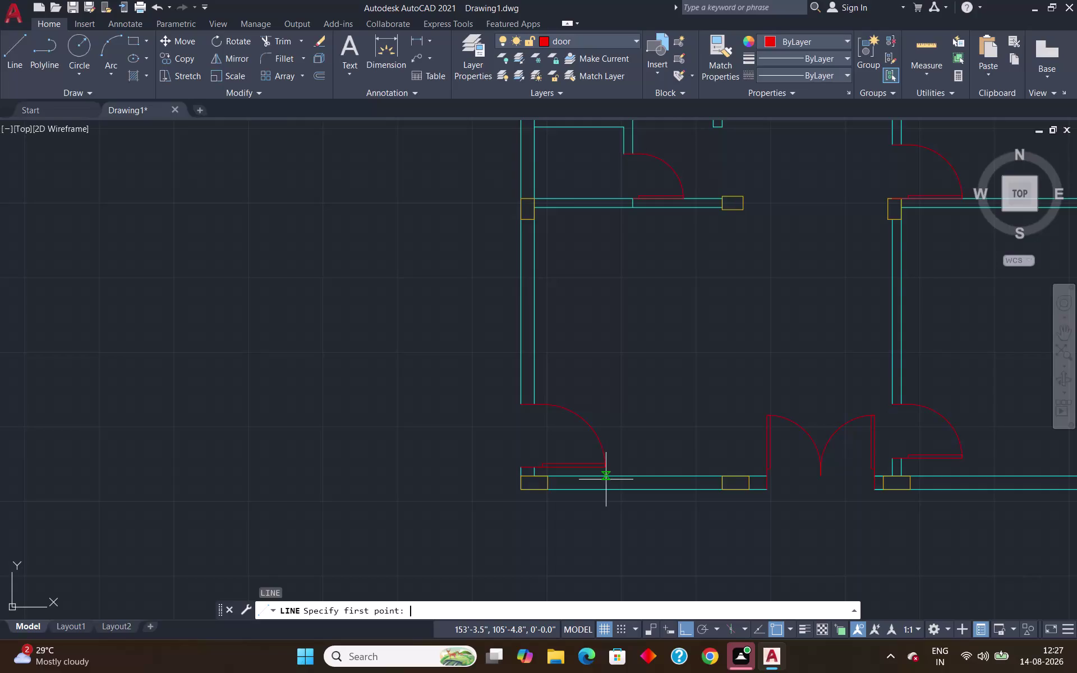
Track 2'10.5" along the bottom wall from its corner to fix the window's start point.
text(tk)
key(Return)
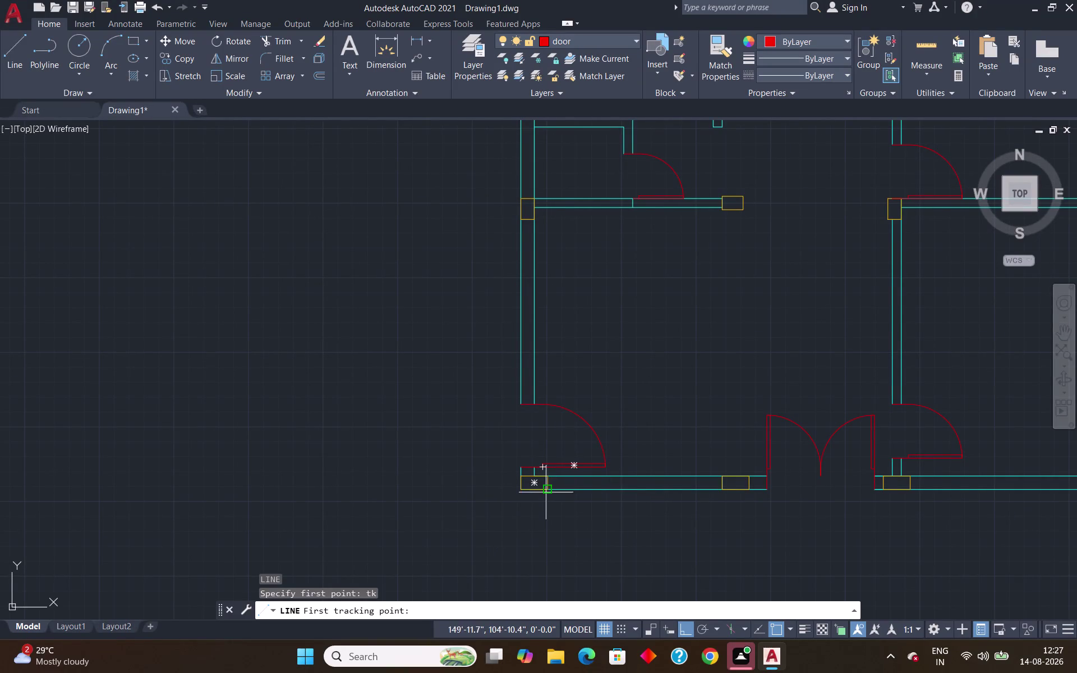
scroll(up, 3)
click(541, 469)
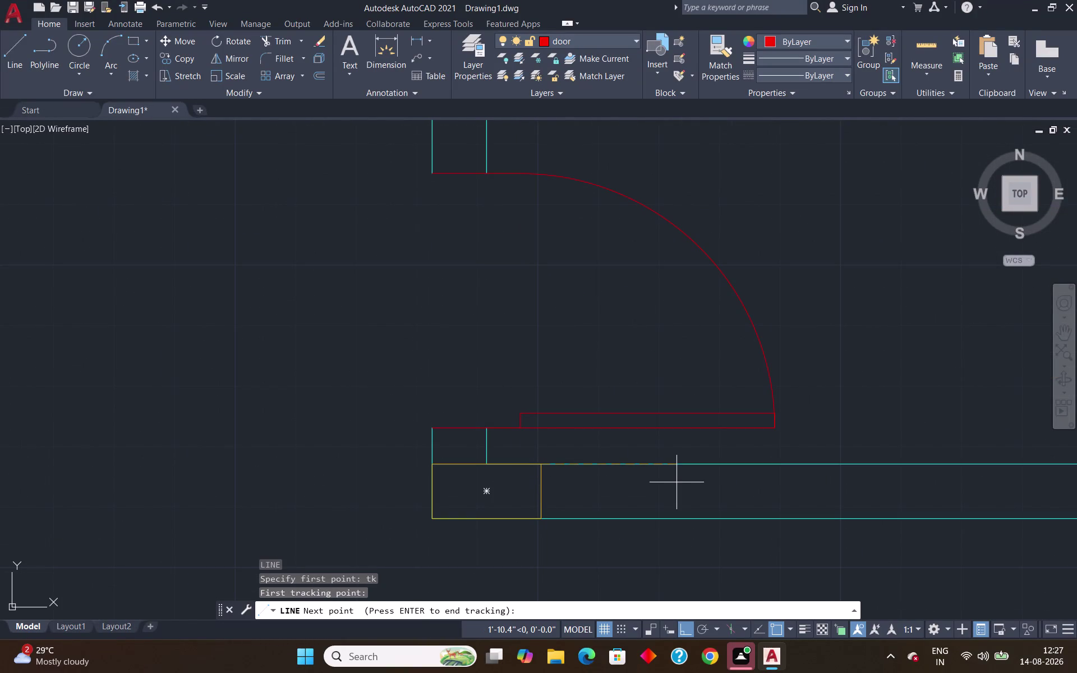
key(2)
key(apostrophe)
text(10)
key(period)
text(5")
key(Return)
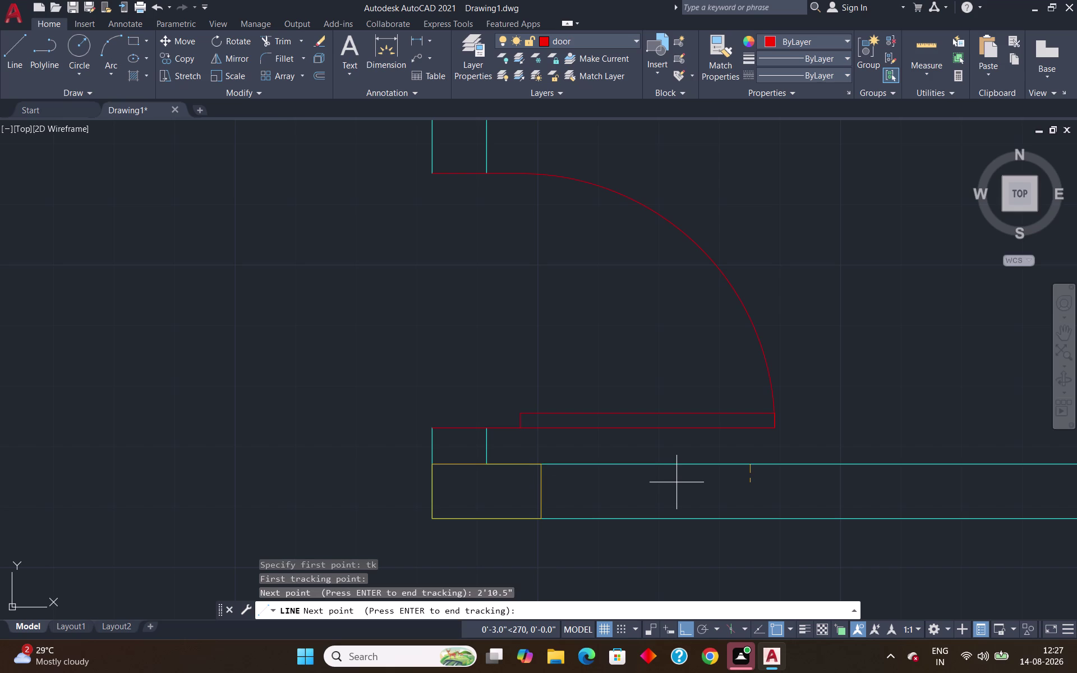
key(Return)
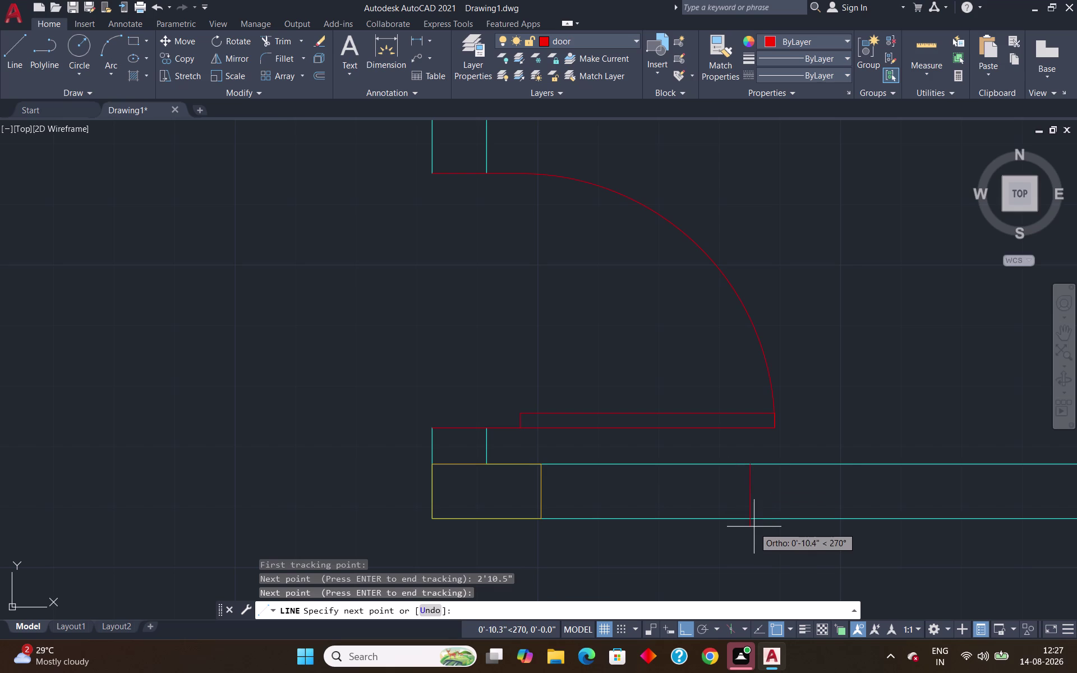
Draw the 4' window outline through the wall and close it on the inner wall face.
click(750, 518)
text(4)
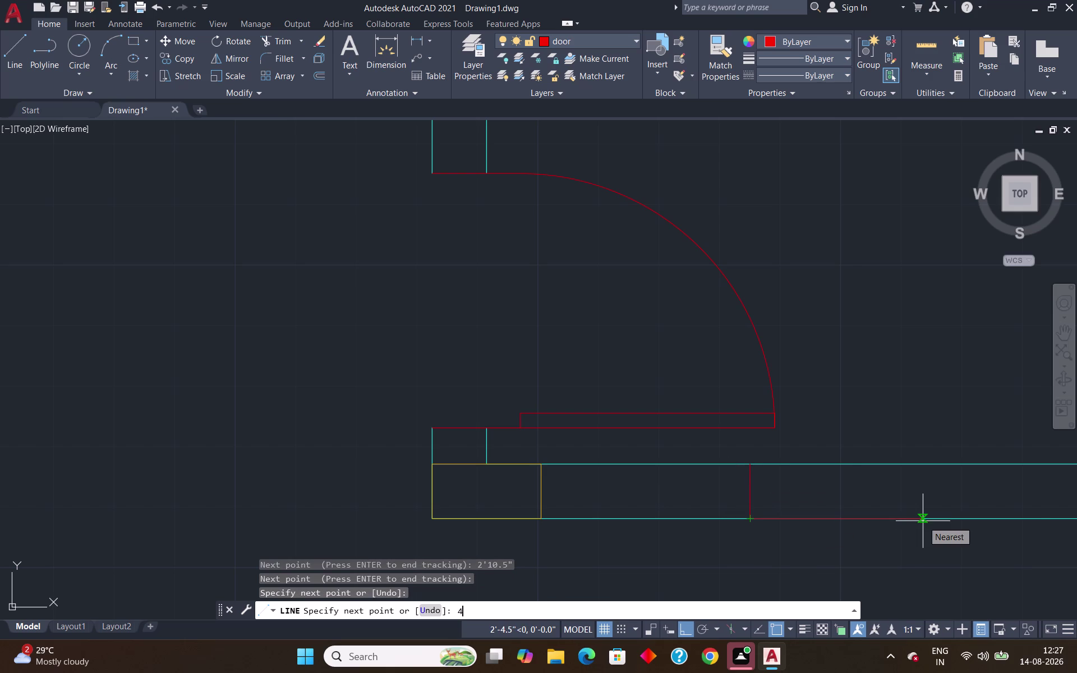
text(')
key(Return)
scroll(down, 3)
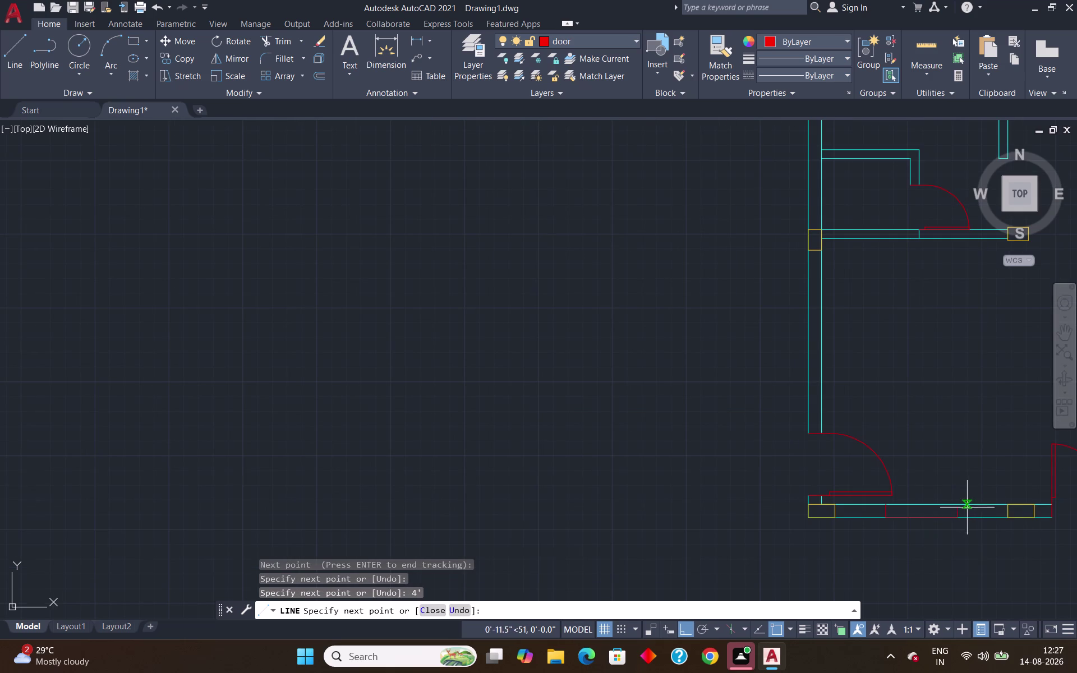
click(958, 504)
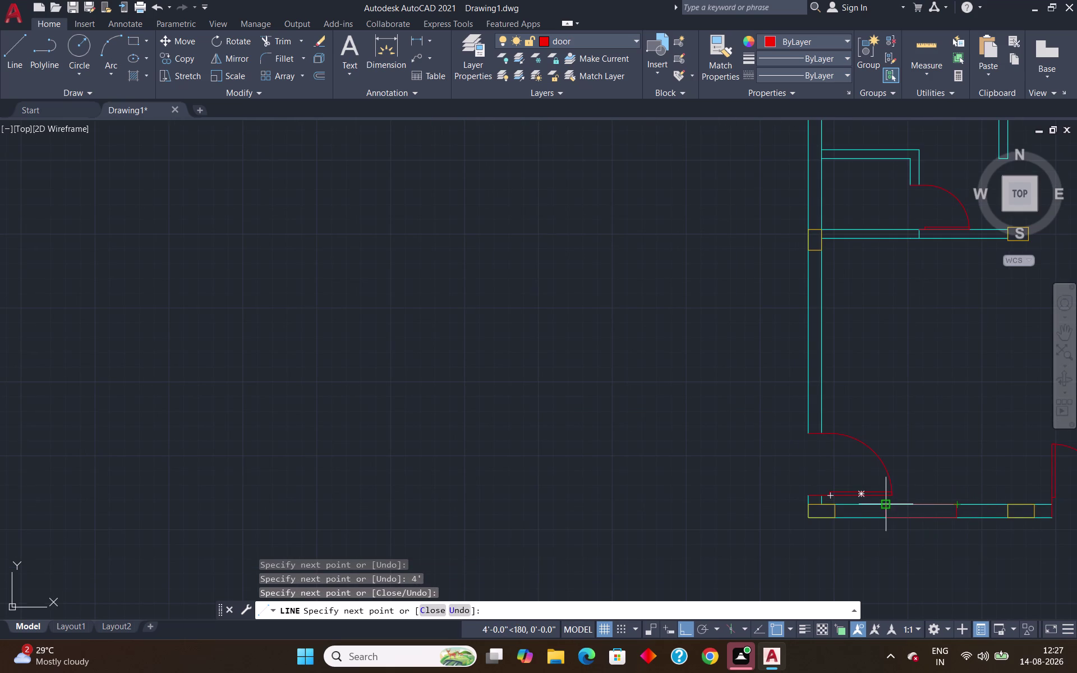
click(884, 502)
key(Return)
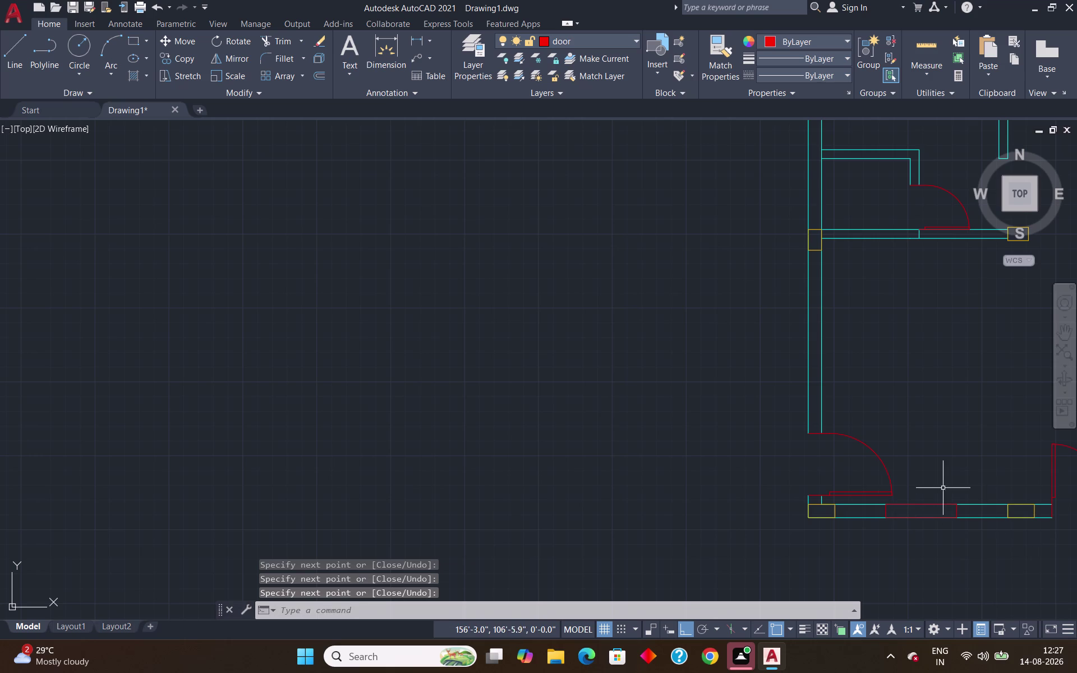
scroll(up, 3)
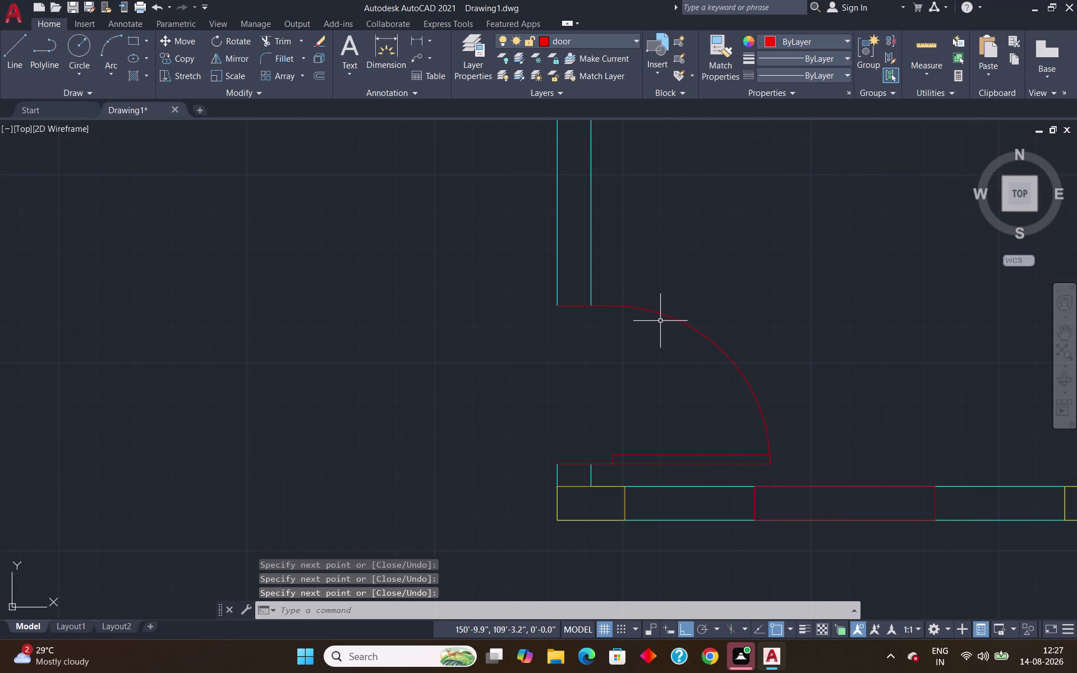
click(842, 42)
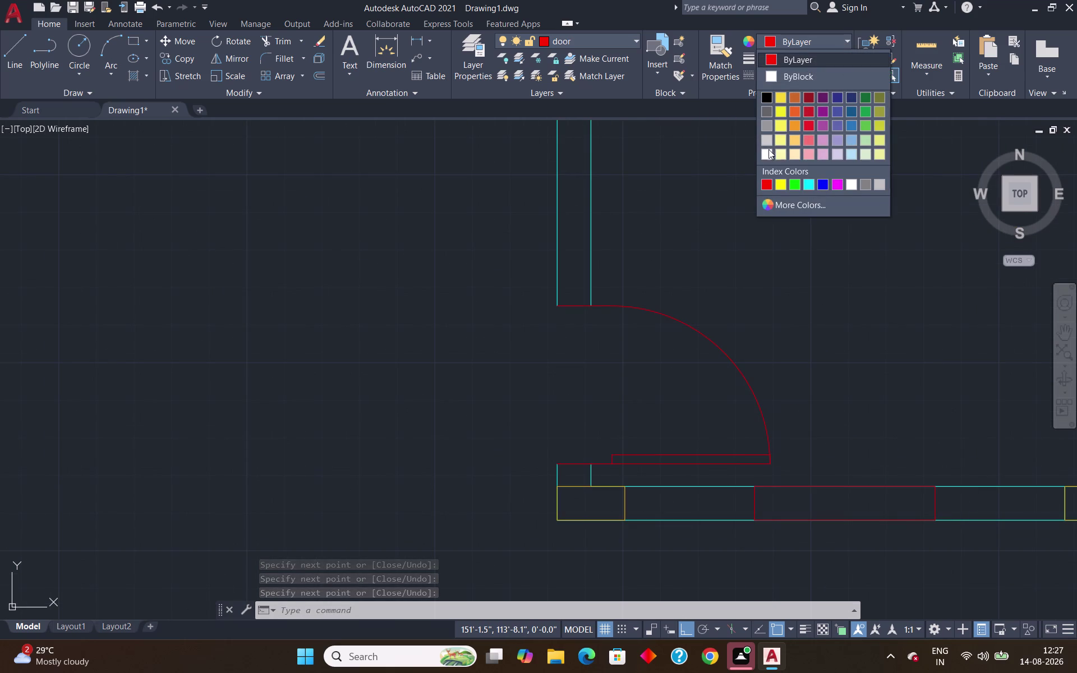
Make win the current layer and move the four window outline lines onto it.
drag(658, 221, 660, 213)
click(626, 42)
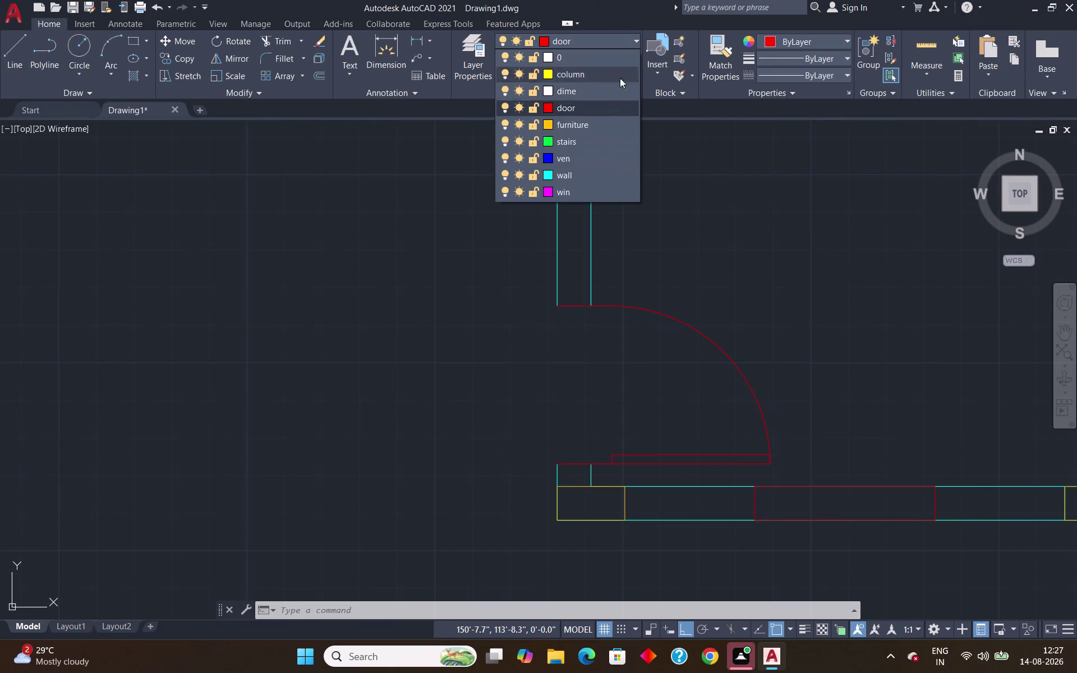
click(575, 187)
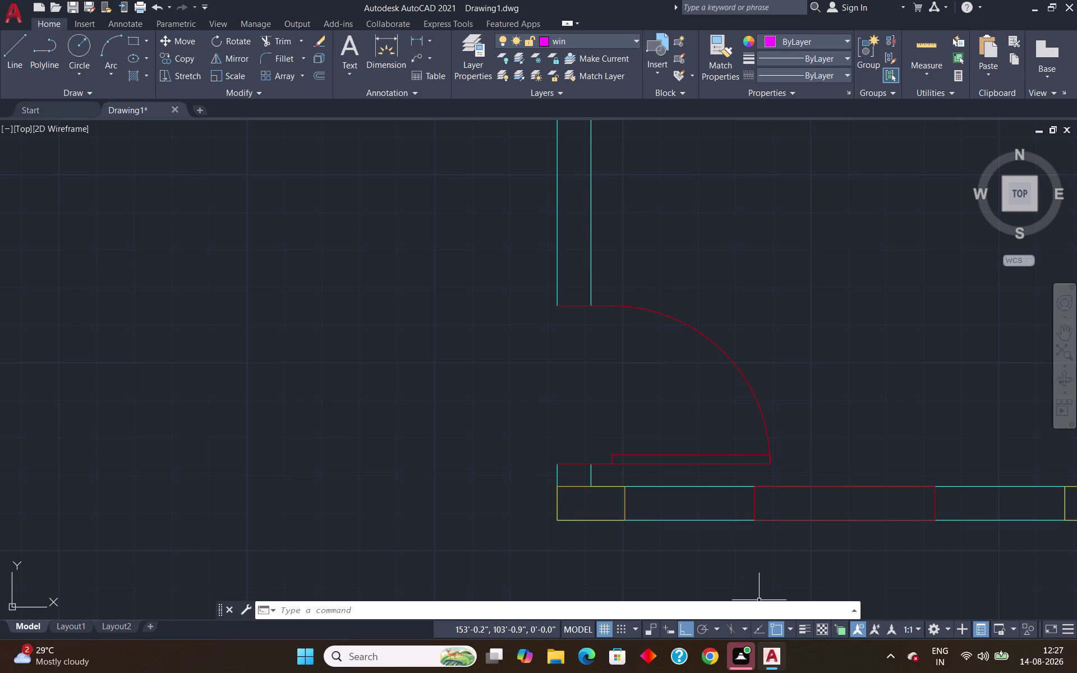
click(754, 506)
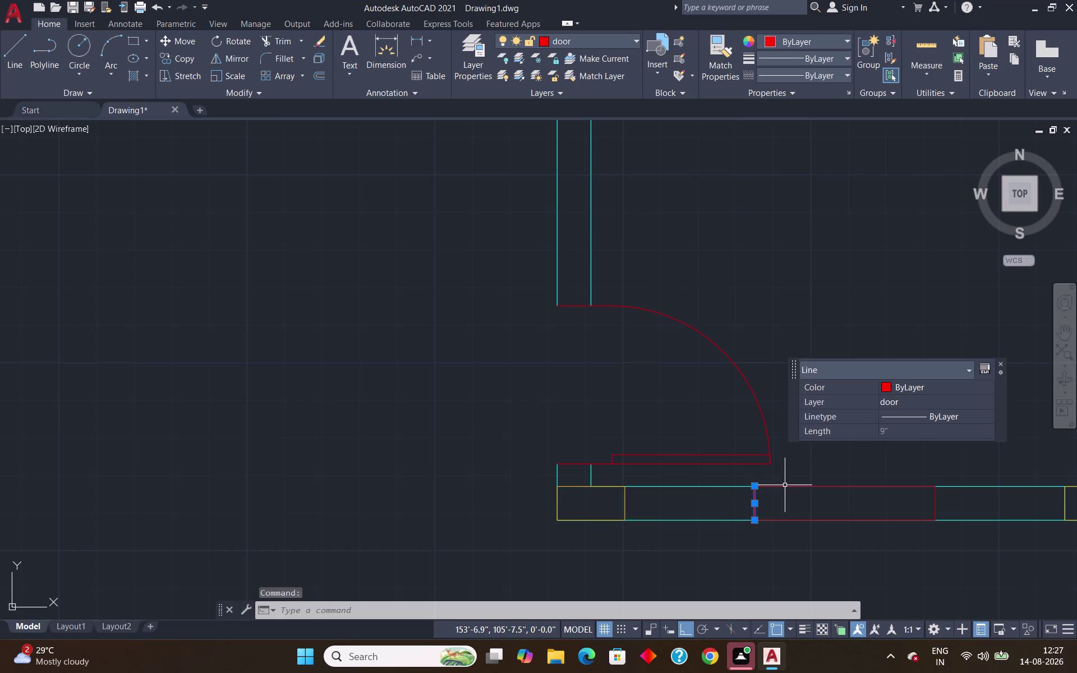
click(785, 485)
click(789, 521)
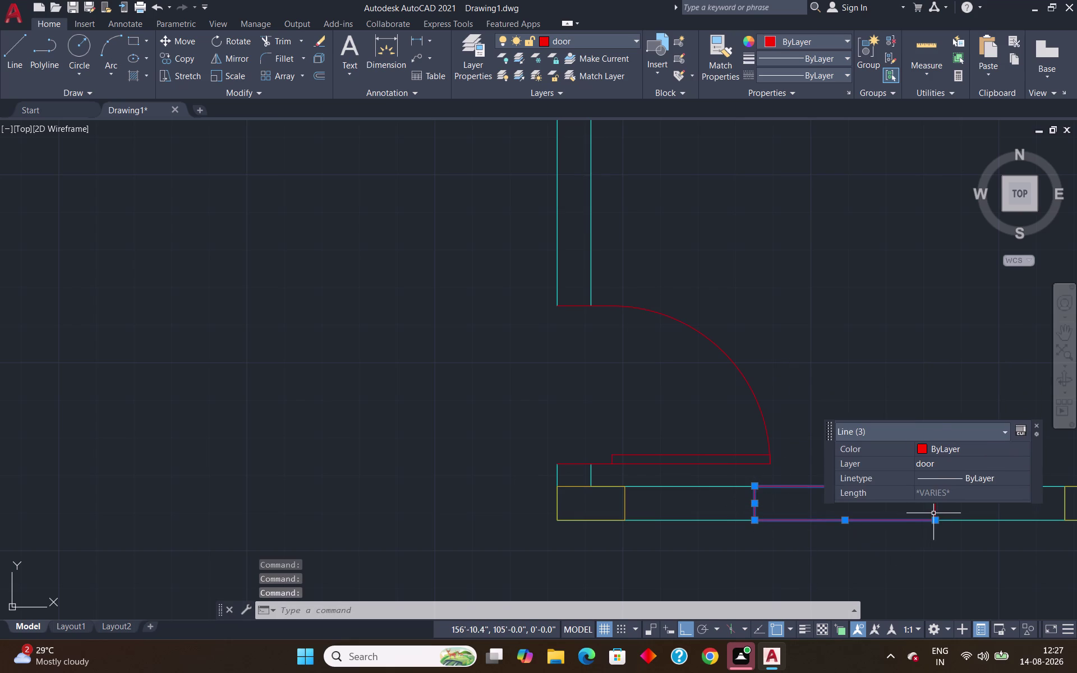
click(934, 513)
click(612, 41)
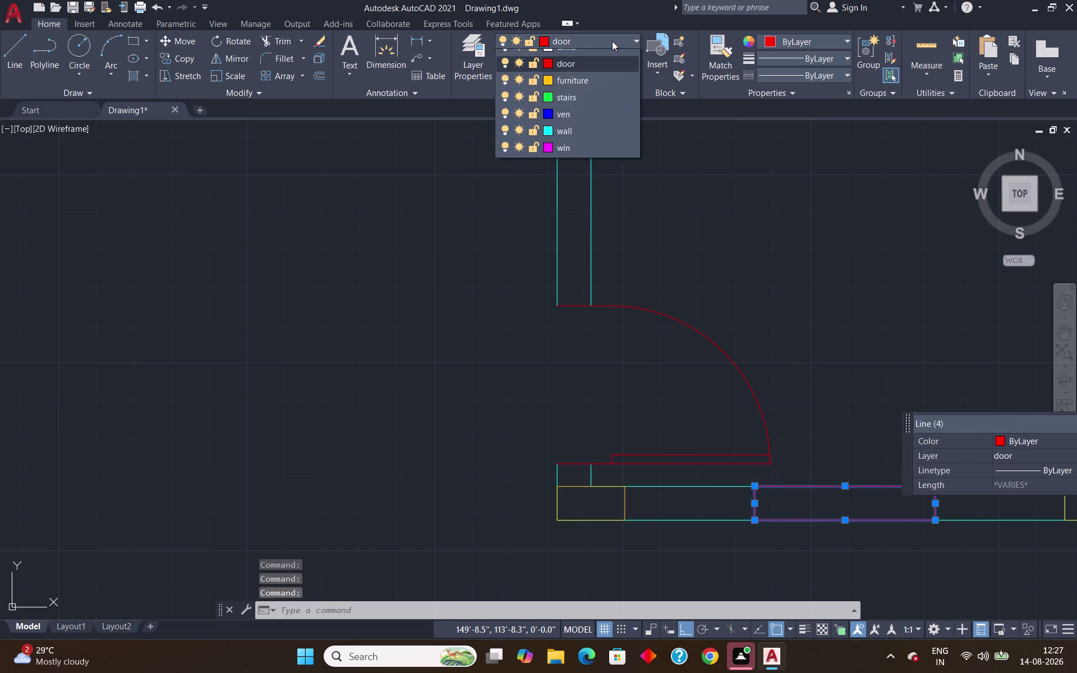
click(567, 193)
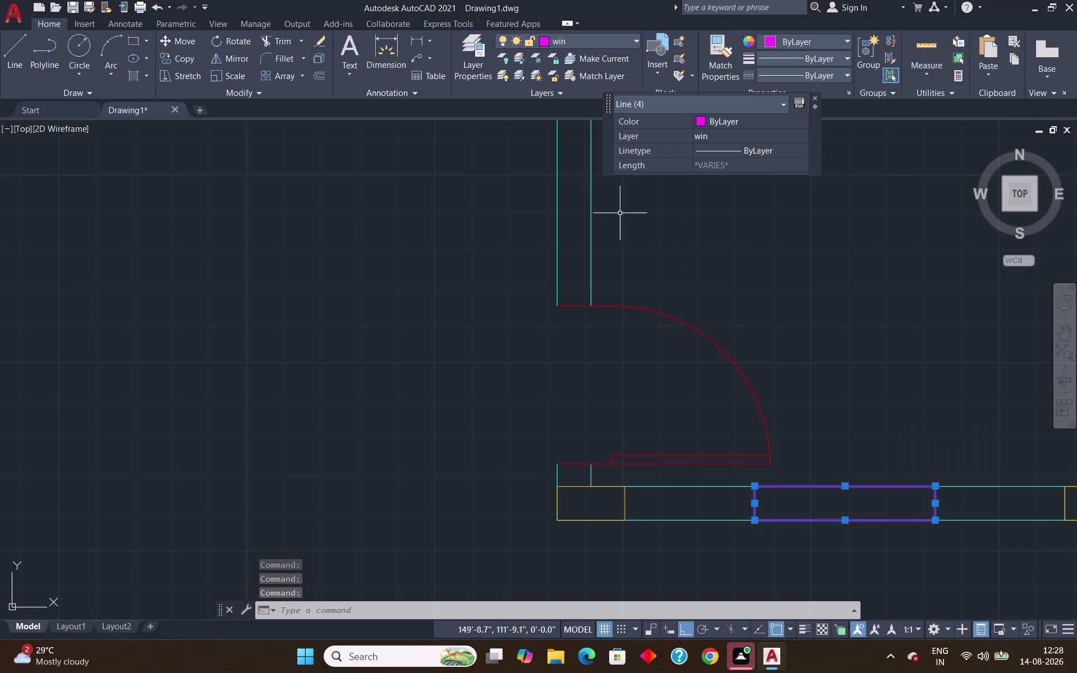
key(Return)
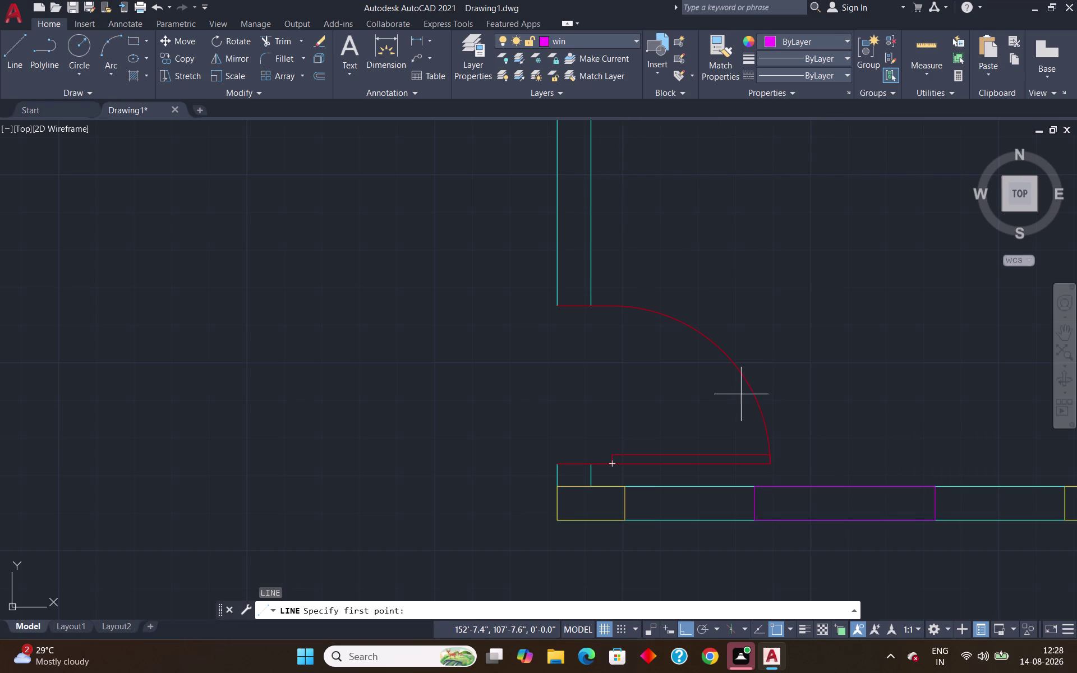
Offset the window's bottom line 3" upward inside the window.
key(o)
key(Return)
key(Return)
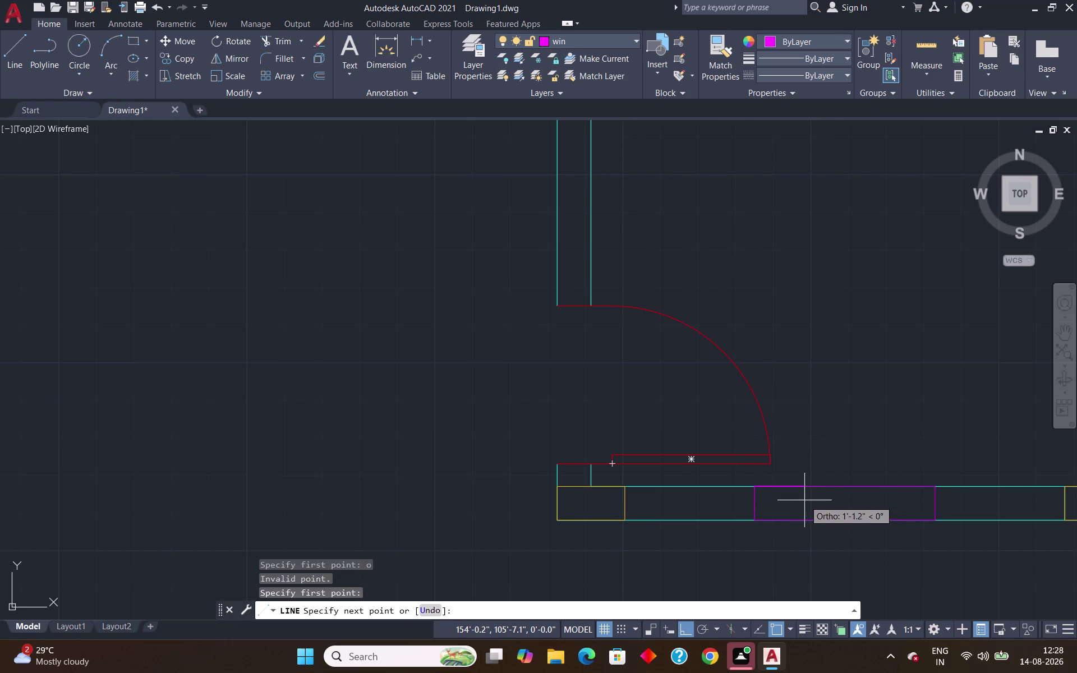
key(Escape)
key(o)
key(Return)
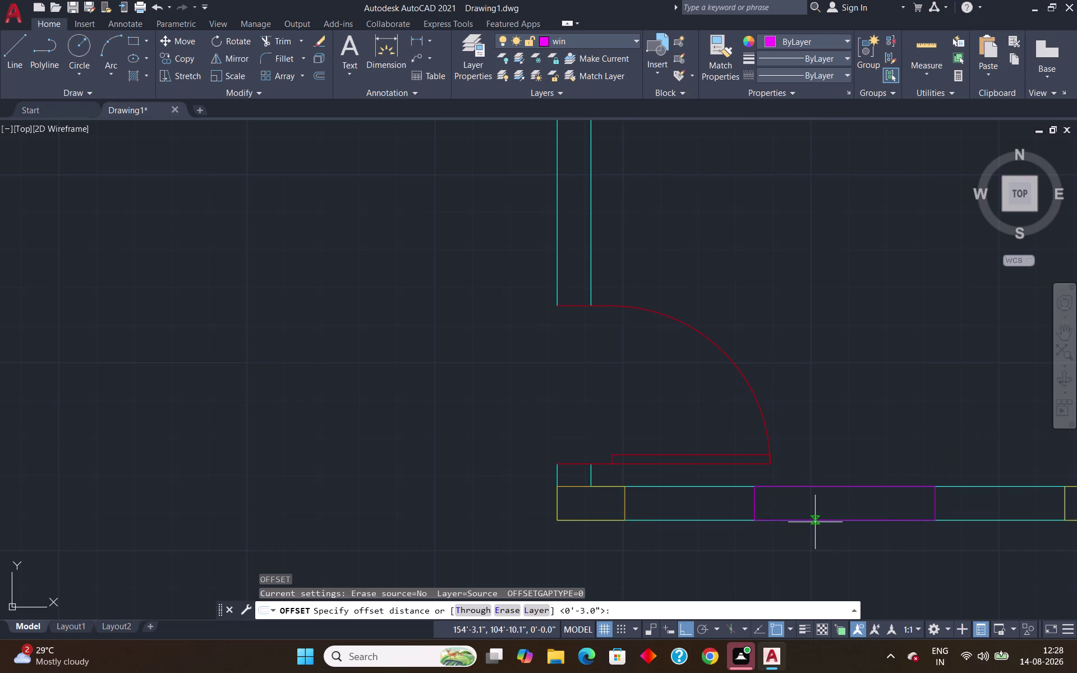
key(Return)
click(810, 518)
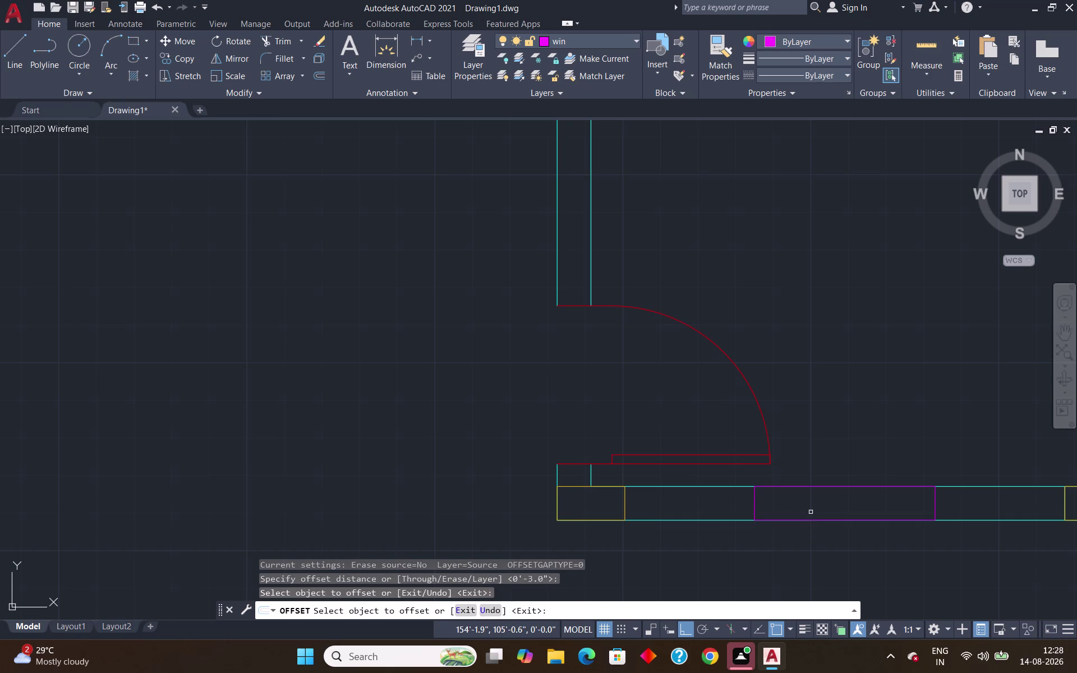
click(809, 521)
click(809, 514)
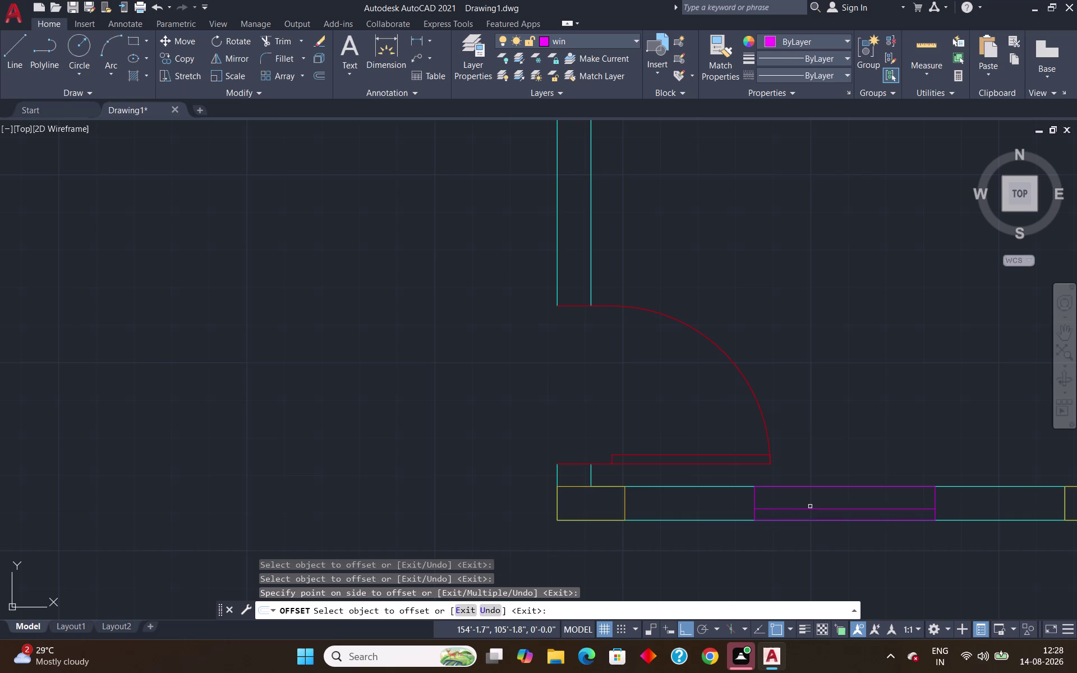
Offset the new line another 3" upward to add the second glazing line.
click(809, 509)
click(811, 502)
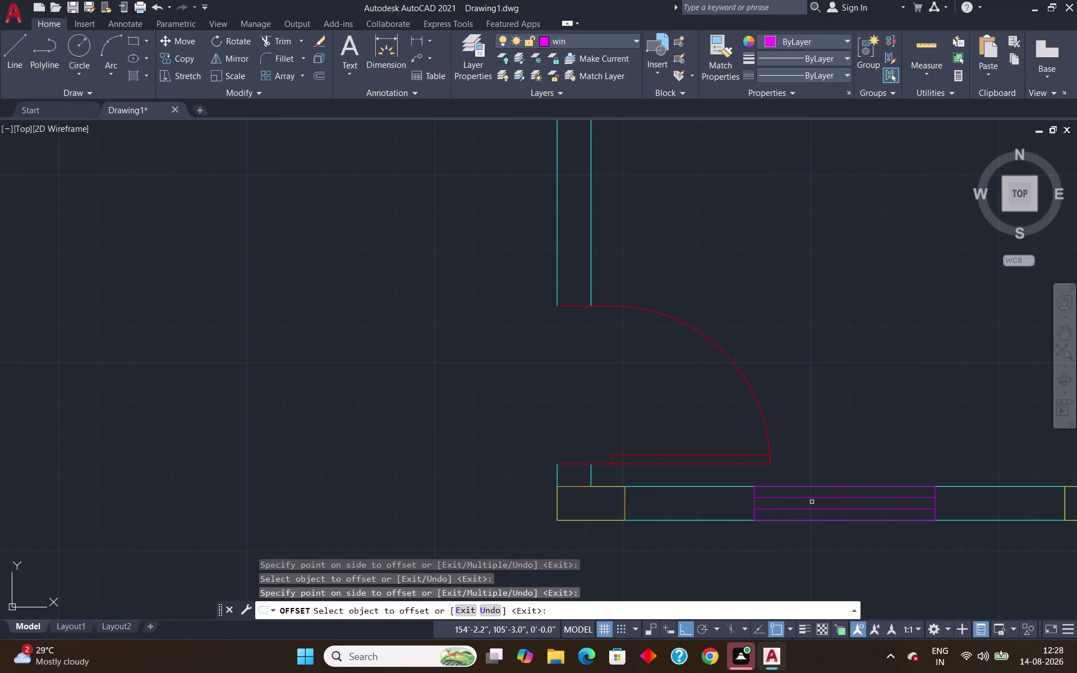
key(Return)
scroll(down, 3)
middle_drag(909, 457, 565, 397)
scroll(up, 3)
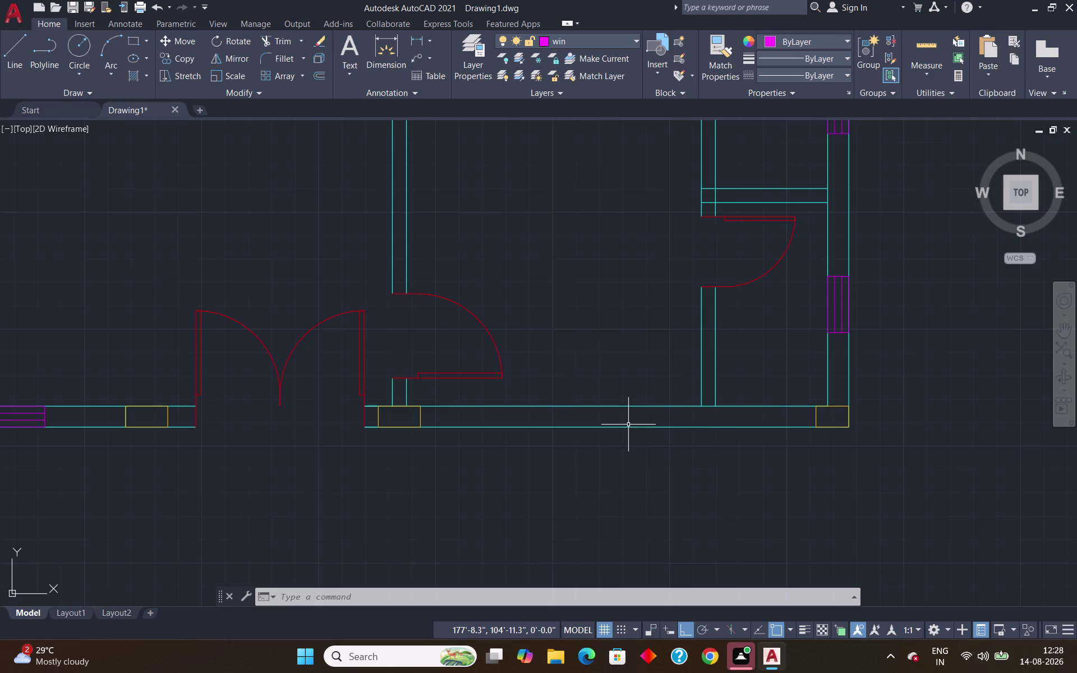
scroll(down, 3)
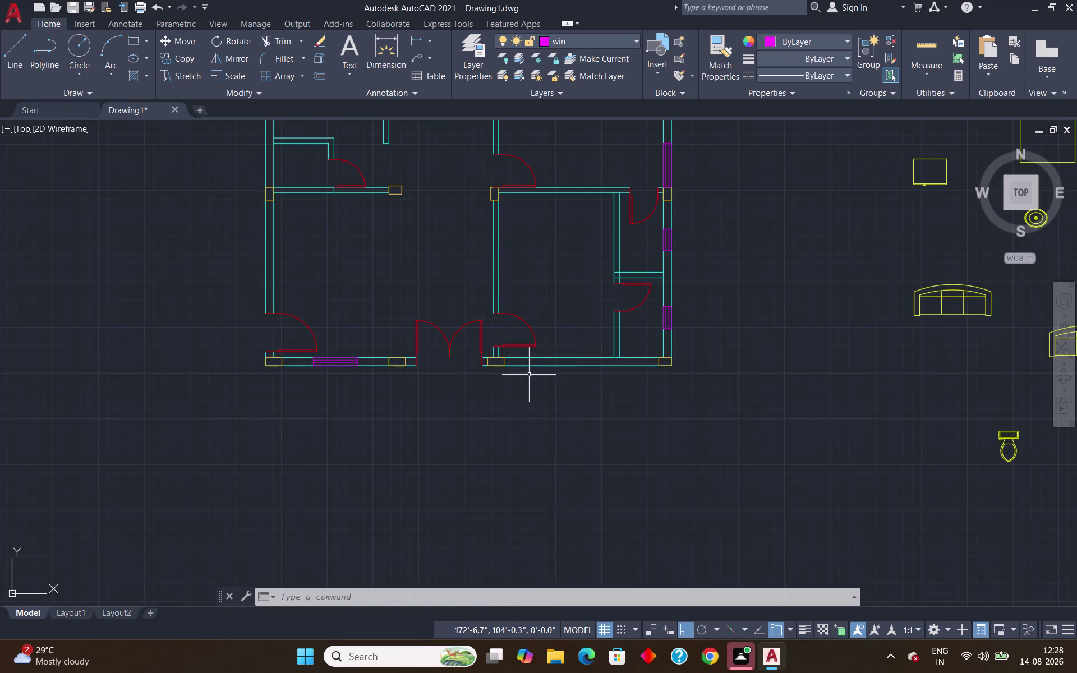
Start a line tracked 3'3" from the right-hand room's inner wall corner.
scroll(up, 3)
scroll(down, 3)
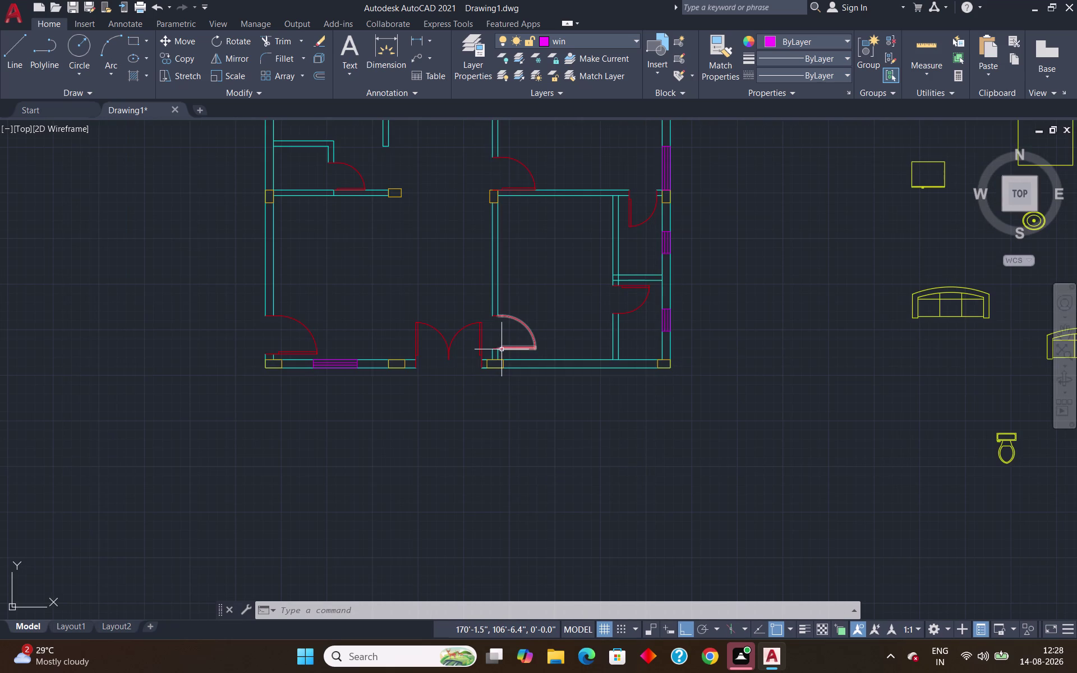
key(l)
key(Return)
text(t)
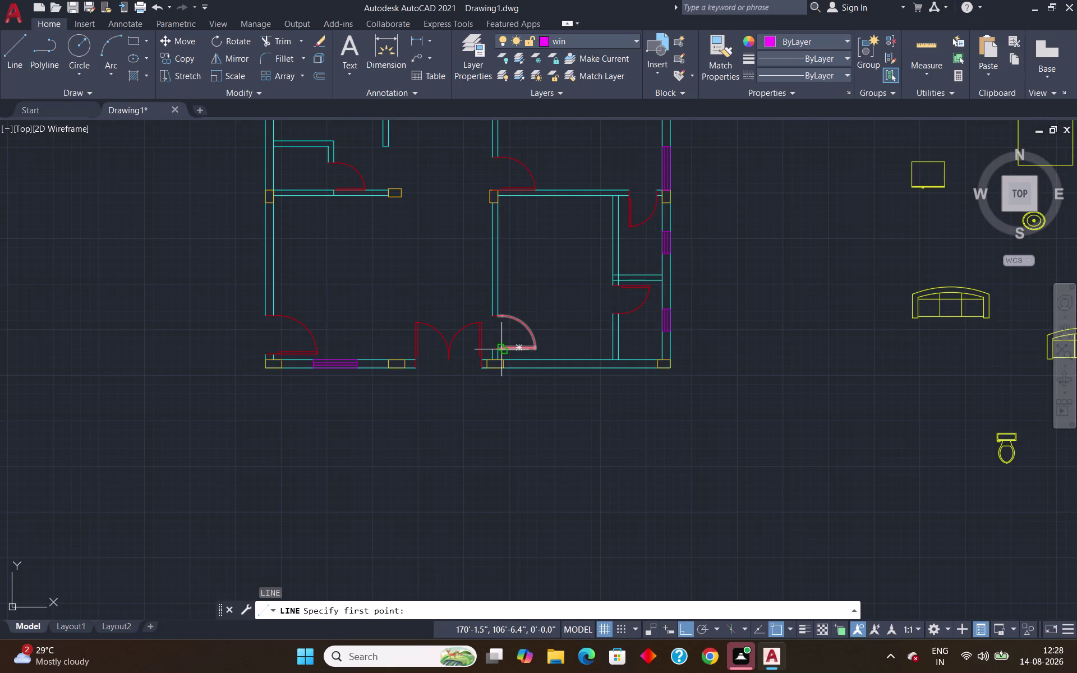
text(k)
key(Return)
scroll(up, 3)
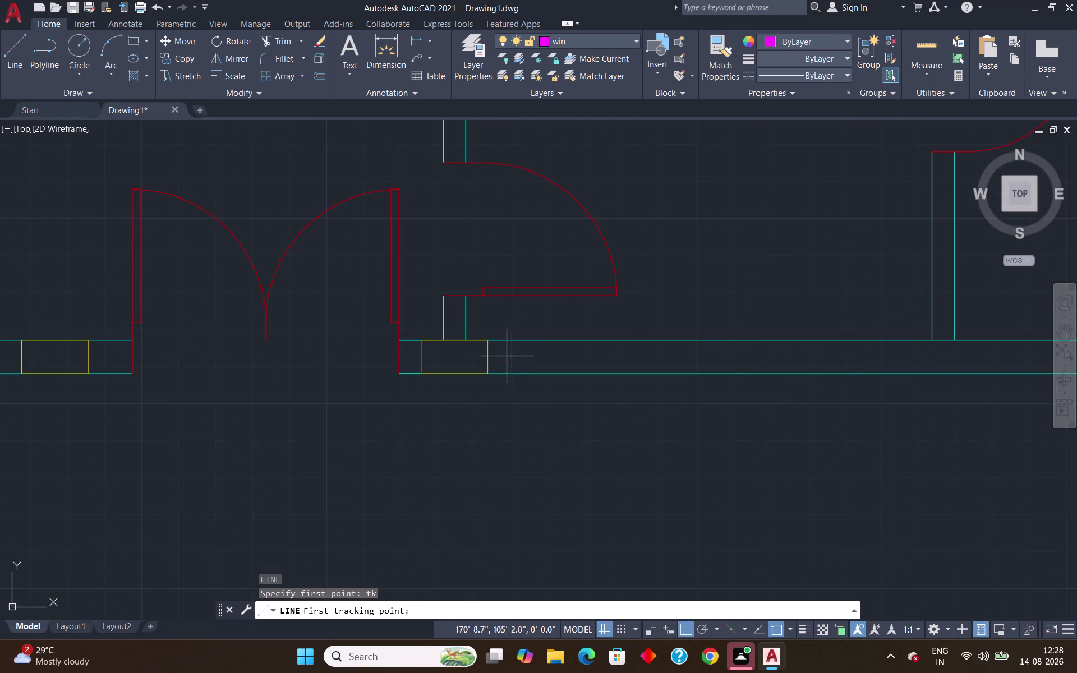
scroll(down, 3)
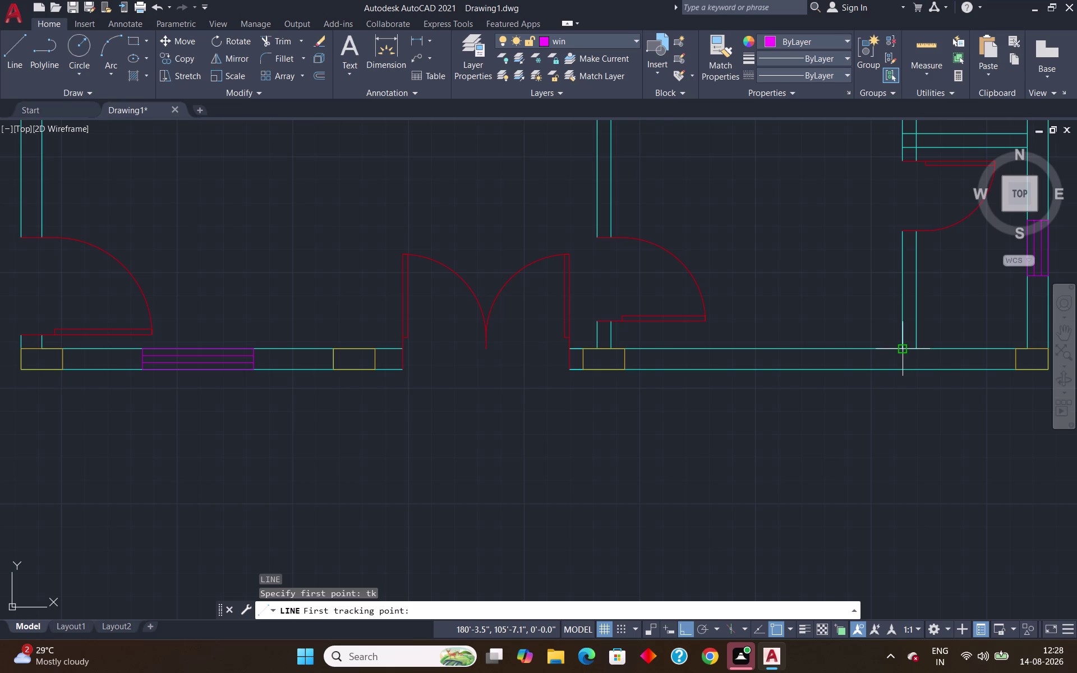
click(898, 350)
text(3)
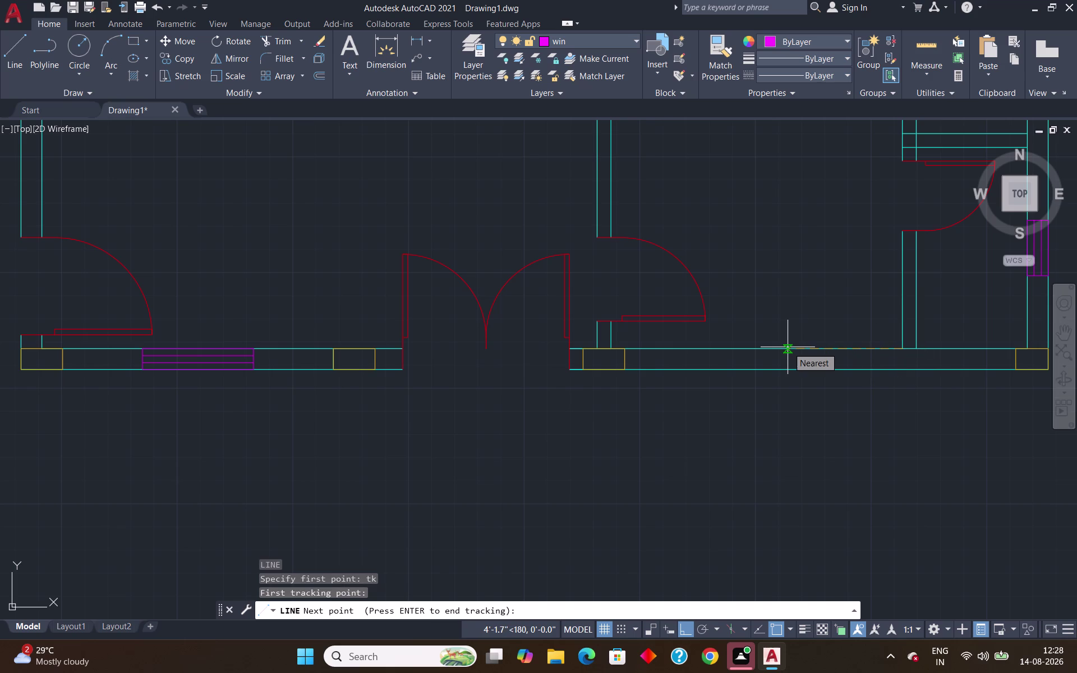
text('3")
key(Return)
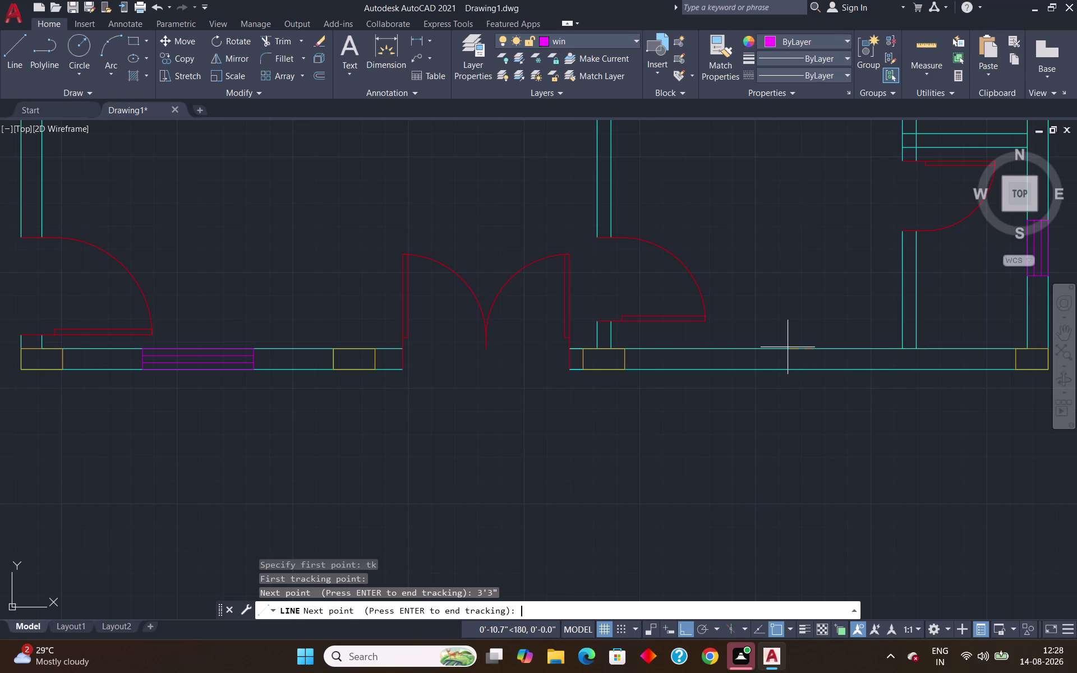
key(Return)
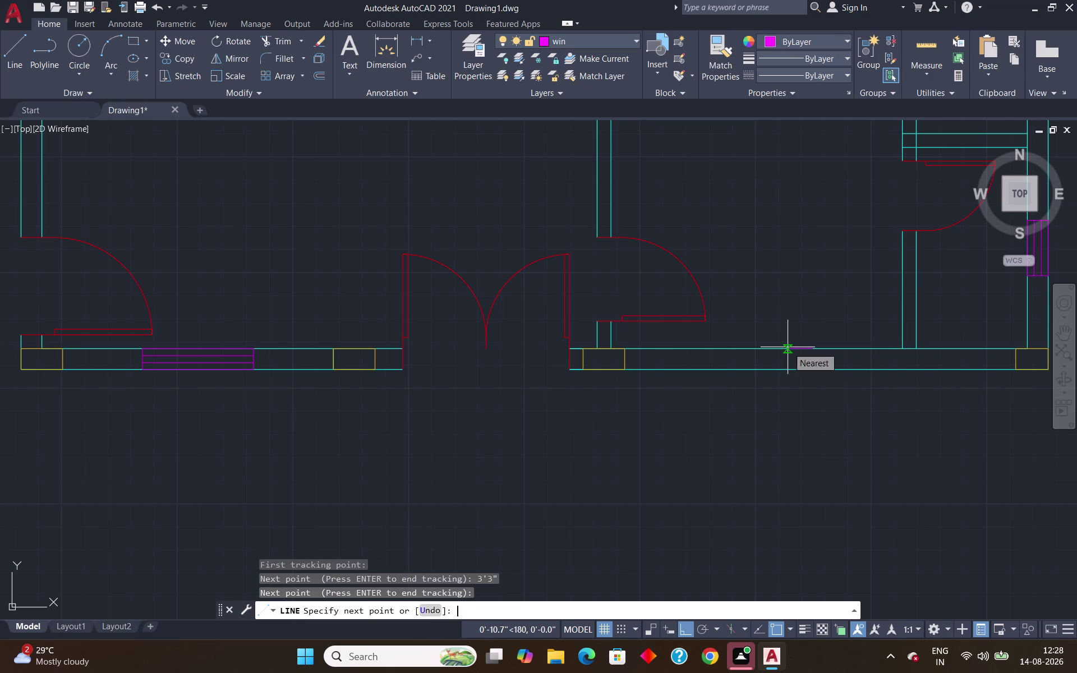
Draw the 4' window outline across the bottom wall.
click(816, 369)
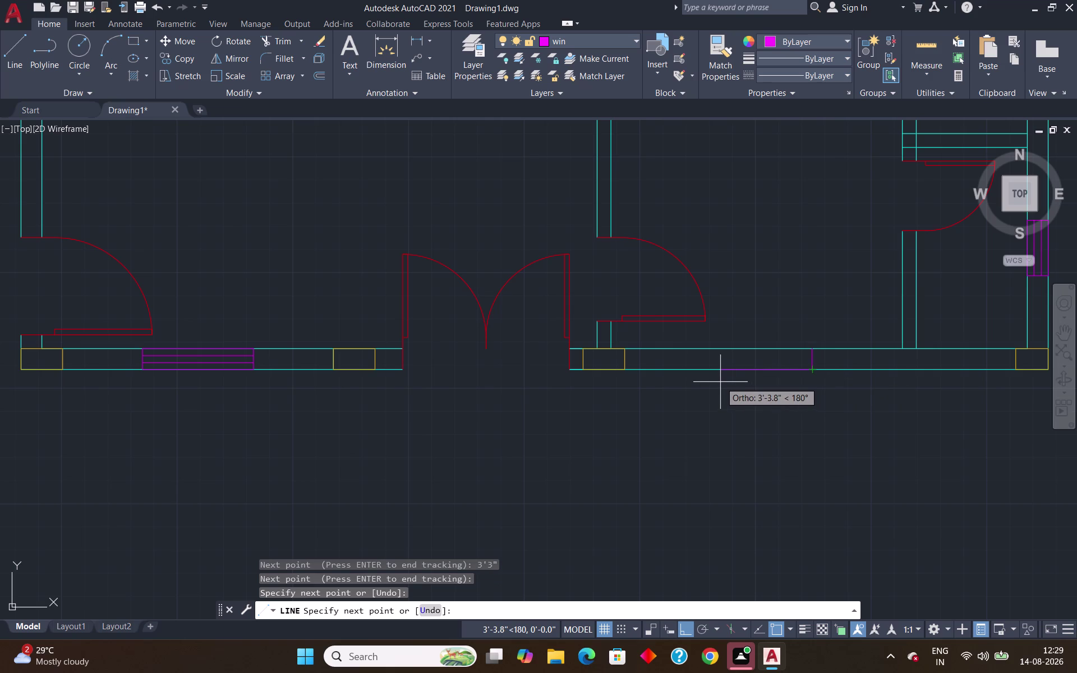
text(4)
text(')
key(Return)
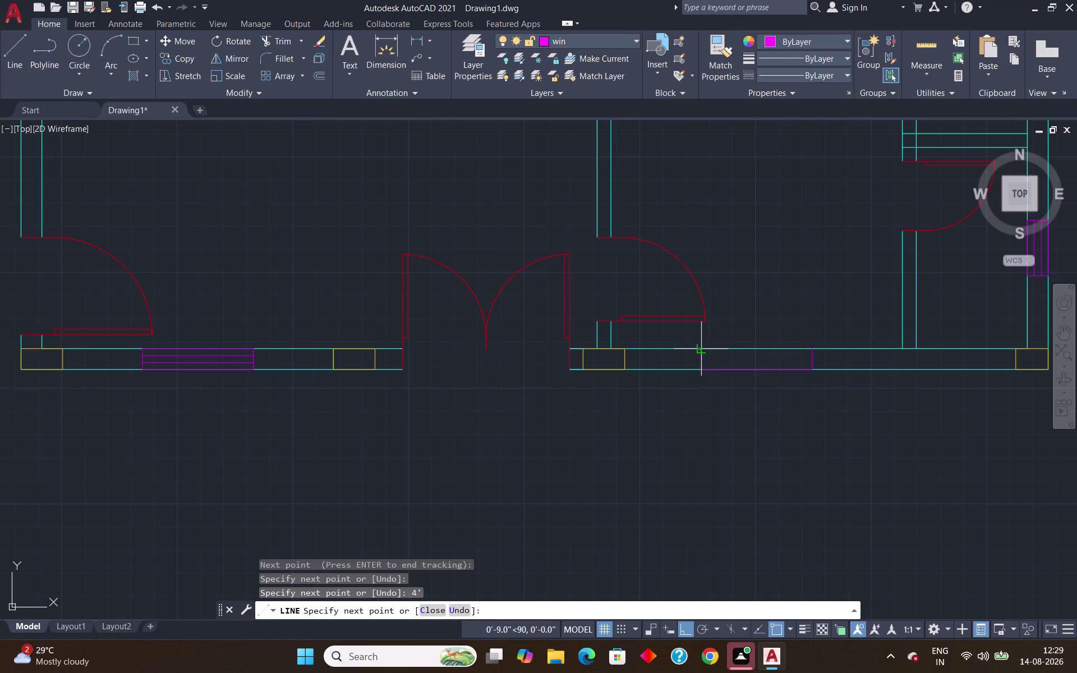
click(701, 351)
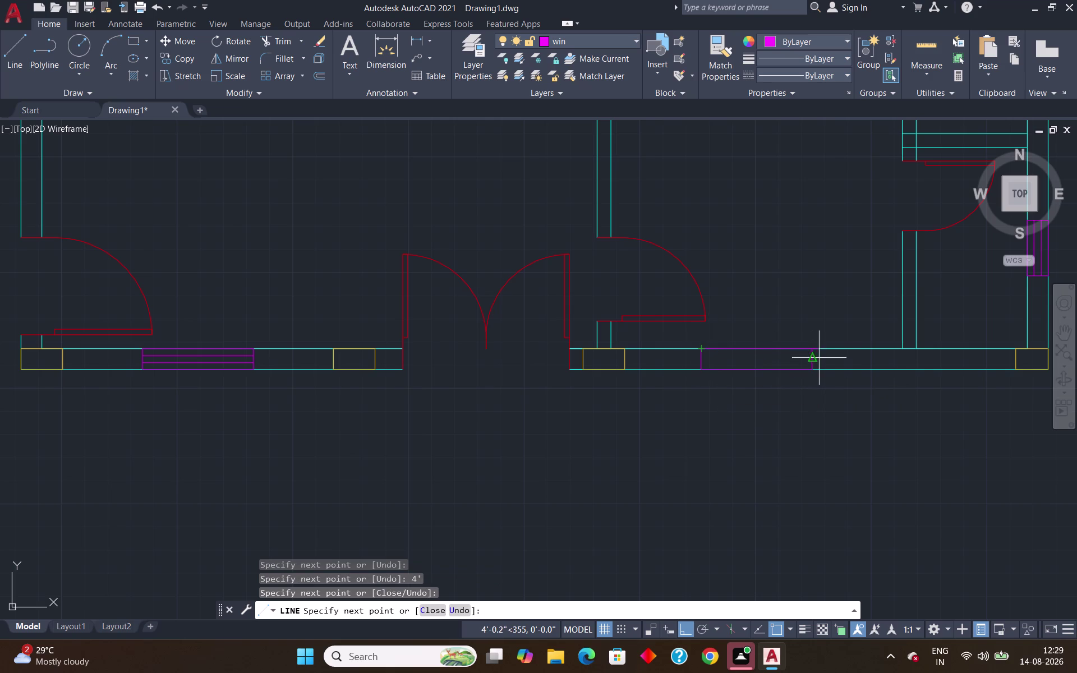
click(816, 348)
key(Return)
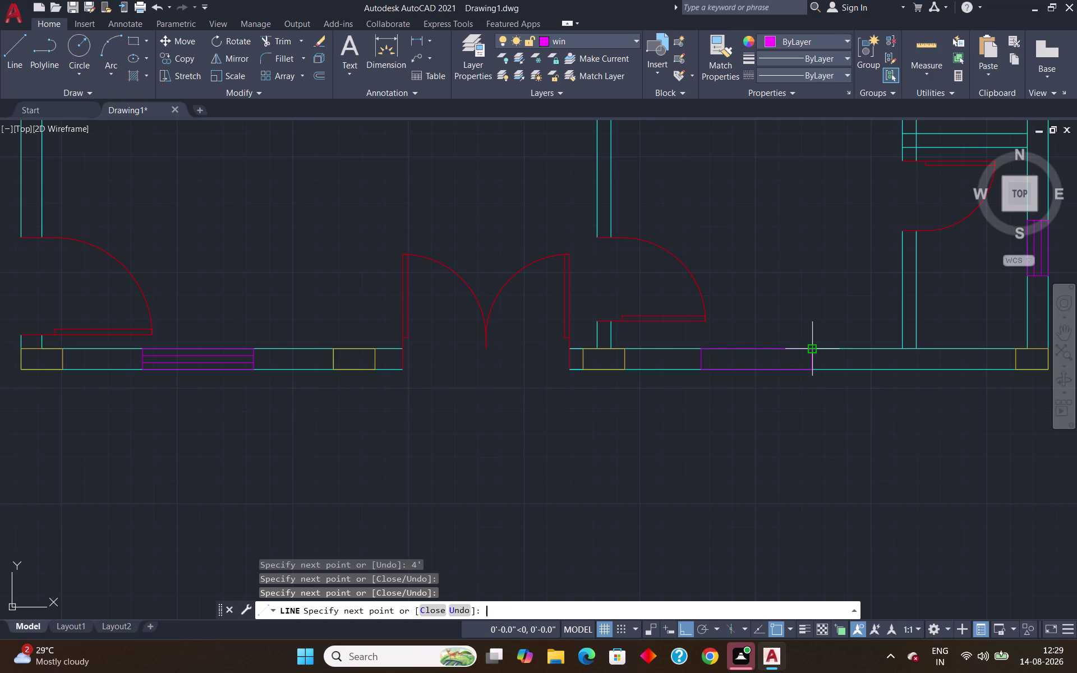
Offset the window edges 3" inward to add two glazing lines.
key(o)
key(Return)
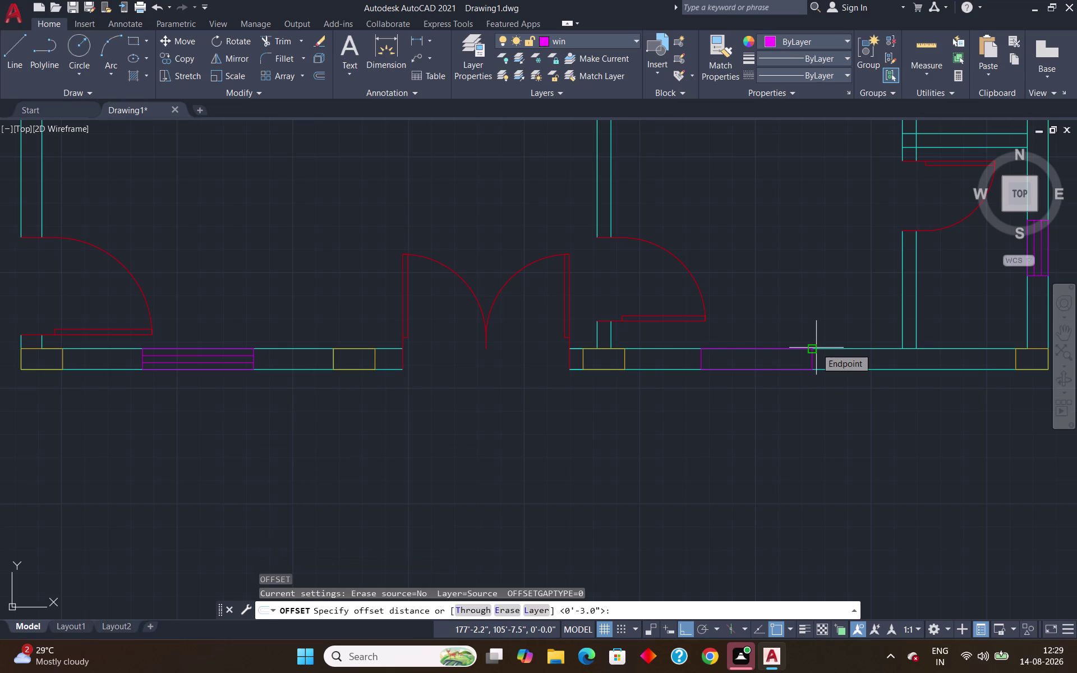
key(Return)
click(805, 348)
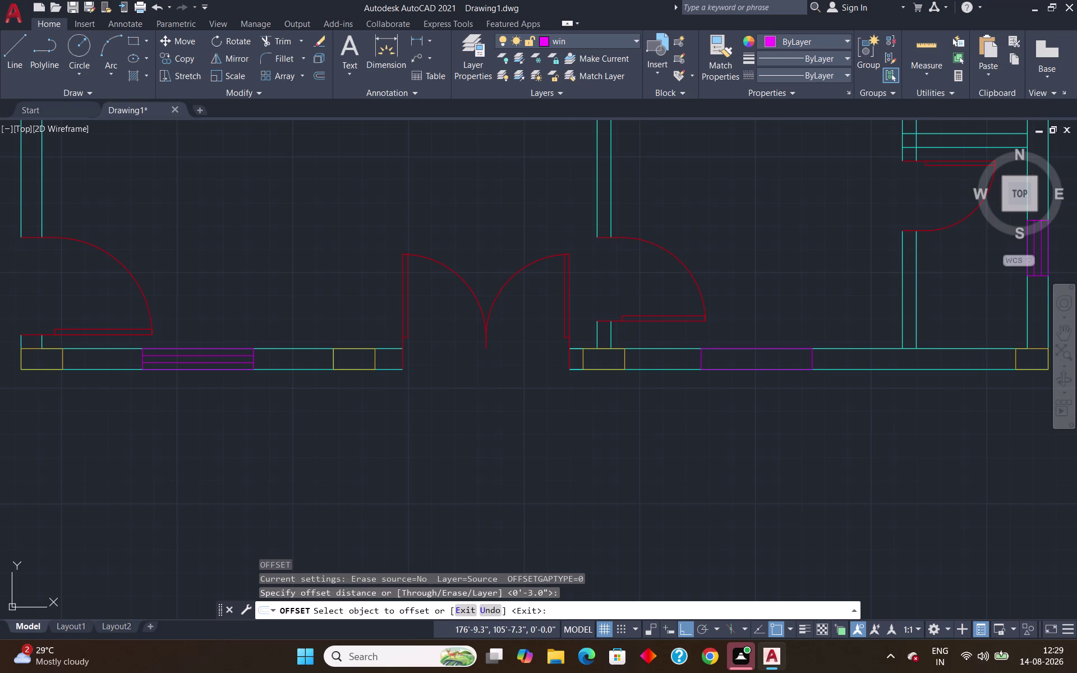
click(801, 357)
click(794, 354)
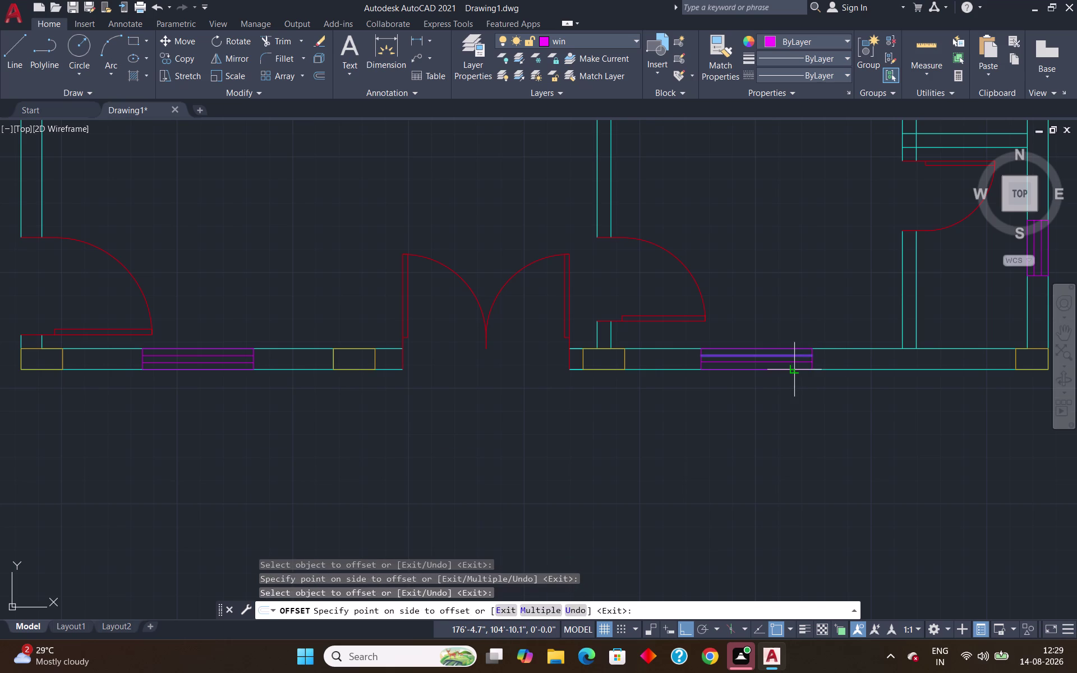
click(793, 368)
key(Return)
scroll(down, 3)
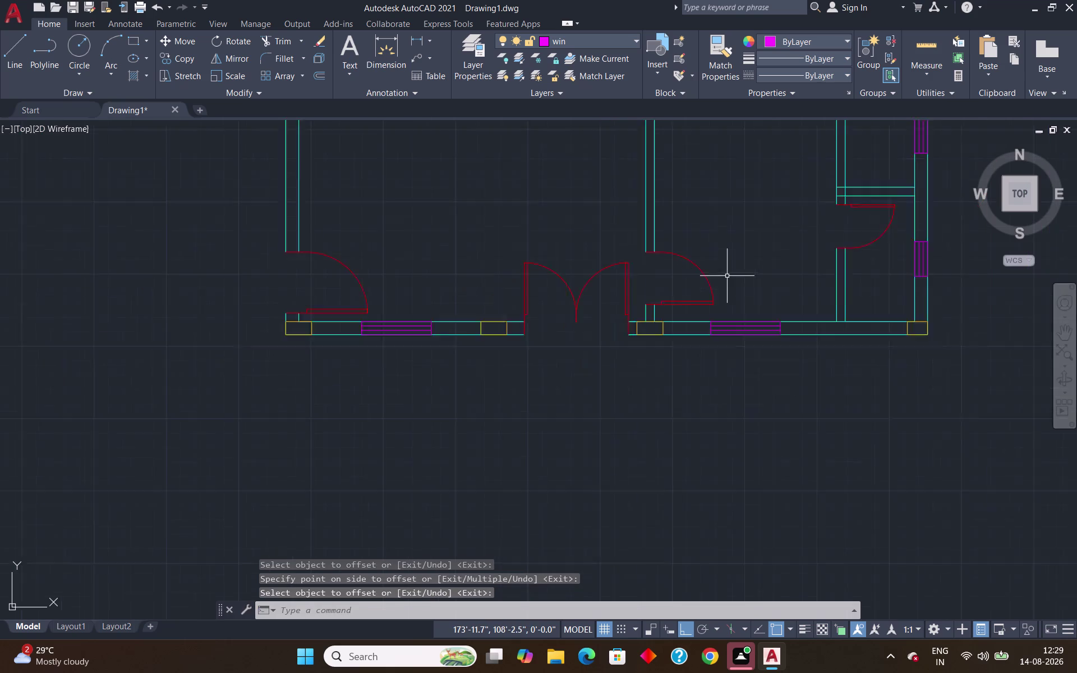
Zoom out to the left exterior wall and start LINE with TK tracking.
scroll(down, 3)
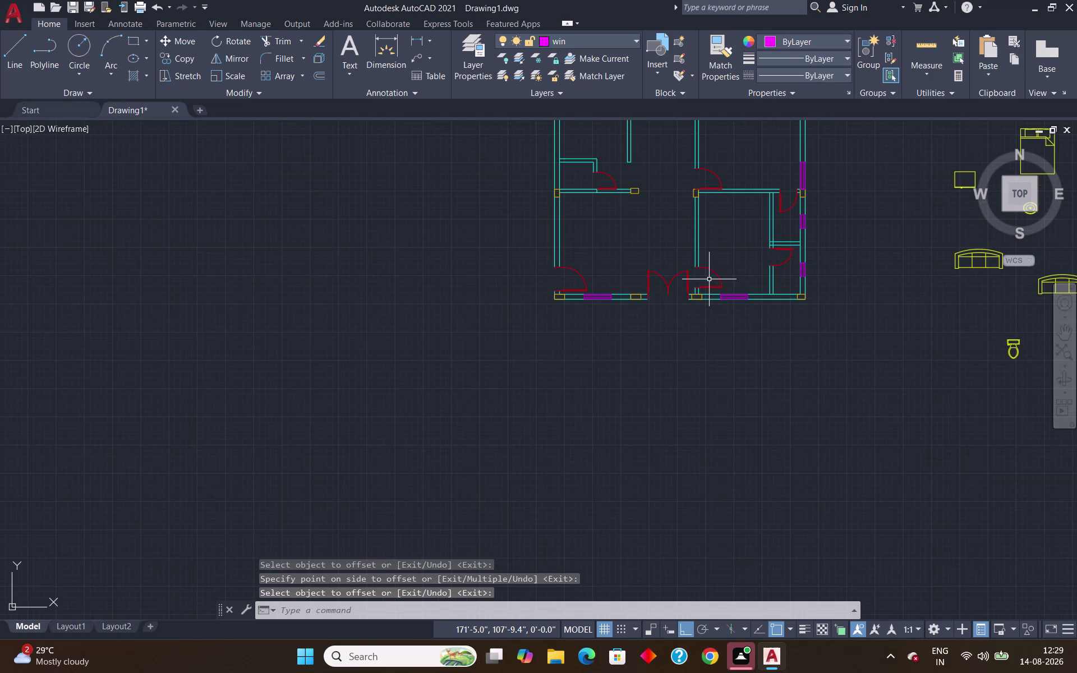
scroll(down, 3)
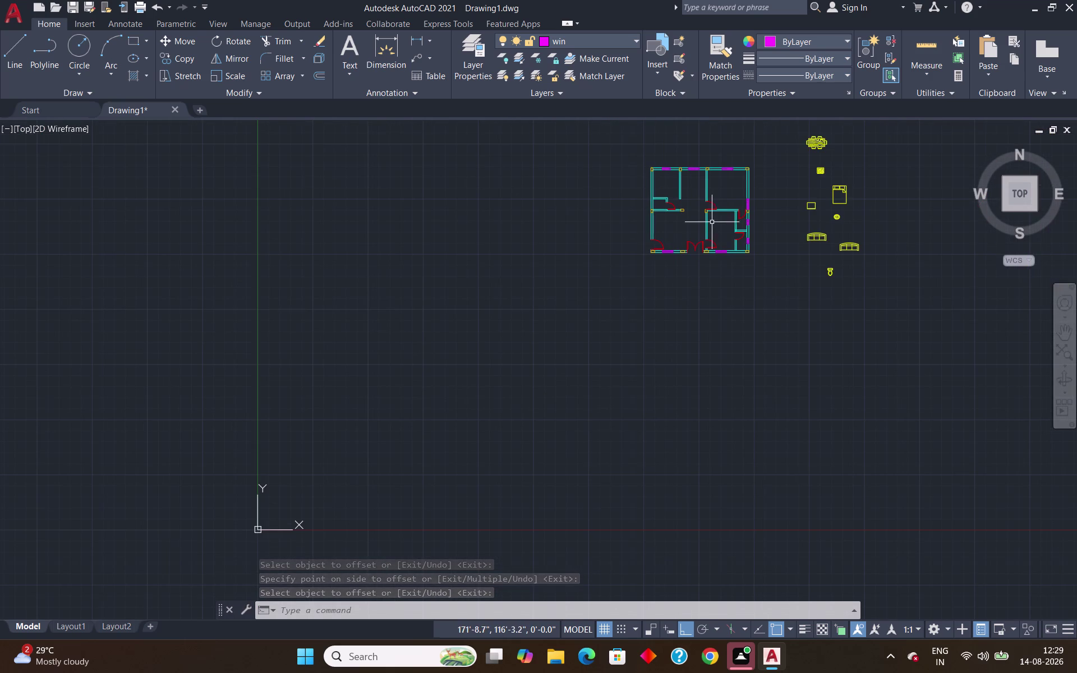
scroll(up, 3)
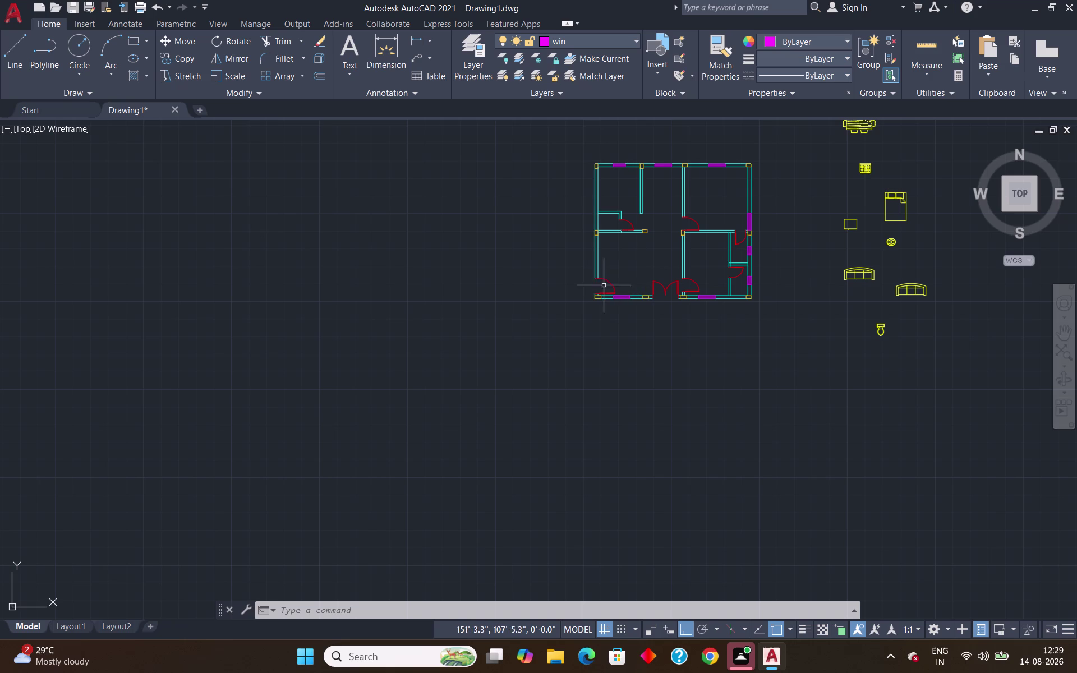
scroll(up, 3)
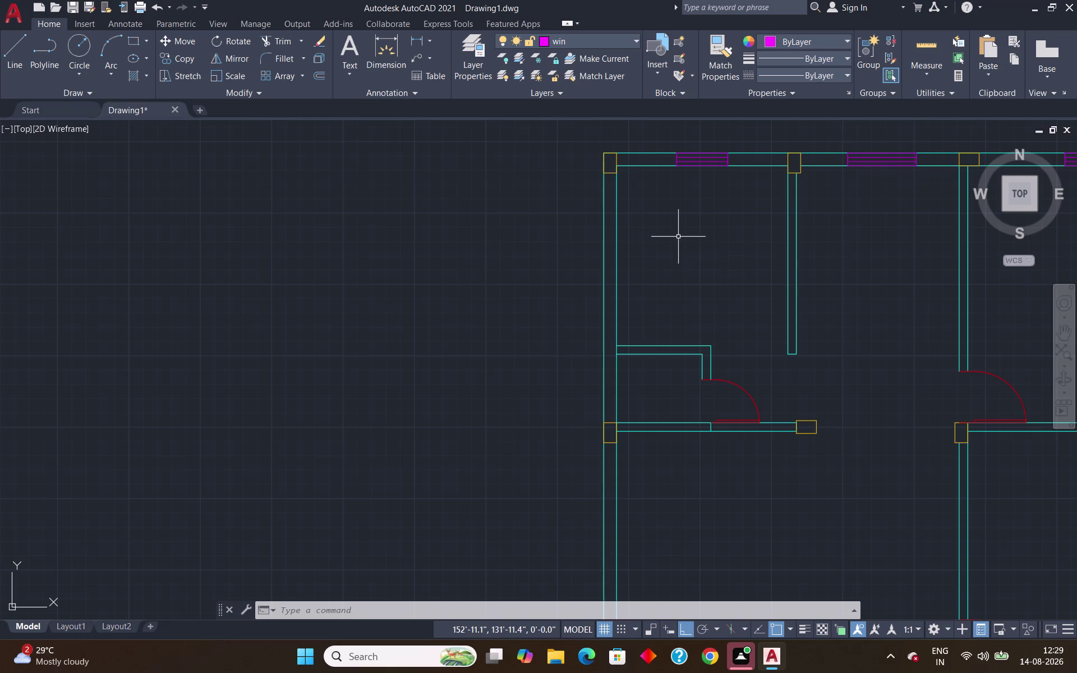
scroll(up, 3)
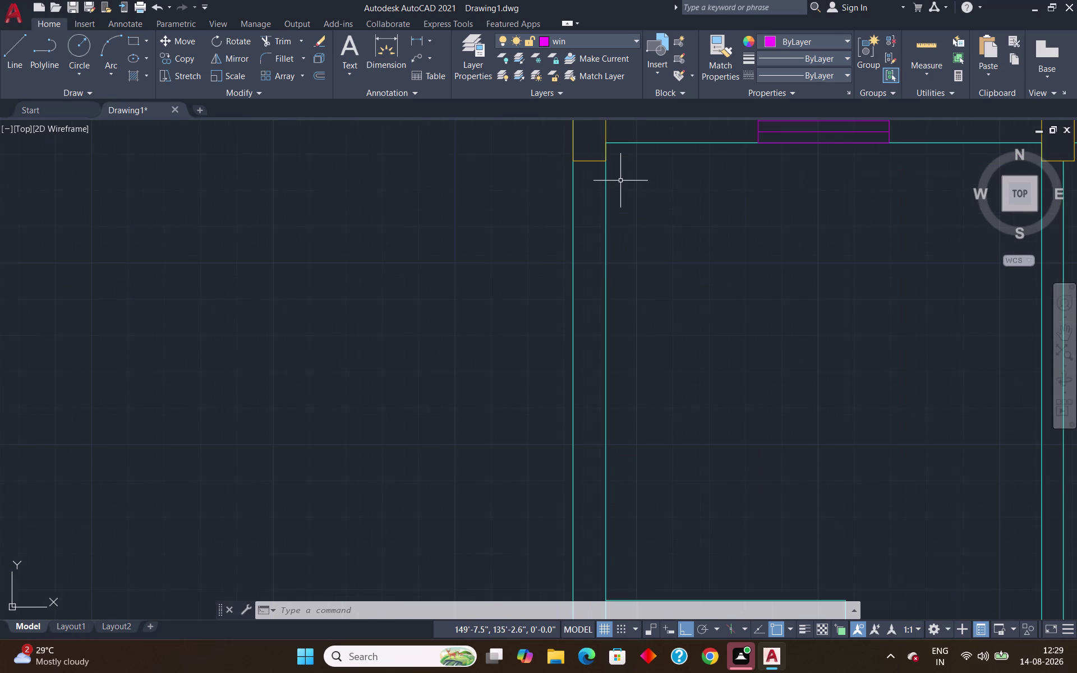
key(l)
key(Return)
text(tk)
key(Return)
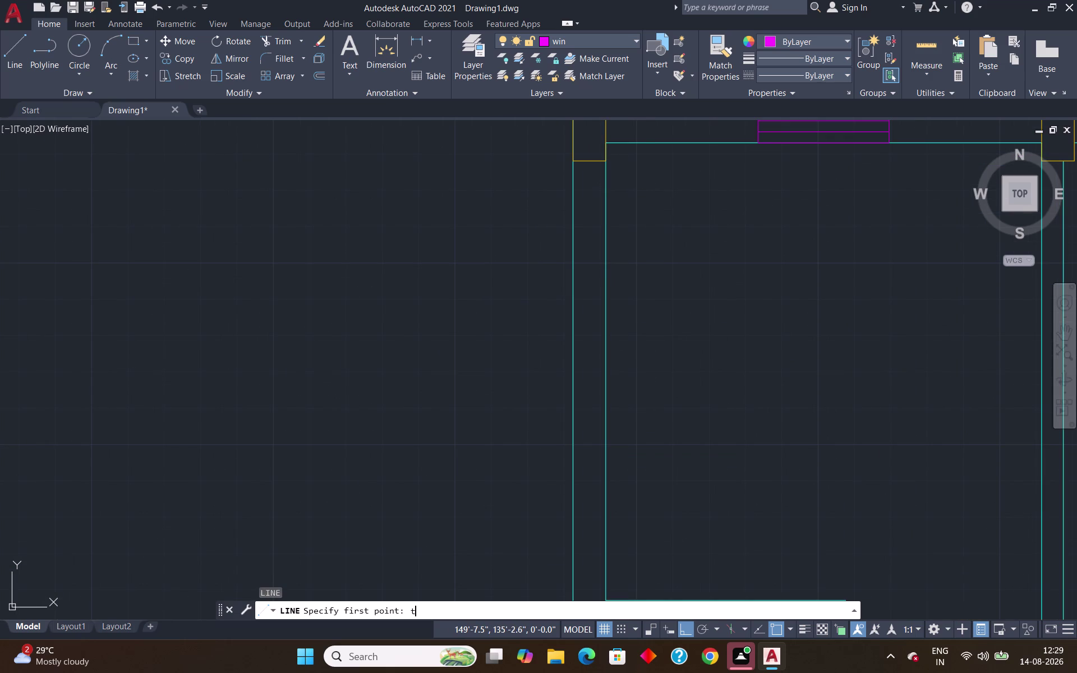
scroll(down, 3)
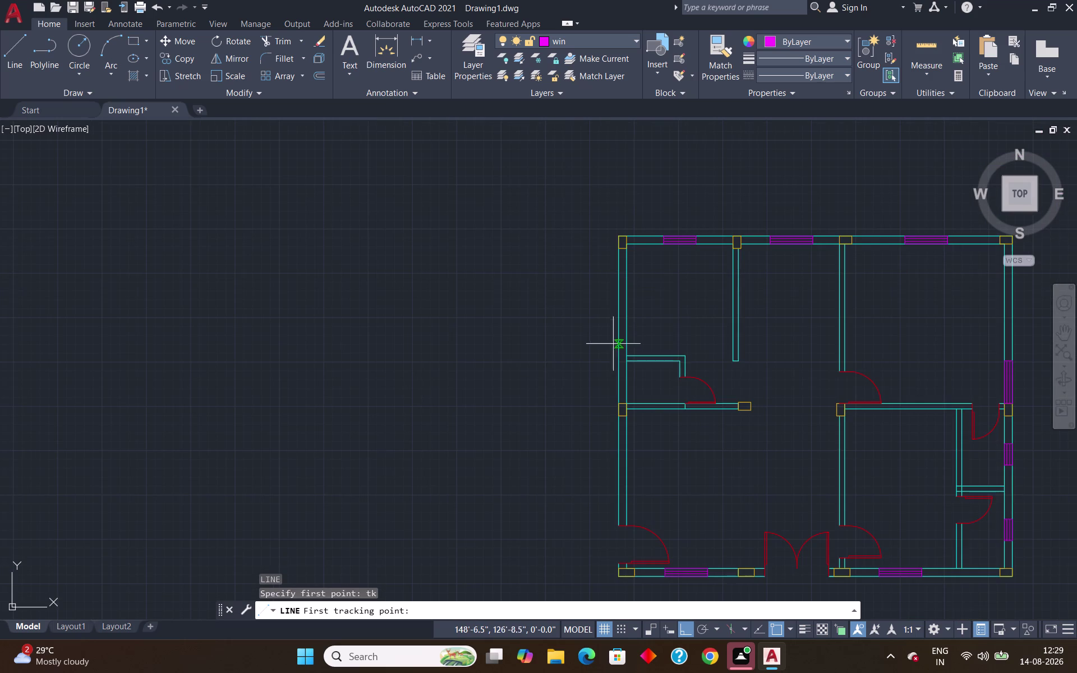
Track 4'3" up the left wall from the base point to fix the window start.
scroll(up, 3)
click(633, 372)
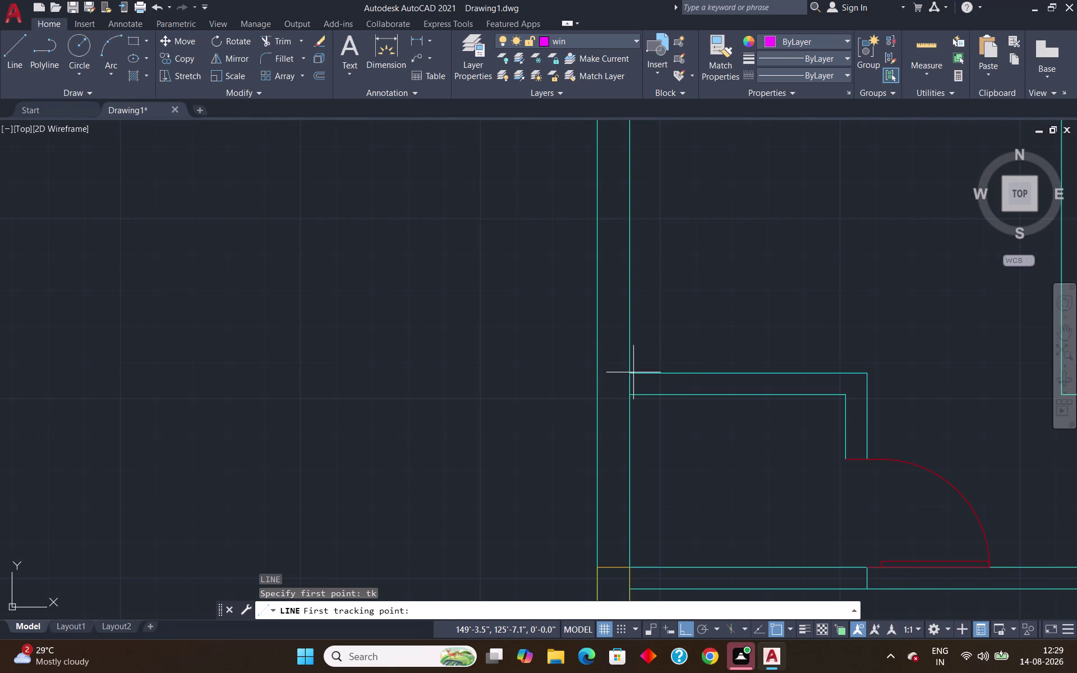
text(4')
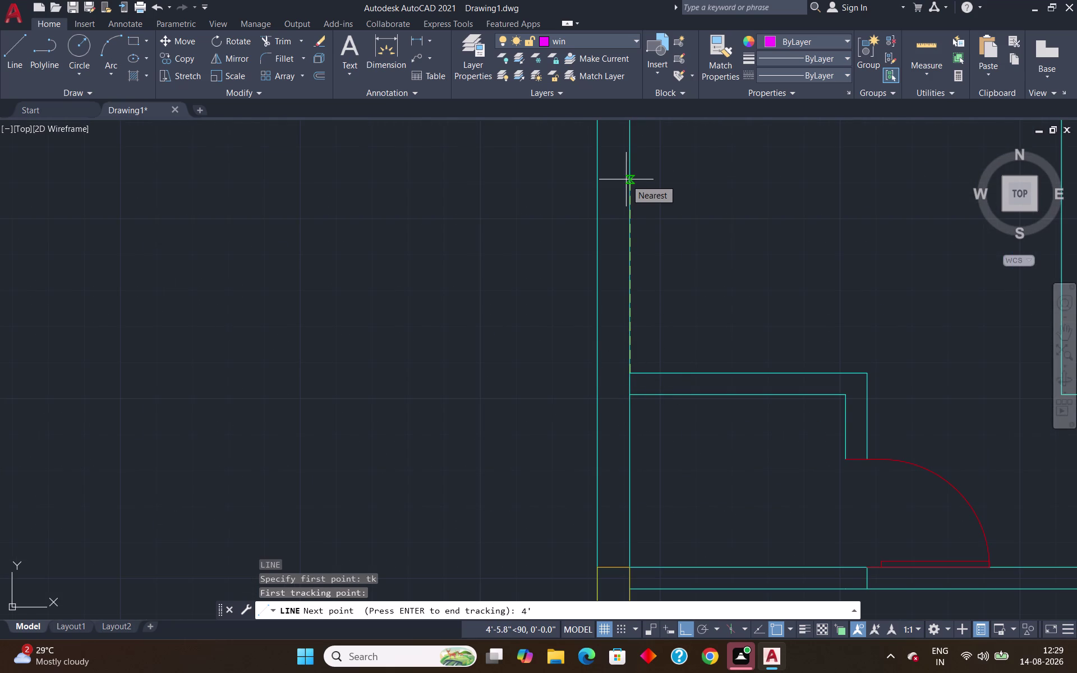
text(3")
key(Return)
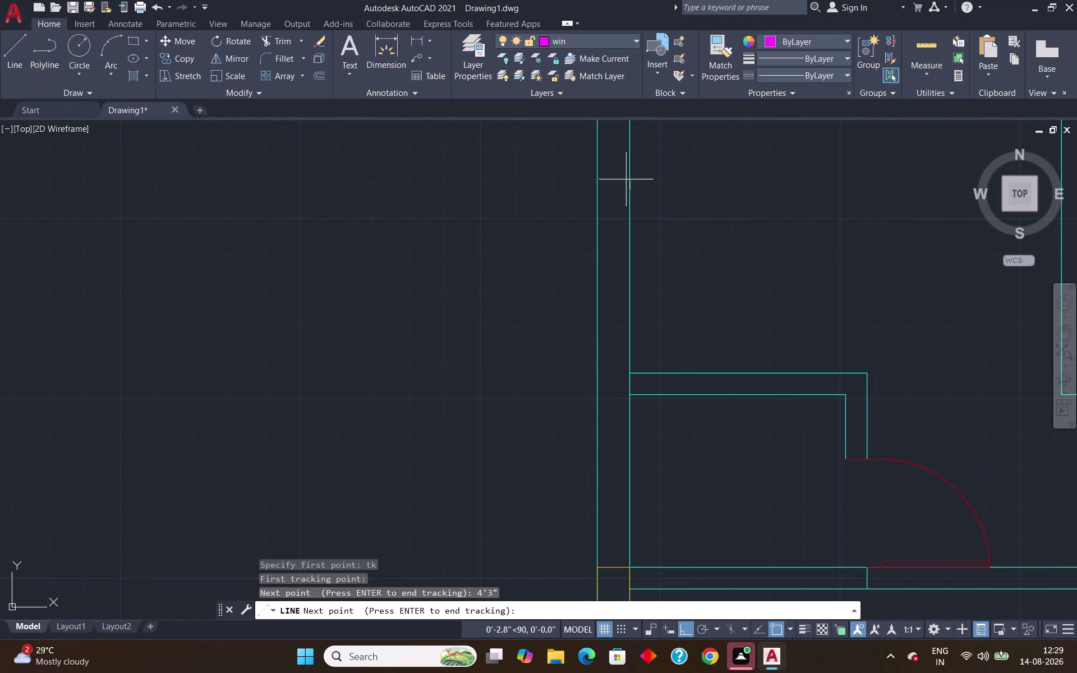
key(Return)
Draw the 2' window outline across the left exterior wall.
click(592, 188)
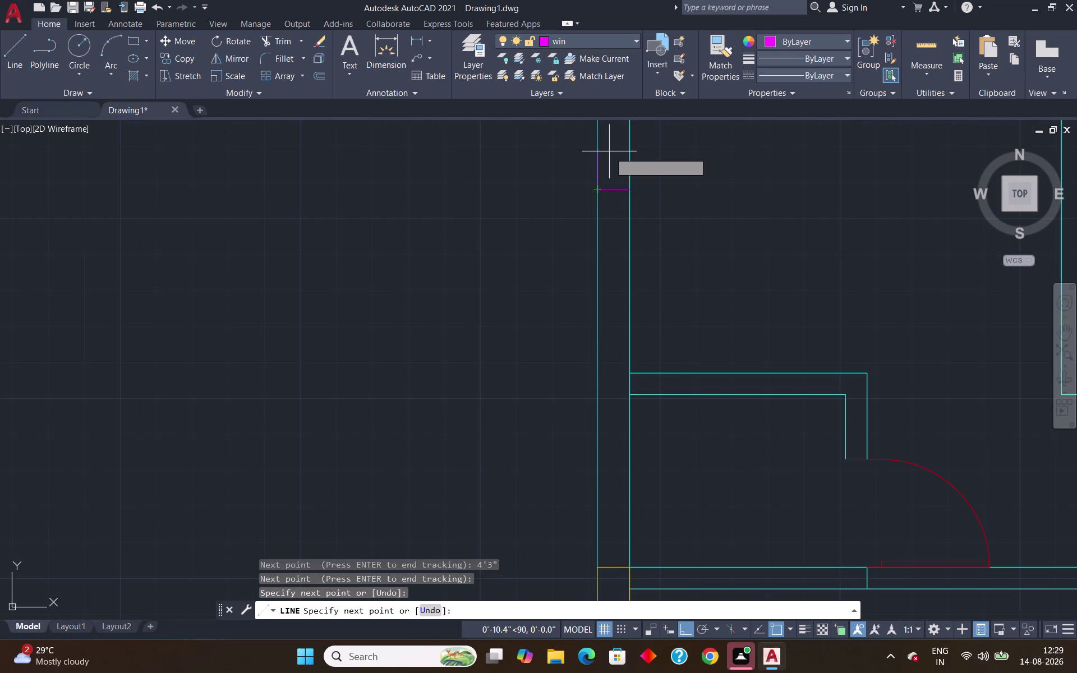
scroll(down, 3)
text(25)
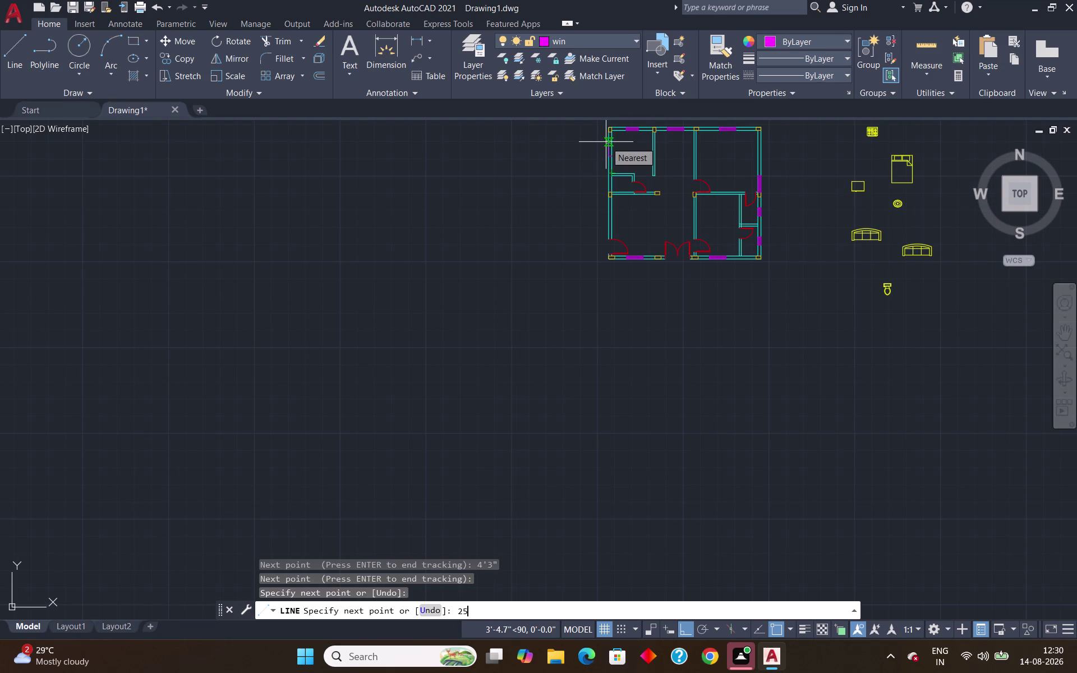
key(BackSpace)
key(apostrophe)
key(Return)
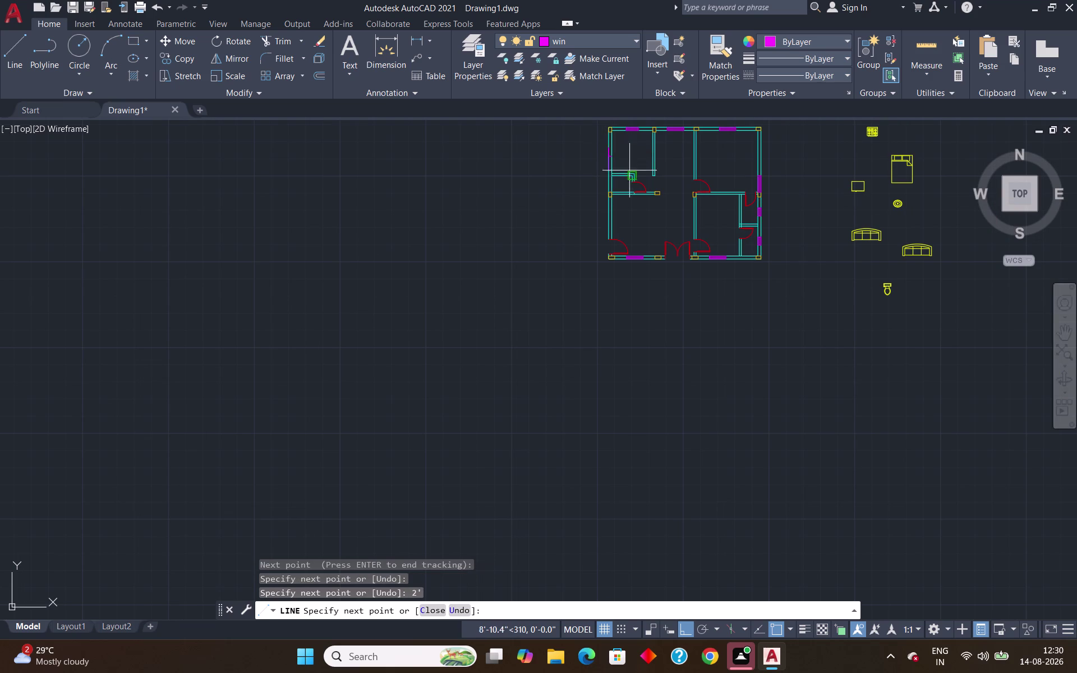
scroll(up, 3)
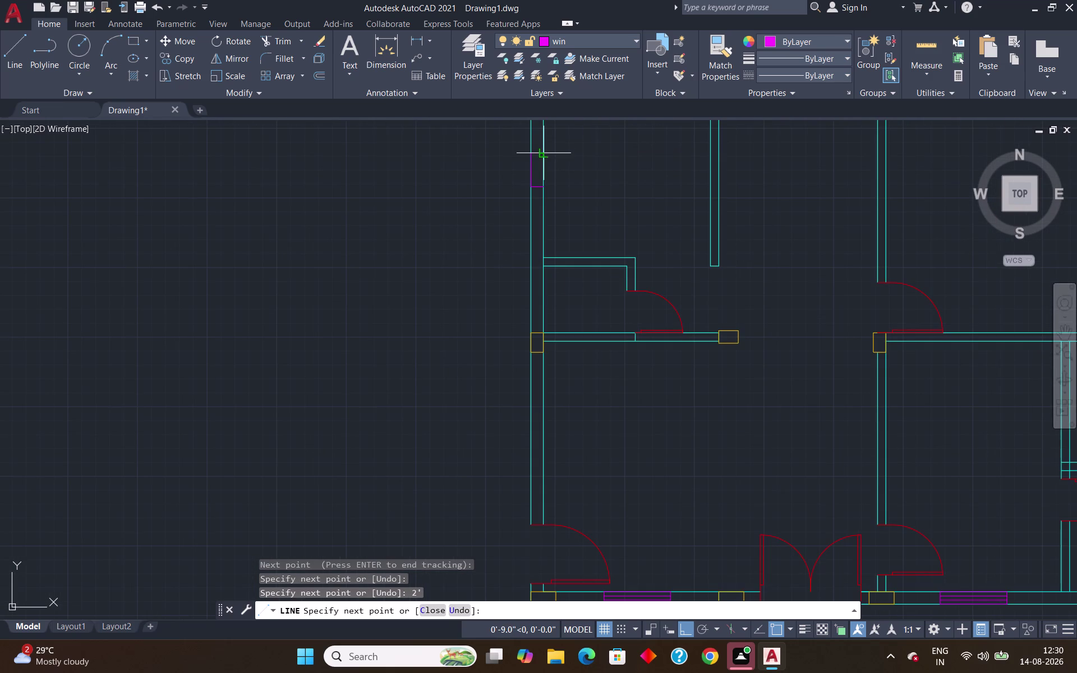
click(540, 153)
click(547, 189)
key(Return)
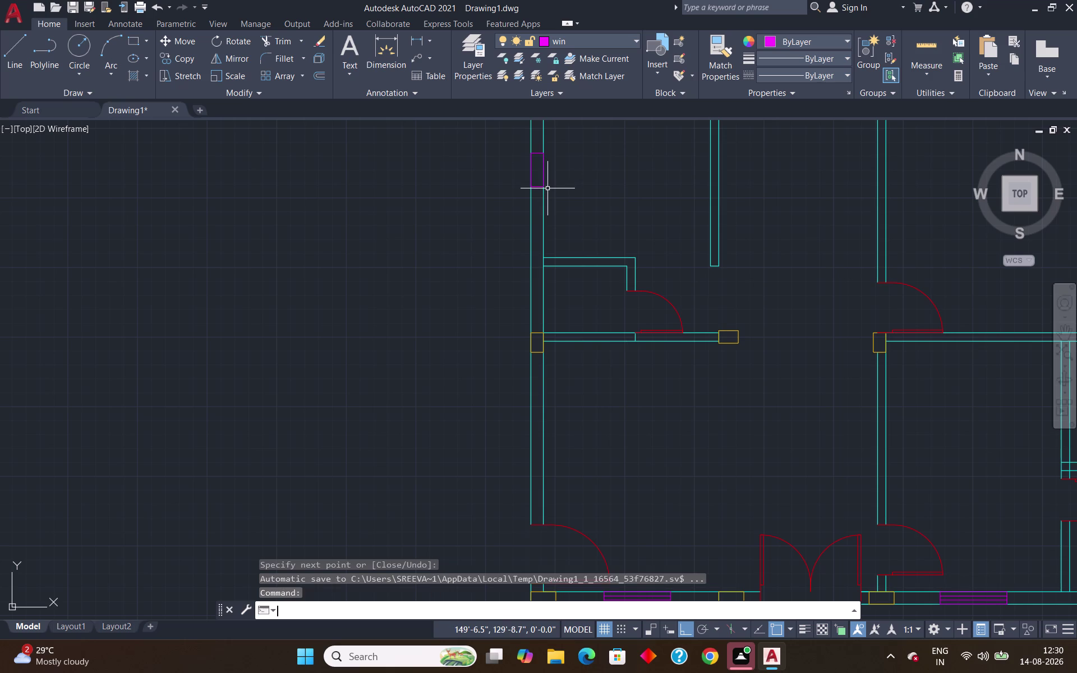
Offset both window edges inward to add the glazing lines.
key(o)
key(Return)
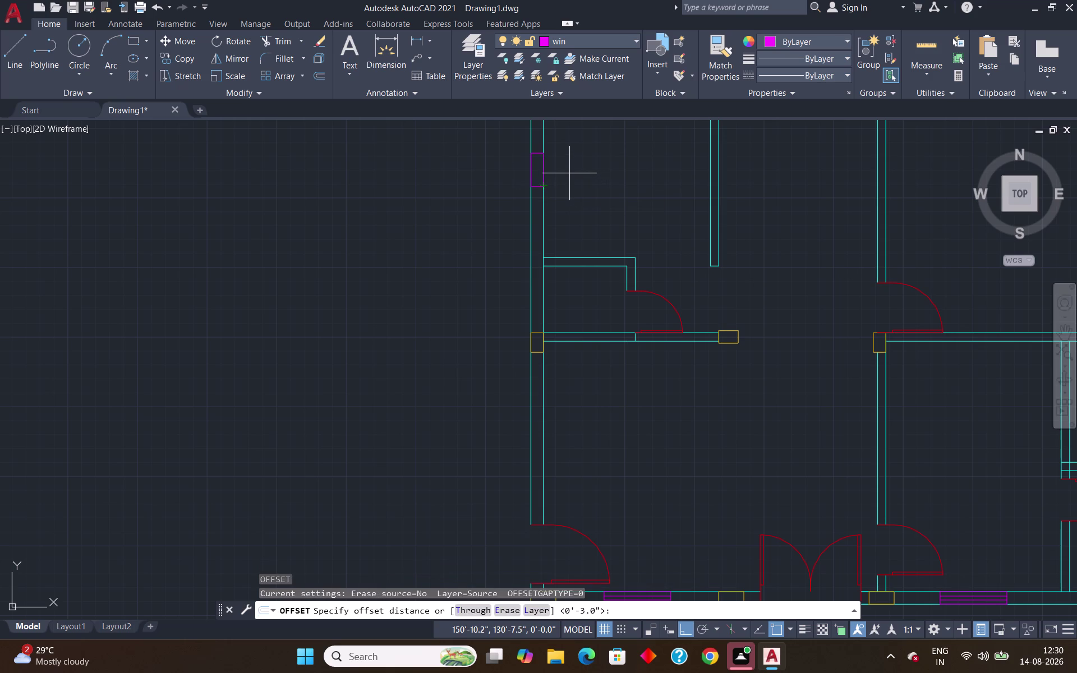
key(Return)
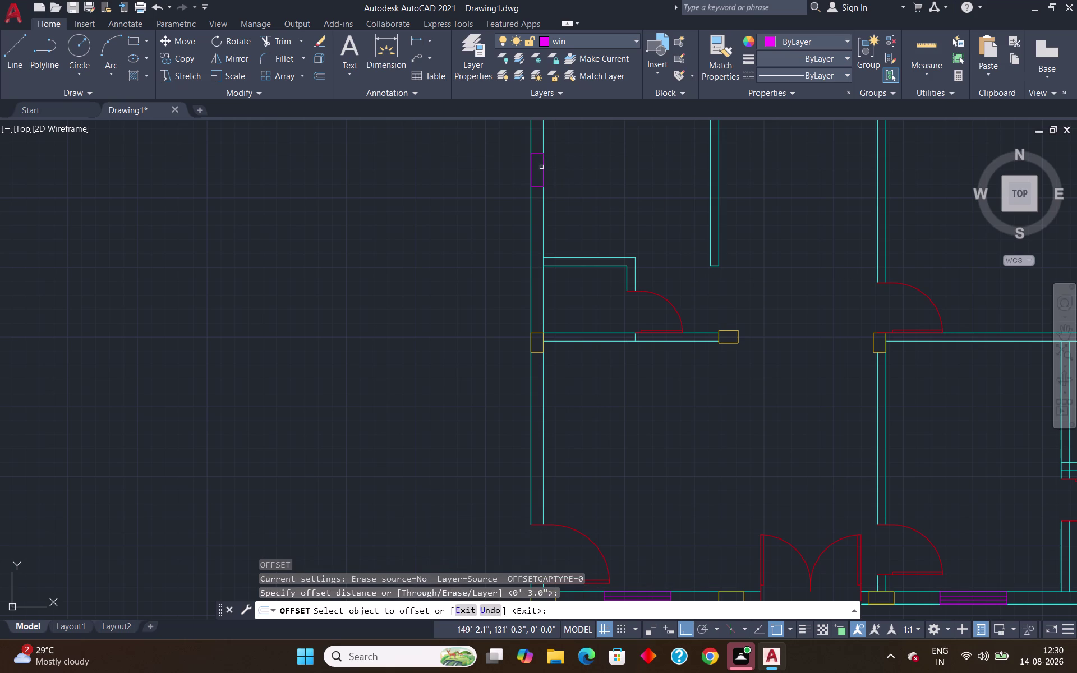
click(544, 172)
click(532, 171)
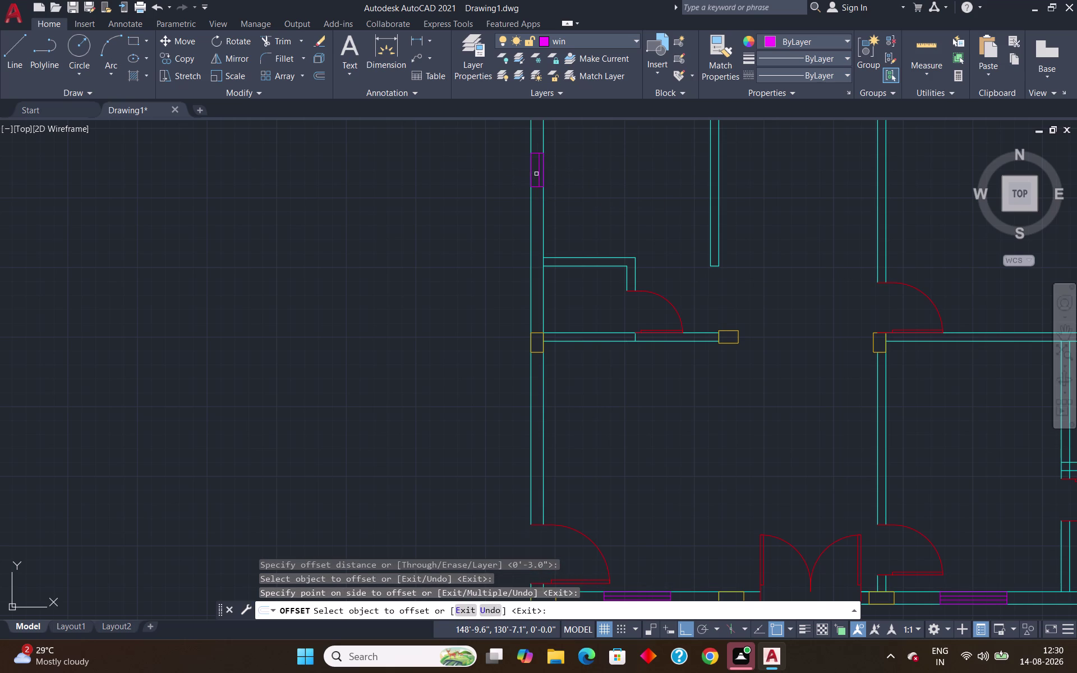
click(538, 174)
click(532, 172)
key(Return)
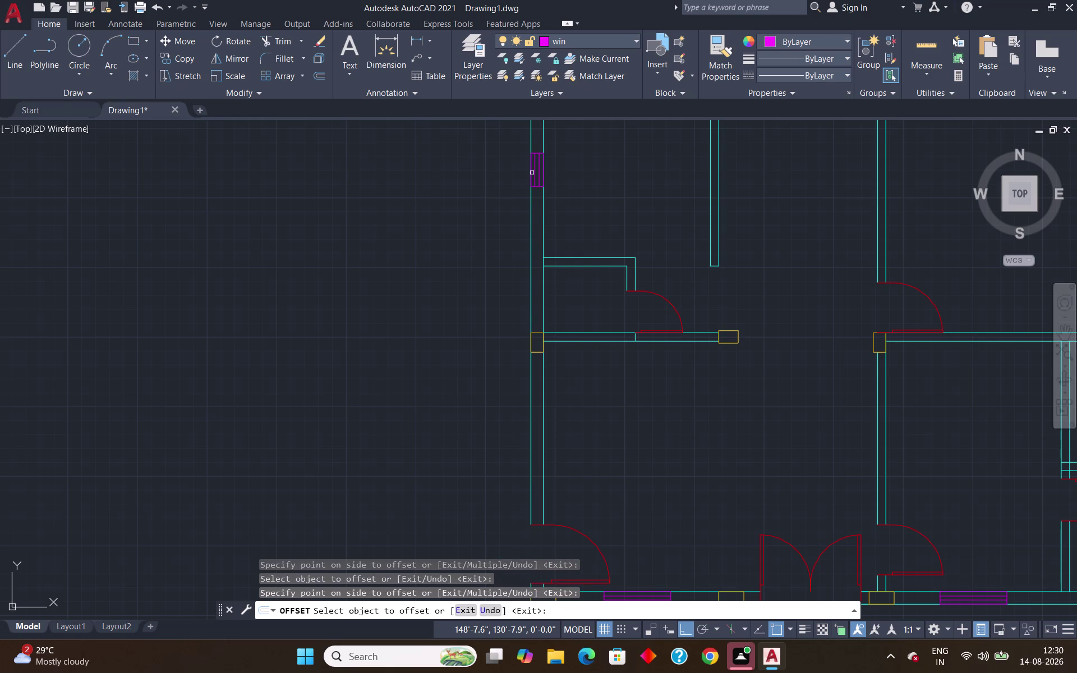
scroll(down, 3)
scroll(up, 3)
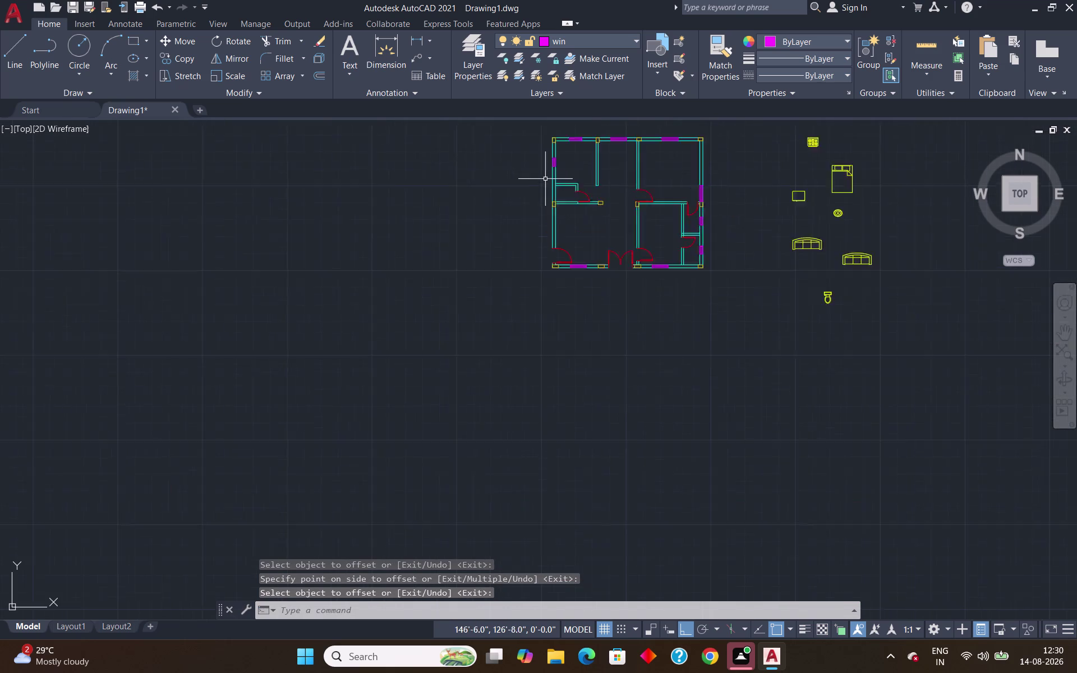
scroll(up, 3)
Draw a 2' window outline on the left wall, tracked 1' up from the wall corner.
scroll(up, 3)
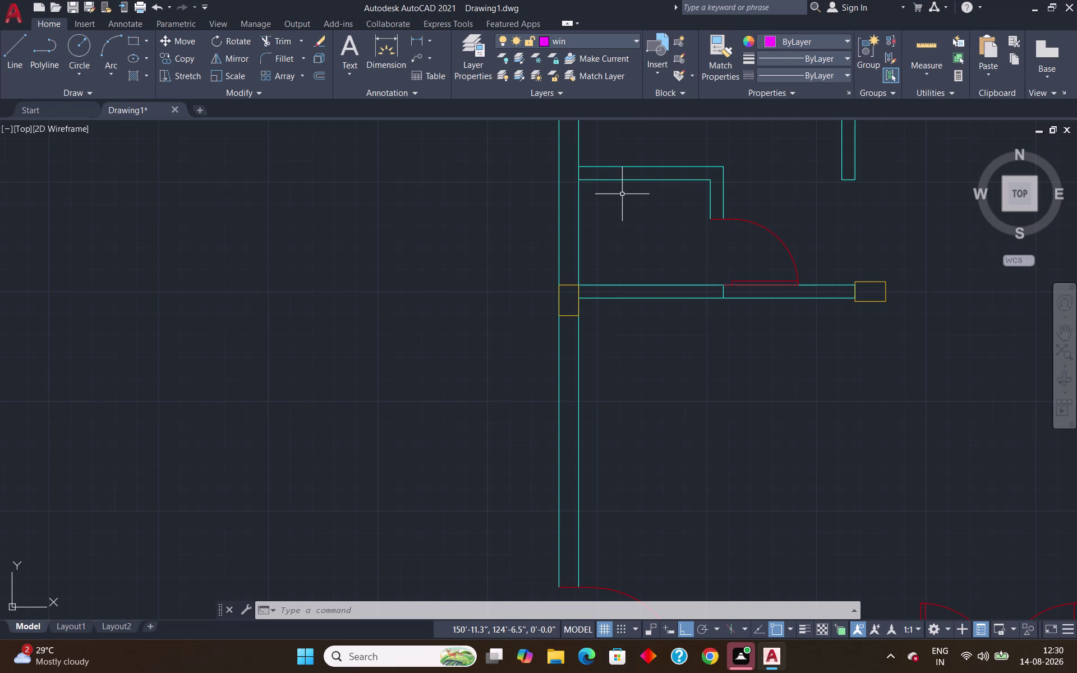
key(l)
key(Return)
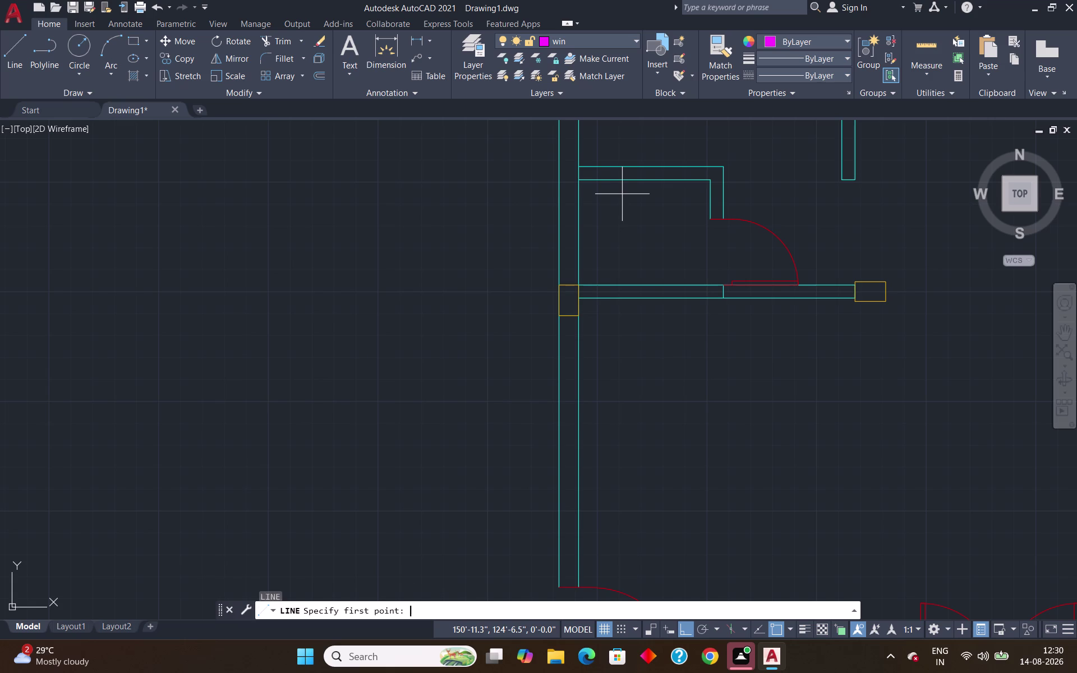
text(tk)
key(Return)
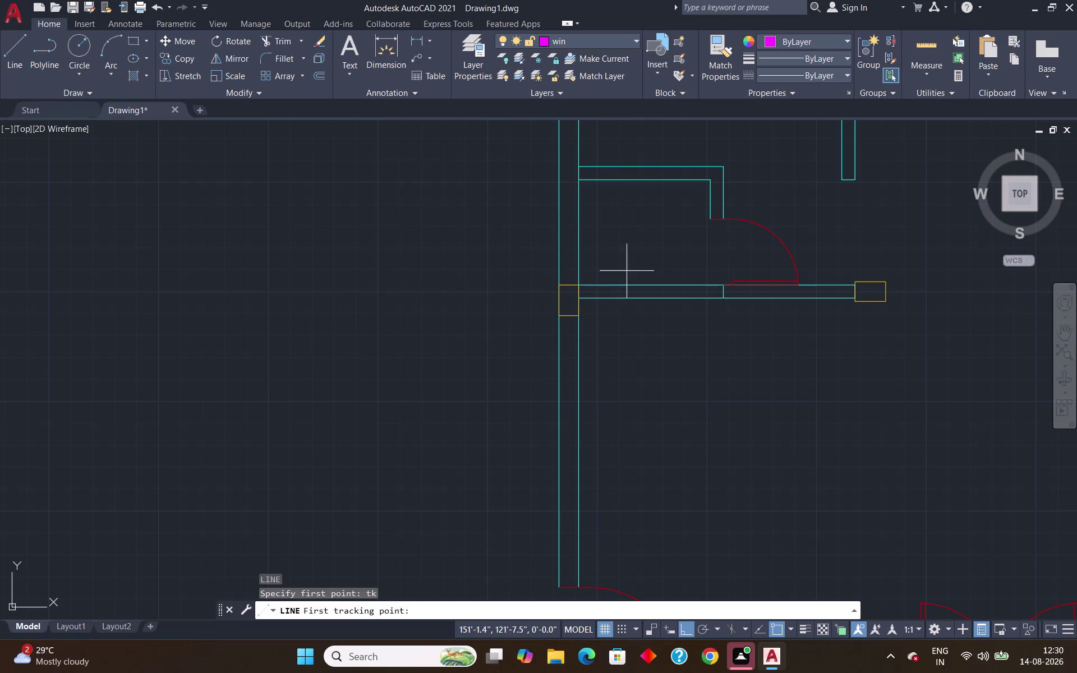
click(580, 286)
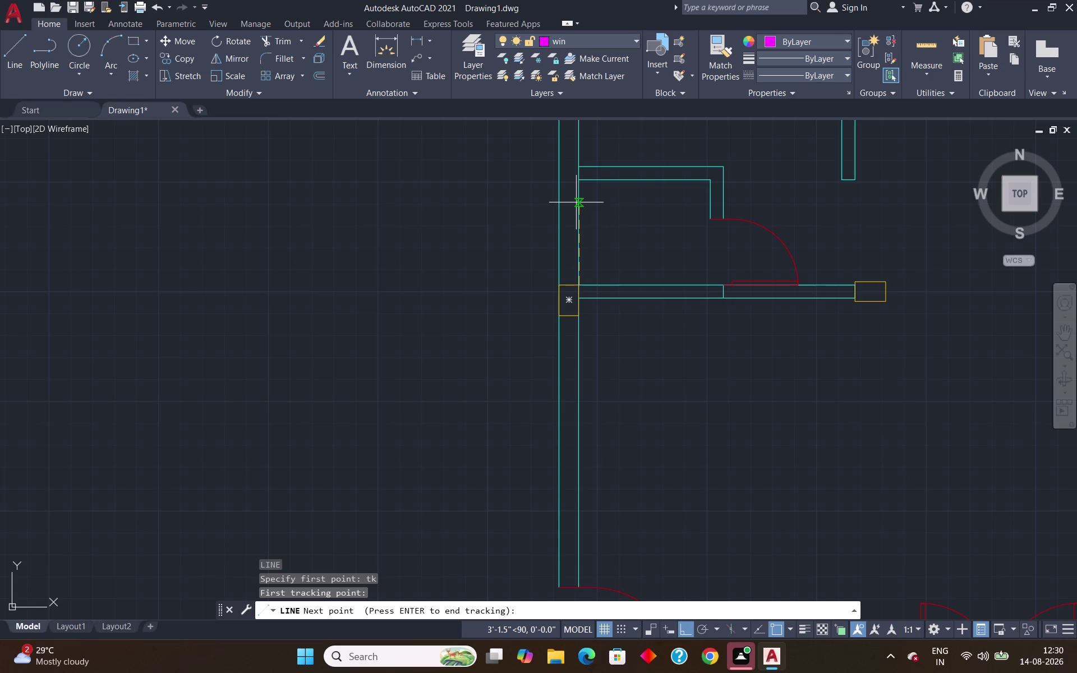
text(1')
key(Return)
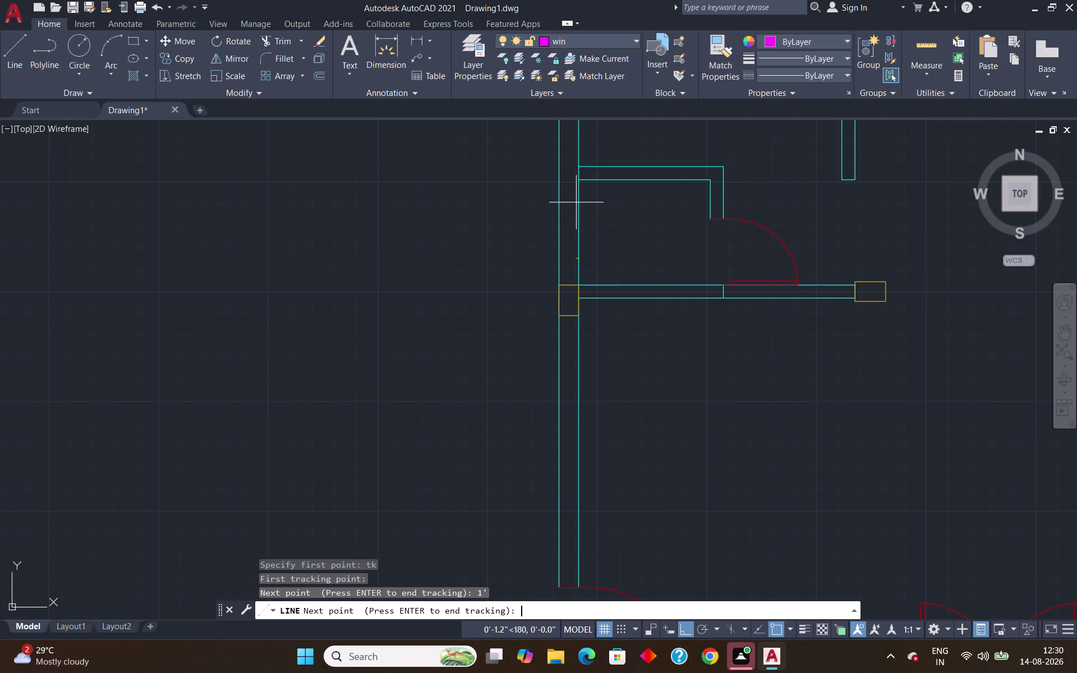
key(Return)
click(557, 254)
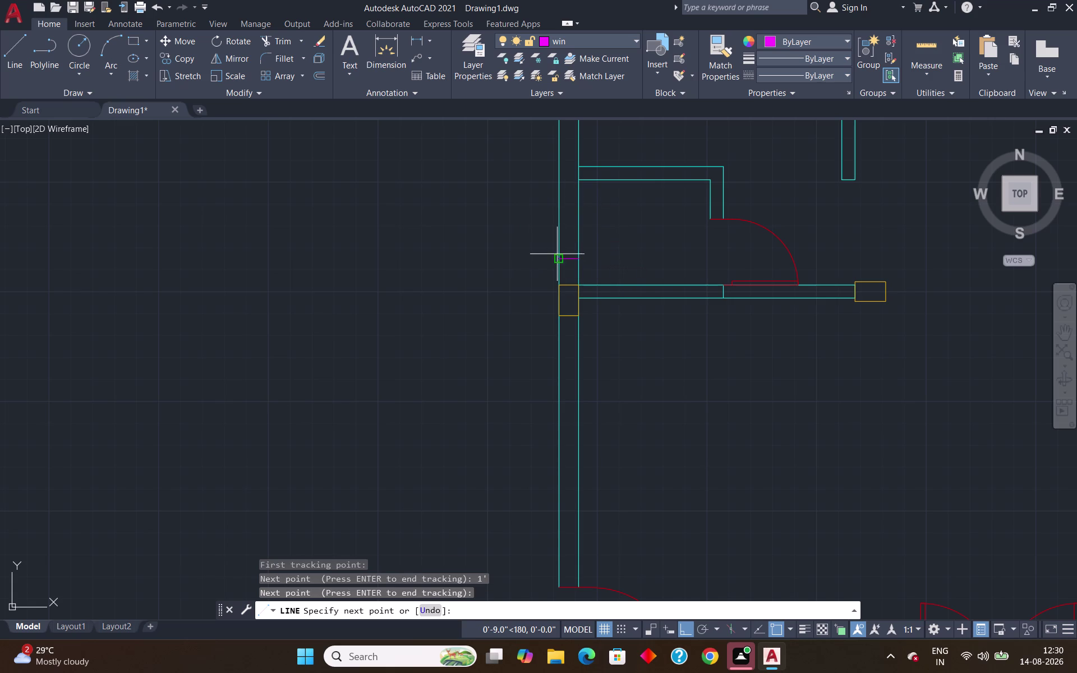
text(2')
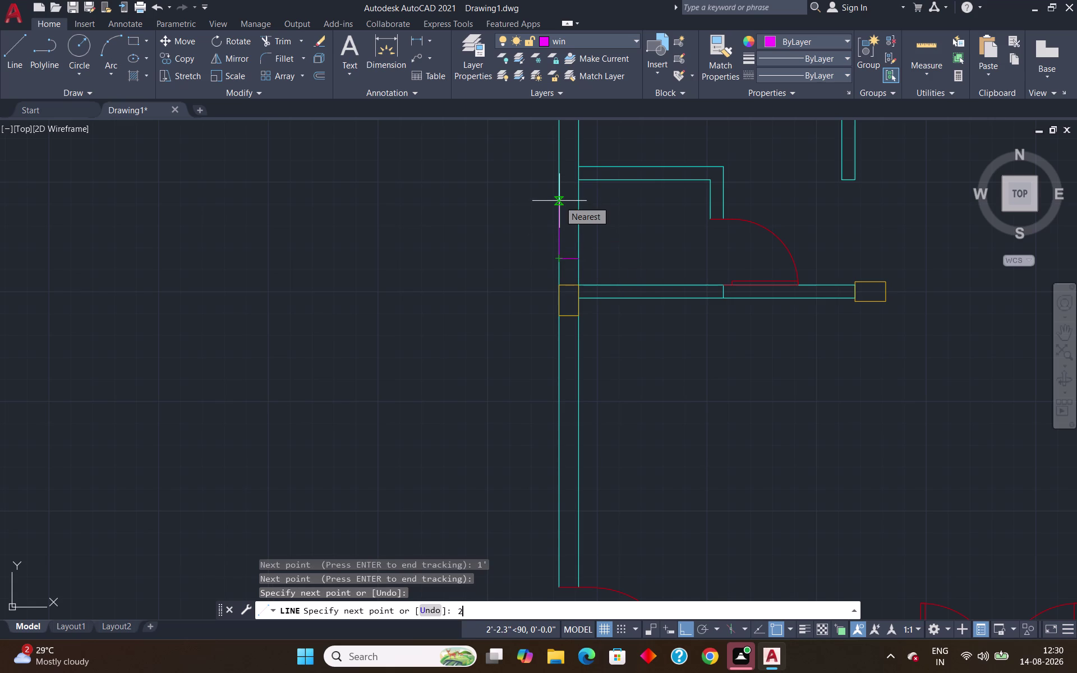
key(Return)
click(583, 208)
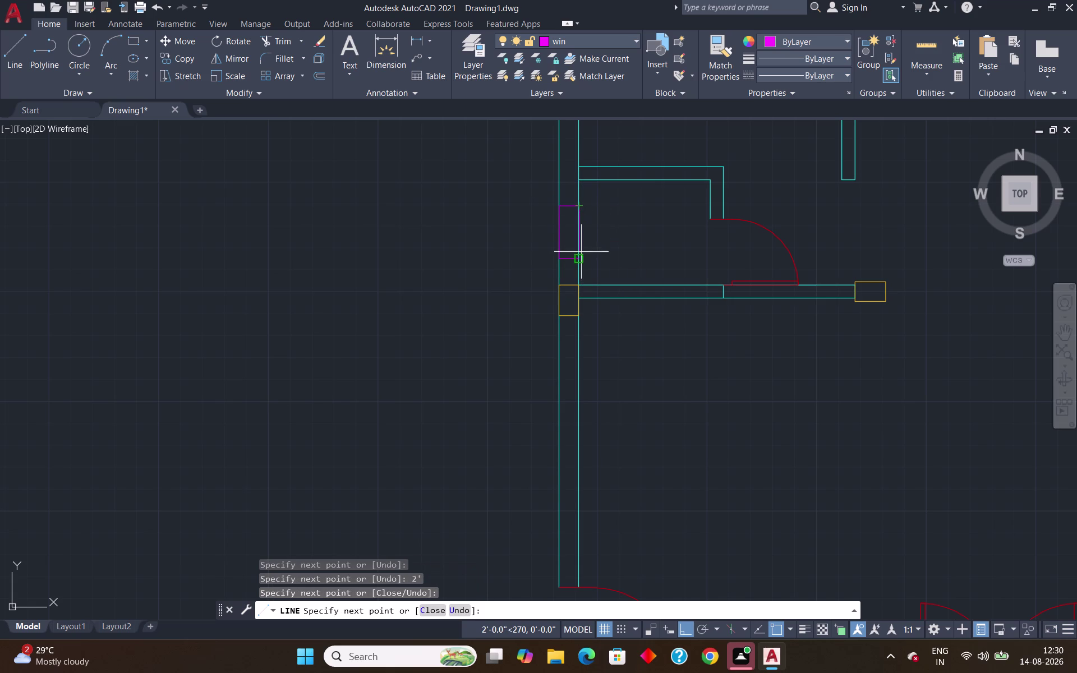
click(582, 254)
key(Return)
Offset 3-inch parallel glazing lines inside the window outline.
key(o)
key(Return)
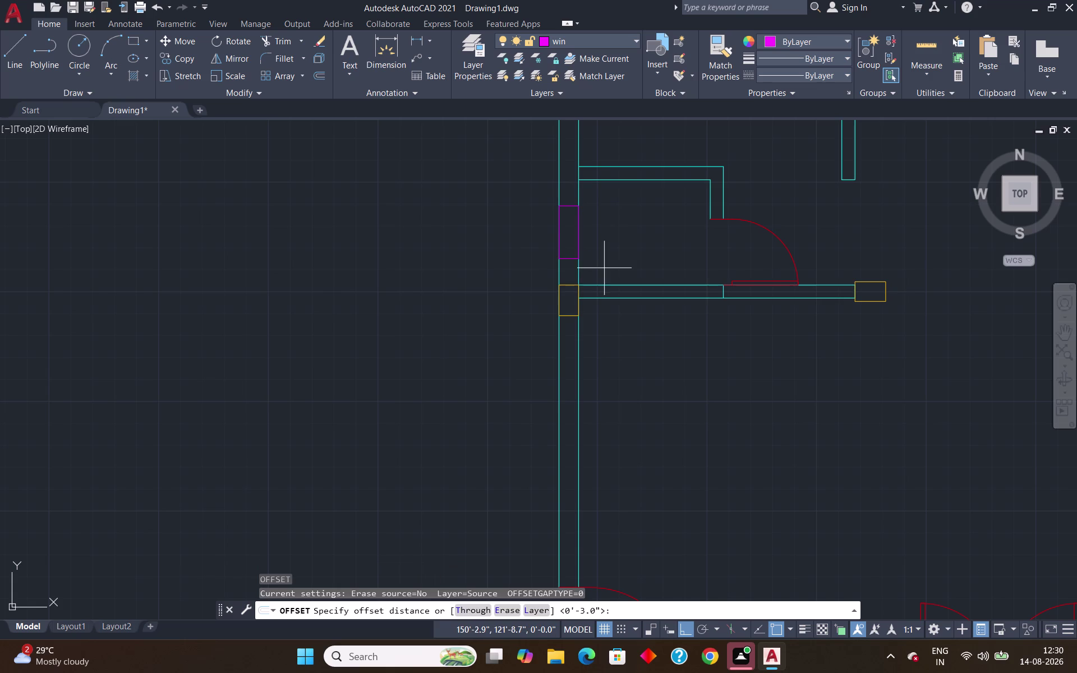
key(Return)
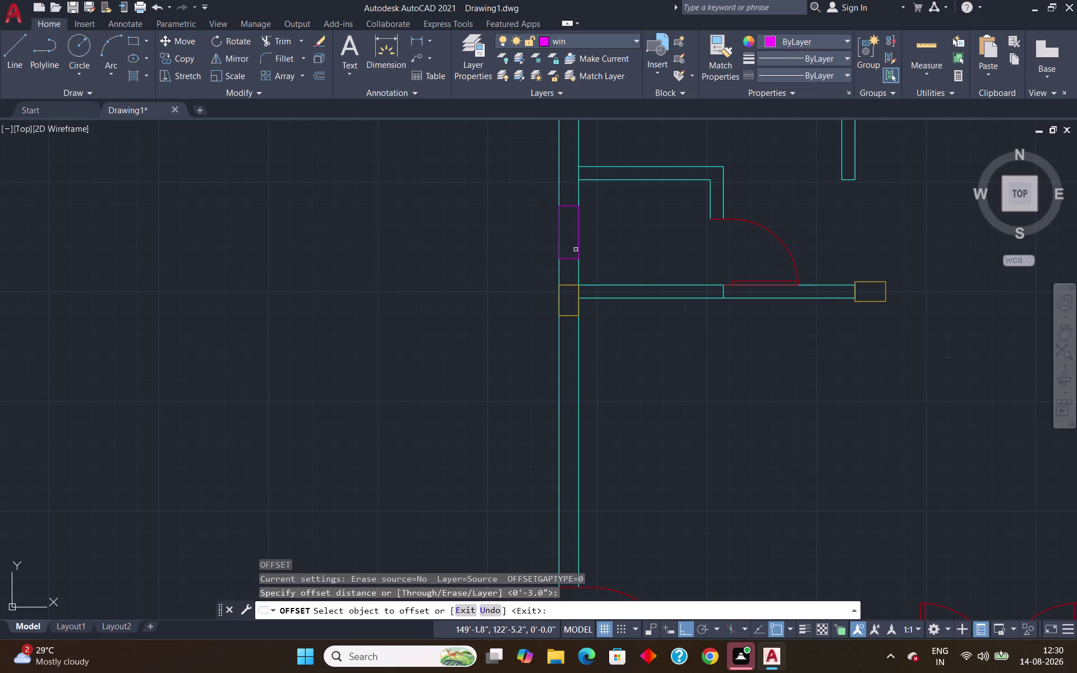
click(577, 249)
click(570, 242)
click(572, 238)
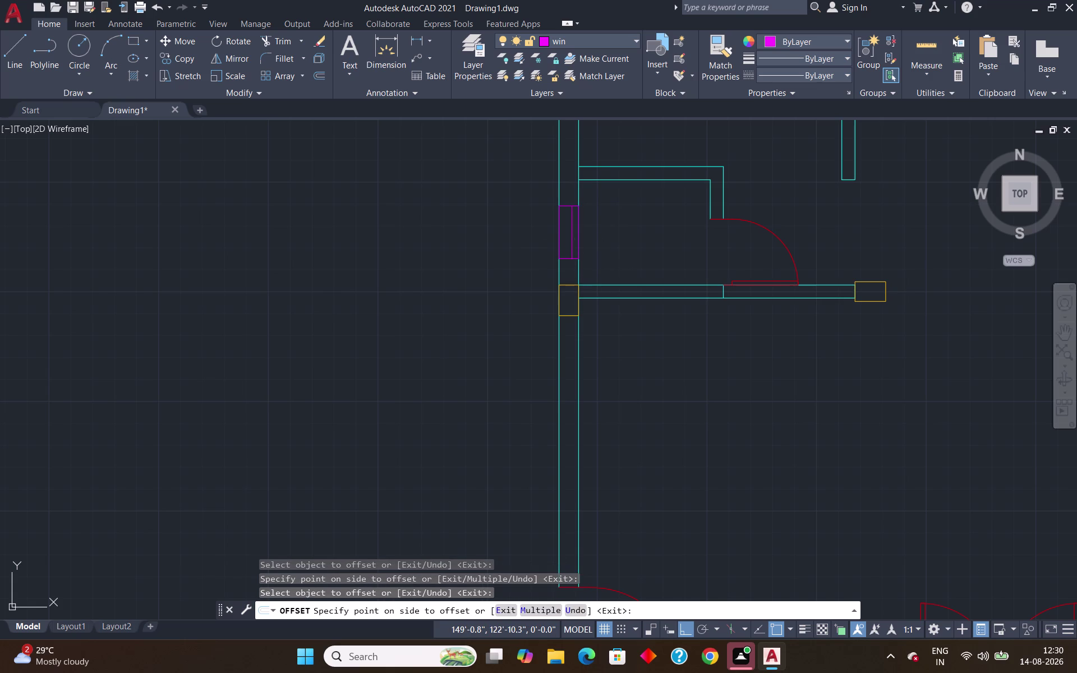
click(566, 233)
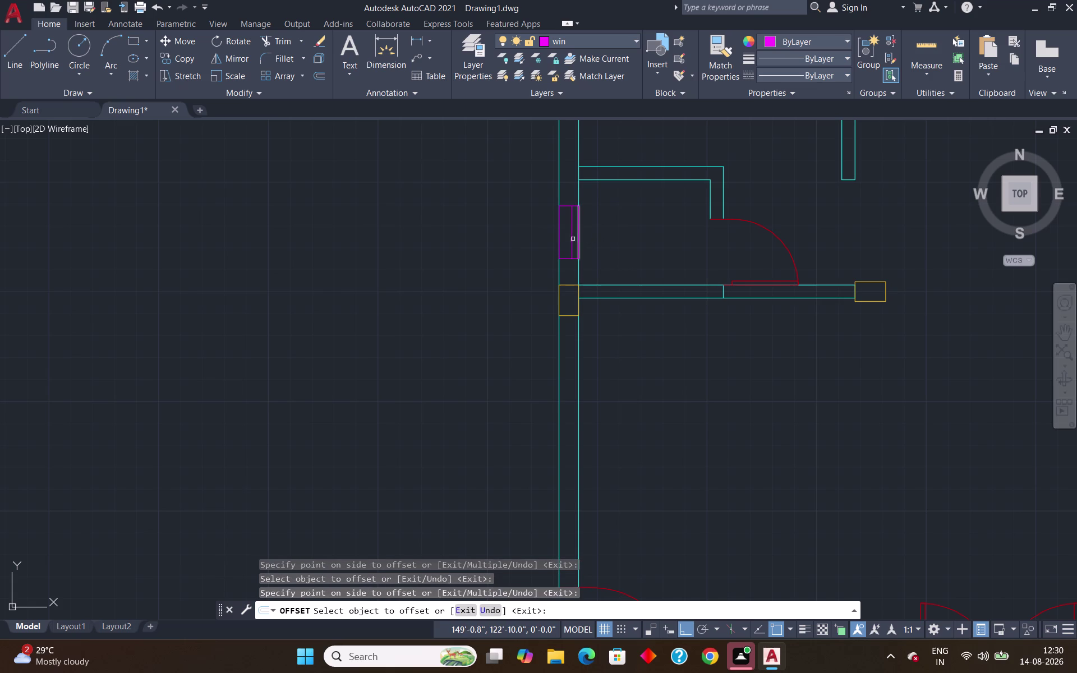
click(573, 239)
click(565, 238)
key(Return)
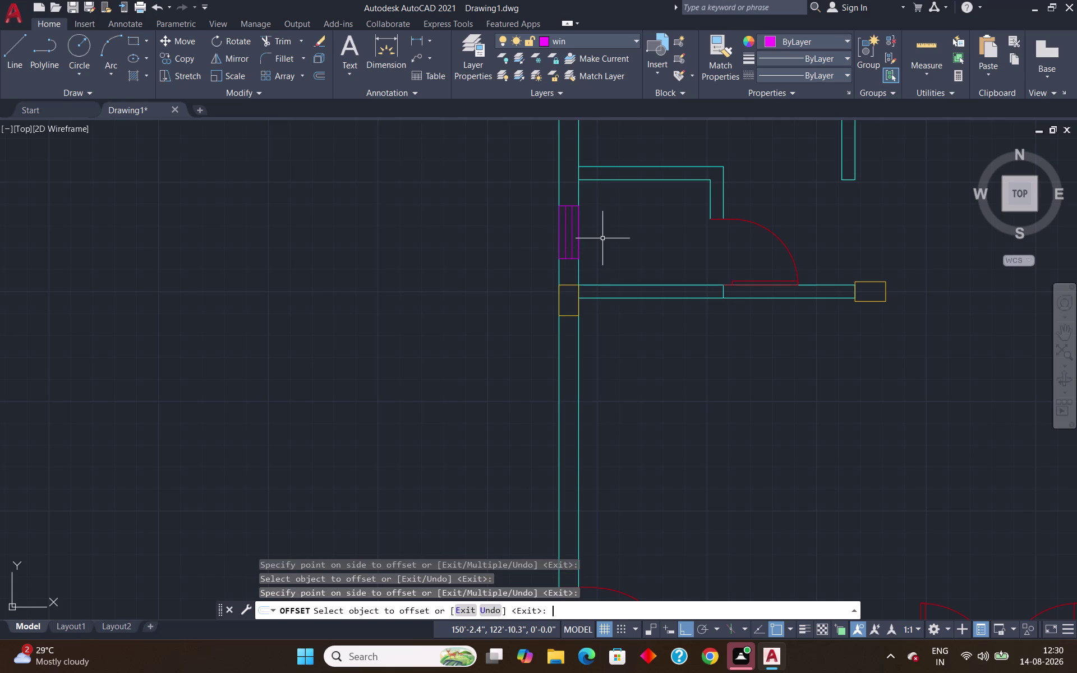
Erase the stray extra line at the window edge.
scroll(down, 3)
scroll(up, 3)
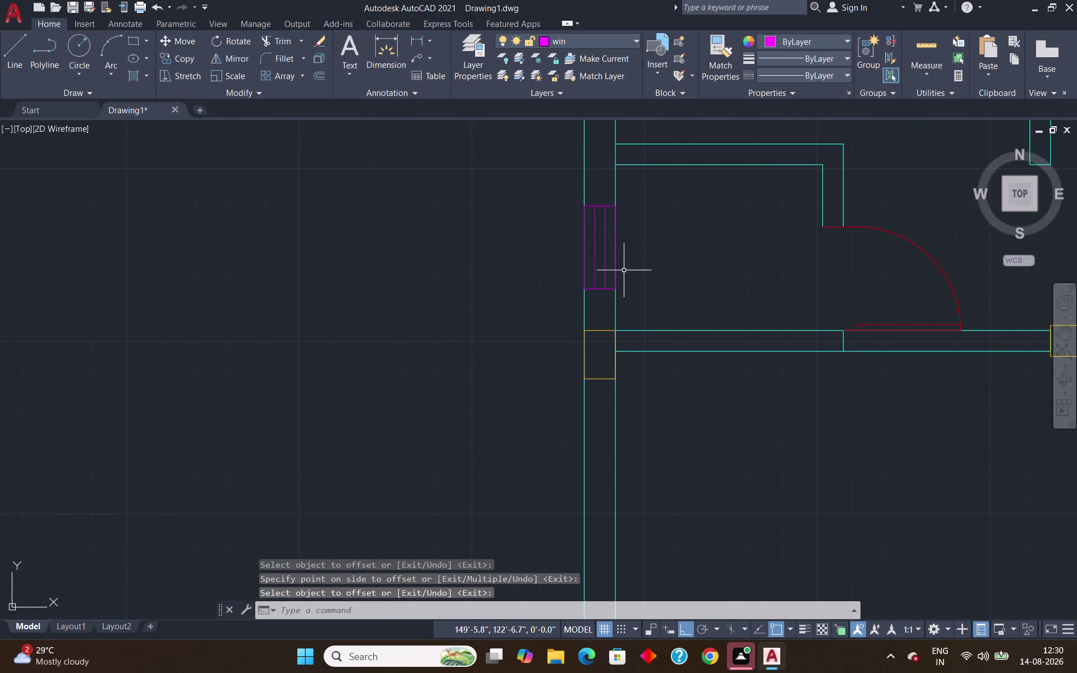
click(614, 252)
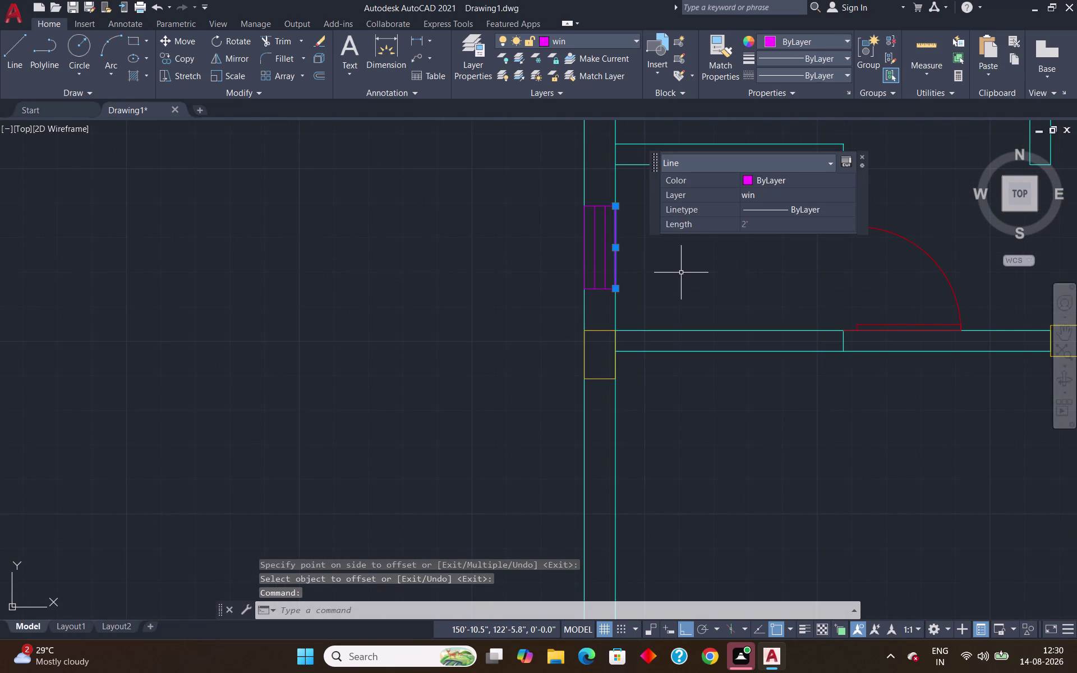
key(Delete)
key(Return)
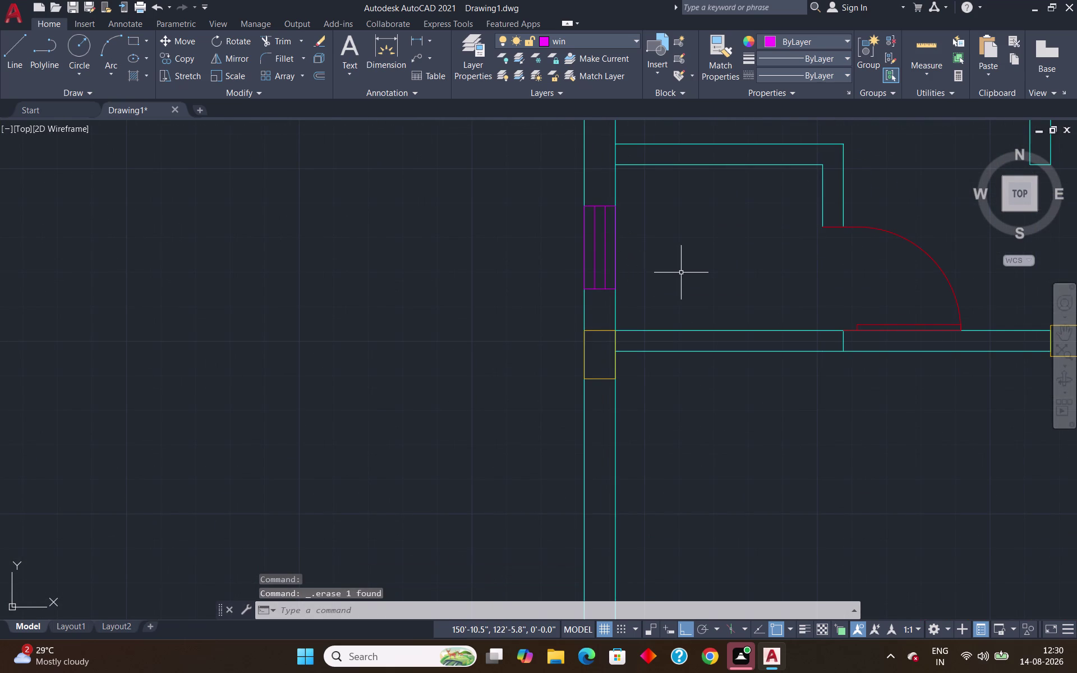
key(Escape)
scroll(down, 3)
key(Escape)
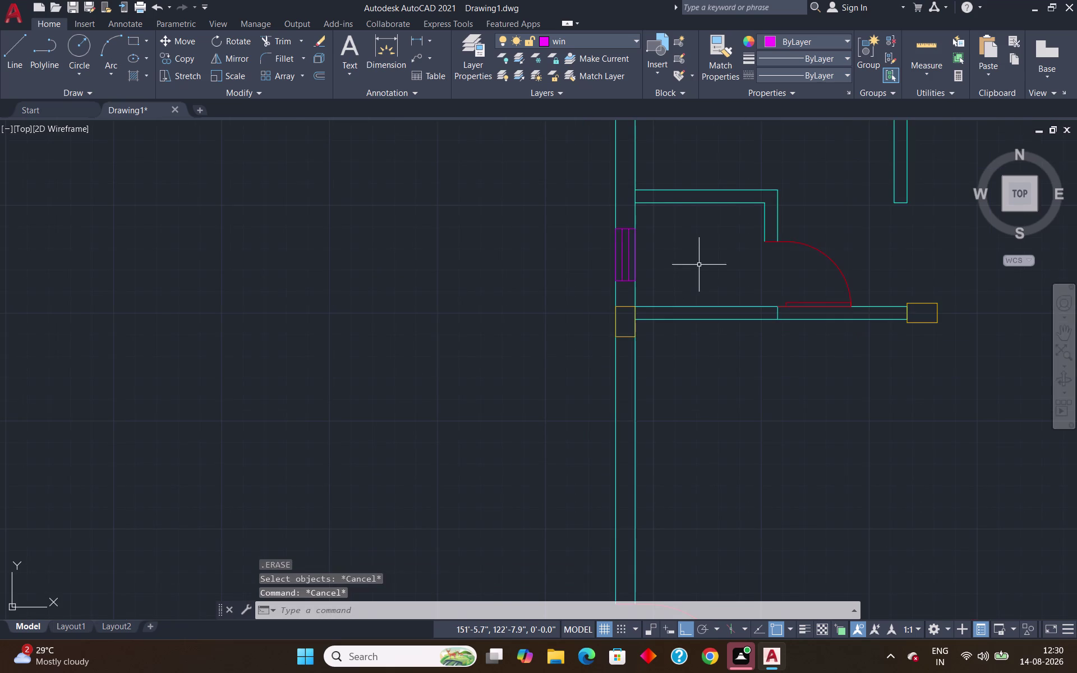
scroll(down, 3)
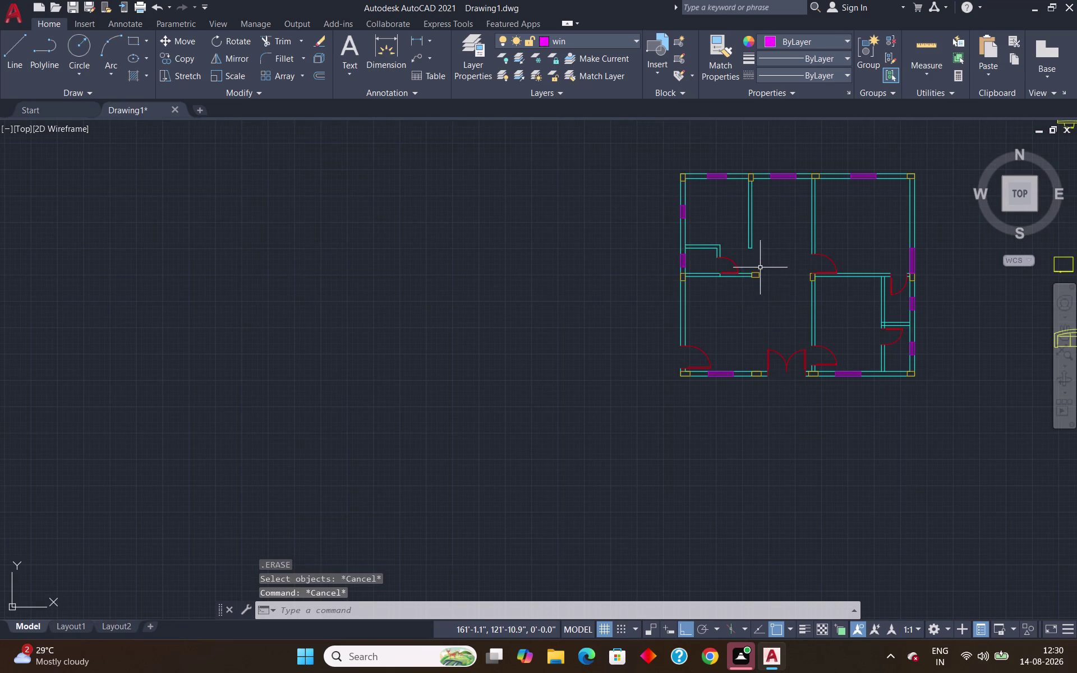
scroll(up, 3)
scroll(up, 3)
scroll(down, 3)
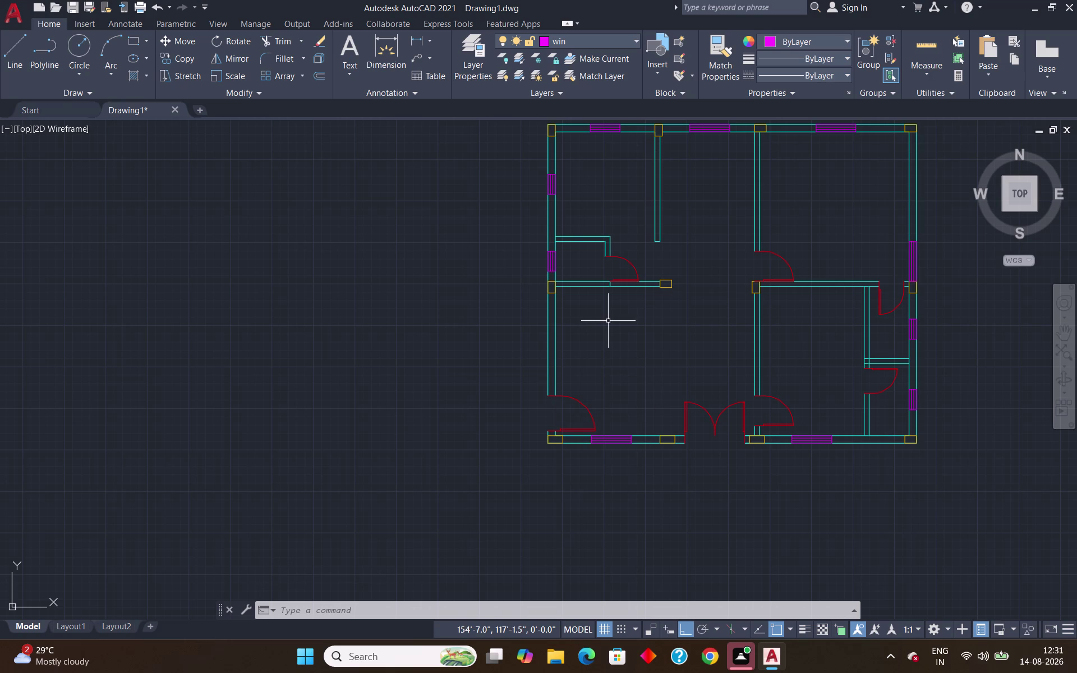
click(938, 50)
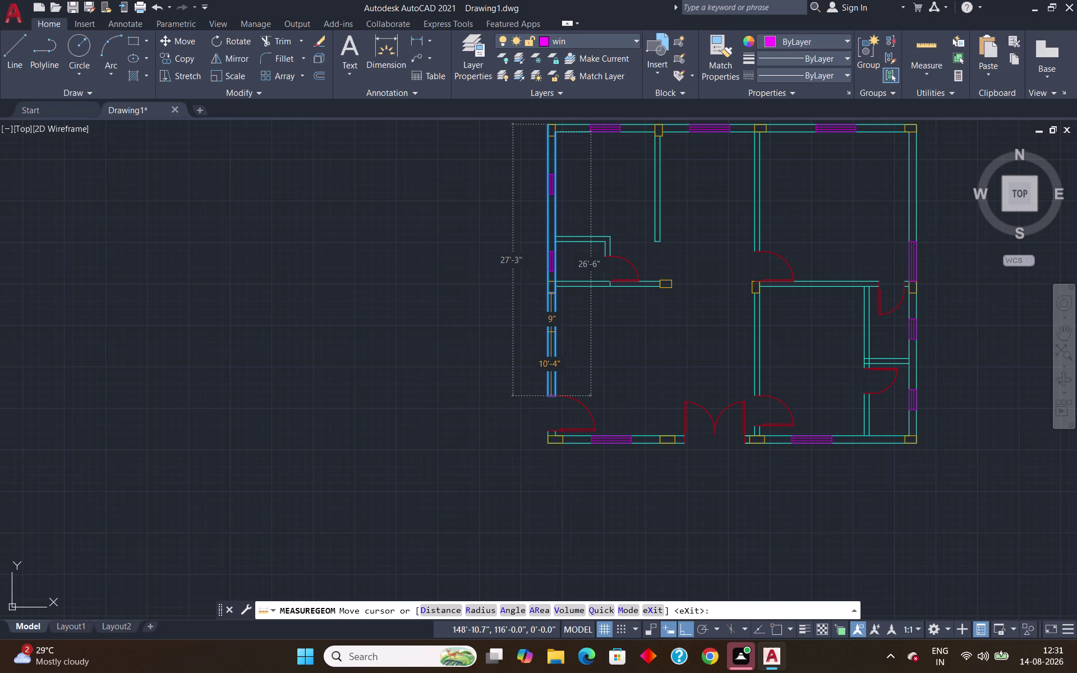
key(Escape)
scroll(up, 3)
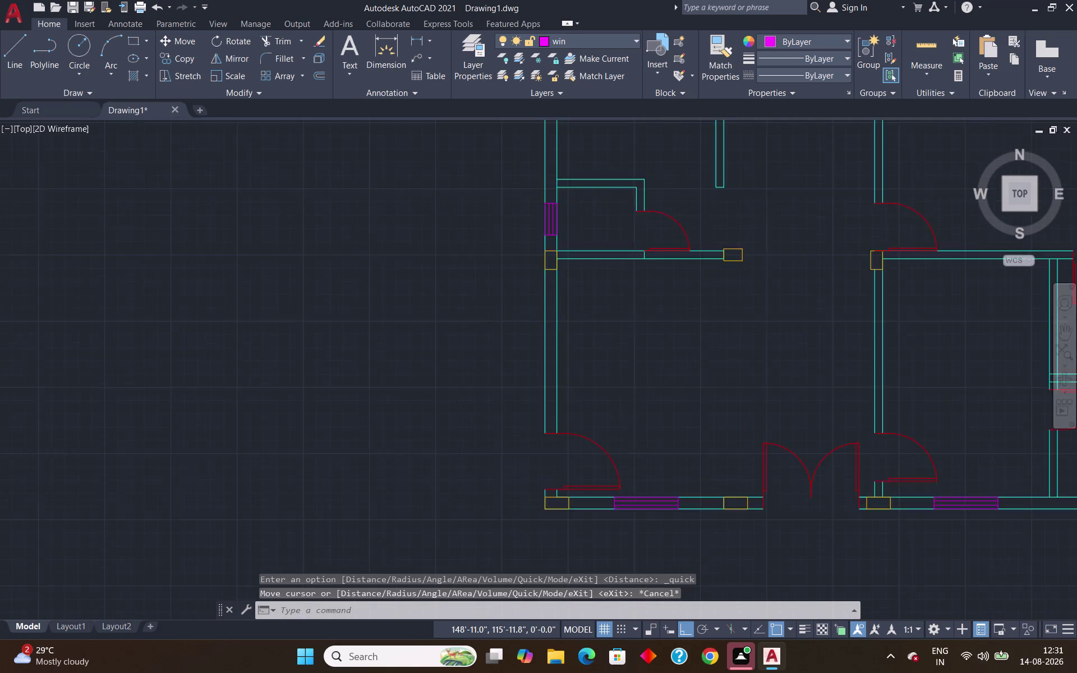
scroll(up, 3)
scroll(down, 3)
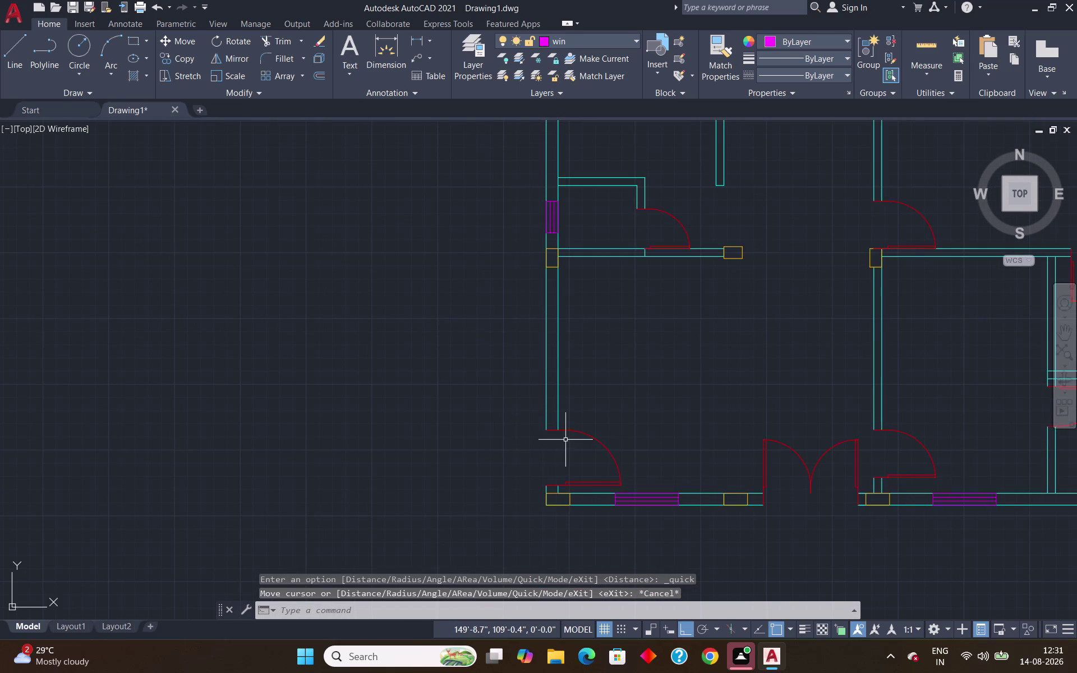
scroll(up, 3)
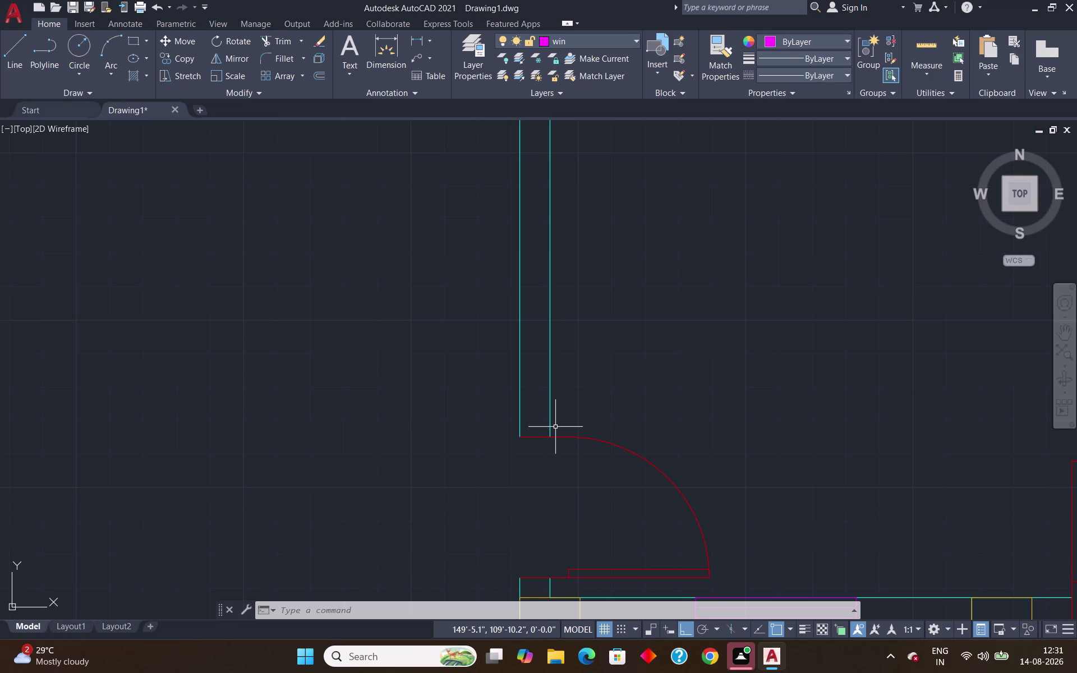
Draw a 4' window outline tracked 3'2" up from the wall corner above the door.
key(l)
key(Return)
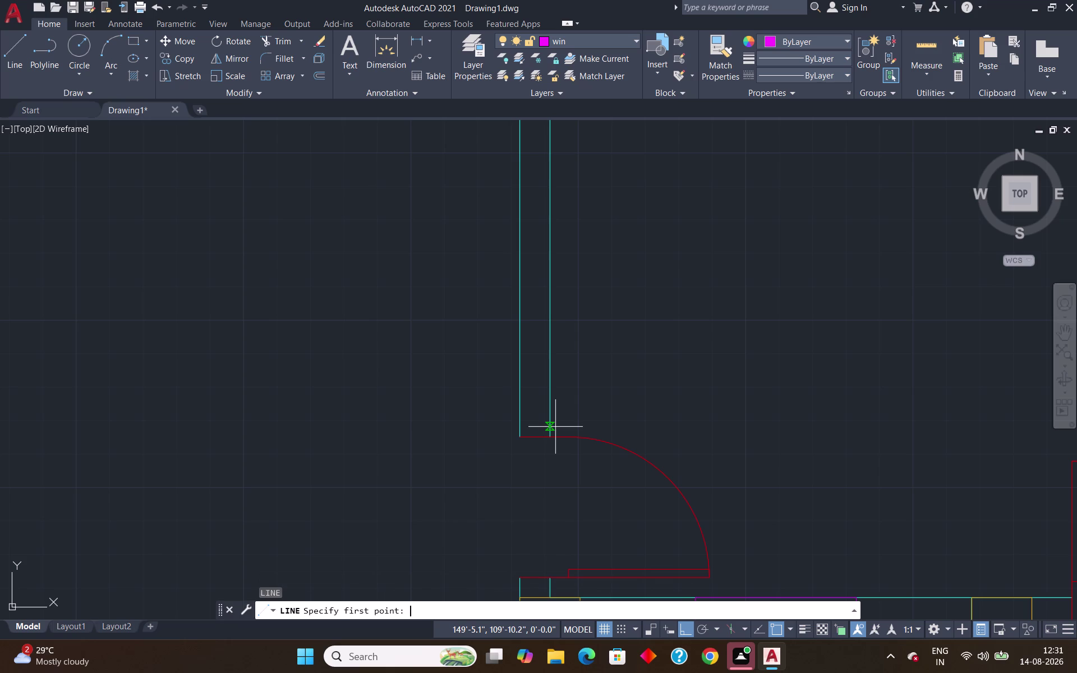
text(tk)
key(Return)
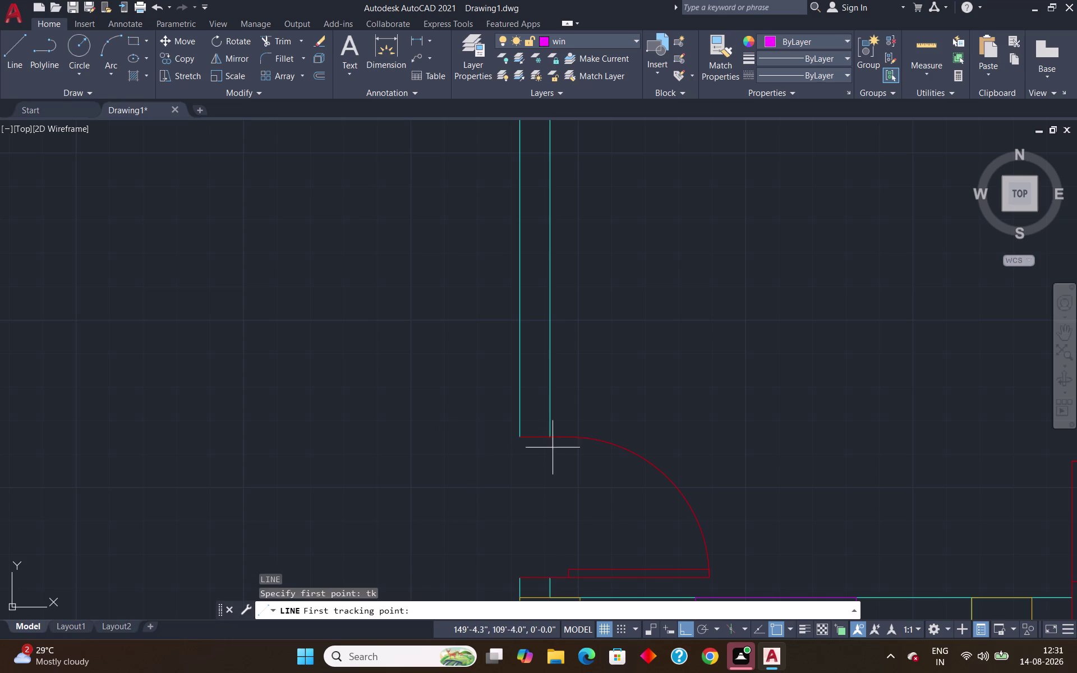
click(548, 436)
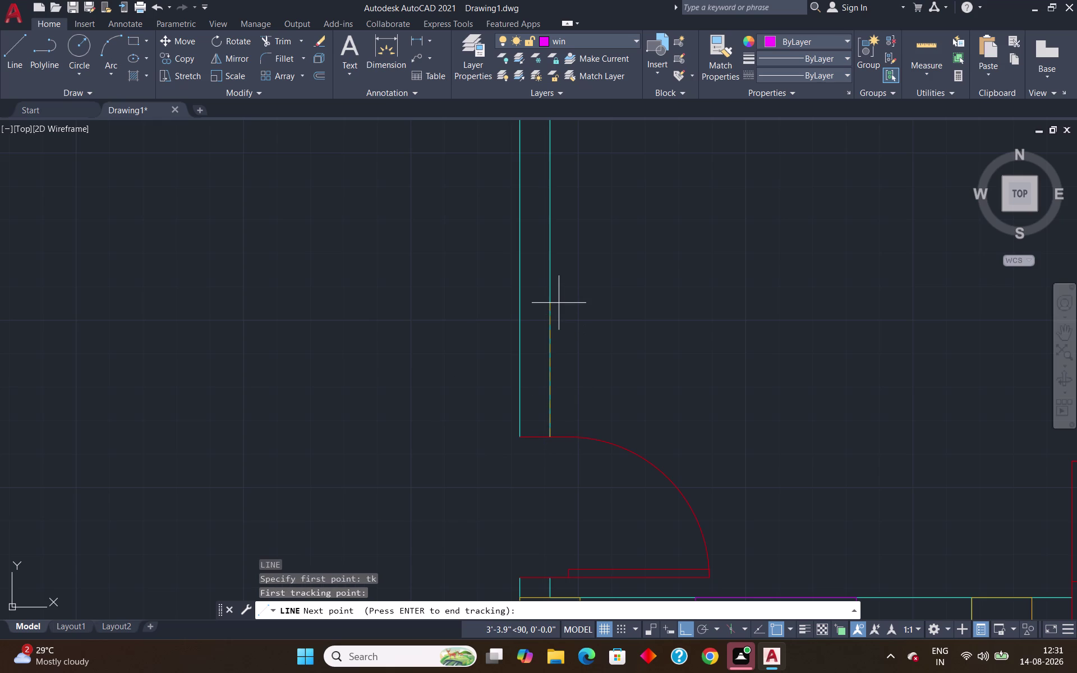
text(3'2)
text(")
key(Return)
key(Return)
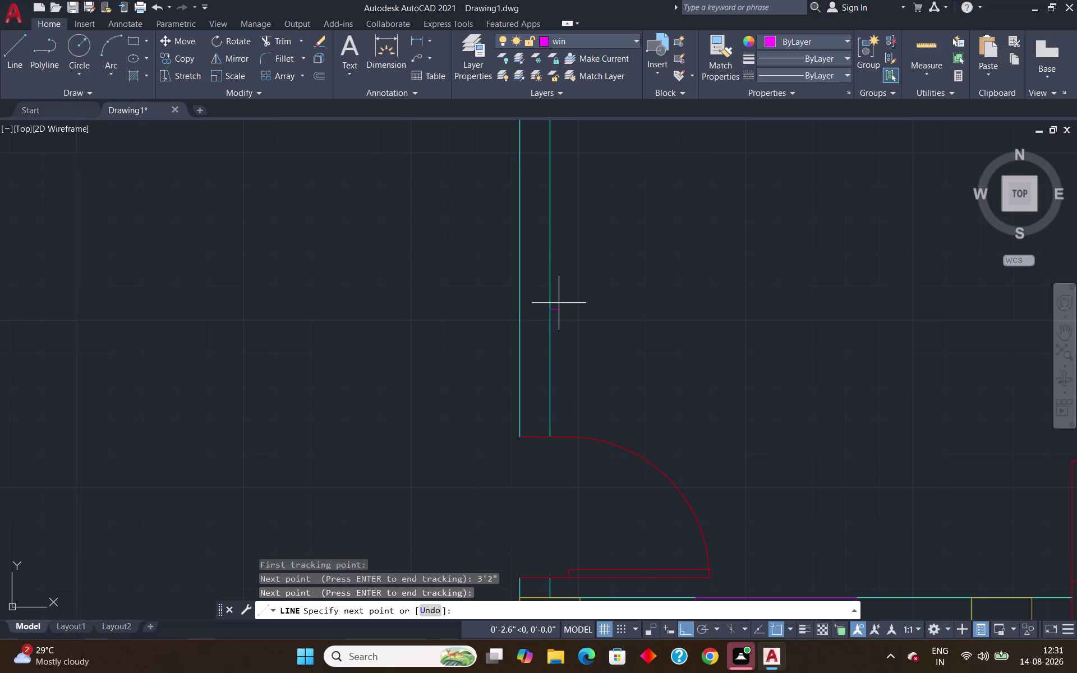
click(520, 308)
key(4)
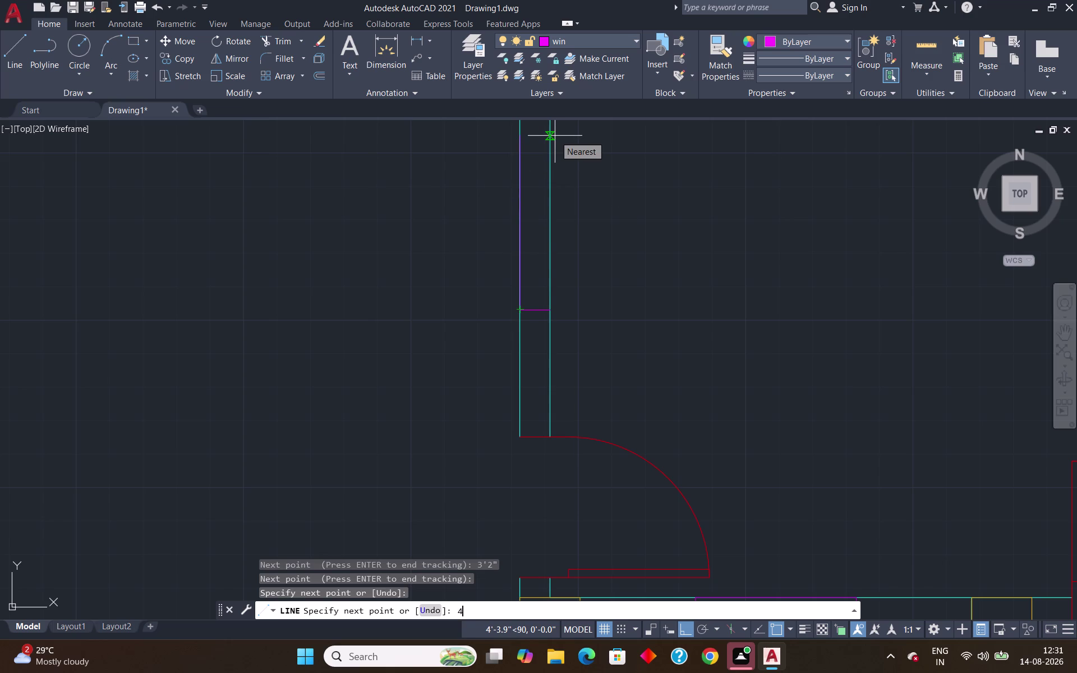
key(apostrophe)
key(Return)
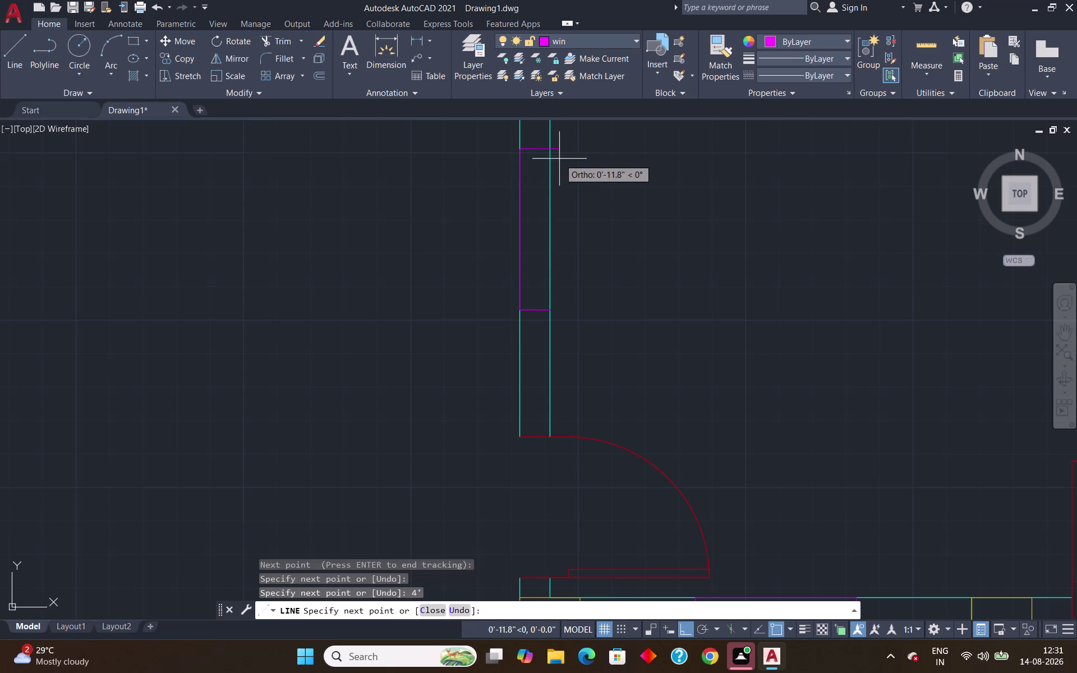
click(551, 143)
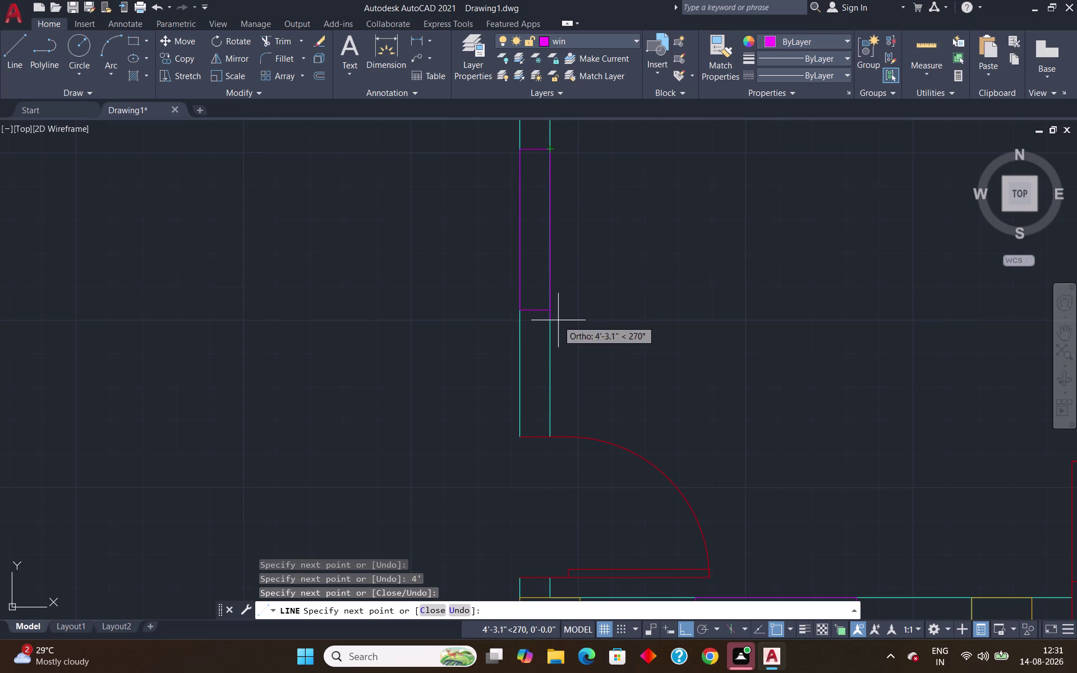
click(548, 313)
key(Return)
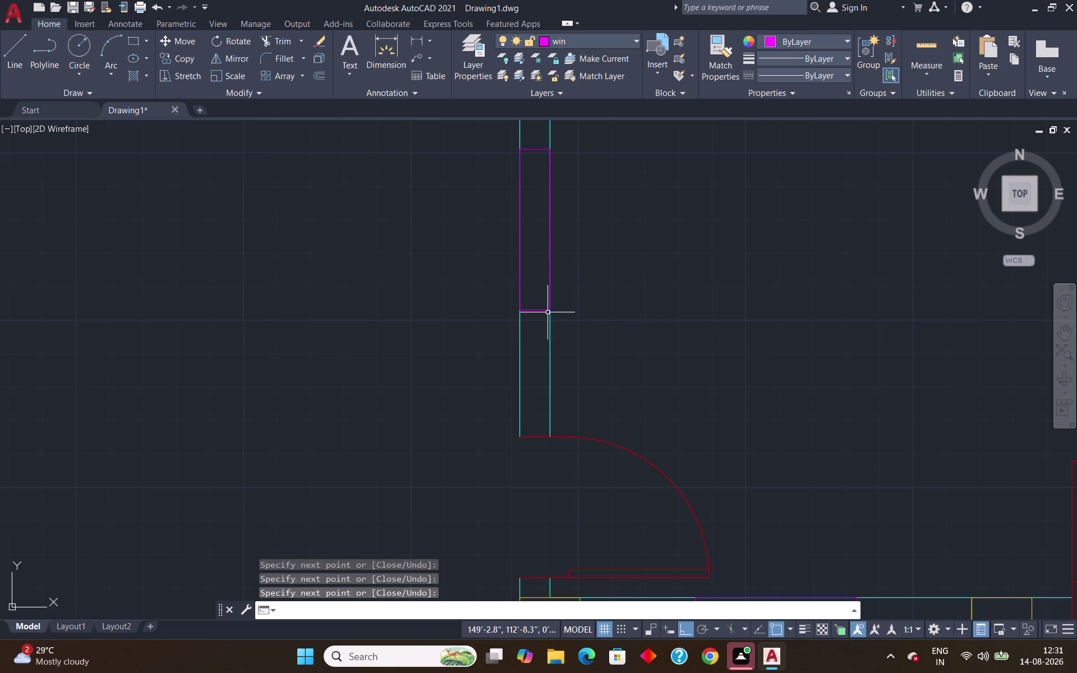
Offset 3-inch parallel glazing lines inside the new window.
key(o)
key(Return)
key(Return)
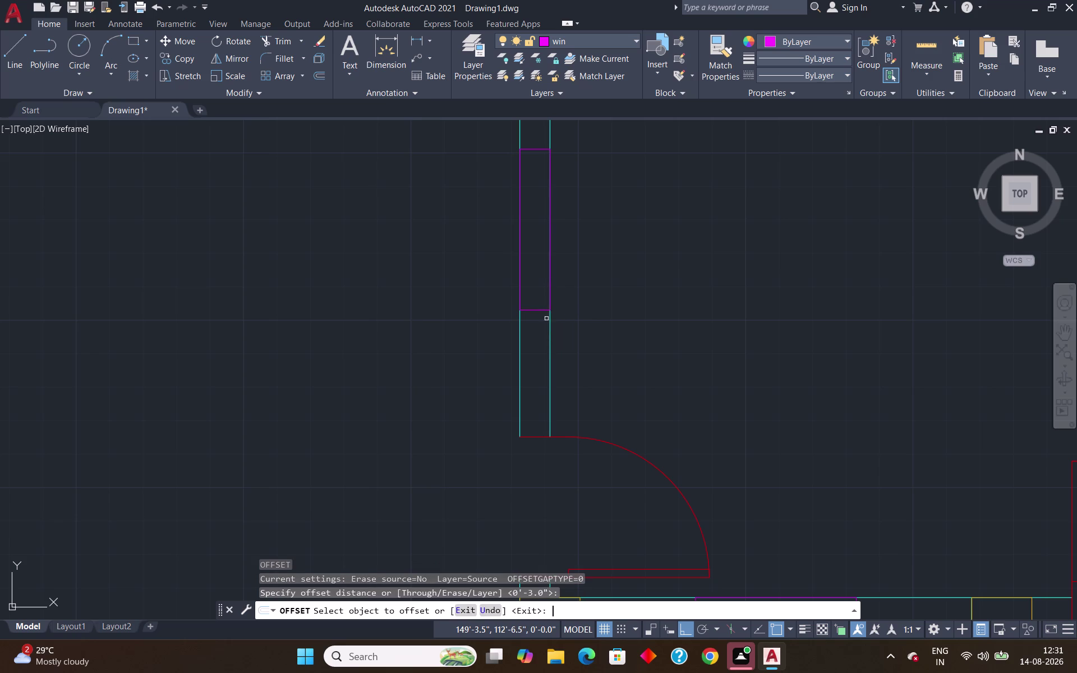
click(549, 296)
click(550, 297)
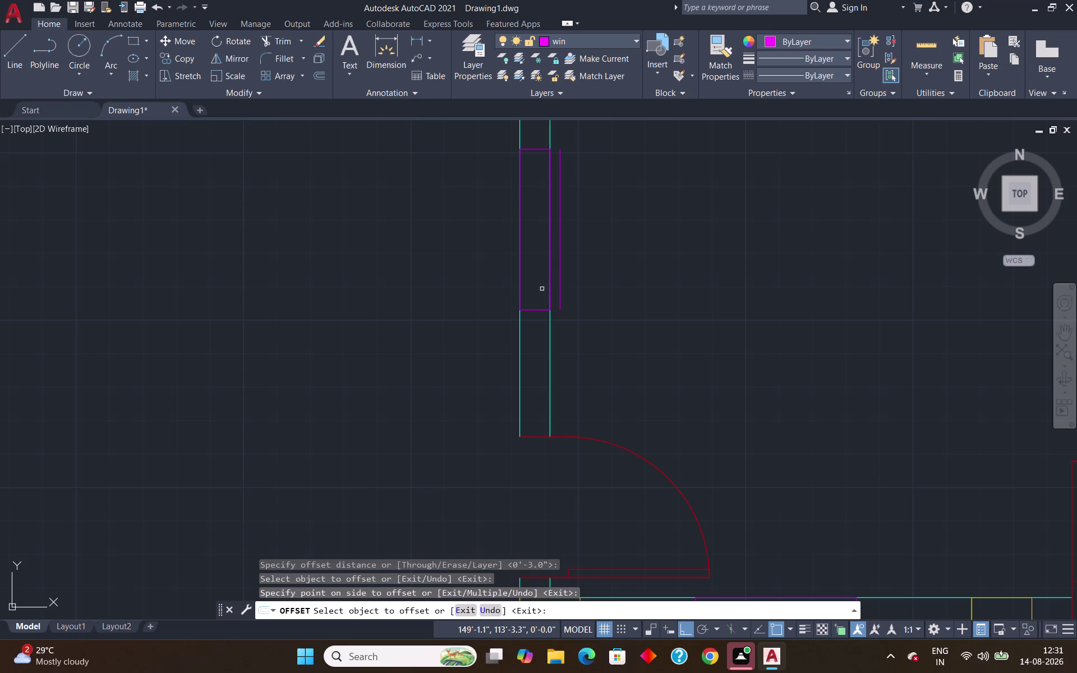
click(548, 272)
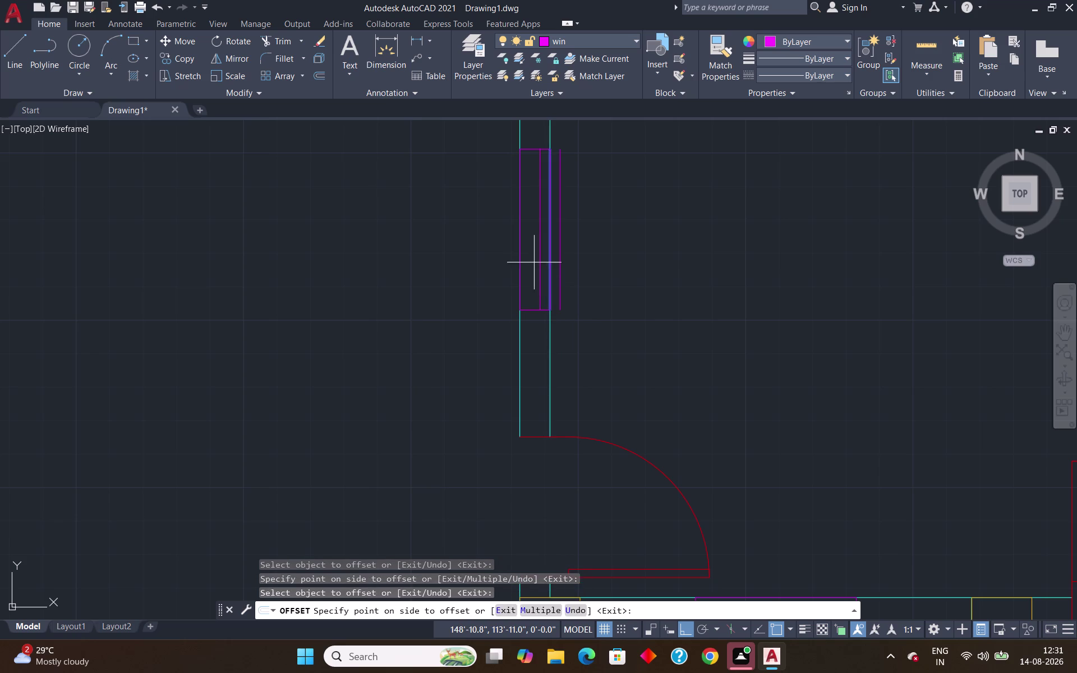
click(534, 262)
click(541, 267)
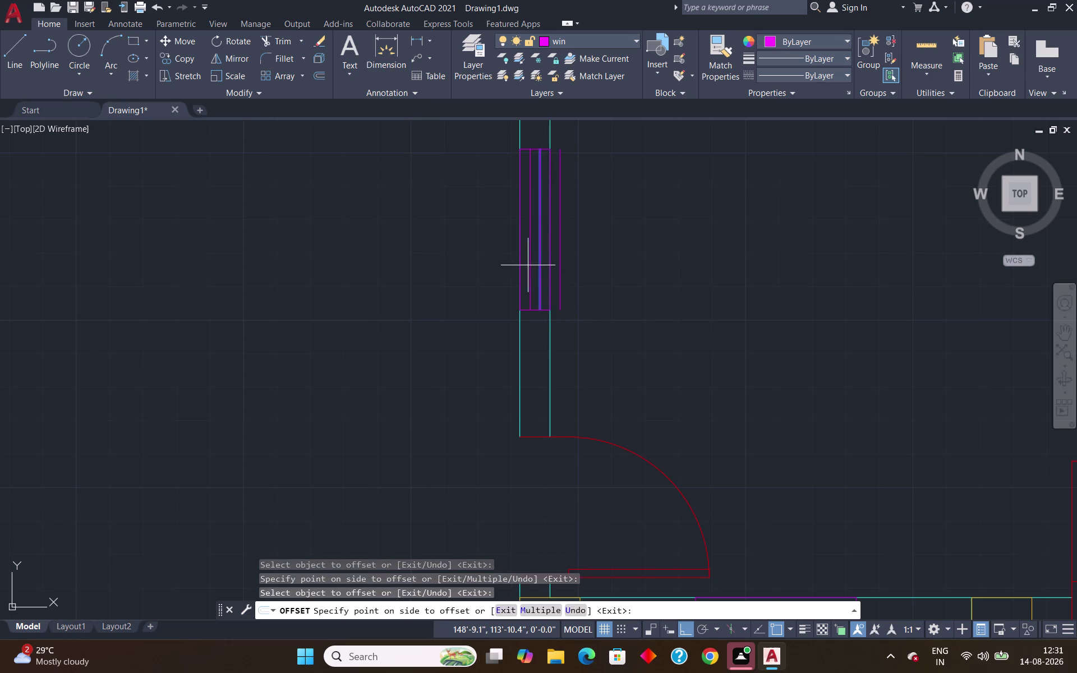
click(527, 266)
key(Escape)
click(527, 266)
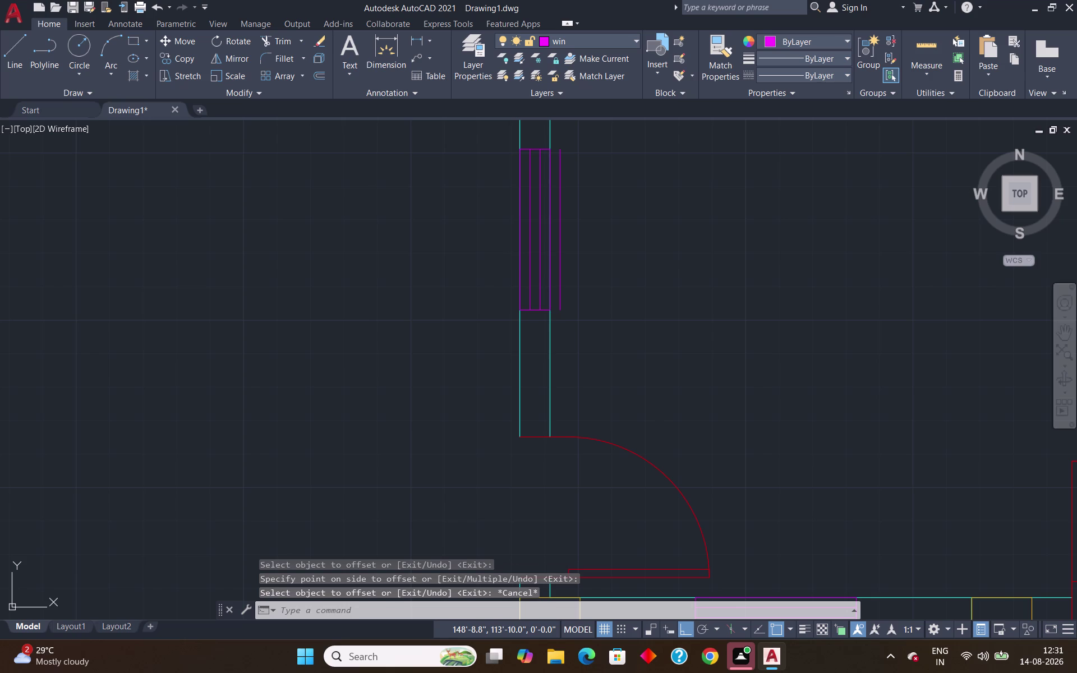
Start a trim, cancel it, and zoom out.
key(t)
key(r)
key(Return)
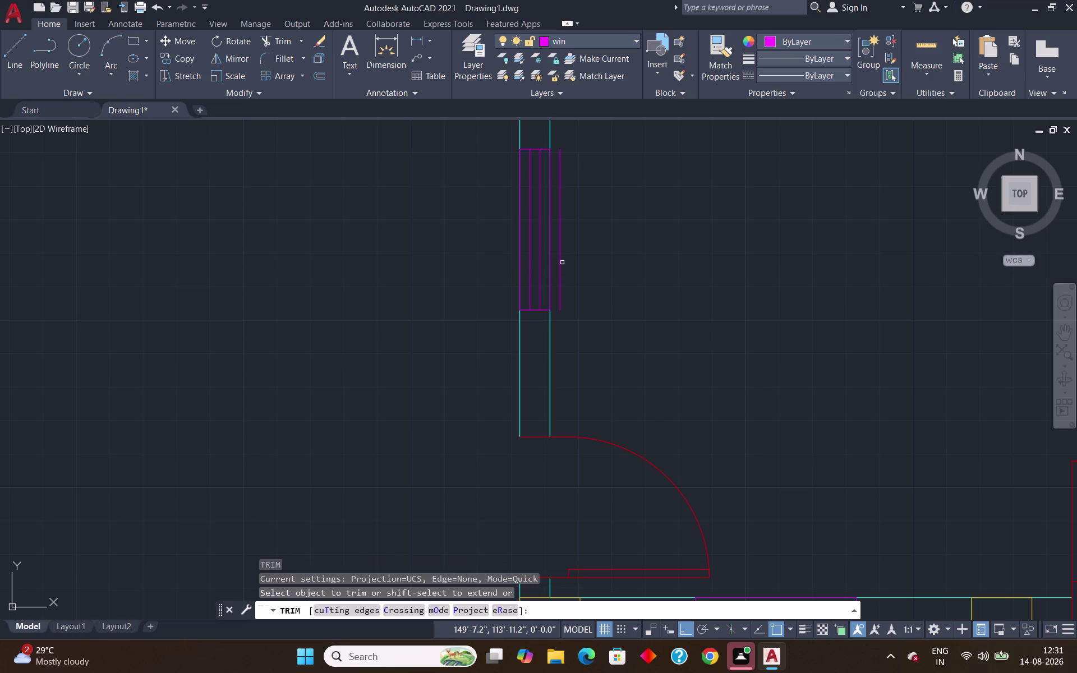
click(560, 260)
key(Escape)
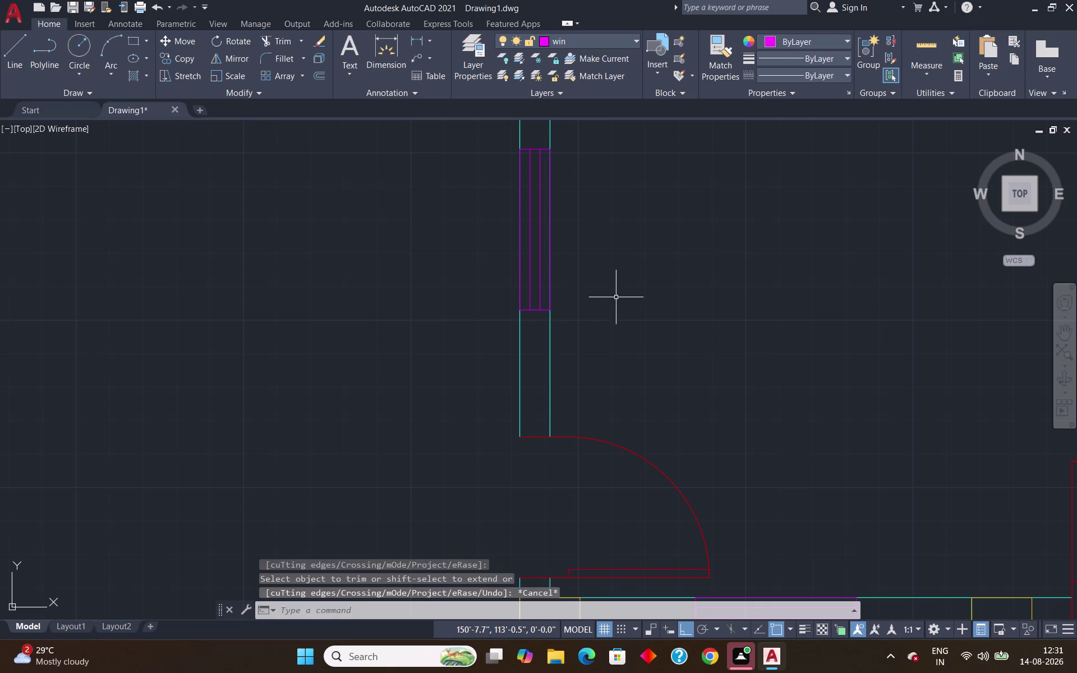
scroll(down, 3)
scroll(down, 3)
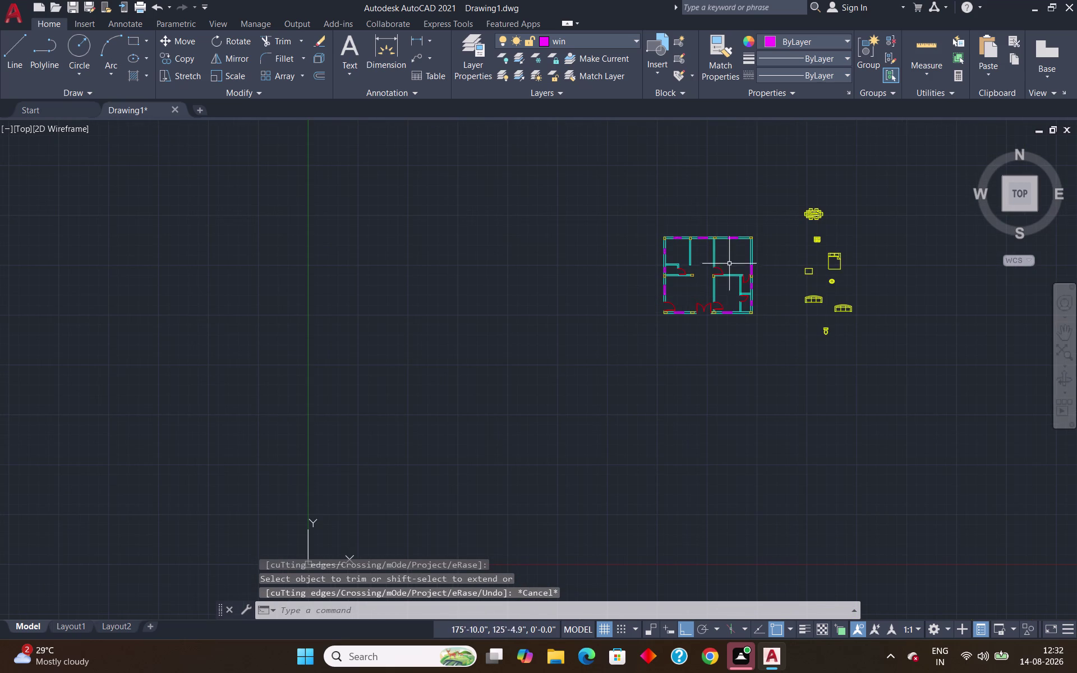
scroll(up, 3)
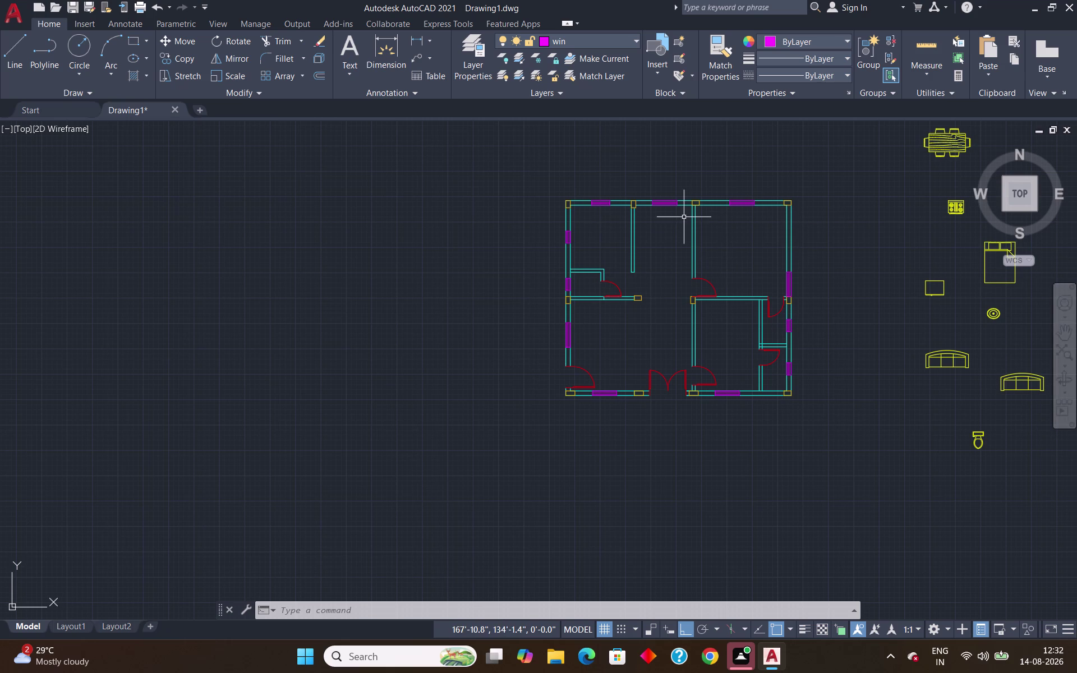
scroll(up, 3)
scroll(down, 3)
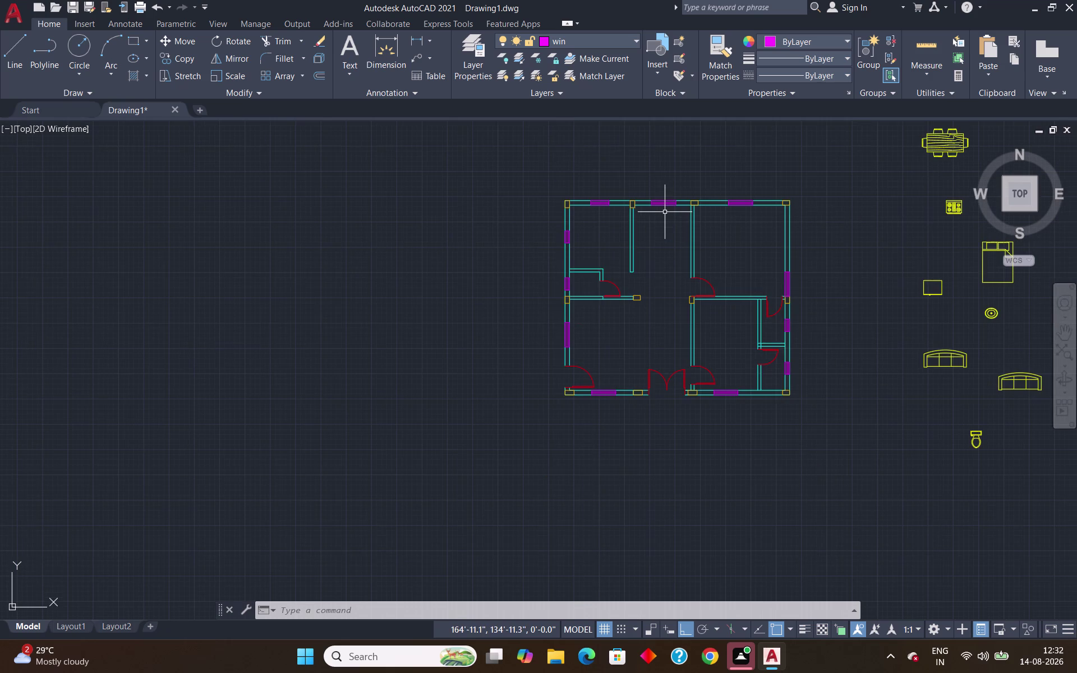
scroll(up, 3)
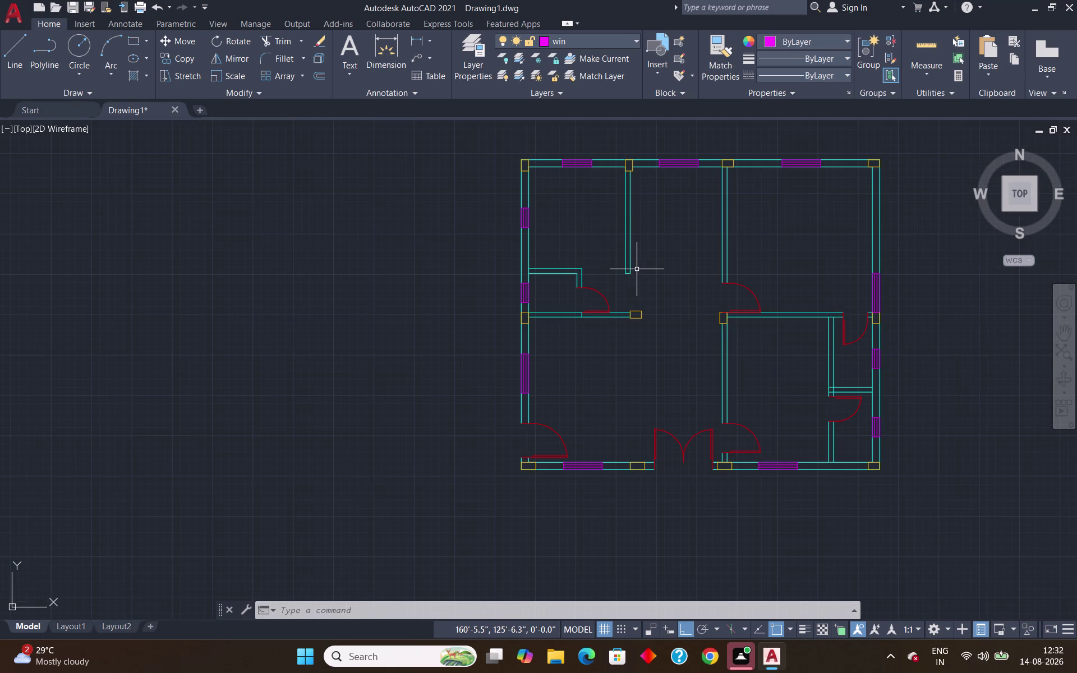
scroll(up, 3)
scroll(down, 3)
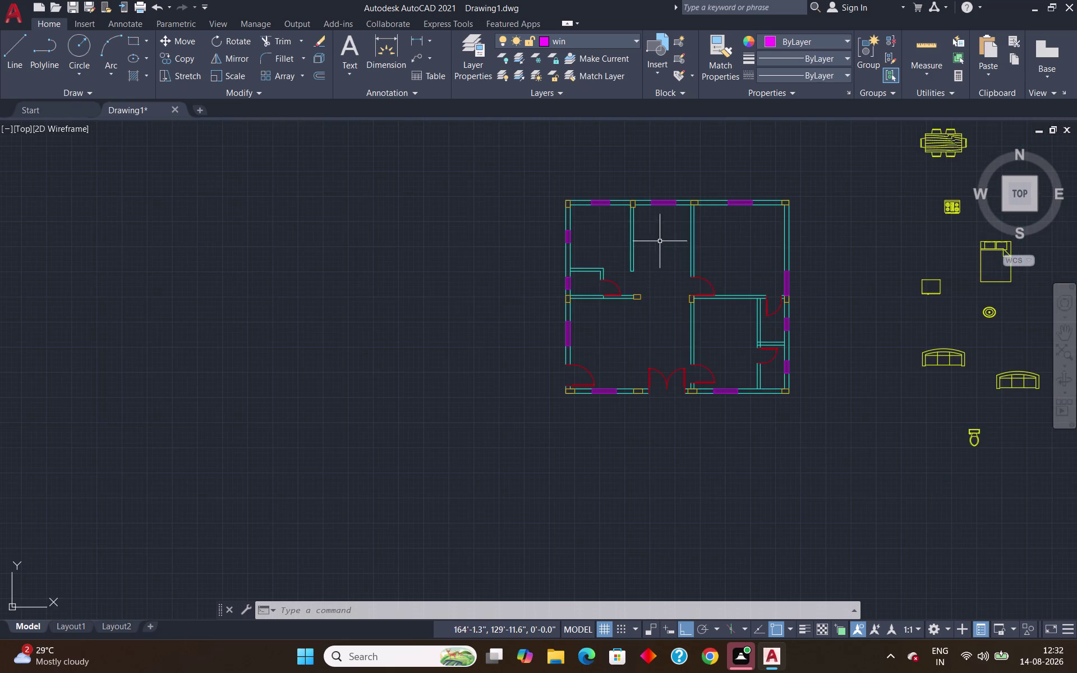
scroll(down, 3)
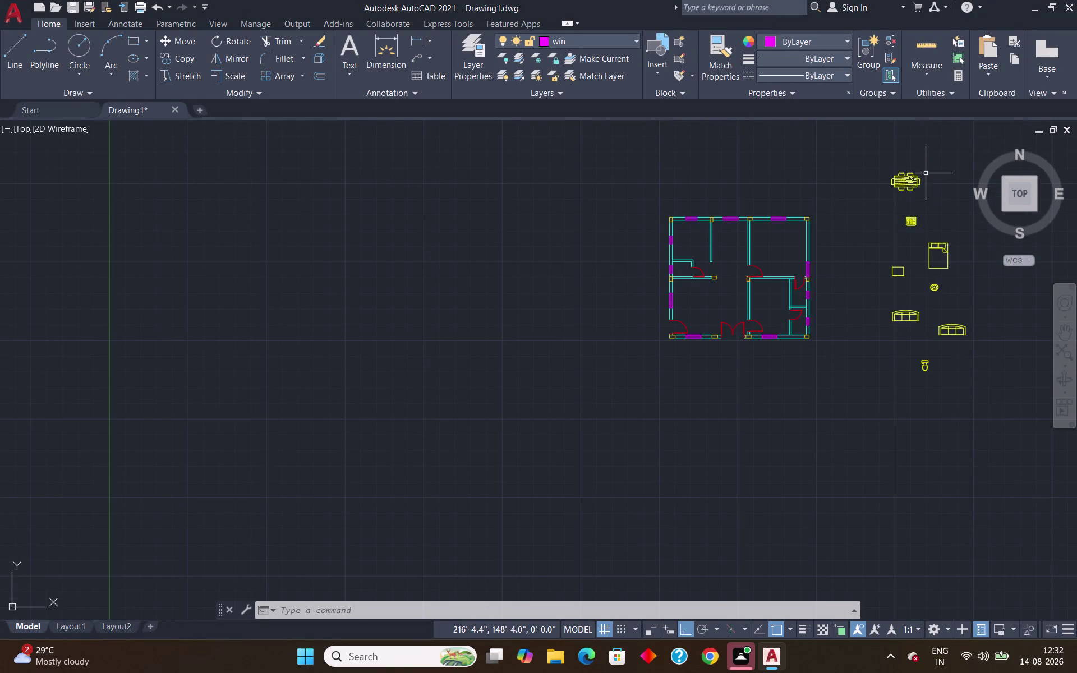
scroll(up, 3)
click(925, 157)
click(800, 234)
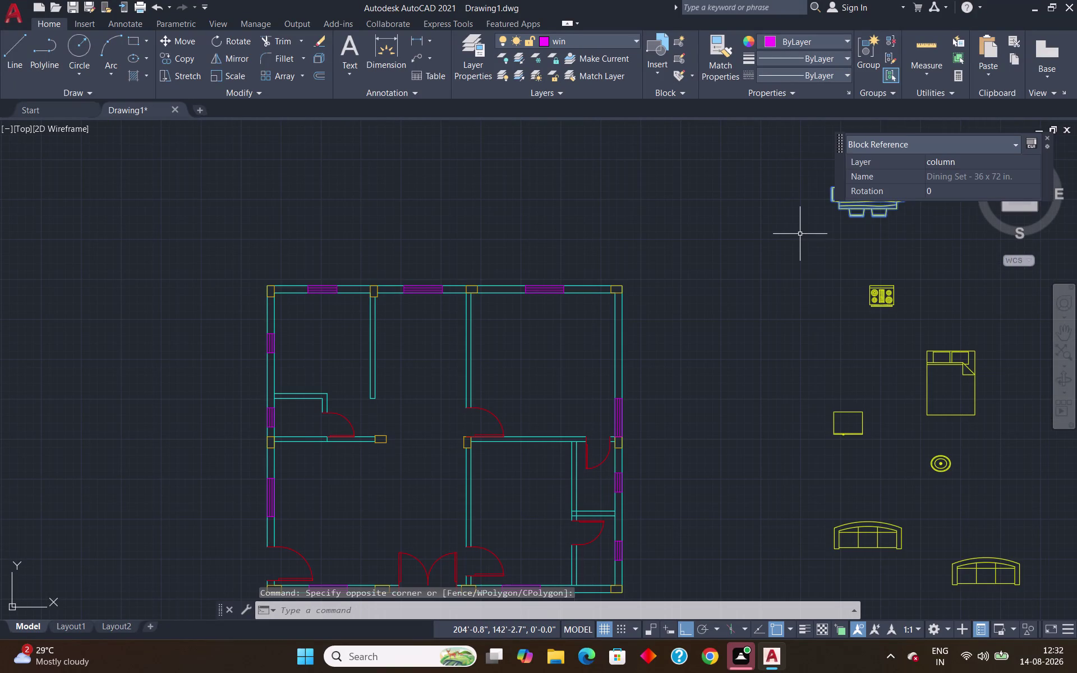
Rotate the dining set around a pivot point.
click(801, 233)
key(c)
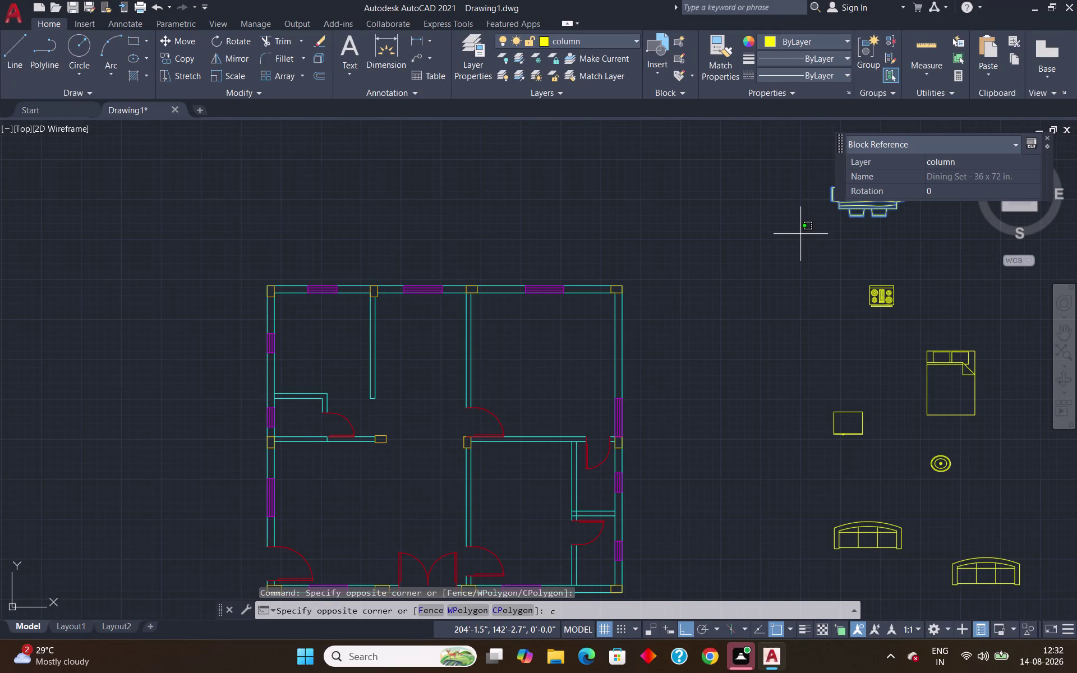
key(BackSpace)
text(r)
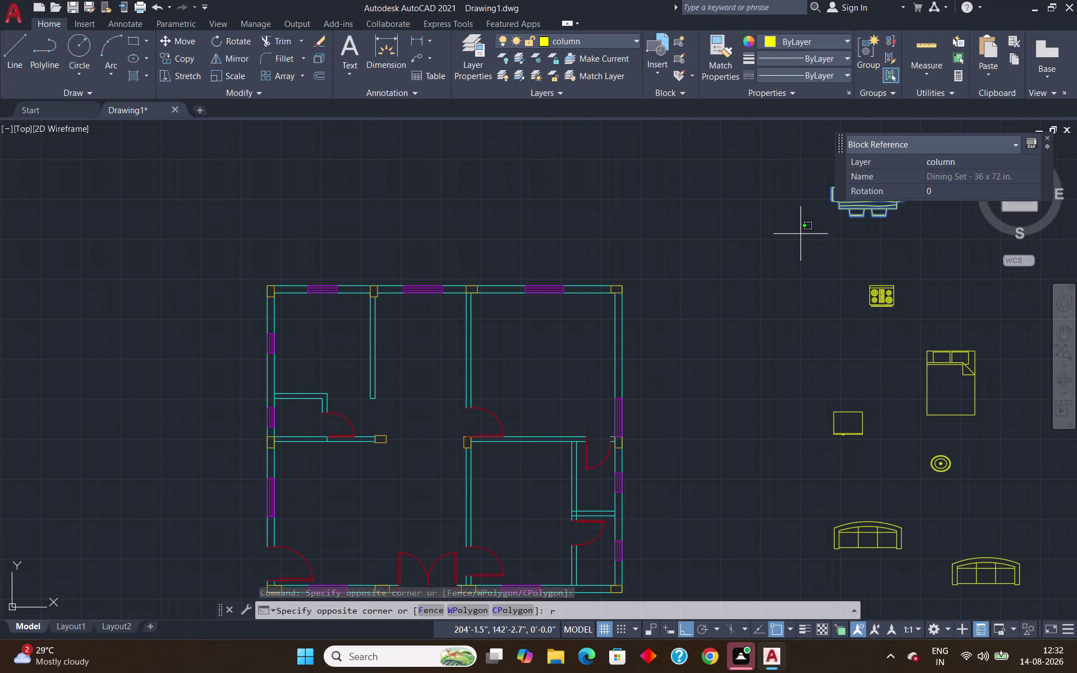
text(o)
key(Return)
scroll(up, 3)
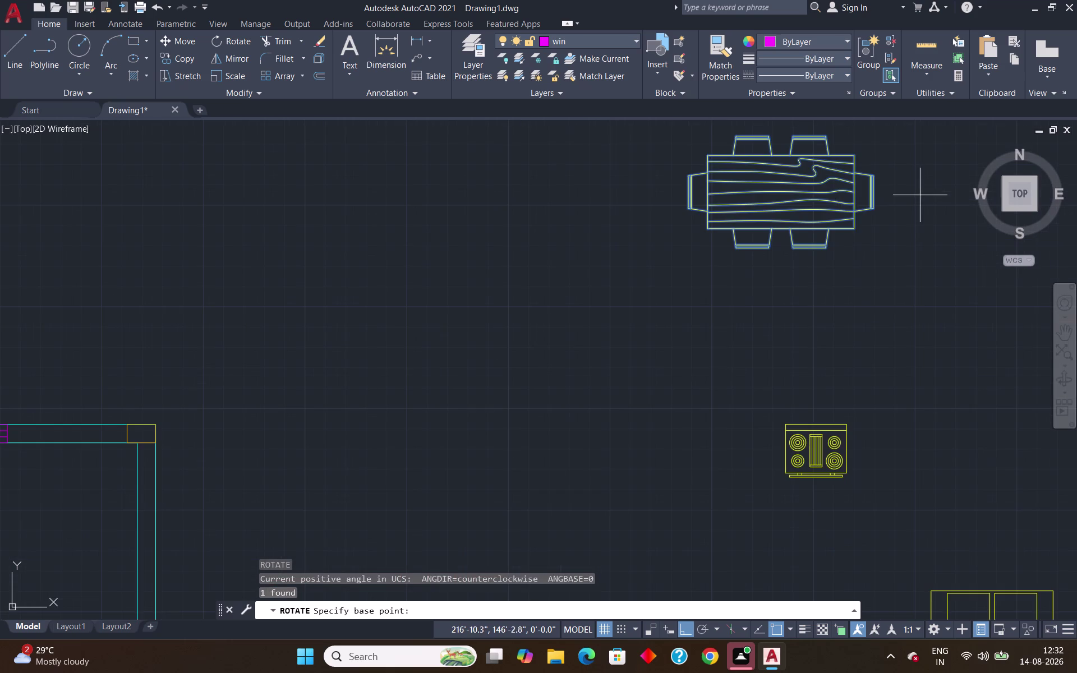
drag(852, 229, 848, 235)
click(808, 274)
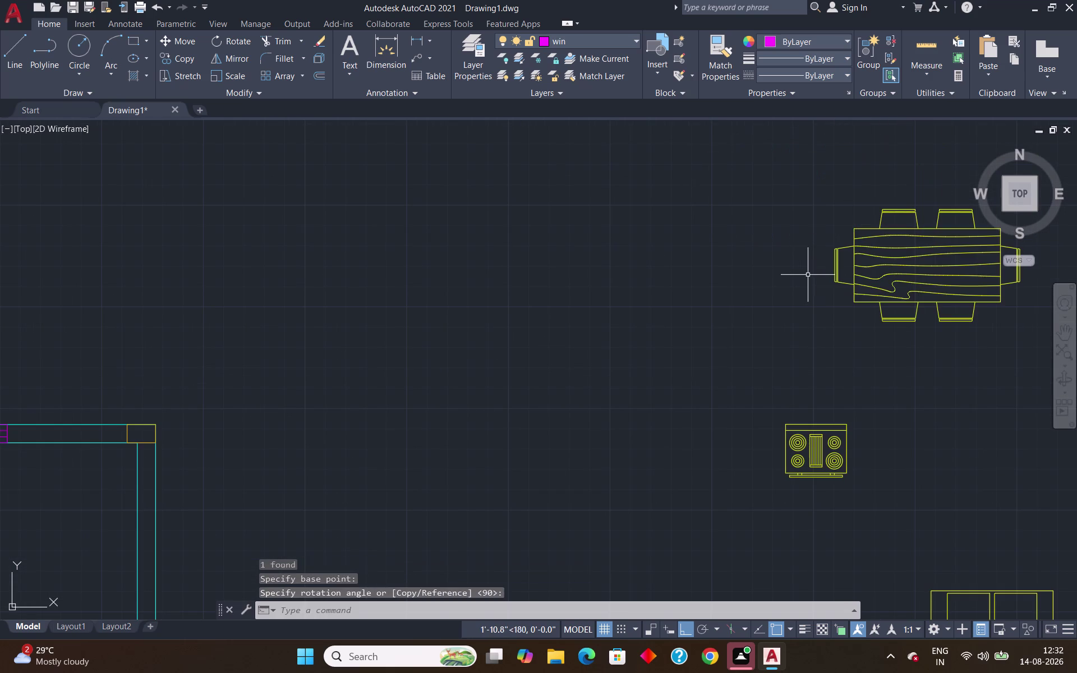
scroll(down, 3)
click(947, 235)
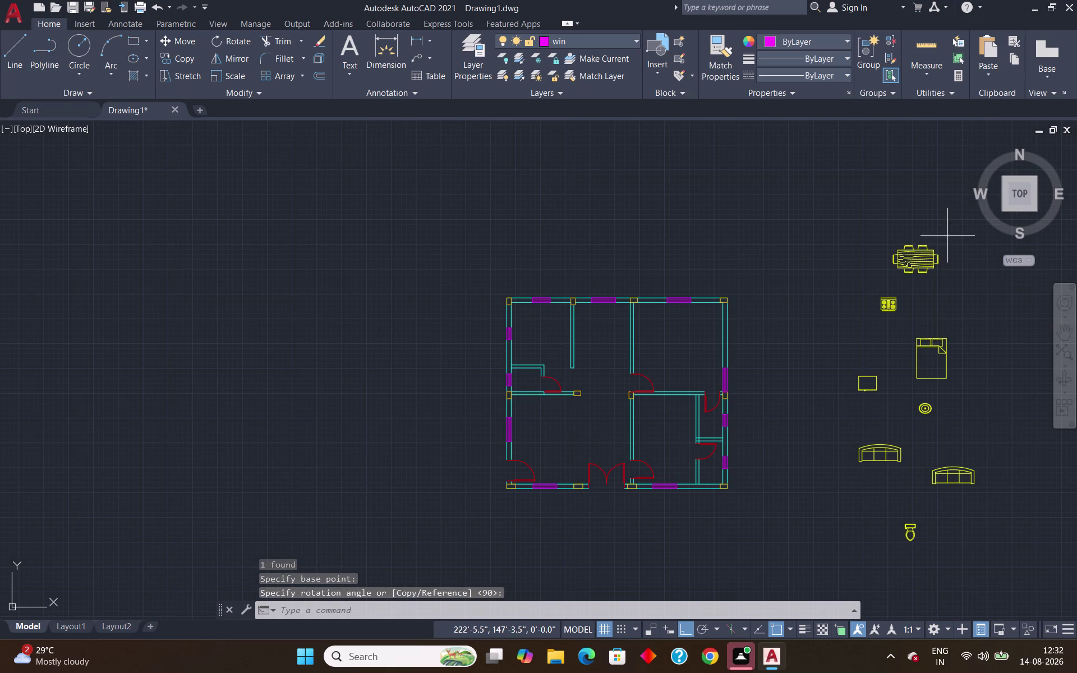
Rotate the dining set again so it stands vertically.
click(880, 273)
key(r)
key(o)
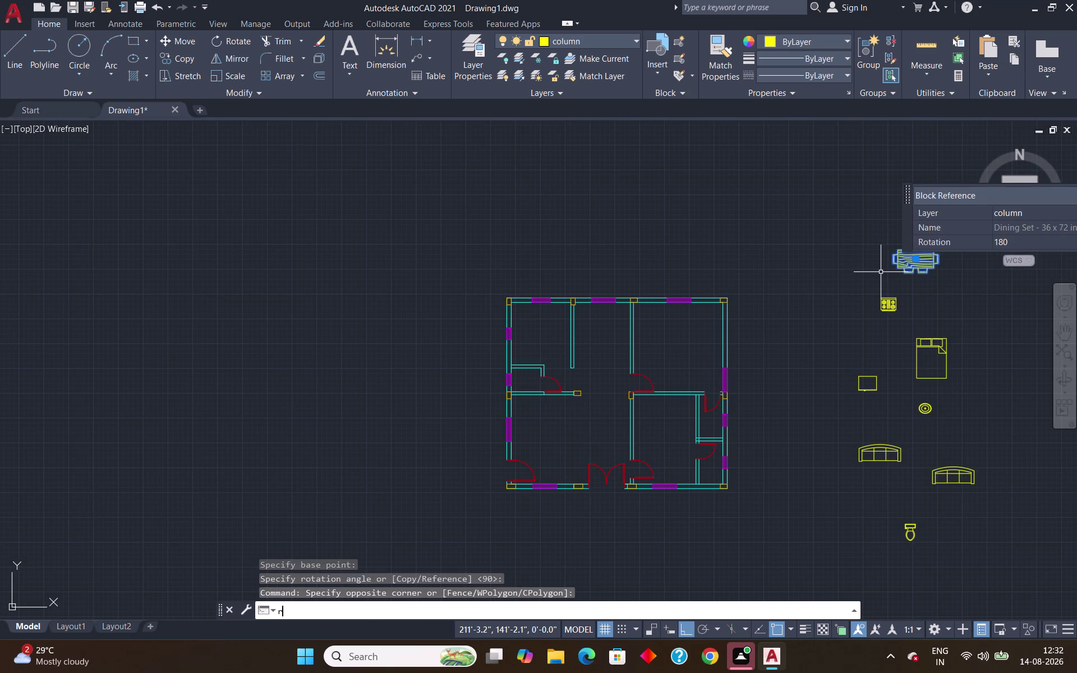
key(Return)
scroll(up, 3)
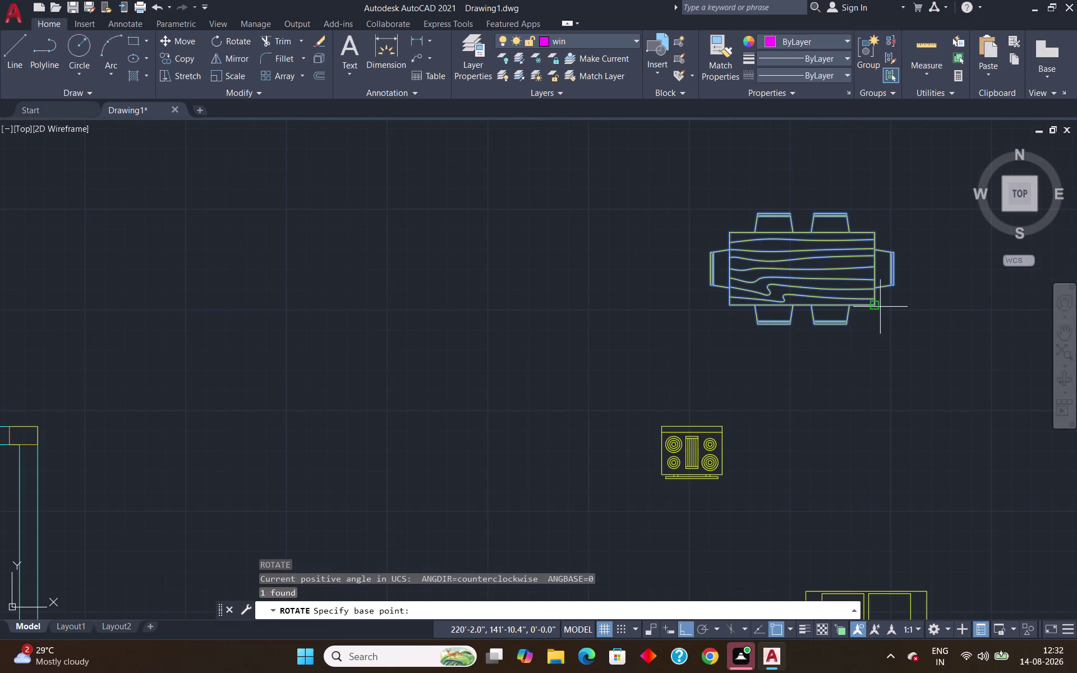
click(877, 303)
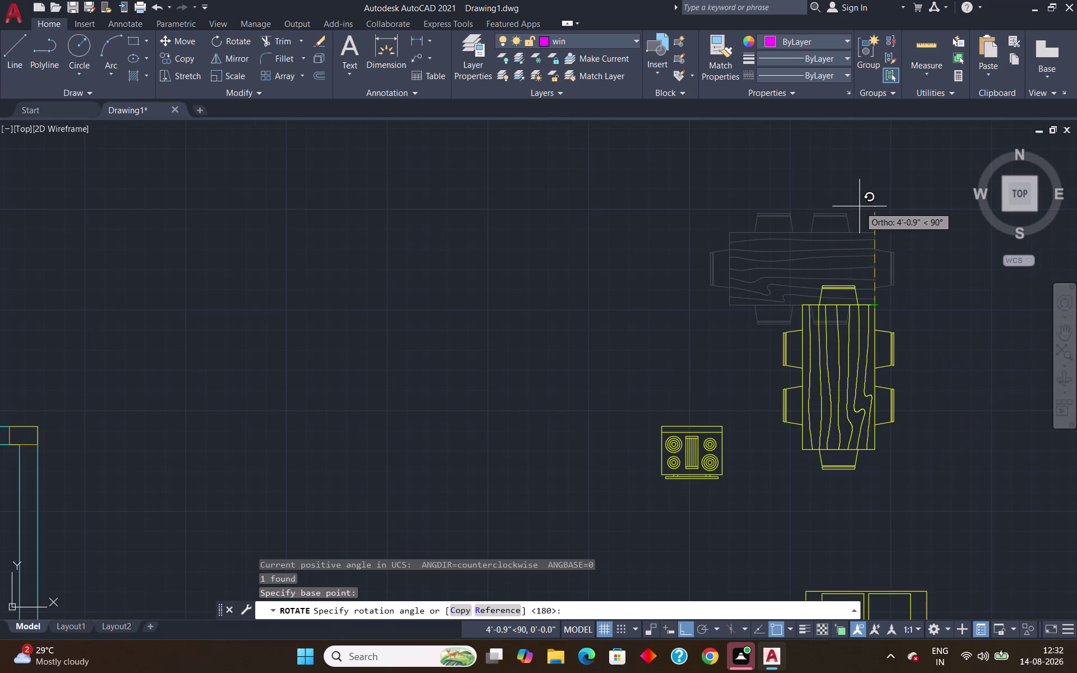
click(859, 207)
Copy the upright dining set onto the plan's top wall.
click(937, 275)
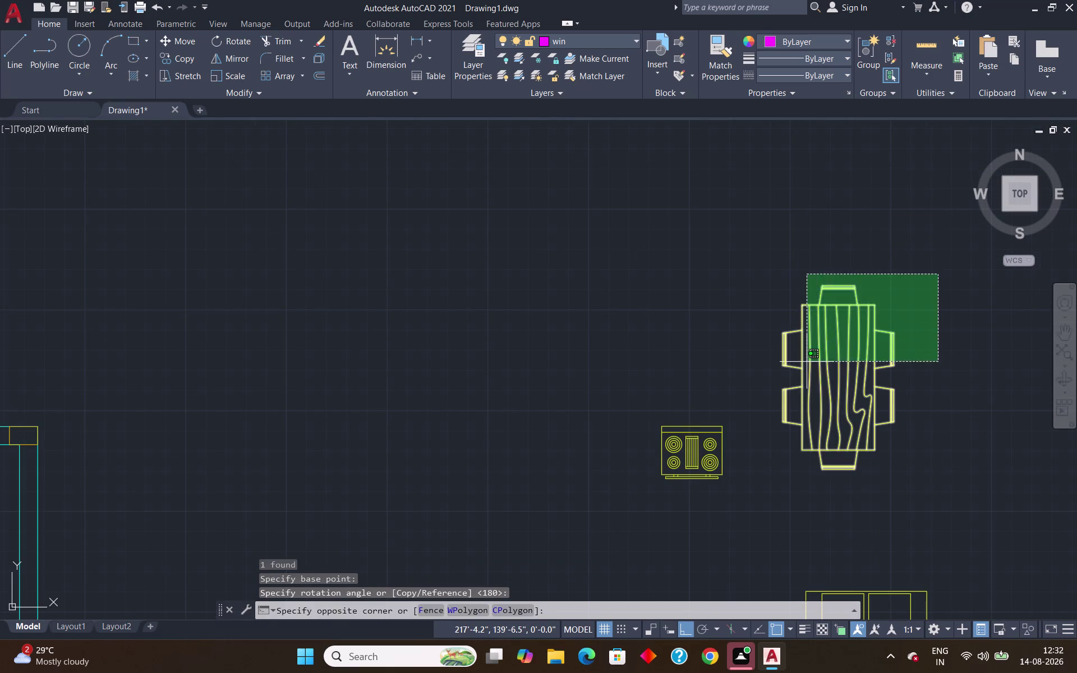
click(806, 361)
key(c)
key(o)
key(Return)
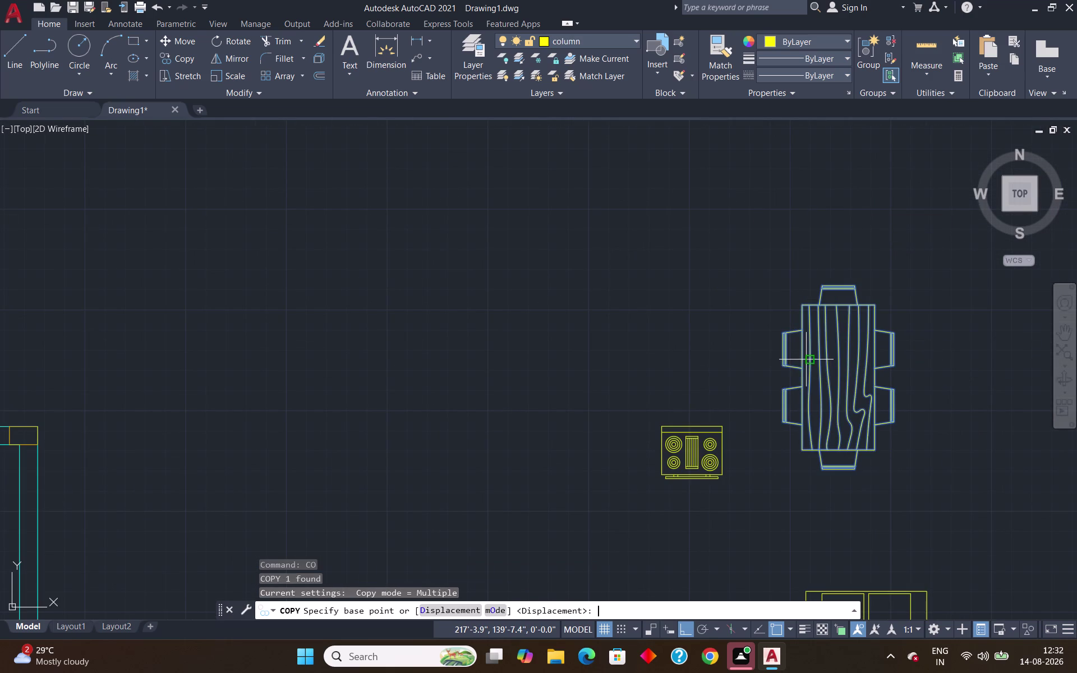
scroll(down, 3)
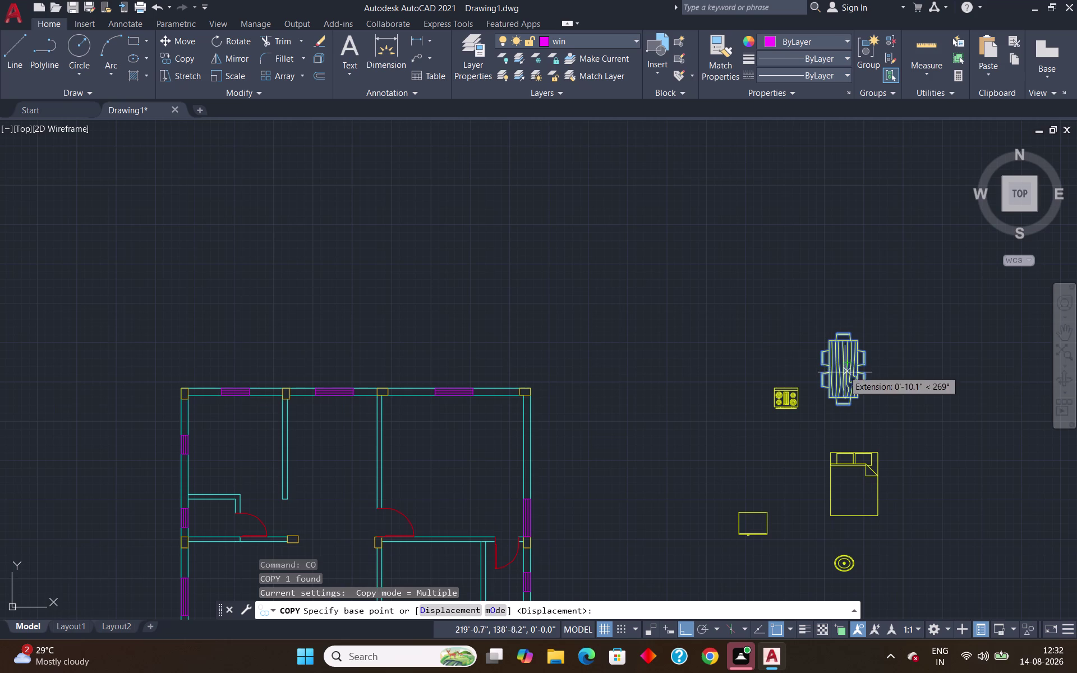
click(844, 366)
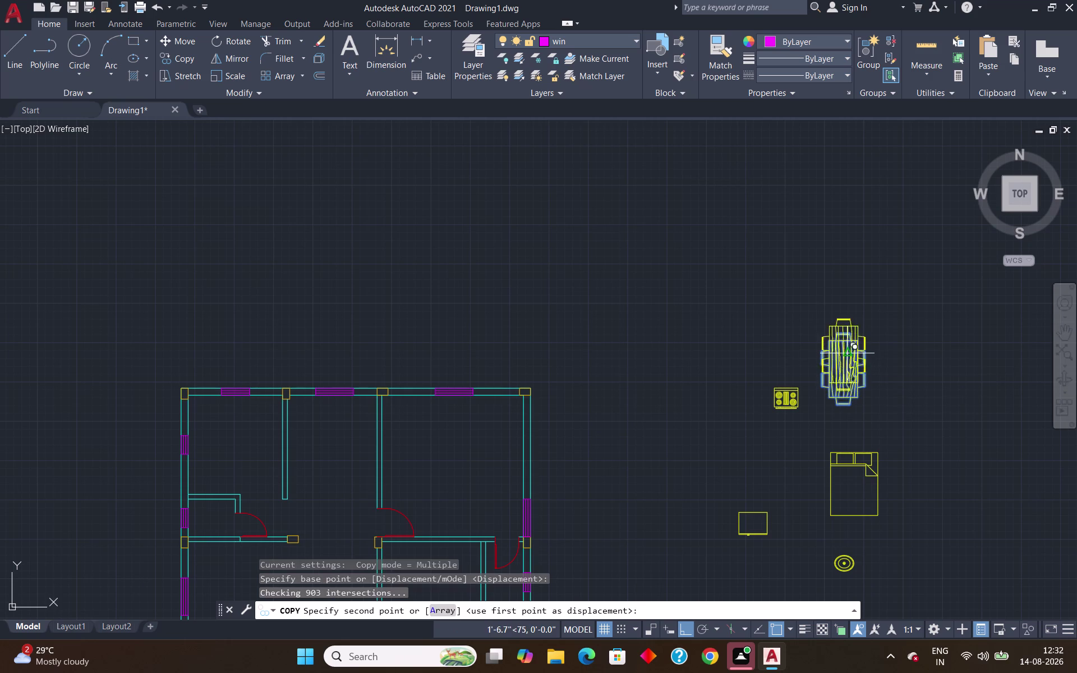
scroll(down, 3)
scroll(up, 3)
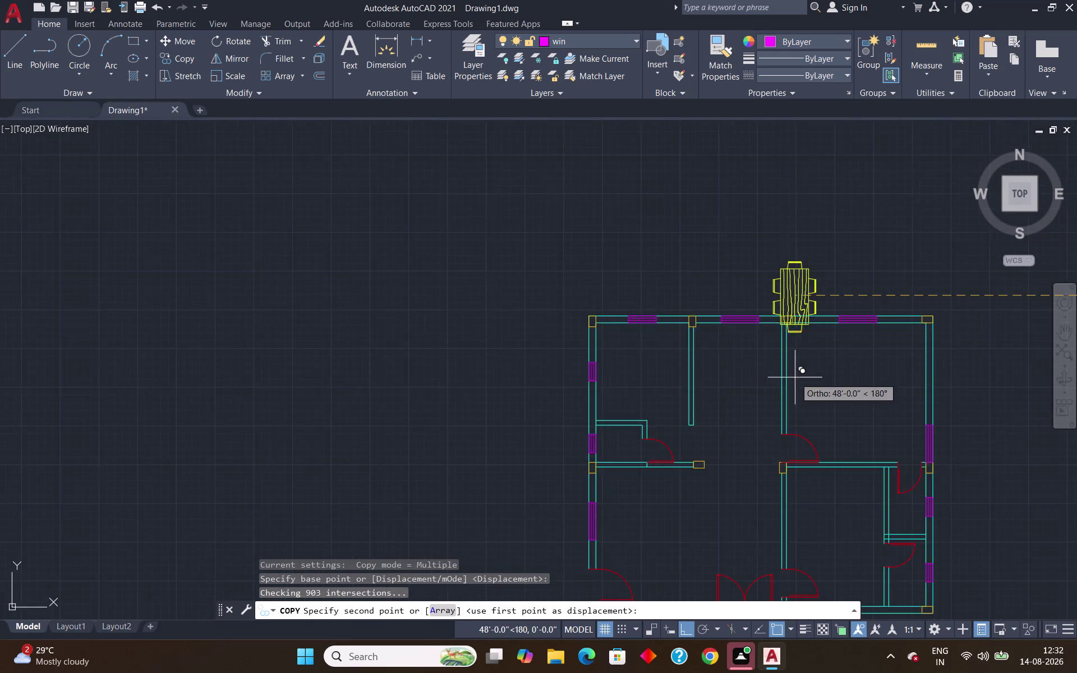
scroll(up, 3)
click(697, 378)
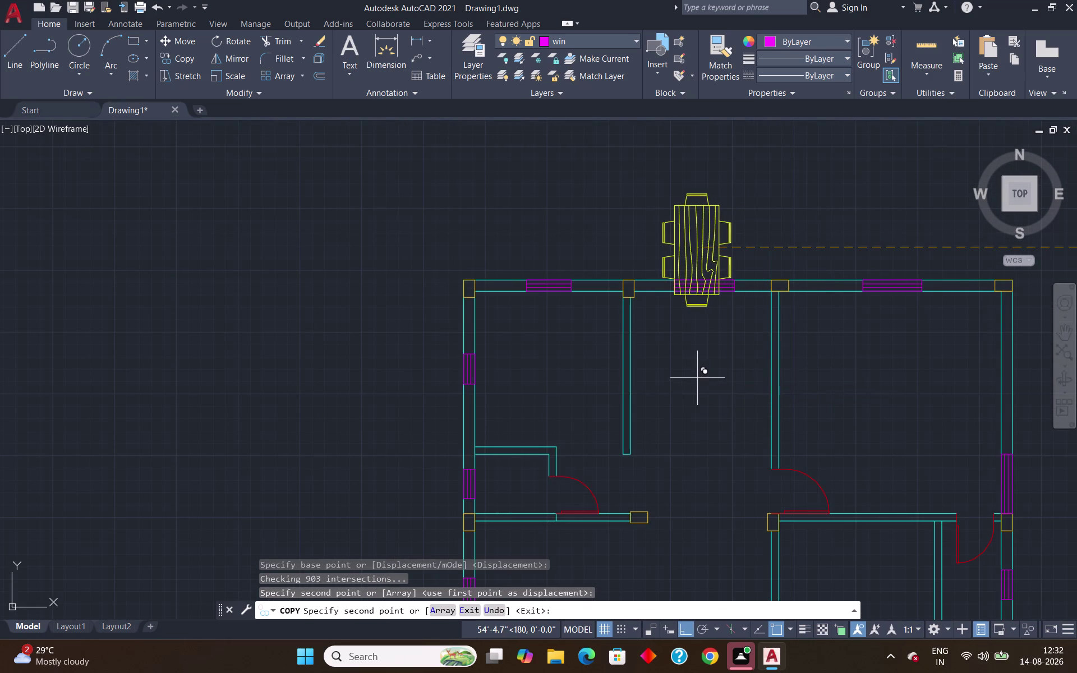
key(Escape)
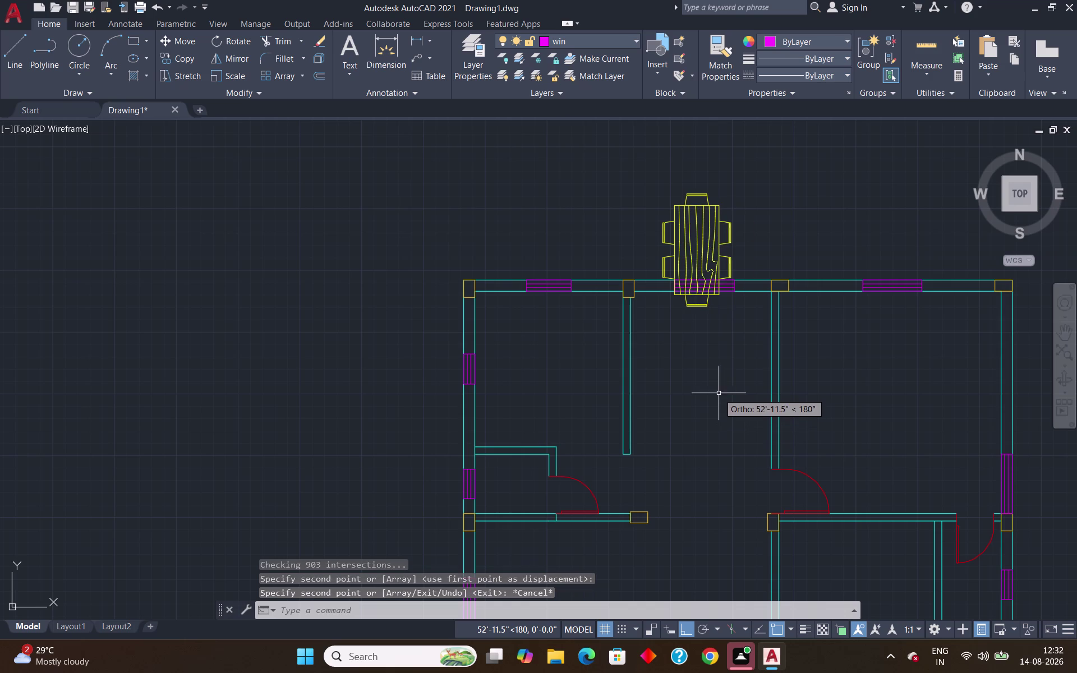
click(694, 224)
Move the dining set copy off the wall into the top room.
key(m)
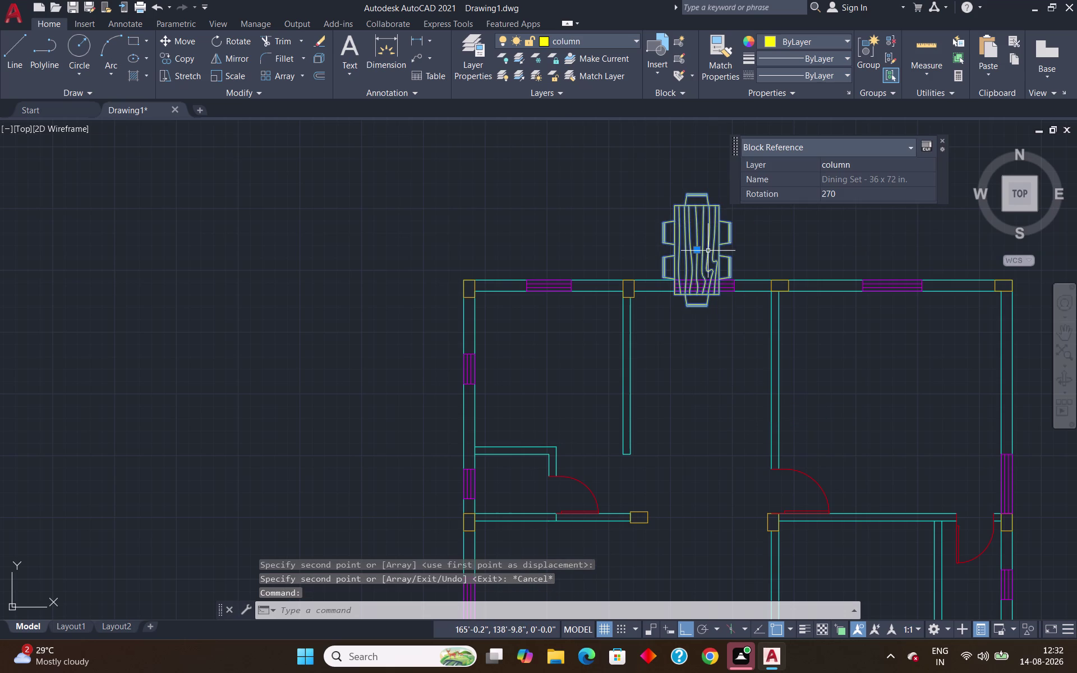
key(Return)
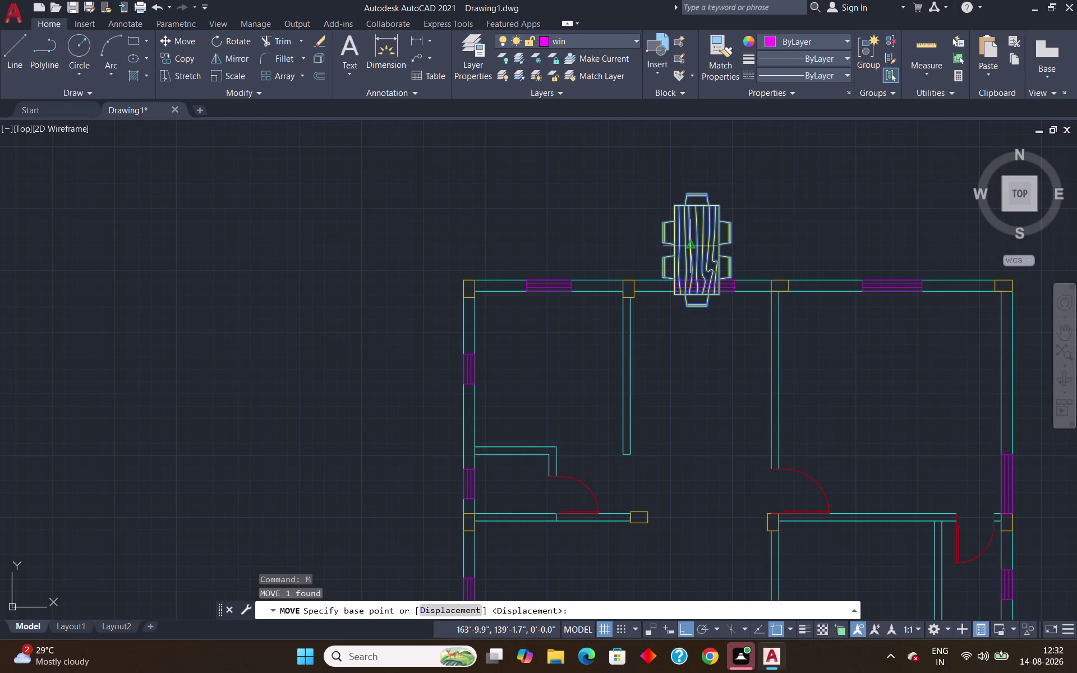
click(695, 249)
click(682, 385)
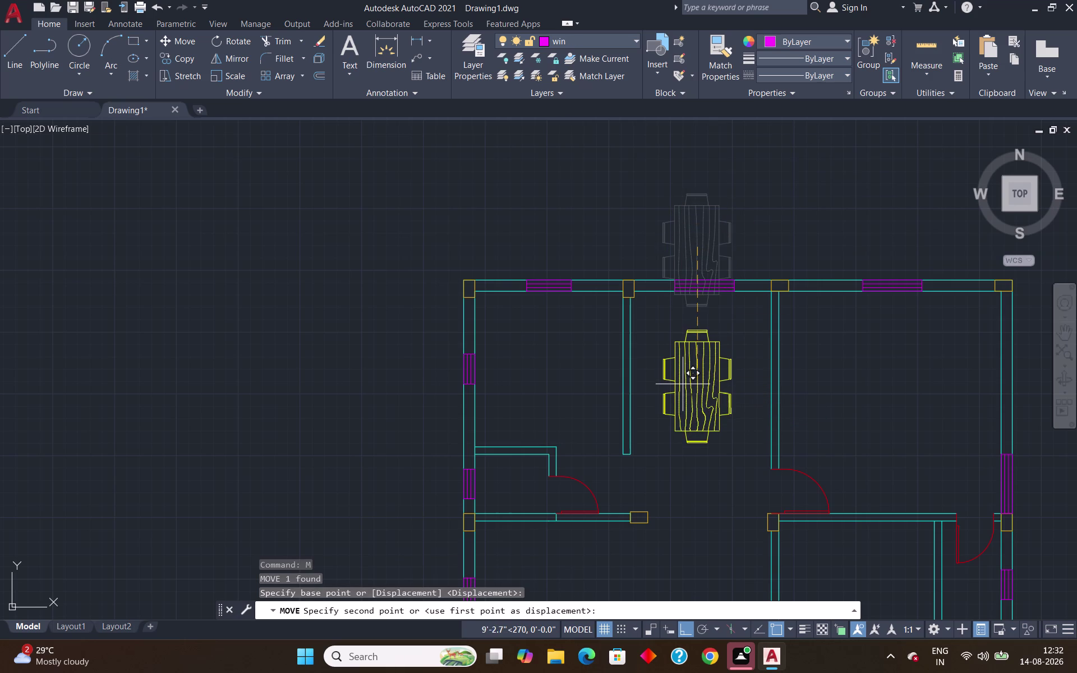
scroll(down, 3)
scroll(up, 3)
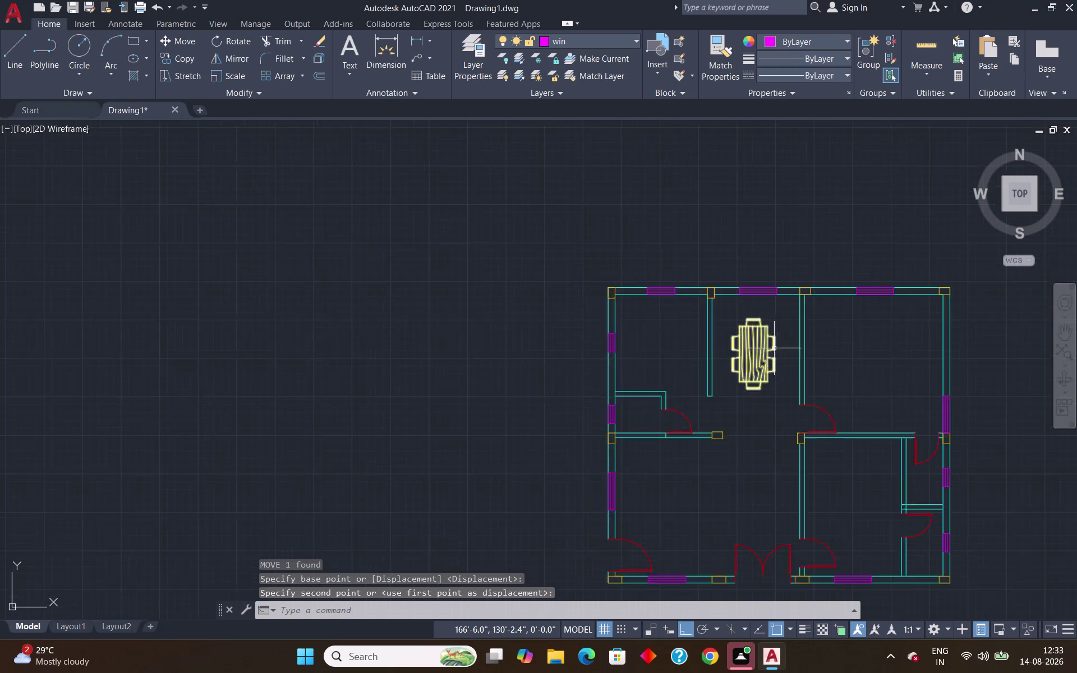
scroll(up, 3)
Scale the dining set down using the table's top-left corner as base point.
click(750, 347)
key(s)
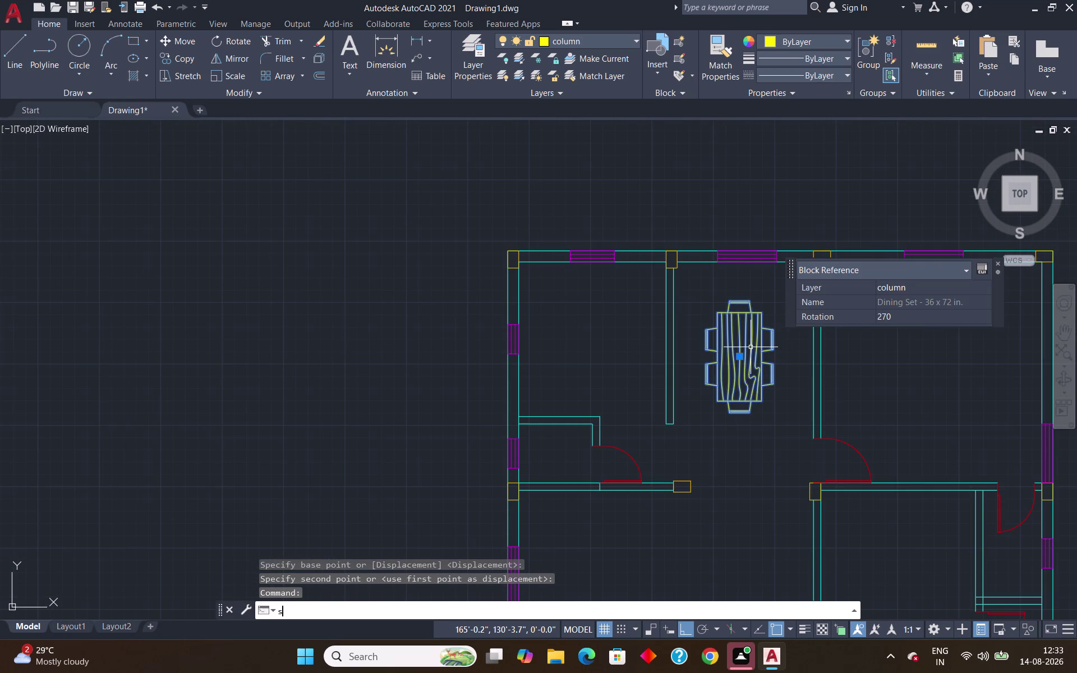
key(c)
key(Return)
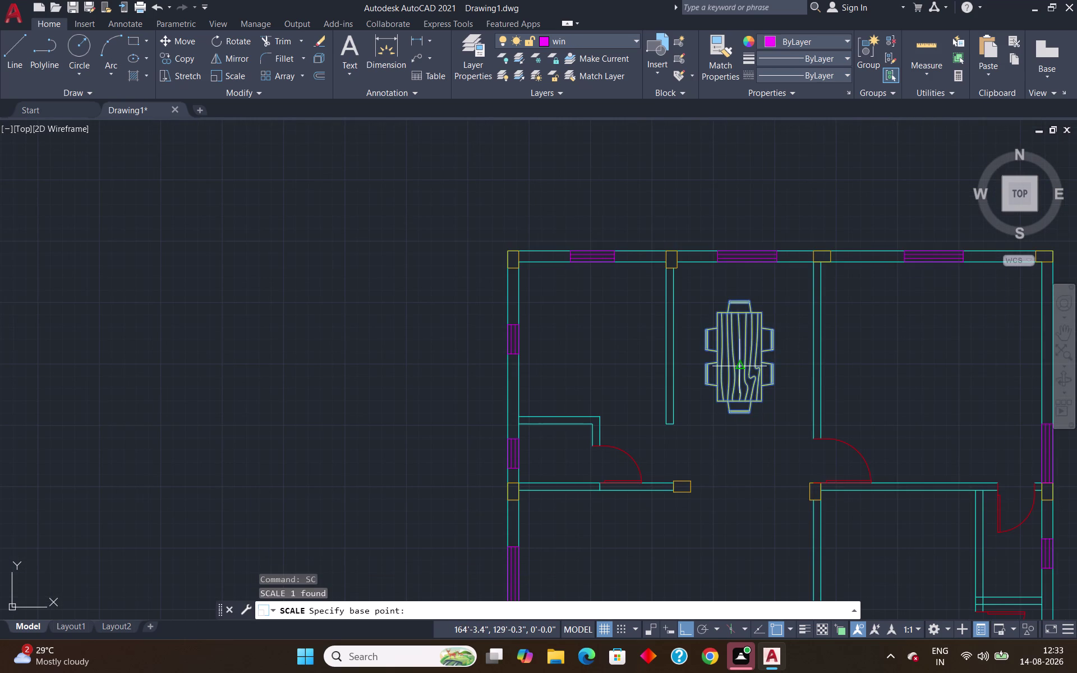
scroll(up, 3)
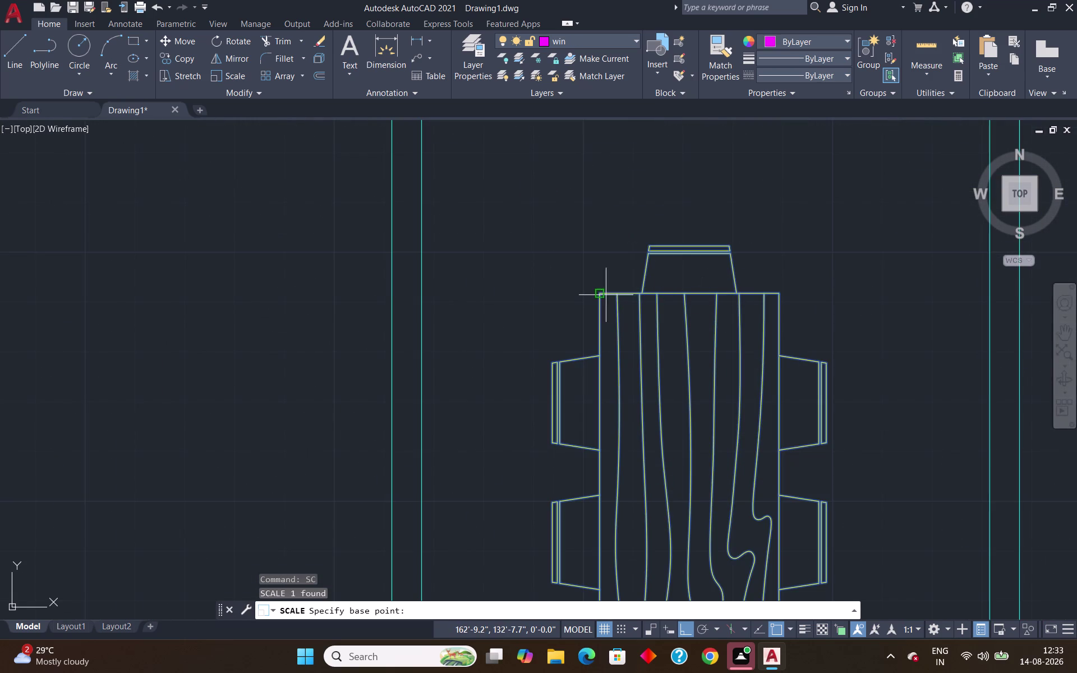
click(599, 291)
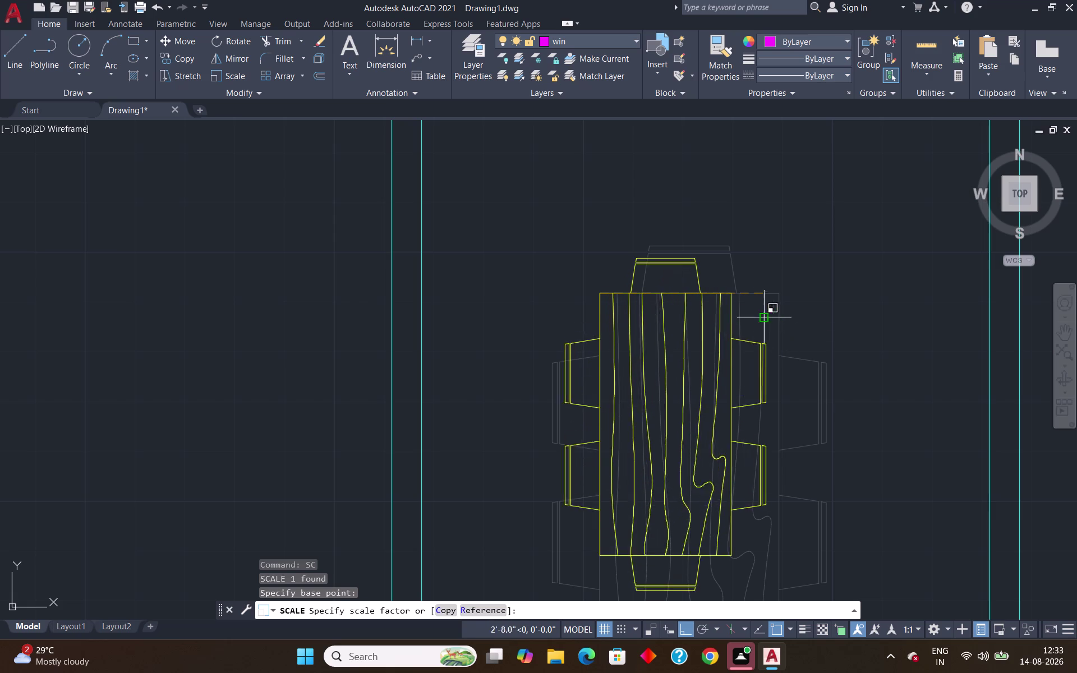
click(786, 319)
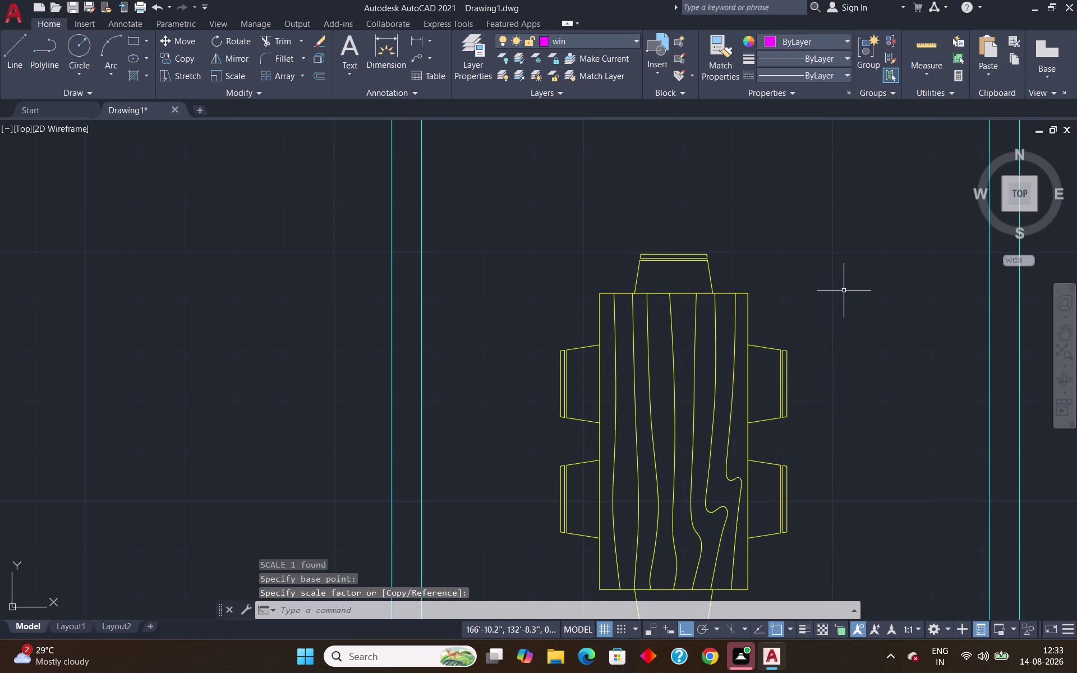
scroll(down, 3)
Move the scaled dining set slightly within the room.
click(795, 343)
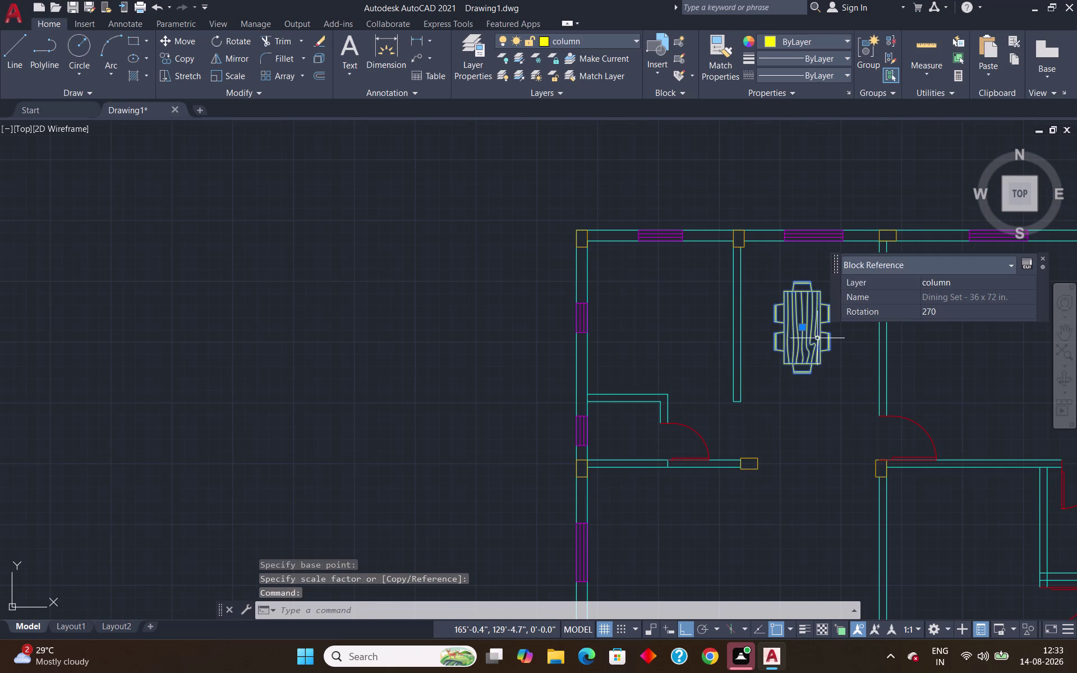
key(m)
key(Return)
click(801, 327)
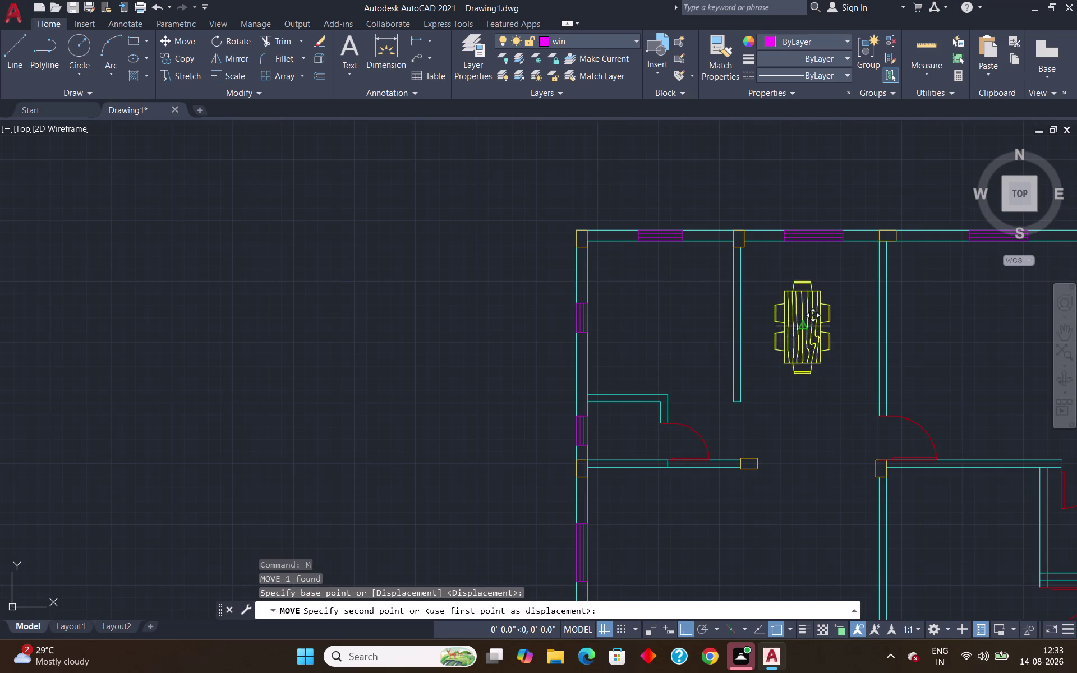
click(814, 330)
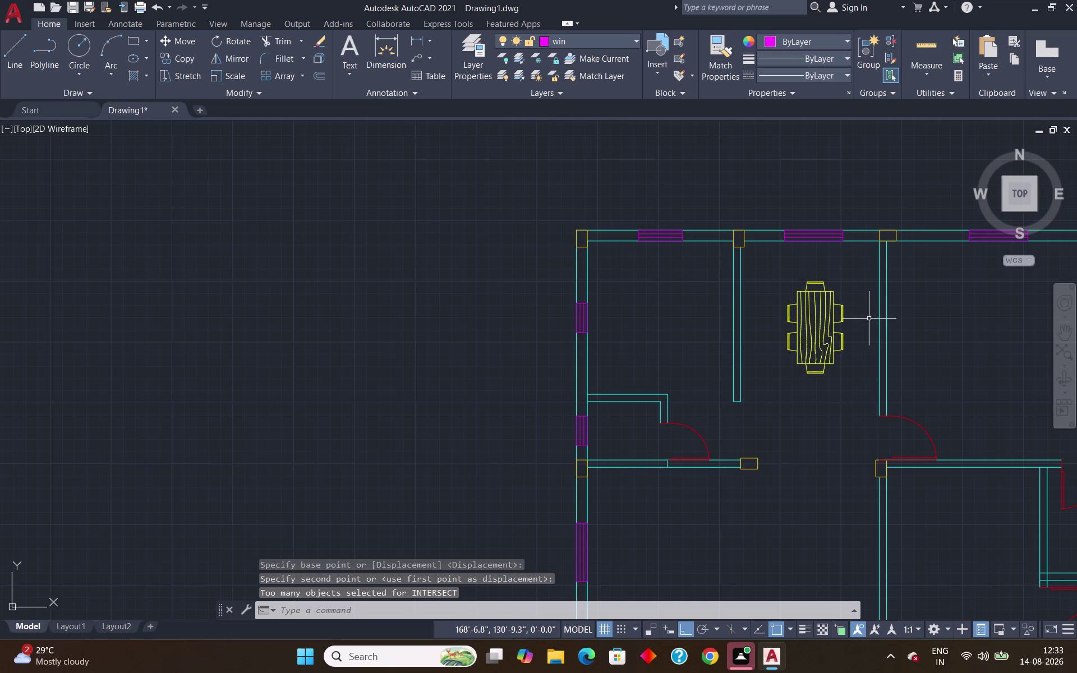
key(Escape)
scroll(down, 3)
scroll(down, 3)
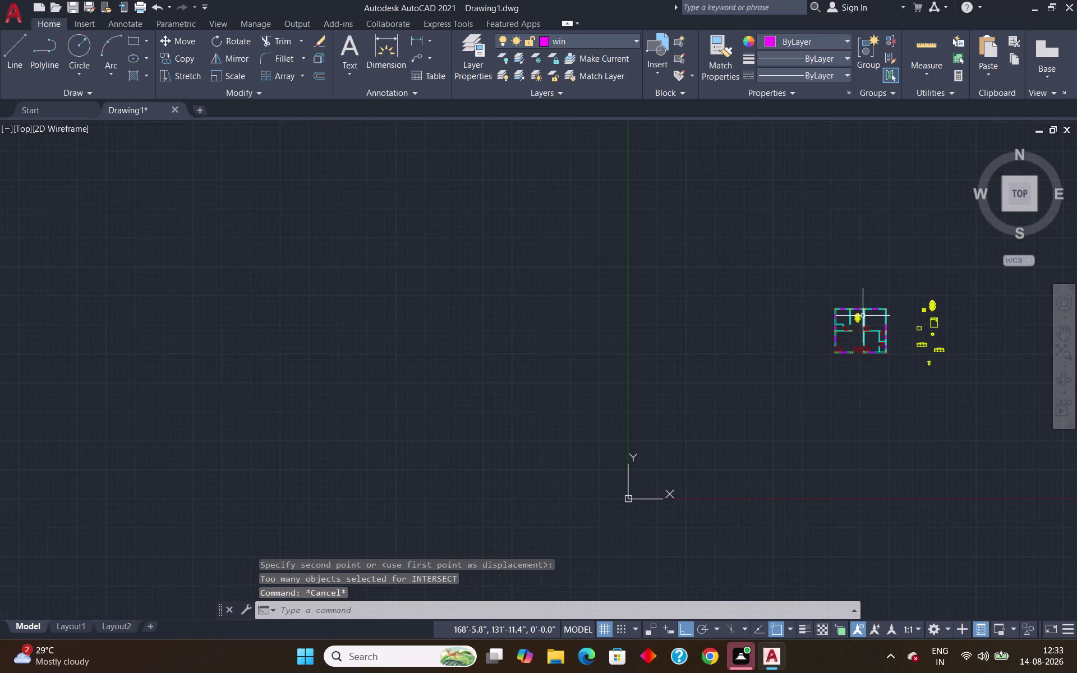
Zoom to the plan and open DesignCenter with the DC command.
scroll(up, 3)
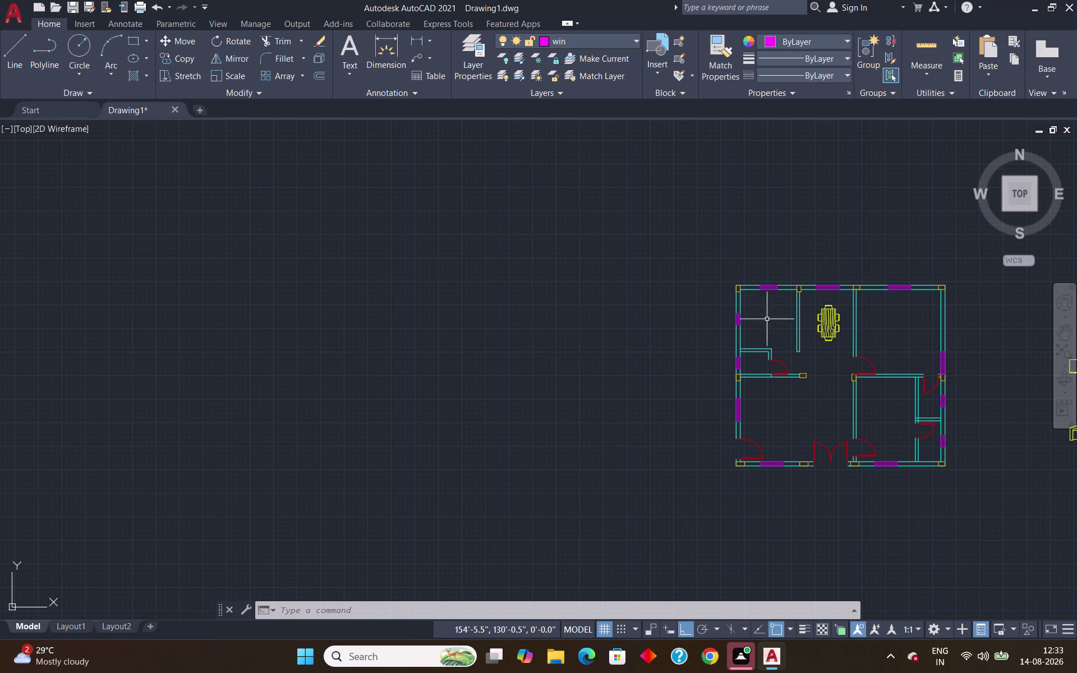
text(dc)
key(Return)
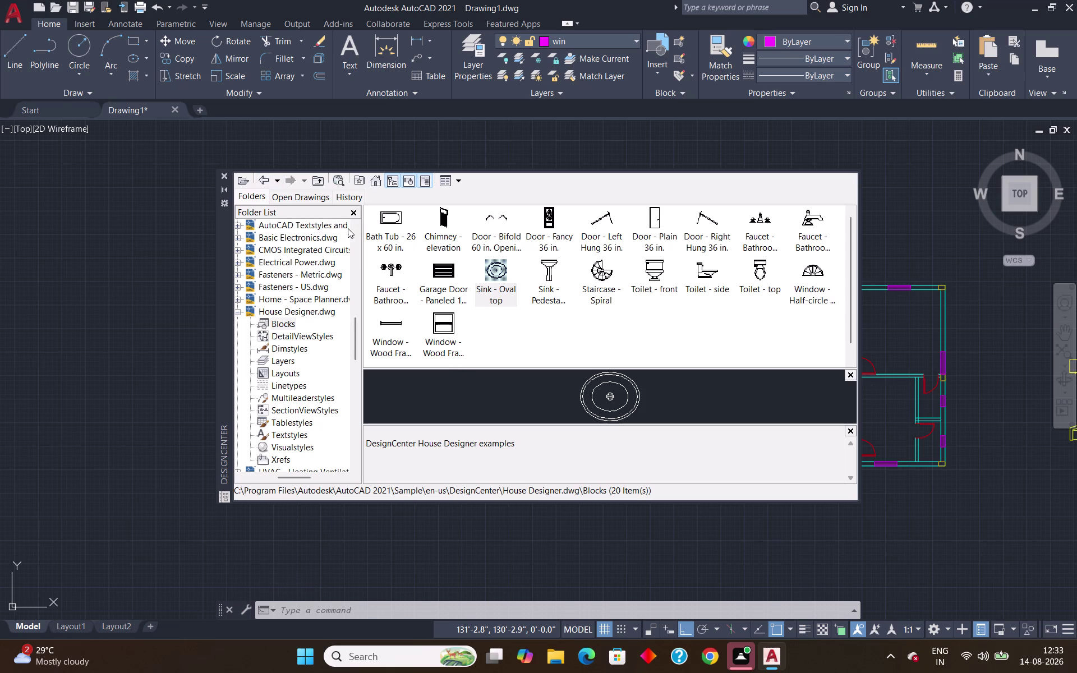
Browse Sample > en-us > DesignCenter and show the Home - Space Planner blocks.
click(370, 183)
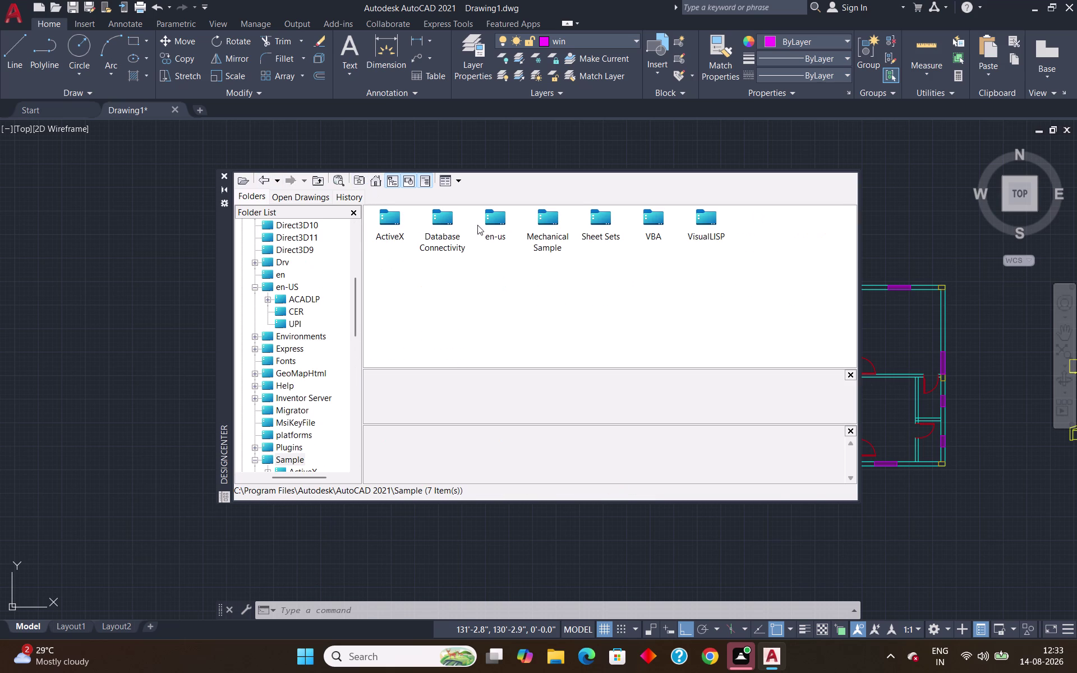
double_click(487, 224)
double_click(393, 221)
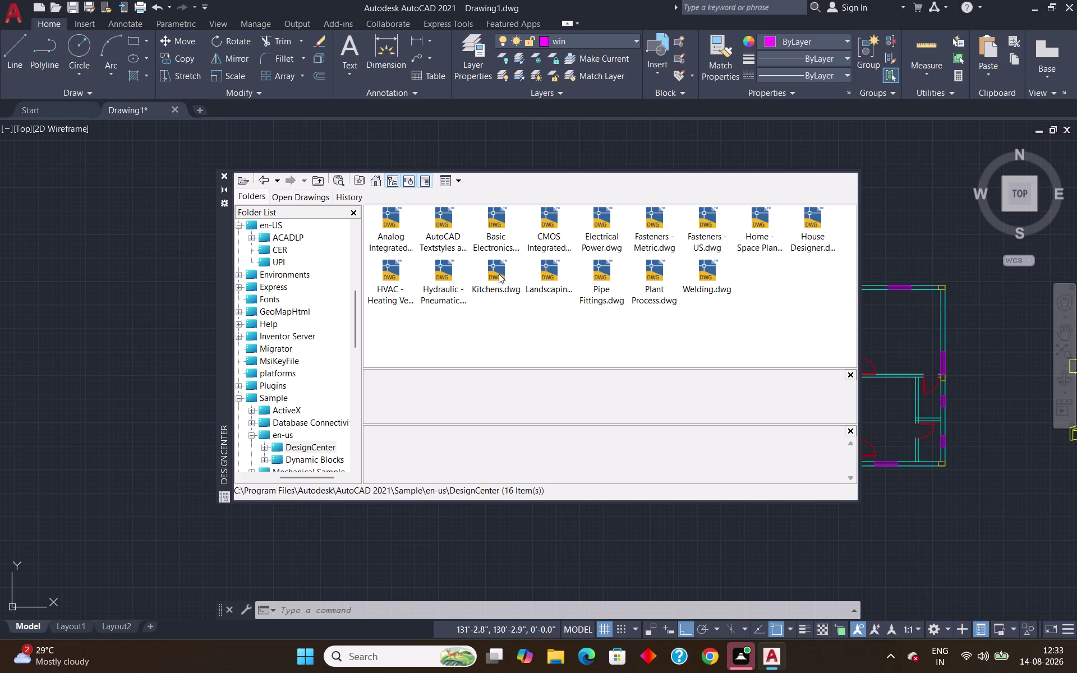
double_click(756, 221)
double_click(395, 224)
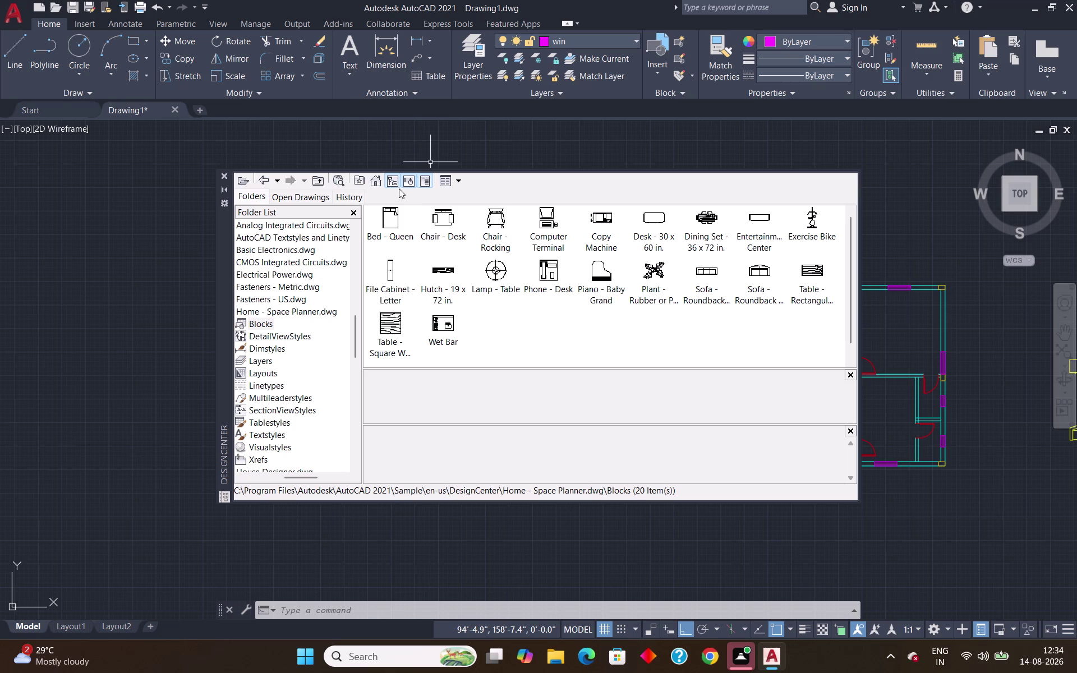
Switch to the House Designer drawing's blocks.
click(265, 181)
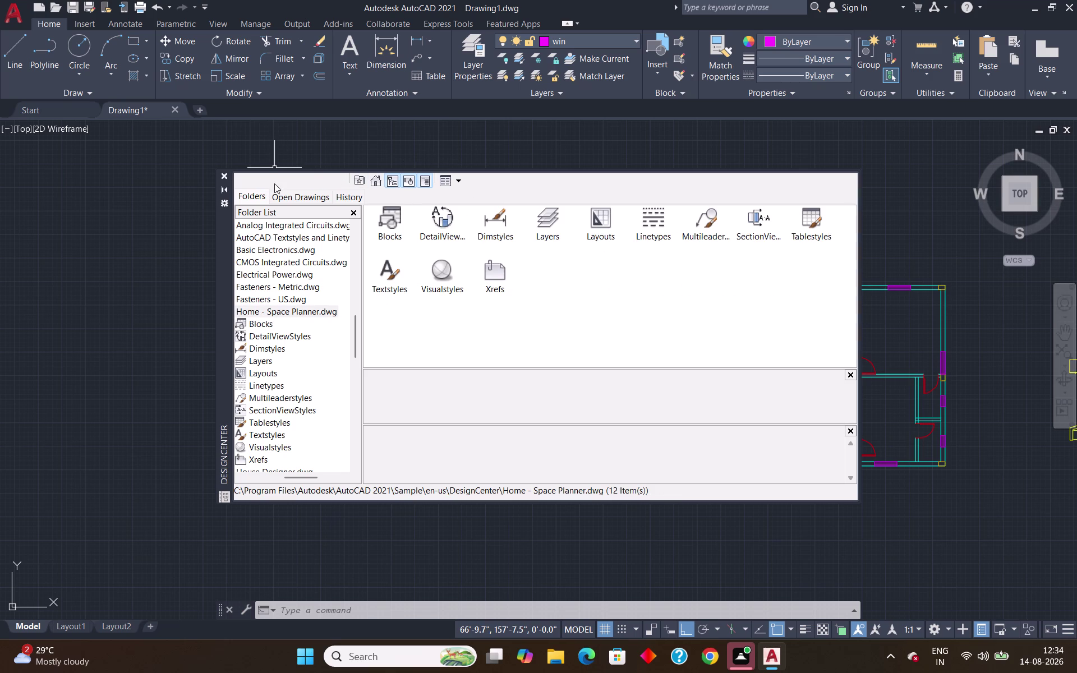
click(259, 182)
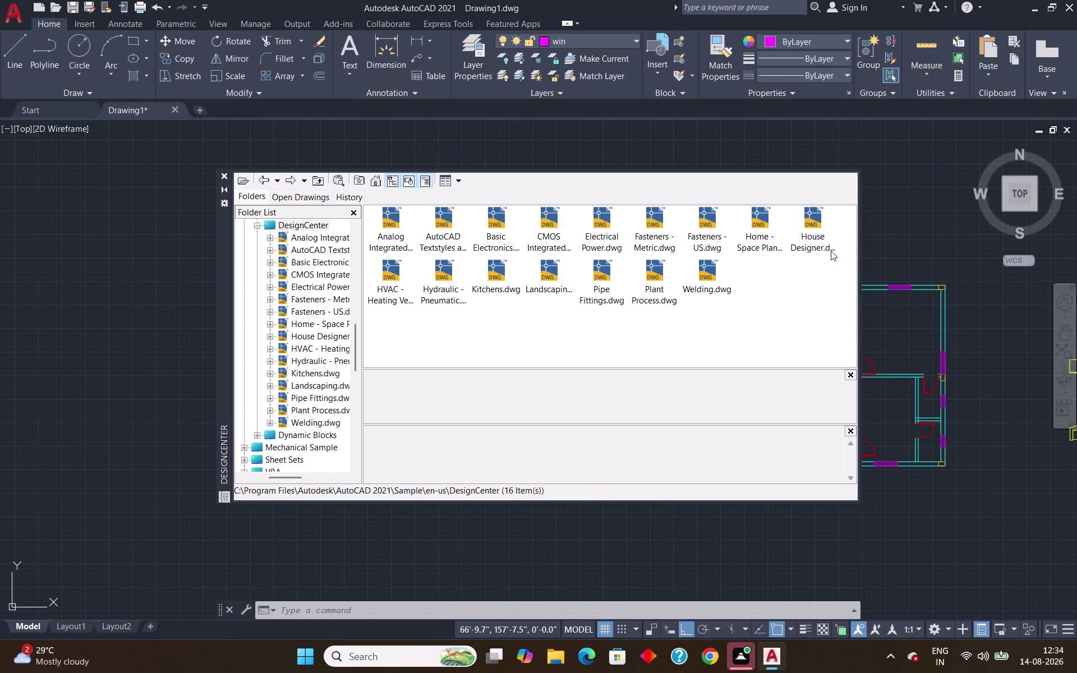
double_click(815, 229)
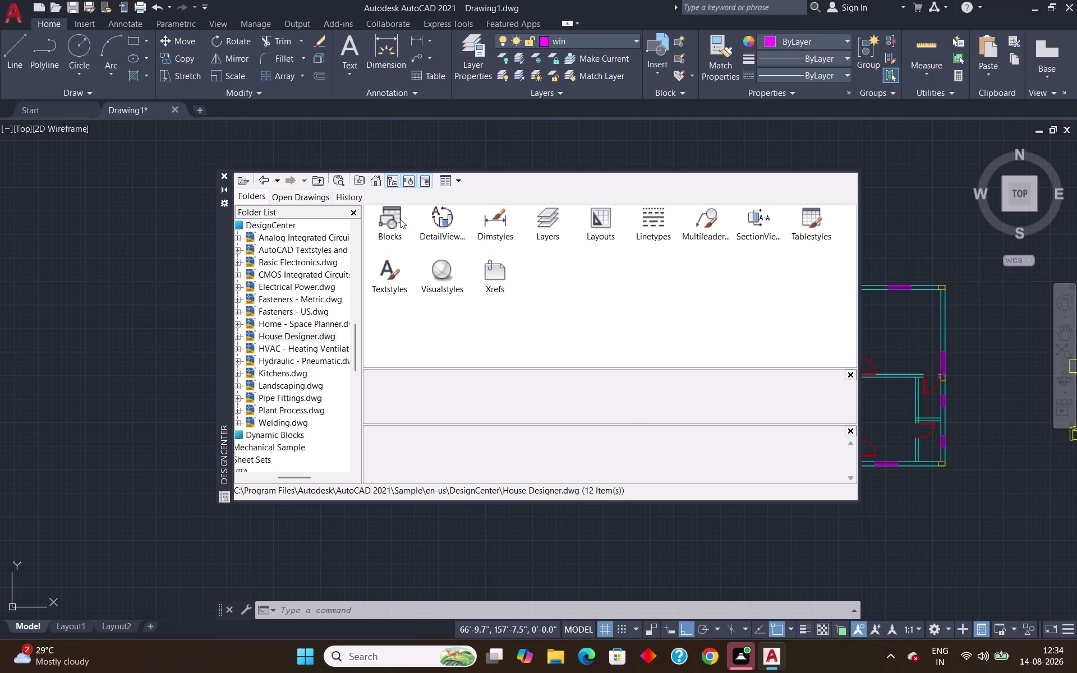
double_click(394, 222)
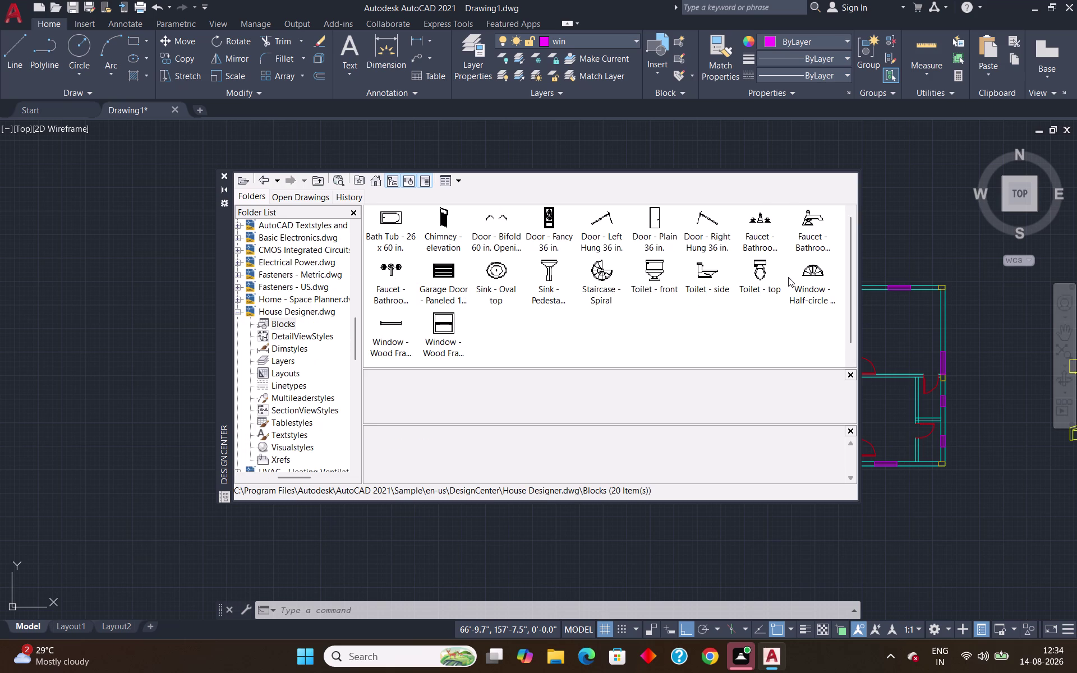
Close DesignCenter and pan to centre the floor plan.
scroll(up, 3)
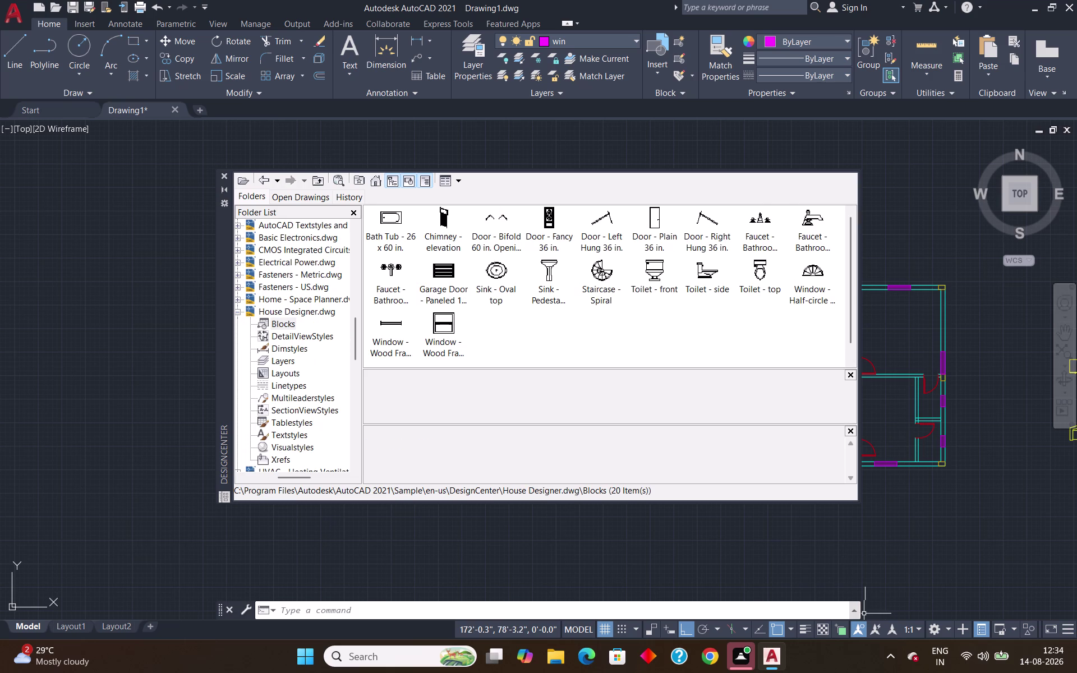
click(224, 177)
middle_drag(991, 411, 732, 380)
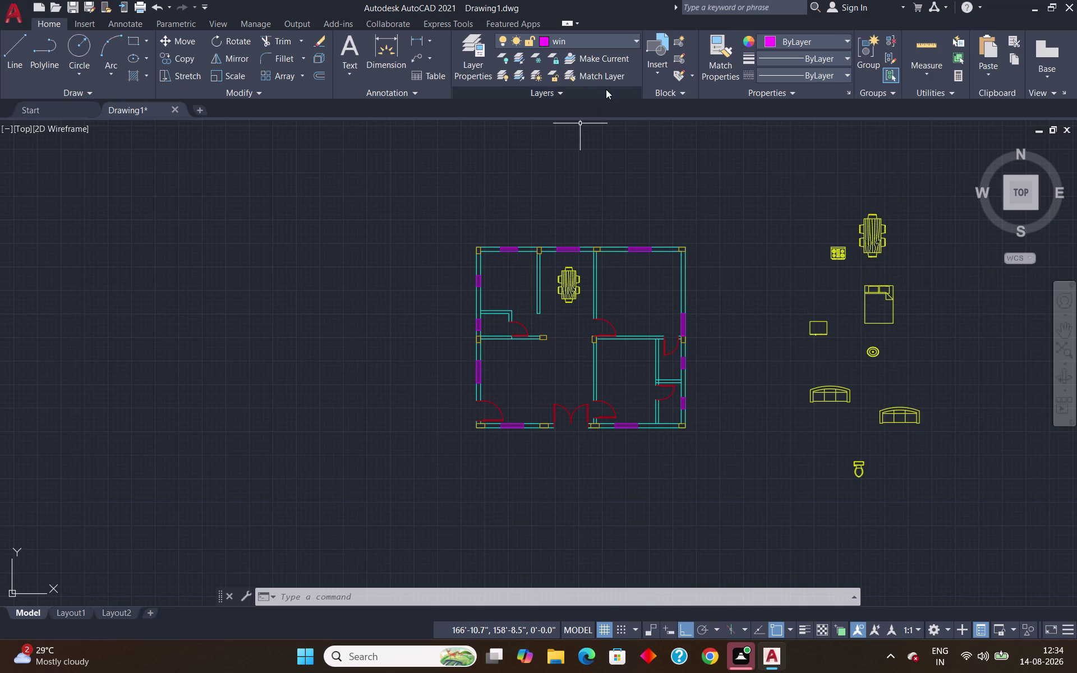
Select the six lines of the narrow left-wall window.
click(630, 42)
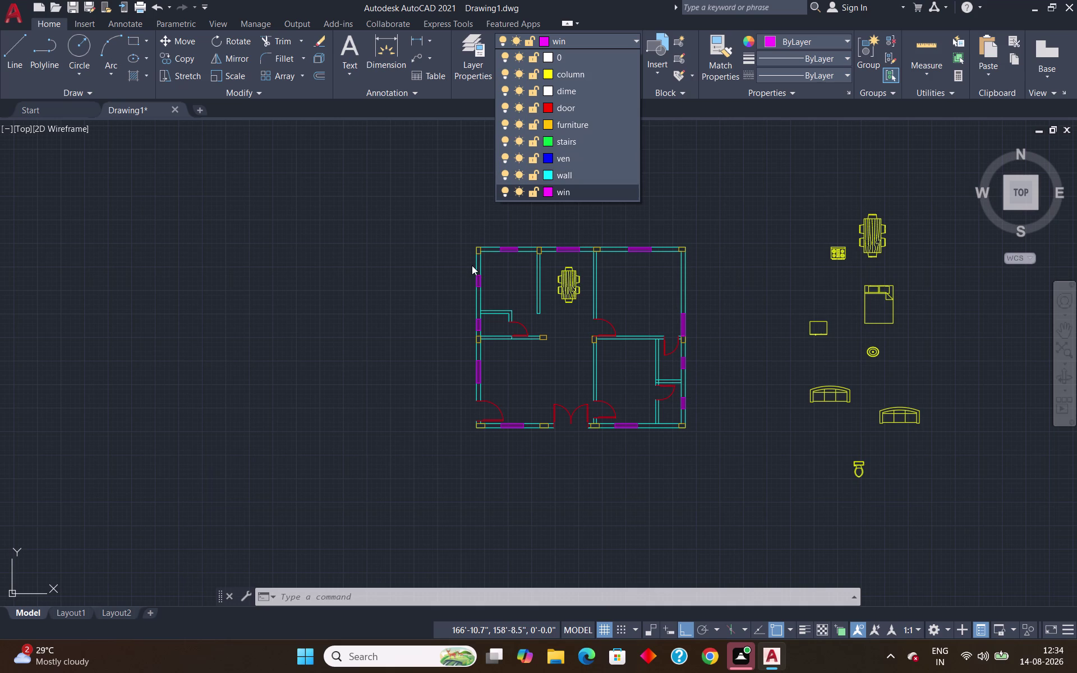
click(356, 185)
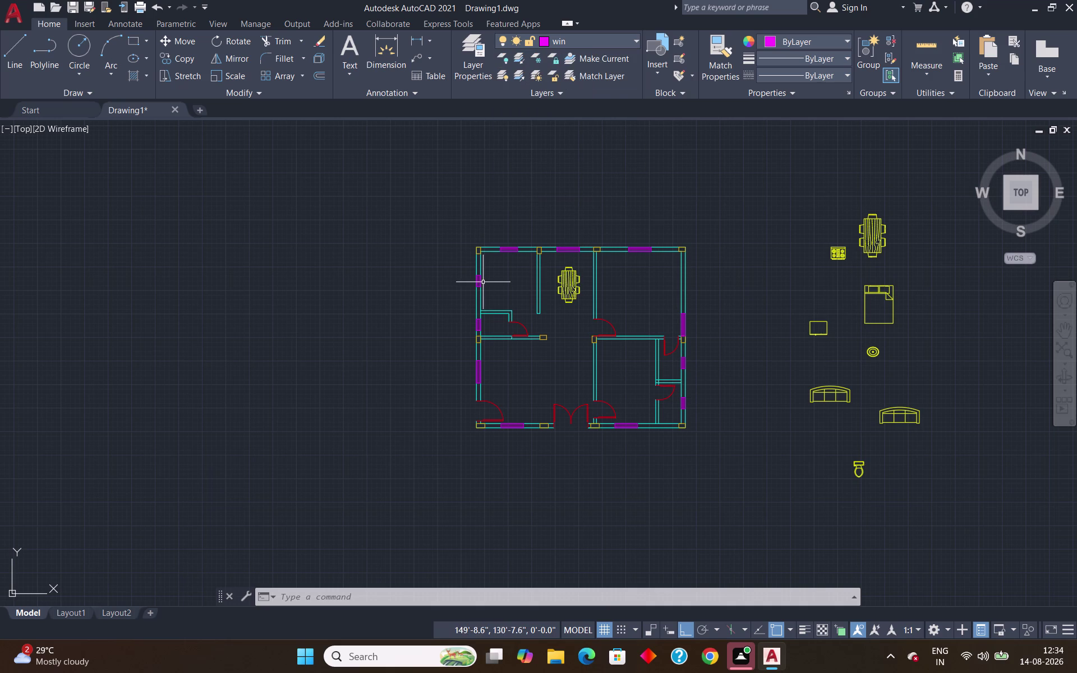
scroll(up, 3)
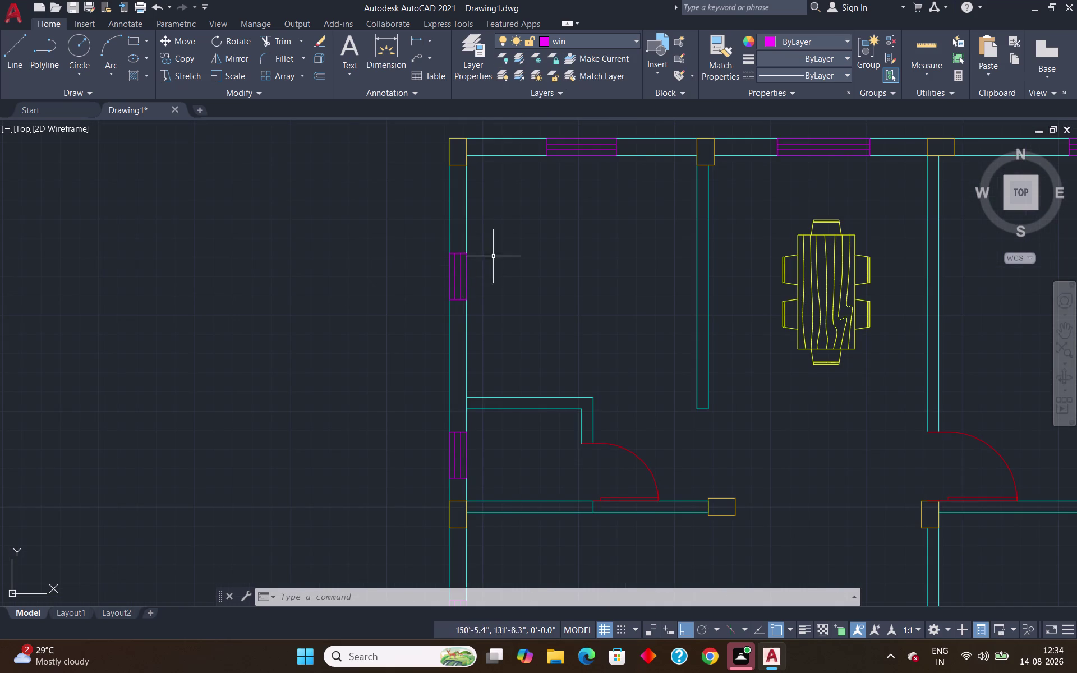
click(489, 251)
key(Escape)
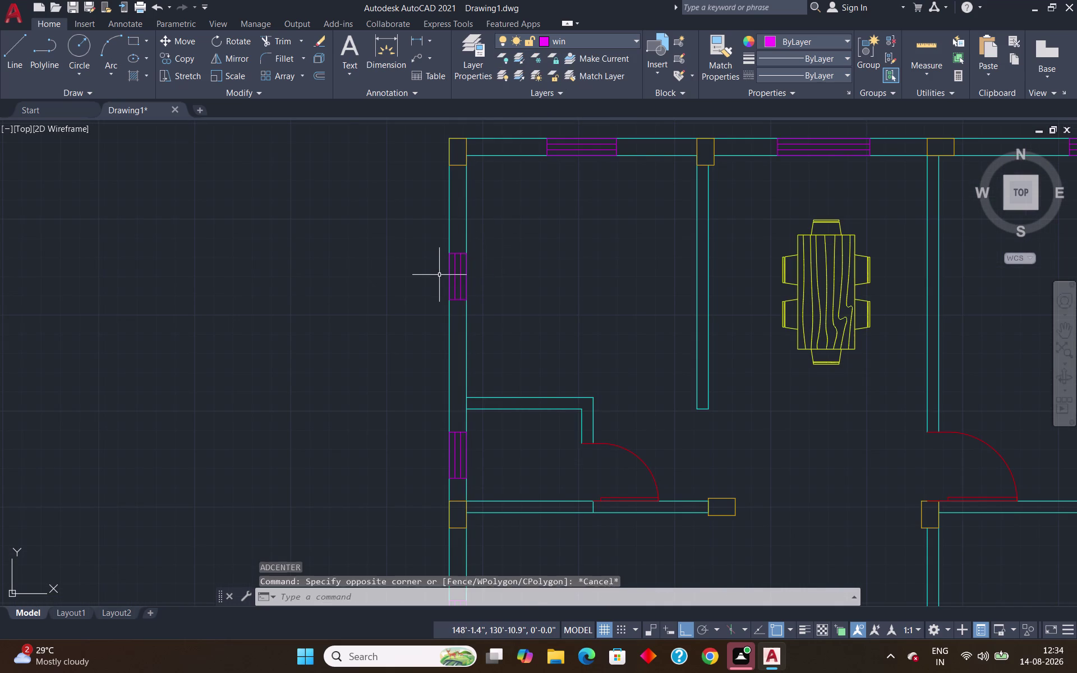
click(461, 273)
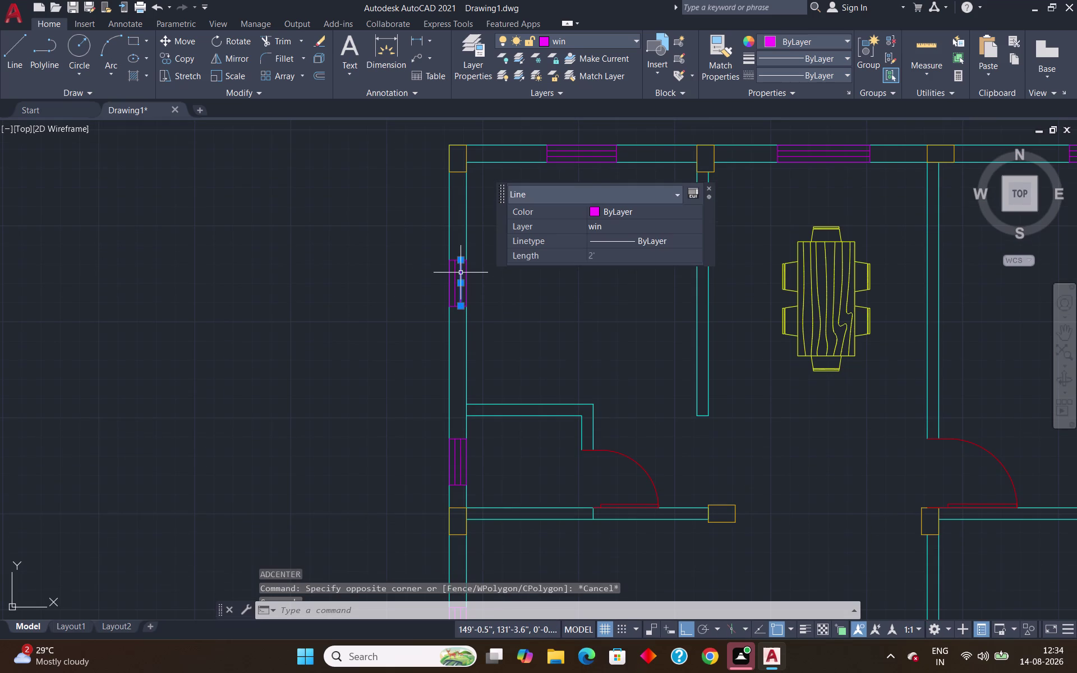
scroll(up, 3)
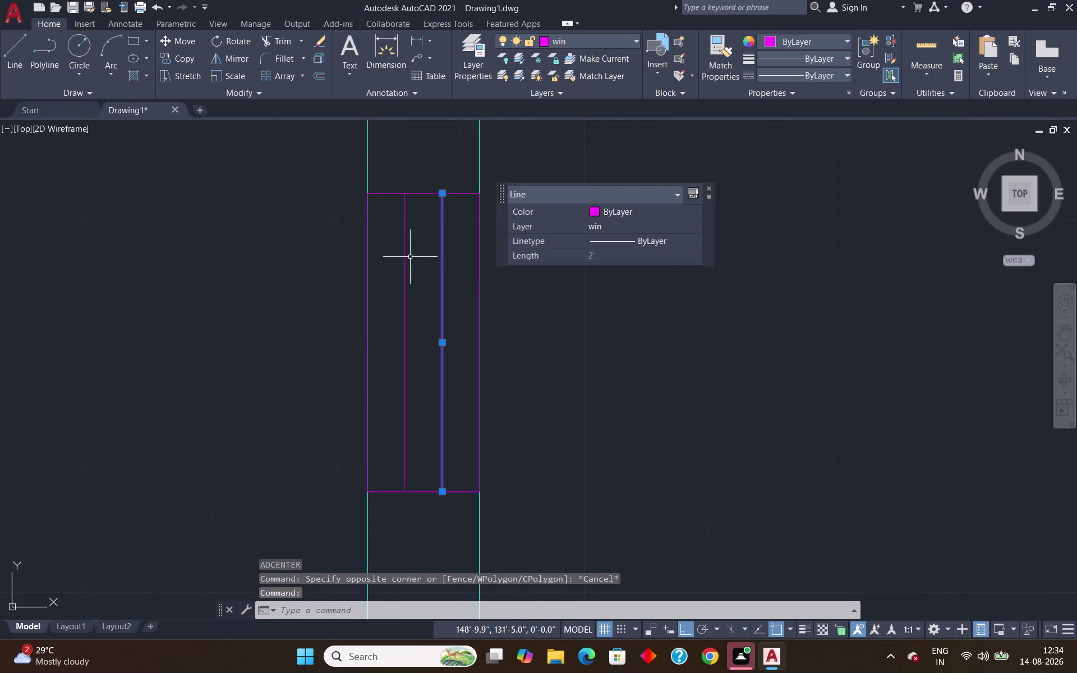
click(405, 252)
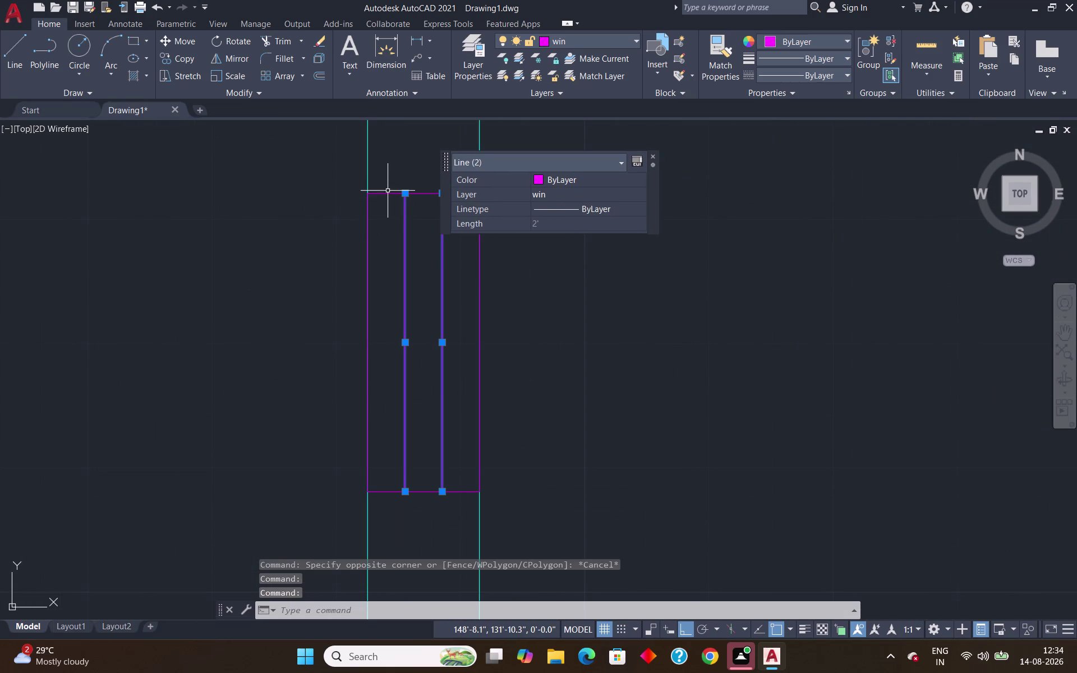
click(387, 194)
click(369, 238)
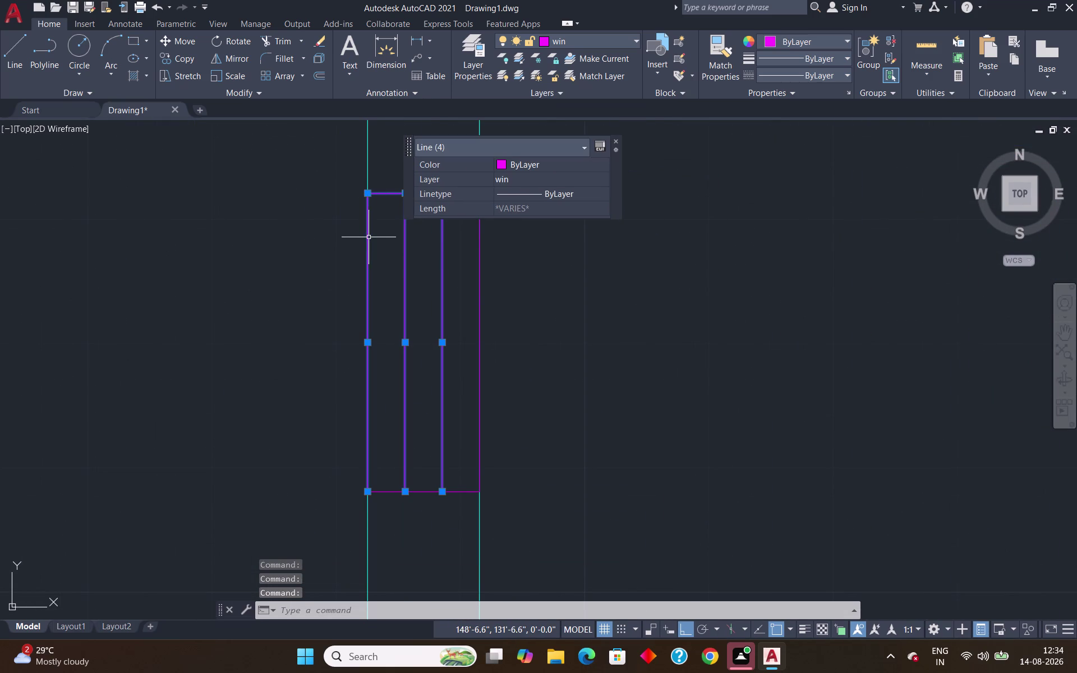
click(479, 298)
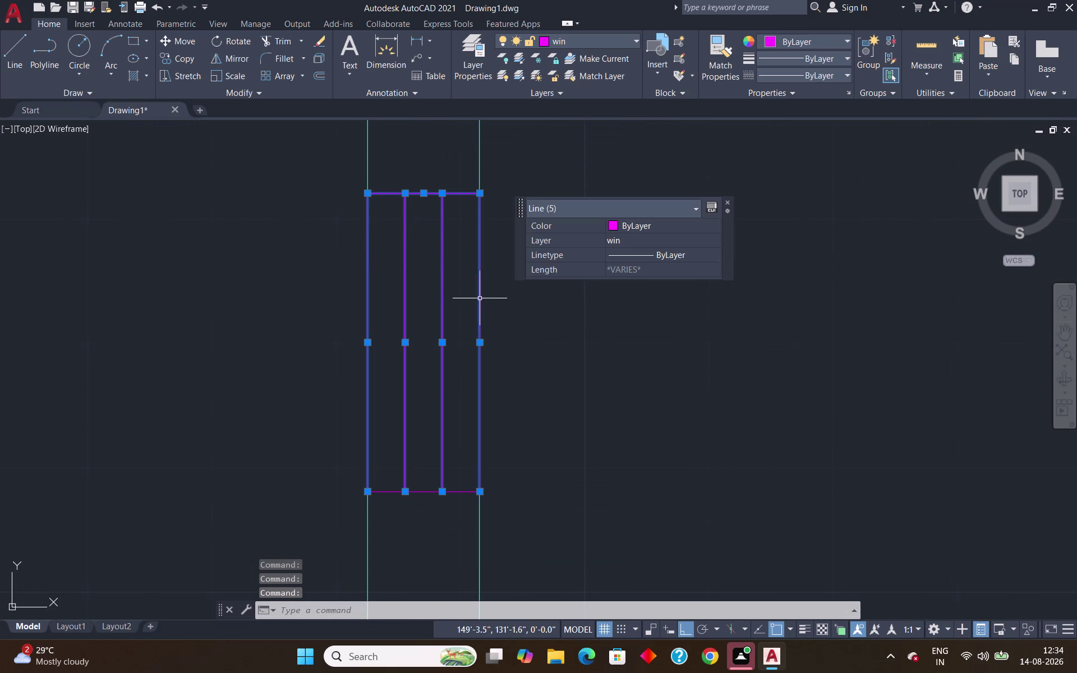
click(420, 491)
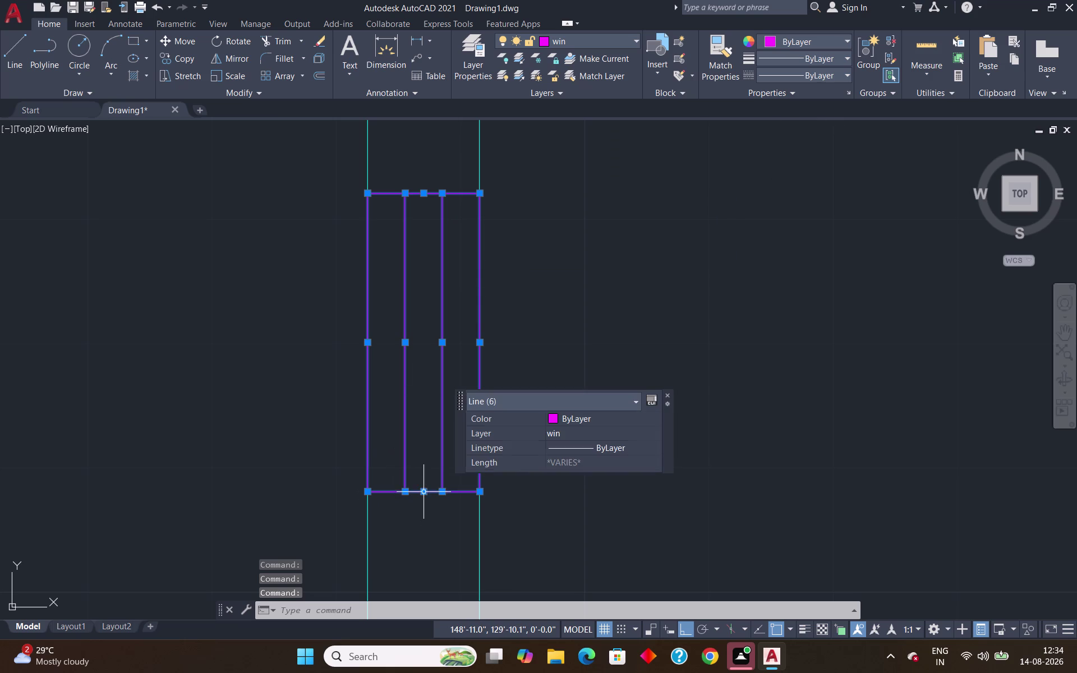
Put the selected window lines on the ven layer and bring up DesignCenter.
click(628, 39)
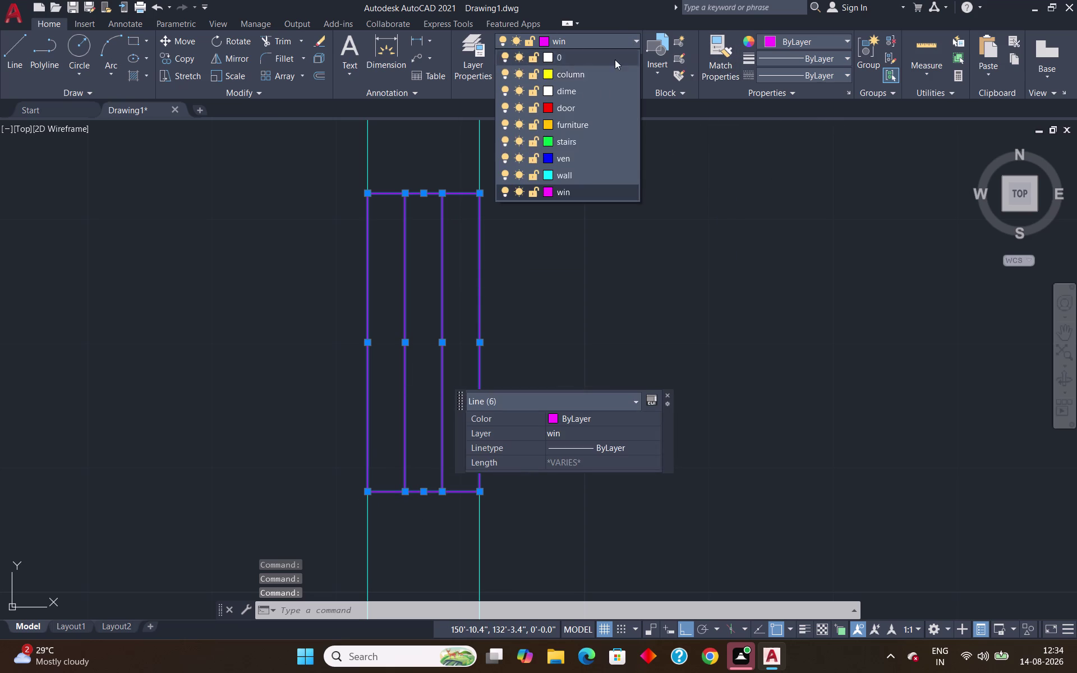
click(571, 162)
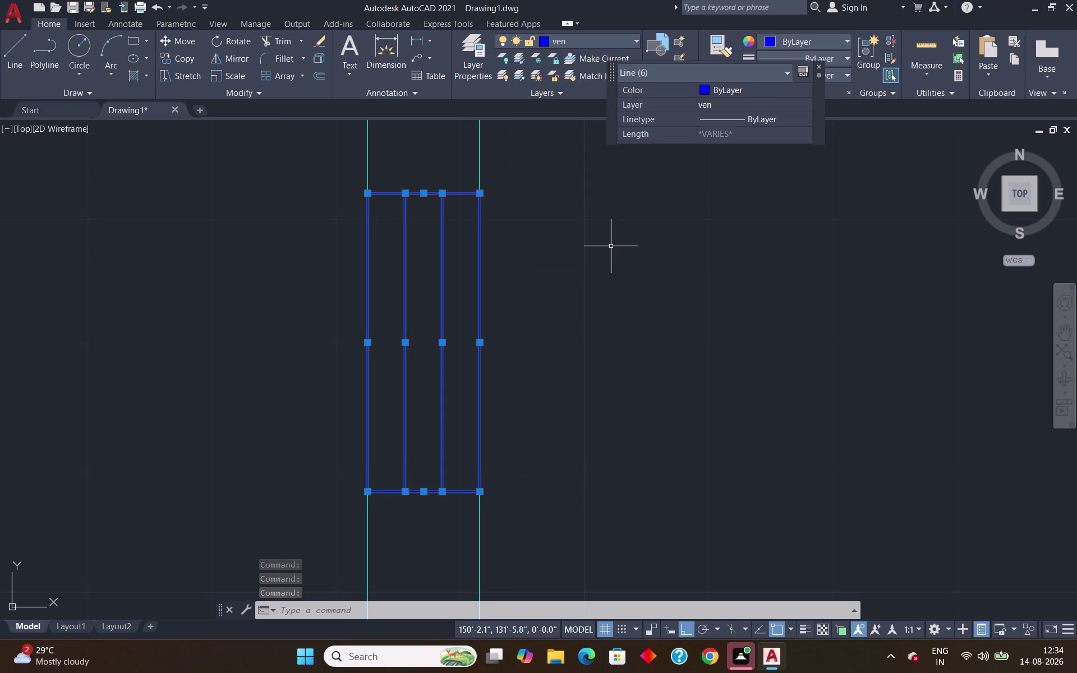
key(Return)
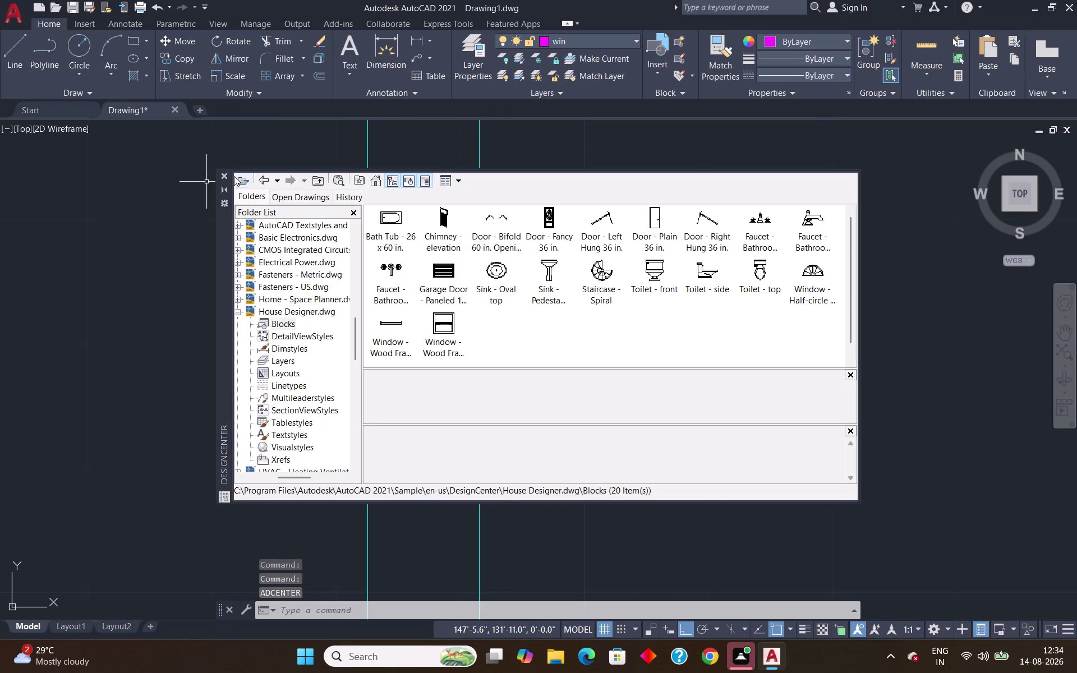
Close the DesignCenter block library and cancel the running command.
click(224, 175)
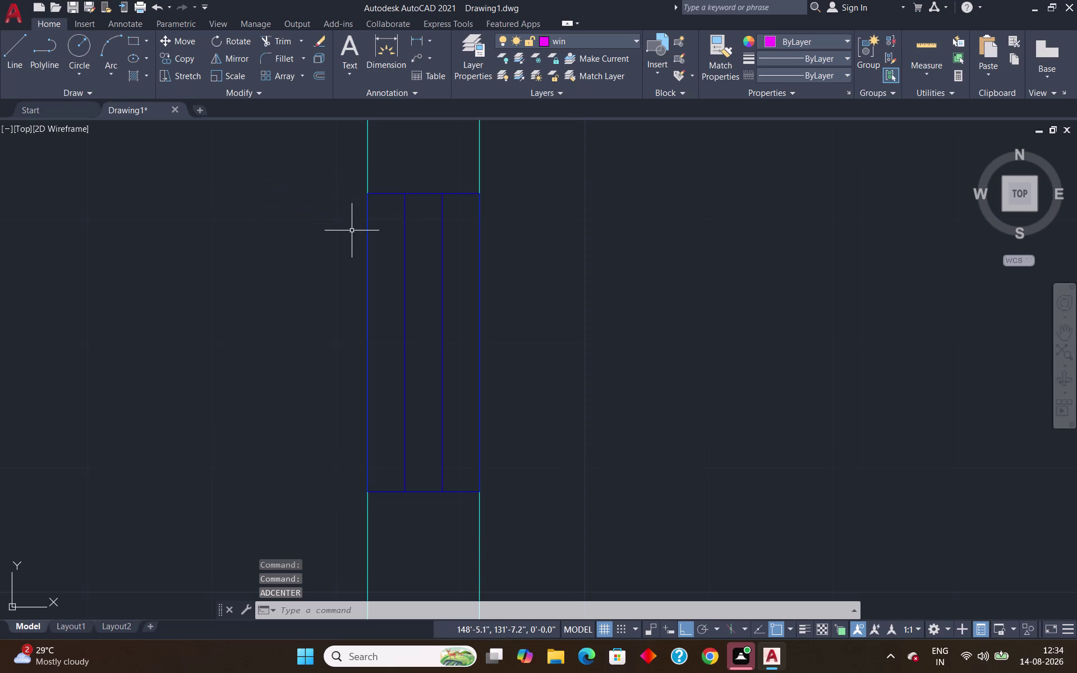
key(Return)
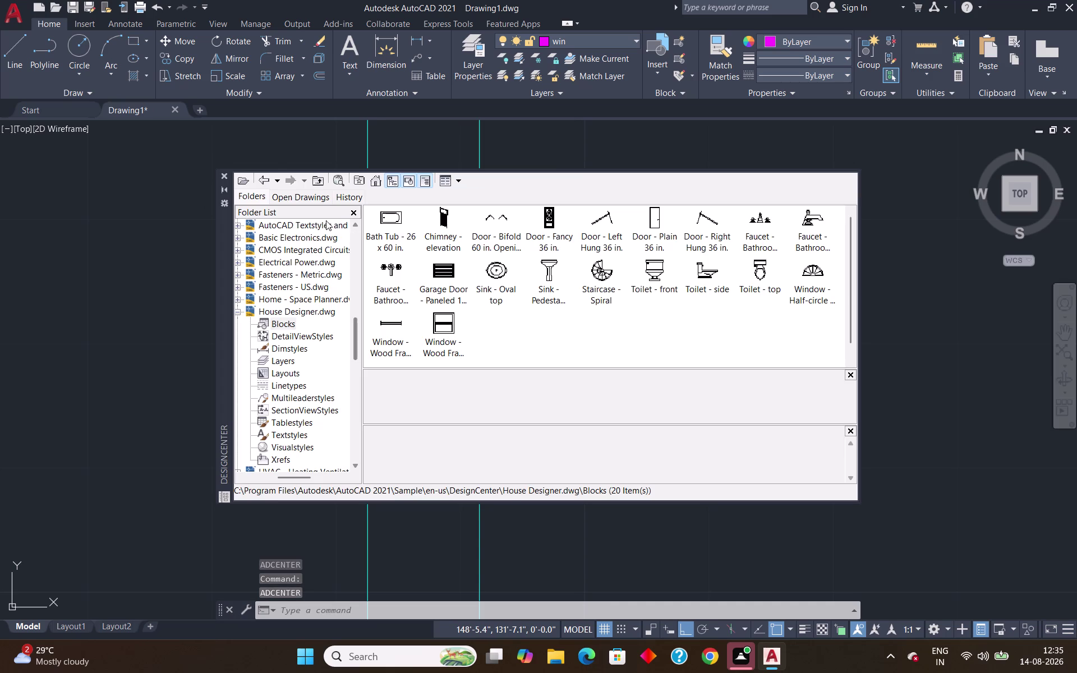
click(221, 174)
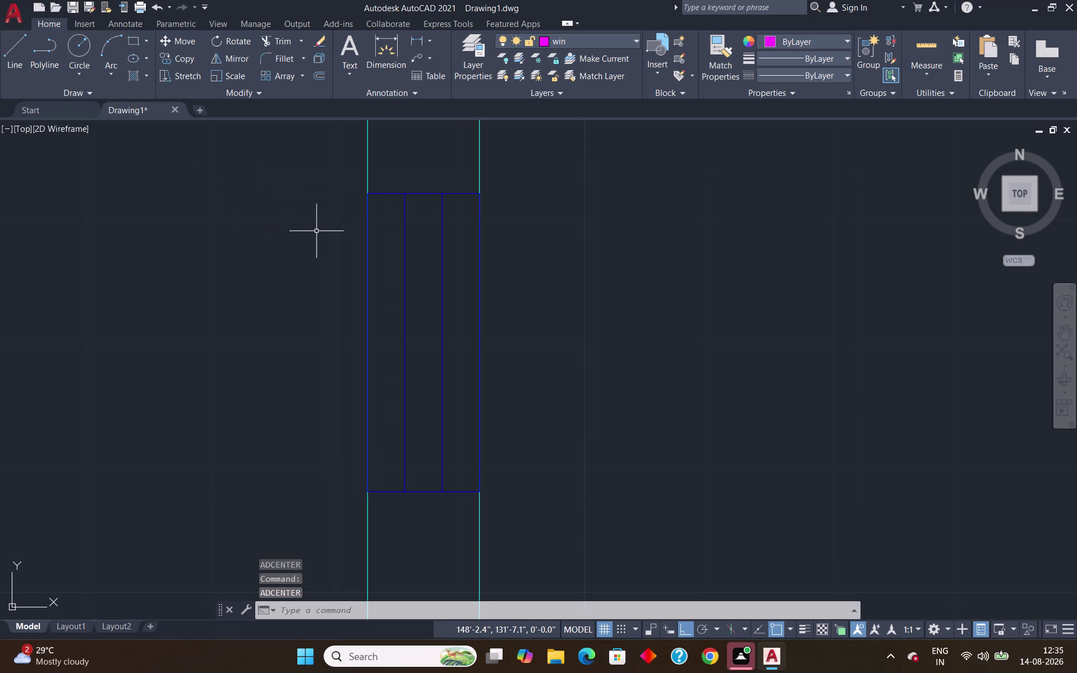
key(Escape)
Attempt to box and pick the second left-wall window's lines, then clear the selection.
scroll(down, 3)
scroll(up, 3)
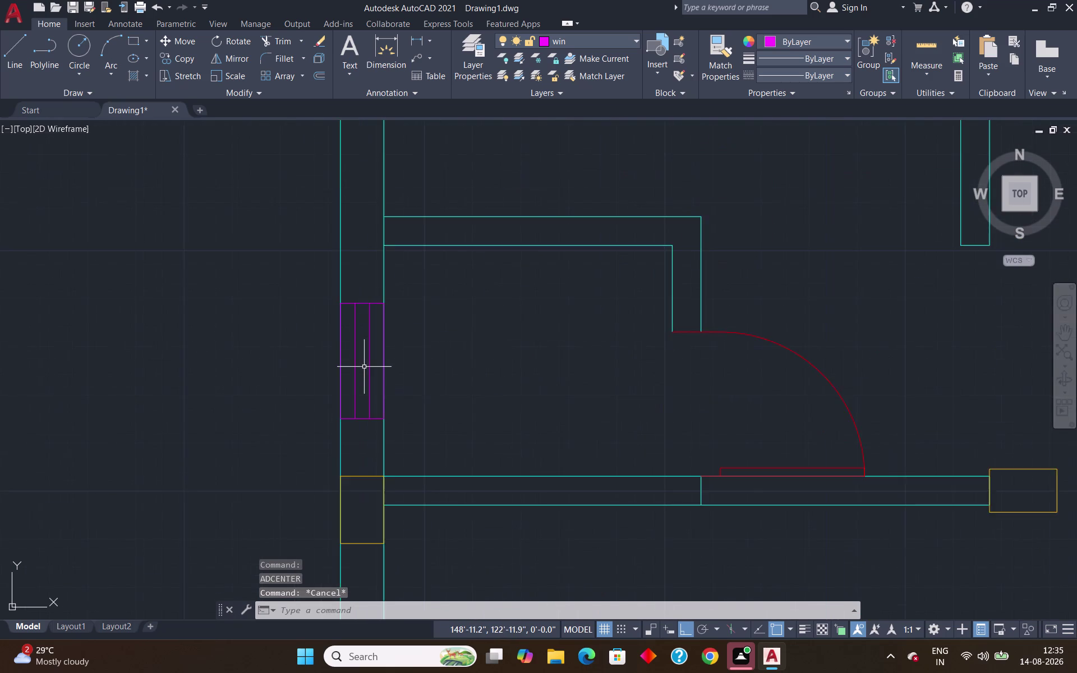
scroll(up, 3)
click(331, 264)
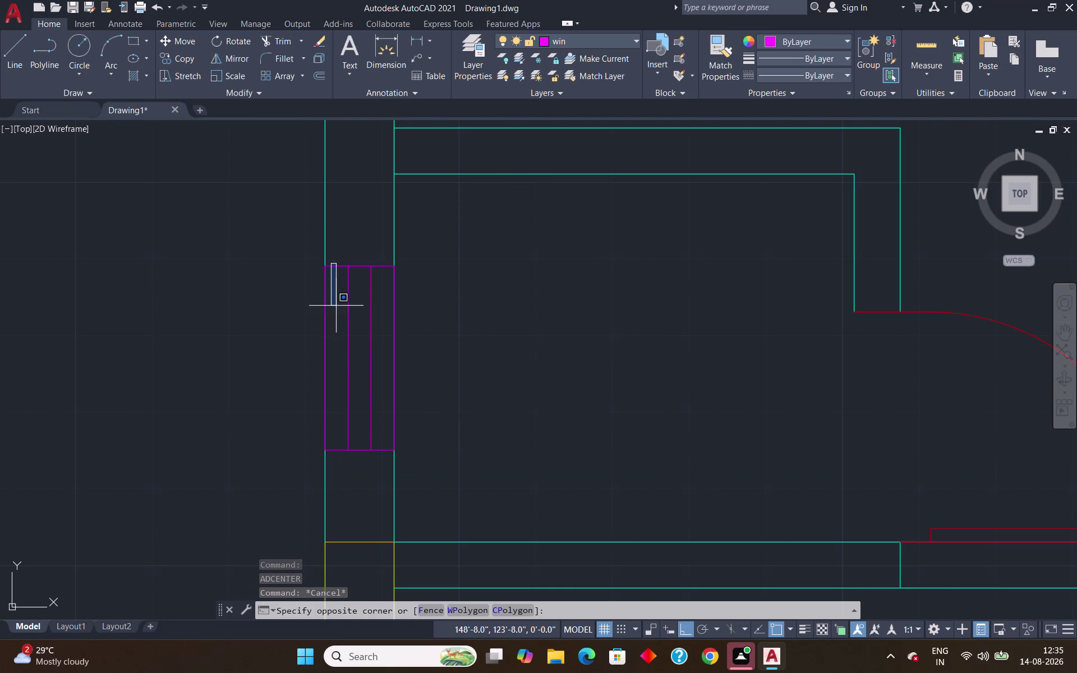
click(383, 359)
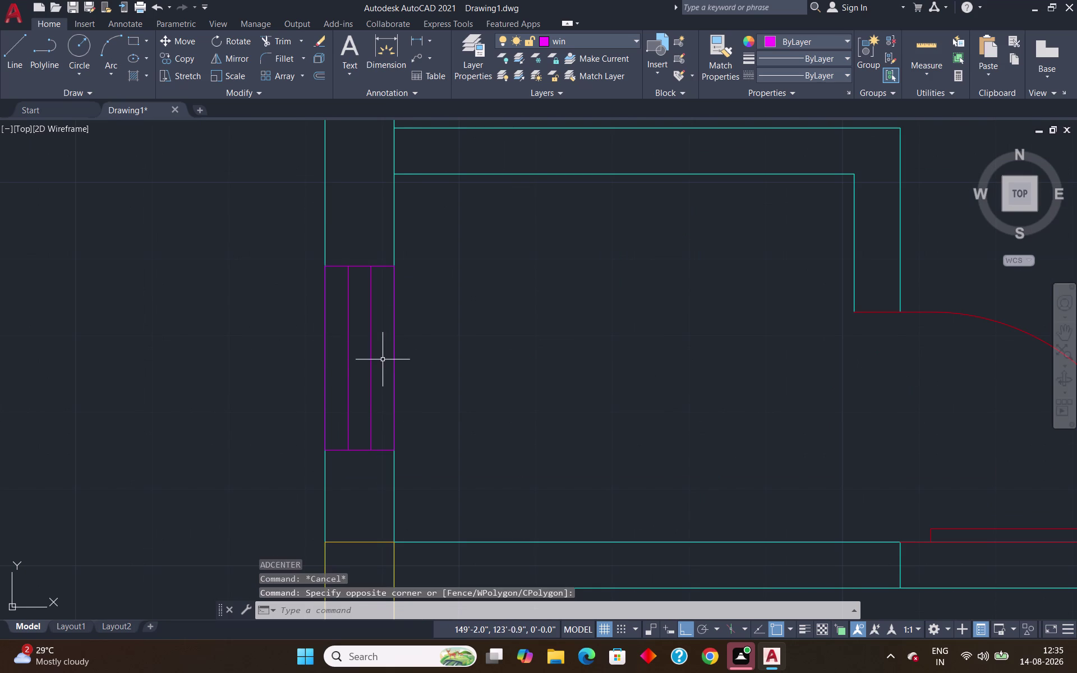
click(335, 294)
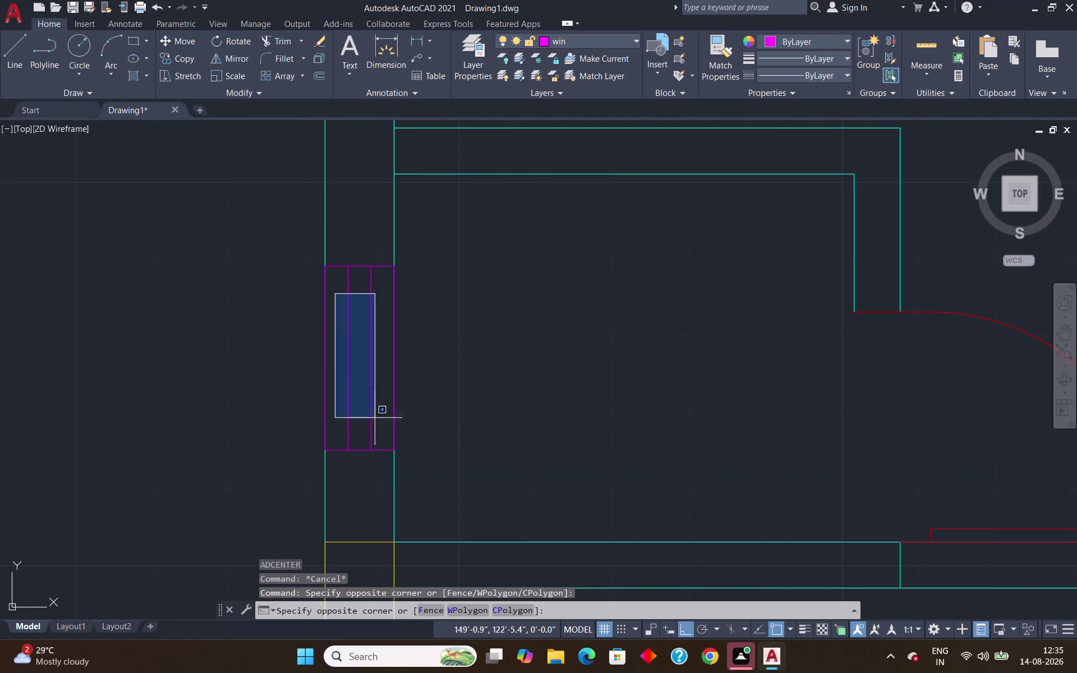
click(380, 466)
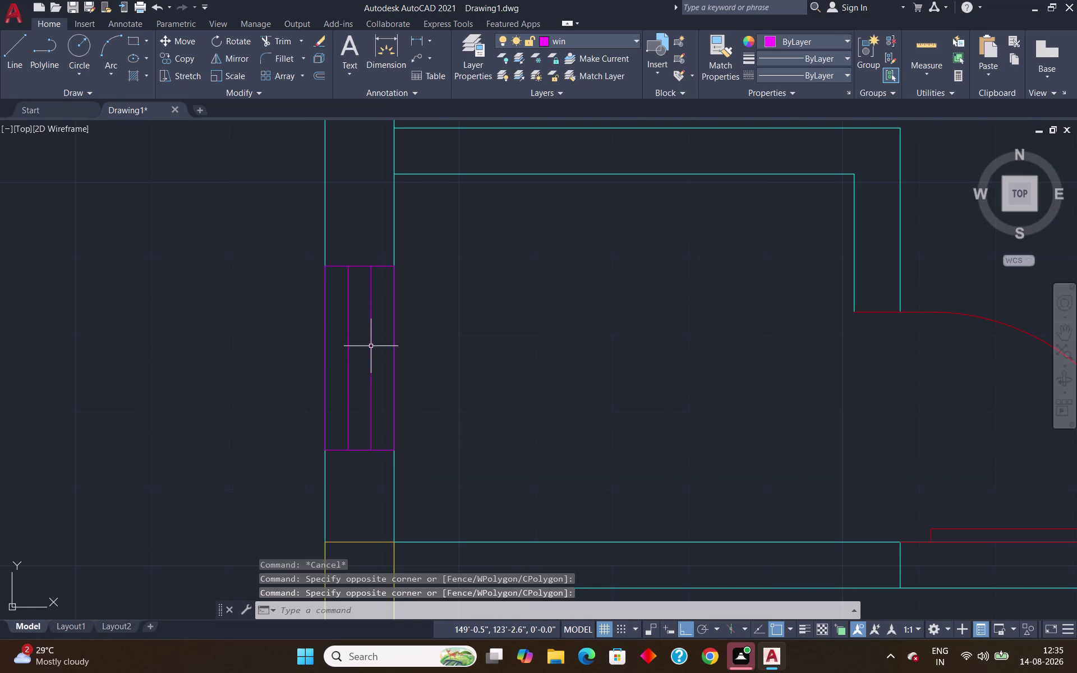
click(370, 344)
click(344, 339)
click(348, 343)
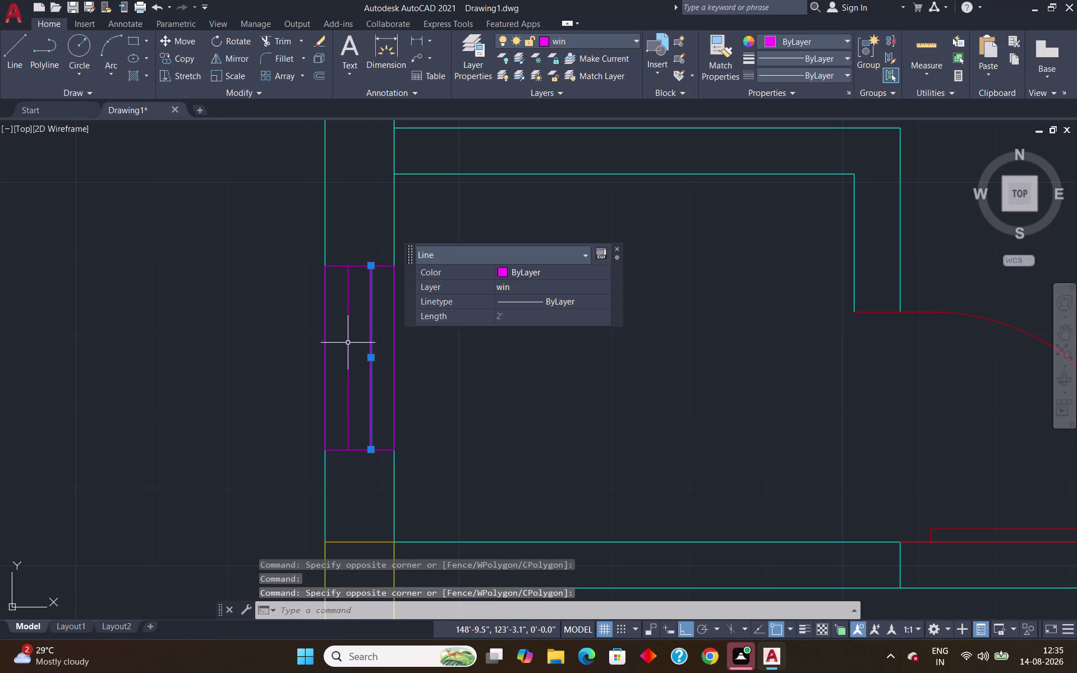
key(Escape)
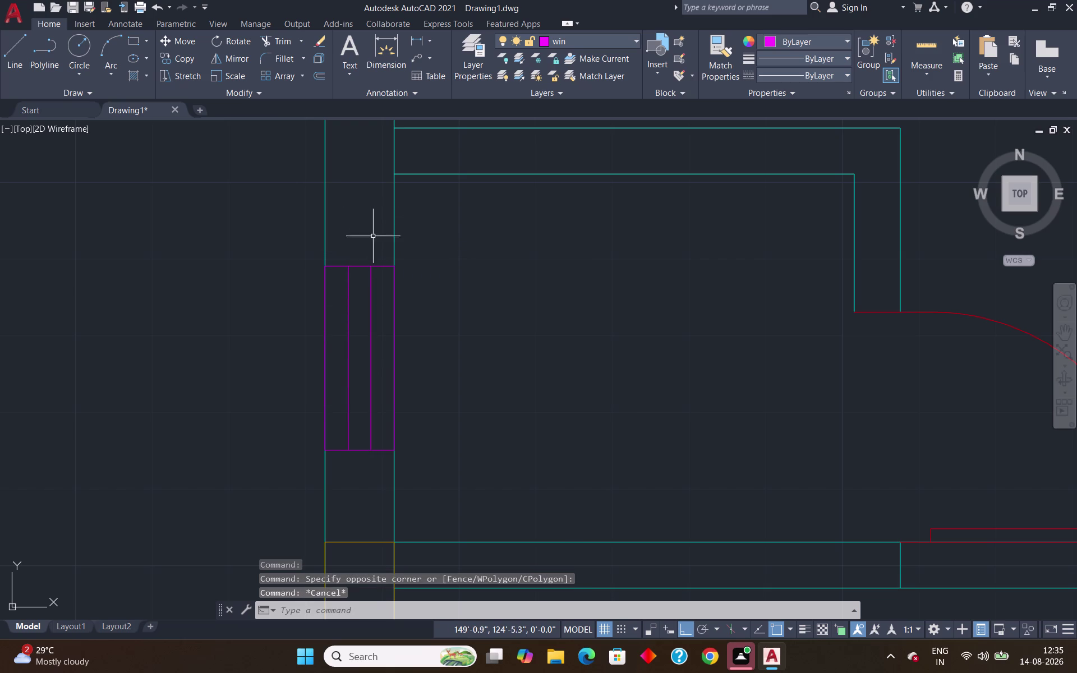
Move the second left-wall window's six lines onto the ven layer.
click(379, 240)
click(341, 312)
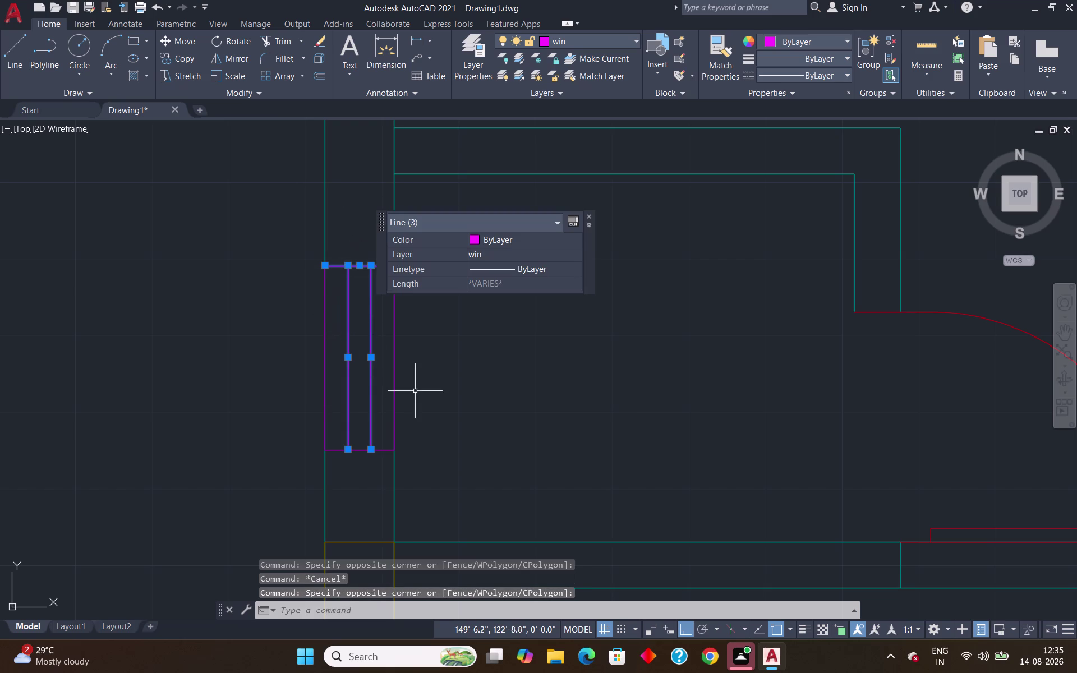
click(392, 363)
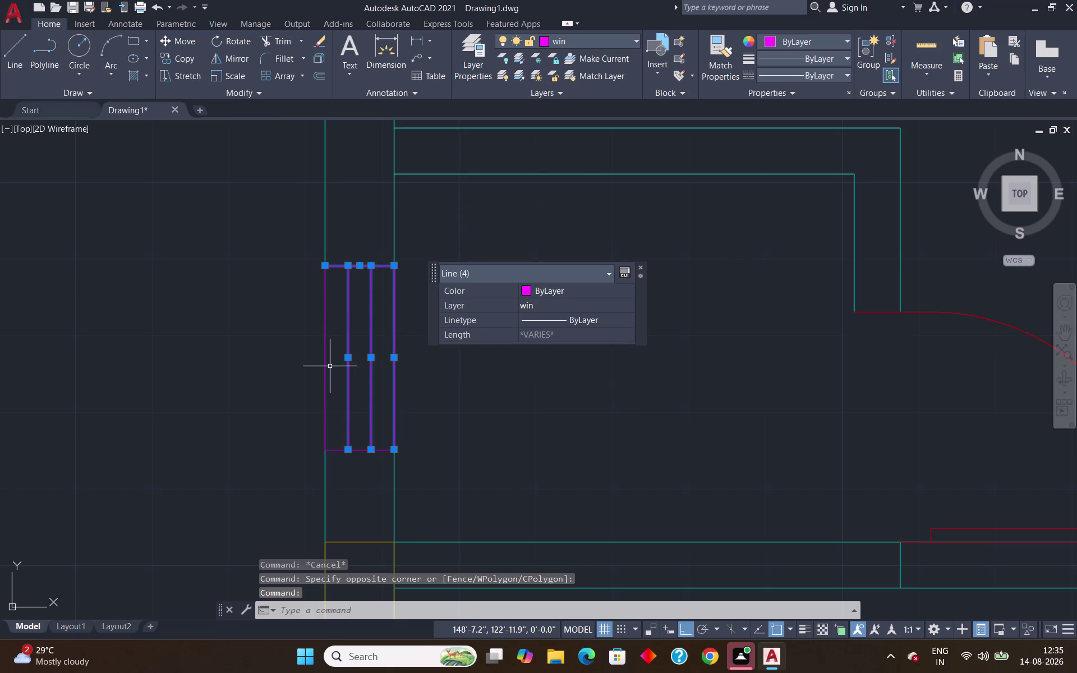
click(324, 361)
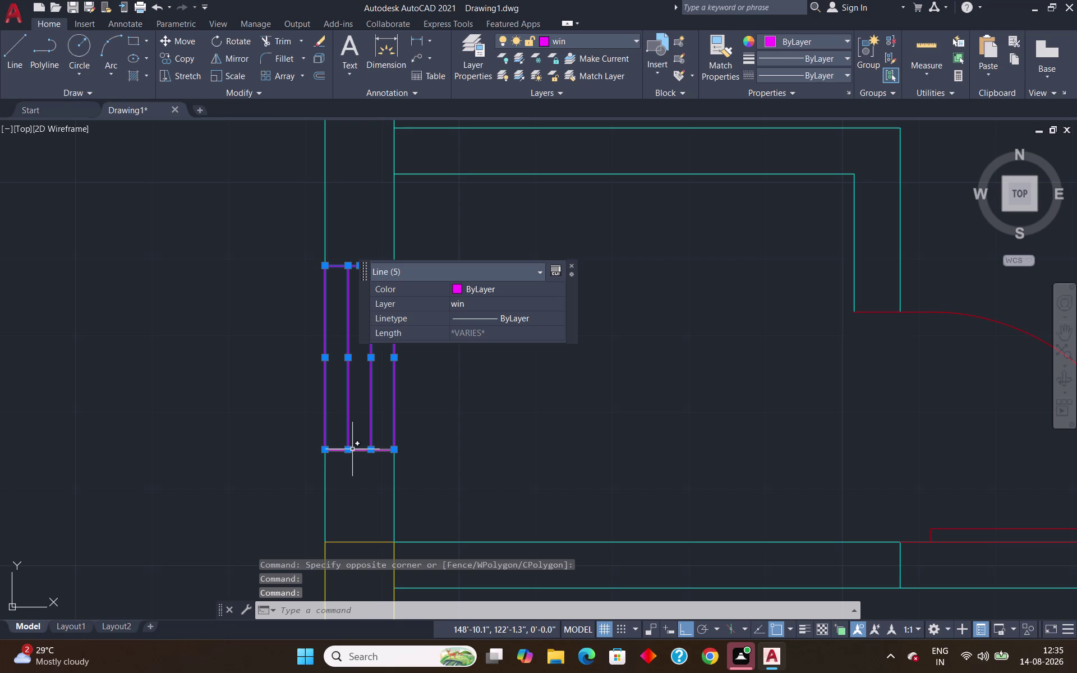
click(353, 452)
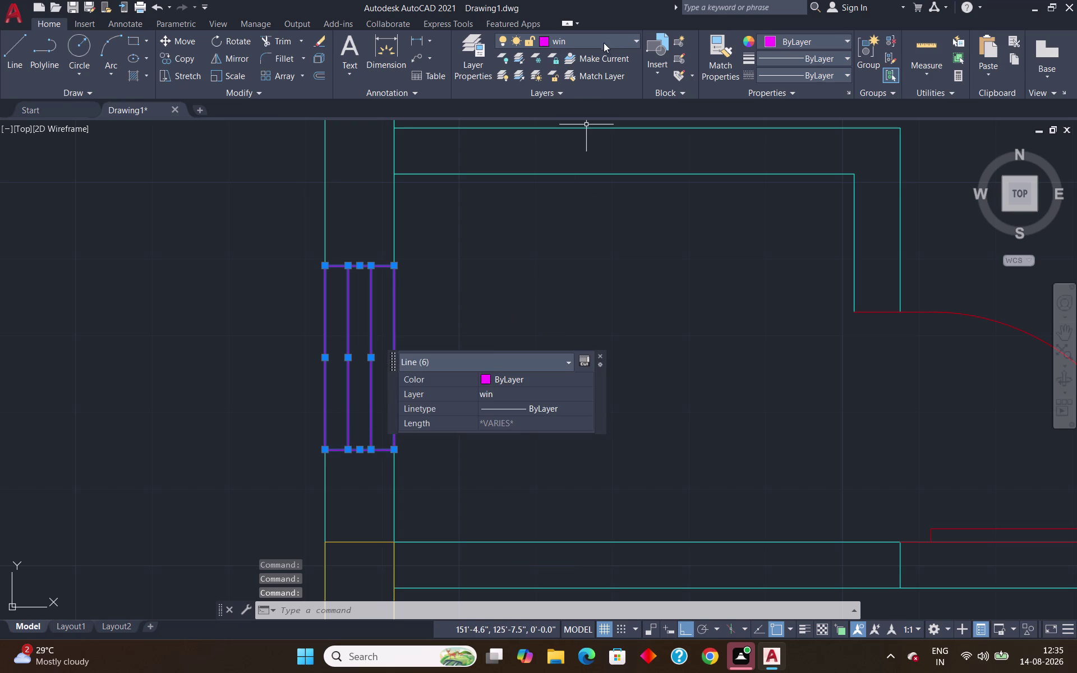
click(602, 41)
click(585, 163)
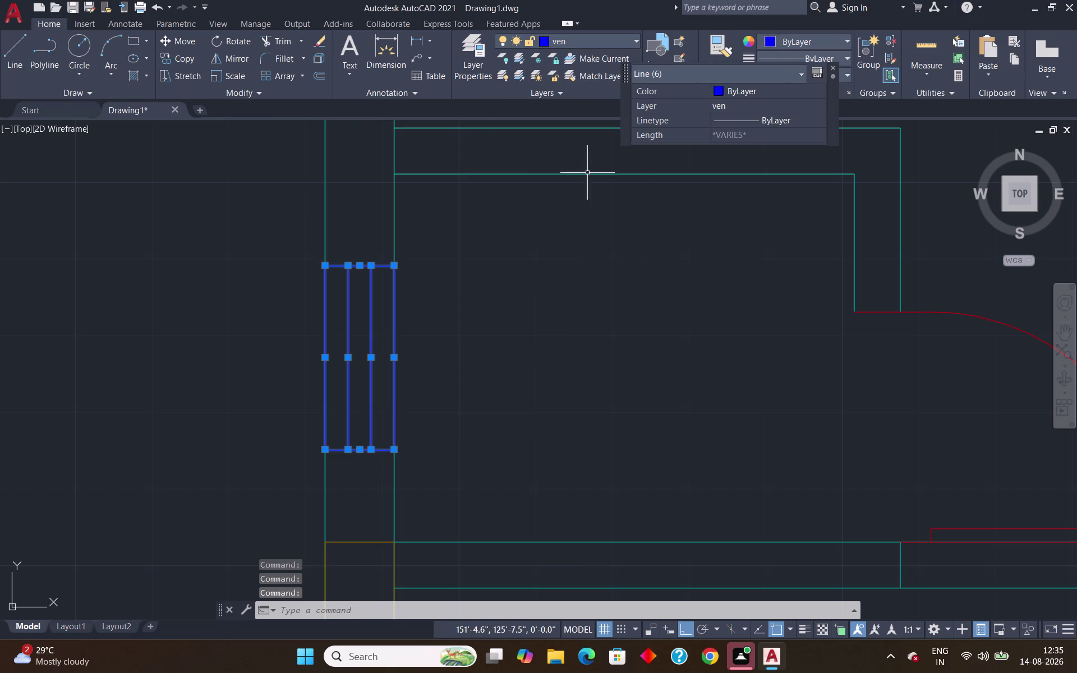
key(Escape)
scroll(down, 3)
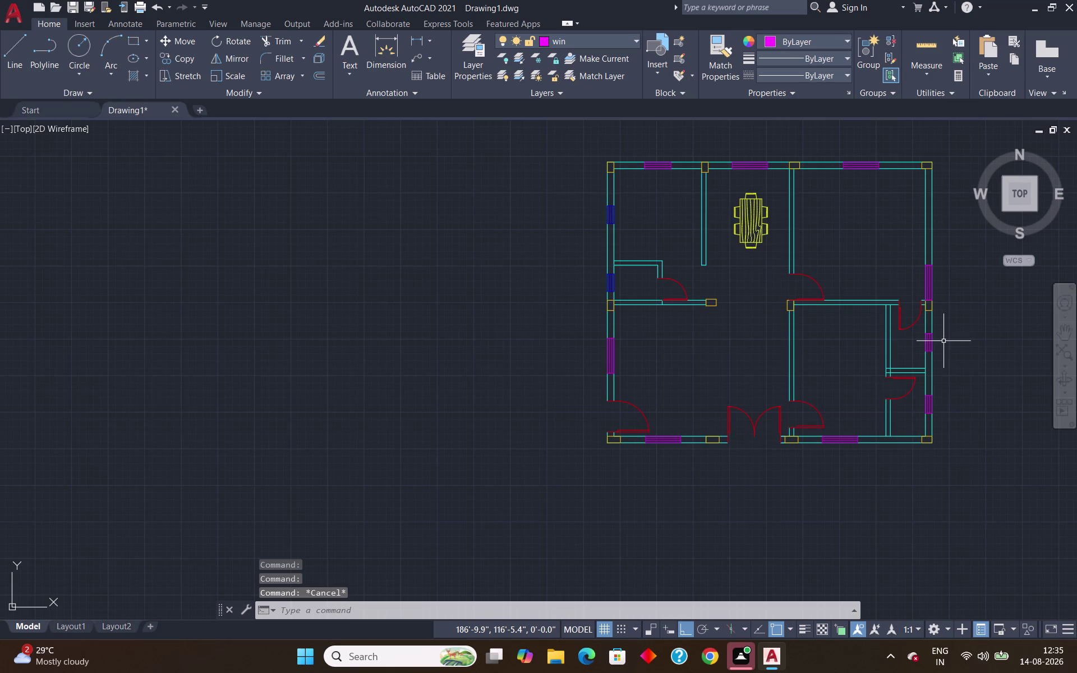
Select right-wall window lines and move them onto the ven layer.
scroll(up, 3)
scroll(up, 3)
scroll(up, 3)
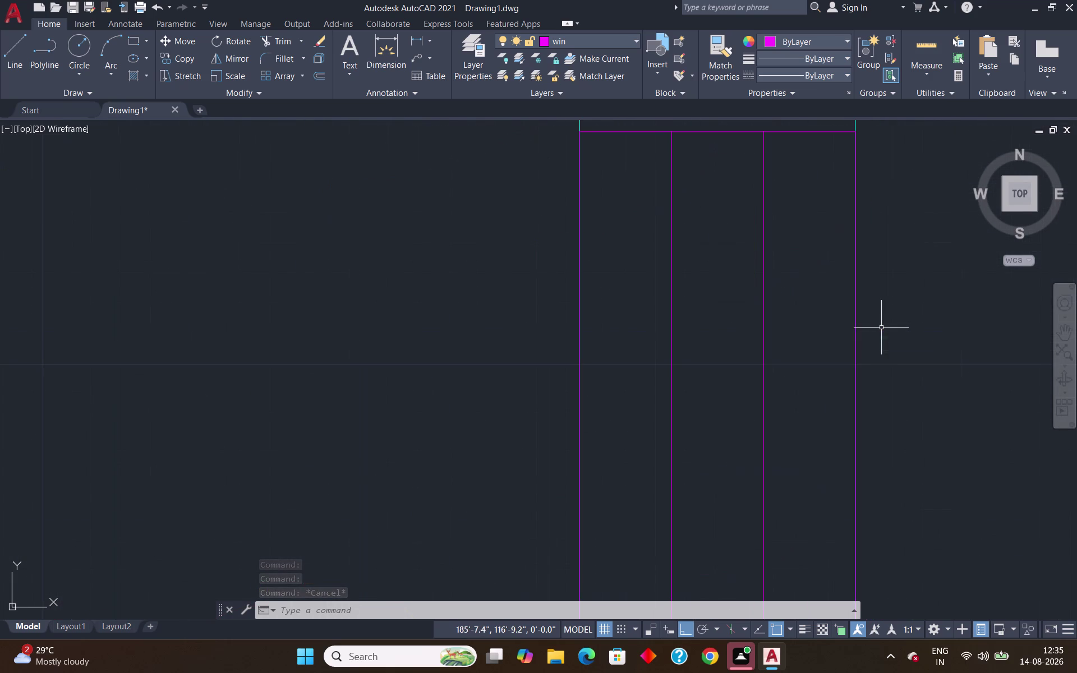
click(899, 297)
click(565, 393)
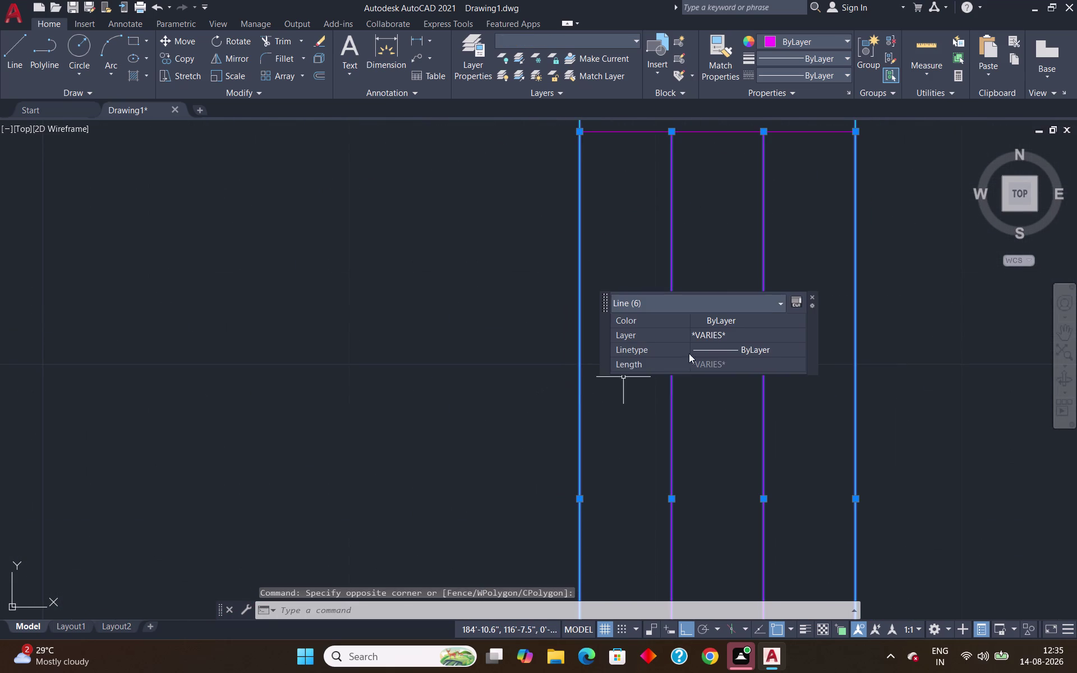
scroll(down, 3)
scroll(up, 3)
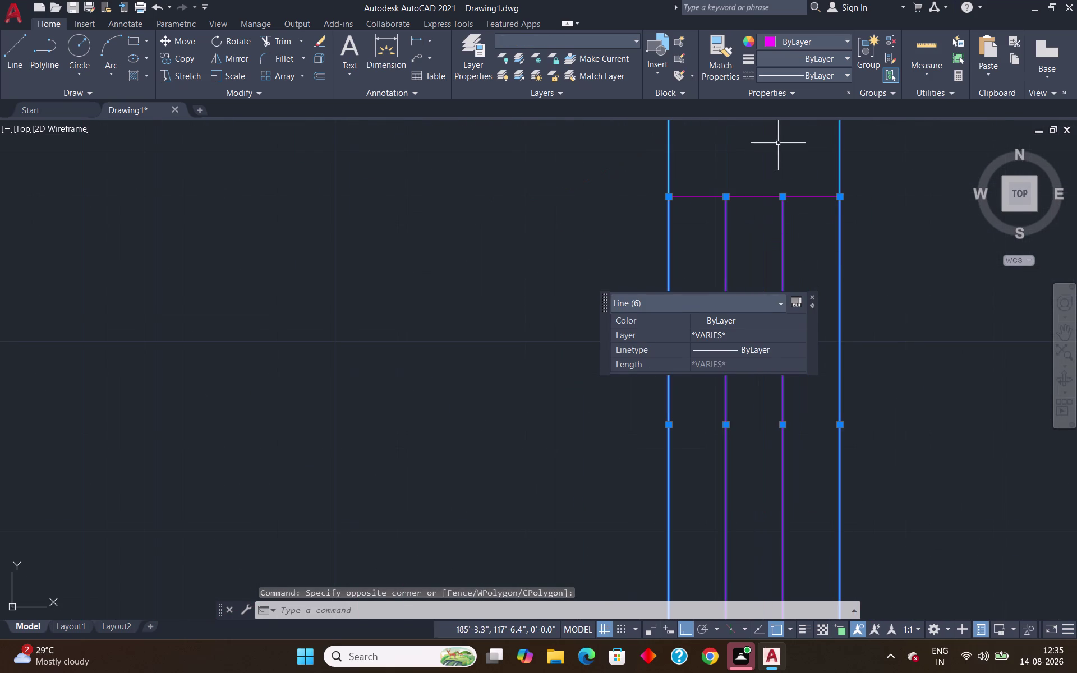
click(779, 140)
click(748, 236)
scroll(down, 3)
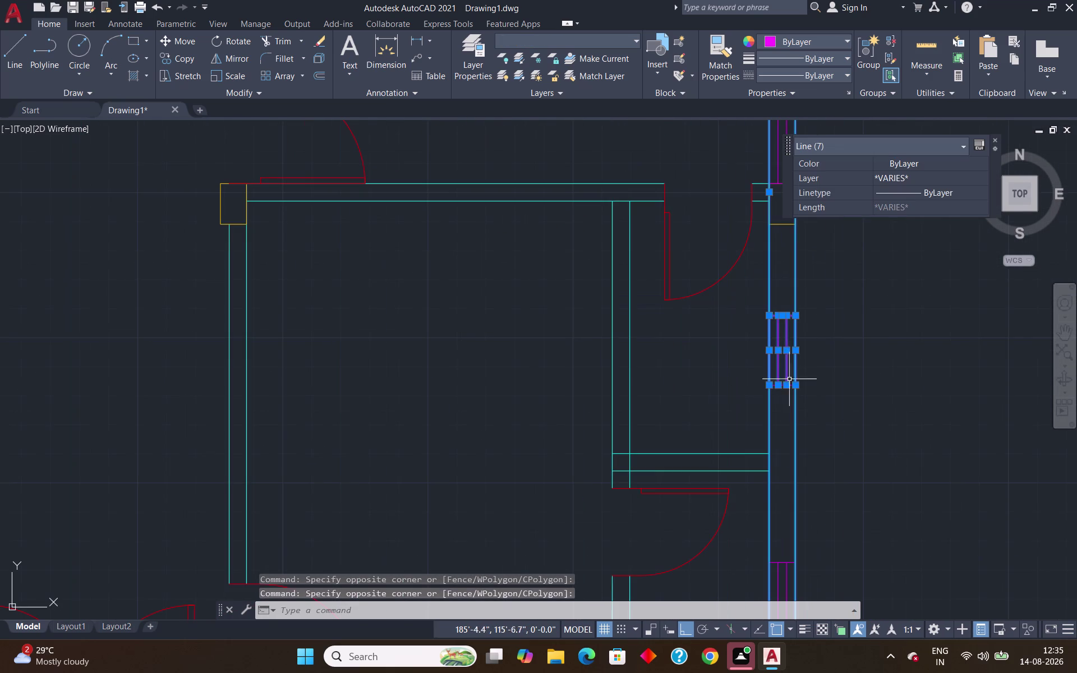
scroll(up, 3)
click(788, 387)
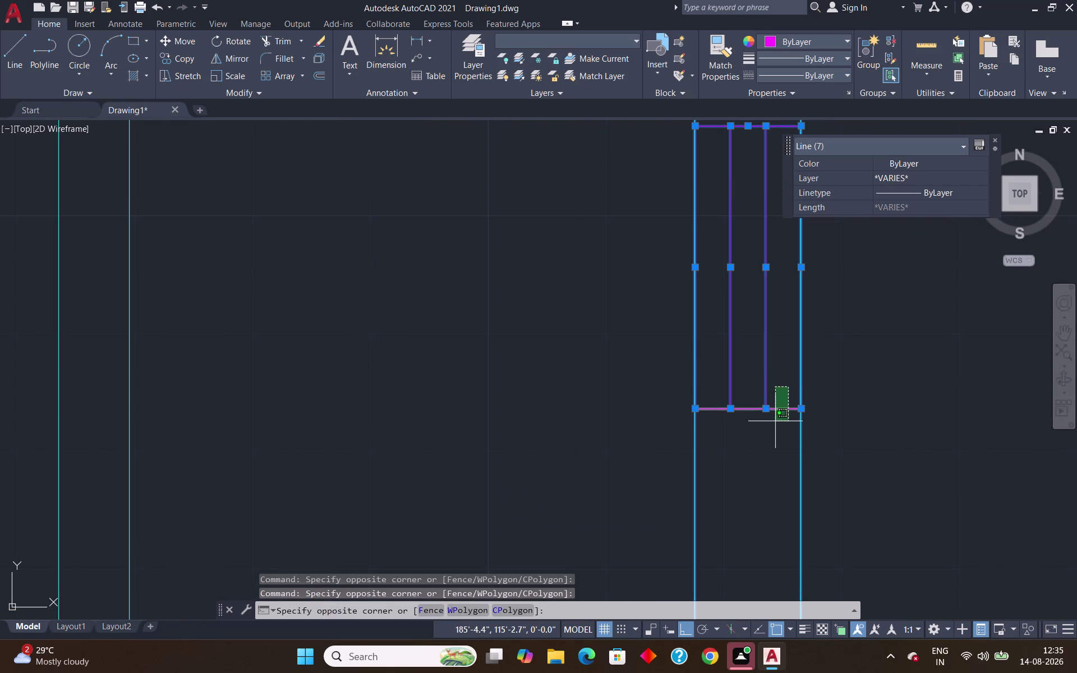
click(771, 427)
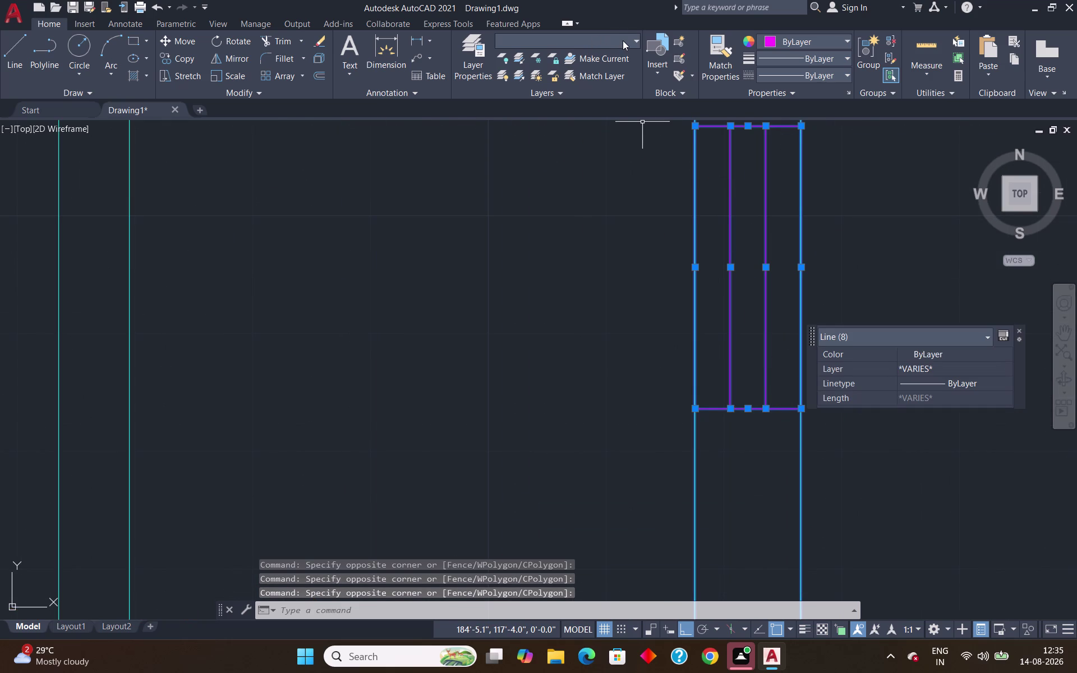
click(625, 42)
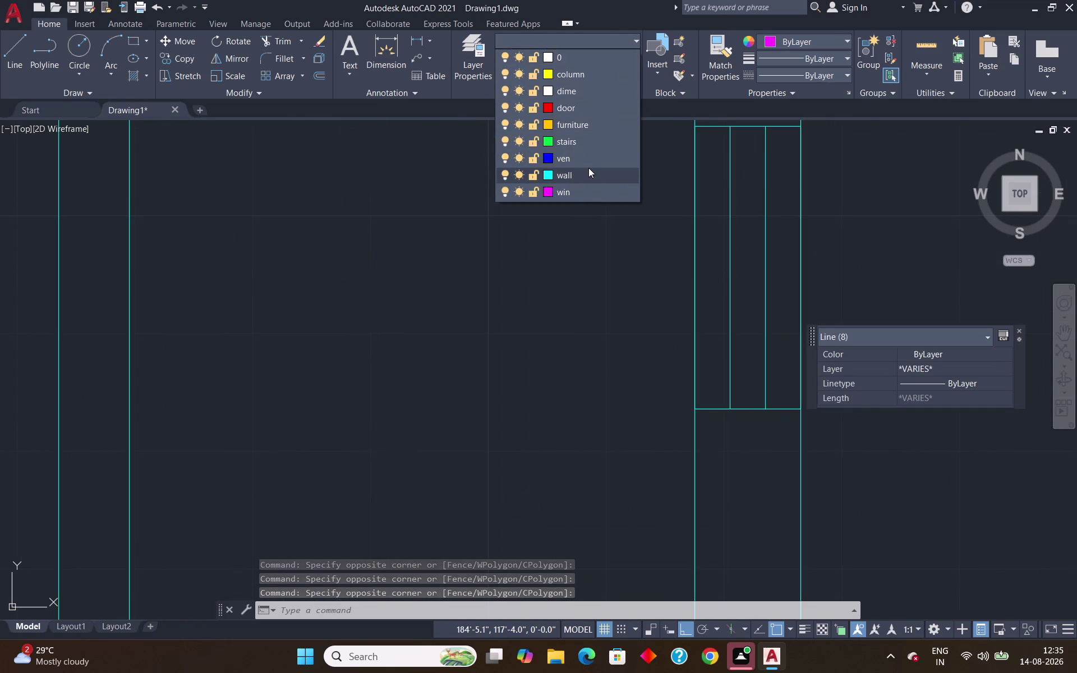
click(588, 155)
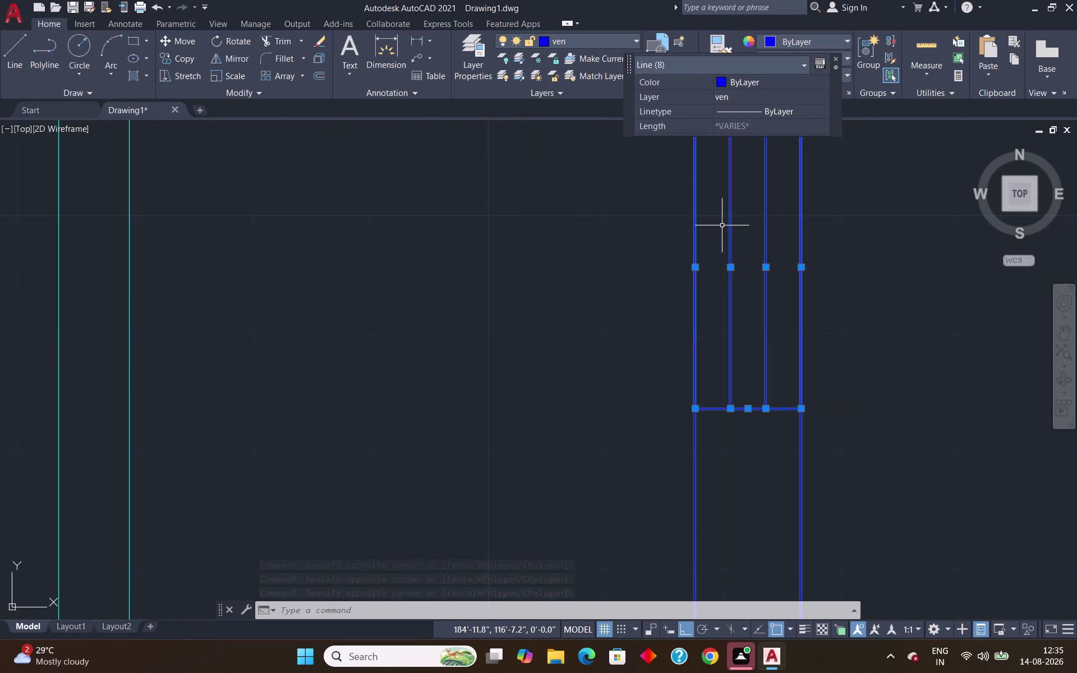
key(Escape)
Undo the last two changes to the right-wall window lines.
scroll(down, 3)
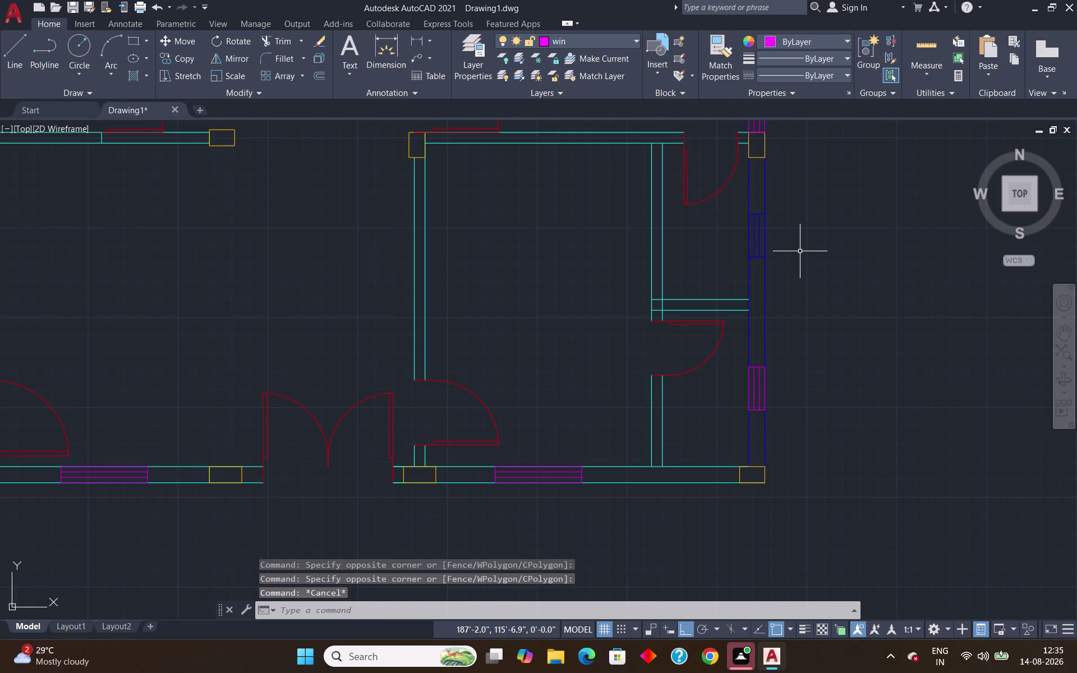
scroll(up, 3)
key(ctrl+z)
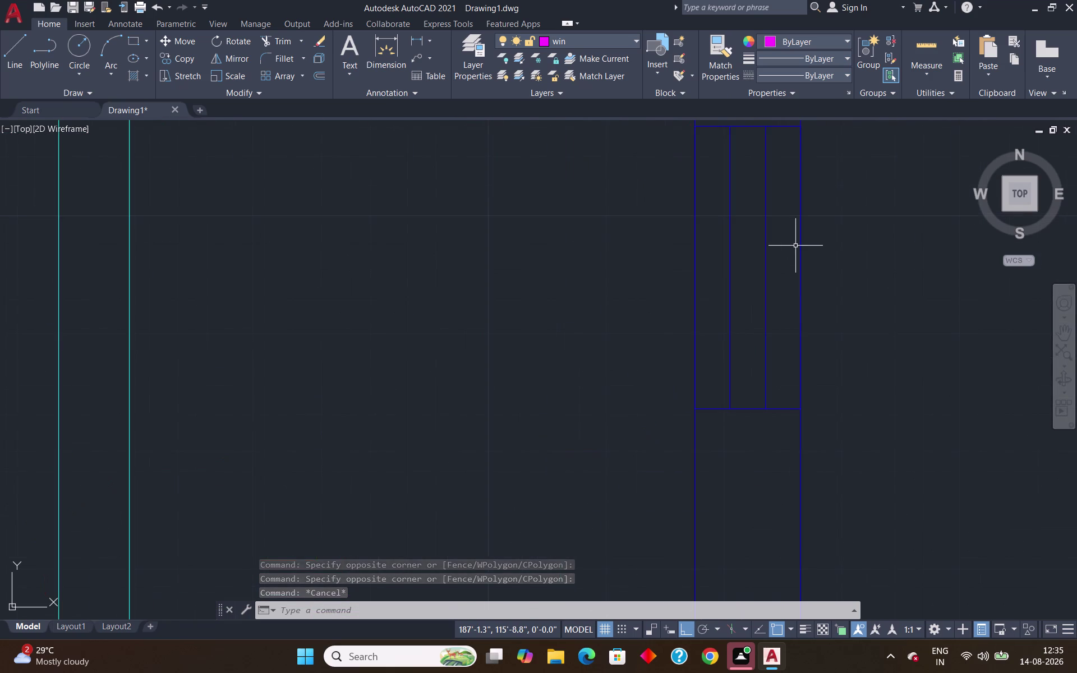
key(ctrl+z)
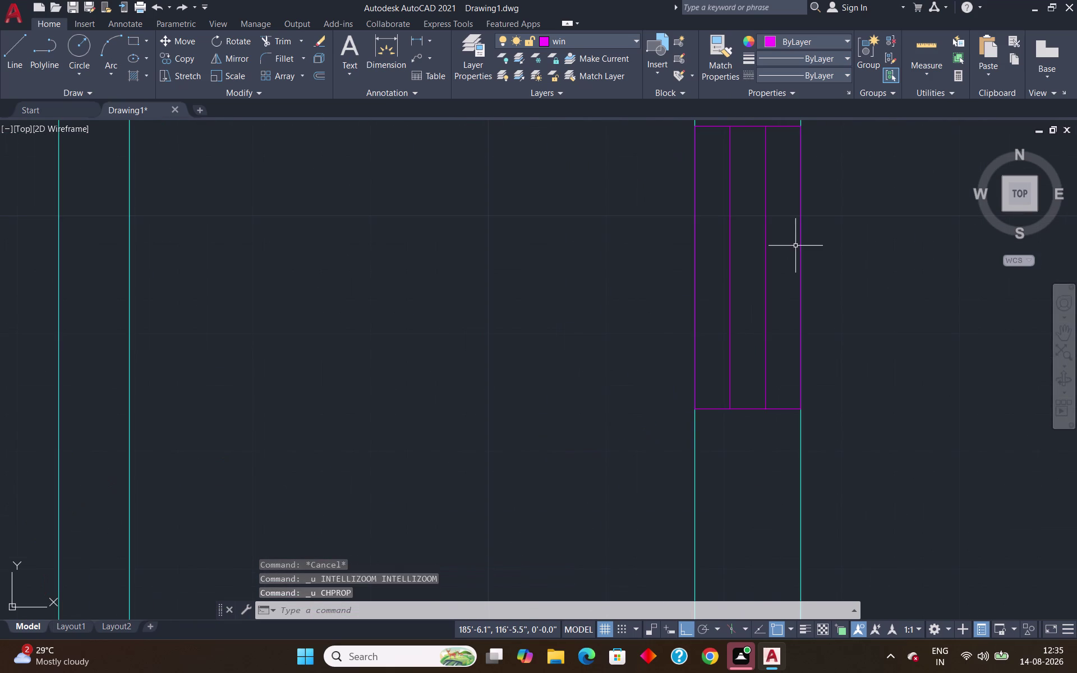
Reselect the right-hand window's lines and put them on the ven layer.
scroll(down, 3)
scroll(up, 3)
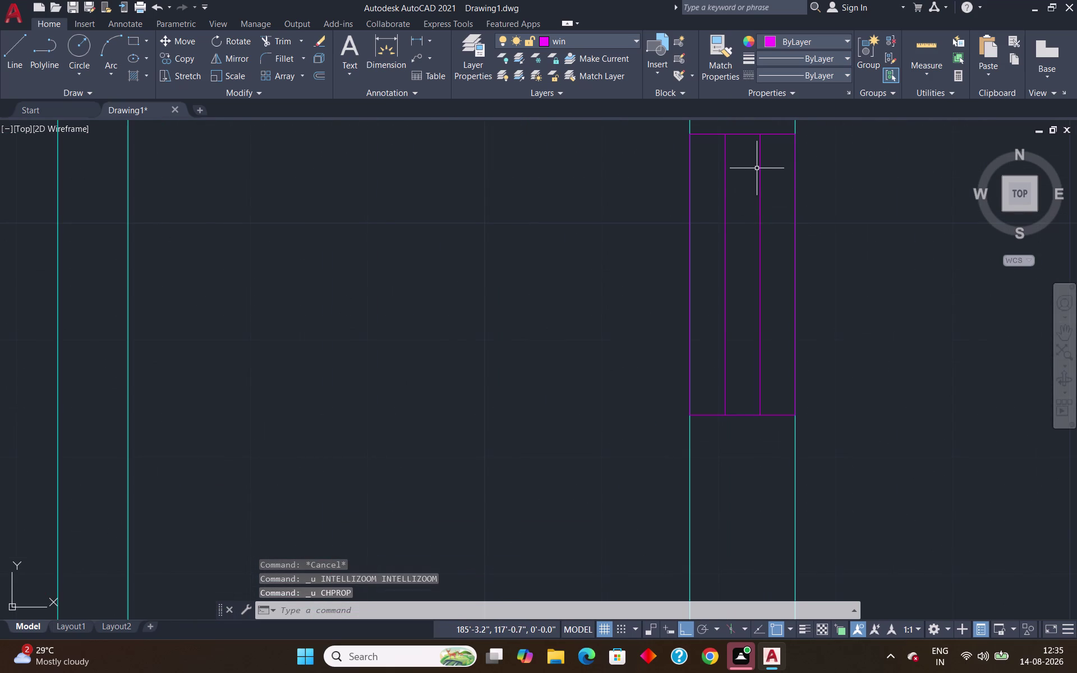
scroll(down, 3)
click(761, 129)
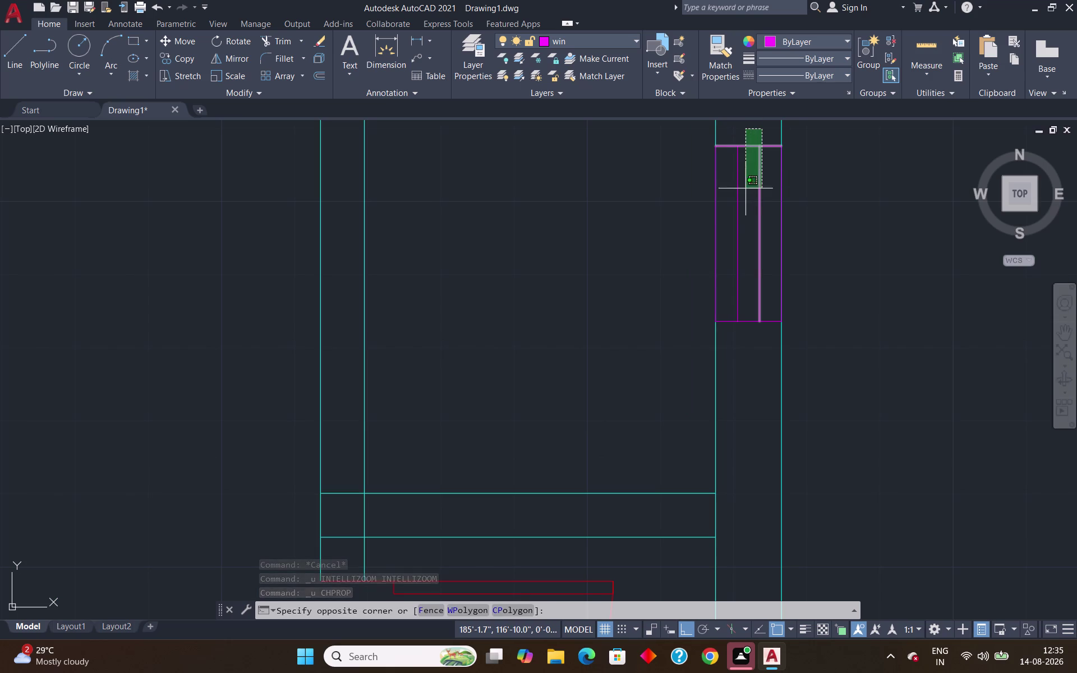
click(730, 211)
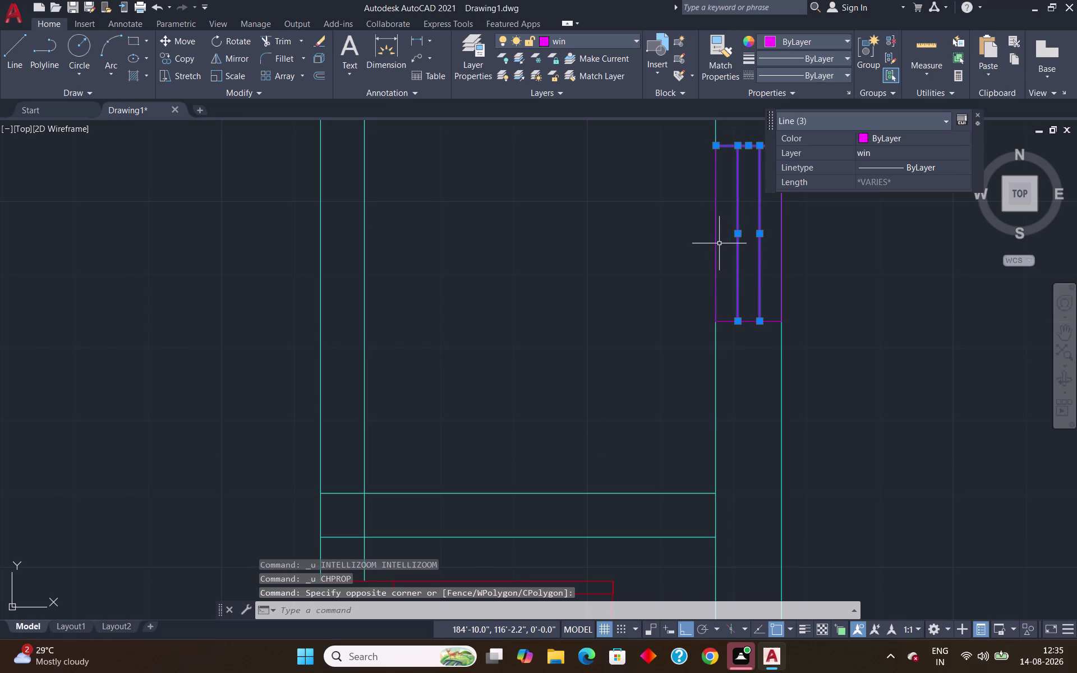
click(716, 241)
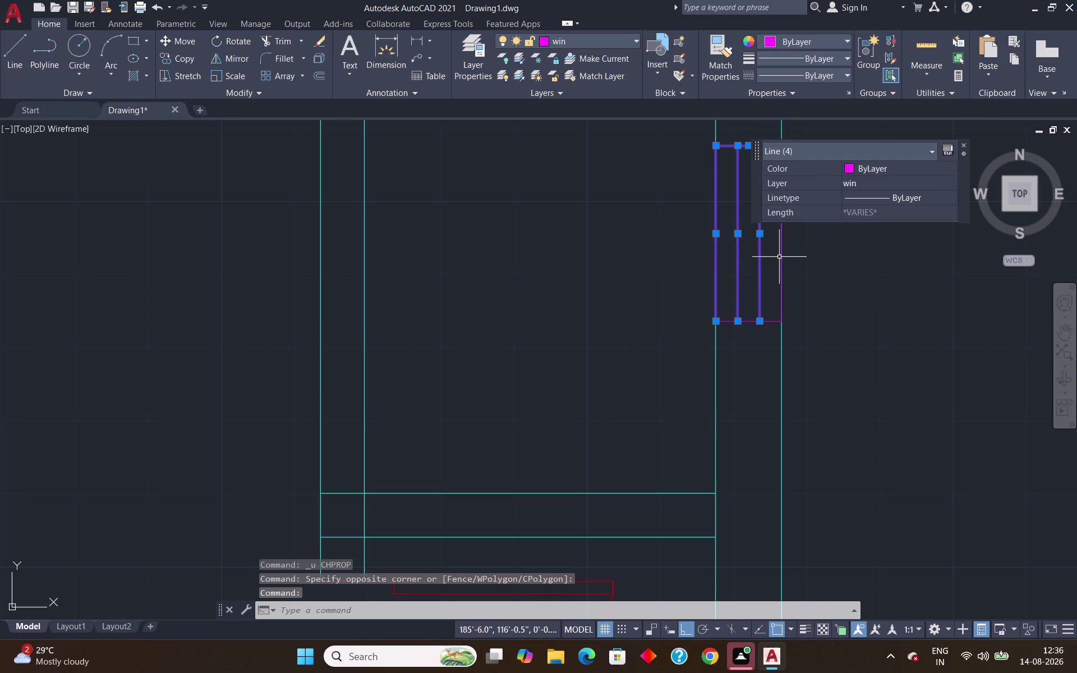
click(780, 259)
click(733, 320)
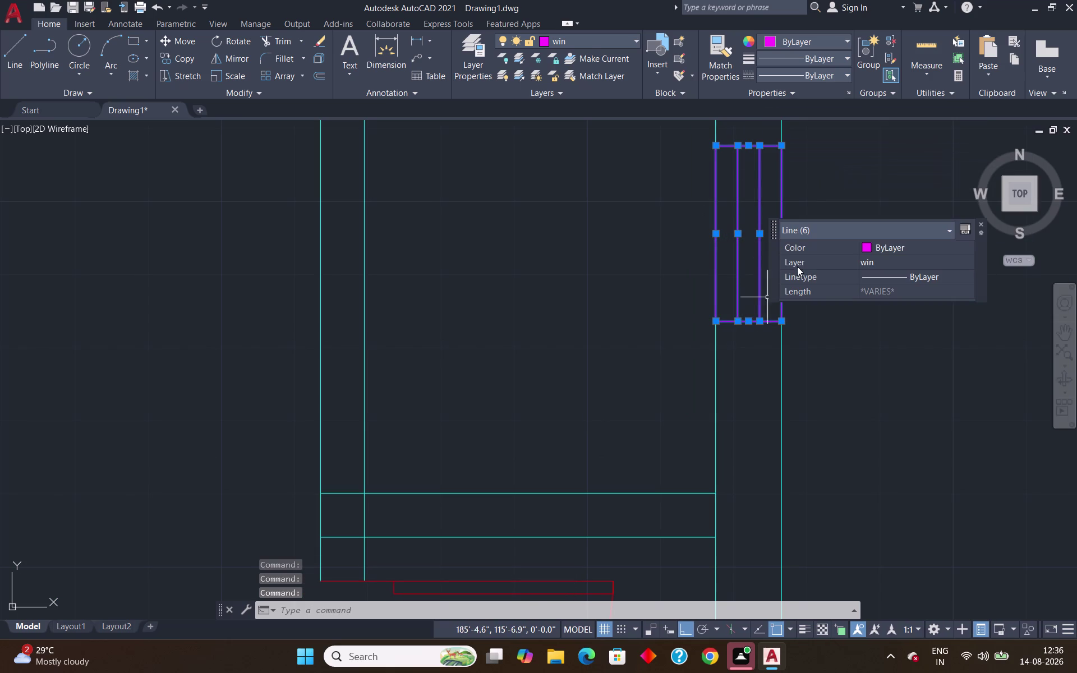
click(586, 41)
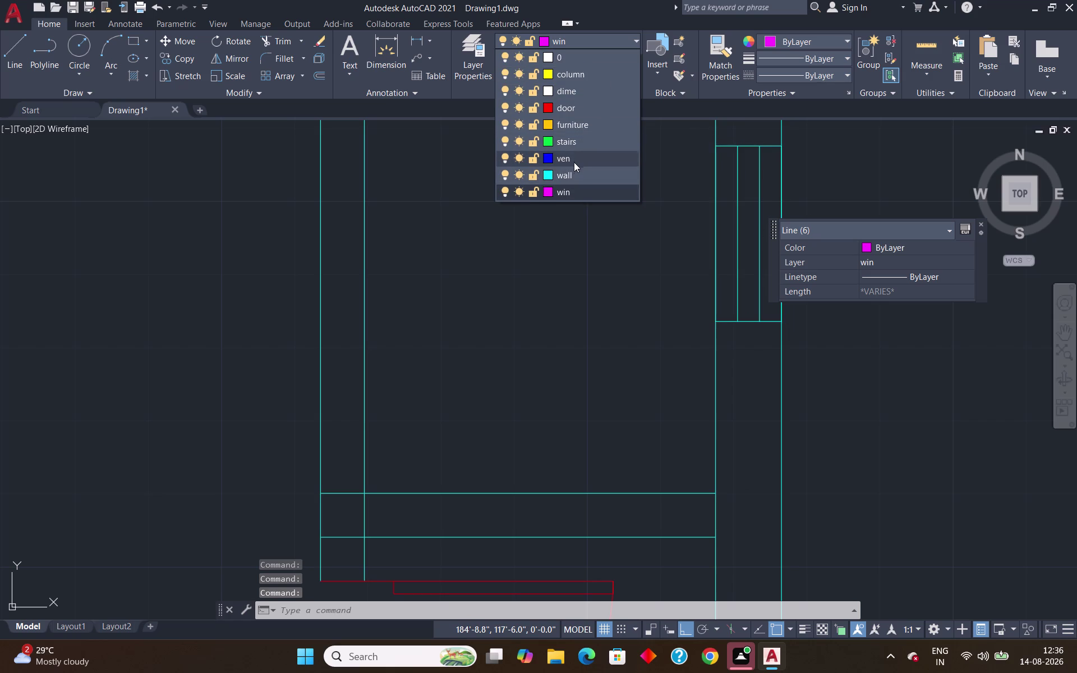
click(573, 157)
key(Escape)
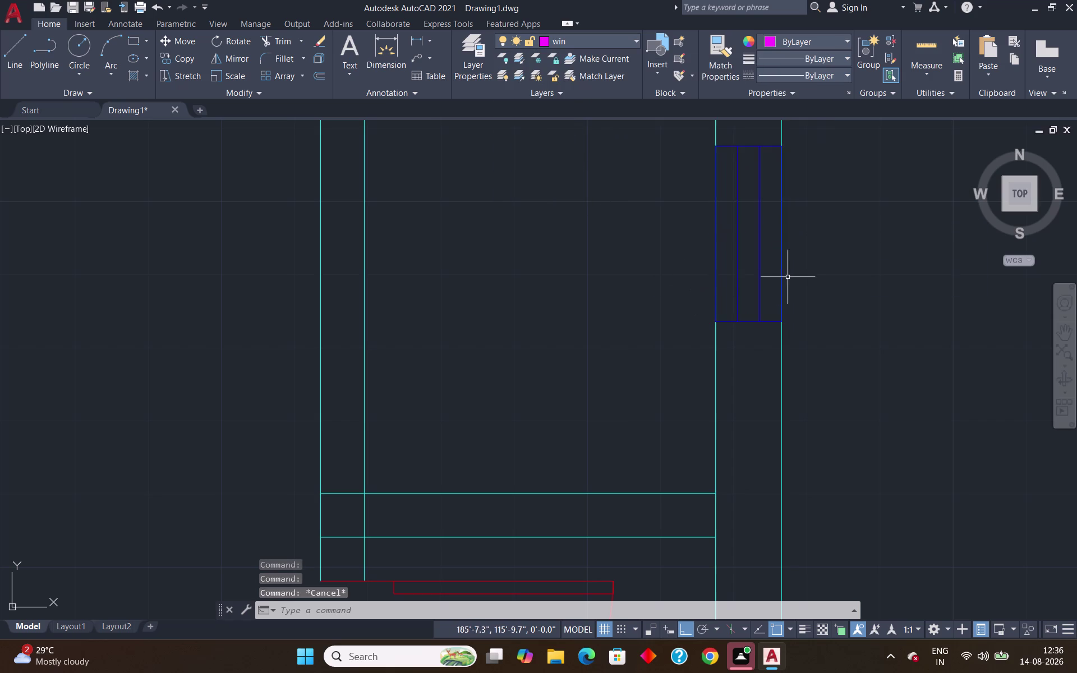
Put the next right-wall window's lines on the ven layer.
scroll(down, 3)
scroll(up, 3)
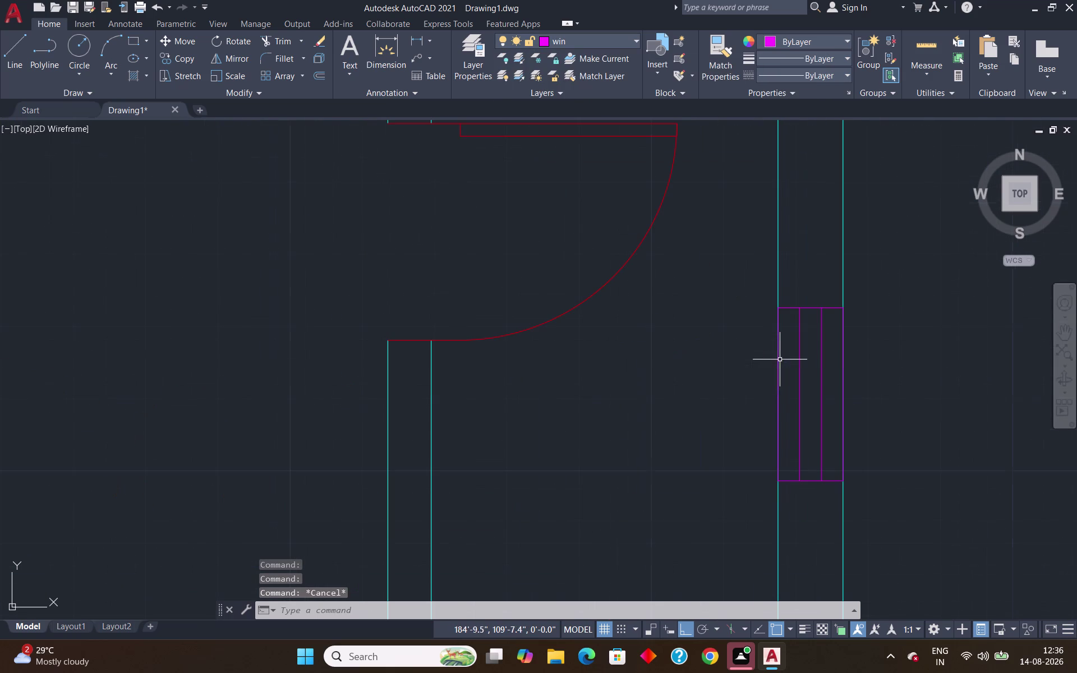
scroll(up, 3)
click(827, 296)
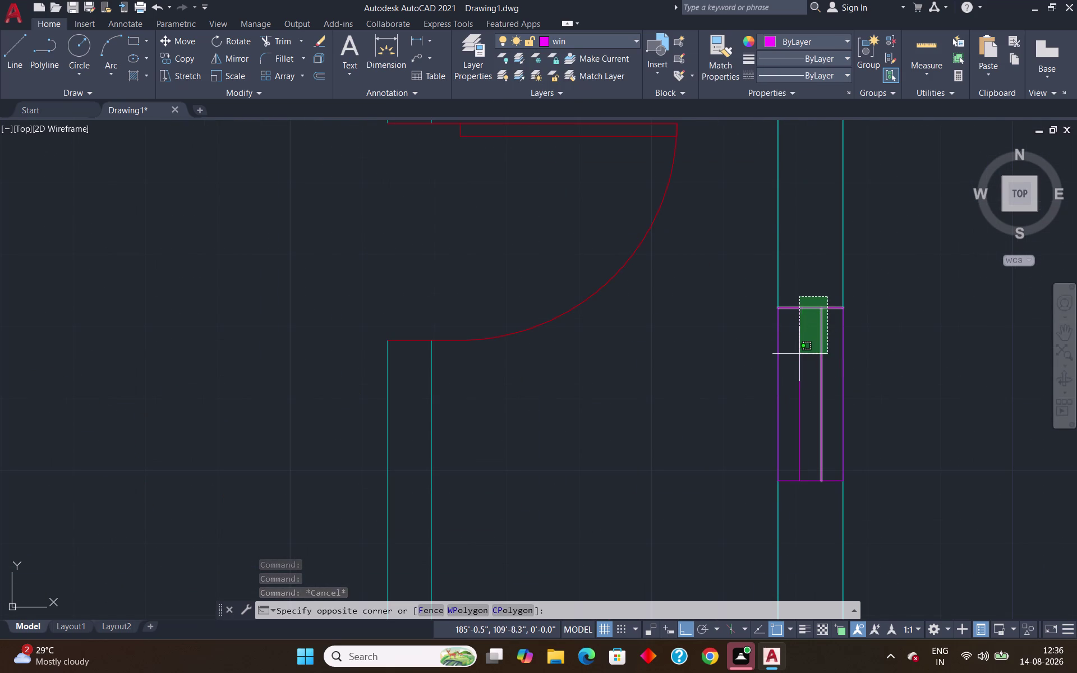
click(795, 365)
click(842, 409)
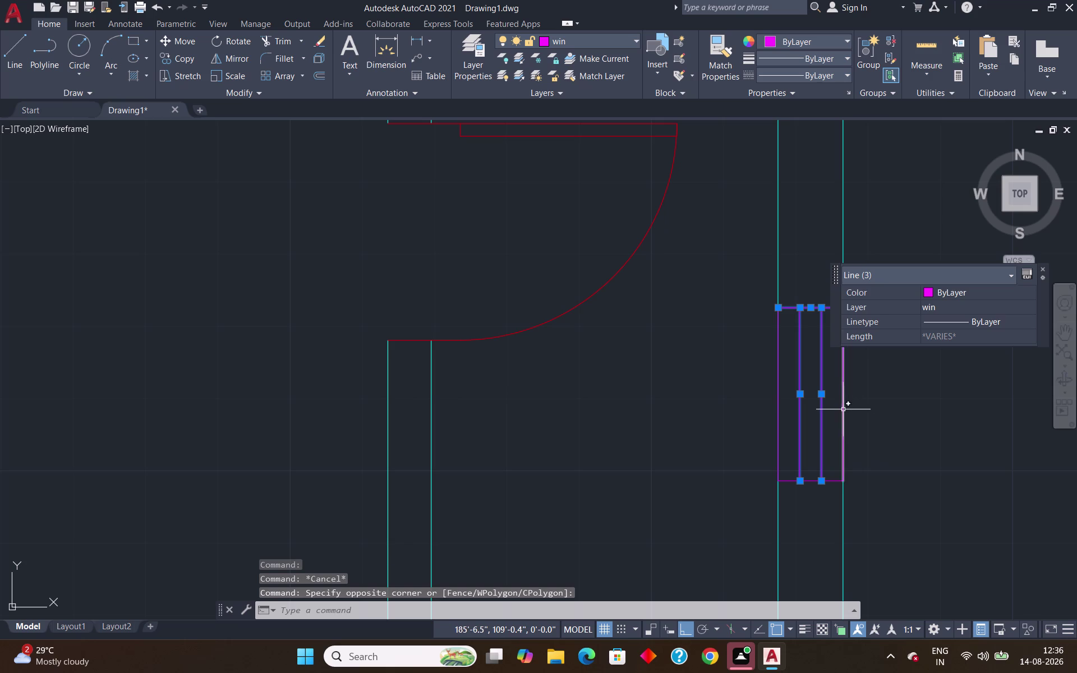
click(778, 410)
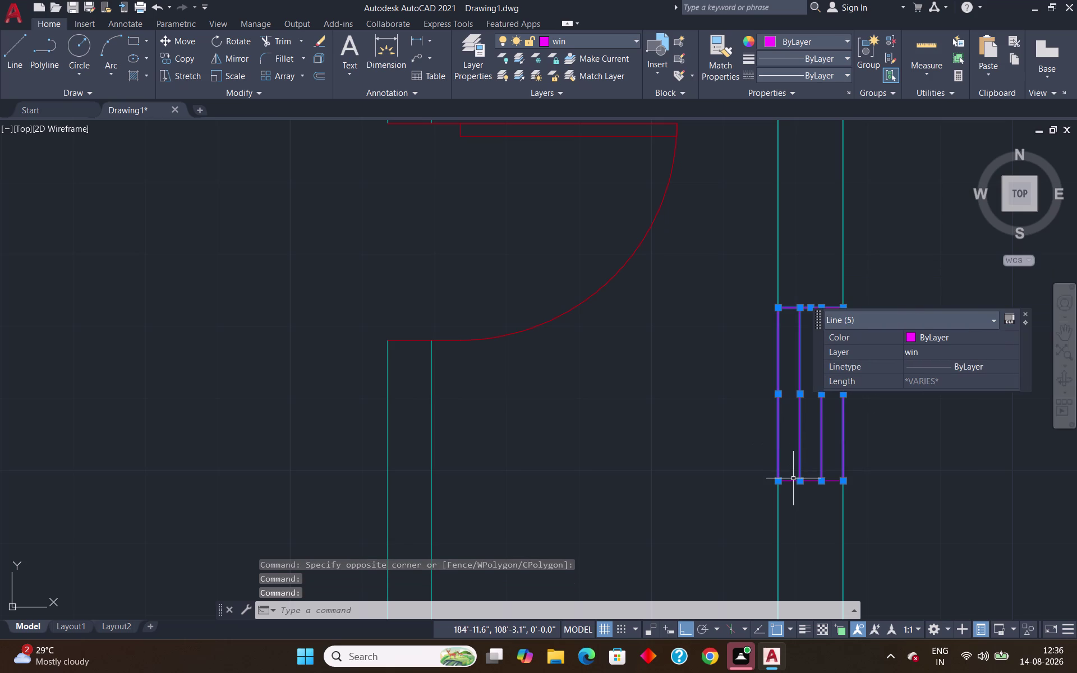
click(792, 481)
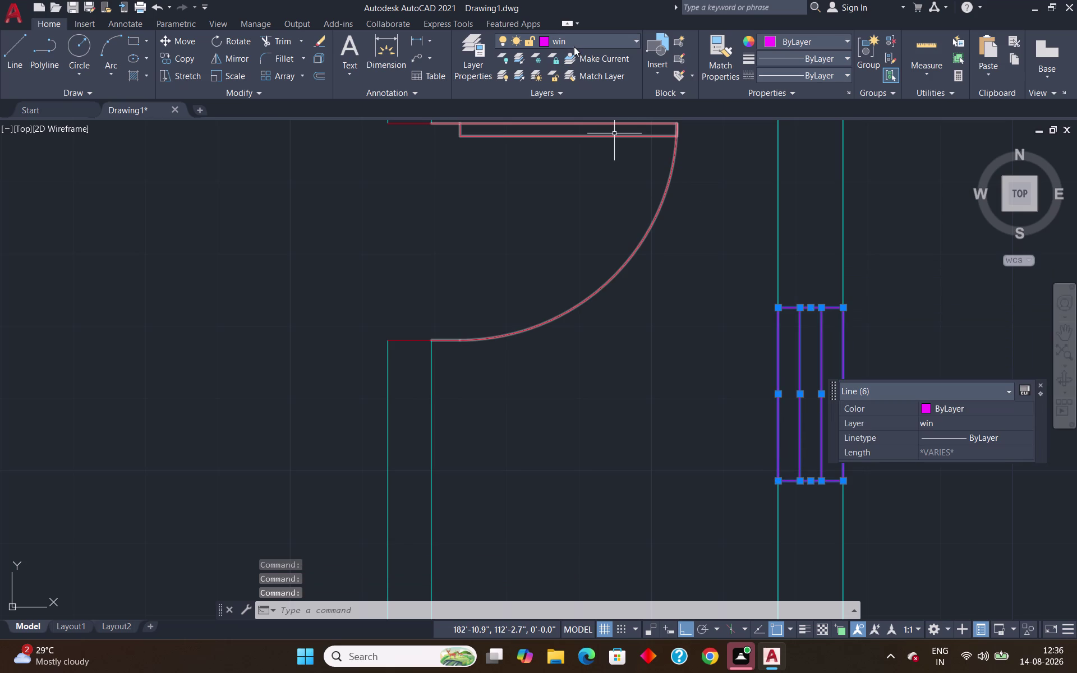
click(569, 42)
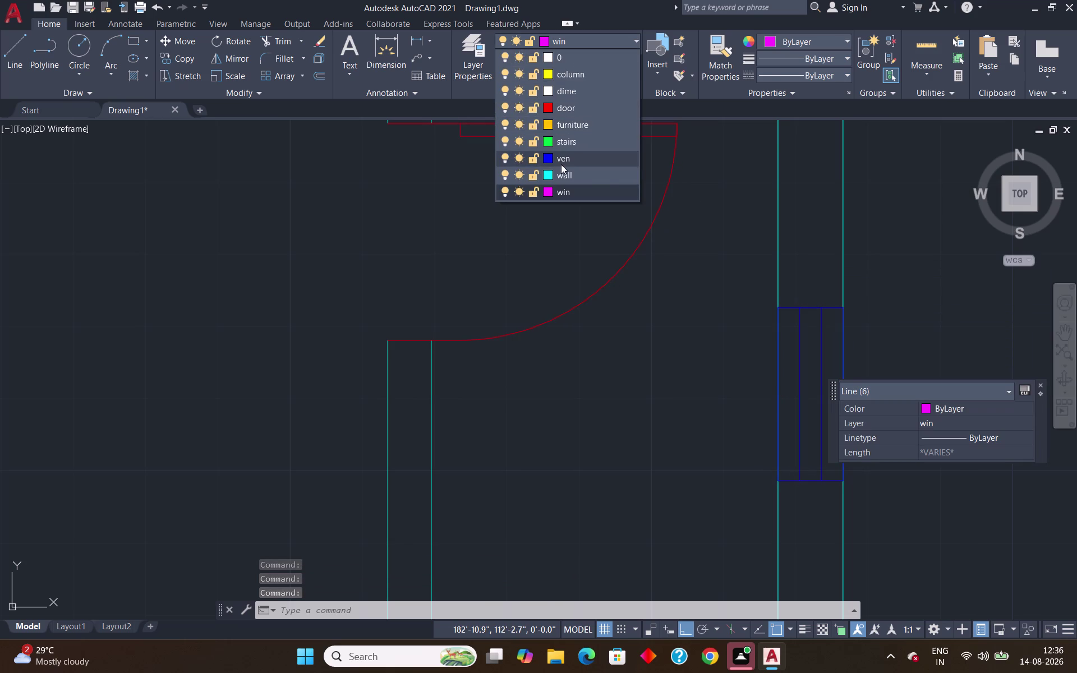
click(561, 164)
key(Escape)
scroll(down, 3)
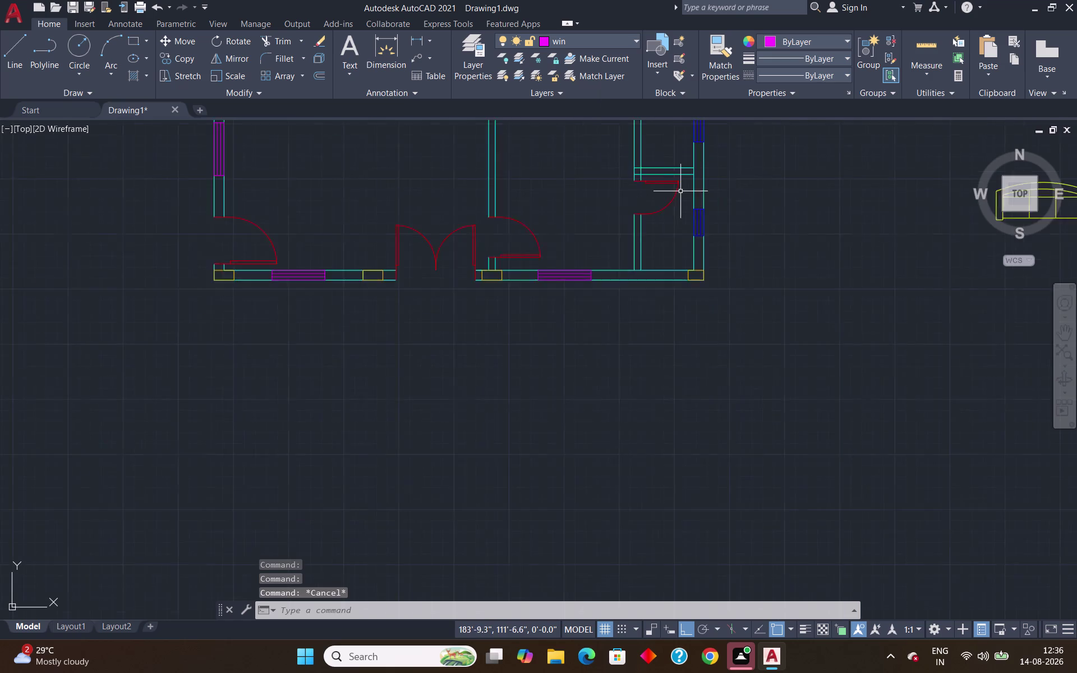
Pan across the floor plan and regenerate the display with RE.
scroll(down, 3)
middle_drag(690, 207, 829, 314)
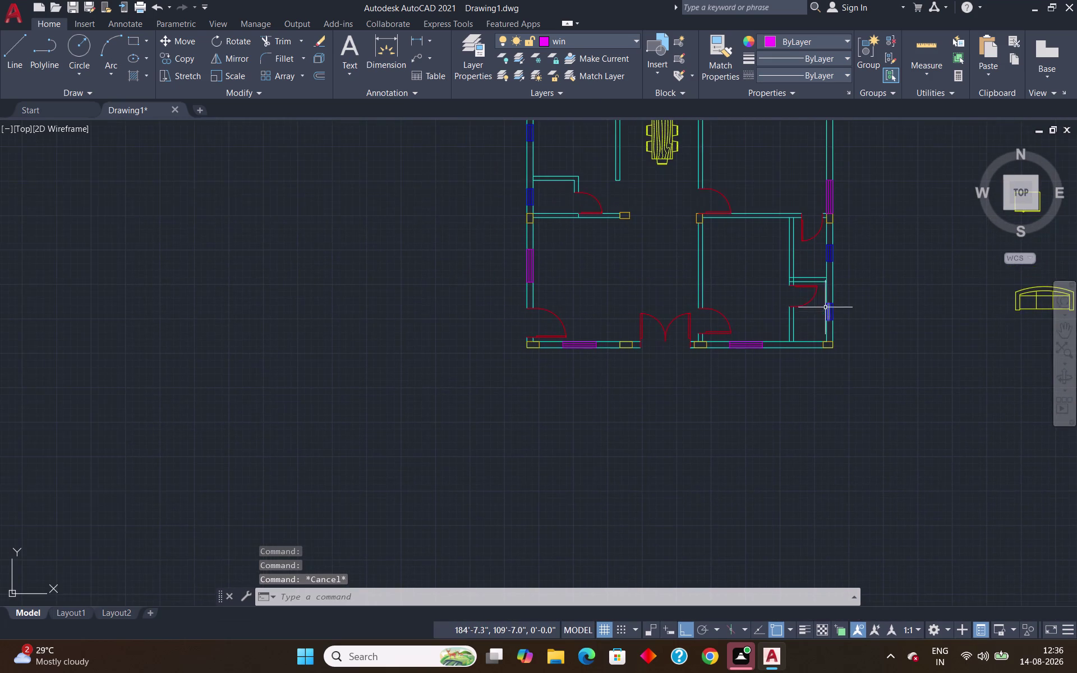
scroll(down, 3)
scroll(up, 3)
scroll(down, 3)
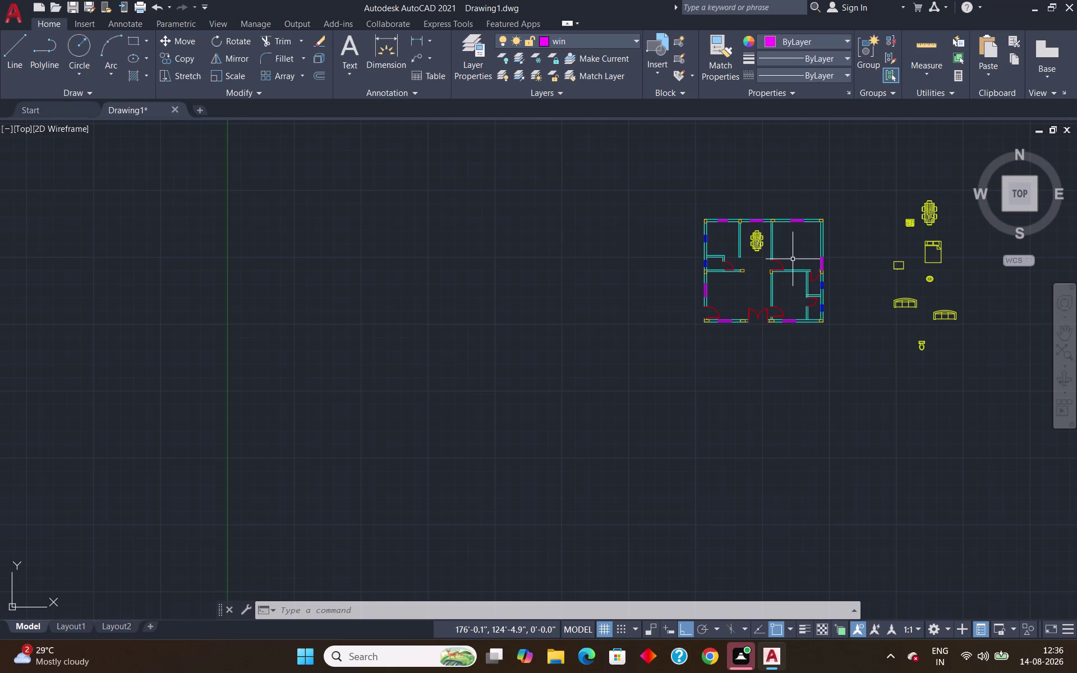
text(re)
key(Return)
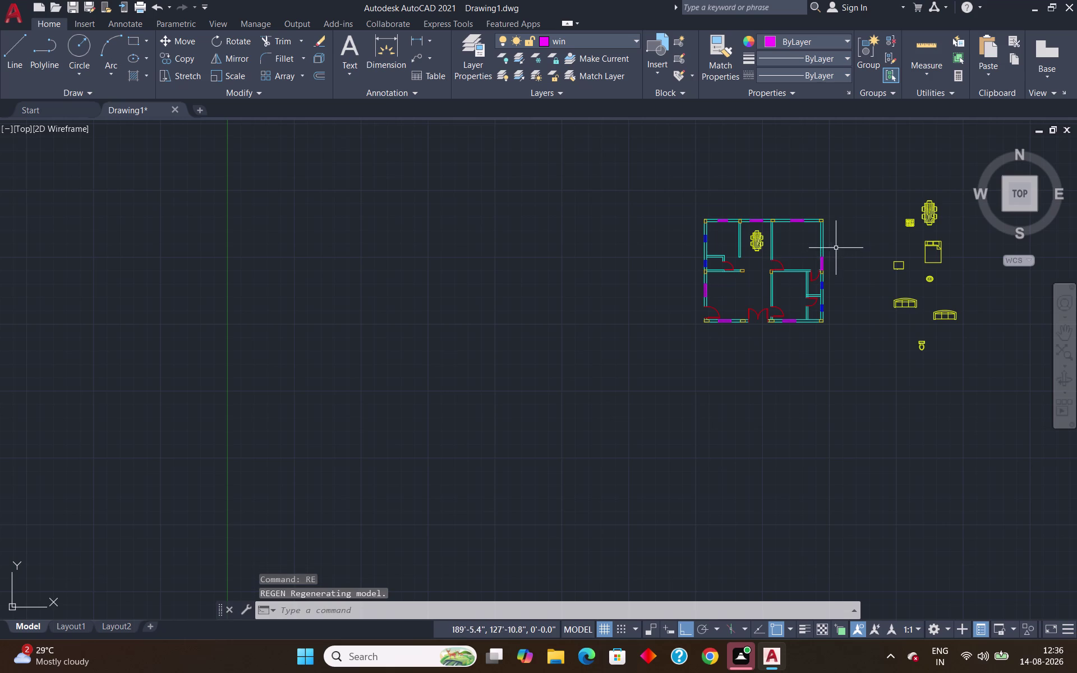
Make column the current layer and start the LINE command.
scroll(up, 3)
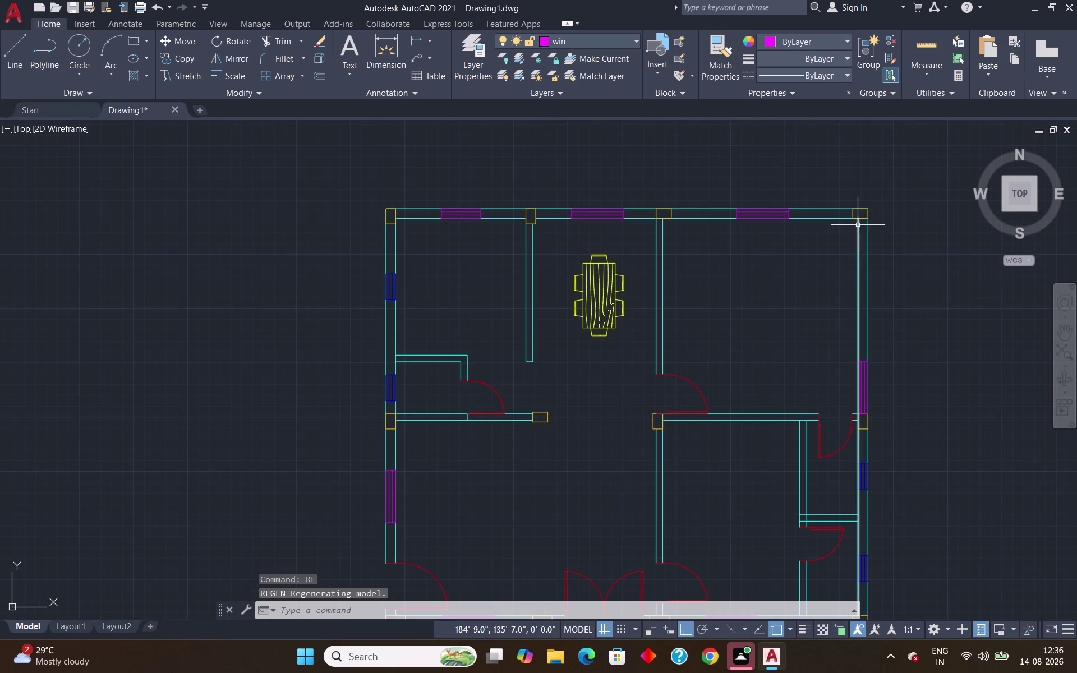
click(624, 41)
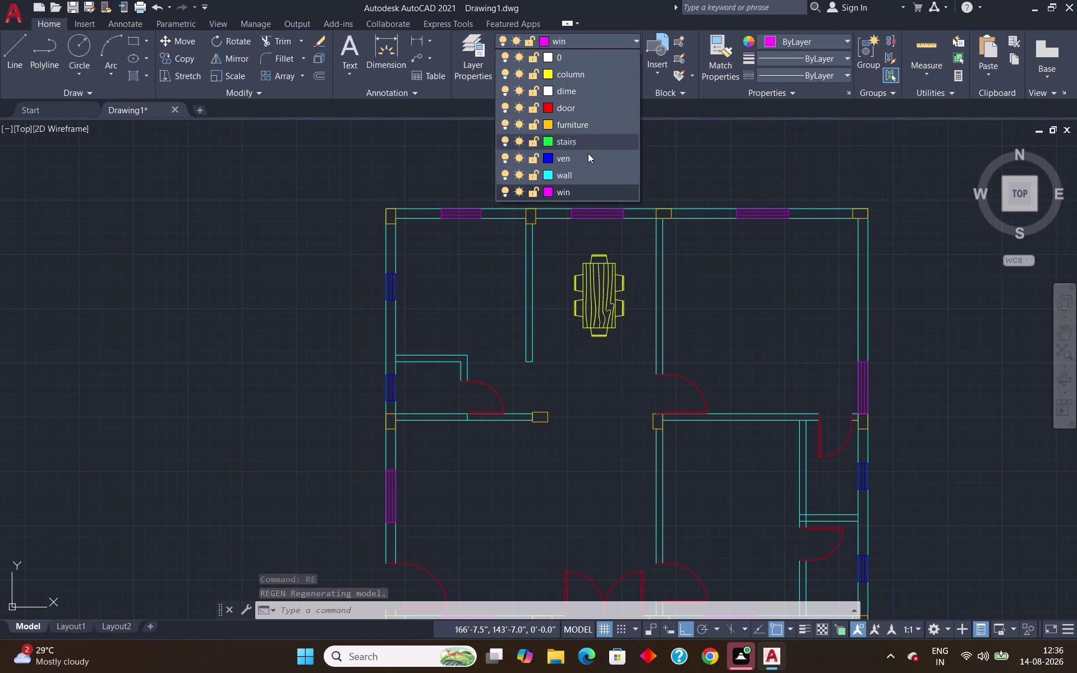
click(584, 75)
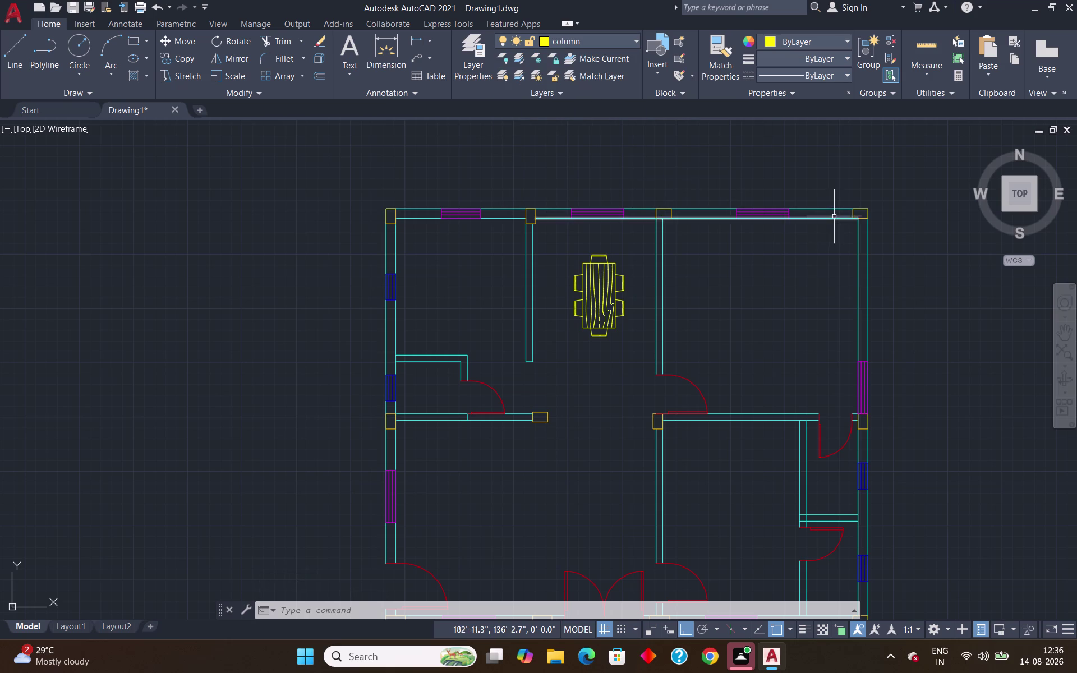
scroll(up, 3)
scroll(down, 3)
scroll(down, 3)
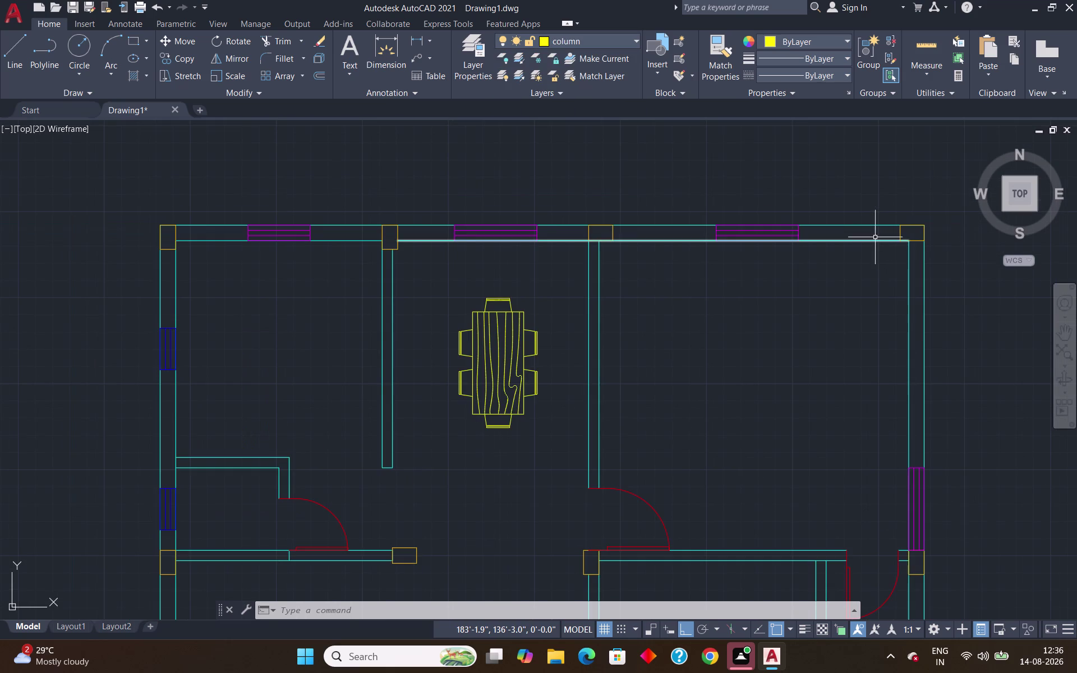
key(l)
key(Return)
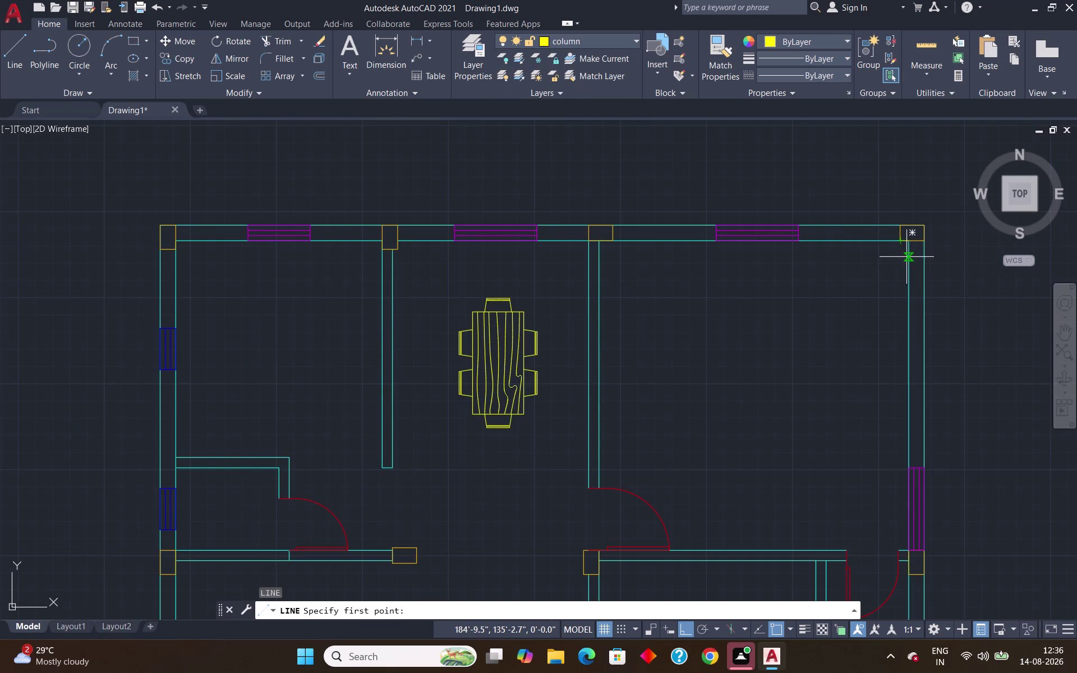
Draw a narrow rectangle from the inner top-right wall corner down to the window.
scroll(up, 3)
click(907, 233)
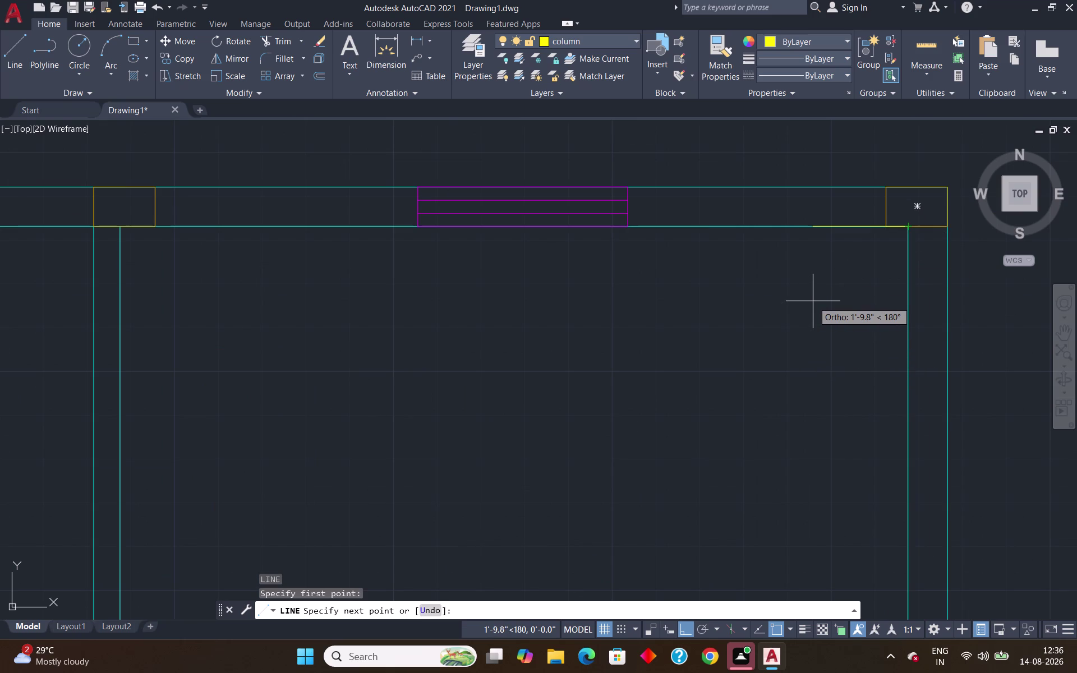
click(828, 273)
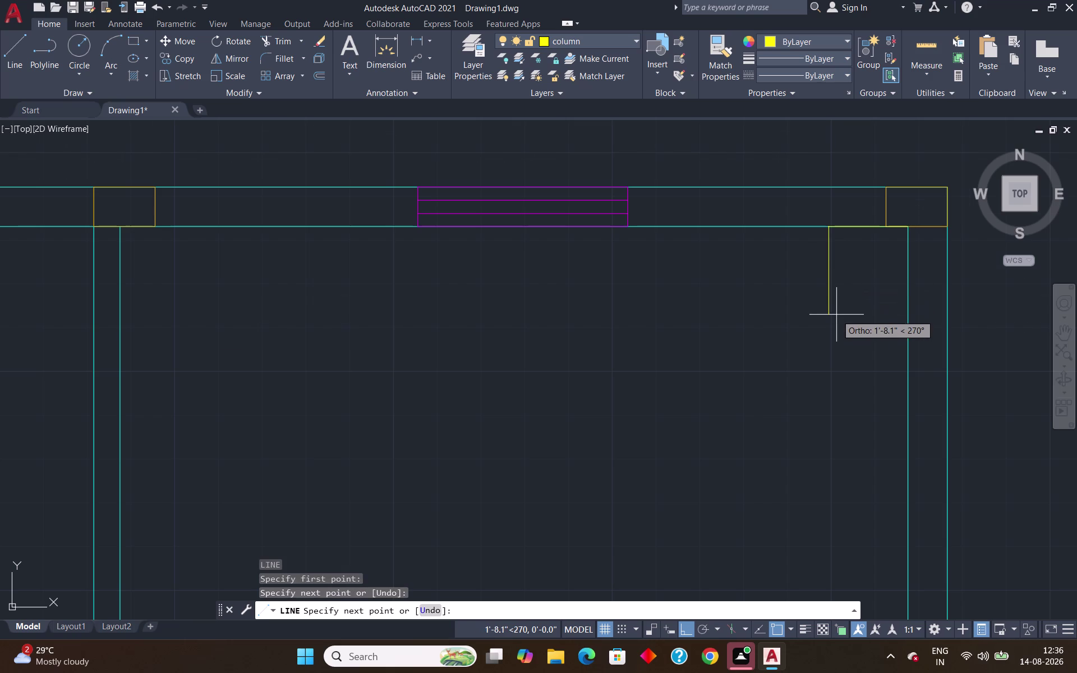
scroll(down, 3)
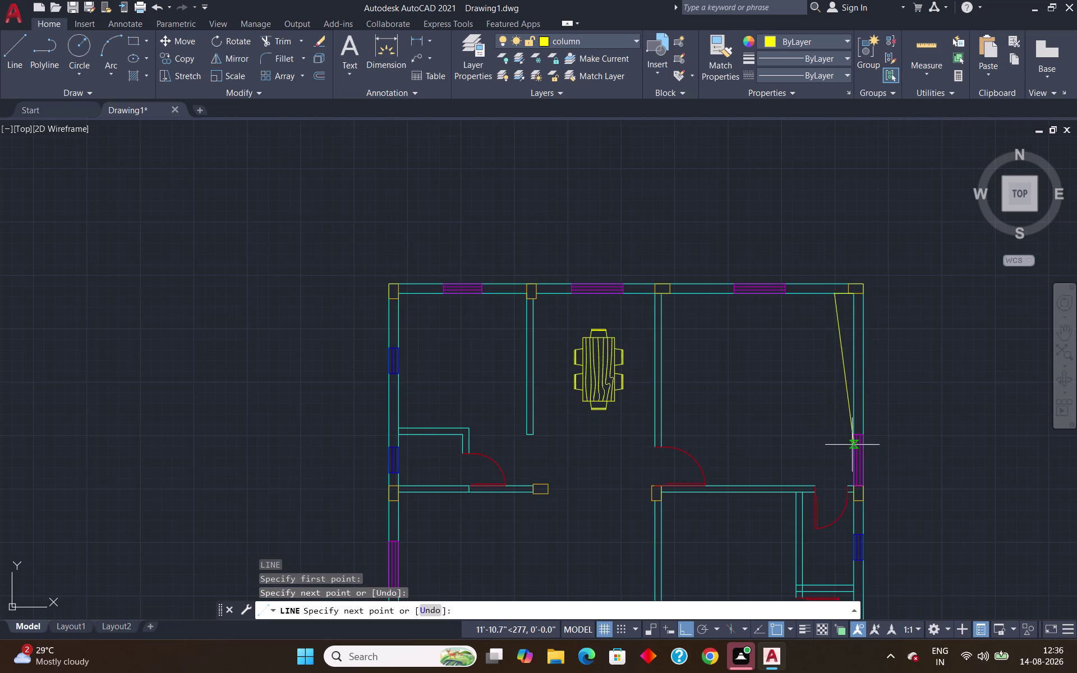
scroll(up, 3)
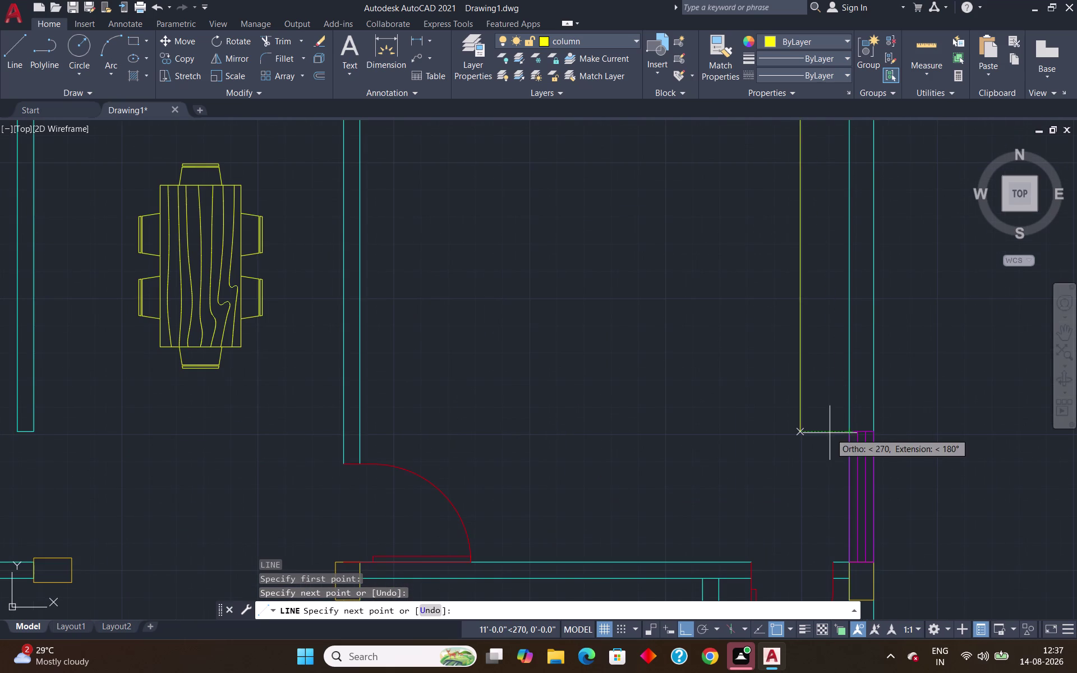
click(797, 432)
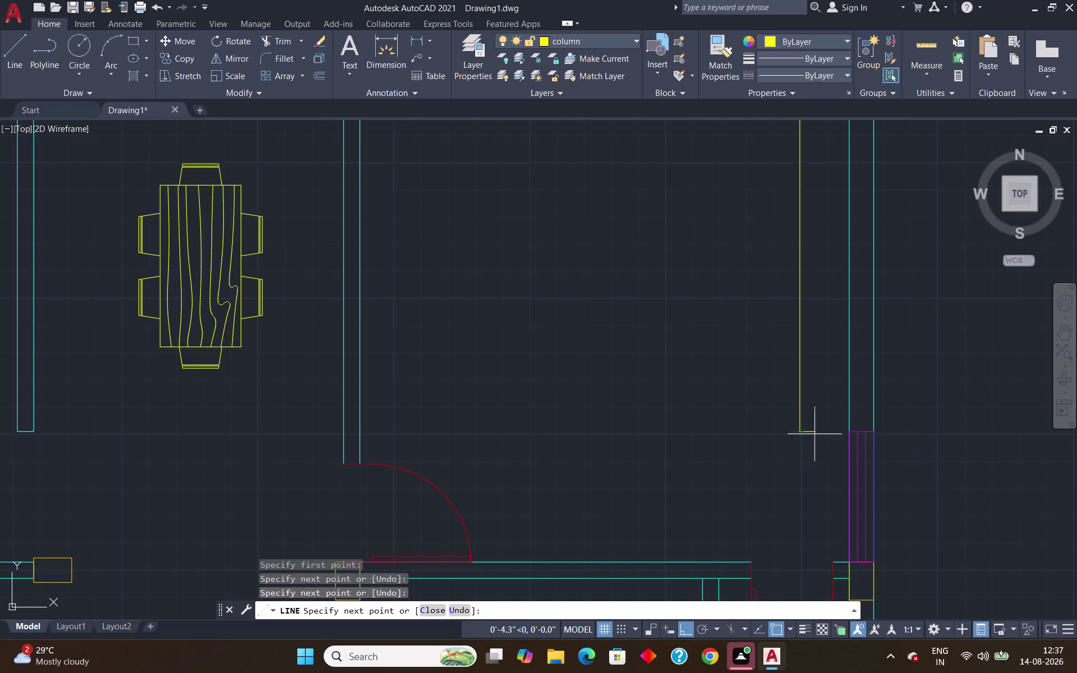
click(850, 429)
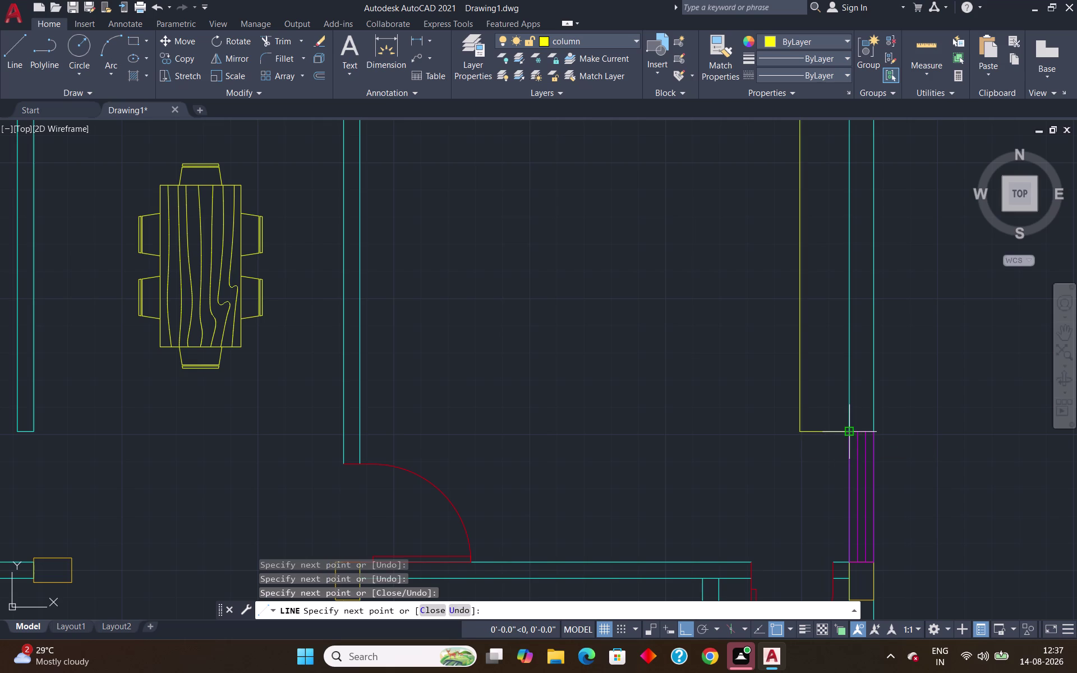
key(Return)
Measure the new rectangle, about 11' by 1'-6".
scroll(down, 3)
scroll(up, 3)
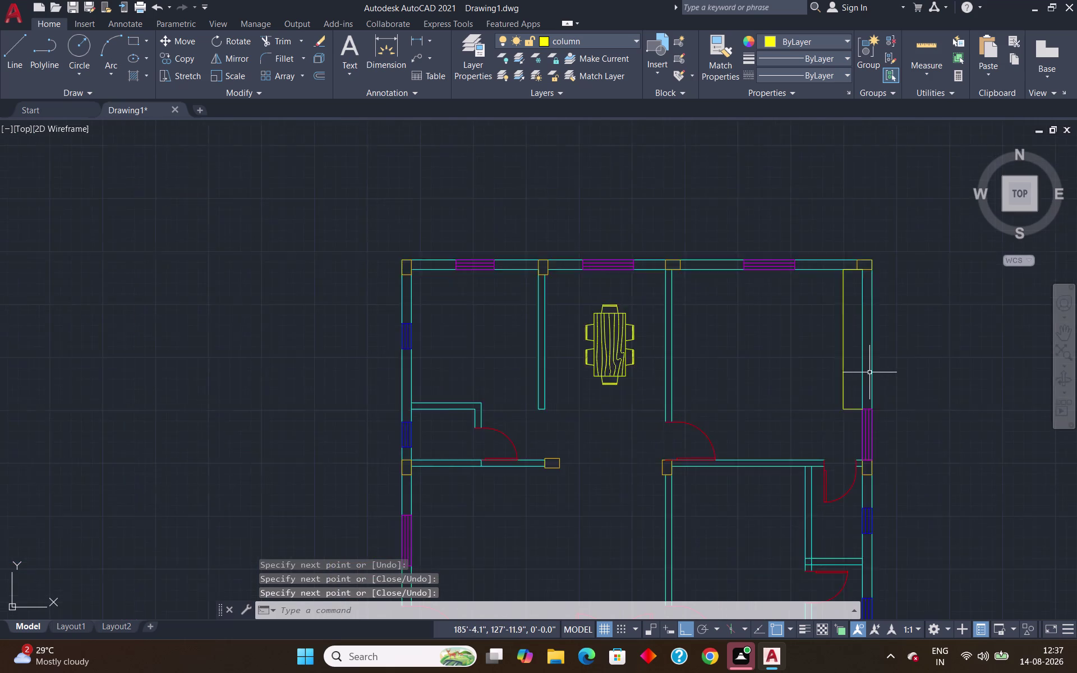
scroll(up, 3)
scroll(up, 3)
scroll(down, 3)
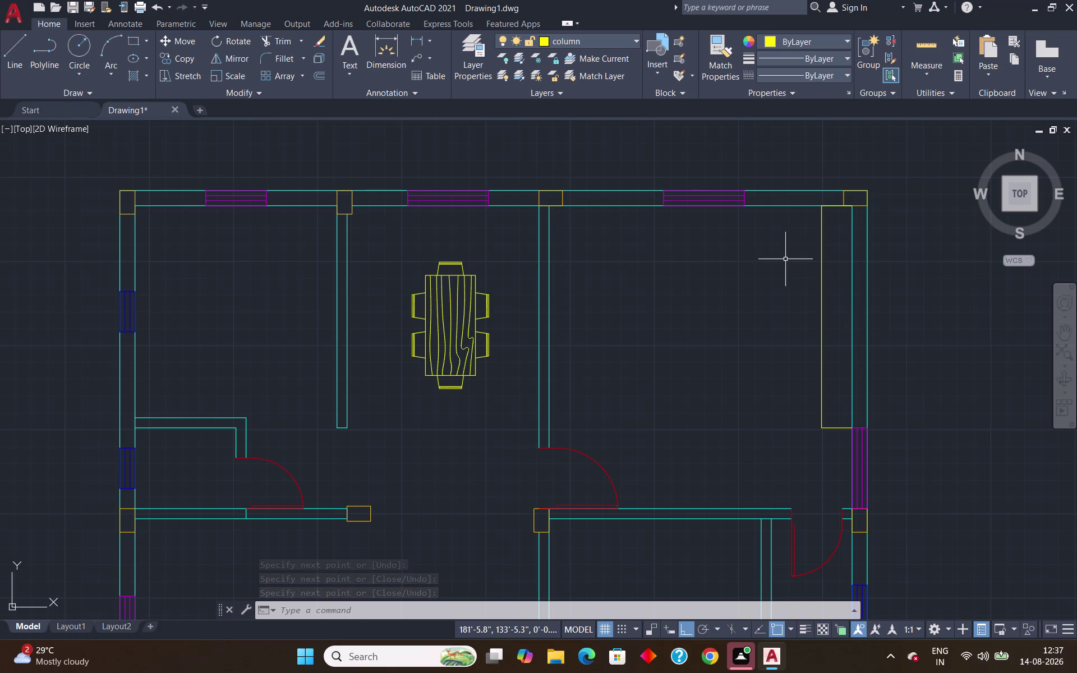
click(913, 52)
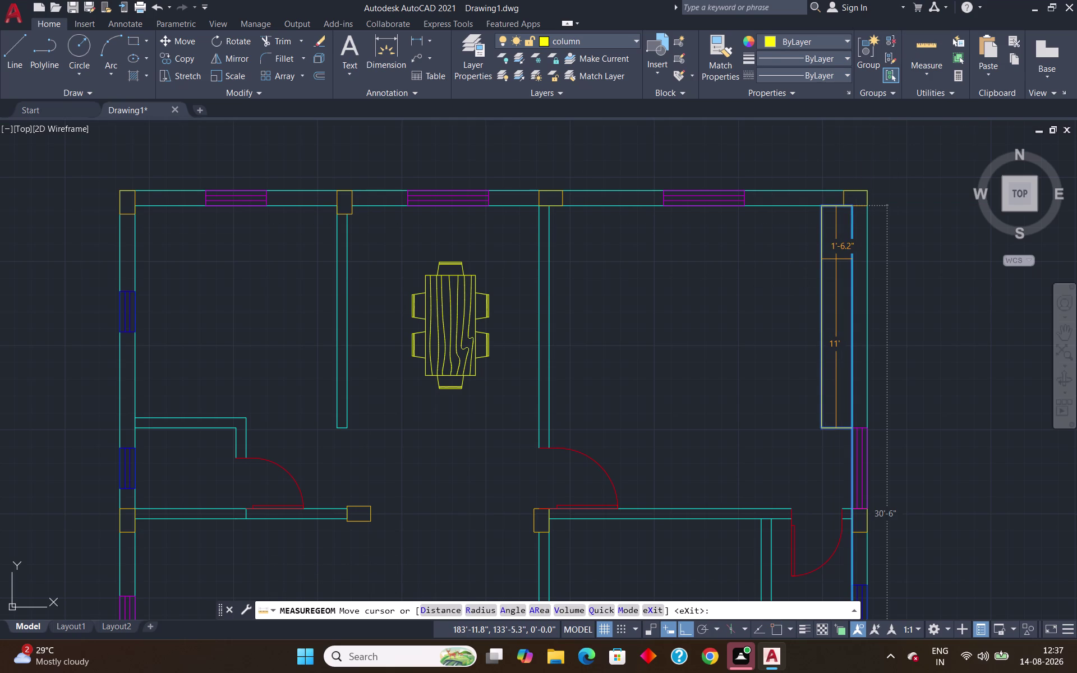
Exit measuring and erase the three old outline lines beside the right wall.
key(Escape)
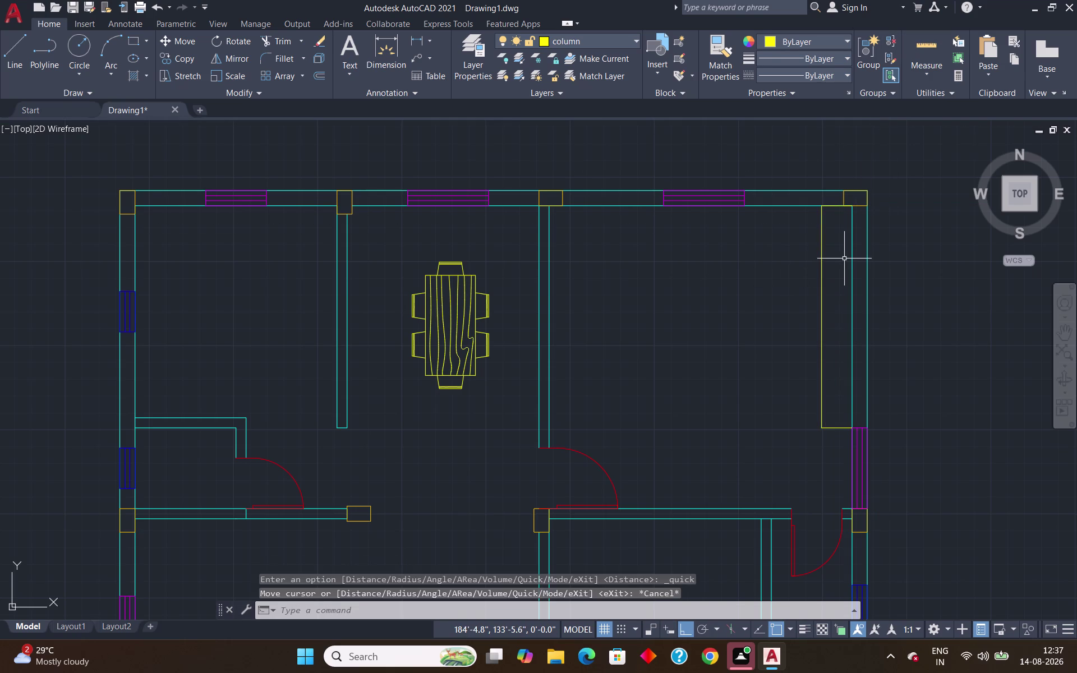
scroll(up, 3)
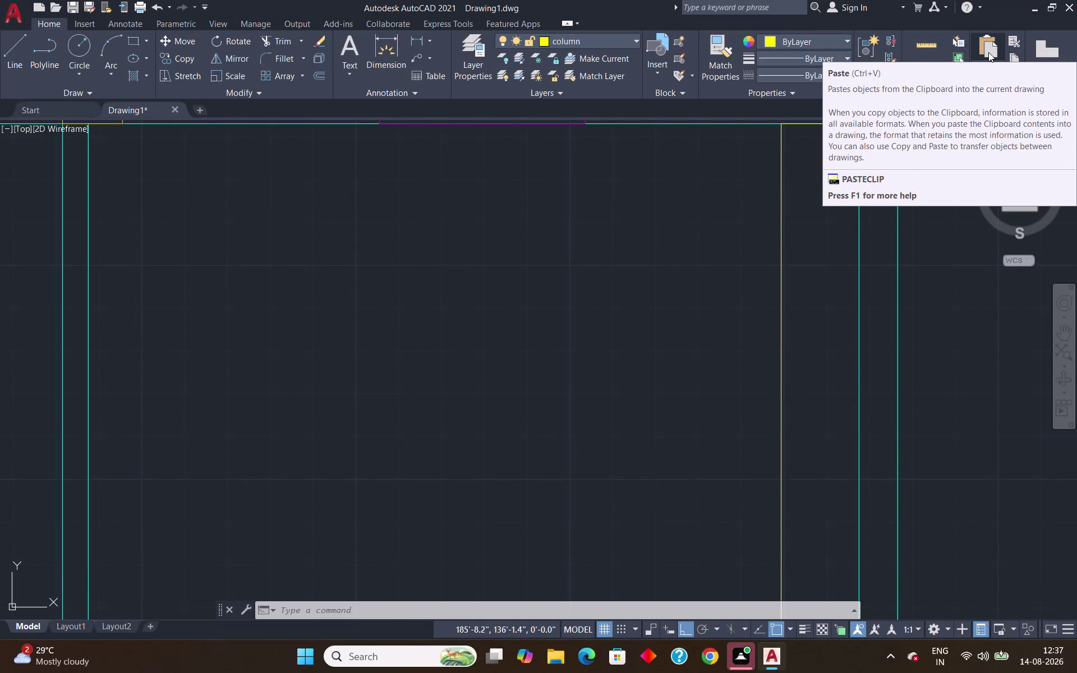
key(Escape)
scroll(down, 3)
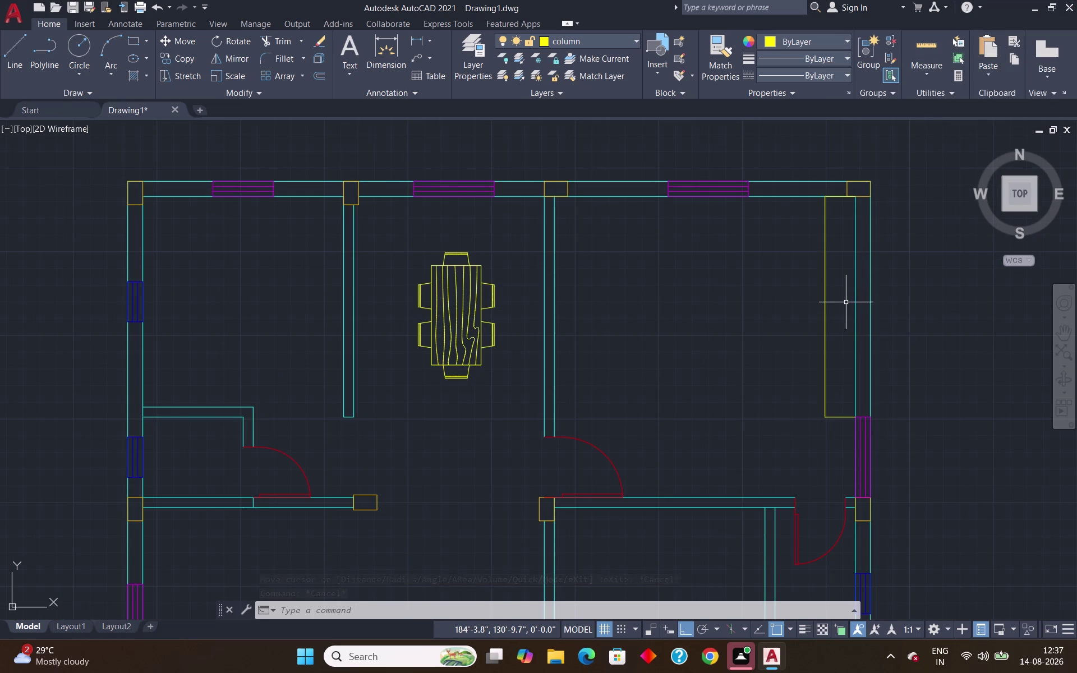
click(825, 296)
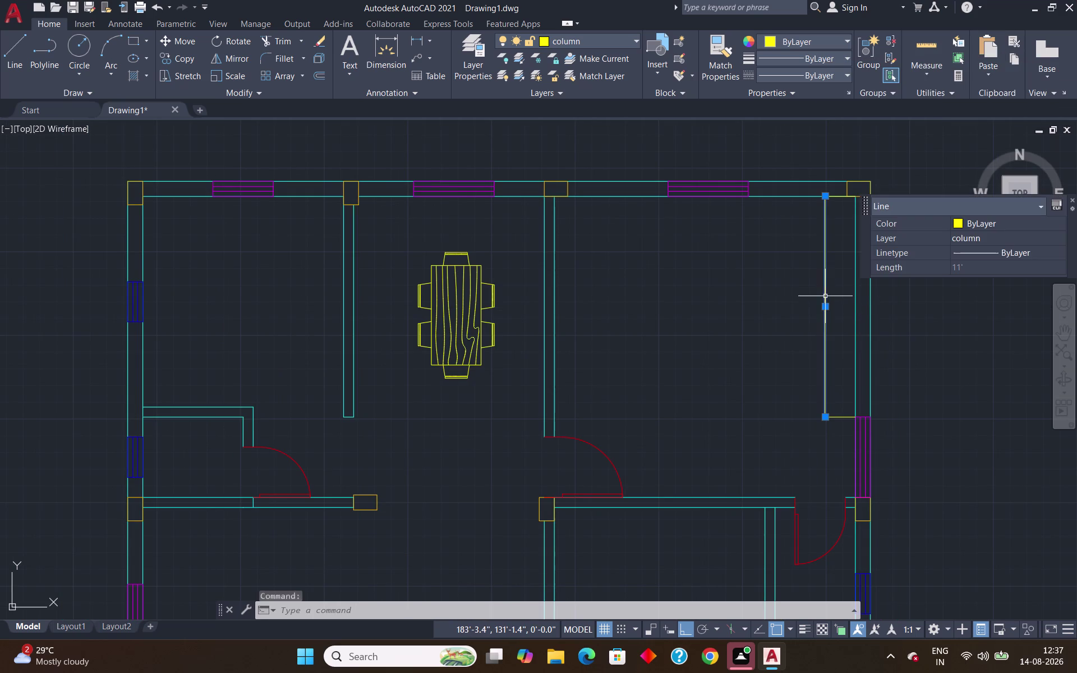
click(847, 197)
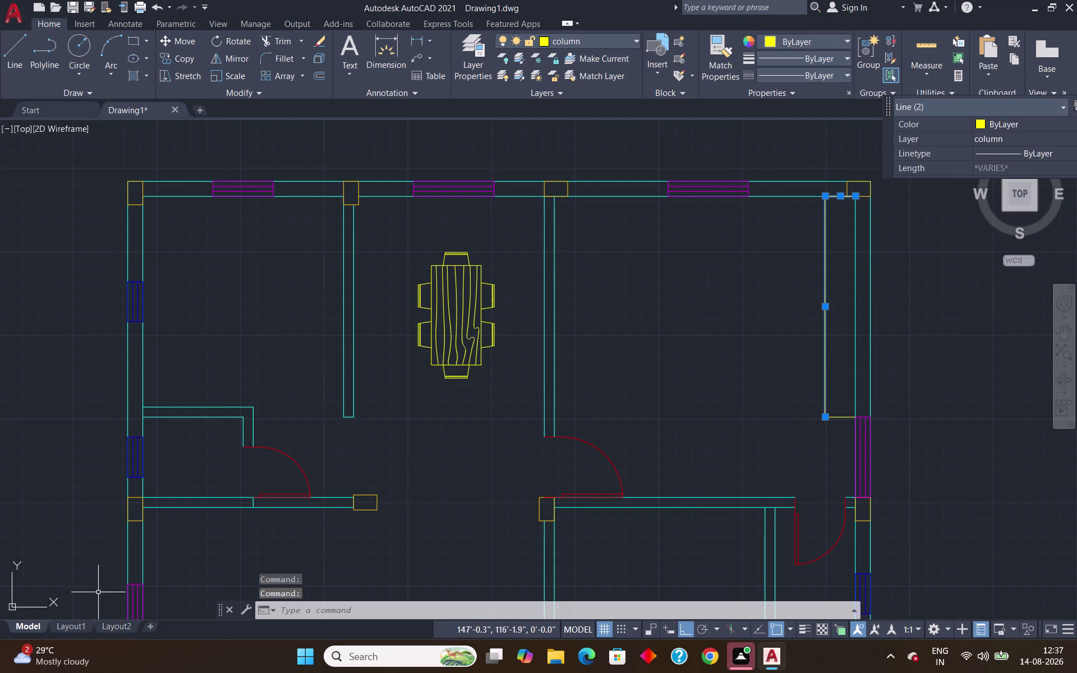
click(840, 416)
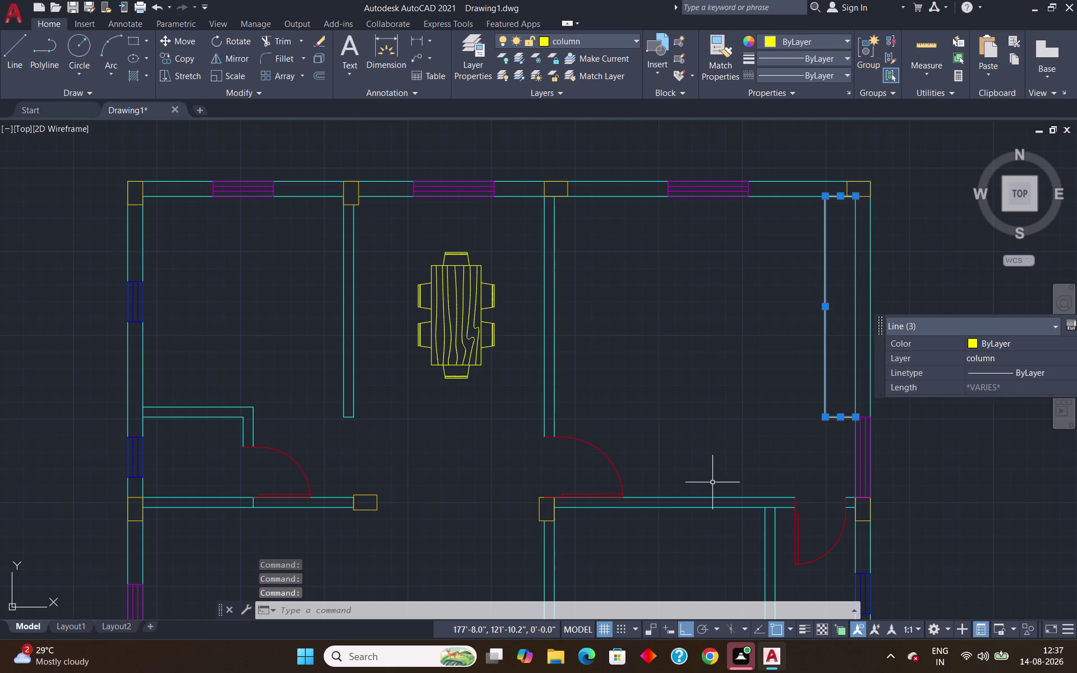
key(Delete)
key(l)
key(Return)
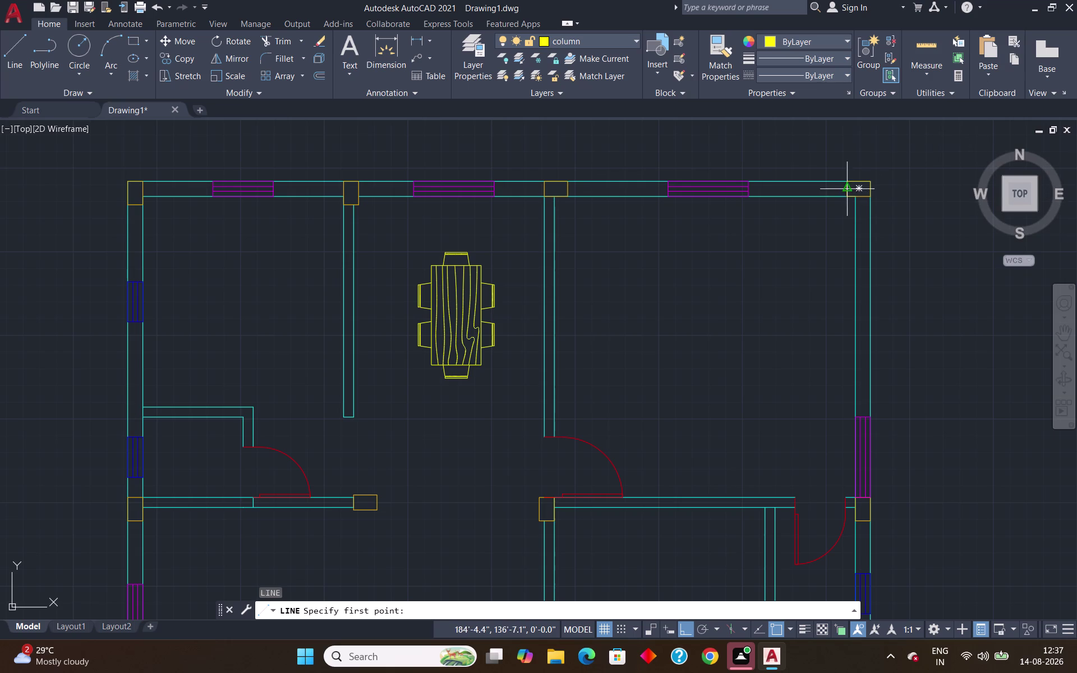
Draw the outline from the column corner: 2' across, 11' down, back to the wall.
scroll(up, 3)
click(832, 192)
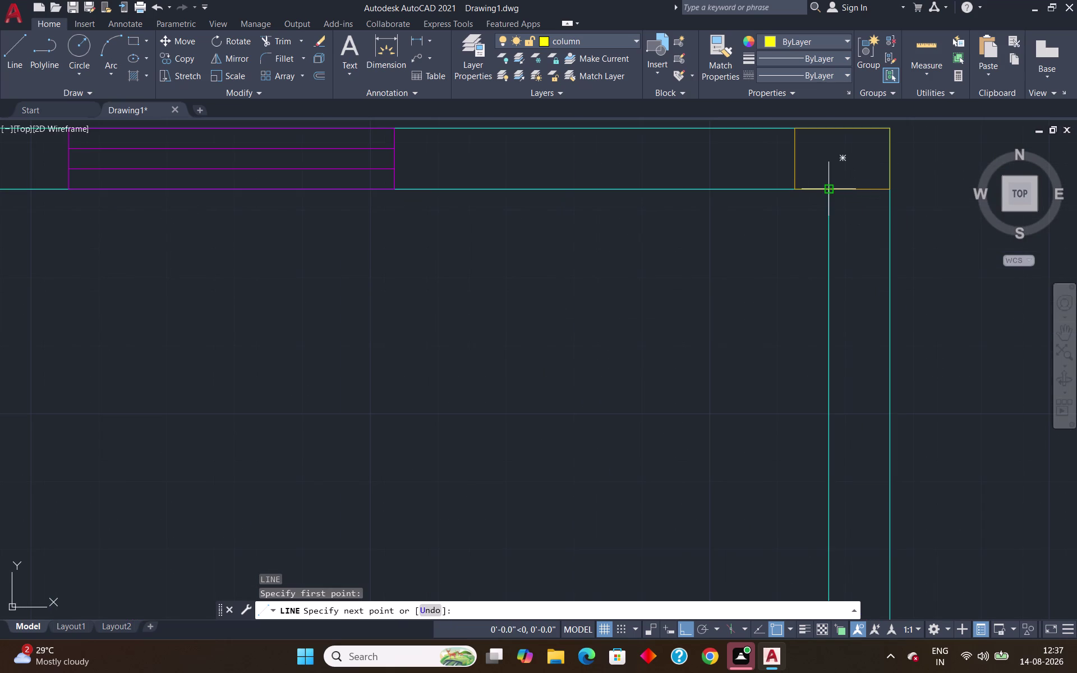
text(2')
key(Return)
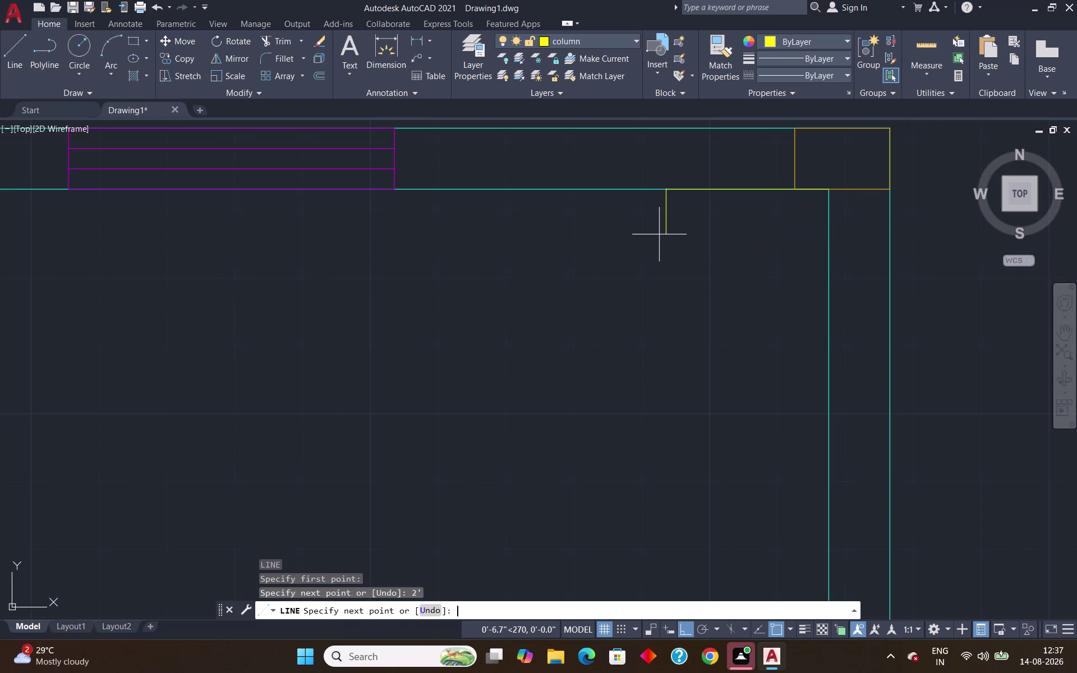
scroll(down, 3)
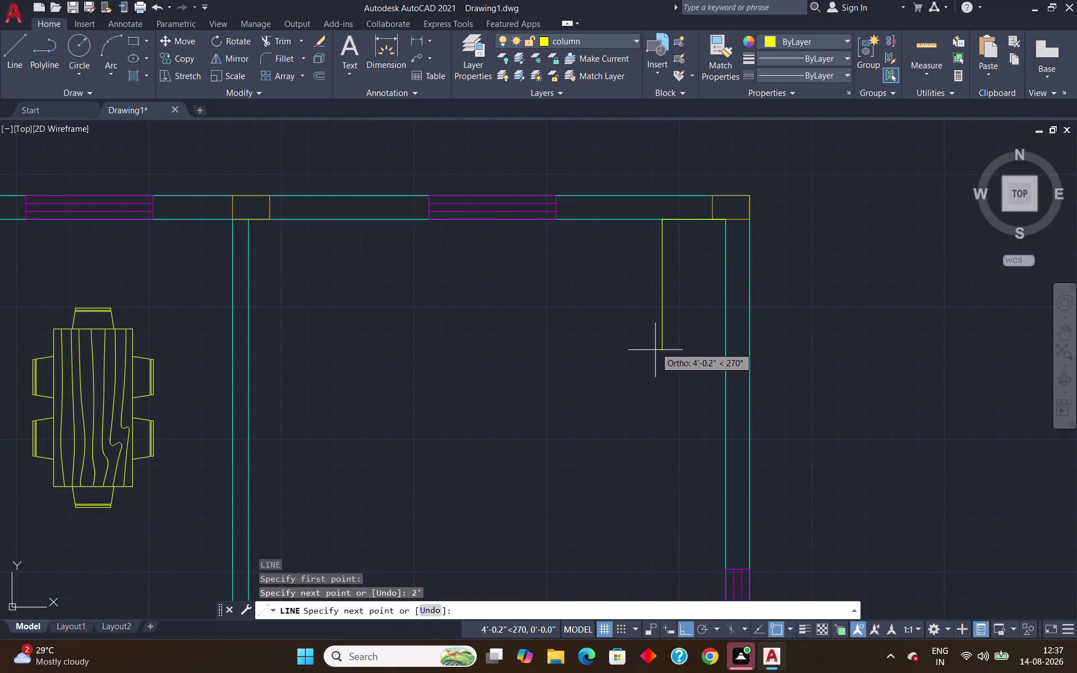
text(11)
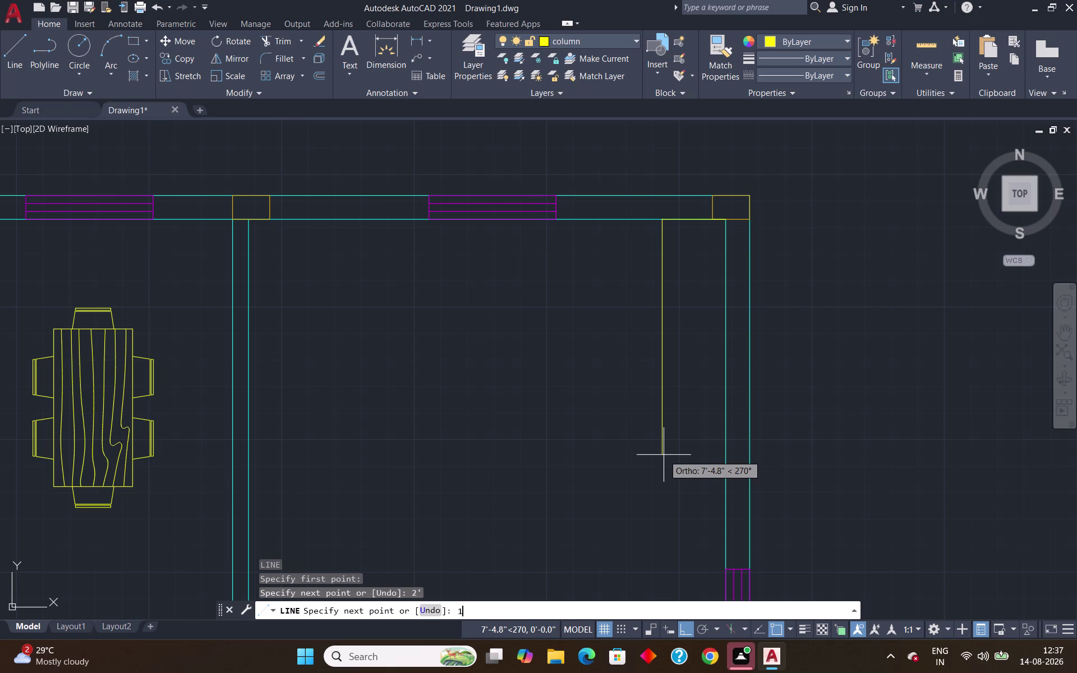
text(')
key(Return)
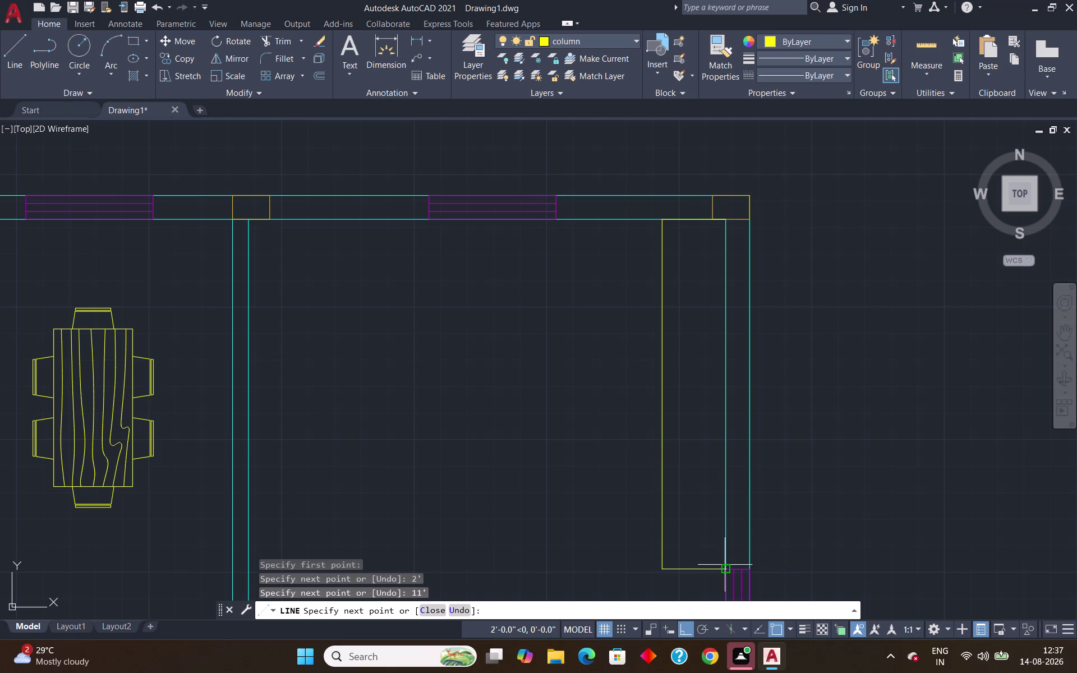
click(726, 565)
key(Return)
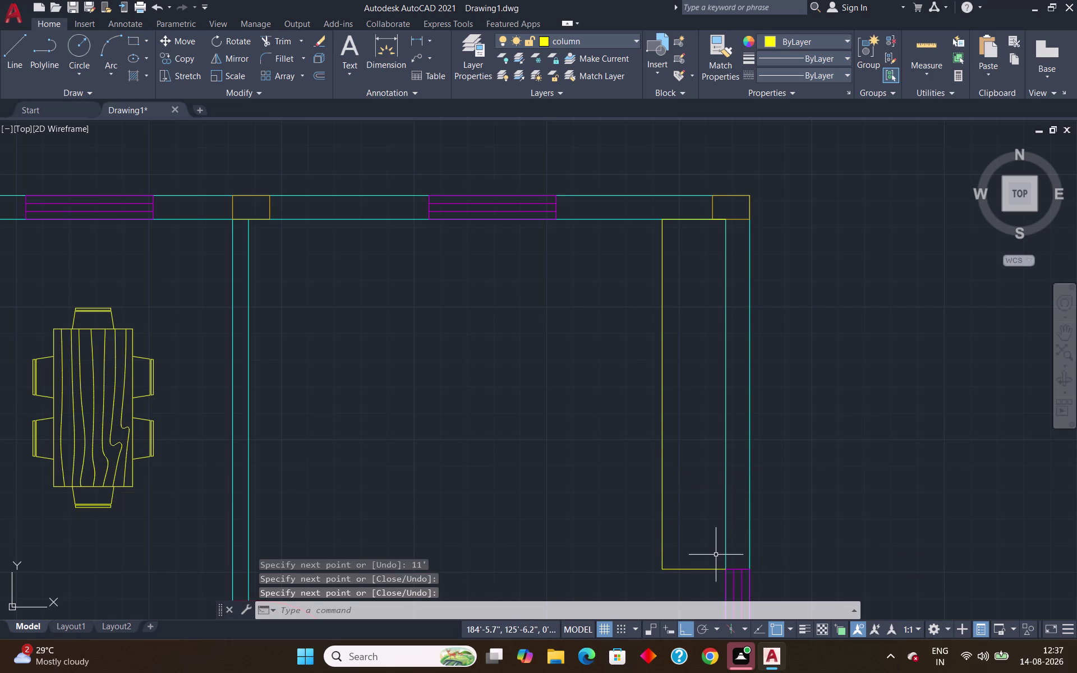
Offset the outline's left edge 1' inward to split the outline.
key(o)
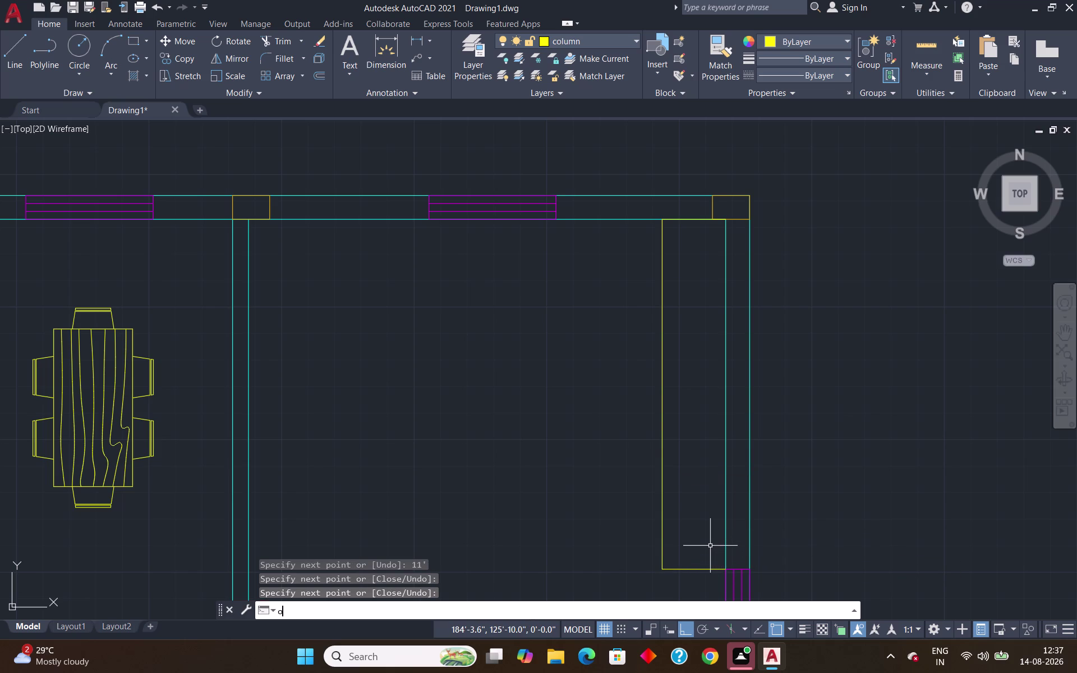
key(Return)
key(1)
key(apostrophe)
key(Return)
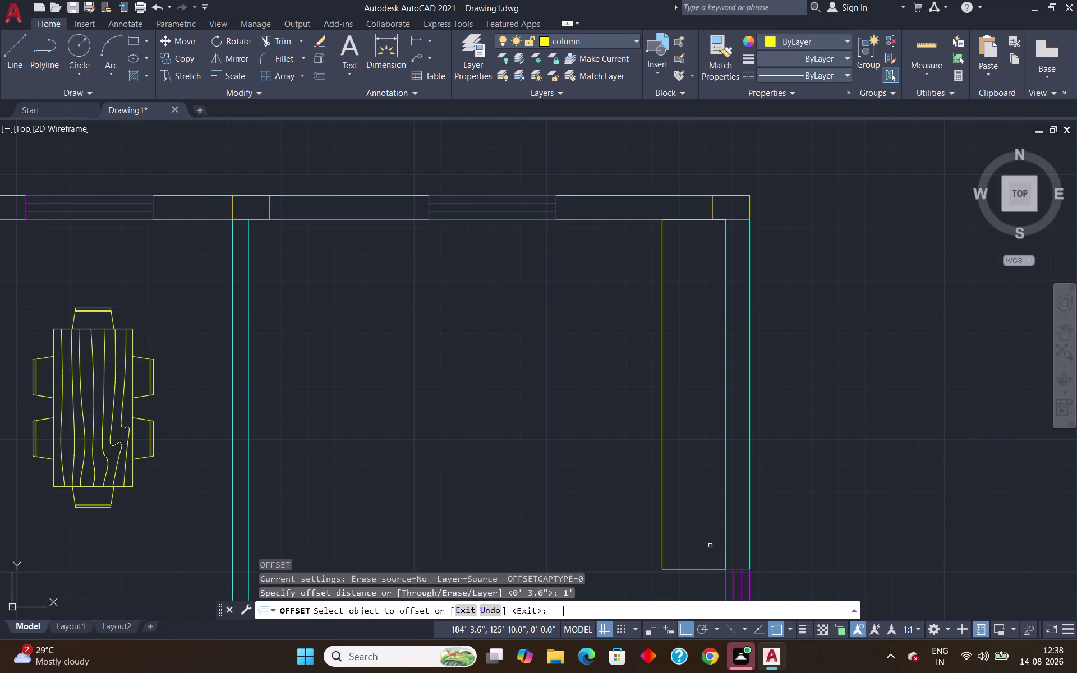
click(662, 480)
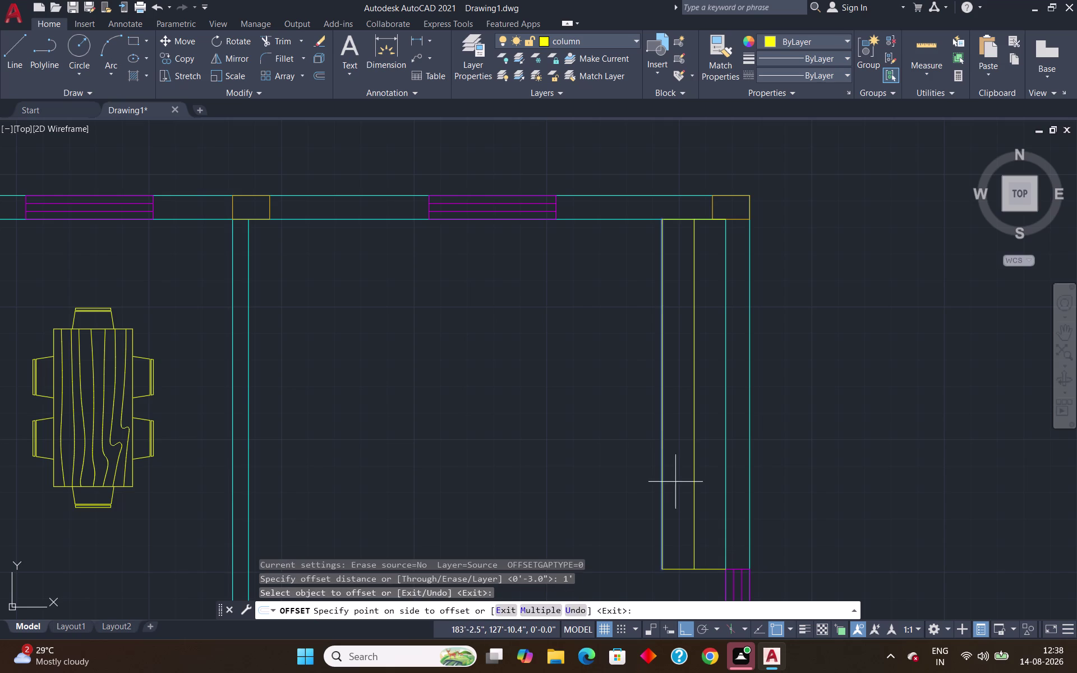
click(680, 482)
key(Return)
scroll(down, 3)
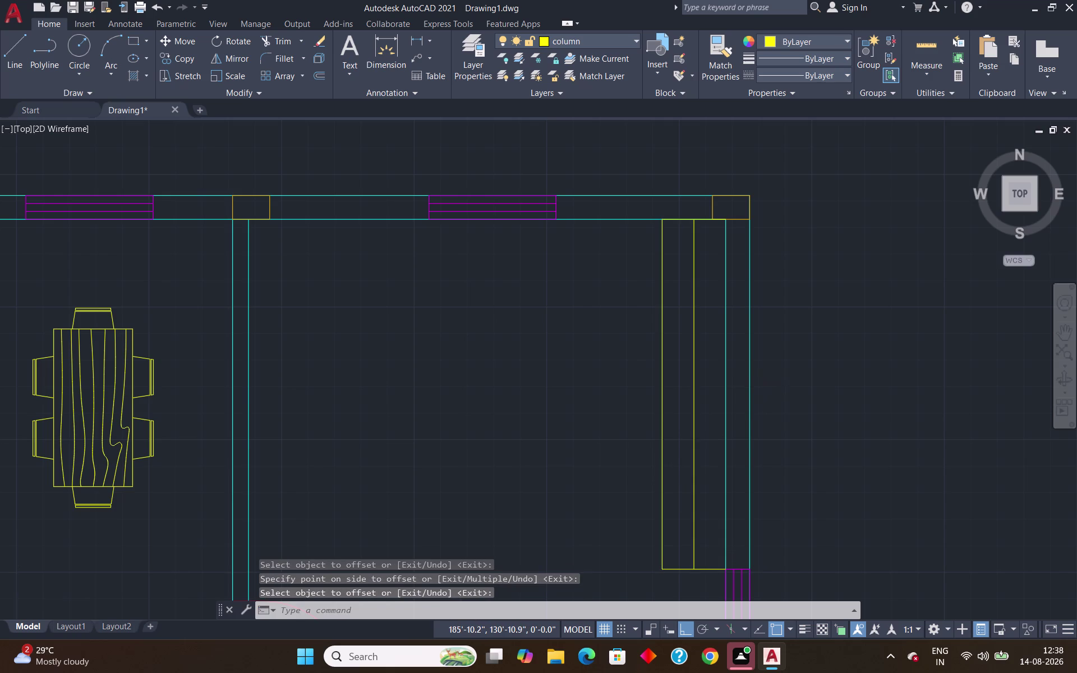
scroll(down, 3)
scroll(up, 3)
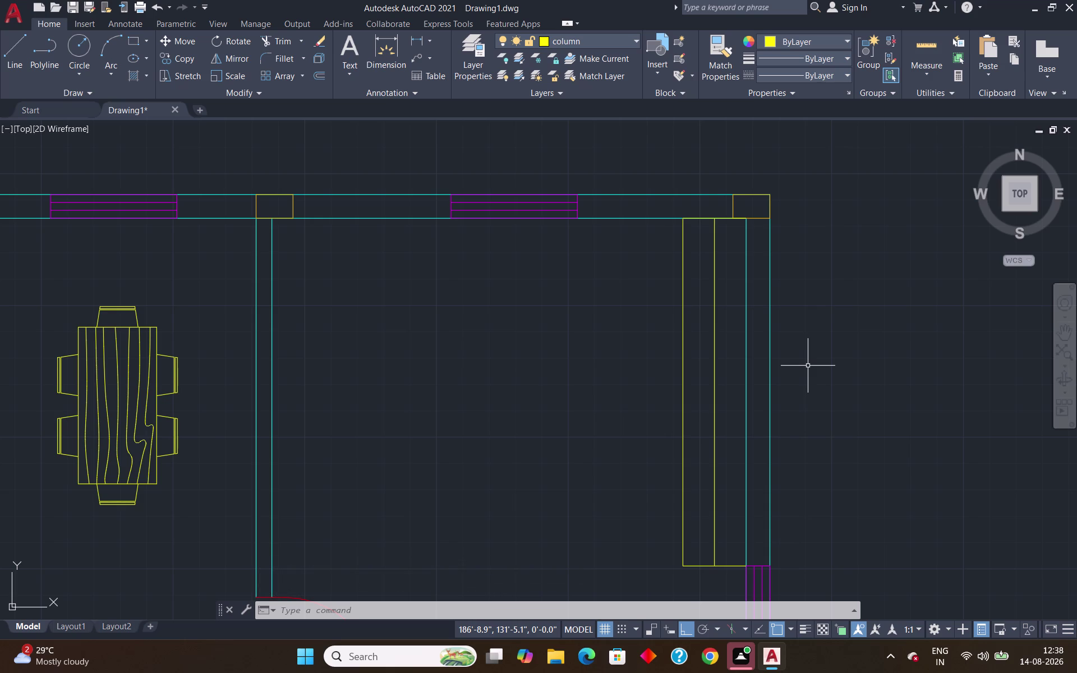
Draw a stray crosswise line across the outline top, then delete it.
key(l)
key(Return)
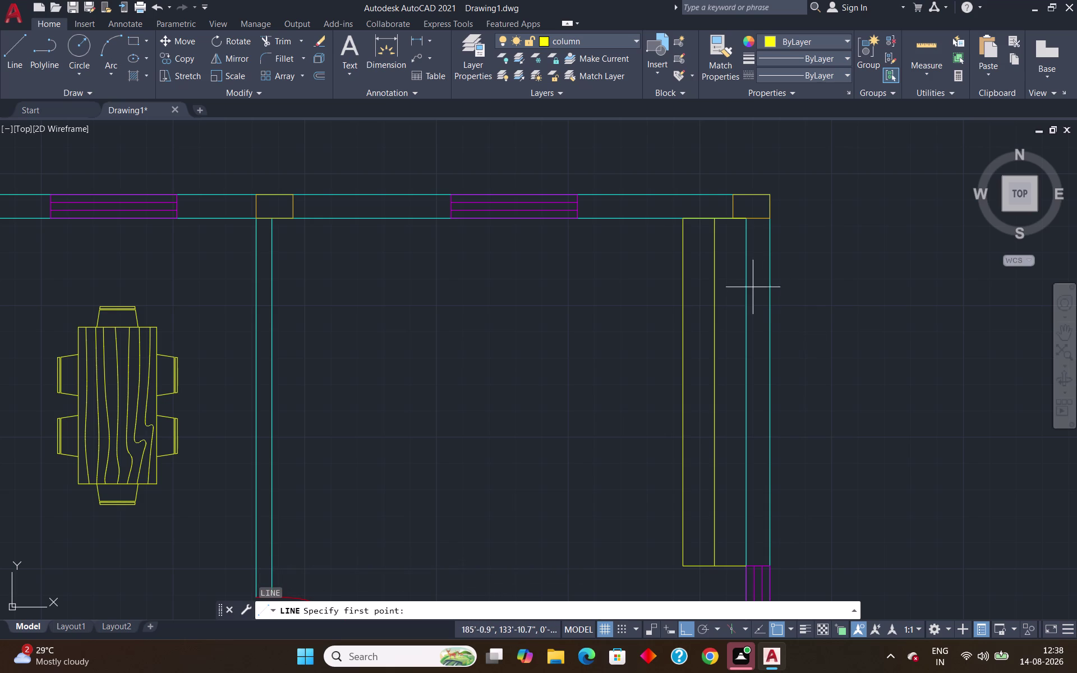
click(689, 252)
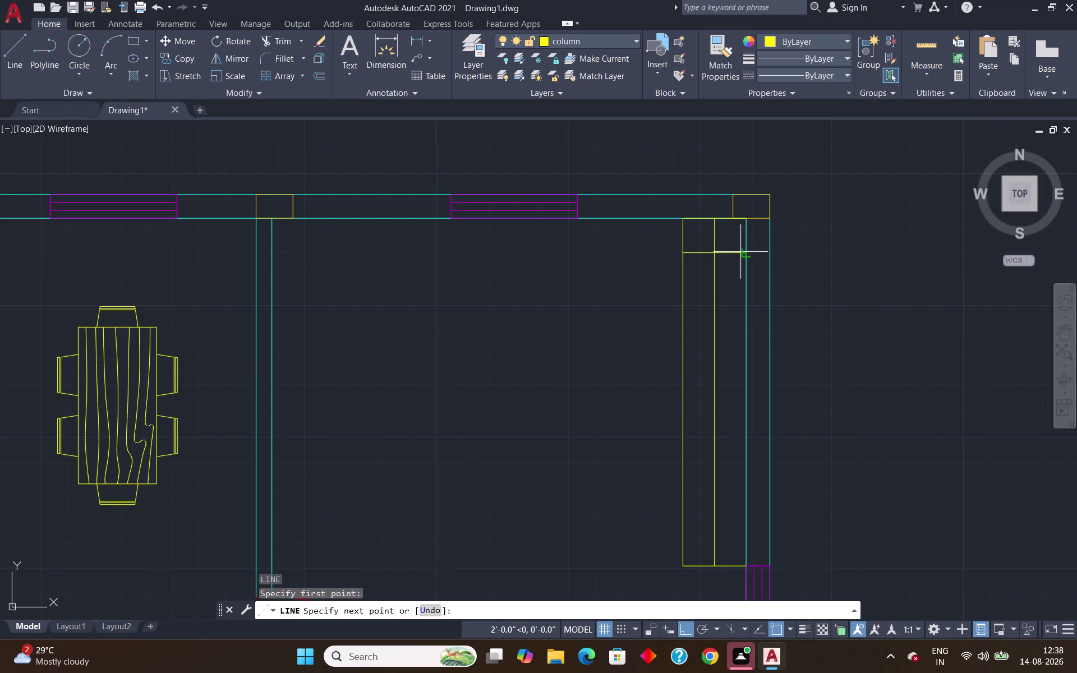
key(Escape)
key(l)
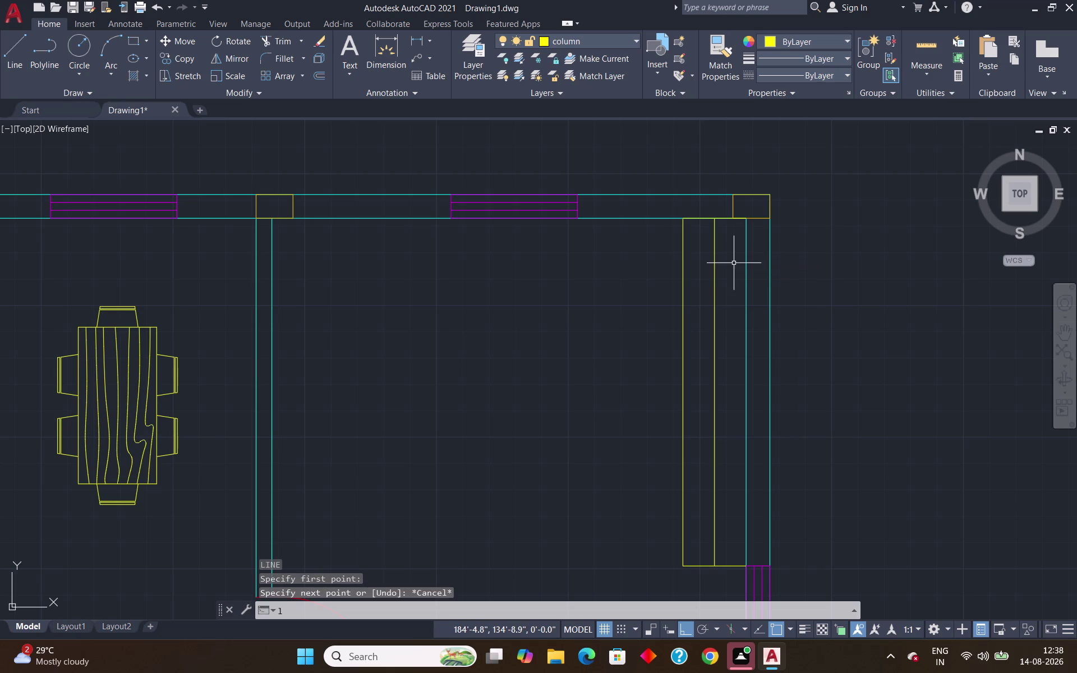
key(Return)
scroll(up, 3)
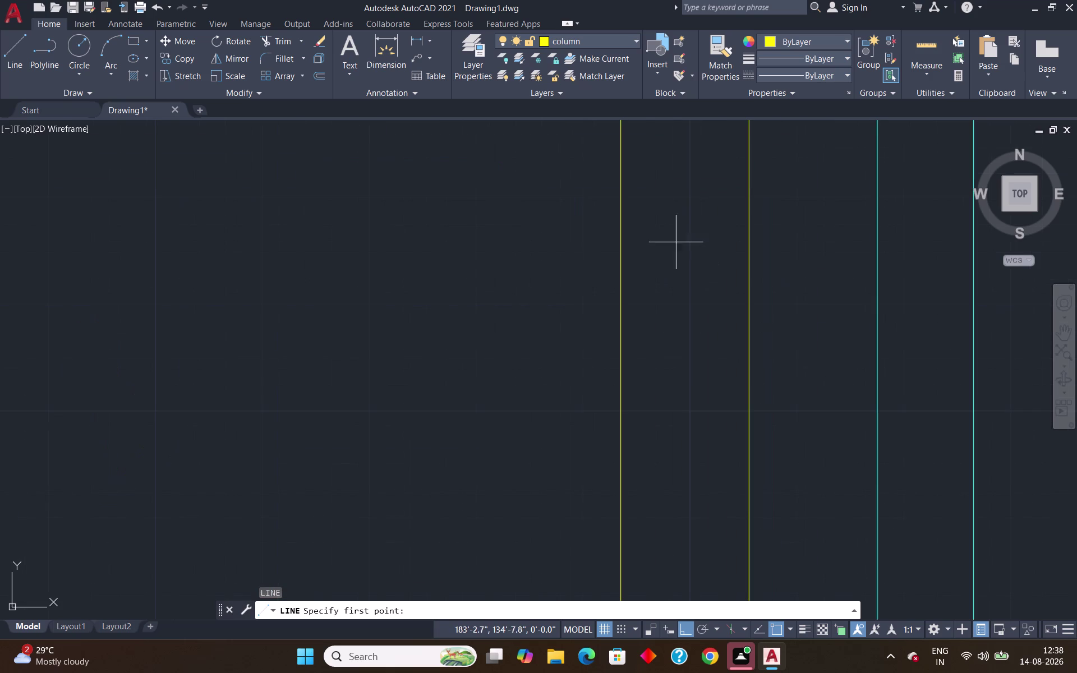
click(650, 197)
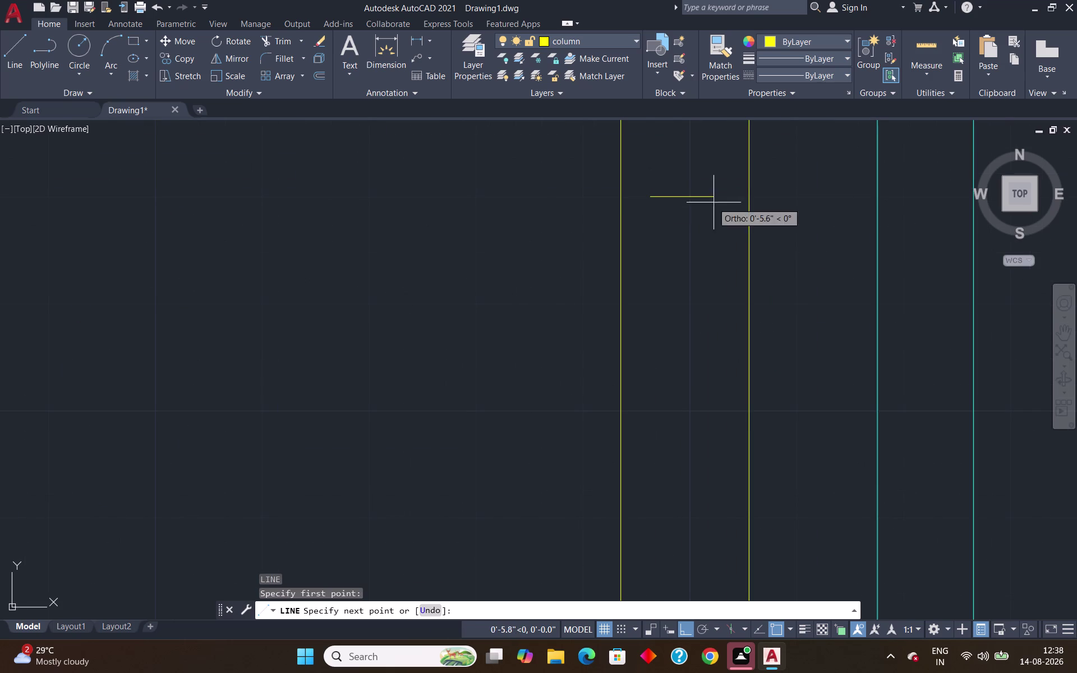
click(840, 201)
key(Return)
scroll(down, 3)
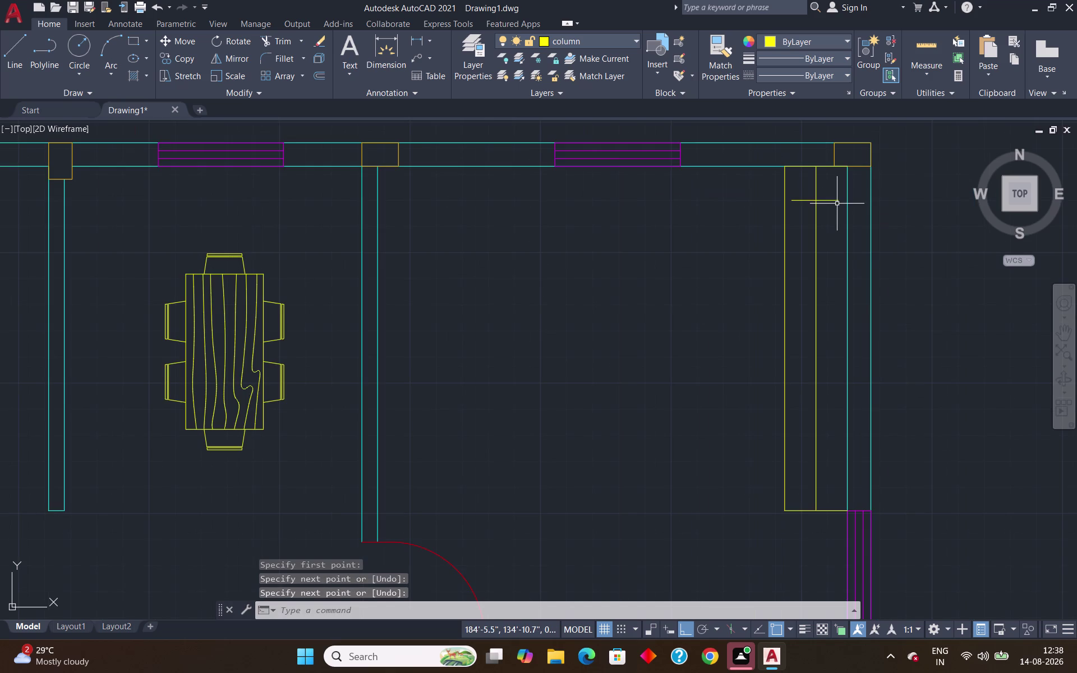
scroll(up, 3)
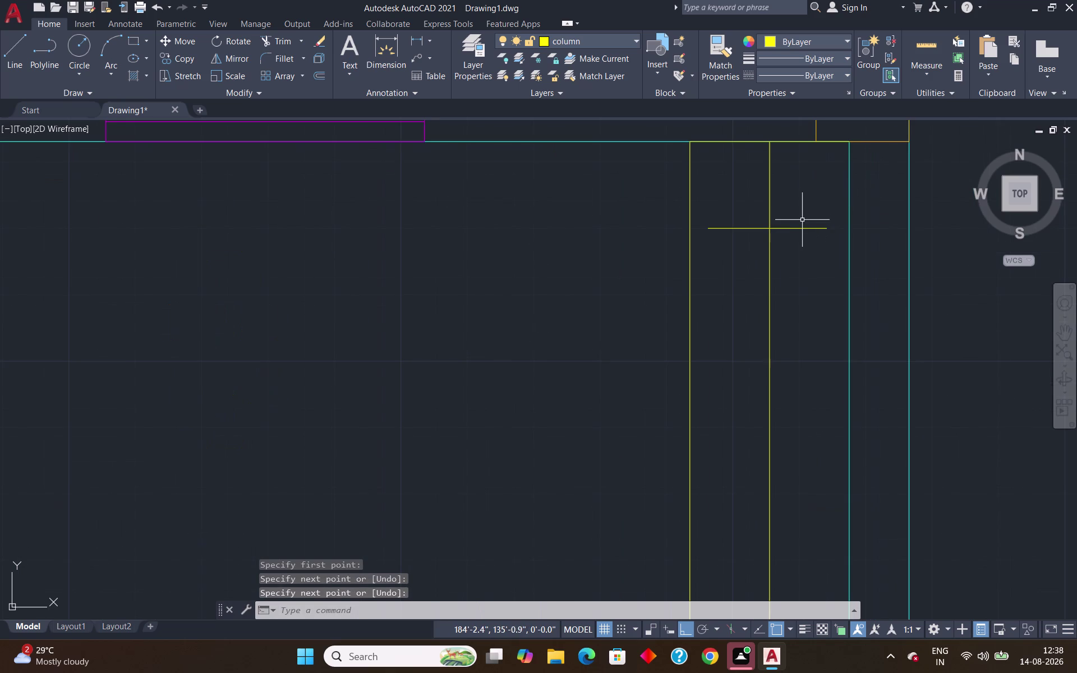
scroll(up, 3)
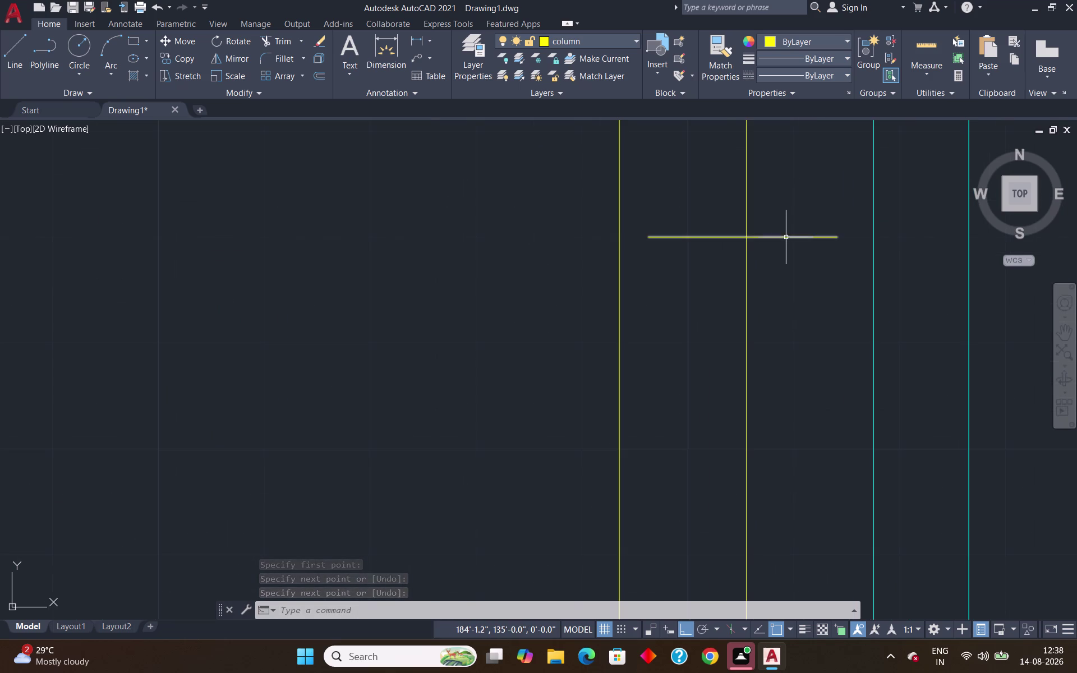
click(785, 236)
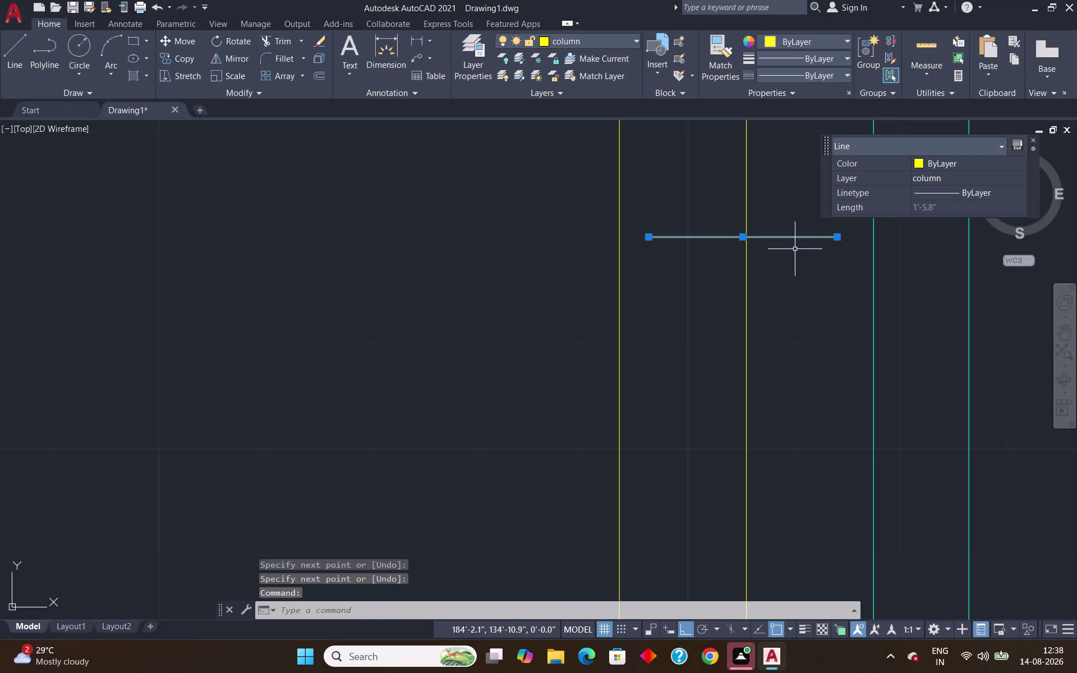
key(Delete)
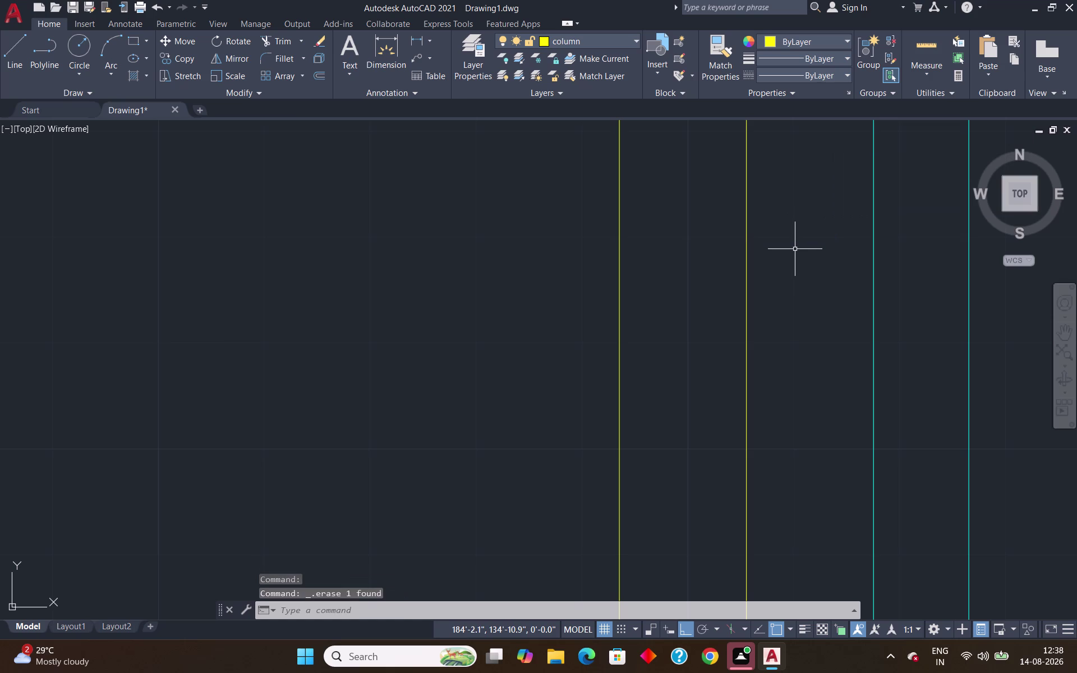
Draw a 6" line from the inner dividing line, then delete it.
key(l)
key(Return)
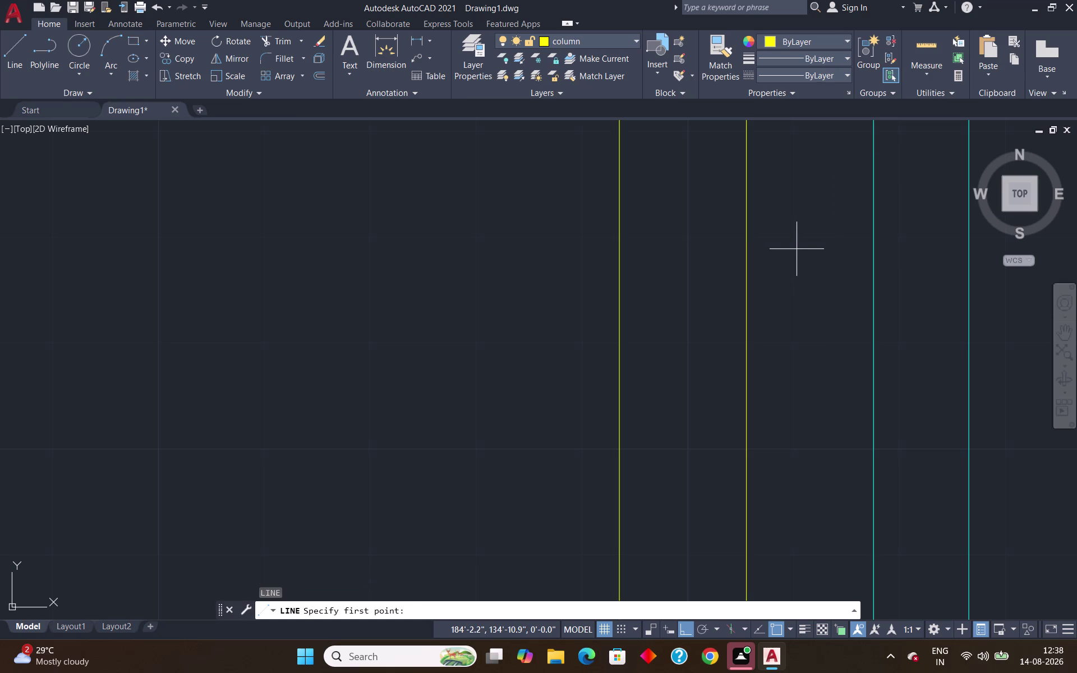
scroll(down, 3)
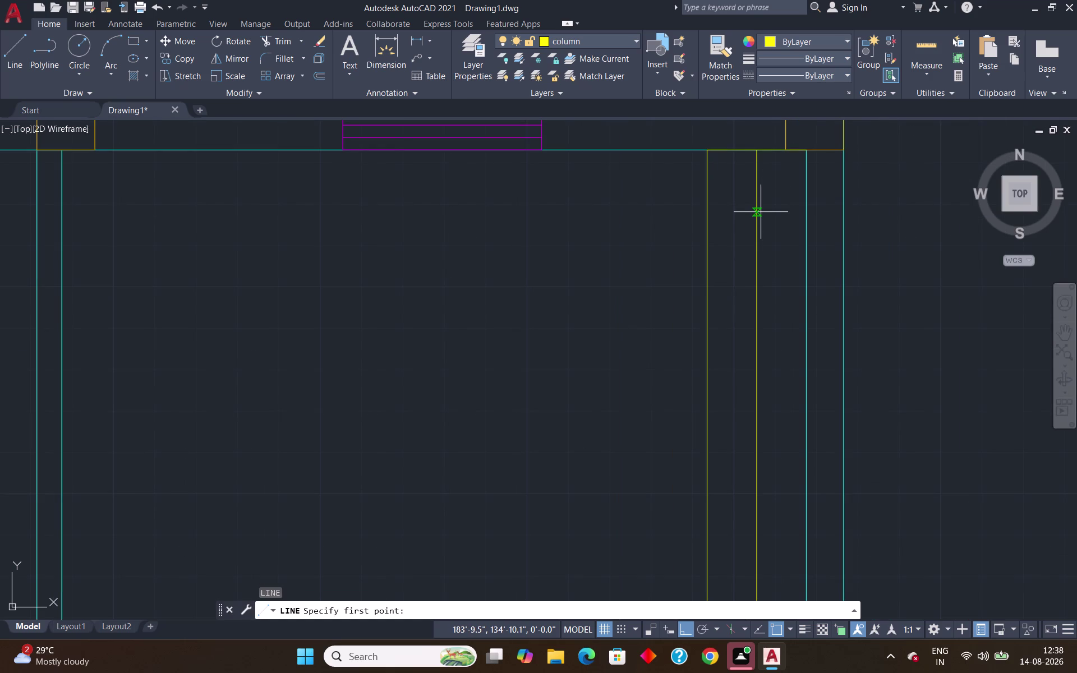
click(755, 209)
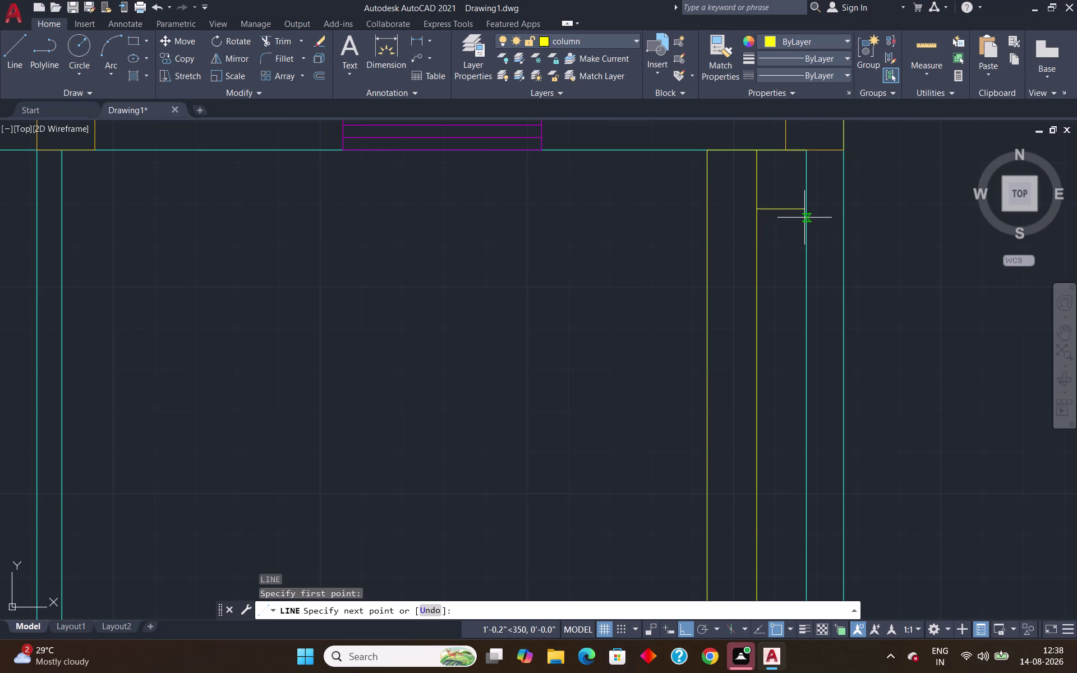
text(6)
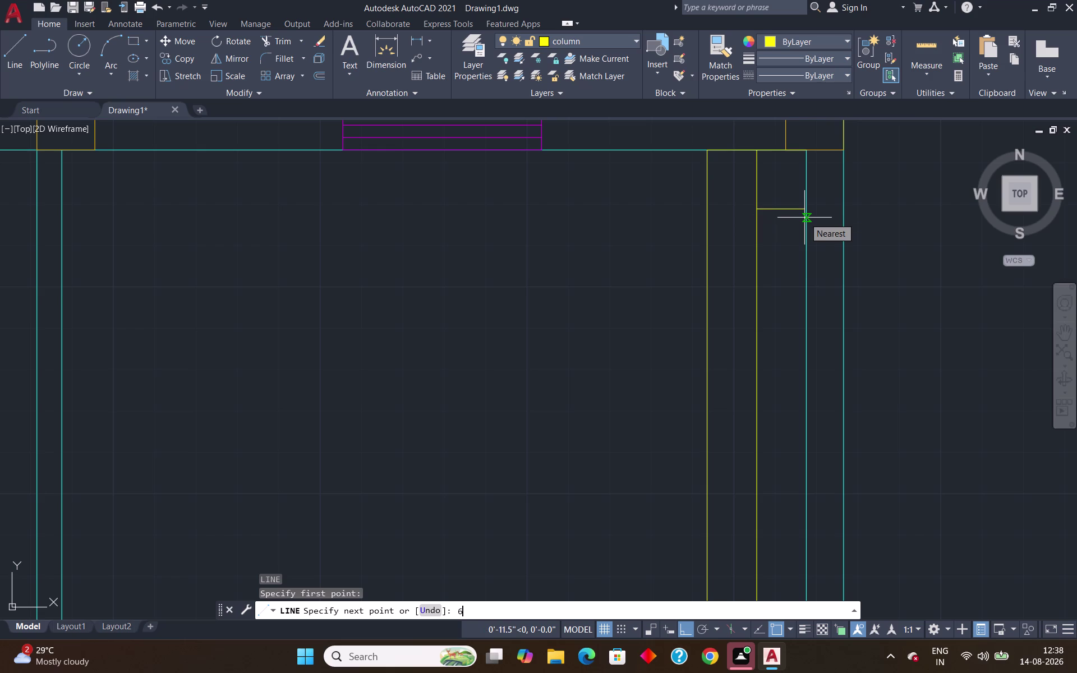
text(")
key(Return)
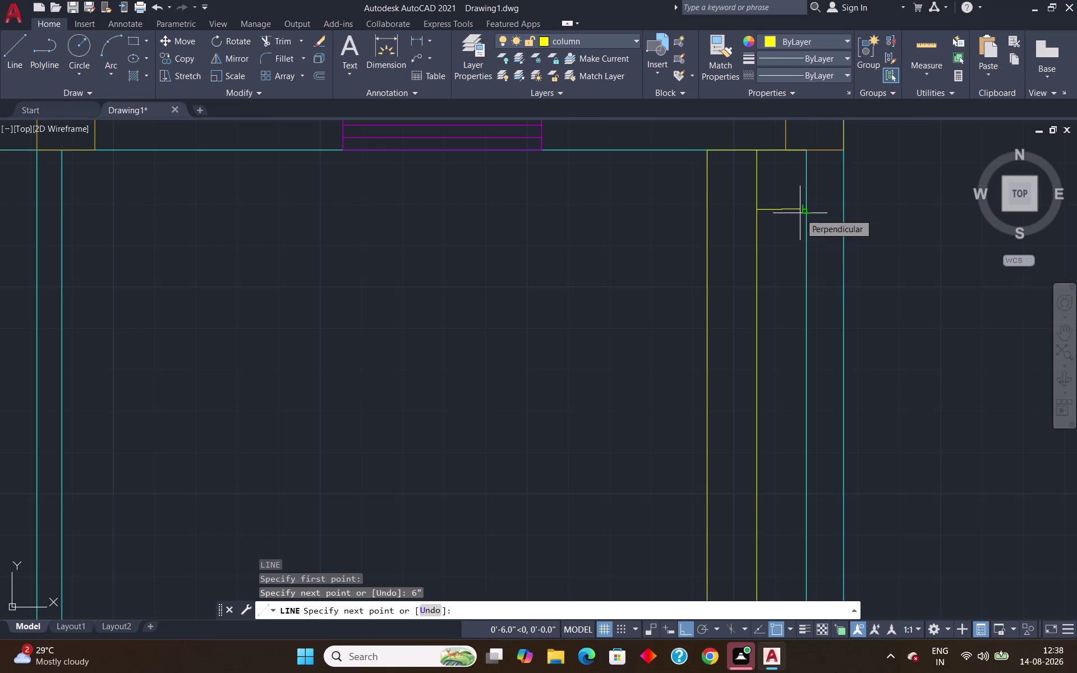
key(Escape)
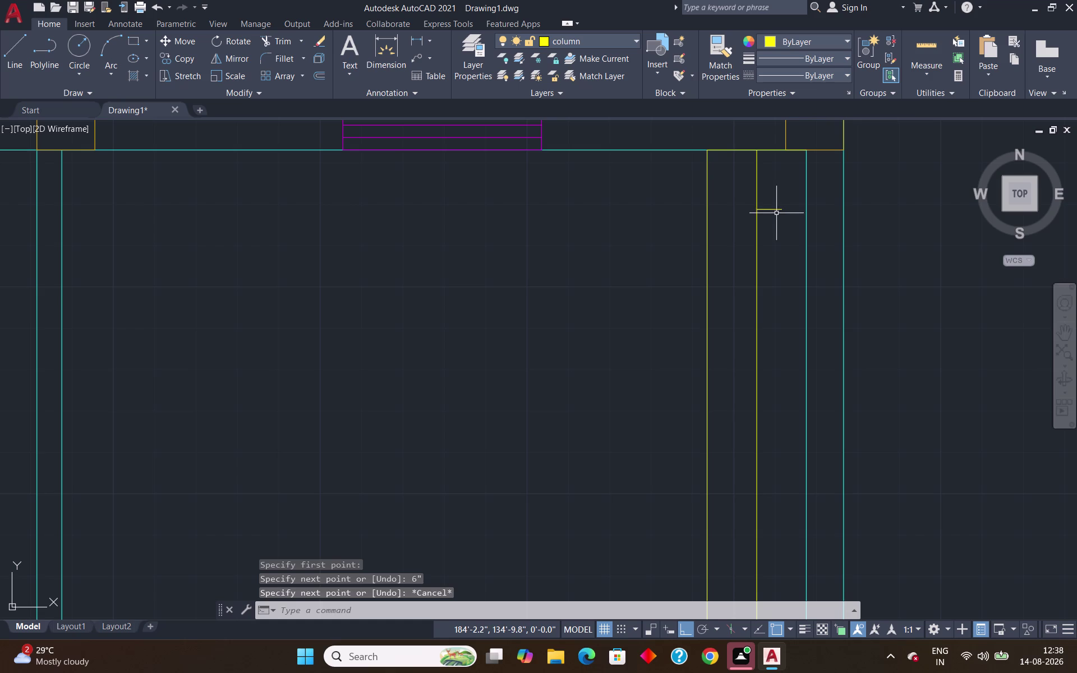
click(776, 208)
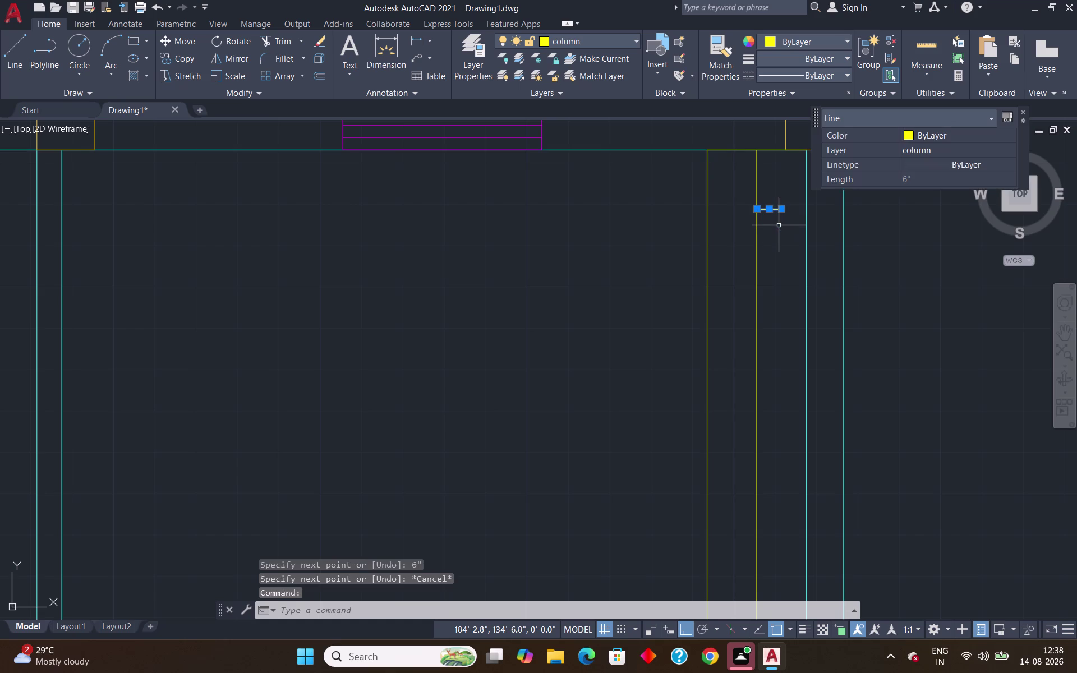
key(Delete)
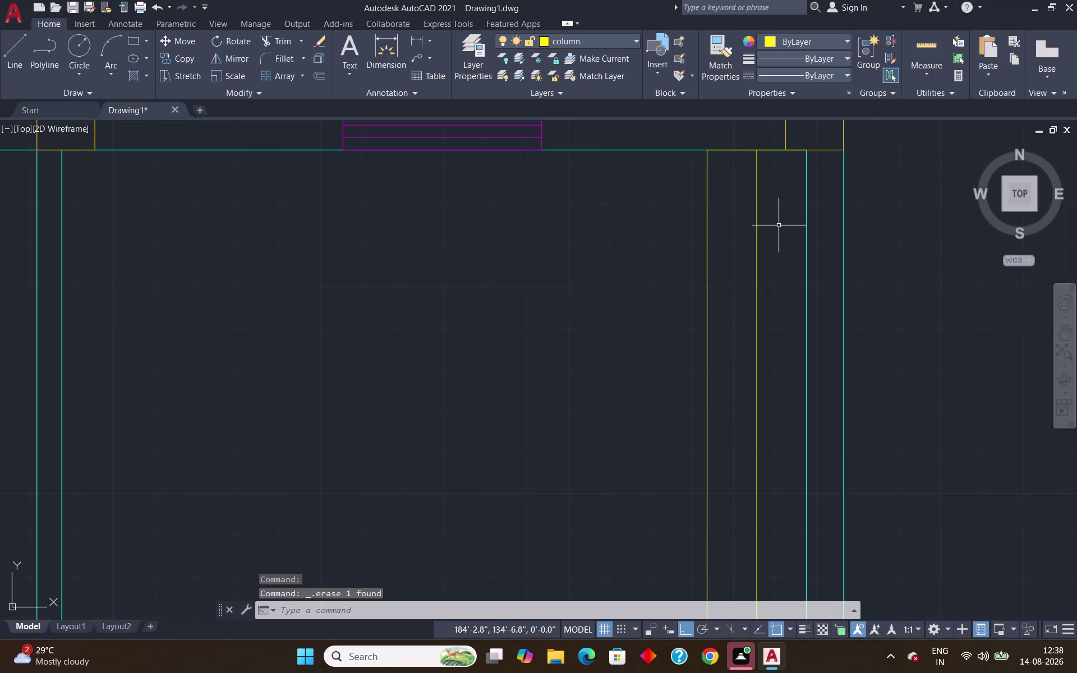
Draw a 9" horizontal line rightward from the inner vertical line.
key(l)
key(Return)
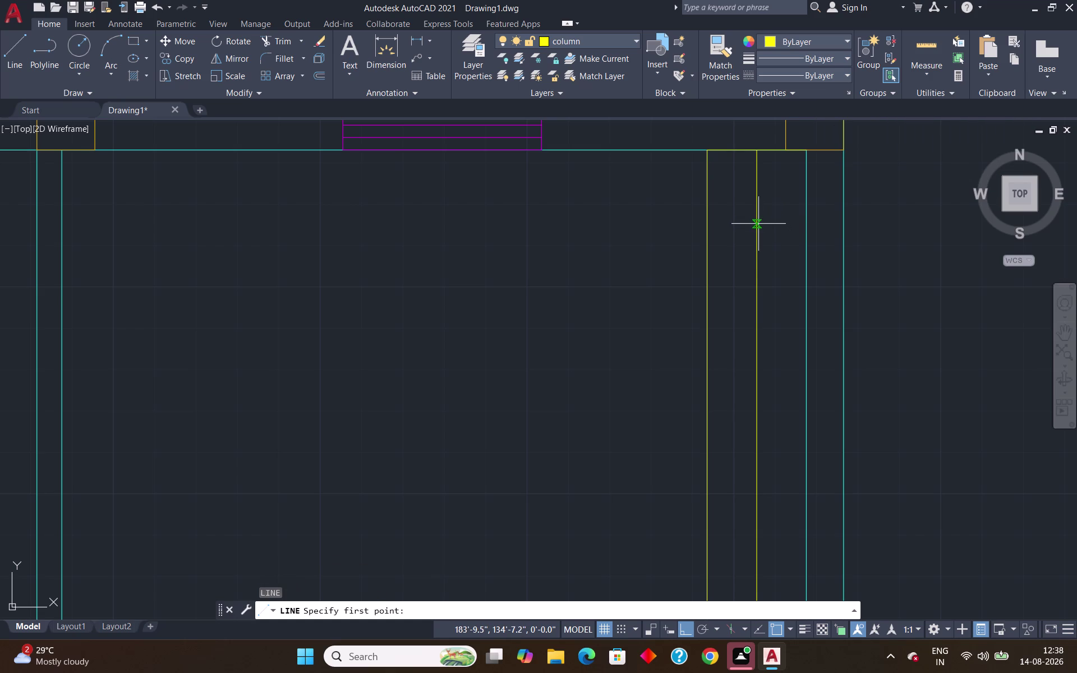
click(756, 220)
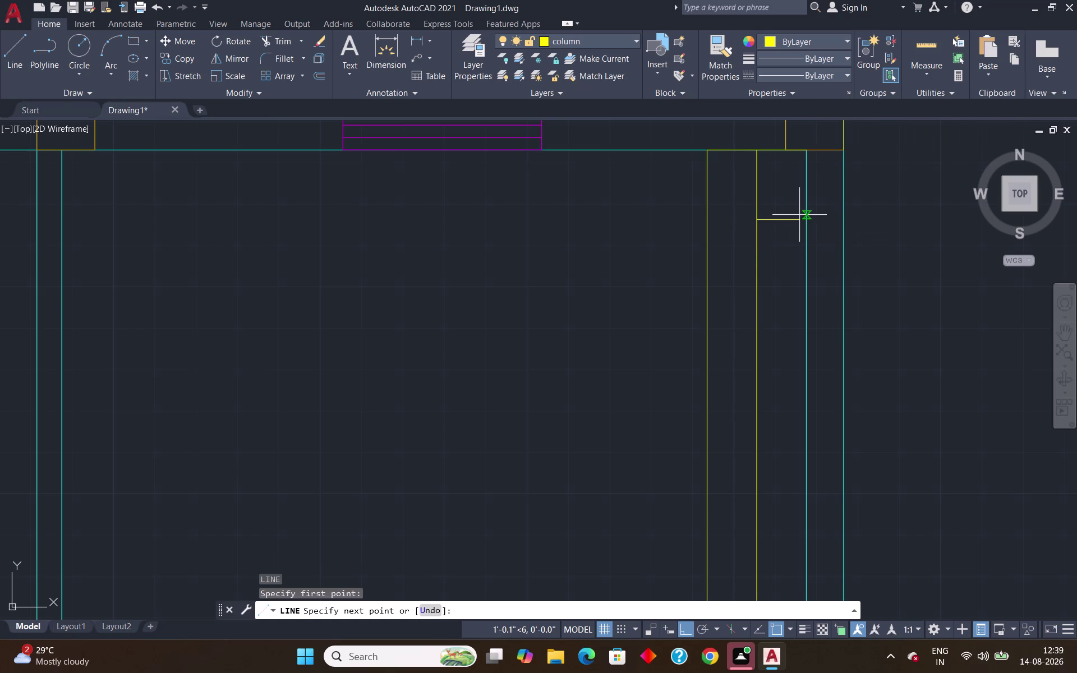
key(9)
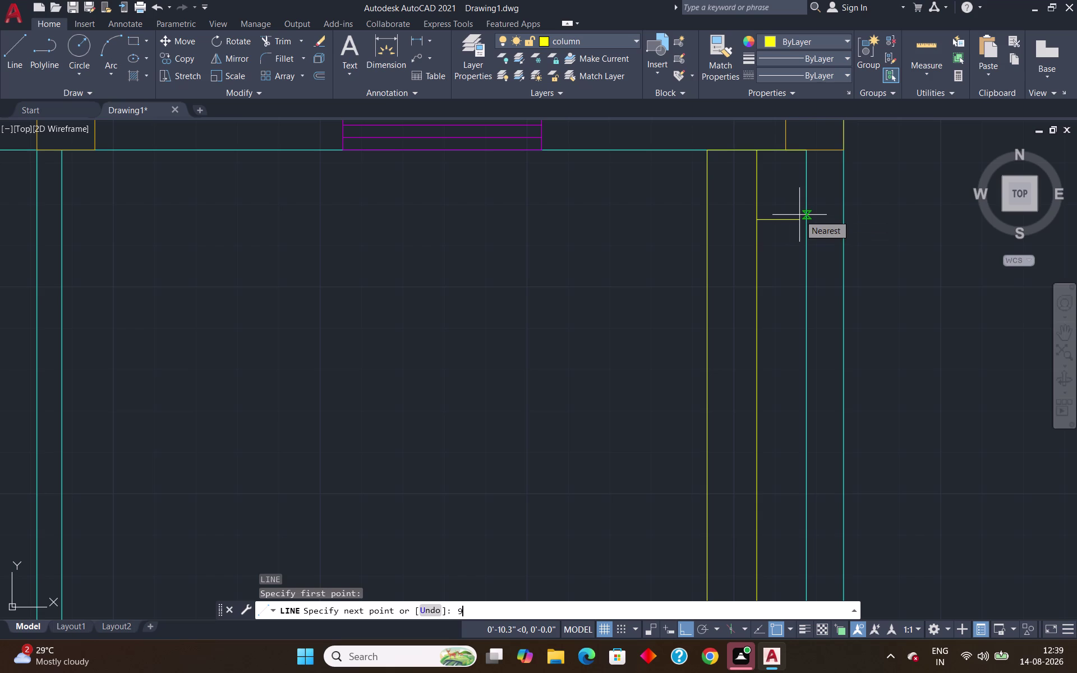
key(shift+quotedbl)
key(Return)
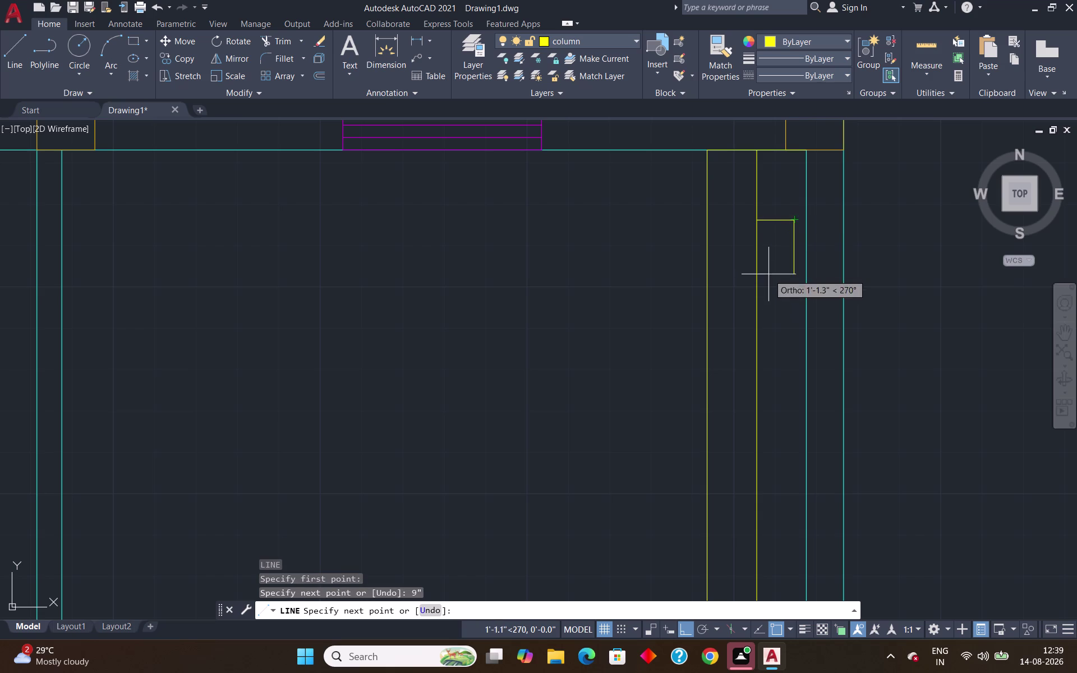
key(Return)
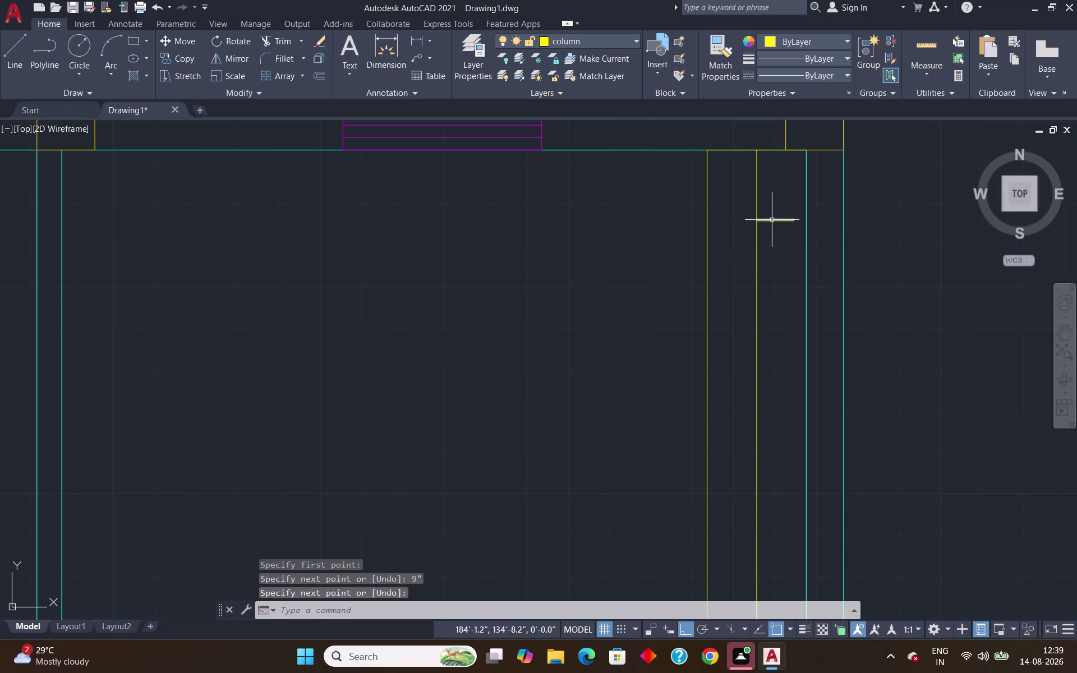
Mirror the 9" line across the inner vertical line, keeping the original.
click(771, 221)
text(mi)
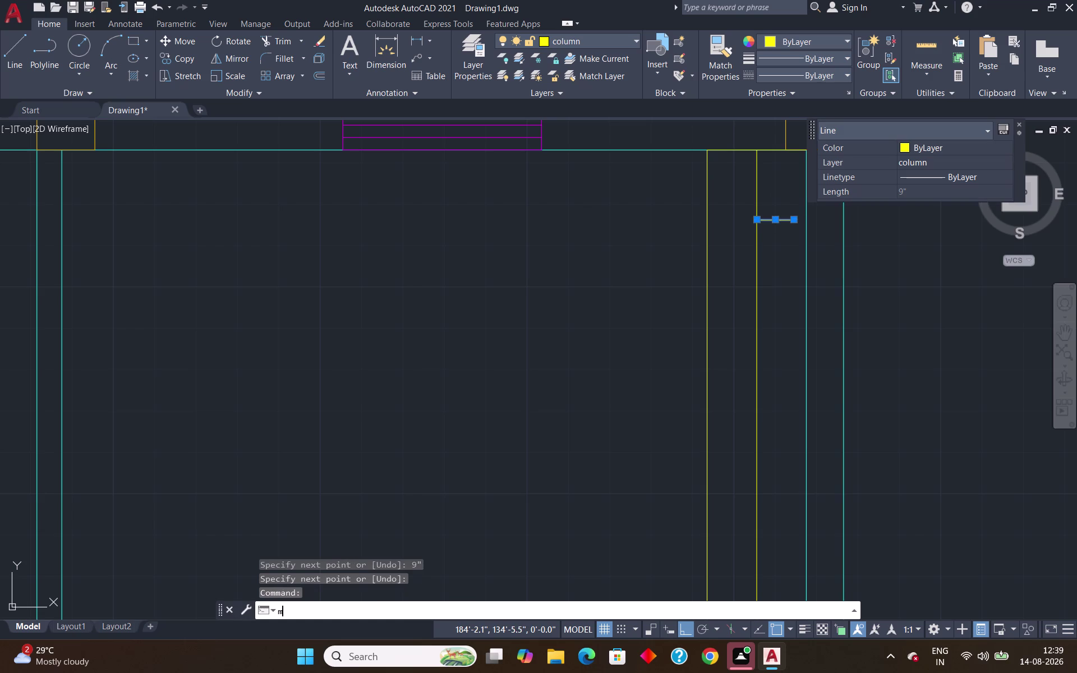
key(Return)
click(755, 218)
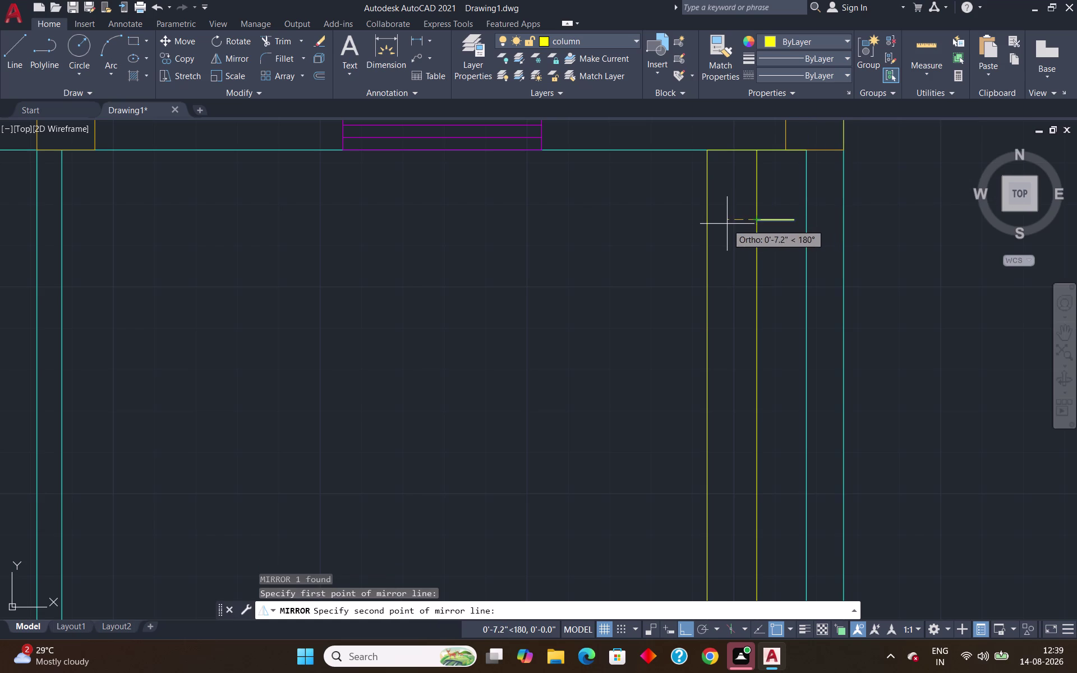
click(772, 284)
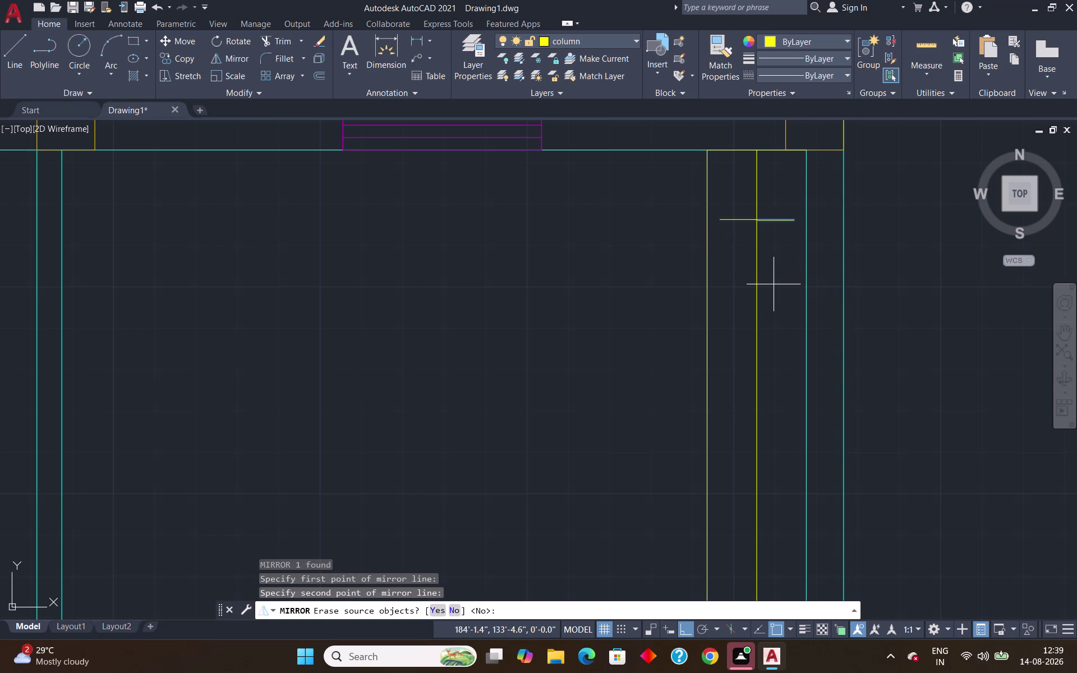
key(Return)
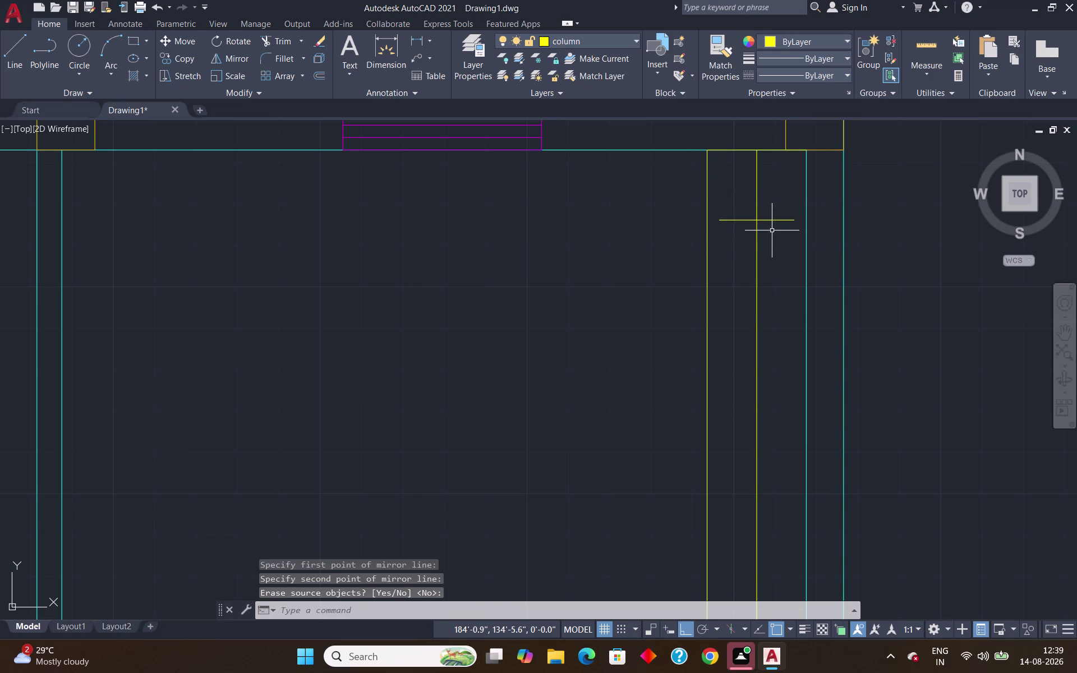
Join both 9" halves into a single 1'-6" tread line.
scroll(up, 3)
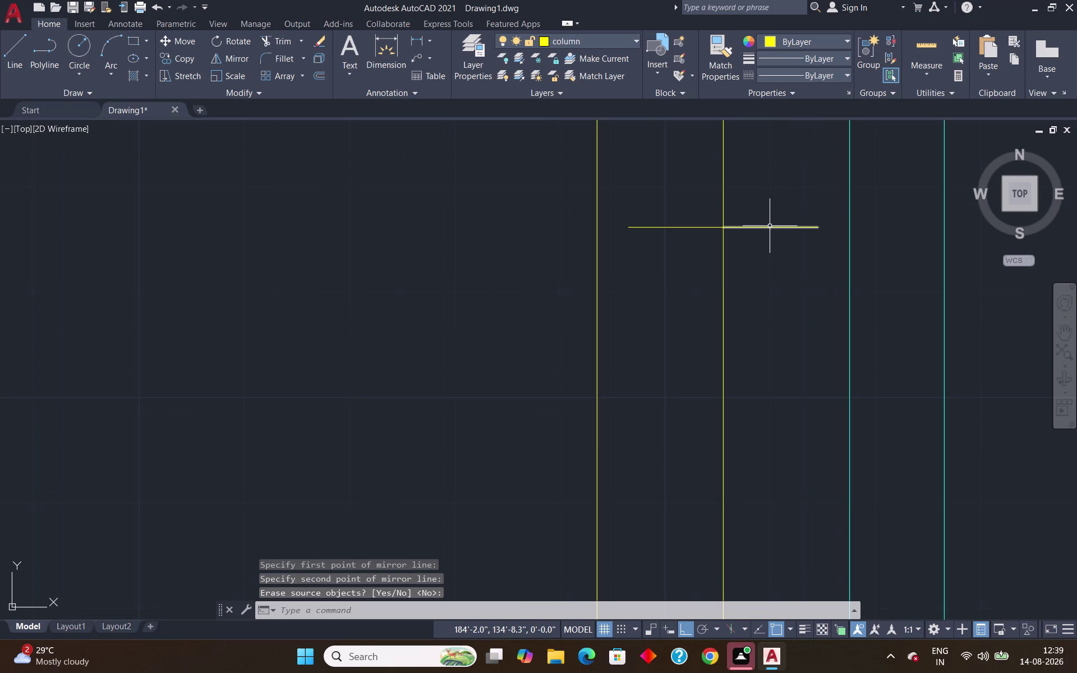
click(769, 227)
click(708, 227)
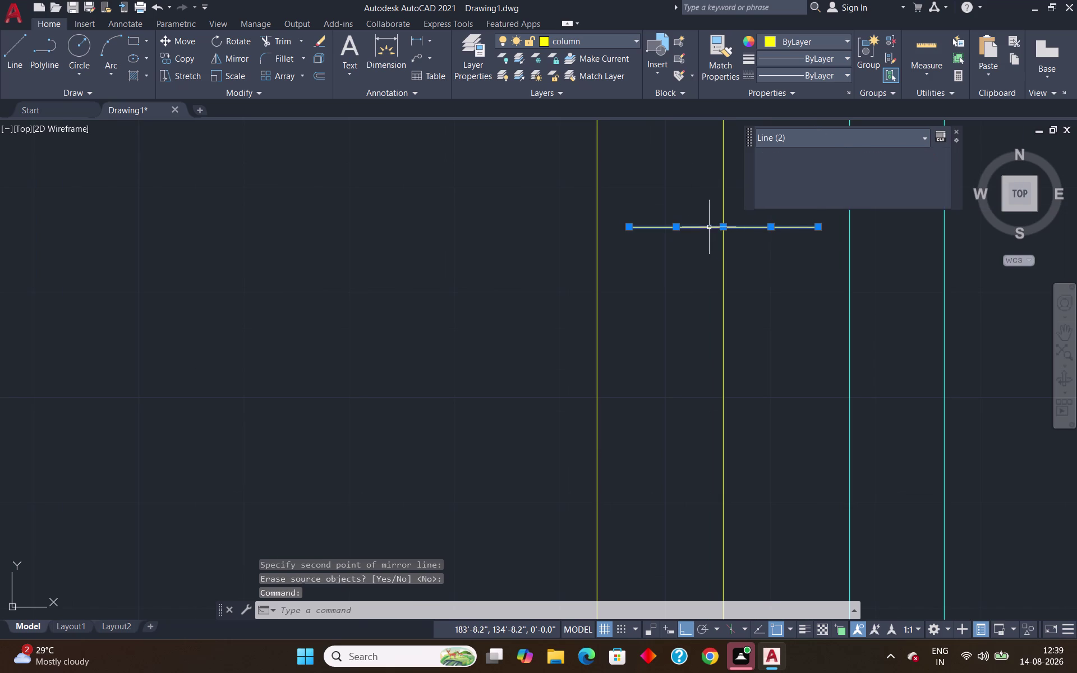
key(j)
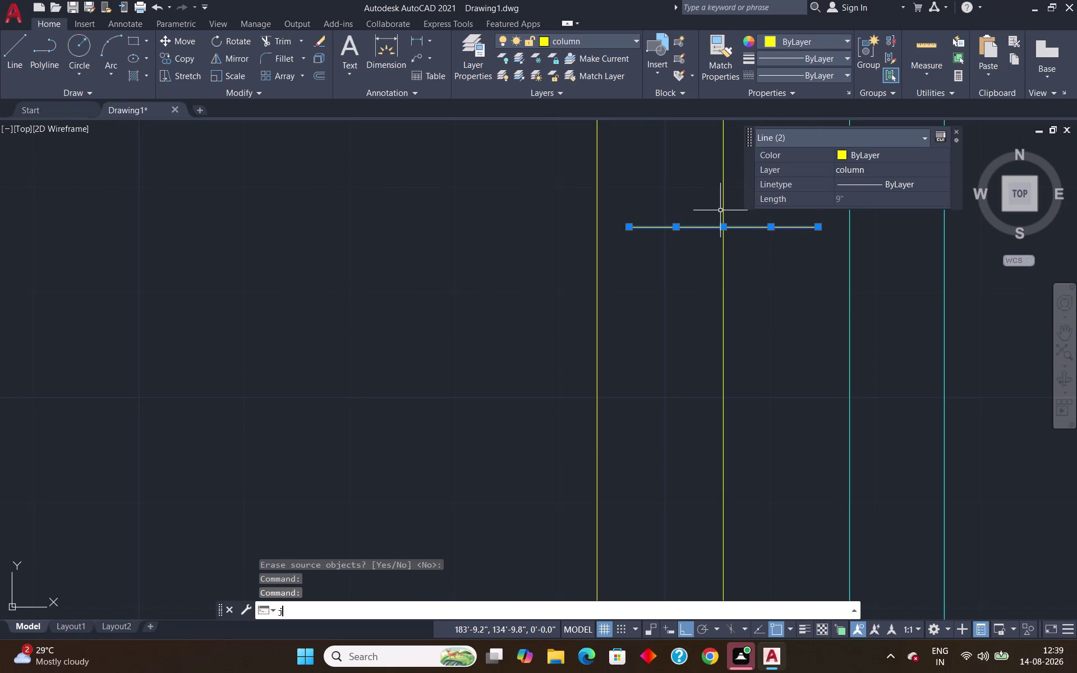
key(Return)
click(755, 226)
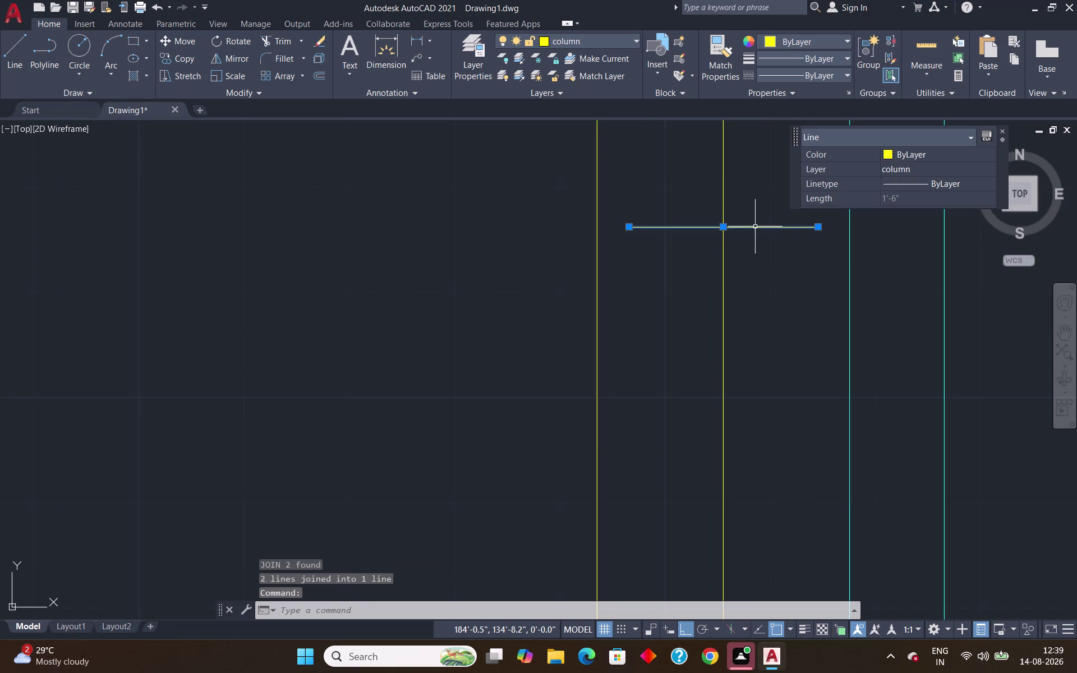
key(Escape)
Select the 1'-6" tread line and start copying it.
scroll(down, 3)
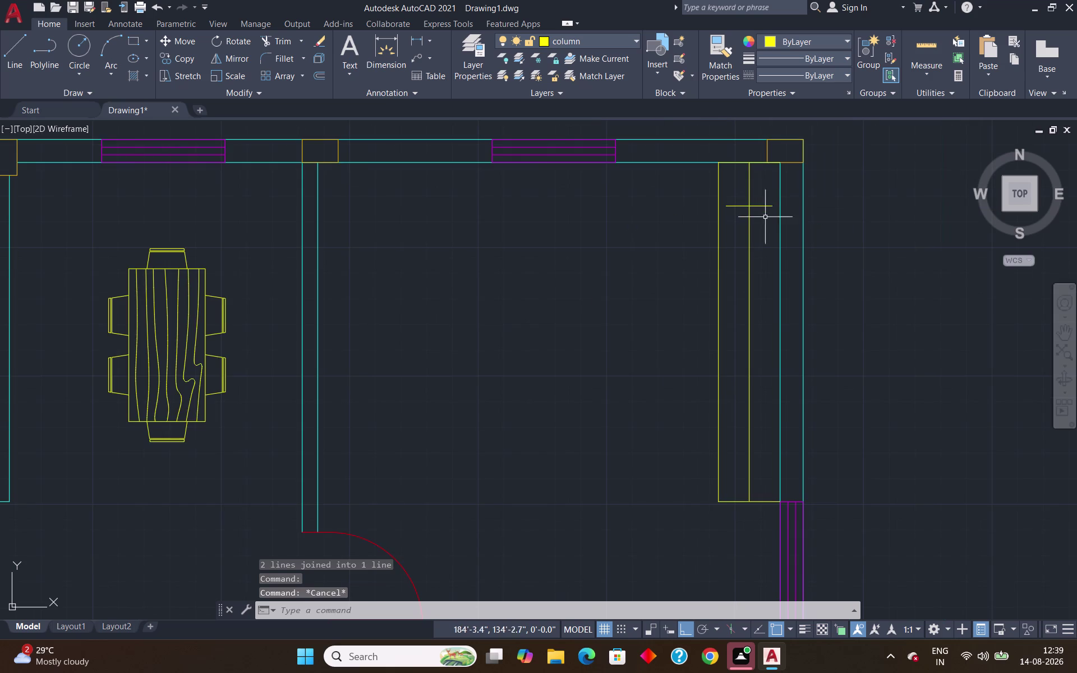
scroll(up, 3)
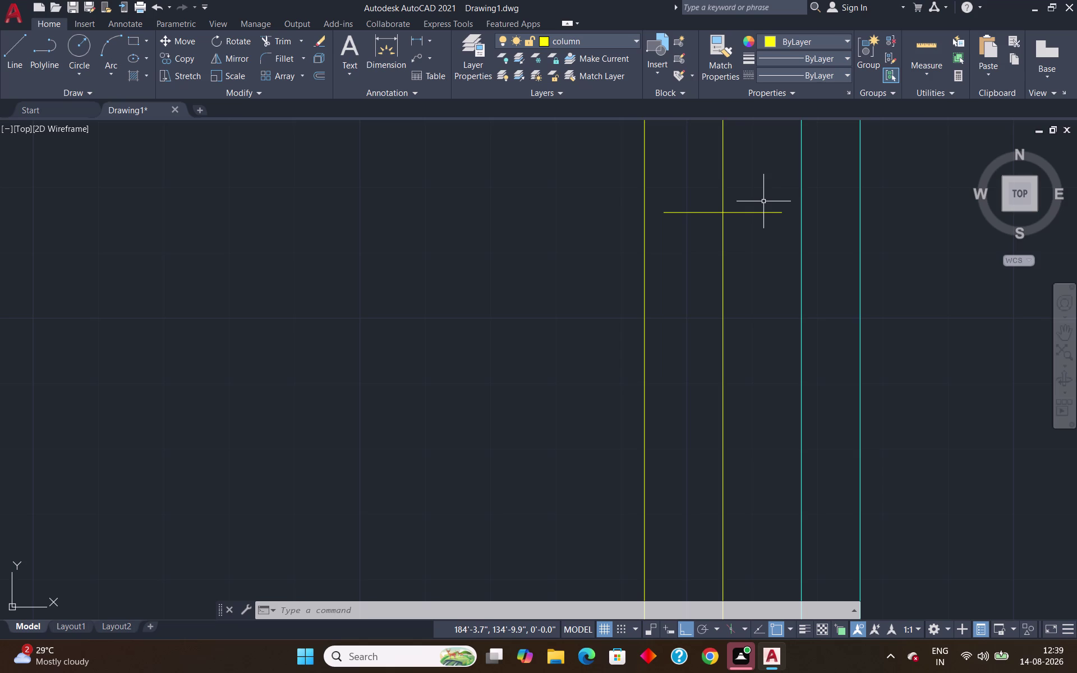
scroll(down, 3)
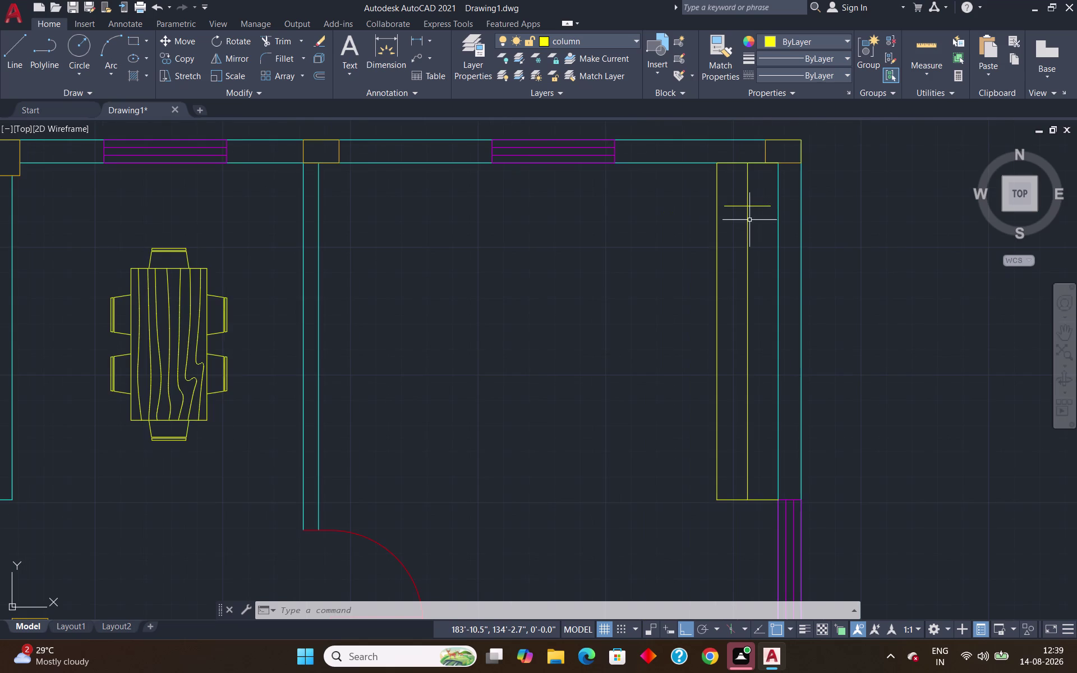
click(757, 205)
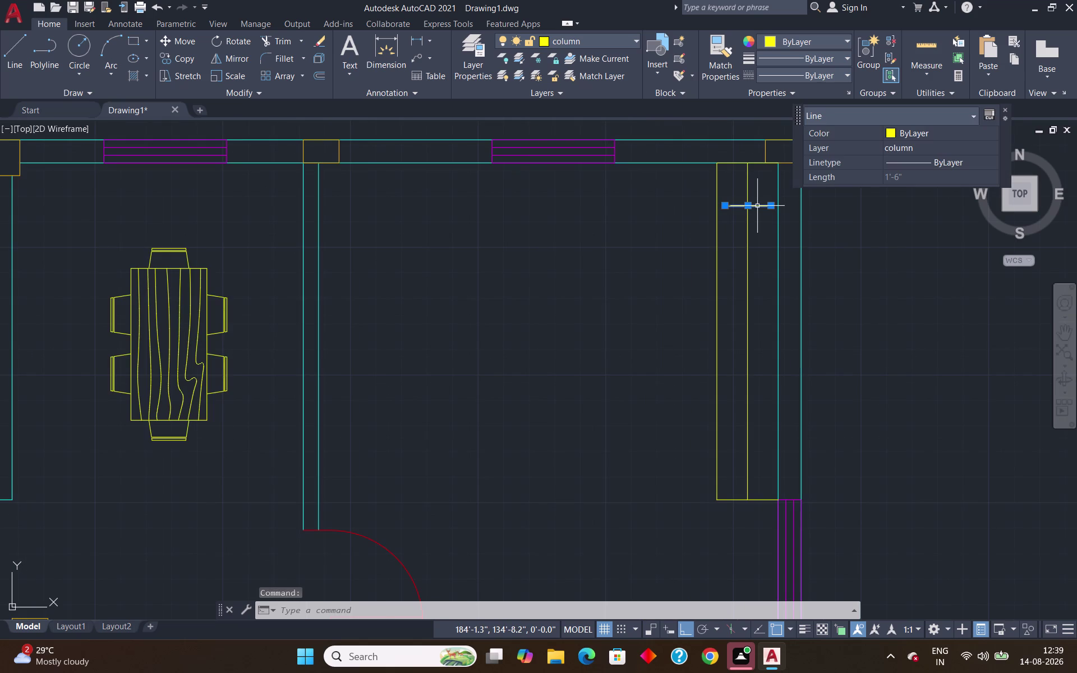
key(c)
key(o)
key(Return)
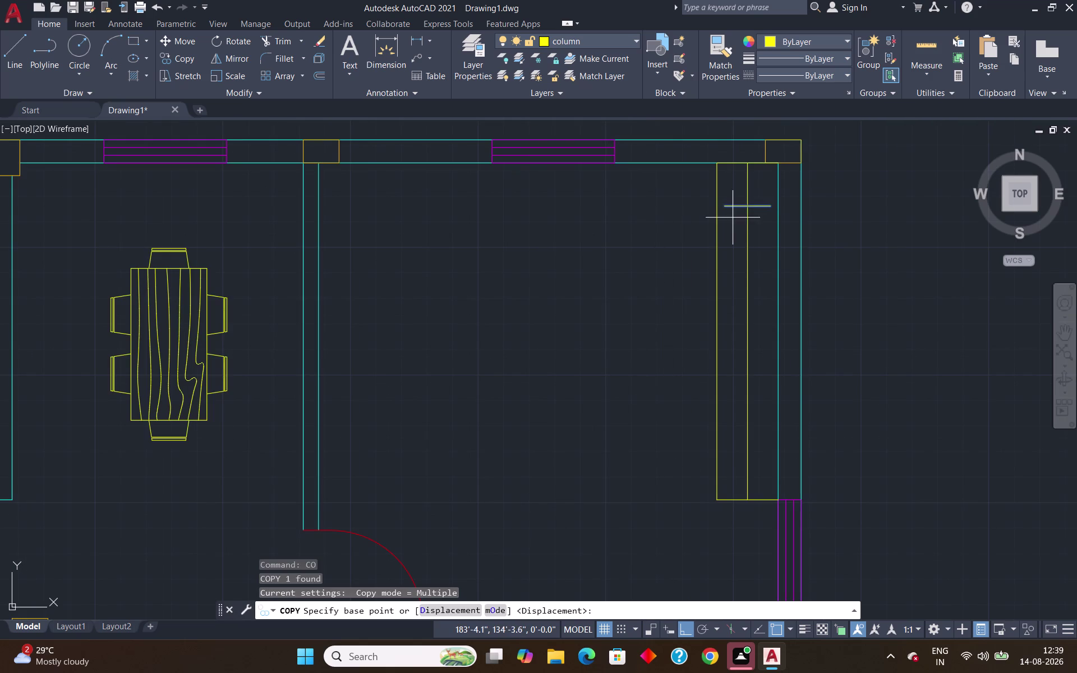
Copy the tread as a 14-item array fitted down to the staircase bottom.
click(724, 203)
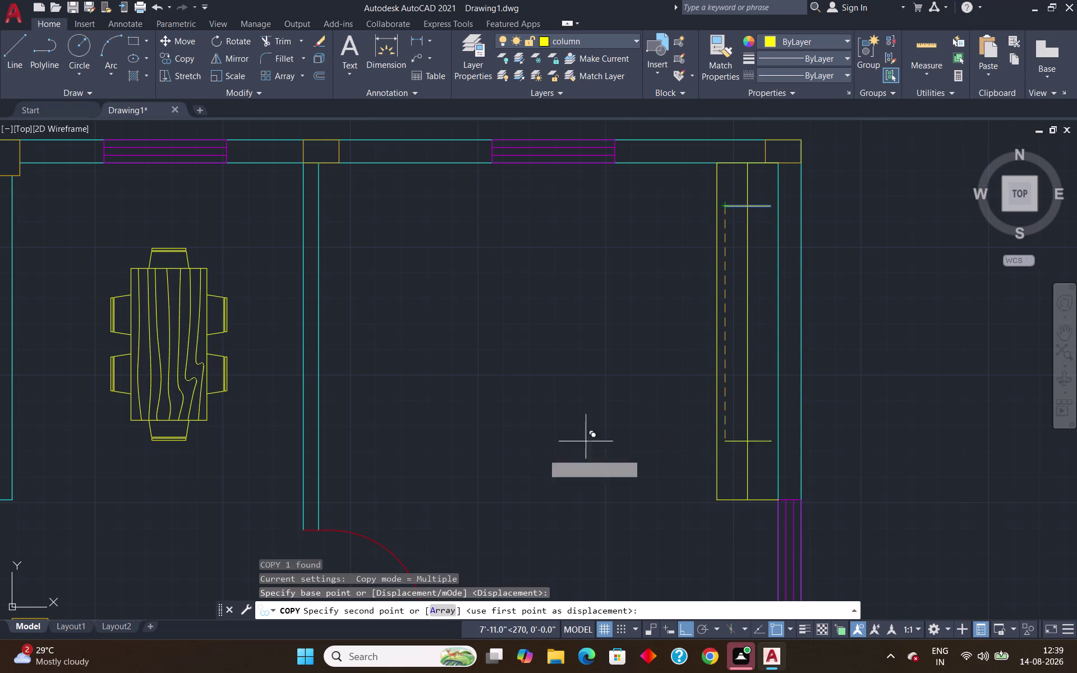
click(450, 611)
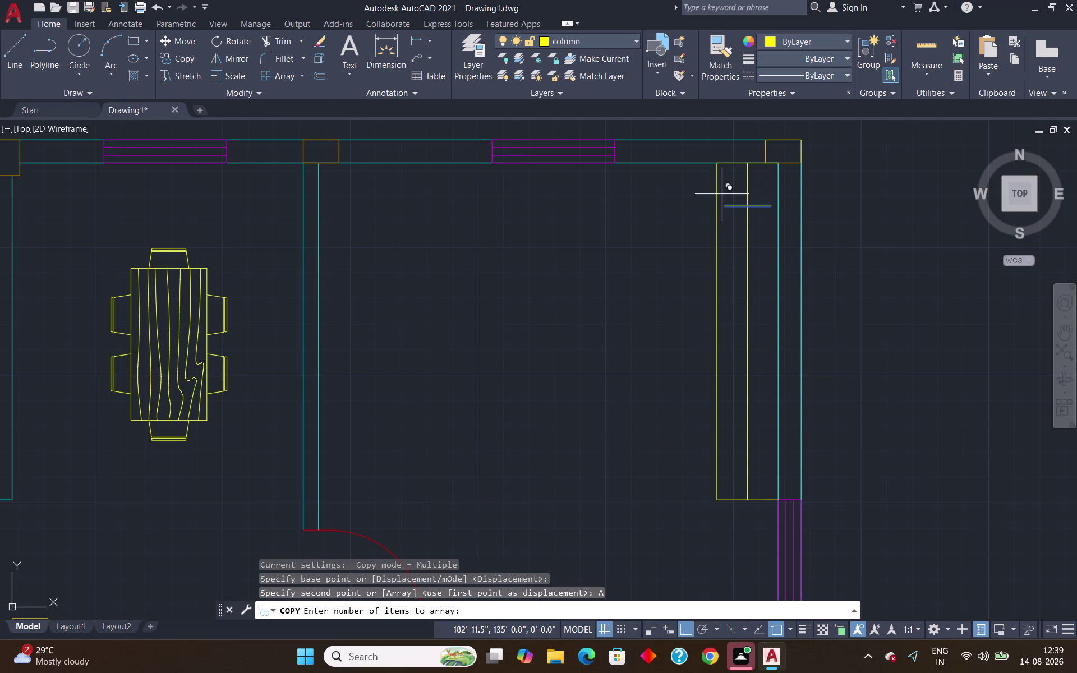
text(14)
key(Return)
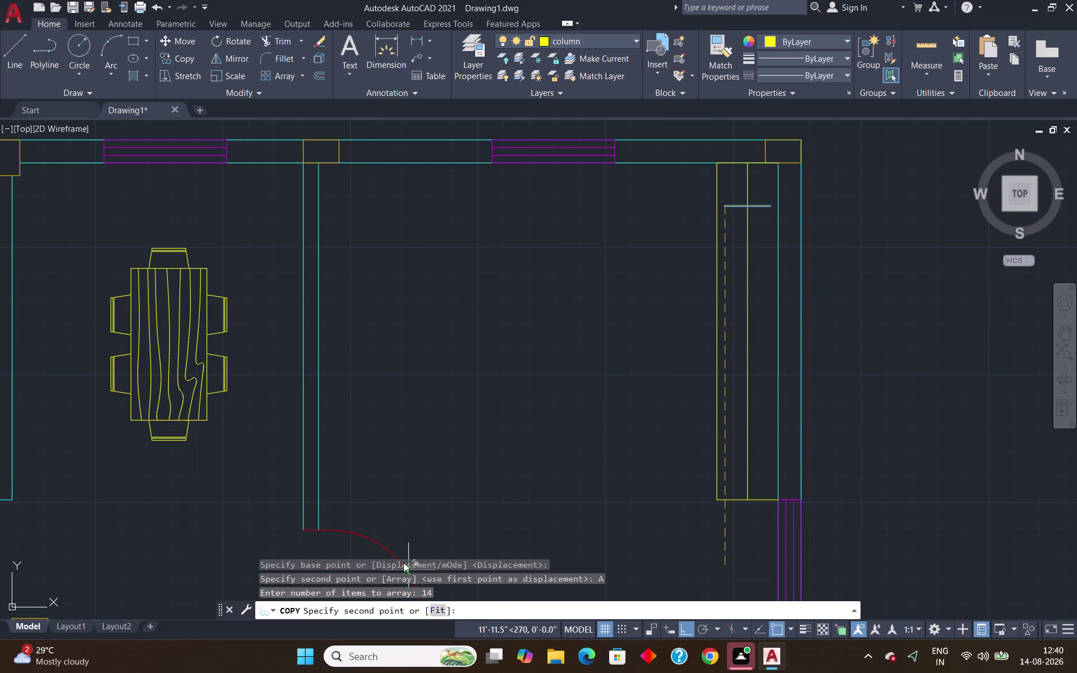
click(438, 605)
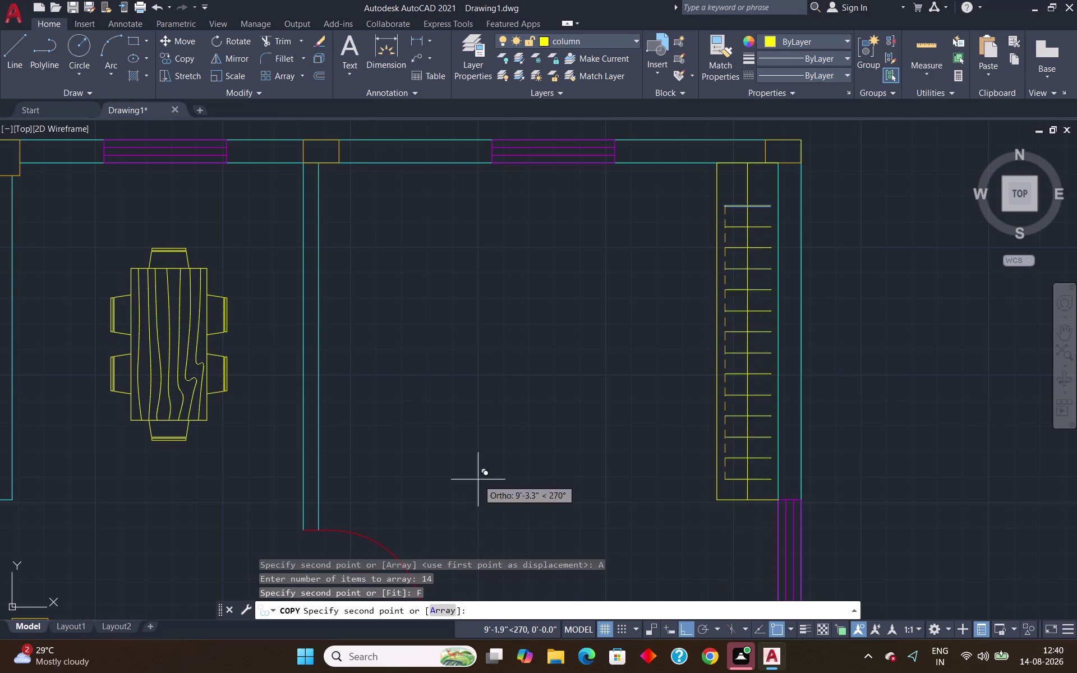
click(726, 472)
key(Return)
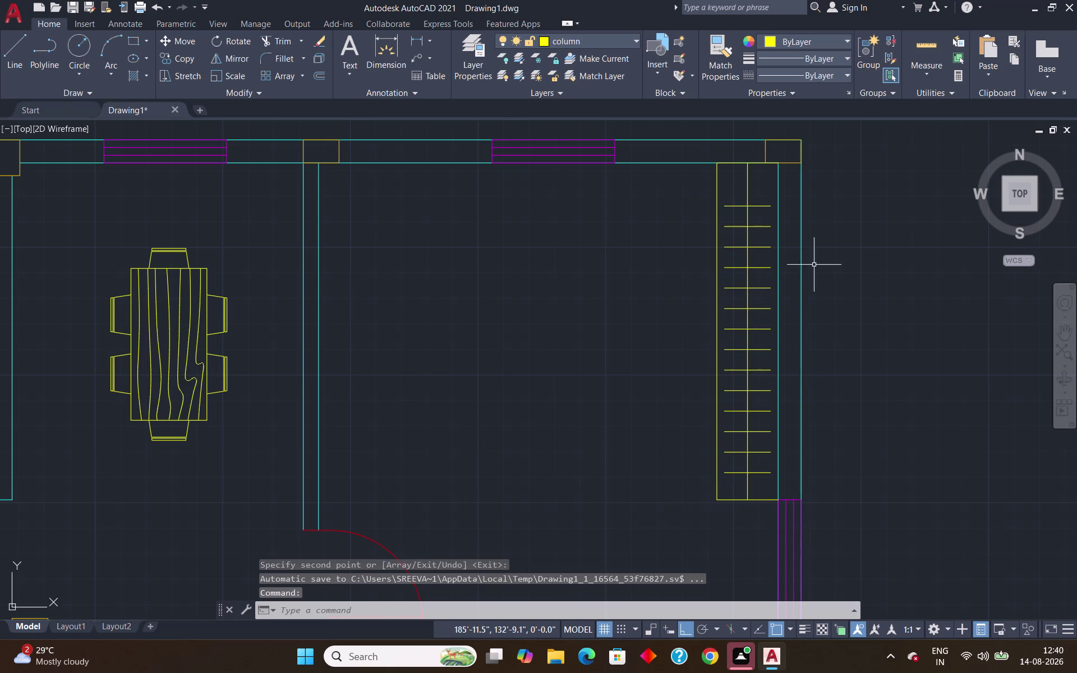
scroll(down, 3)
scroll(down, 3)
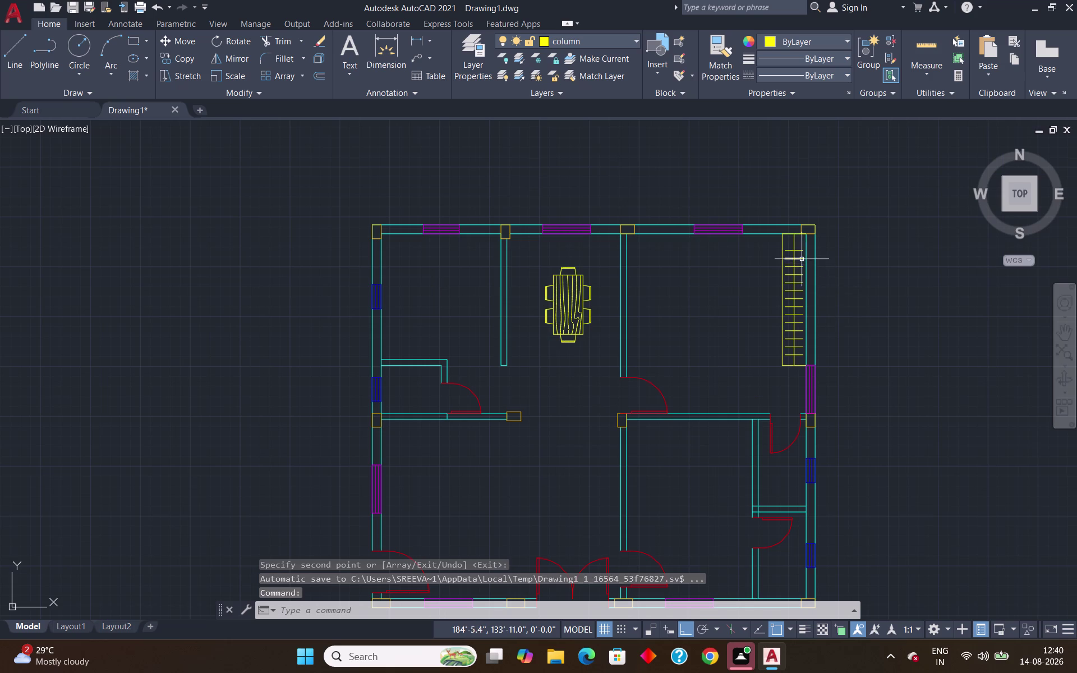
scroll(up, 3)
click(805, 194)
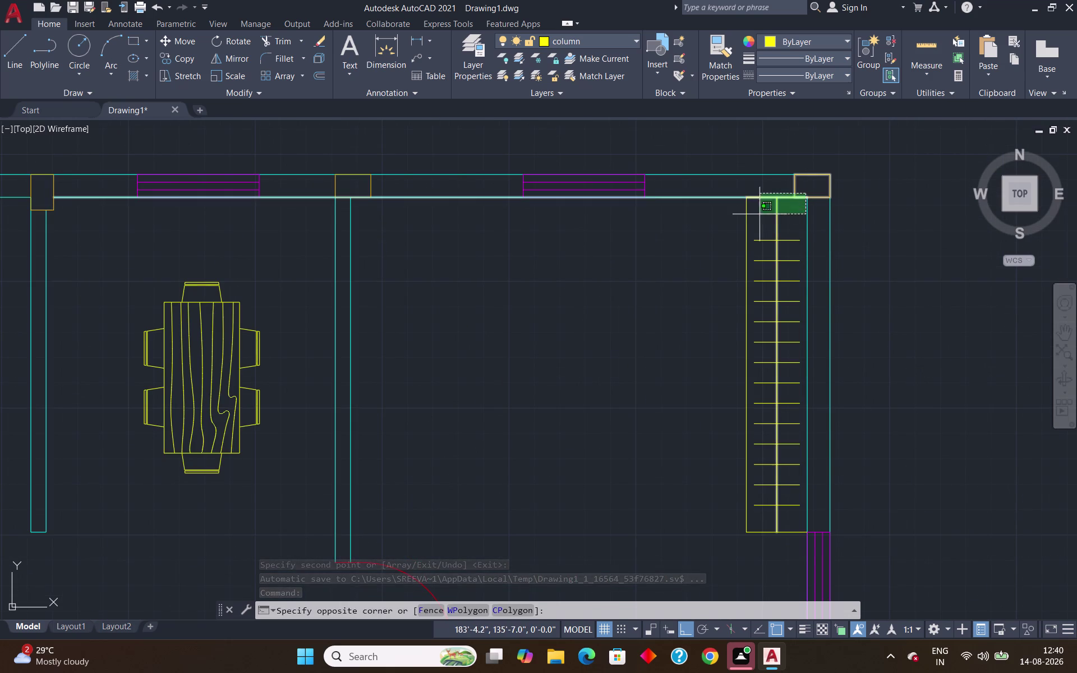
key(Escape)
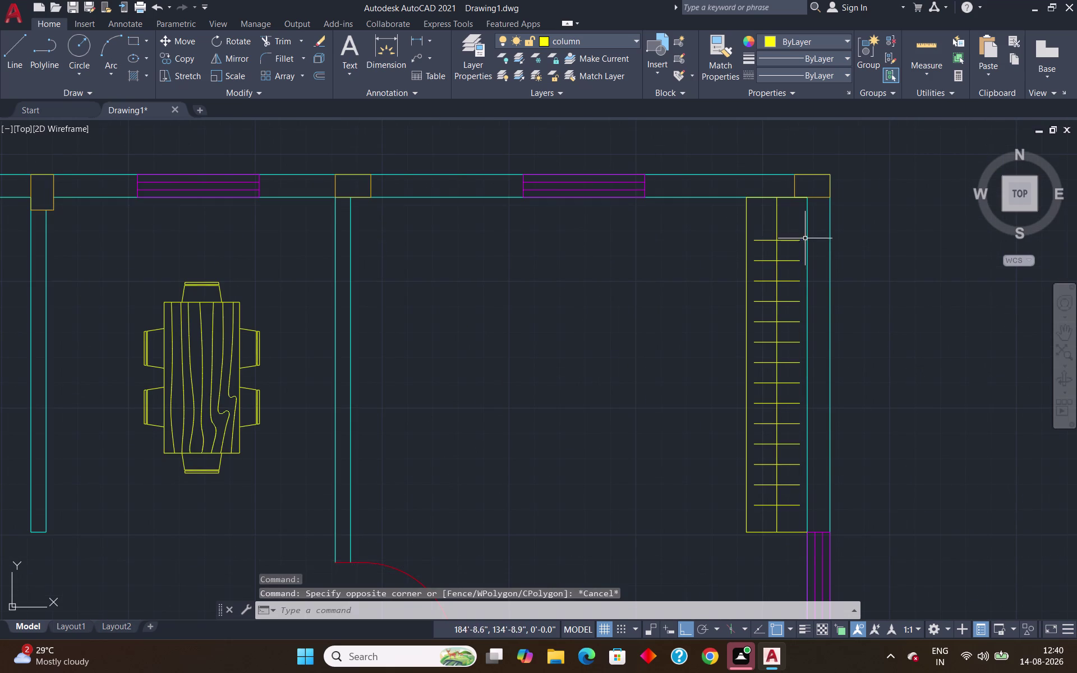
Select the staircase treads and outline lines and merge them with JOIN.
click(798, 219)
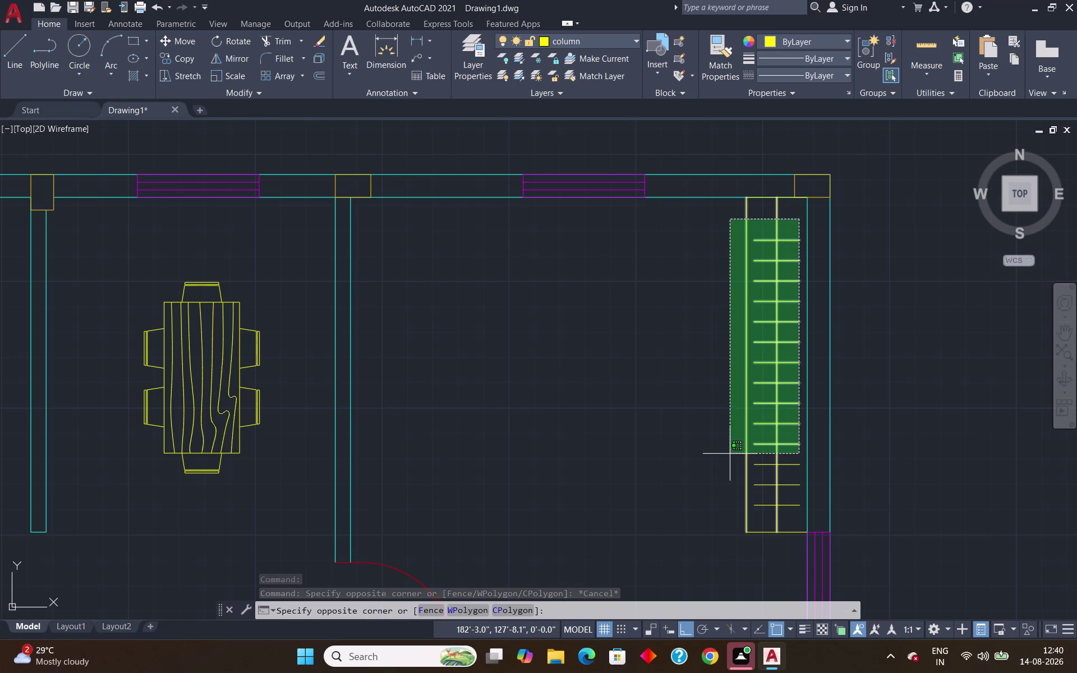
click(729, 454)
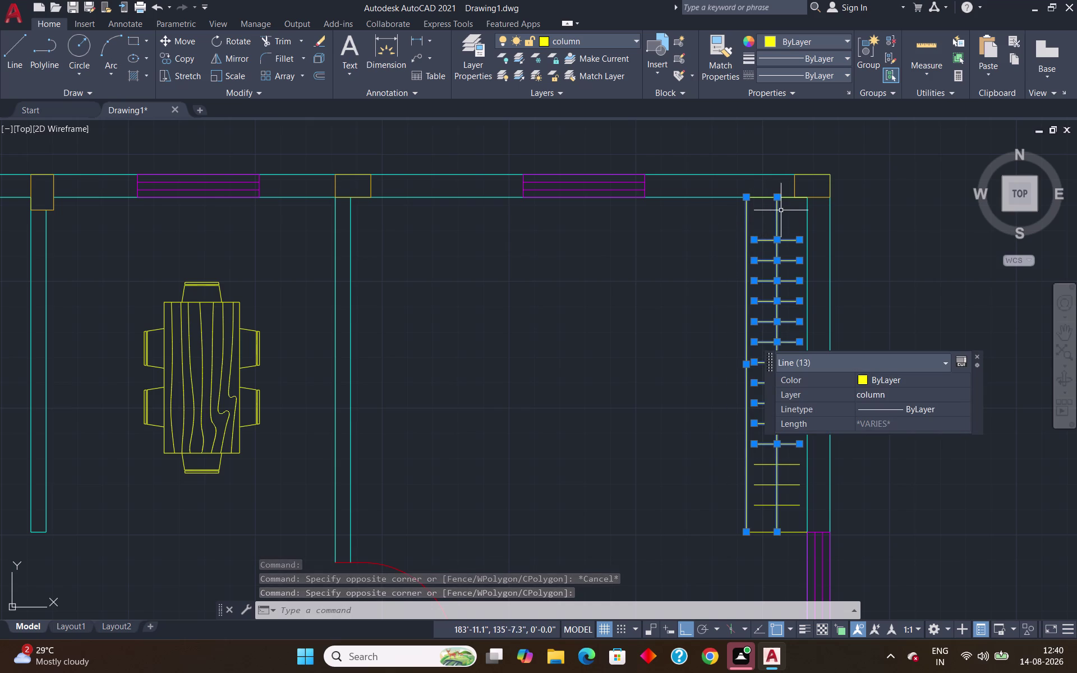
click(763, 198)
scroll(down, 3)
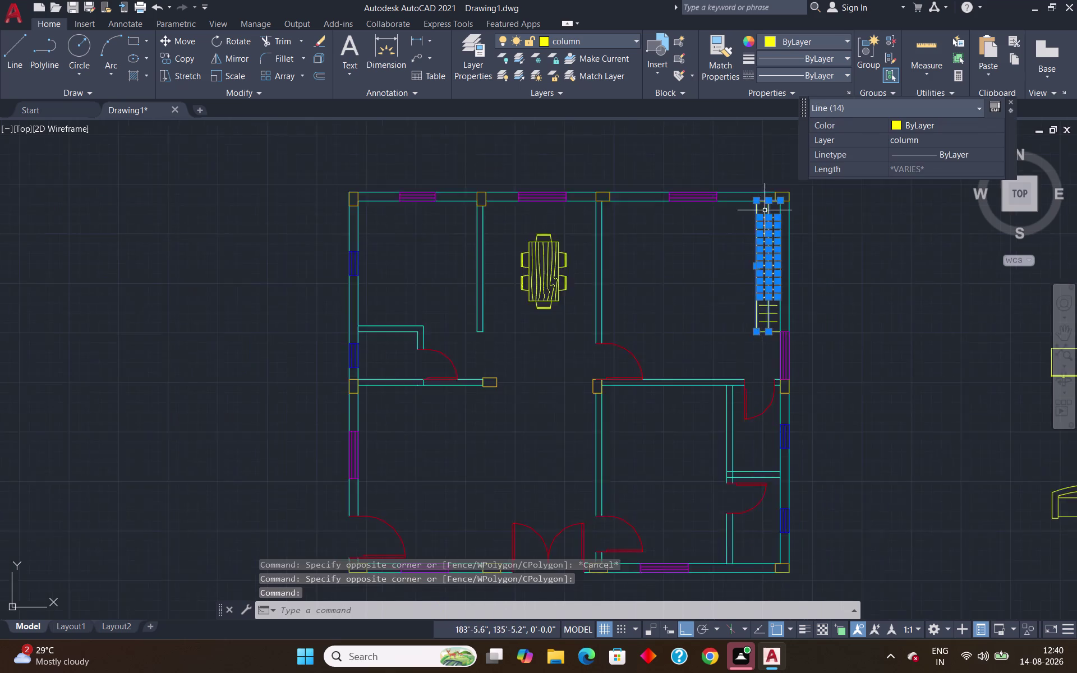
scroll(down, 3)
scroll(up, 3)
click(754, 244)
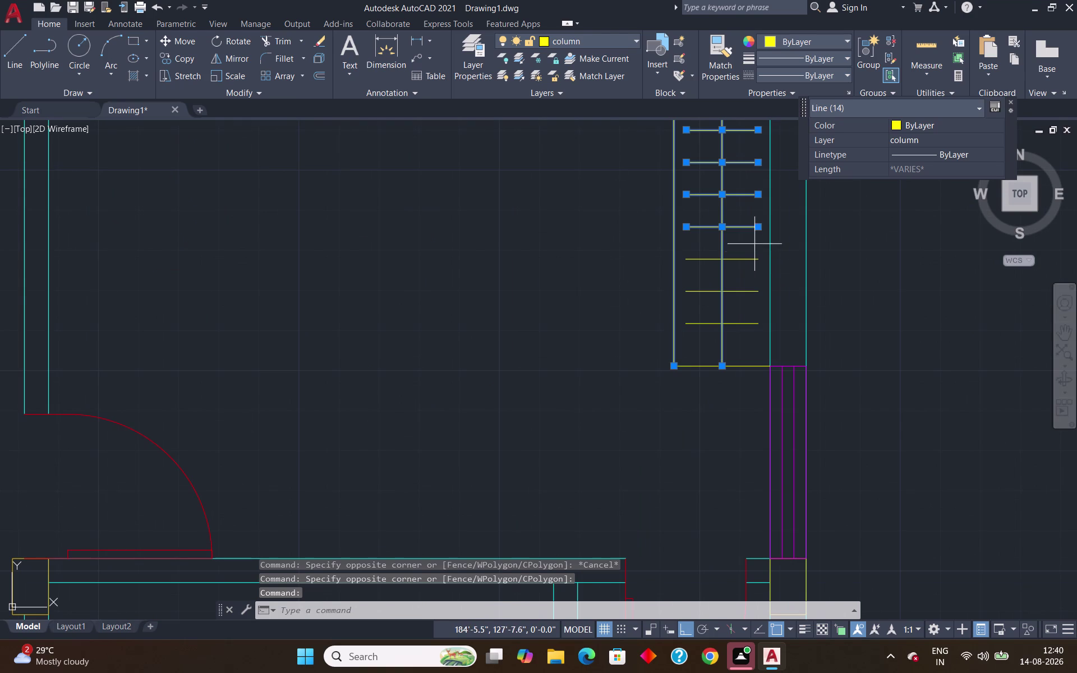
click(688, 335)
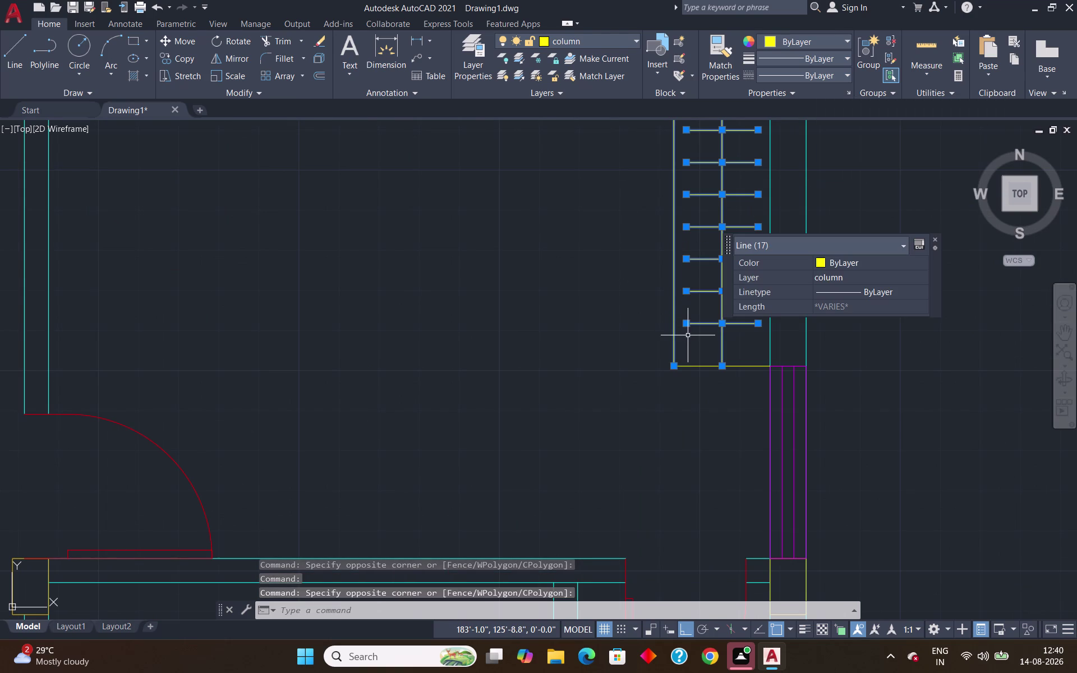
click(706, 366)
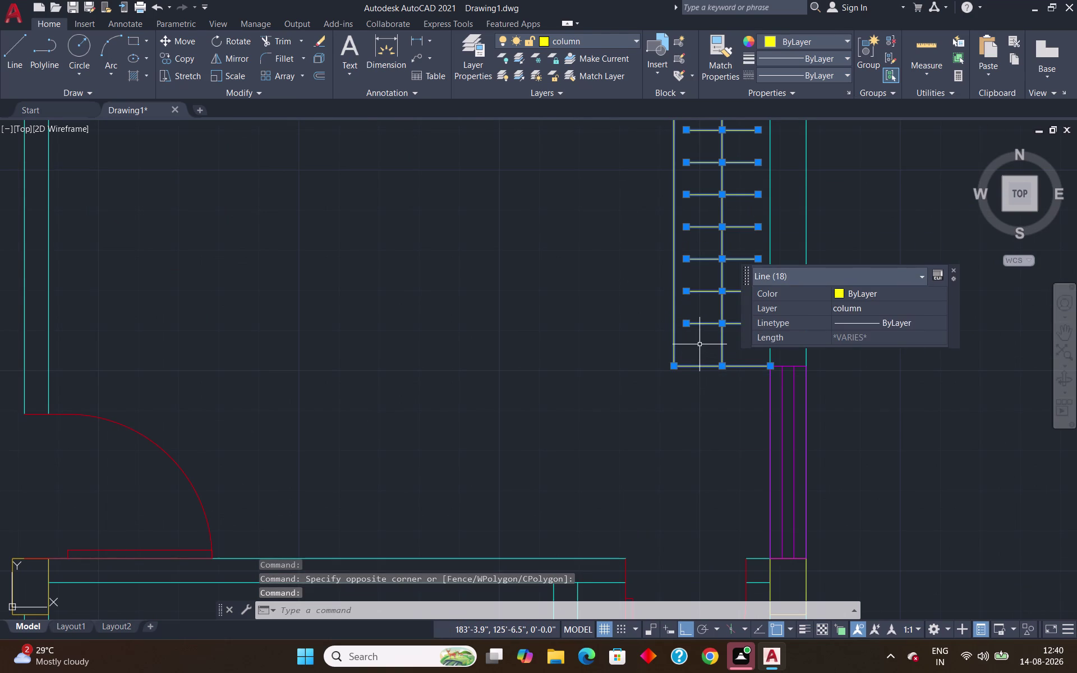
key(j)
key(Return)
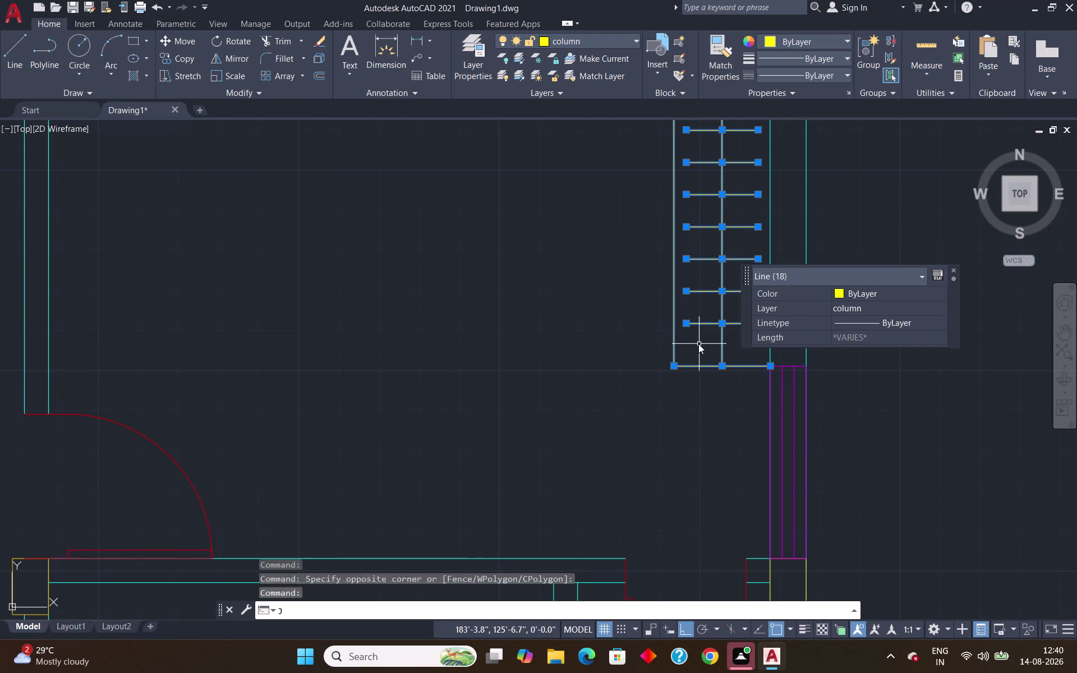
scroll(down, 3)
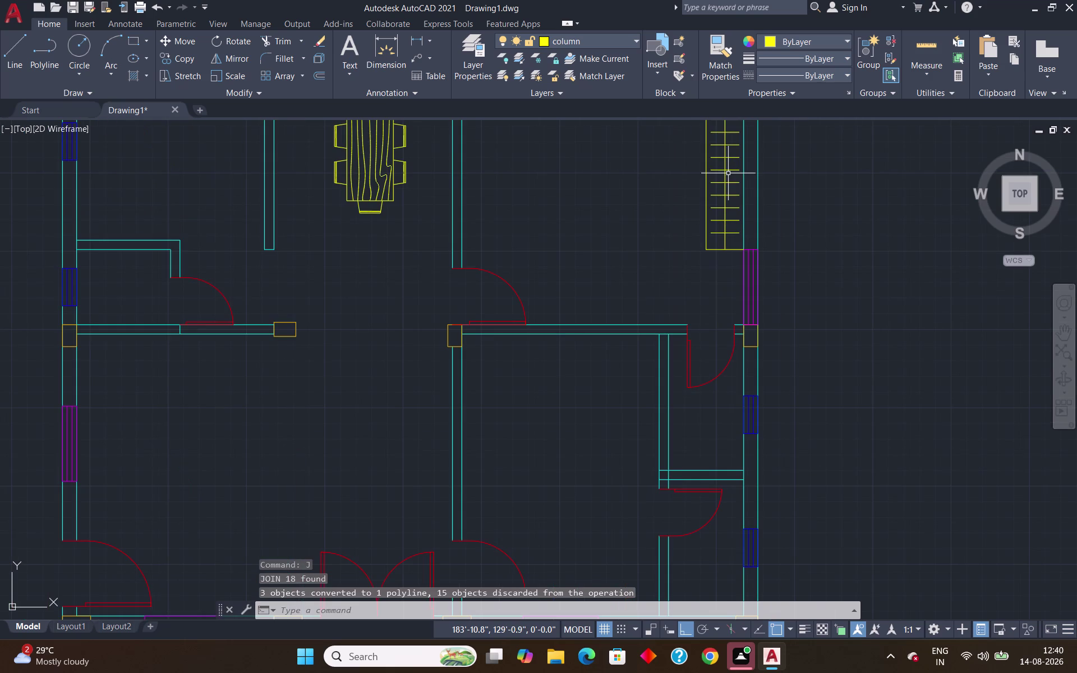
middle_drag(728, 173, 716, 331)
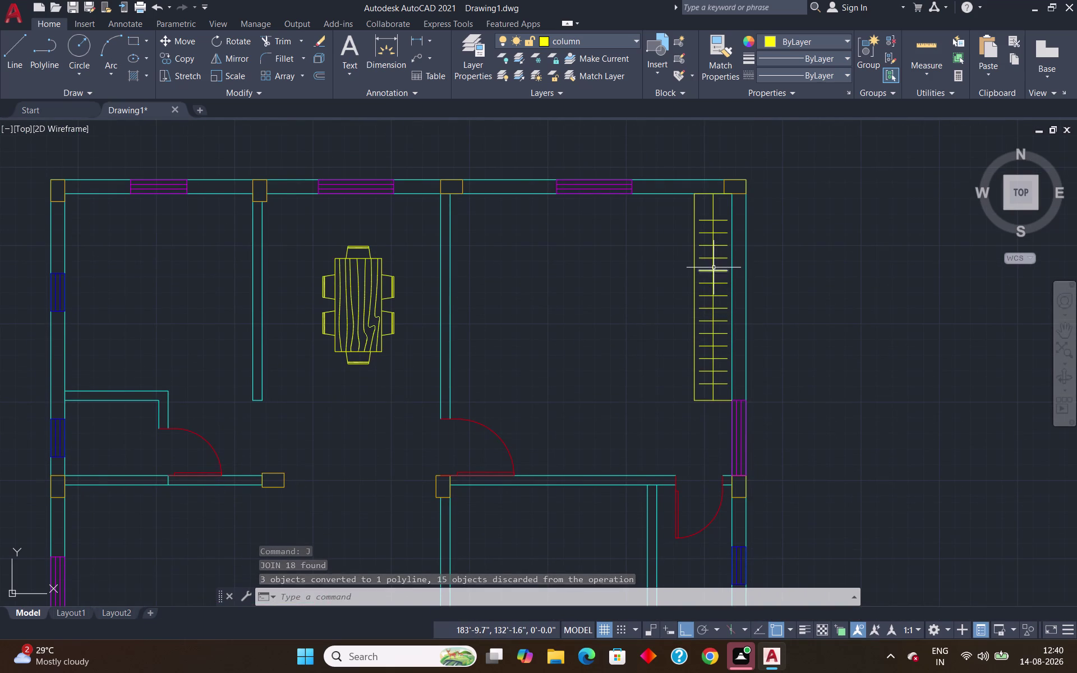
click(696, 264)
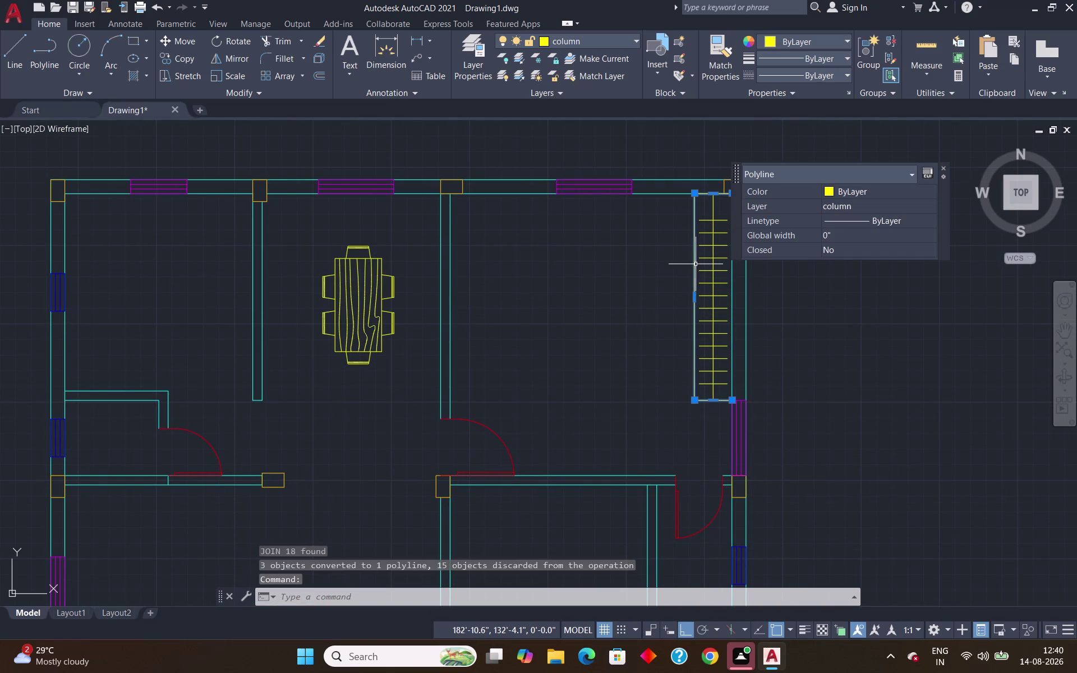
key(Escape)
scroll(down, 3)
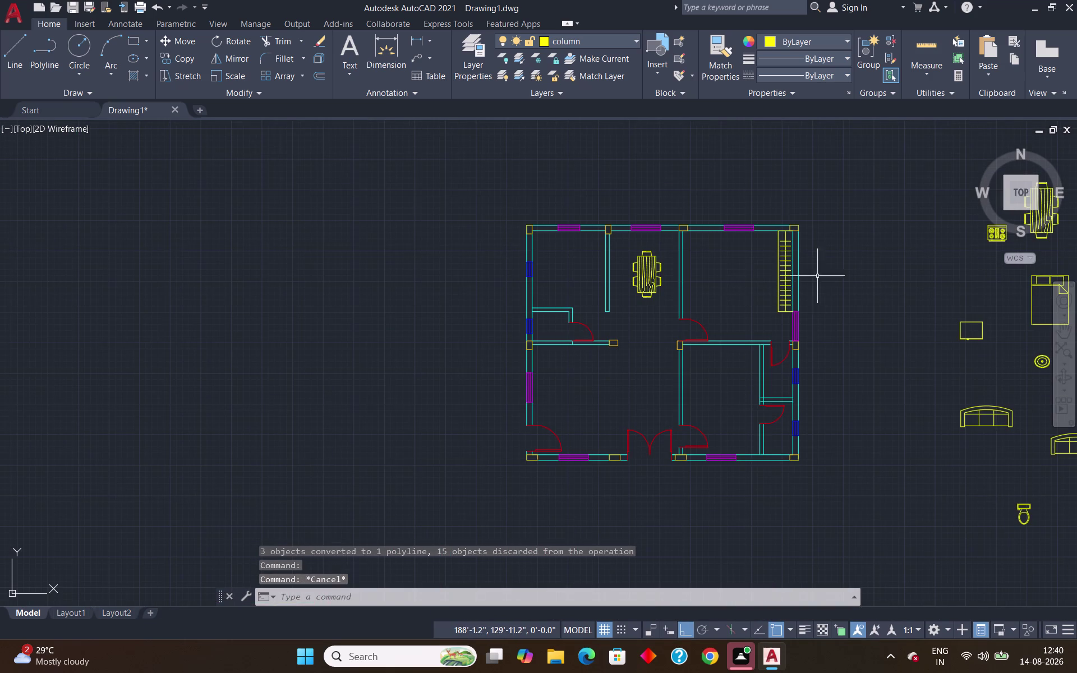
scroll(down, 3)
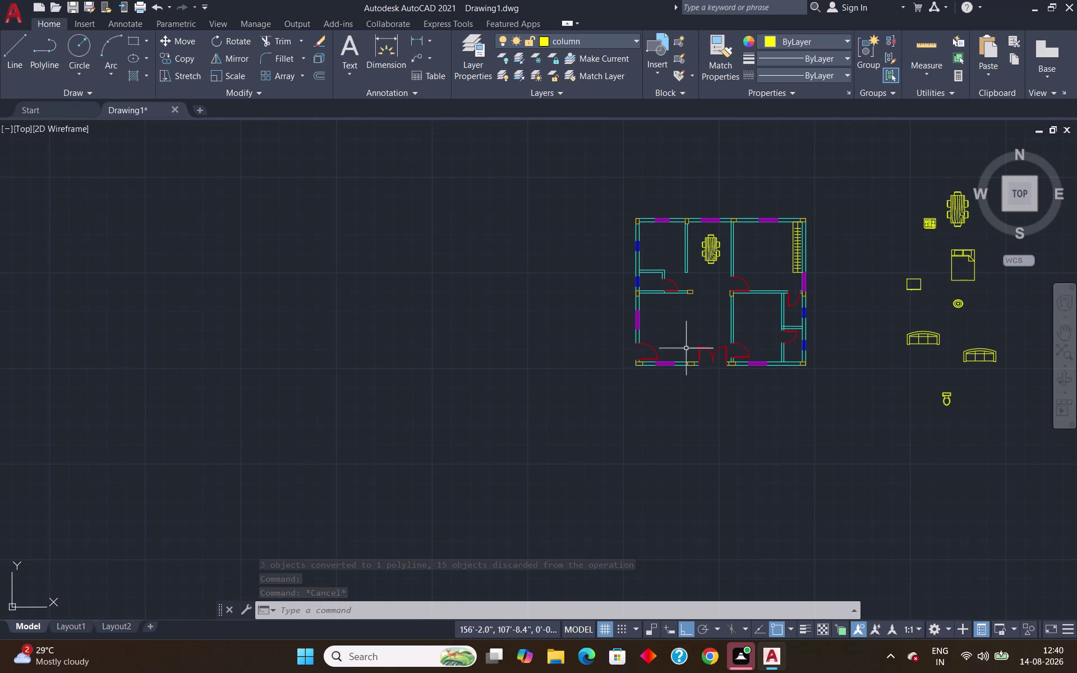
middle_drag(804, 307, 610, 370)
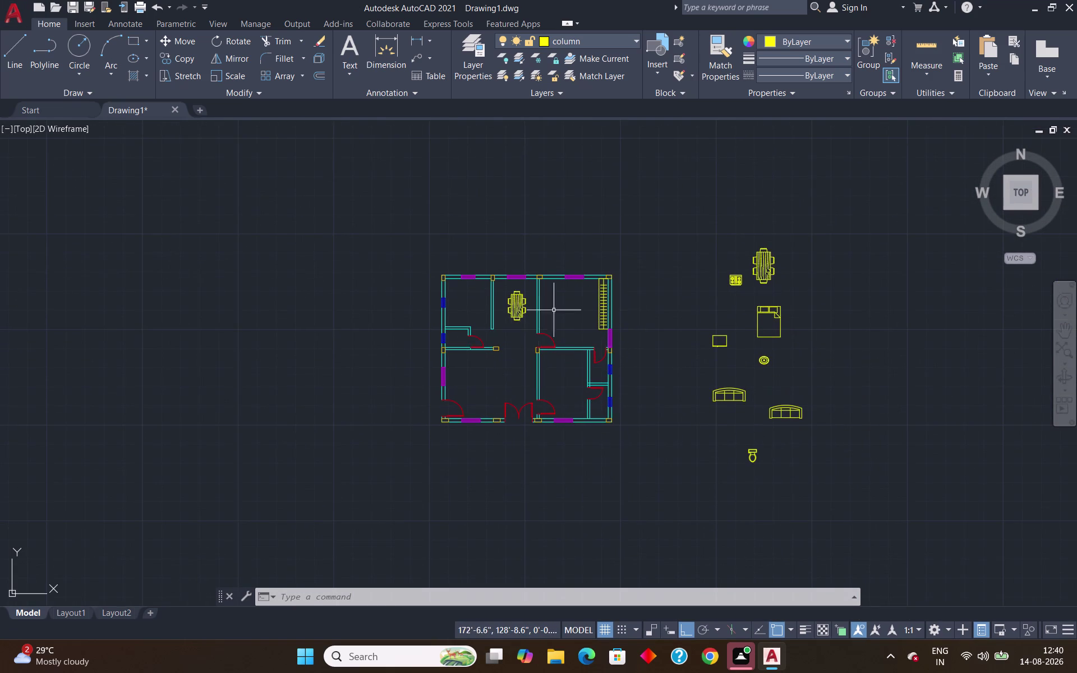
scroll(up, 3)
scroll(down, 3)
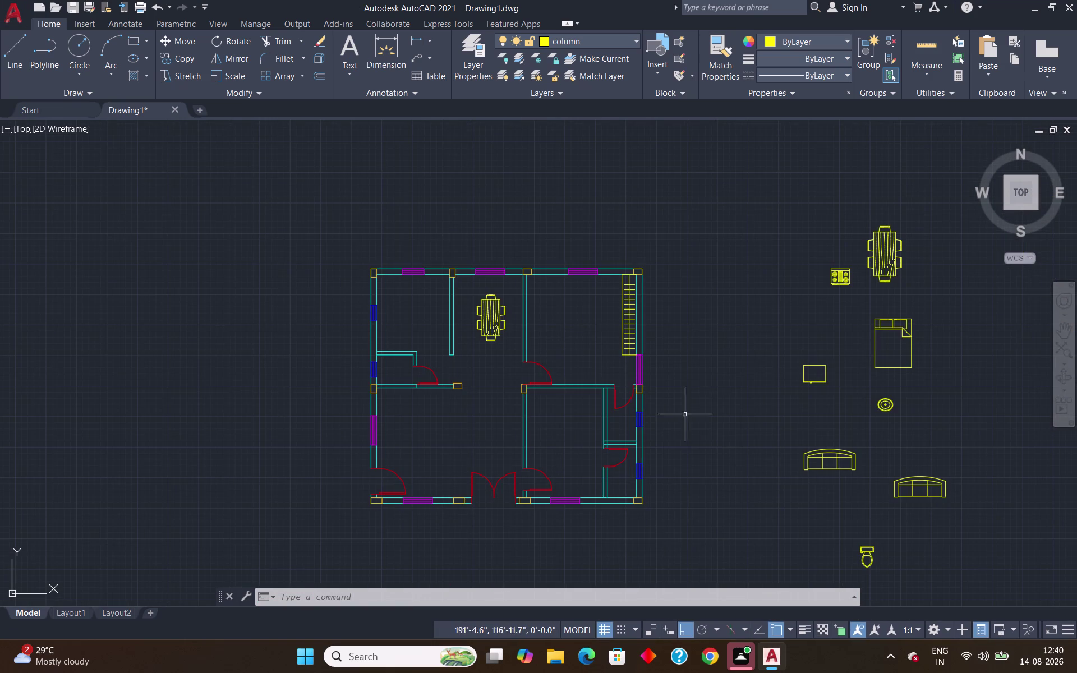
scroll(up, 3)
Copy the Bed - Queen block into the upper room against its top wall.
click(944, 293)
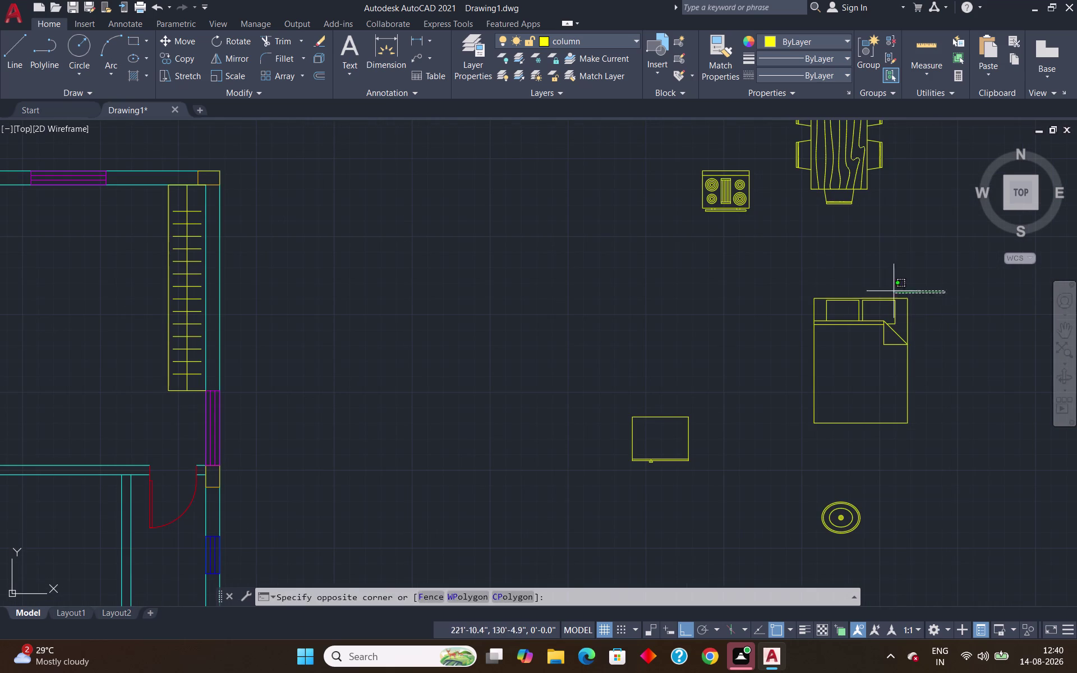
click(847, 323)
text(c)
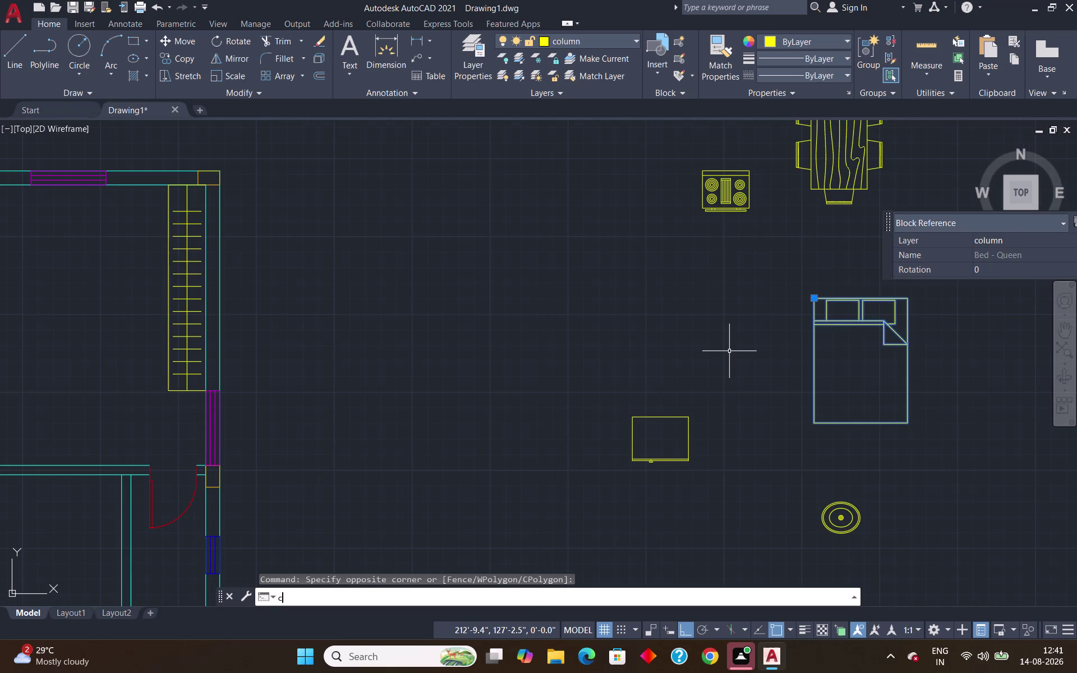
text(o)
key(Return)
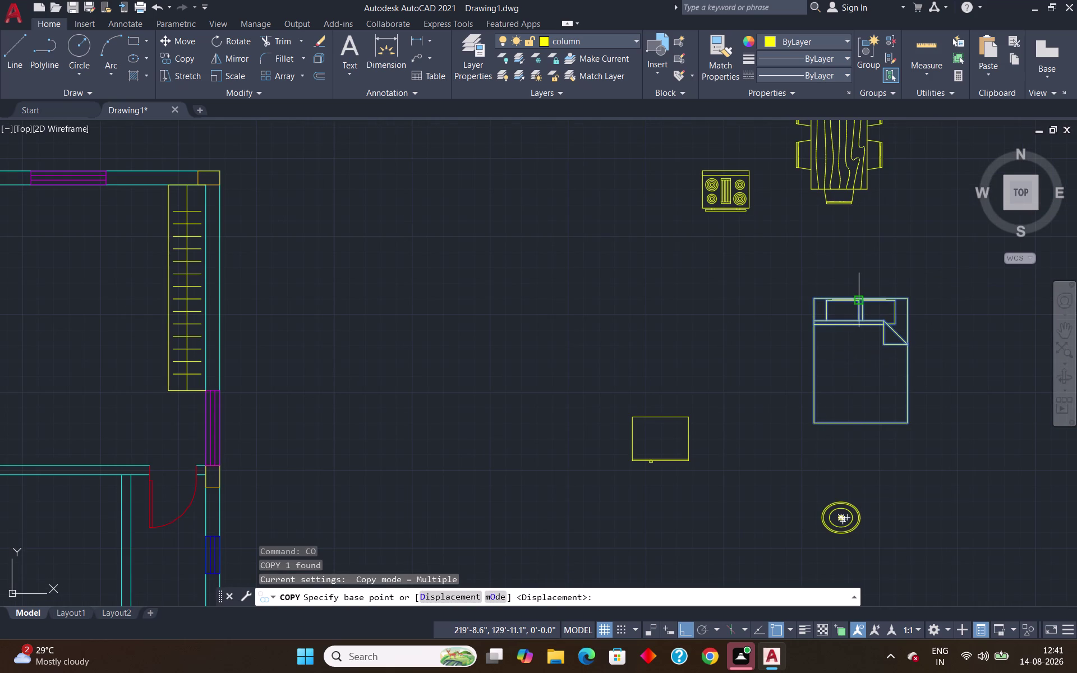
click(863, 302)
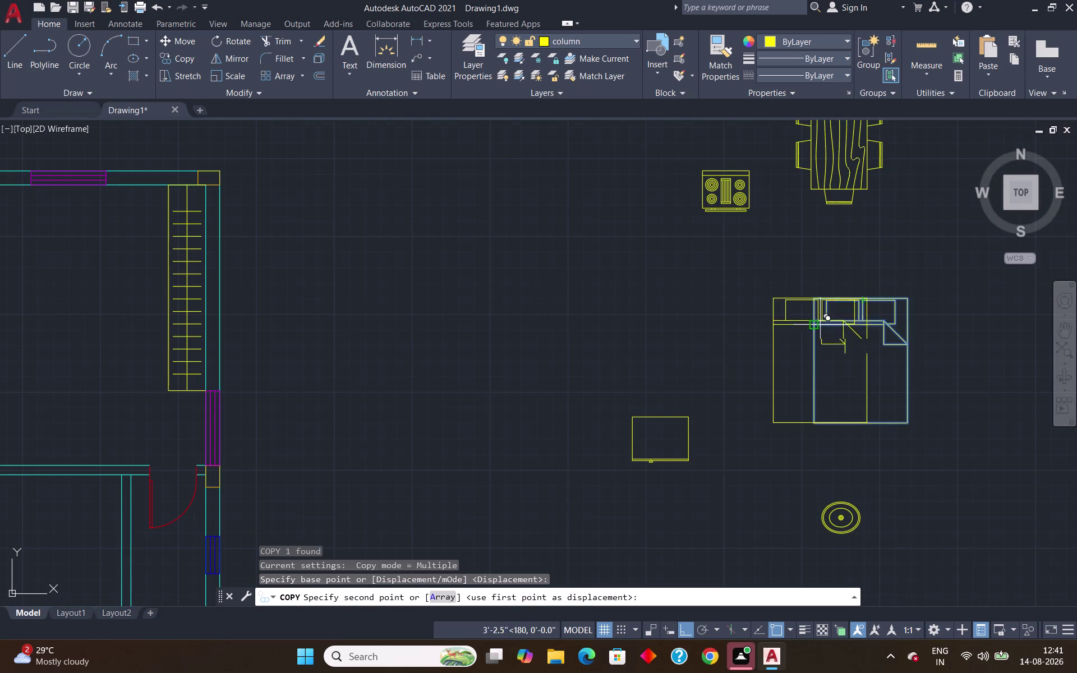
scroll(down, 3)
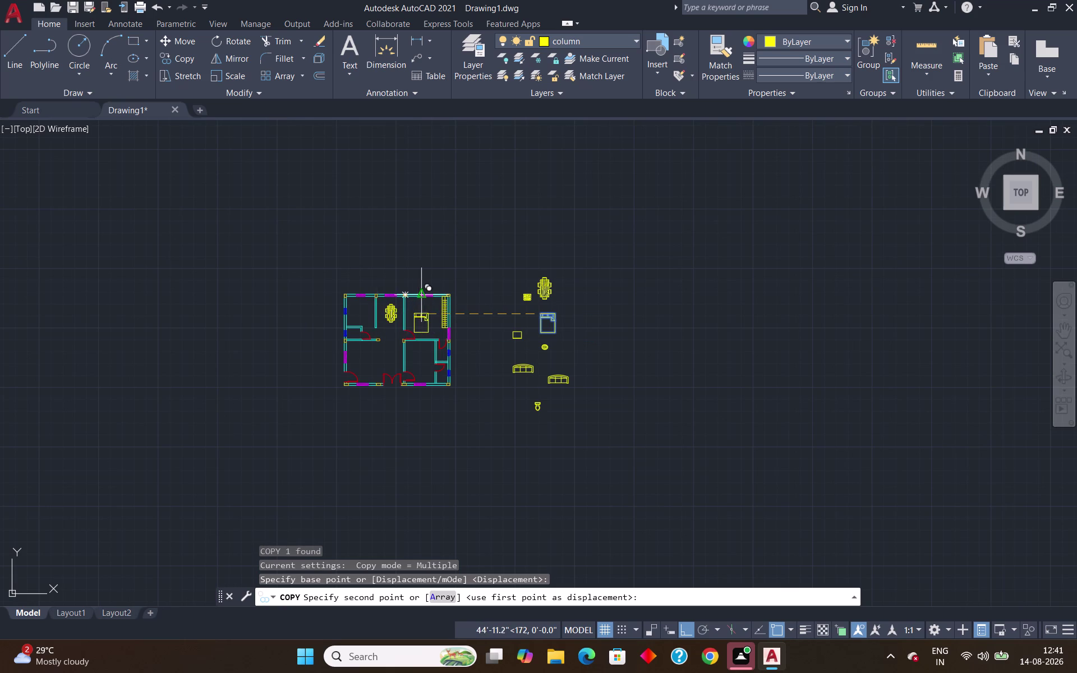
scroll(up, 3)
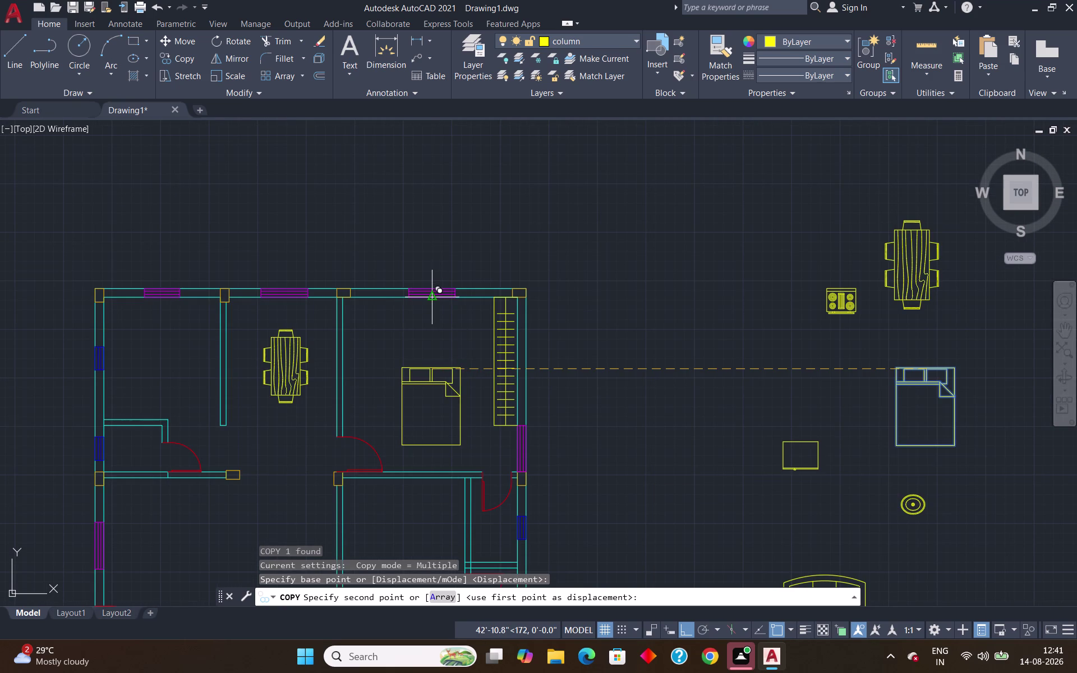
click(432, 299)
key(Return)
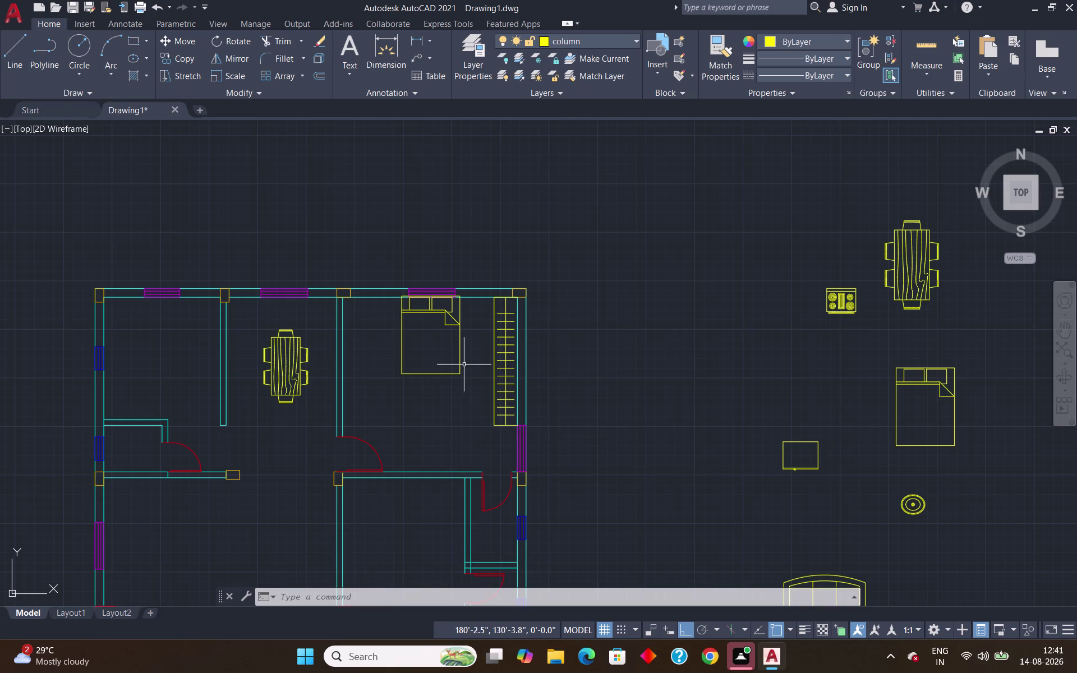
scroll(down, 3)
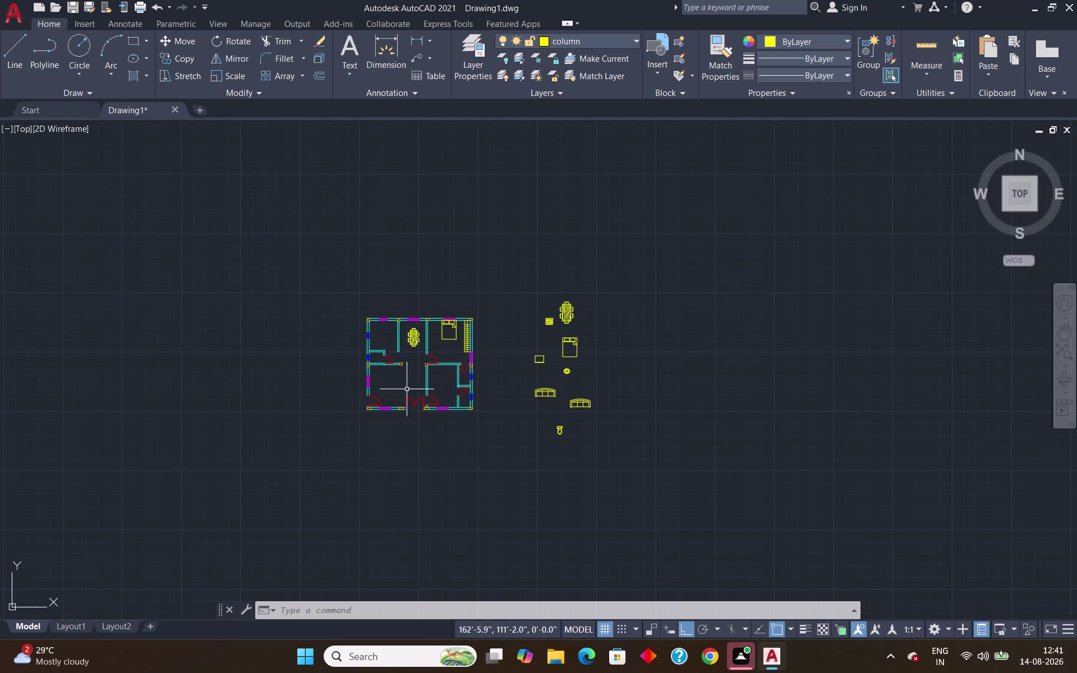
scroll(up, 3)
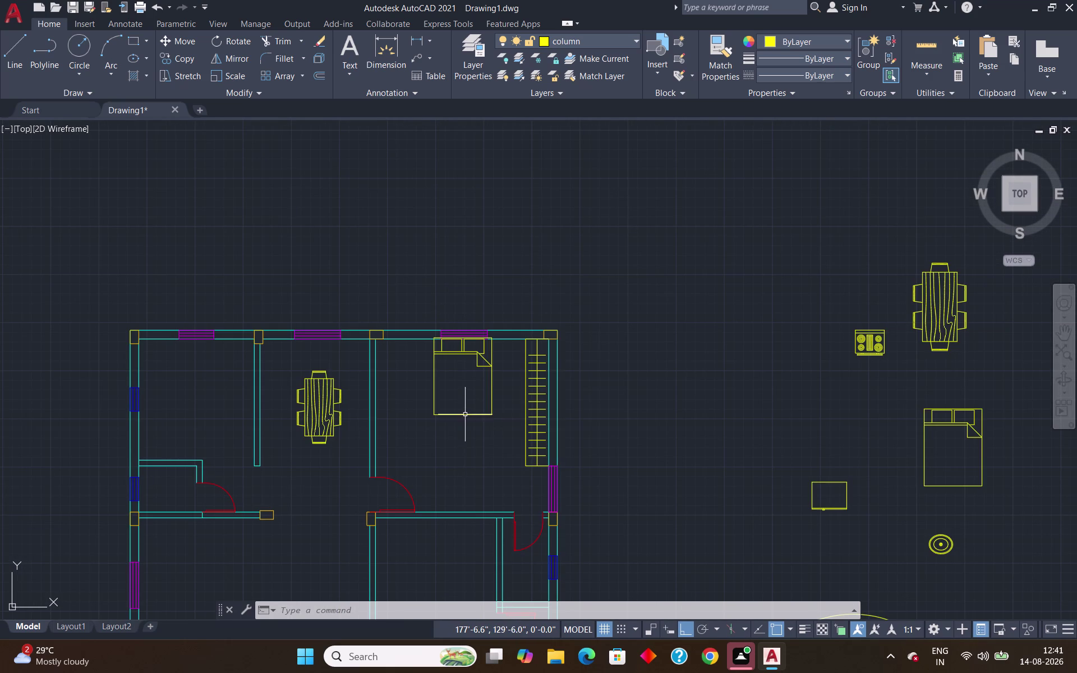
Start scaling the bed copy twice, cancelling both attempts after setting base points.
click(465, 414)
key(s)
key(c)
key(Return)
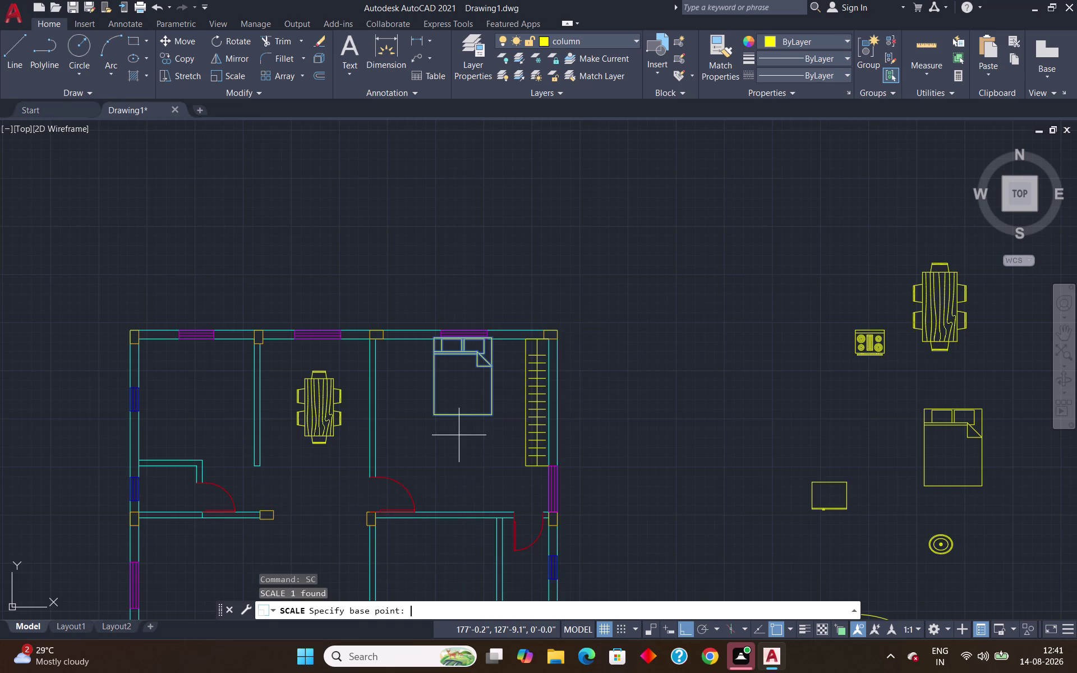
click(434, 417)
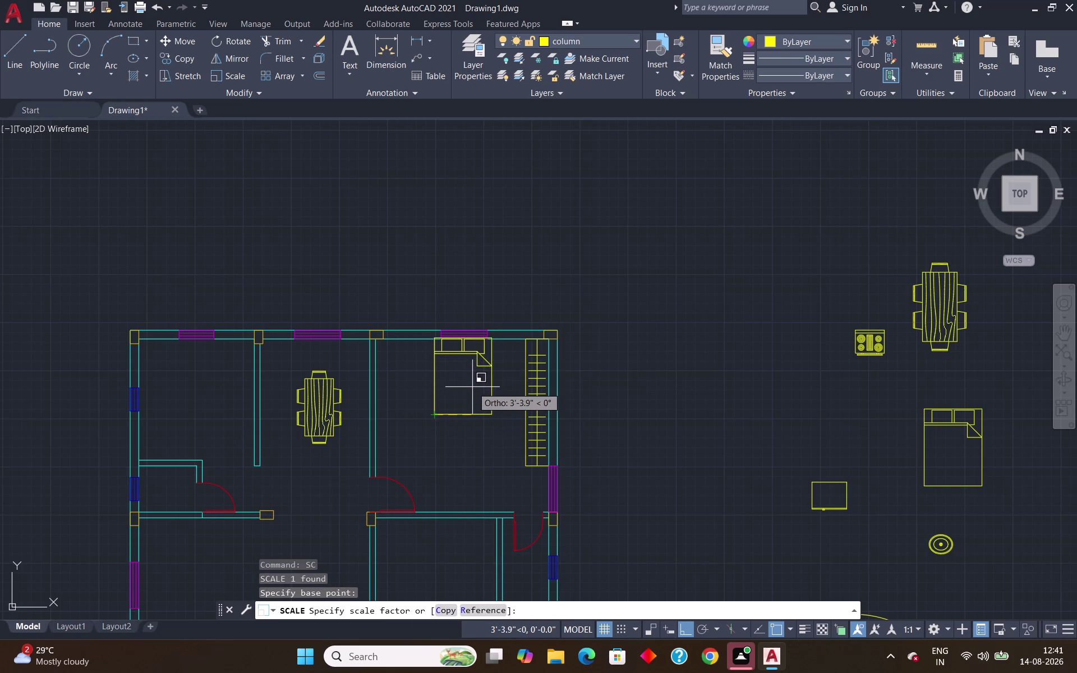
key(Escape)
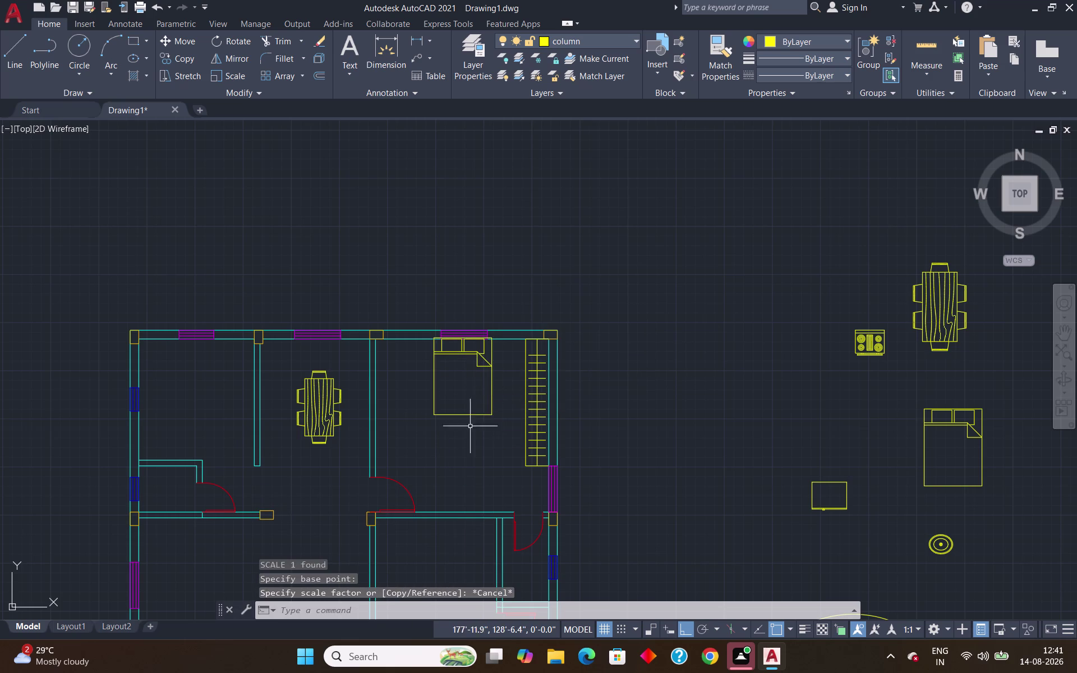
click(492, 368)
text(sc)
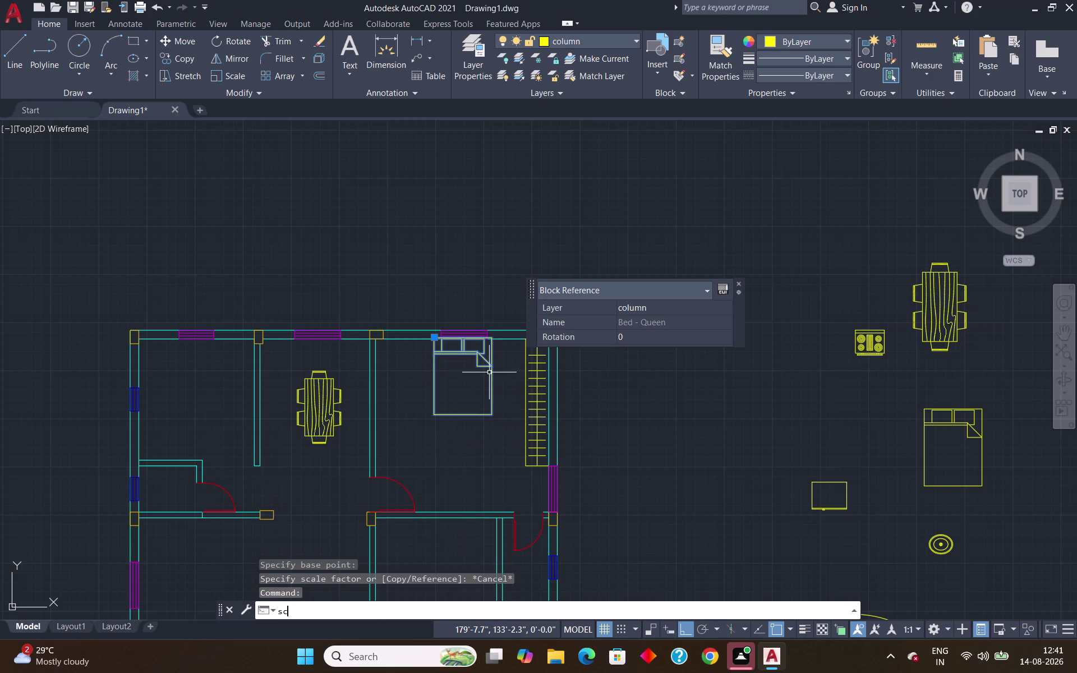
key(Return)
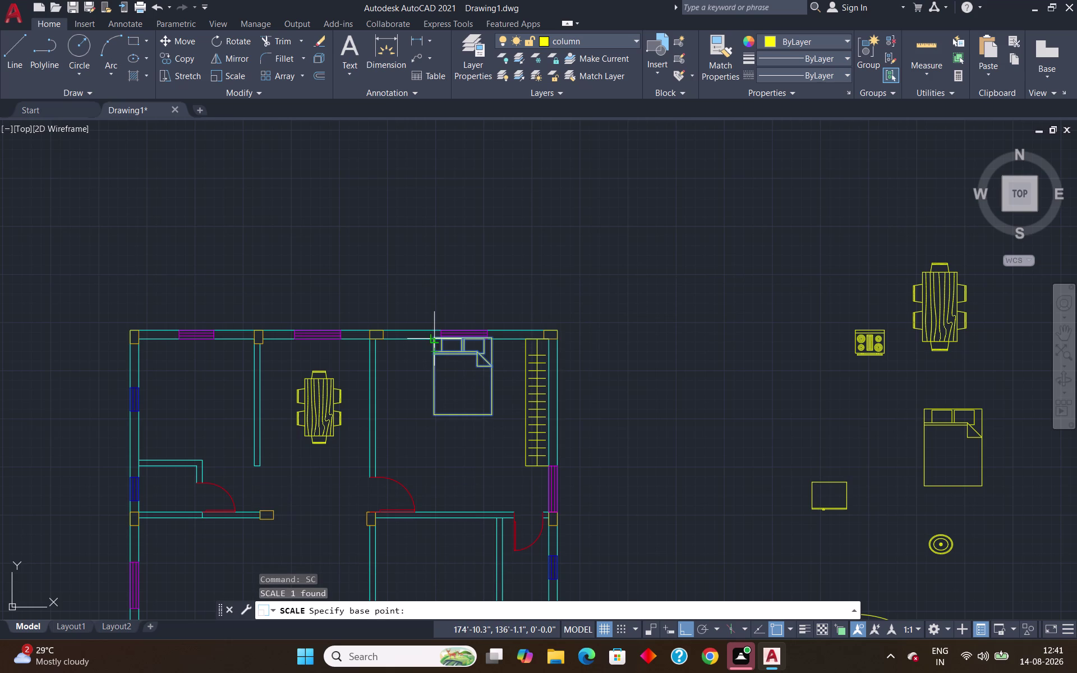
click(434, 340)
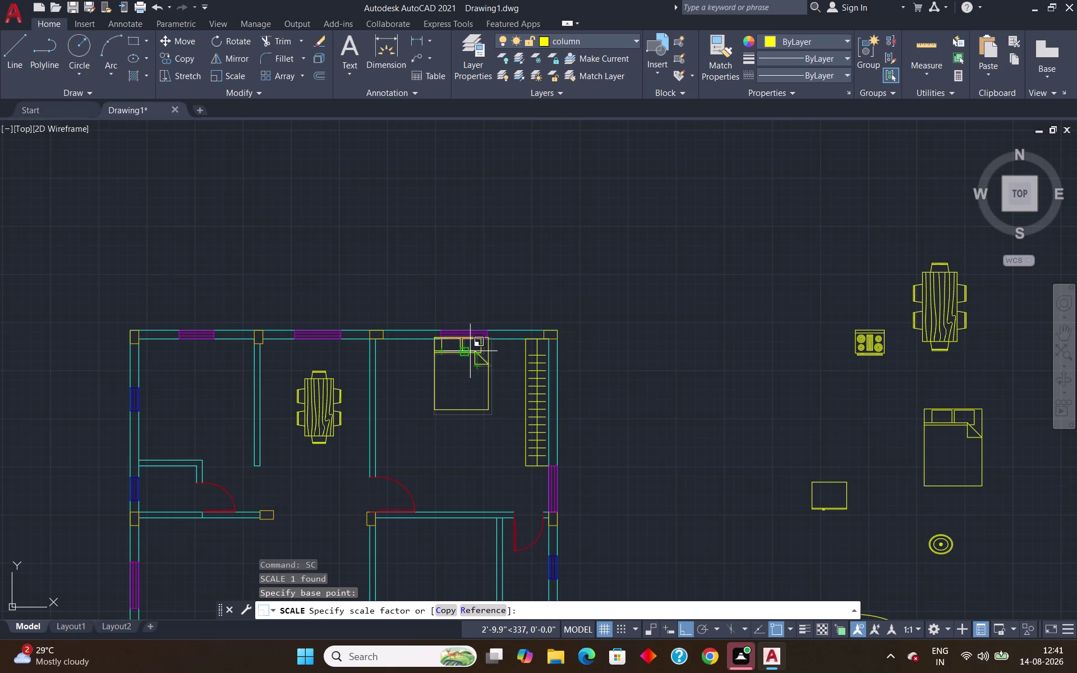
key(Escape)
scroll(down, 3)
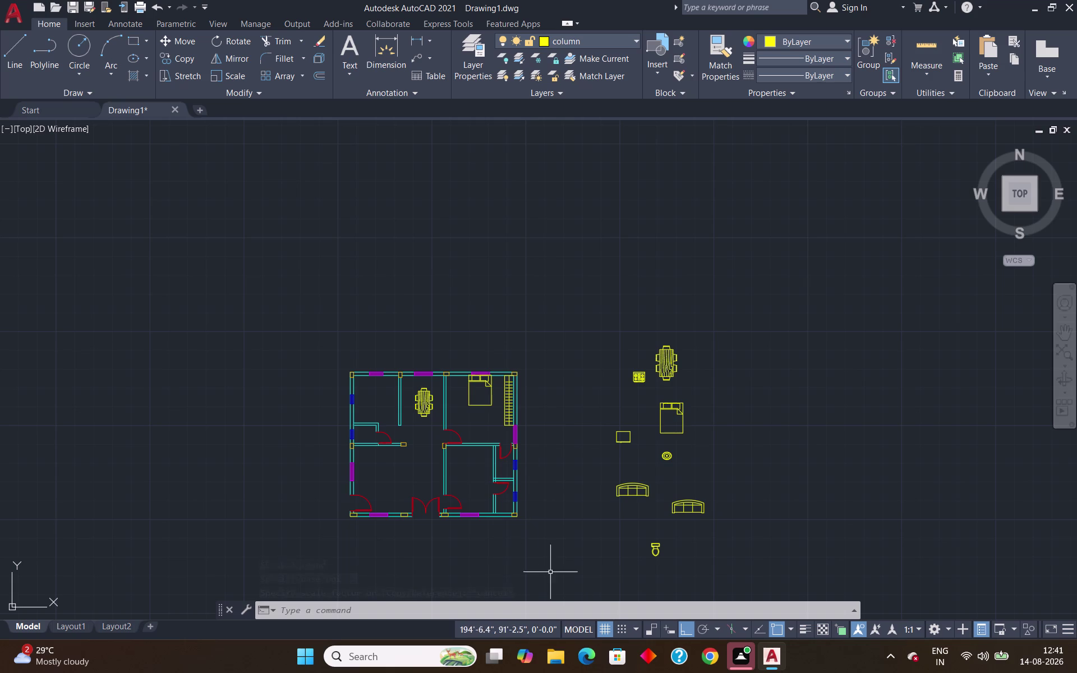
scroll(up, 3)
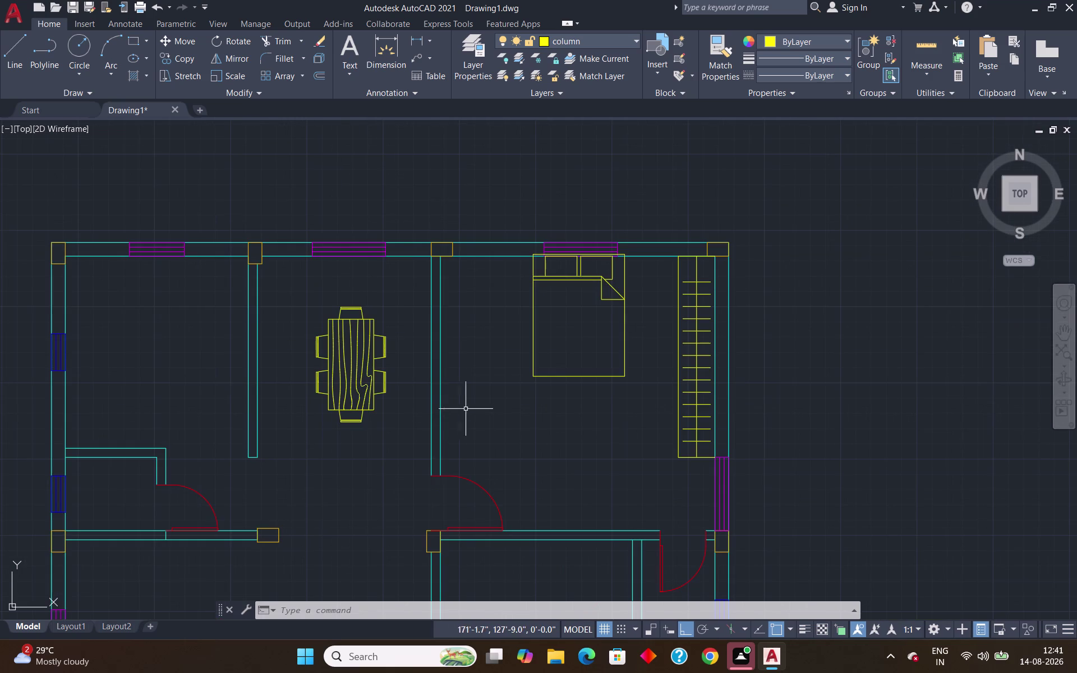
Scale the bed by reference from its bottom corners to a 4' width.
click(533, 373)
text(sc)
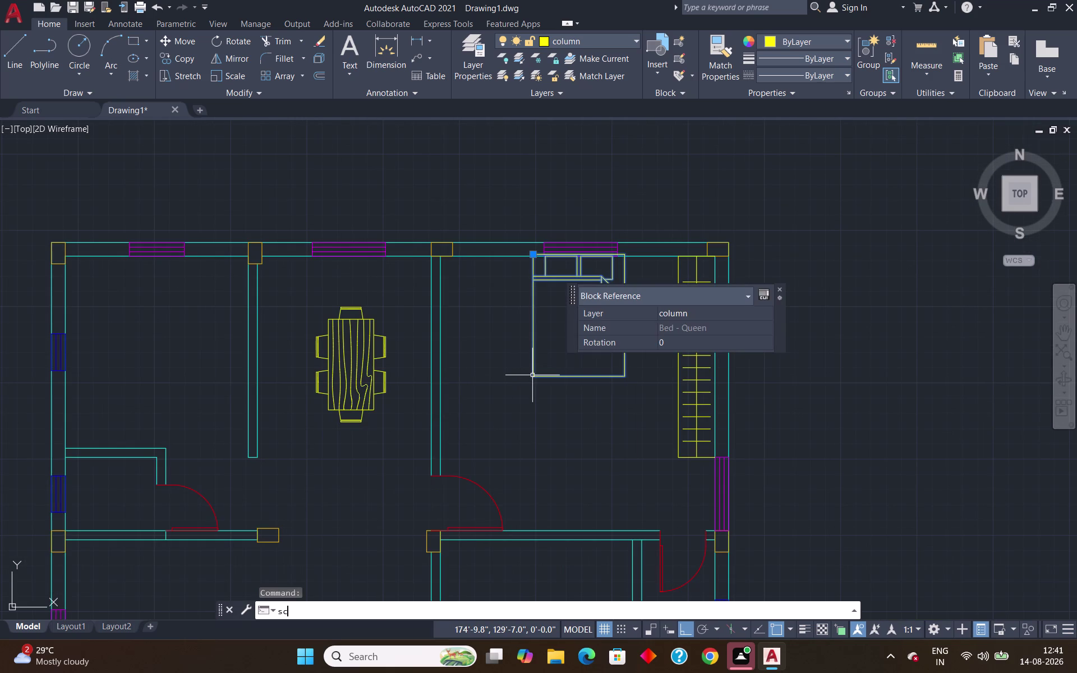
key(Return)
click(531, 378)
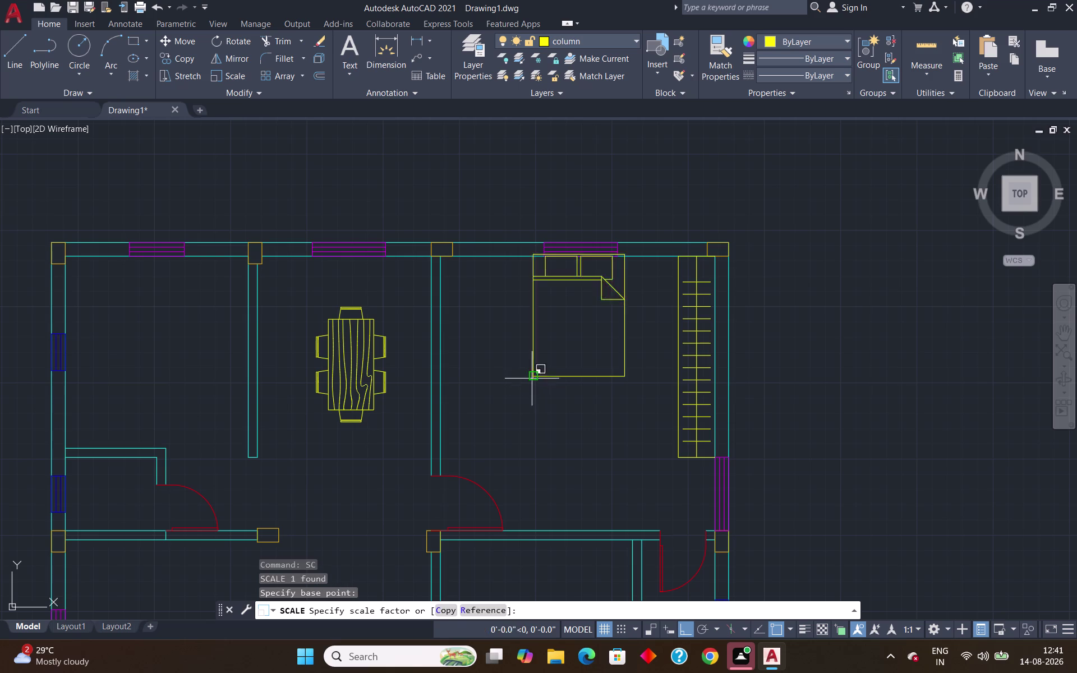
click(466, 605)
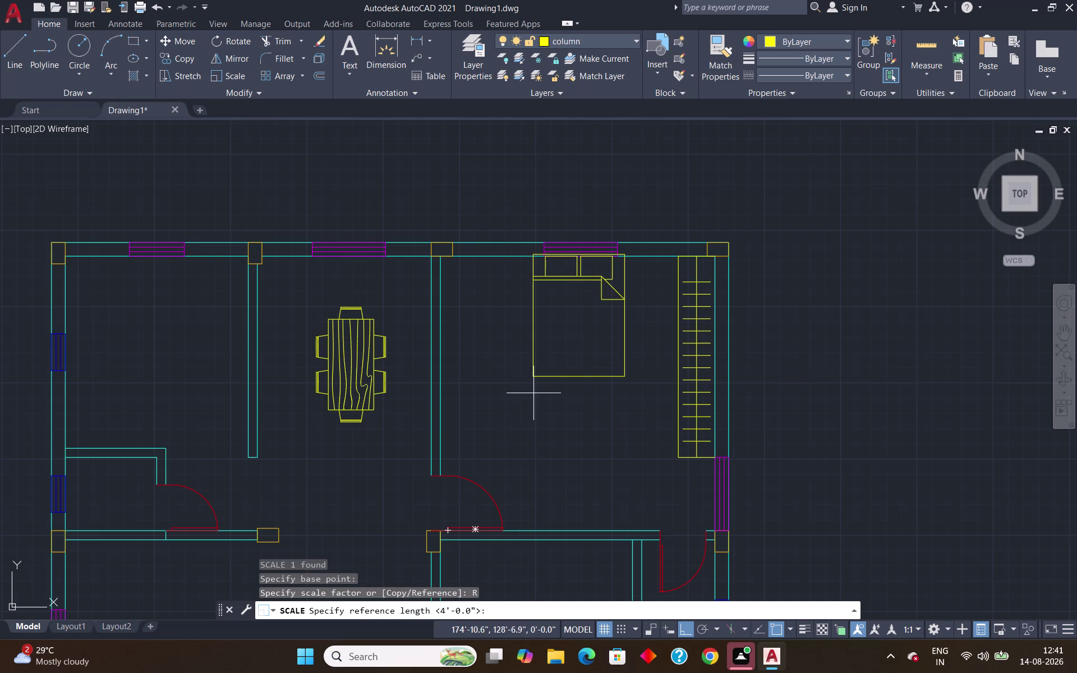
click(531, 374)
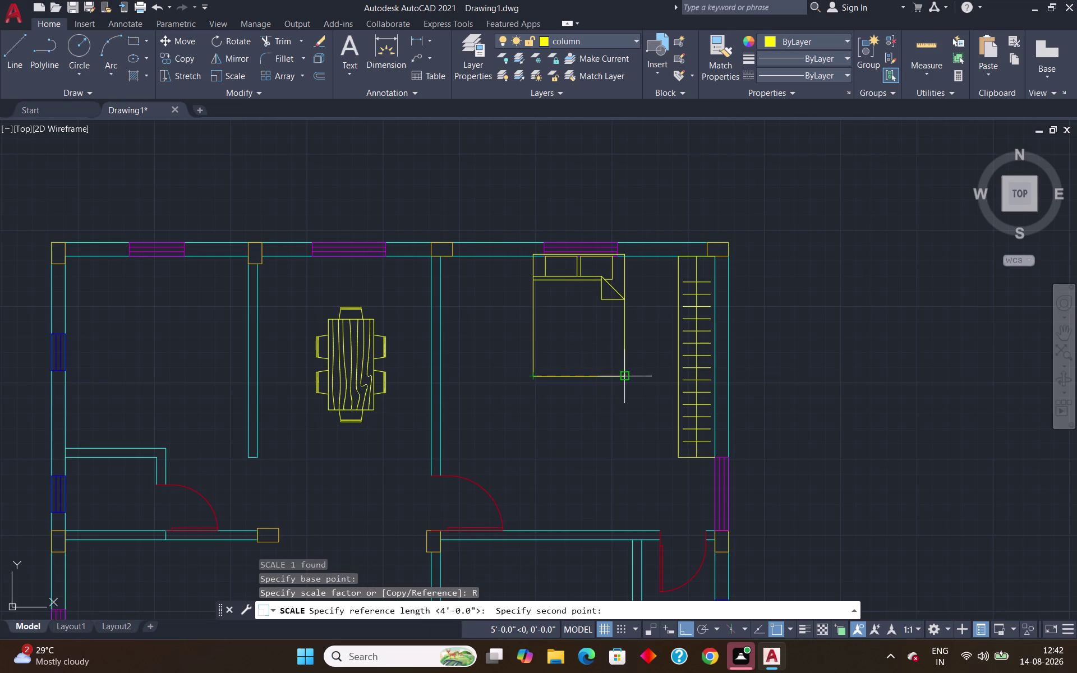
click(623, 376)
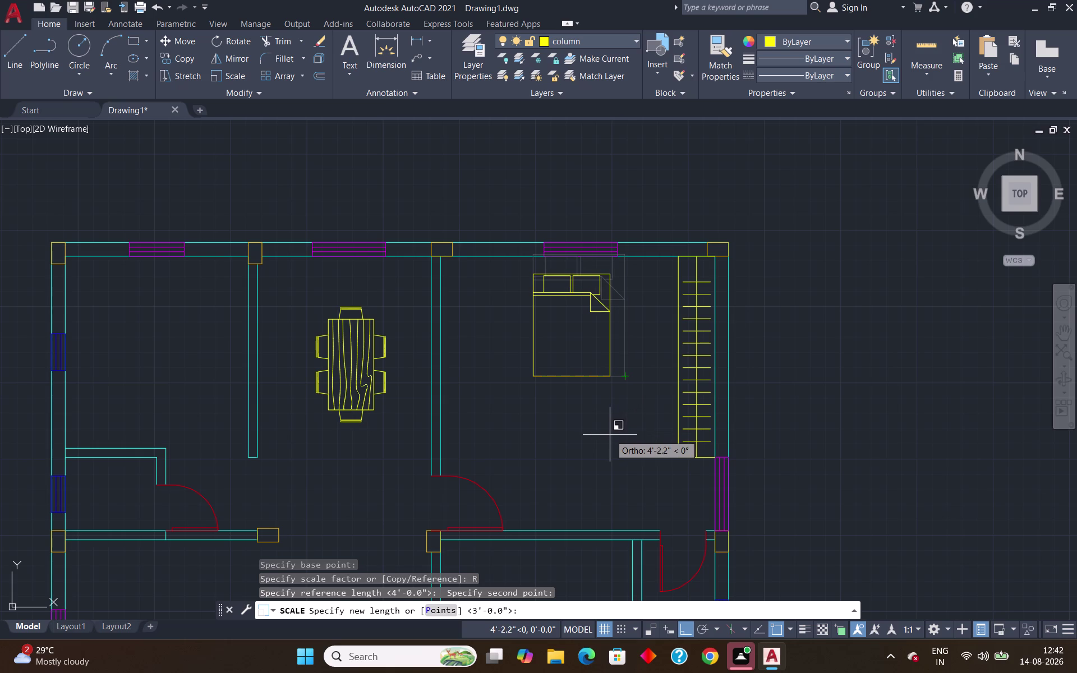
key(4)
key(apostrophe)
key(Return)
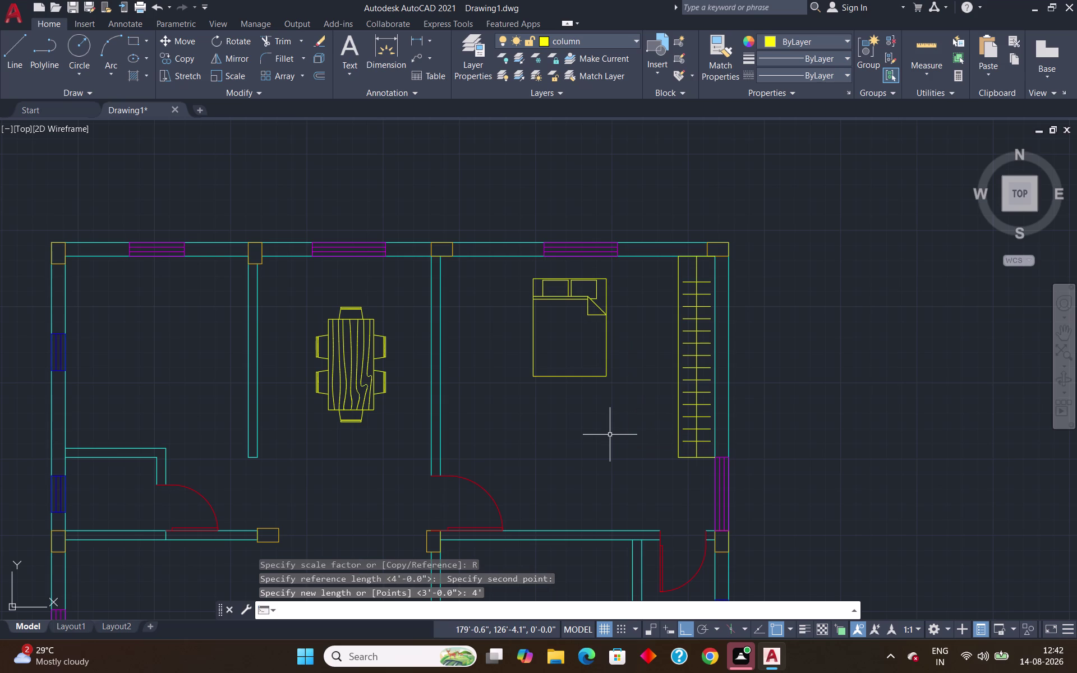
click(535, 297)
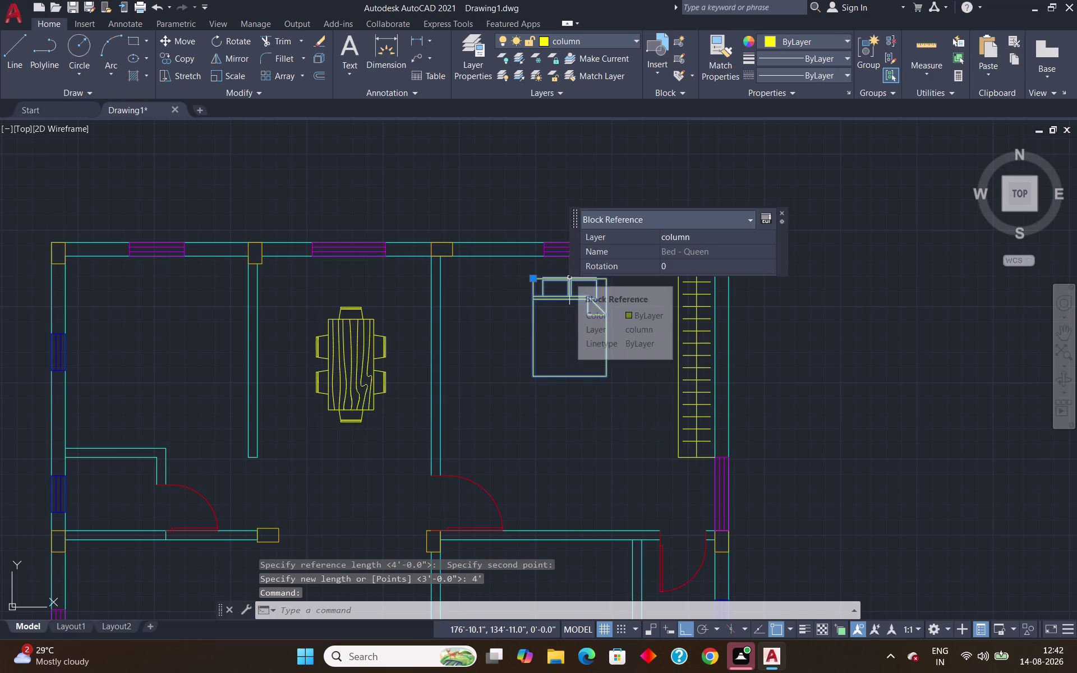
Move the queen bed up so its headboard sits flush against the bedroom's top wall.
key(m)
key(Return)
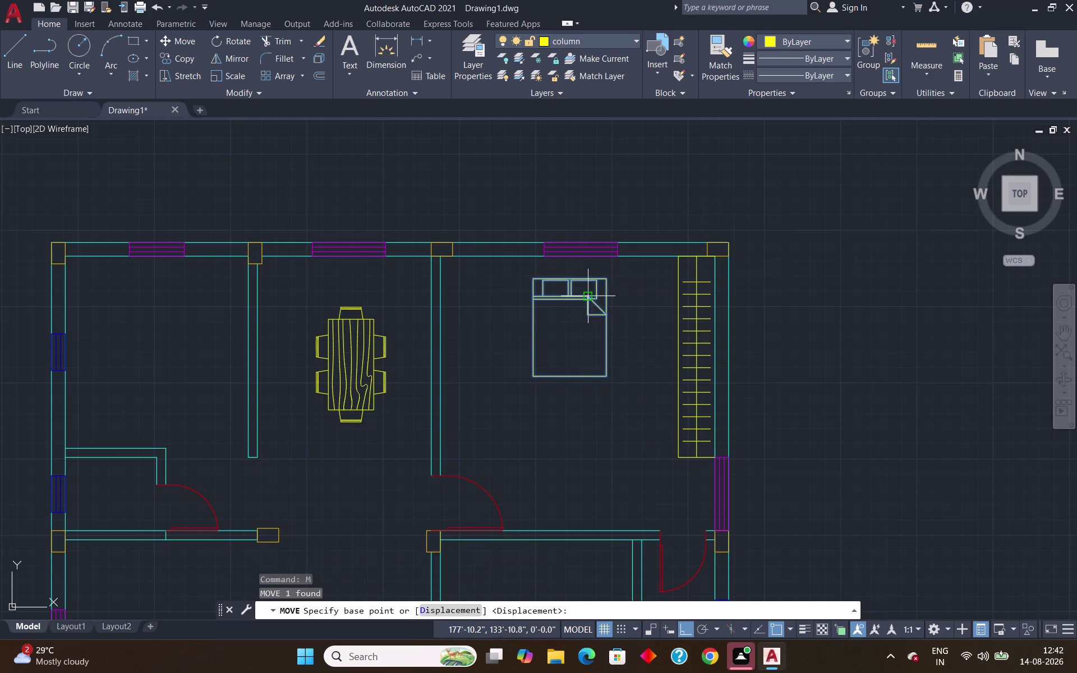
click(569, 276)
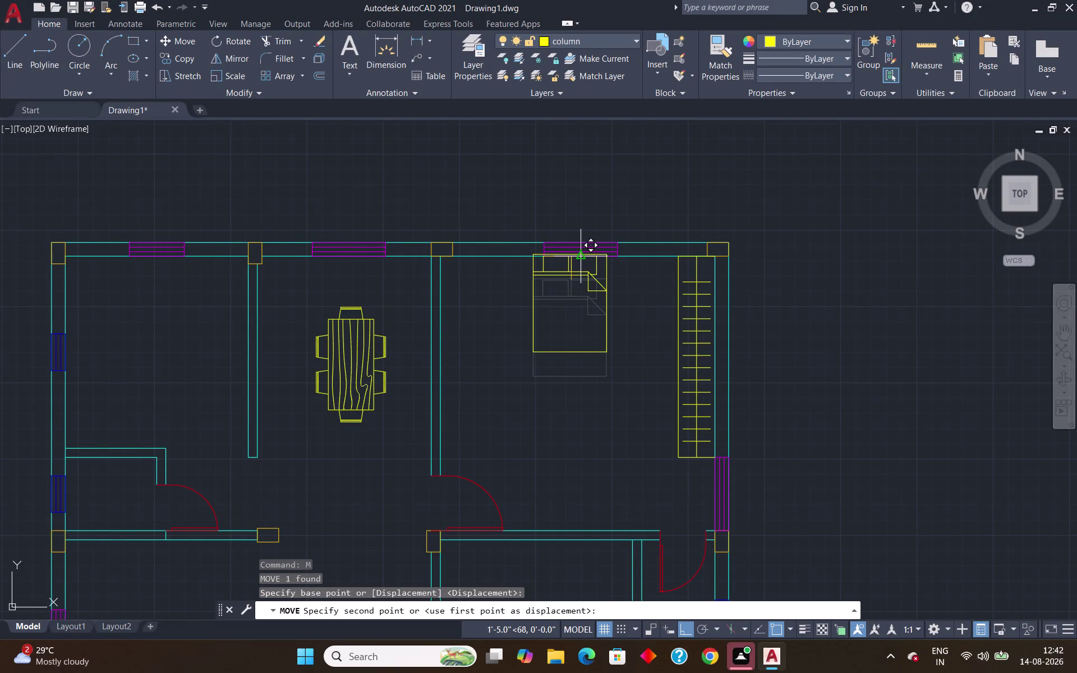
click(582, 257)
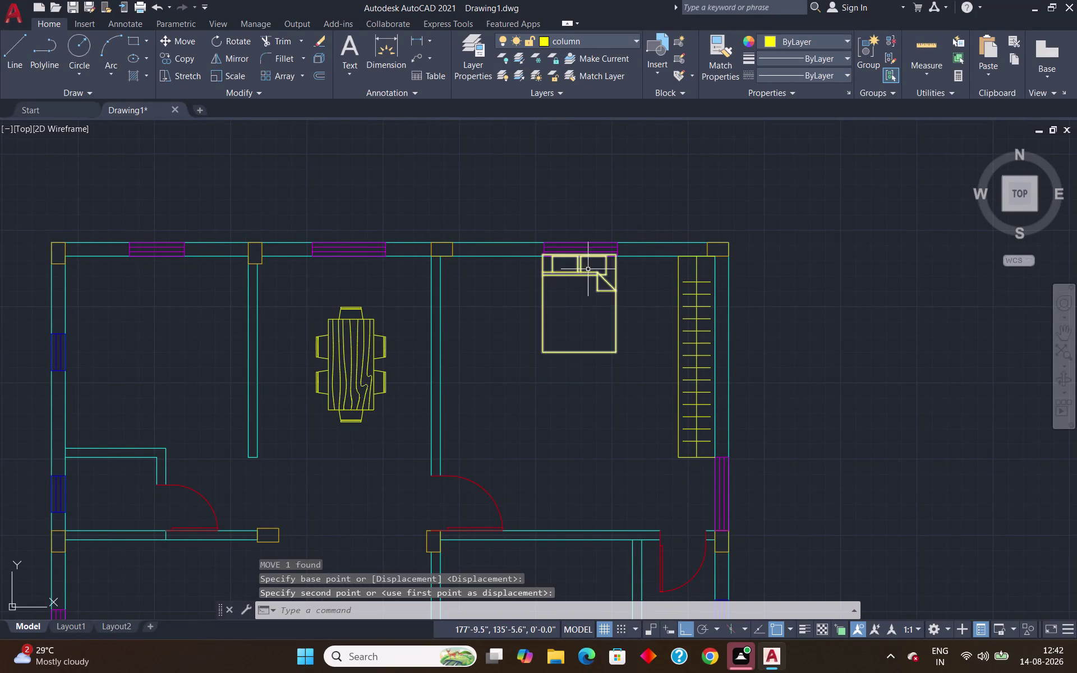
key(Return)
scroll(down, 3)
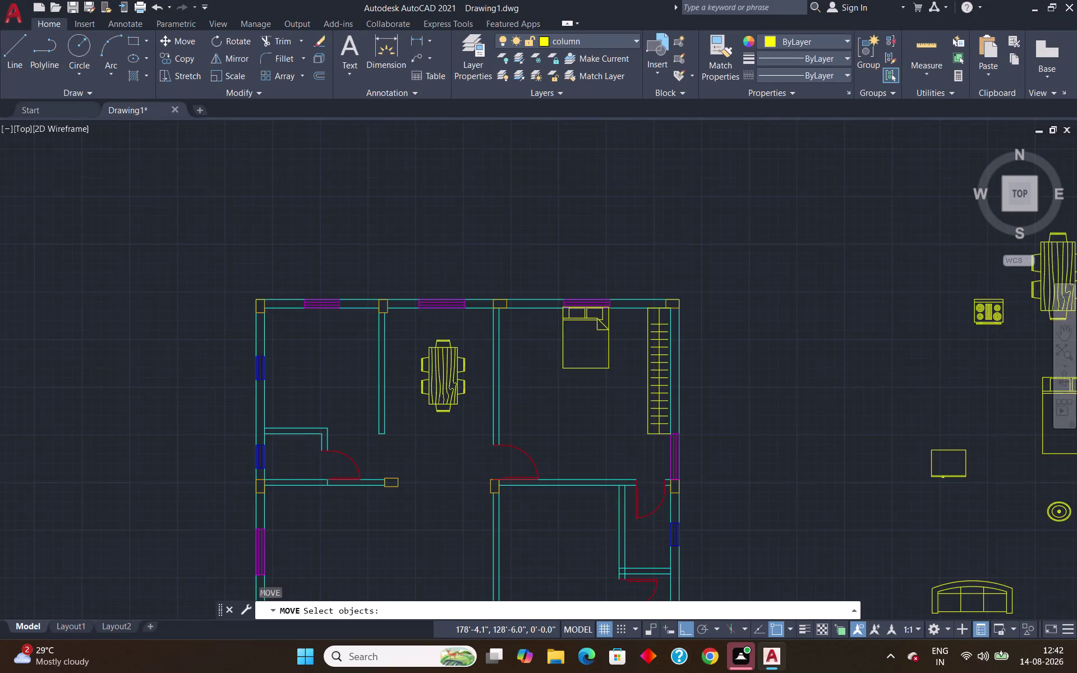
key(Escape)
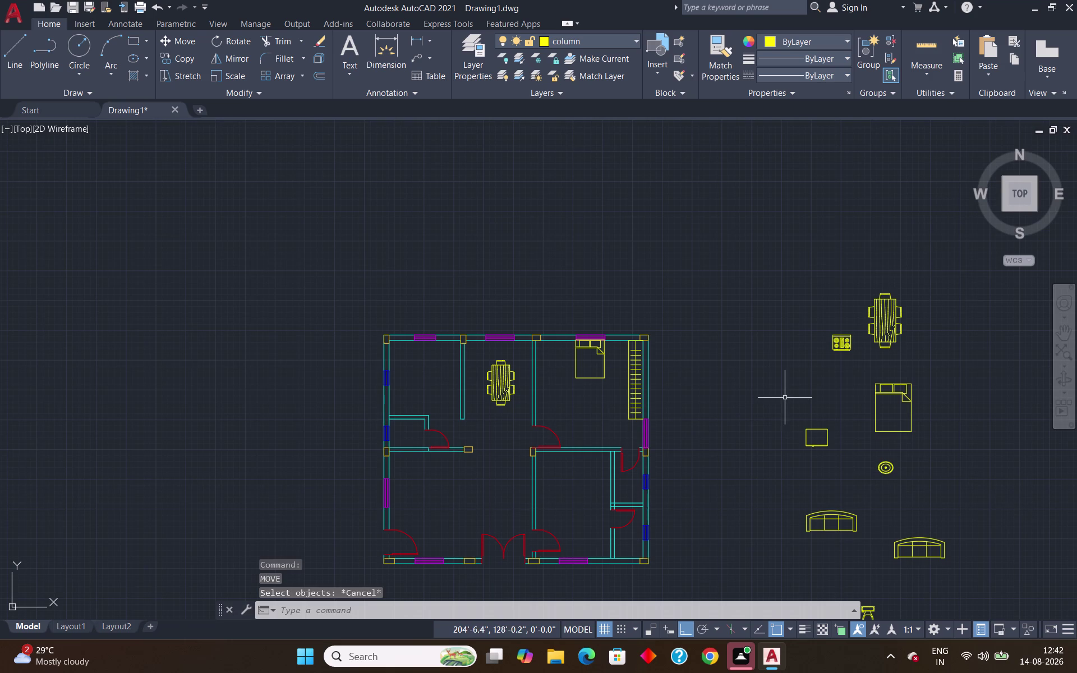
scroll(down, 3)
scroll(up, 3)
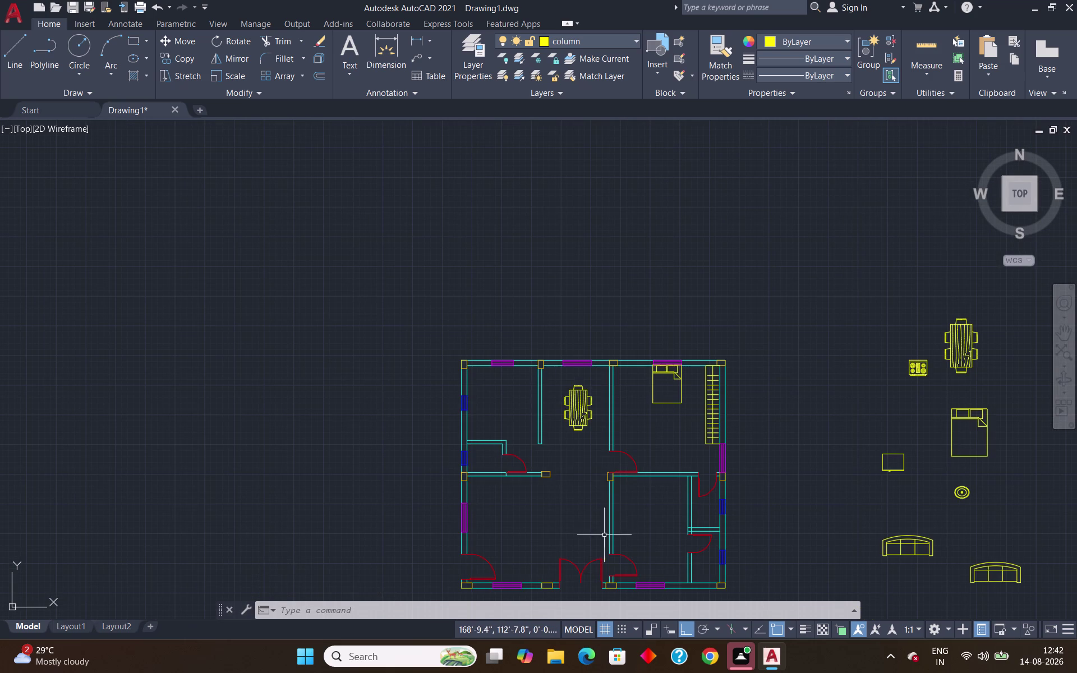
scroll(down, 3)
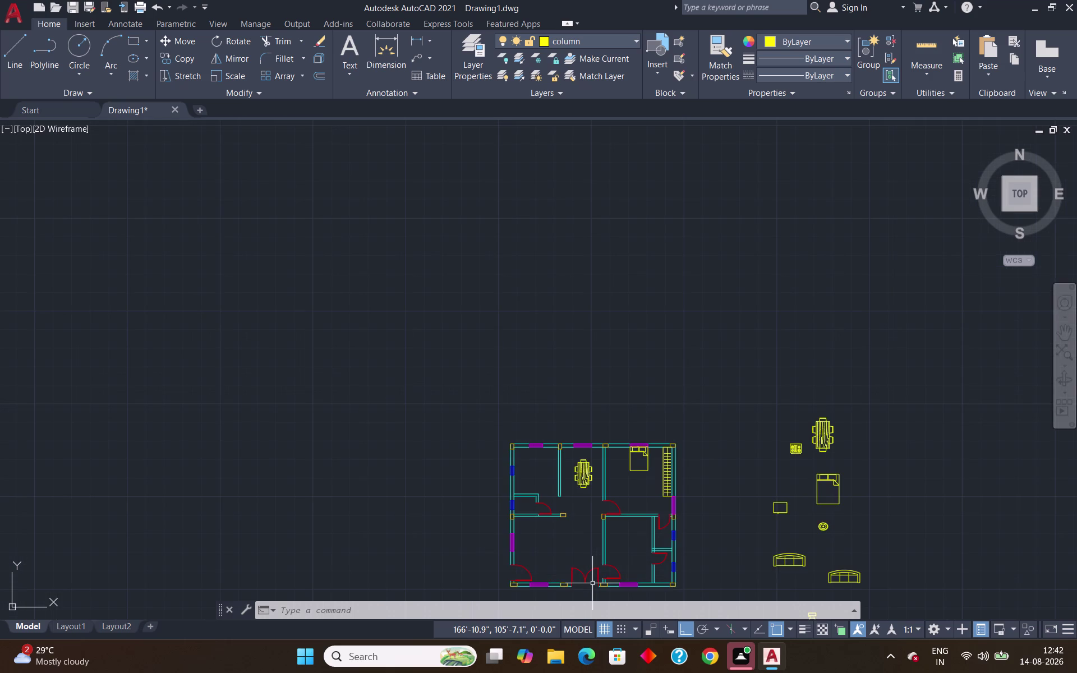
scroll(down, 3)
Rotate the two-door refrigerator a quarter turn so it reads 270°.
middle_drag(657, 574, 661, 569)
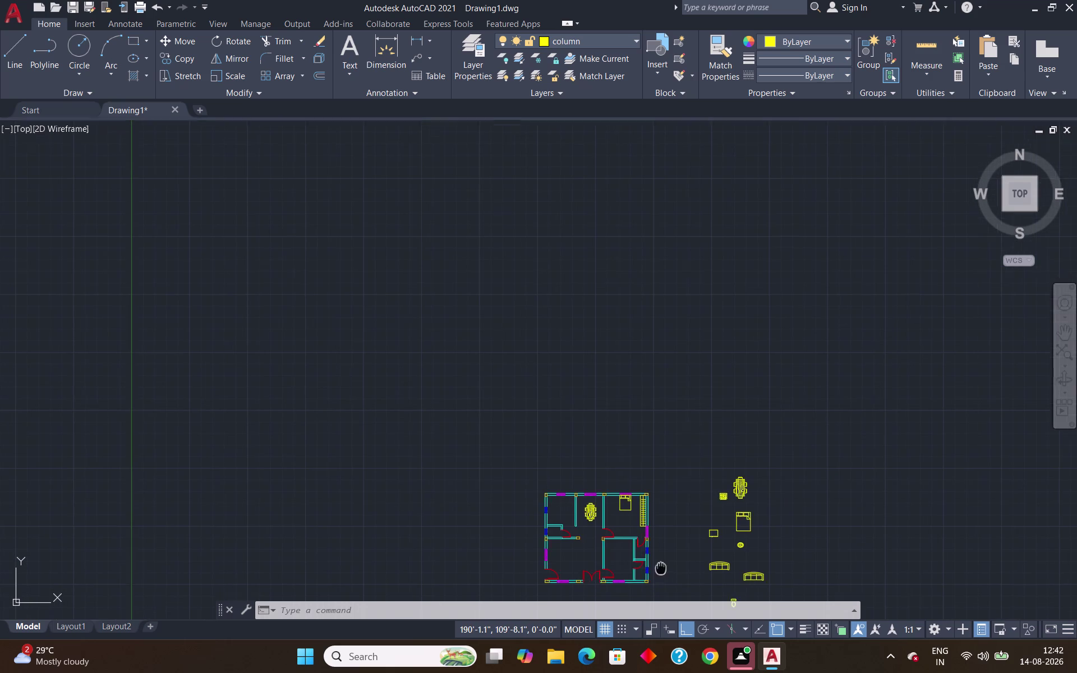
middle_drag(660, 569, 698, 441)
scroll(up, 3)
click(741, 385)
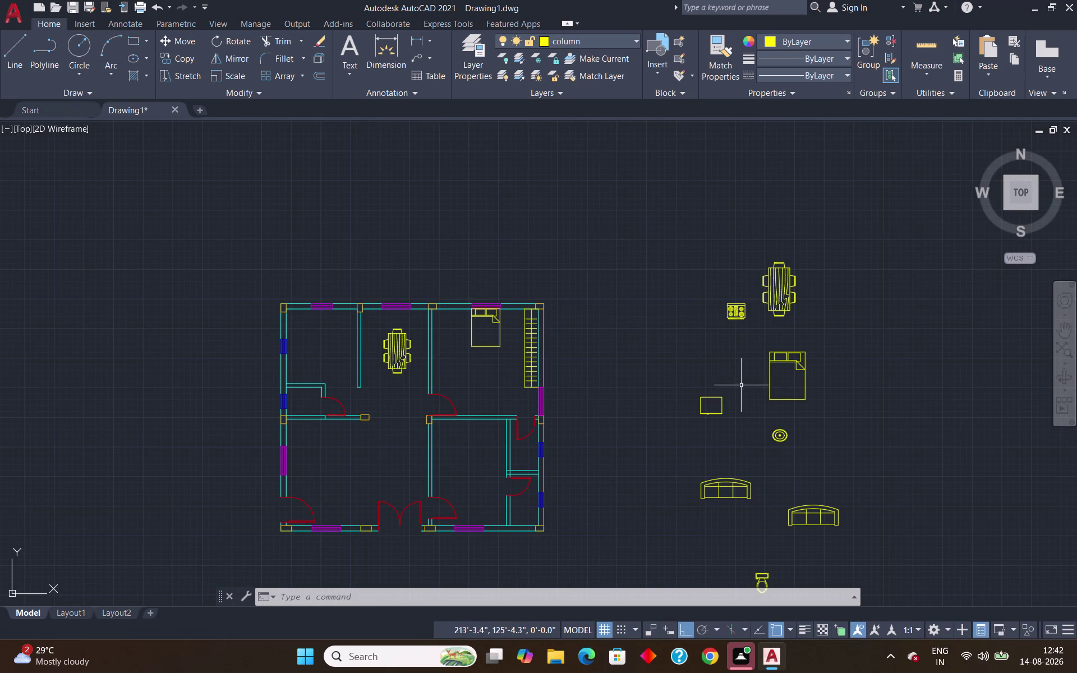
click(687, 425)
text(r)
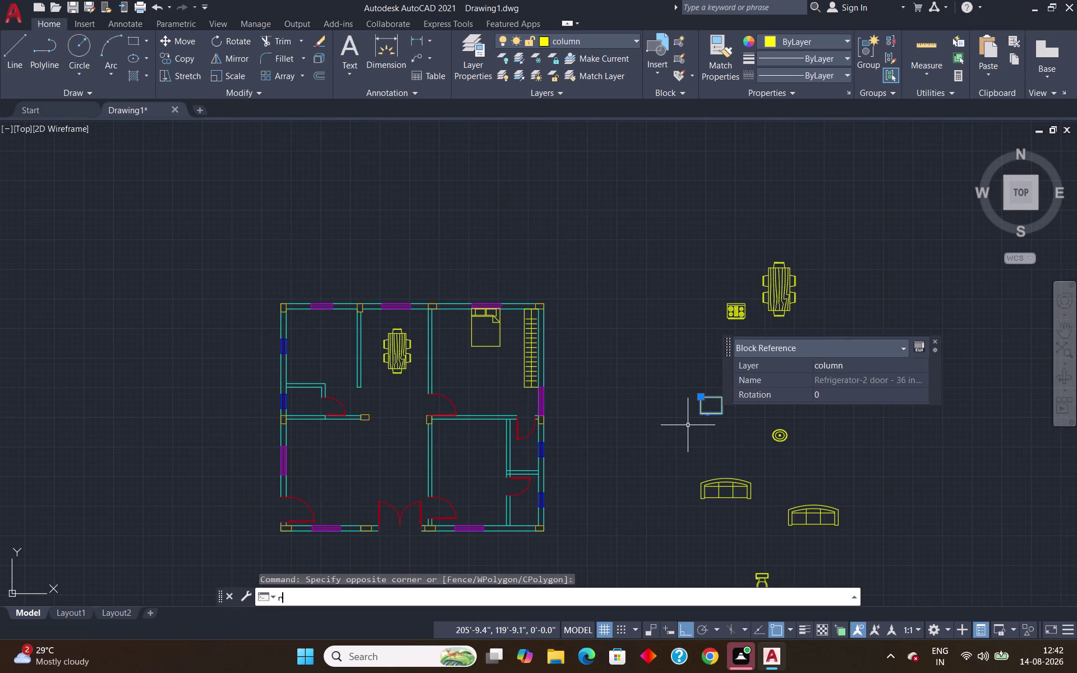
text(o)
key(Return)
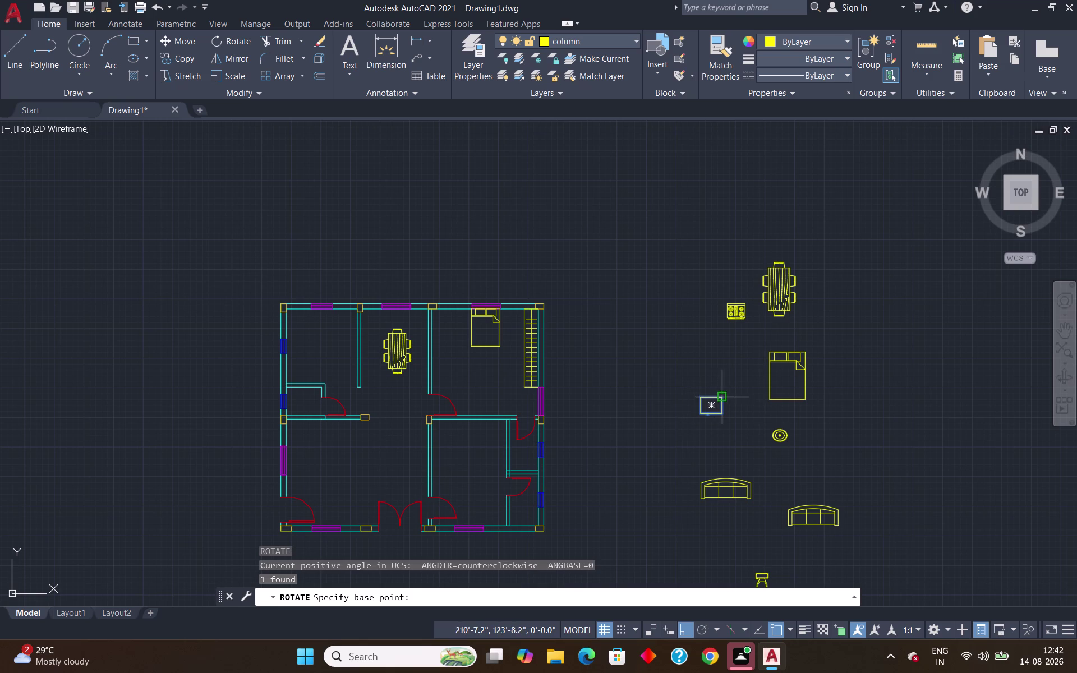
click(725, 394)
click(722, 412)
Select the rotated refrigerator and begin copying it with CO.
click(731, 378)
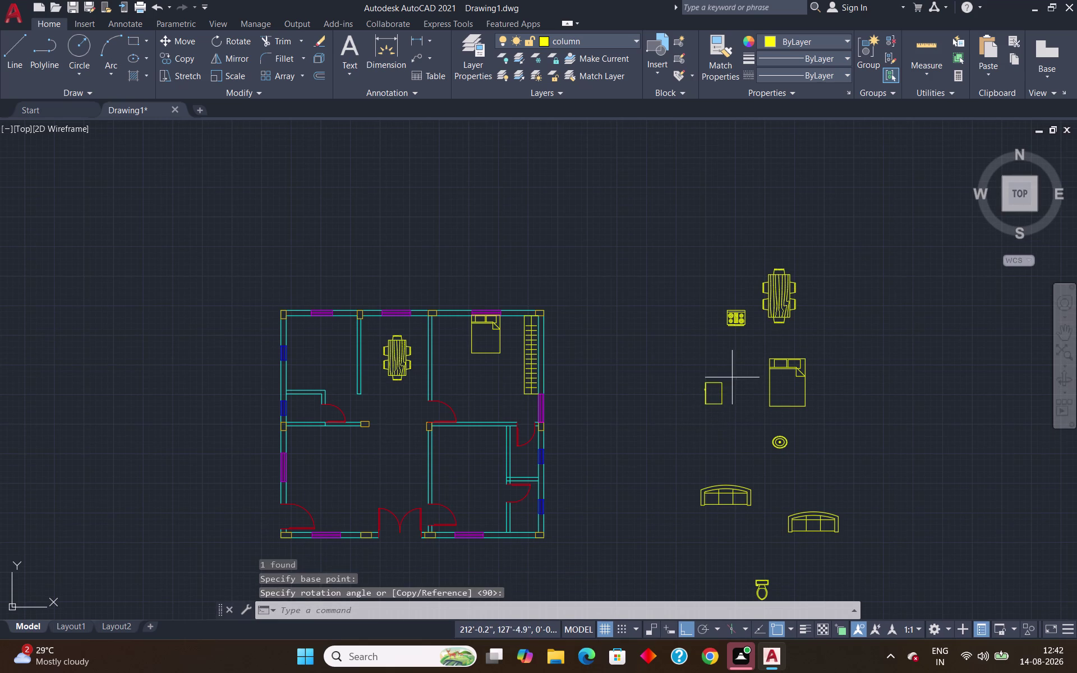
click(693, 408)
text(co)
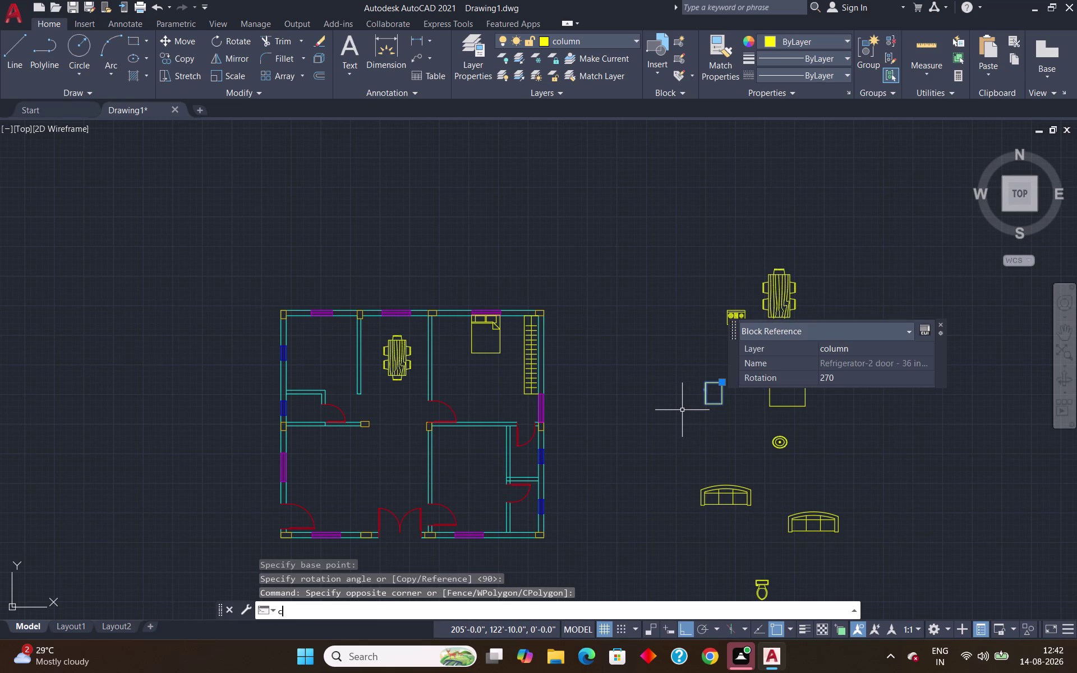
key(Return)
Start a first copy of the refrigerator, then cancel it.
scroll(up, 3)
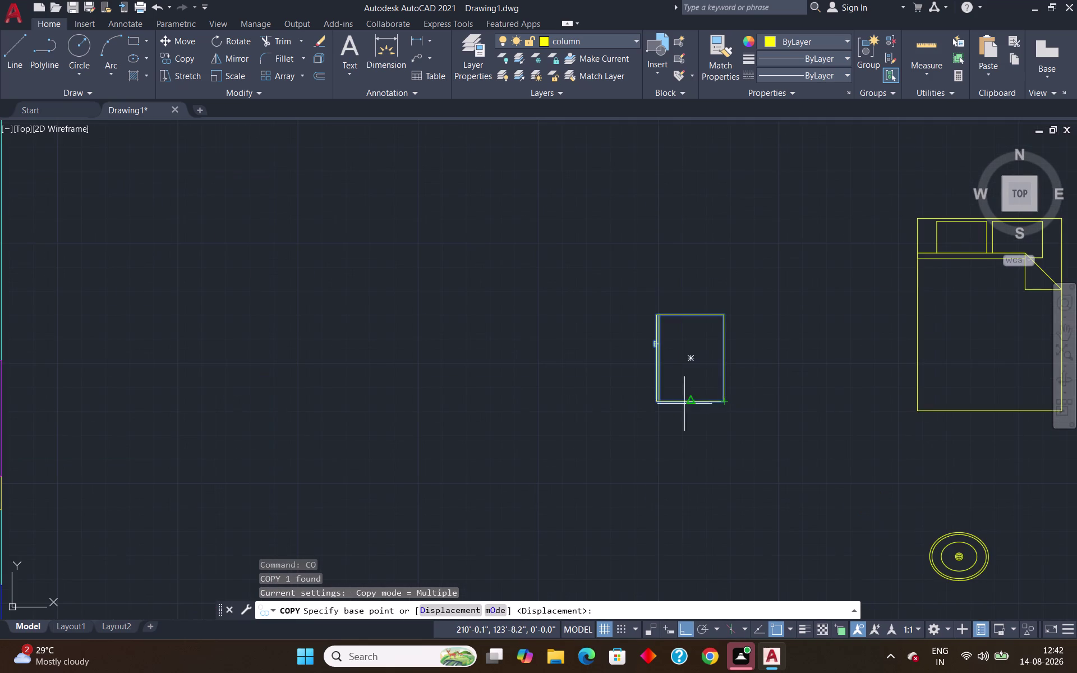
click(661, 402)
scroll(down, 3)
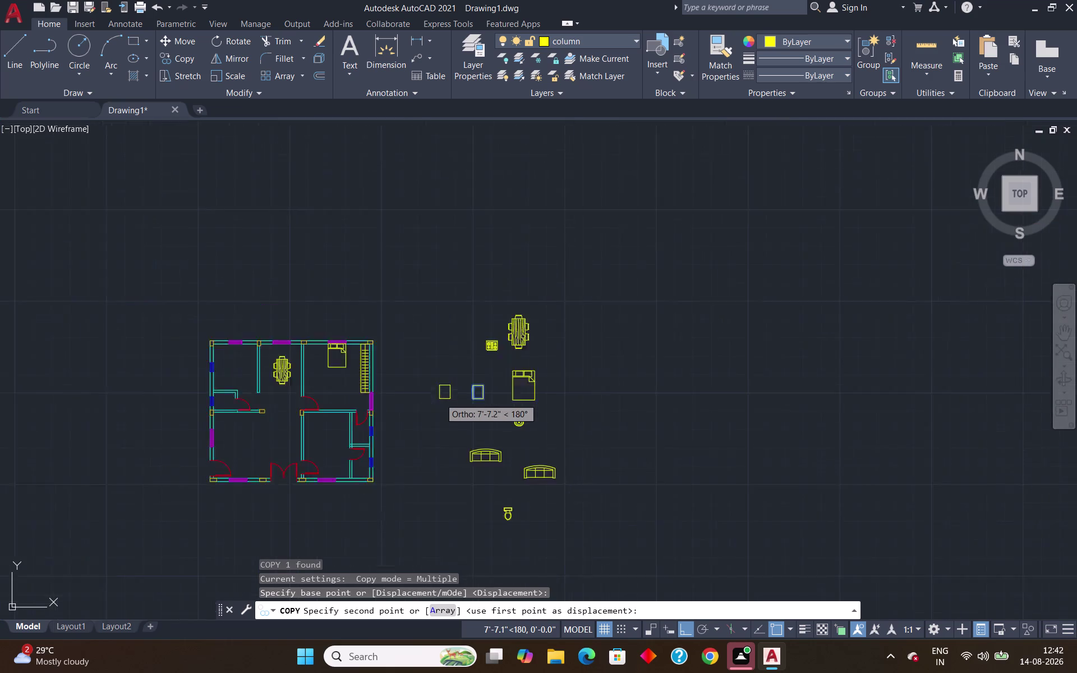
scroll(down, 3)
scroll(up, 3)
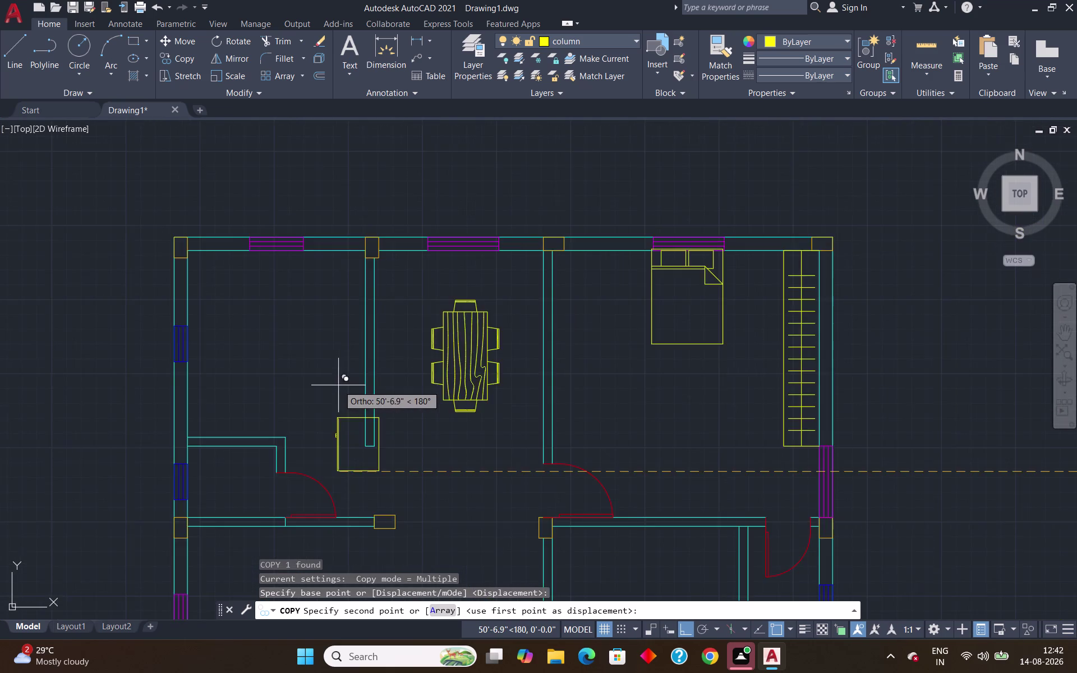
scroll(up, 3)
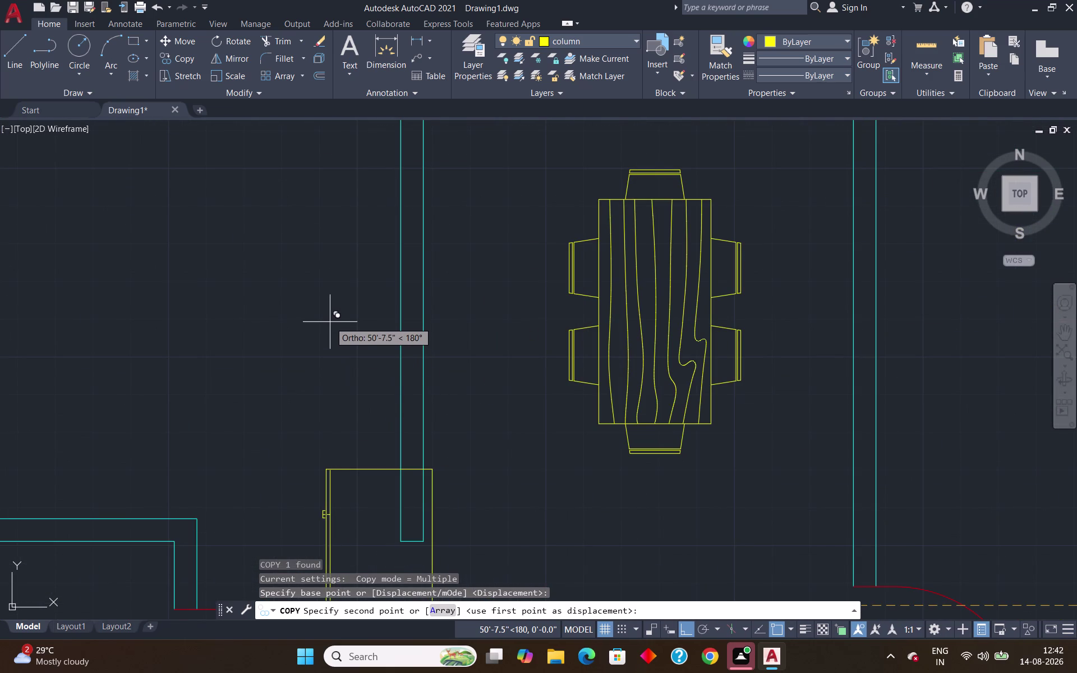
key(Escape)
Copy the refrigerator from its top-right corner to the left of the dining table.
scroll(down, 3)
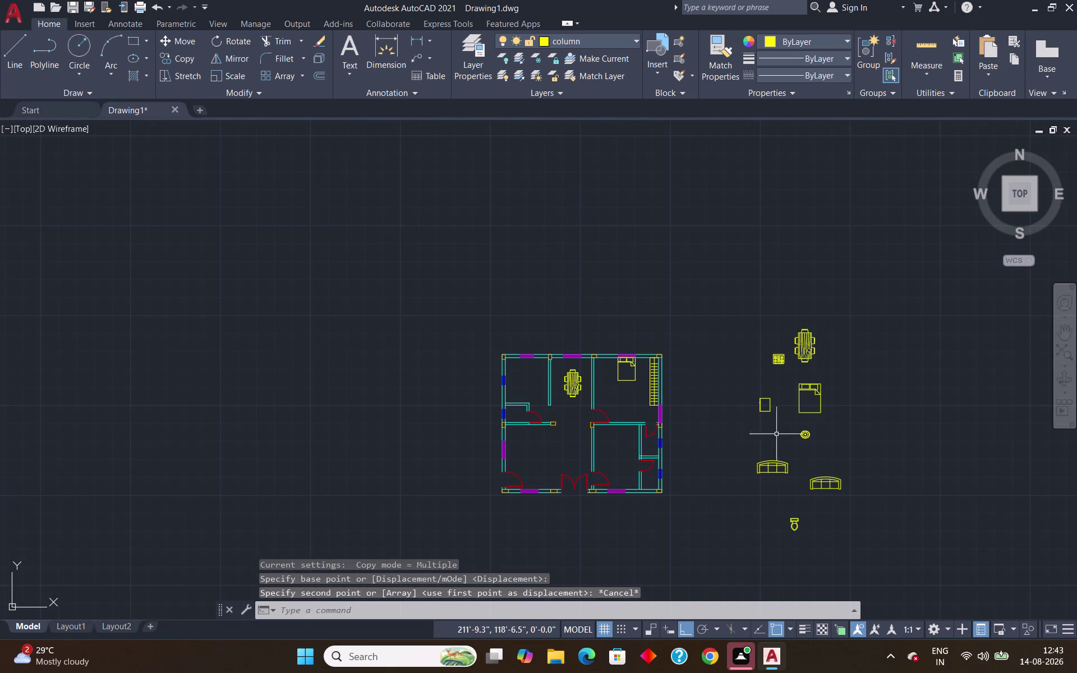
scroll(up, 3)
drag(735, 270, 728, 275)
click(543, 388)
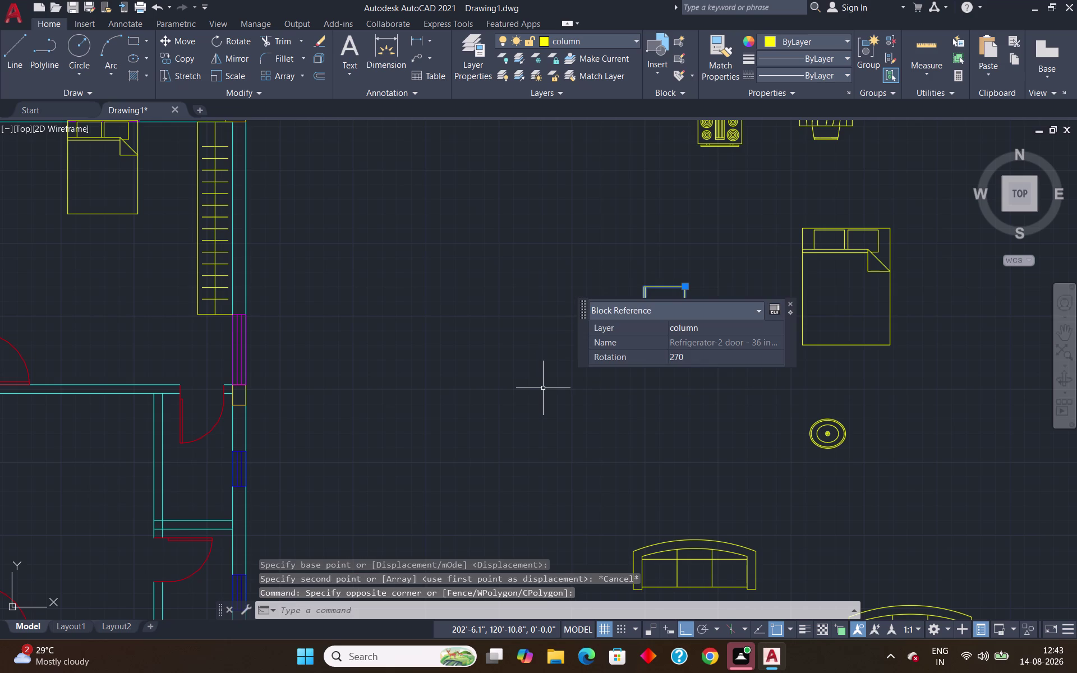
text(co)
key(Return)
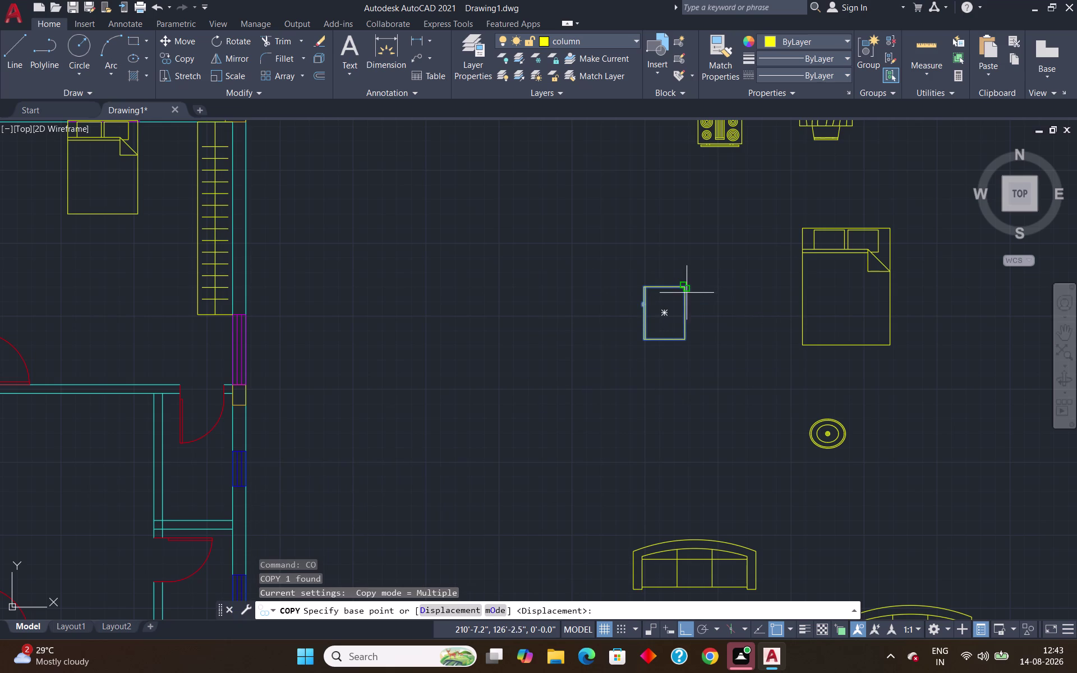
click(683, 287)
scroll(down, 3)
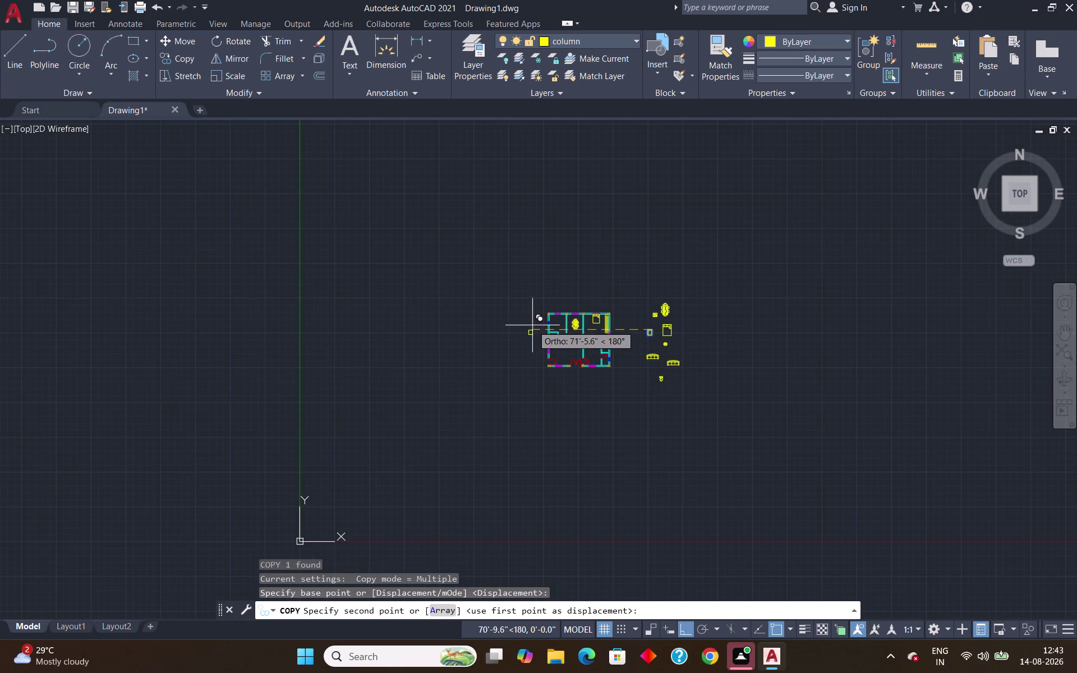
scroll(up, 3)
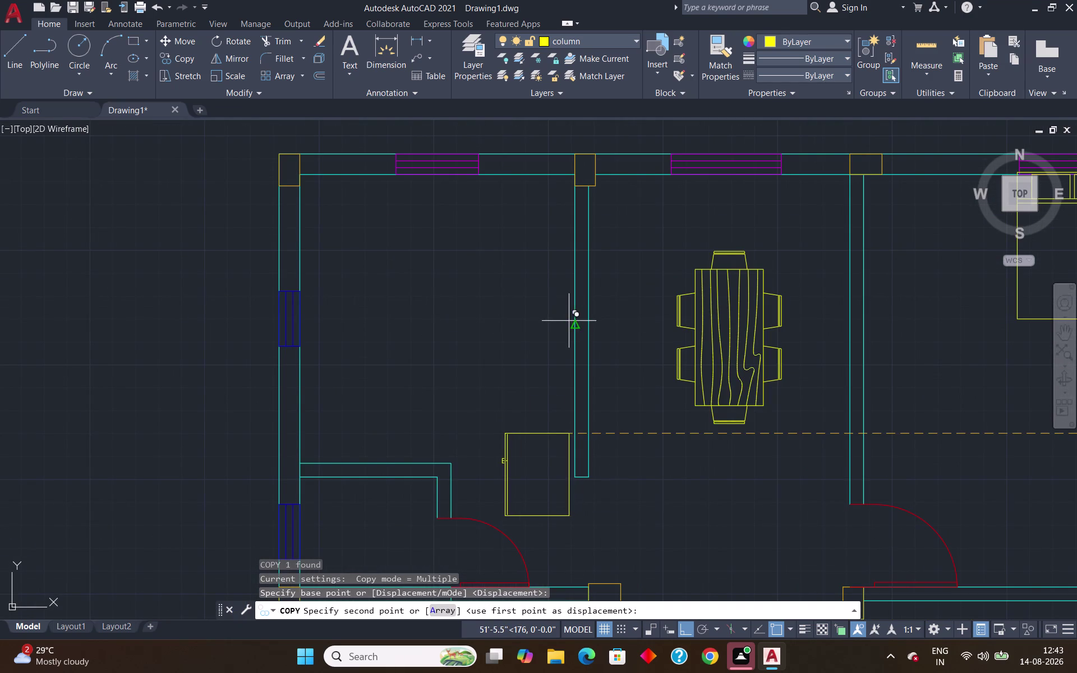
click(571, 328)
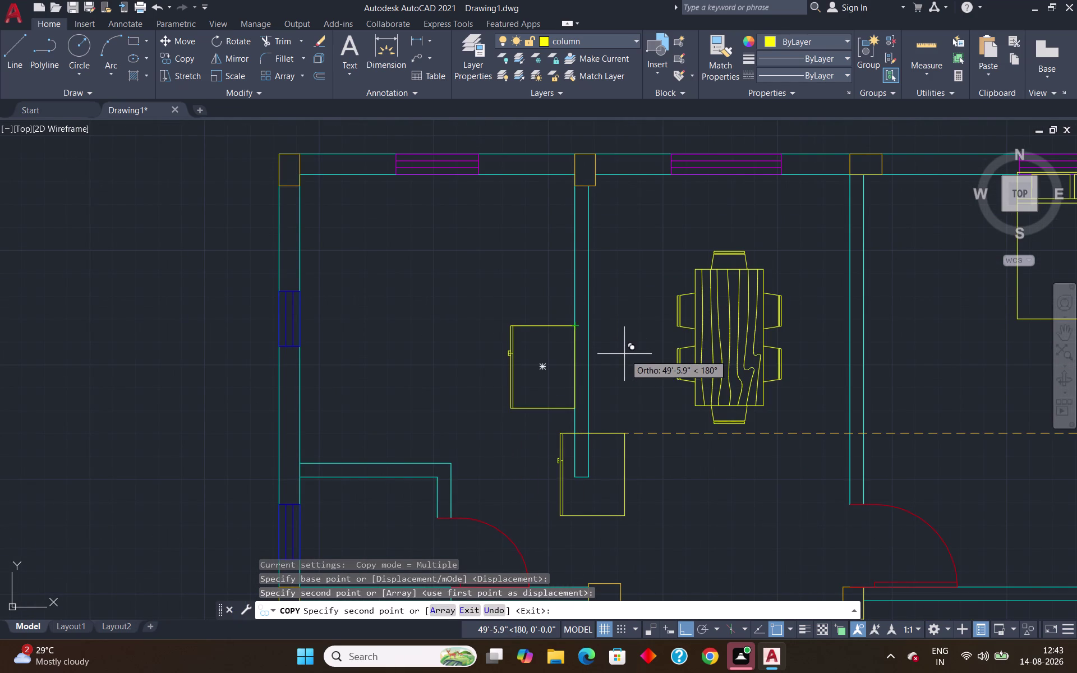
key(Return)
scroll(down, 3)
scroll(up, 3)
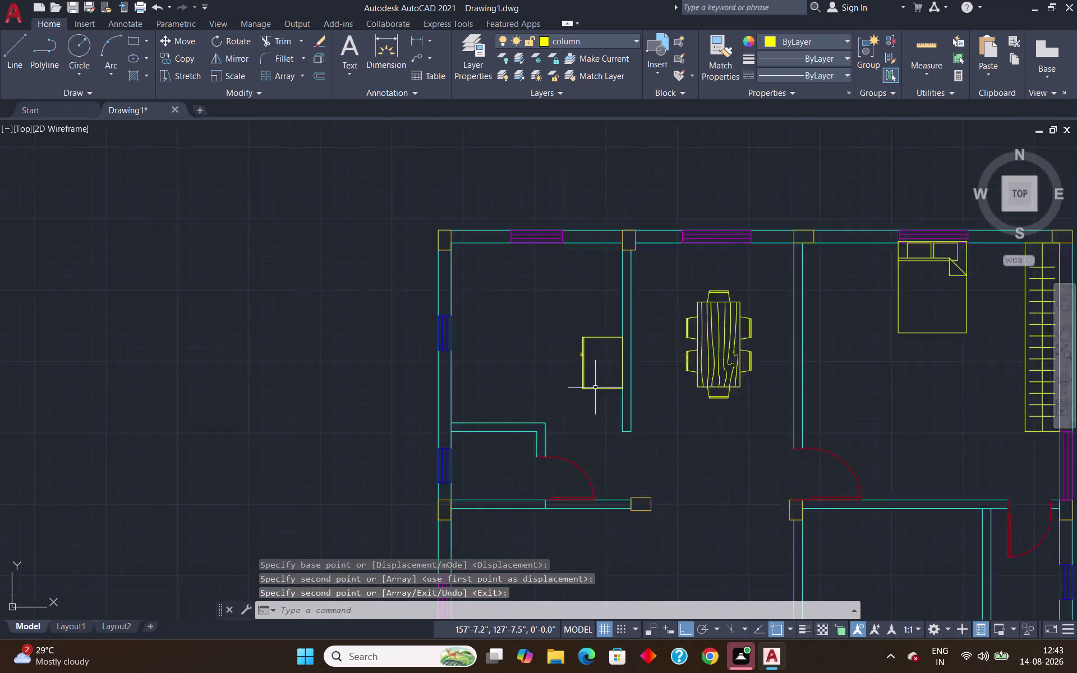
scroll(up, 3)
scroll(down, 3)
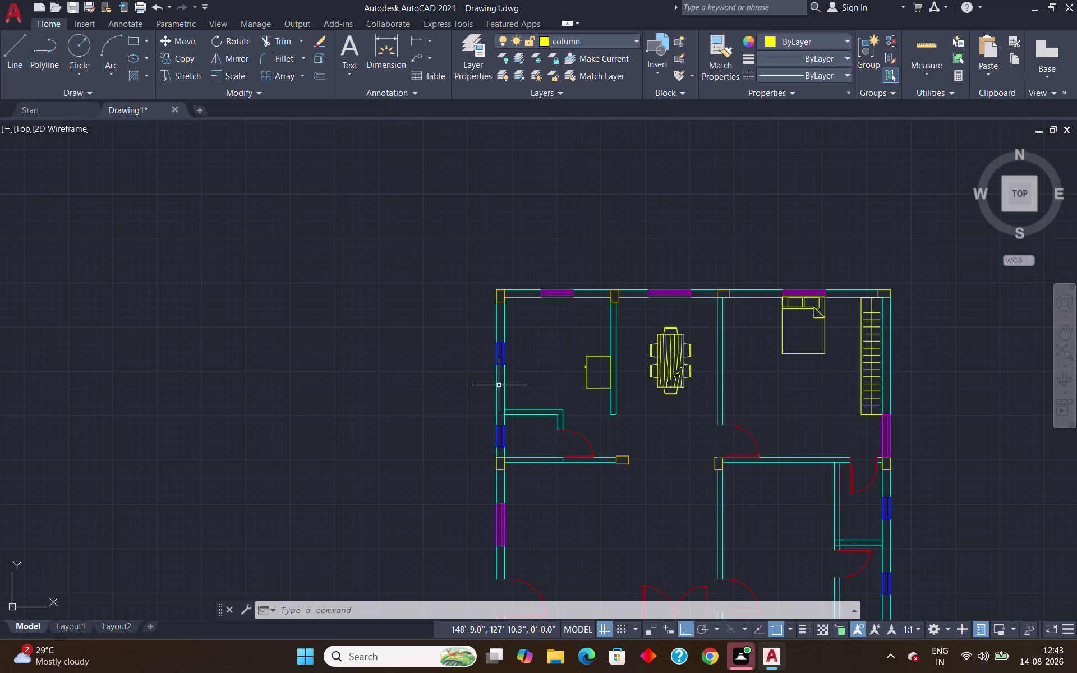
scroll(down, 3)
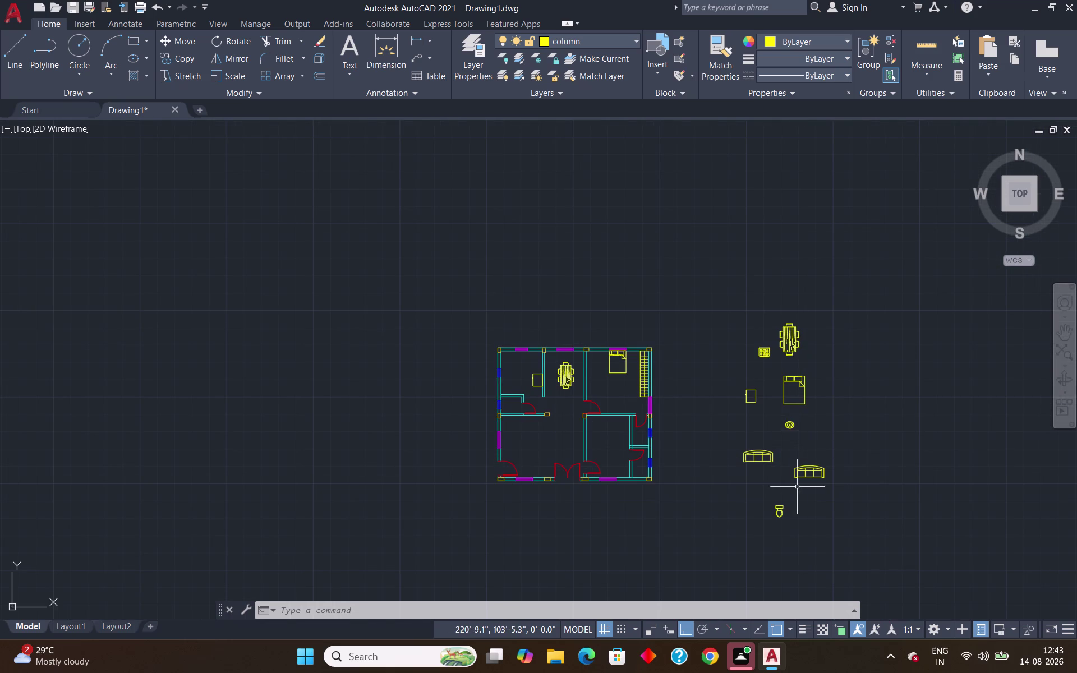
scroll(up, 3)
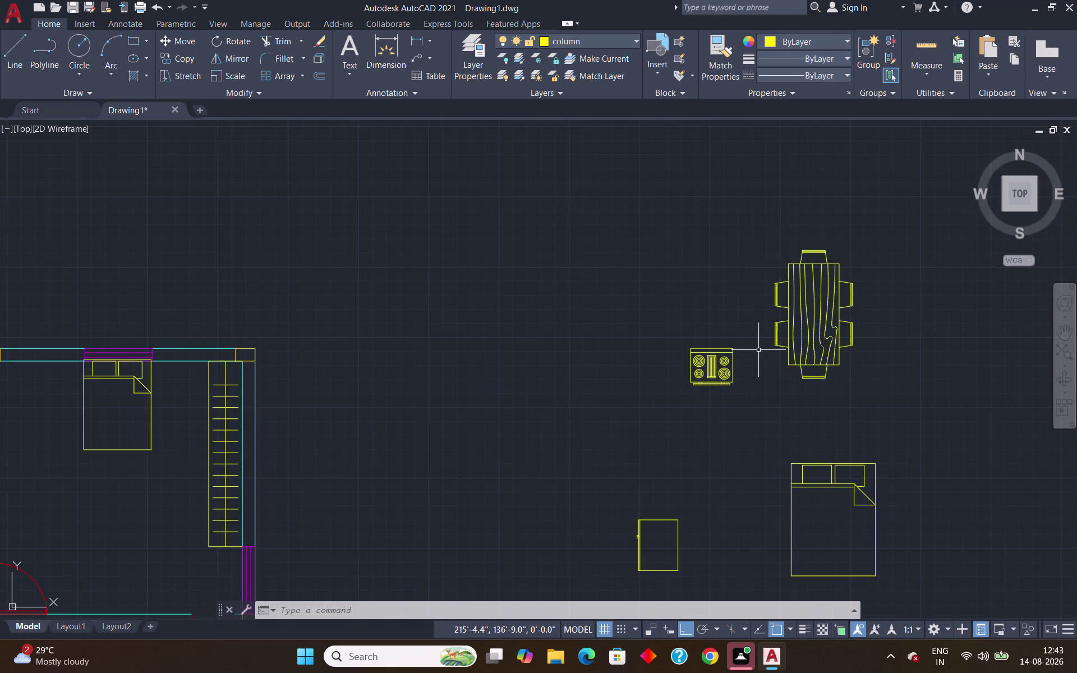
Copy the 30-inch range oven into the kitchen against the plan's left wall.
click(759, 336)
click(651, 395)
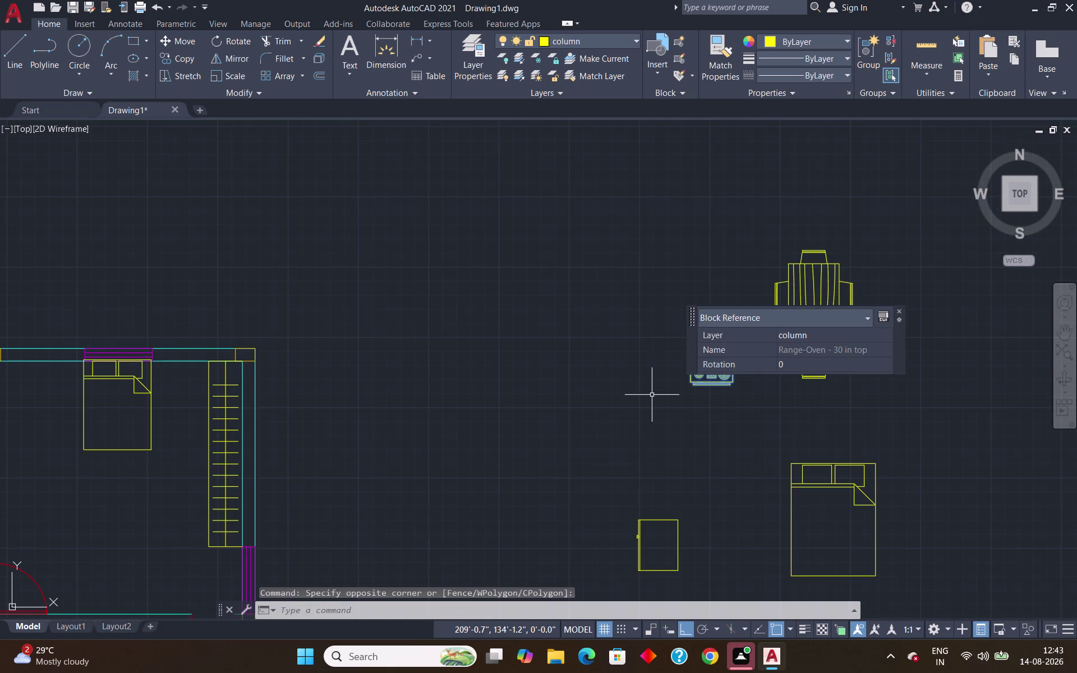
text(co)
key(Return)
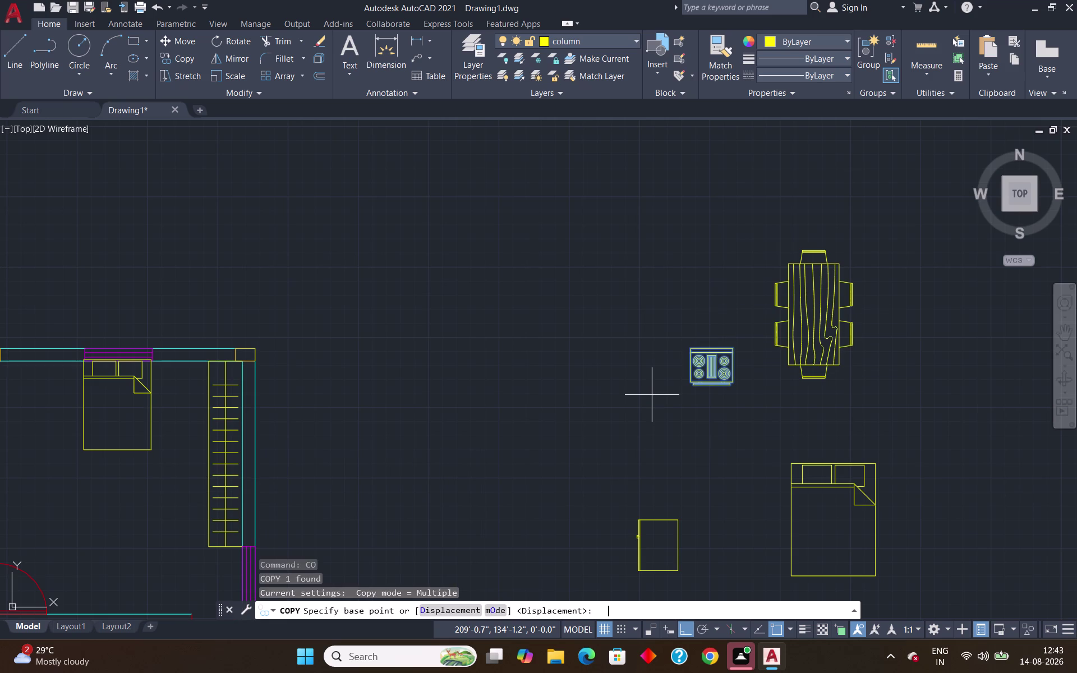
click(687, 349)
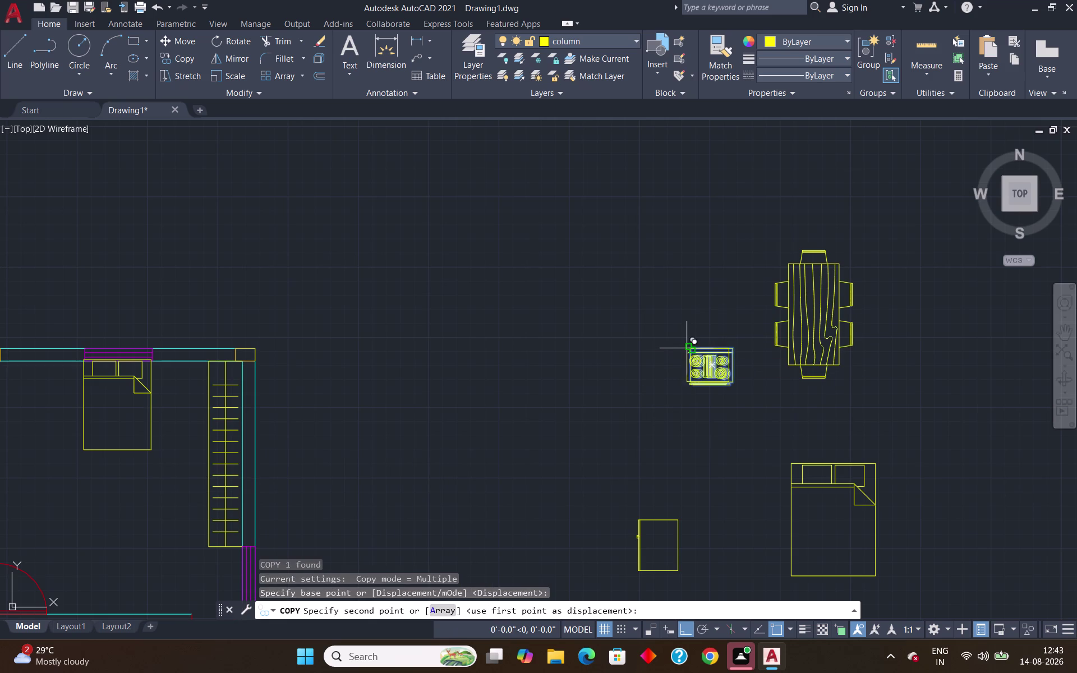
scroll(down, 3)
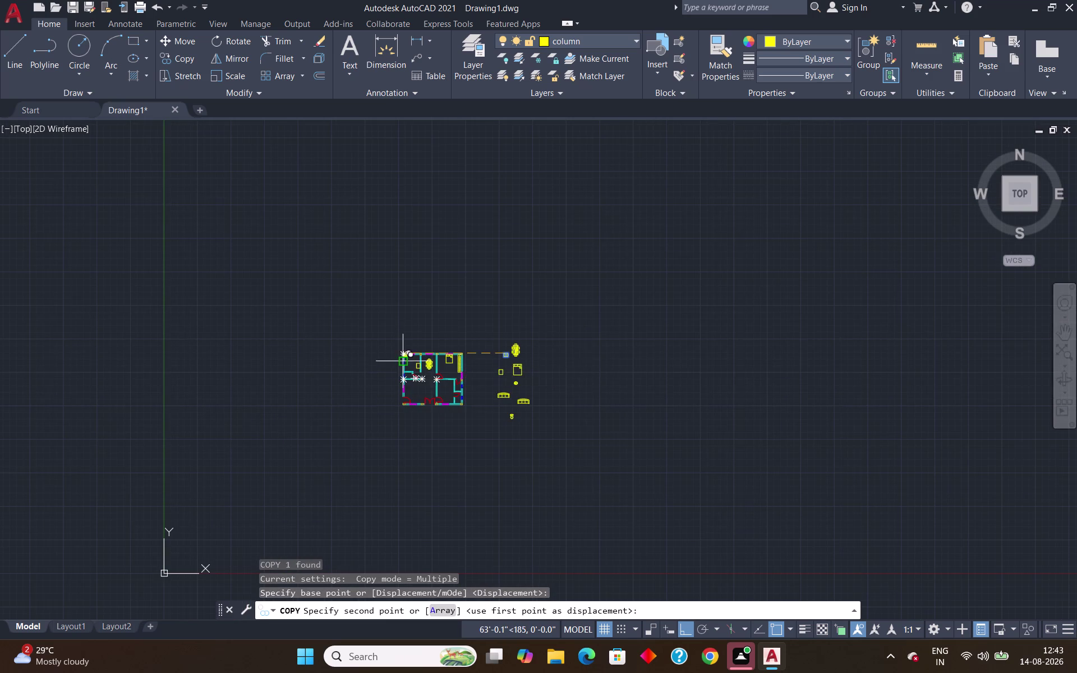
scroll(up, 3)
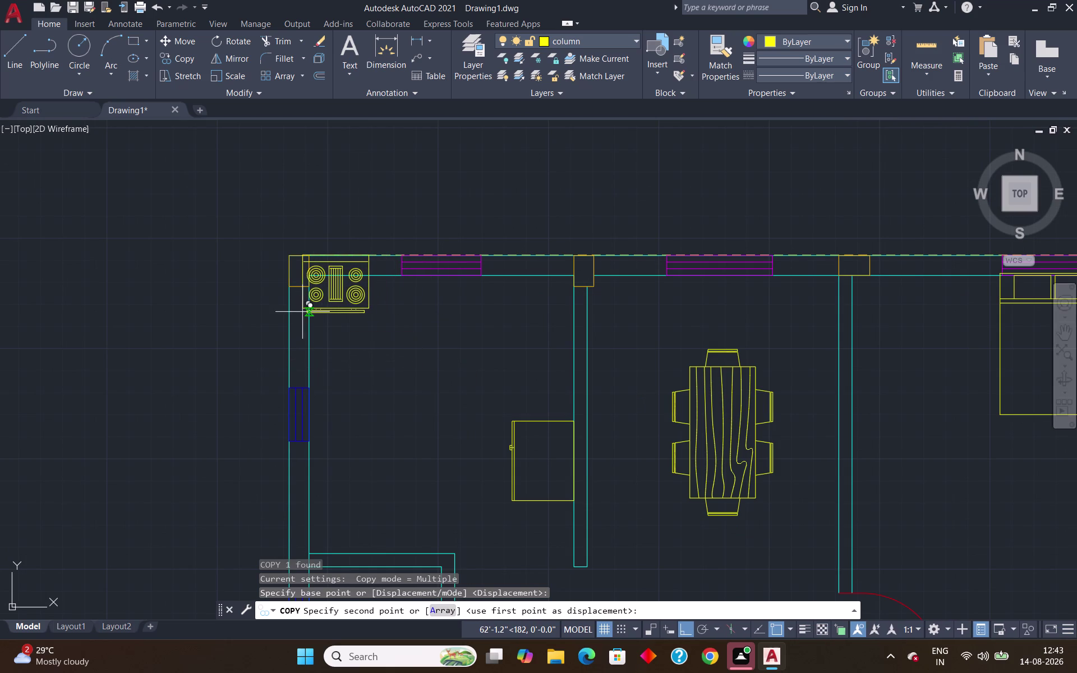
click(310, 321)
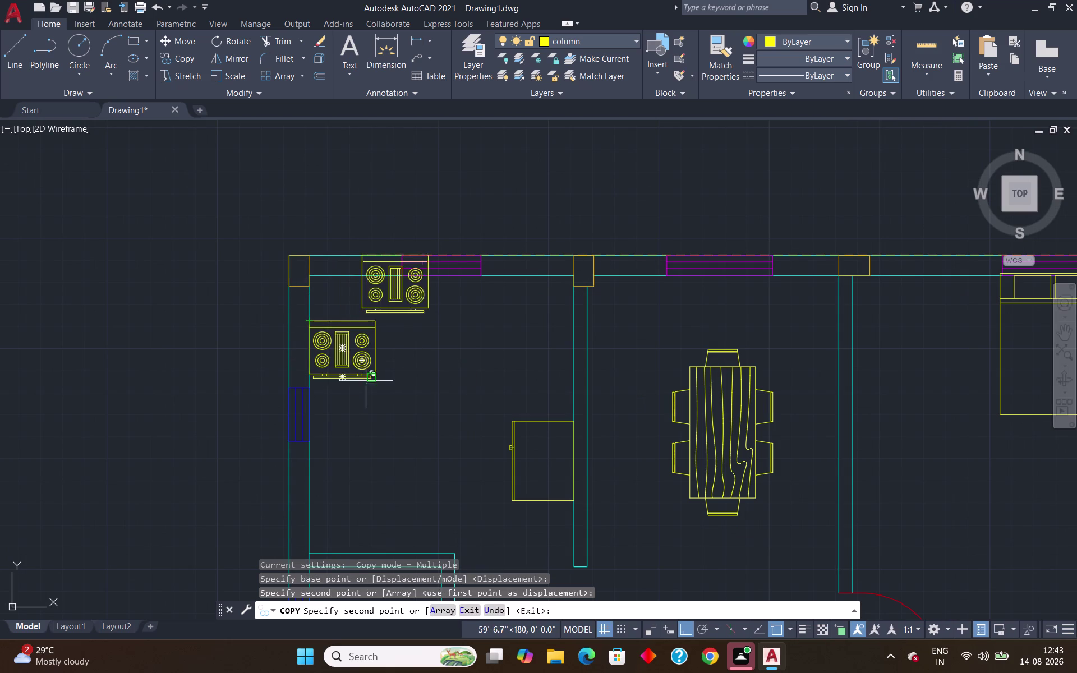
key(Return)
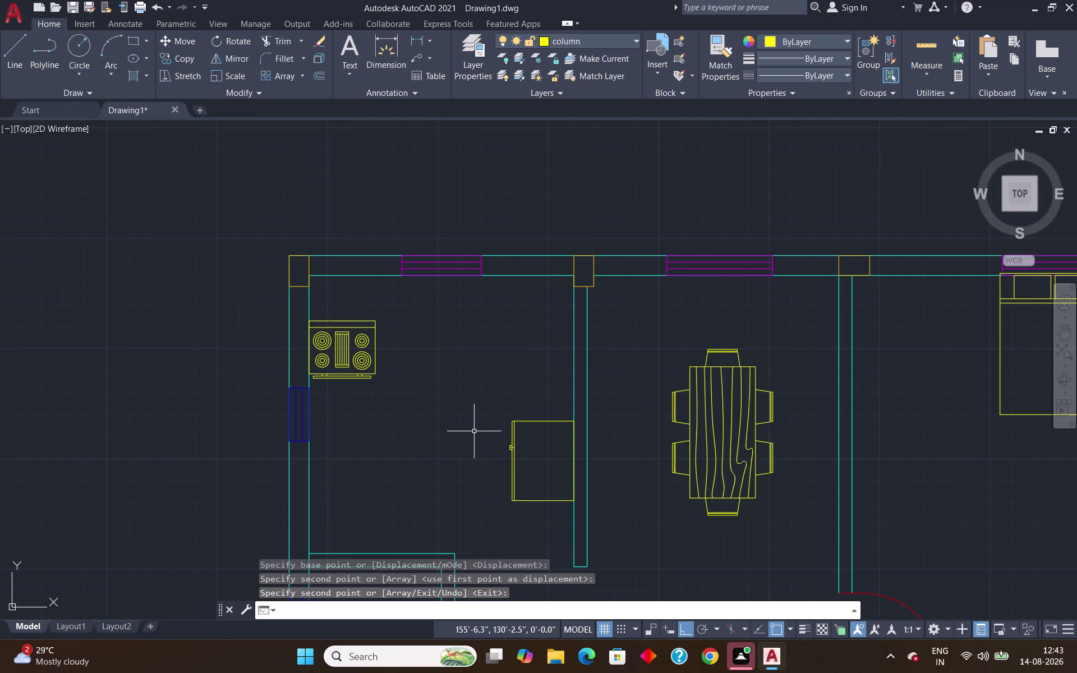
click(393, 308)
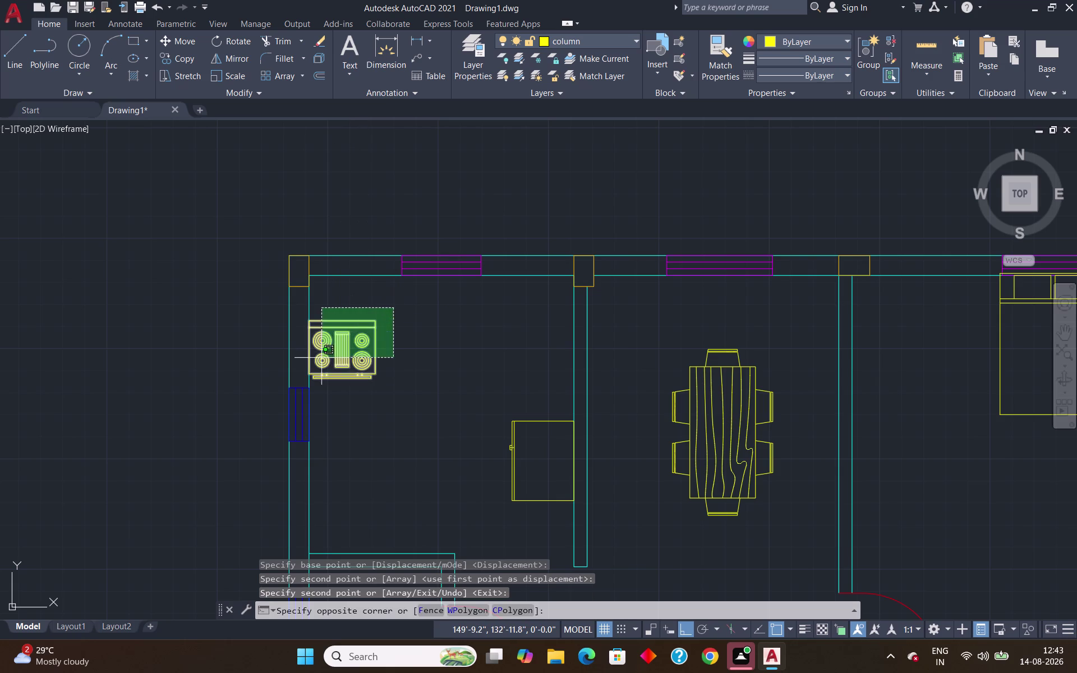
Rotate the kitchen range oven 270 degrees about its corner.
click(321, 358)
text(ro)
key(Return)
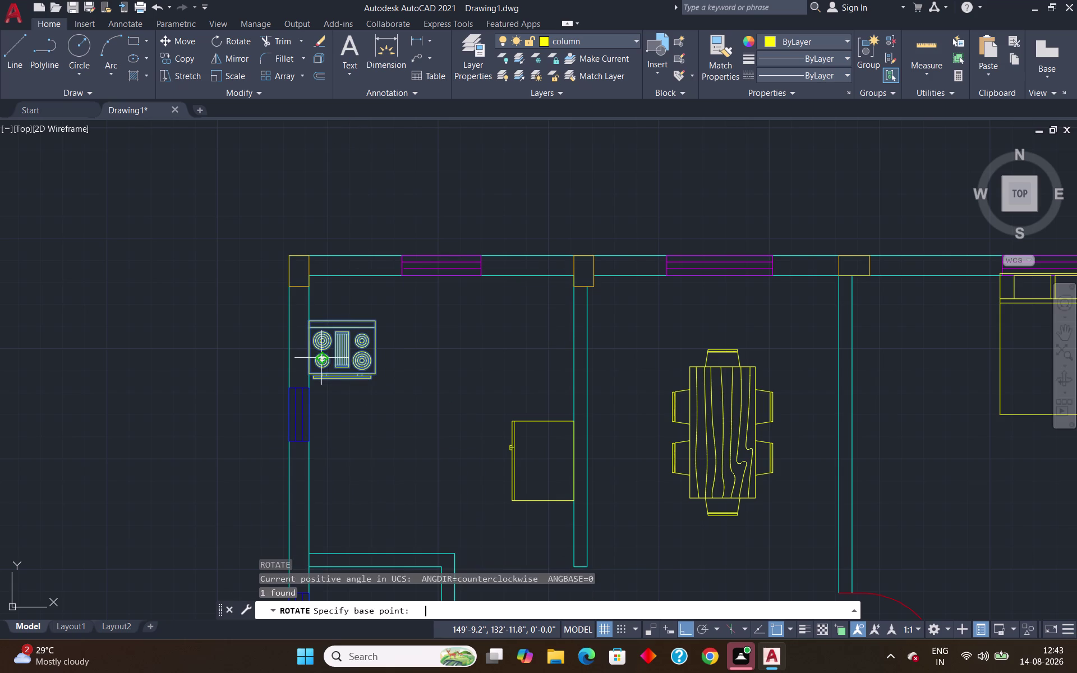
click(310, 374)
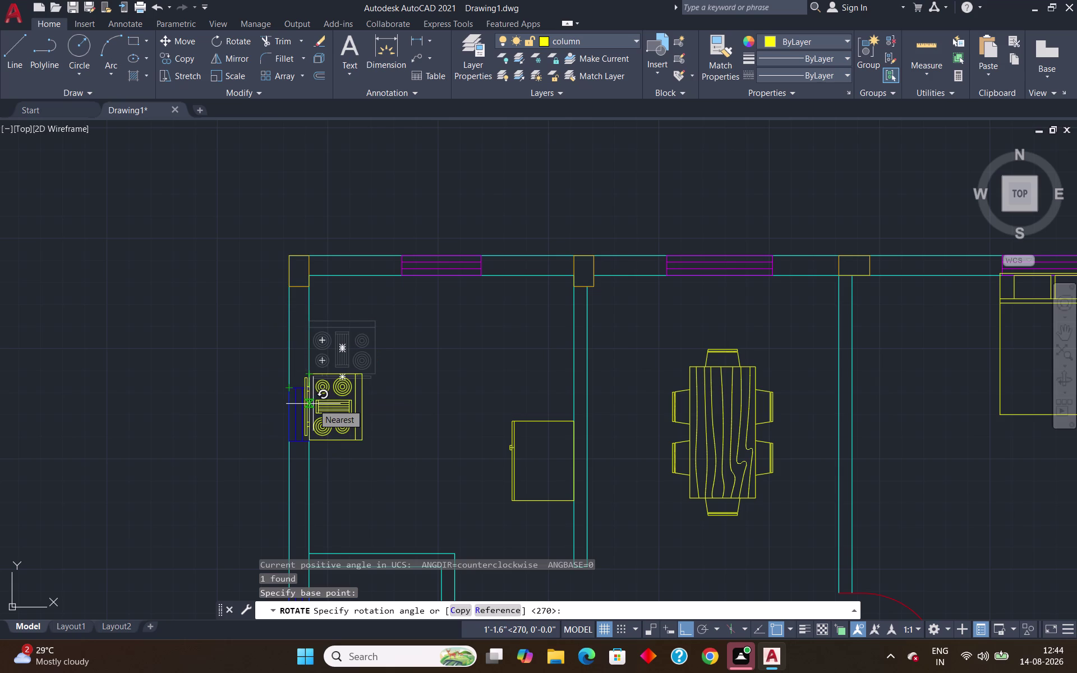
click(313, 403)
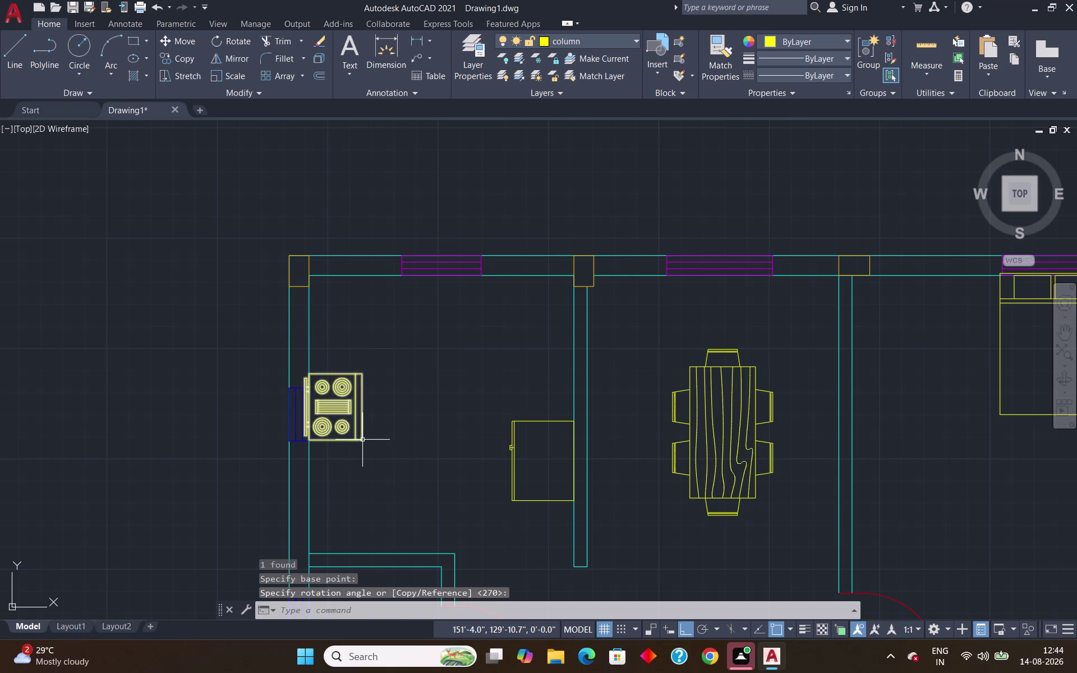
Move the rotated oven near the kitchen's top-left wall corner.
click(363, 439)
key(m)
key(Return)
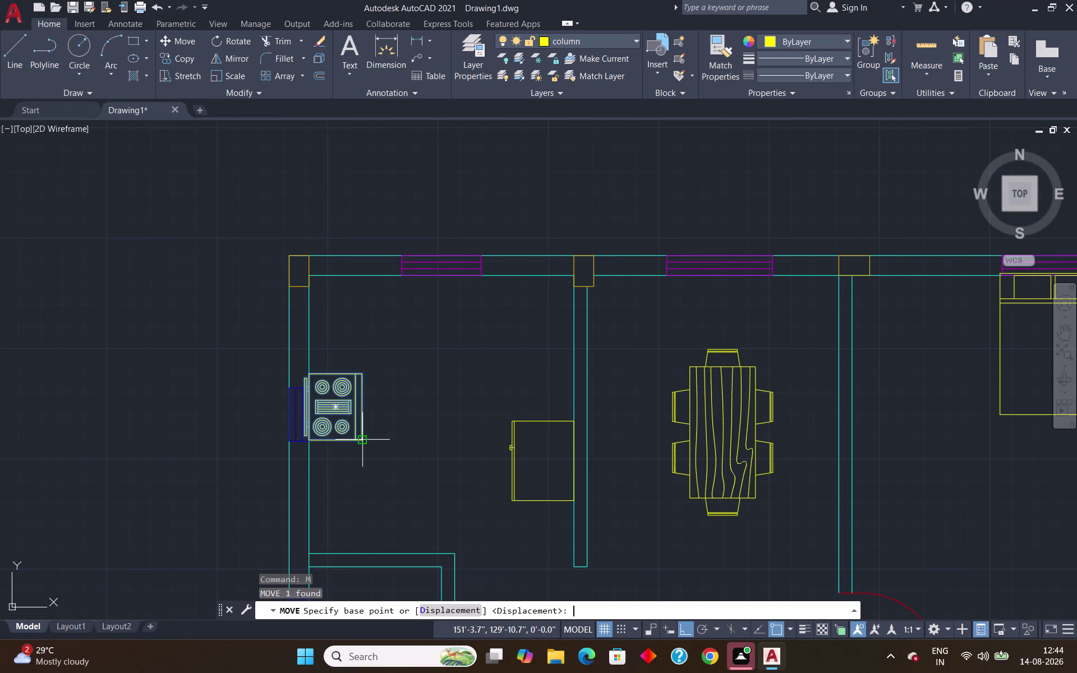
click(338, 410)
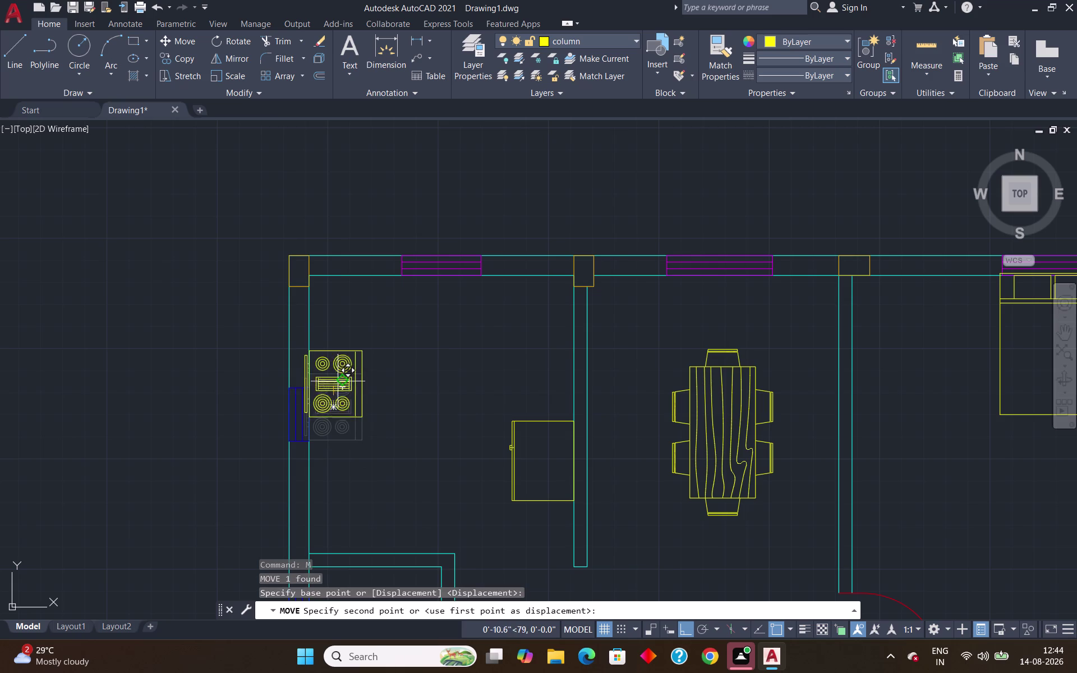
click(343, 345)
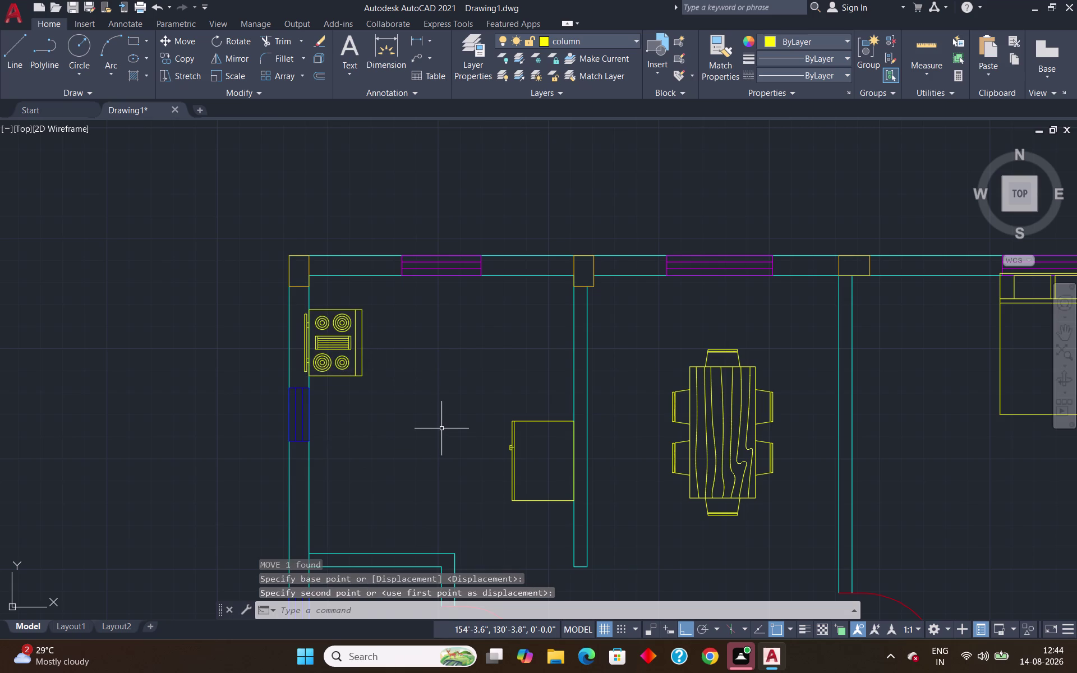
click(357, 323)
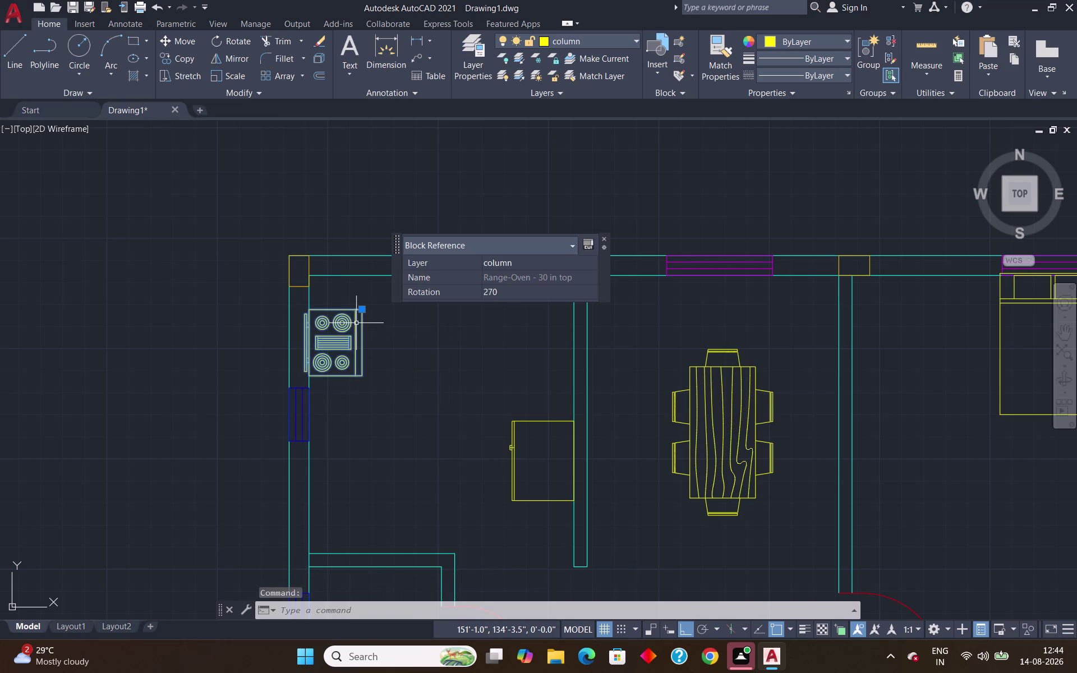
Rotate the range oven again about its top-left corner to a new orientation.
text(ro)
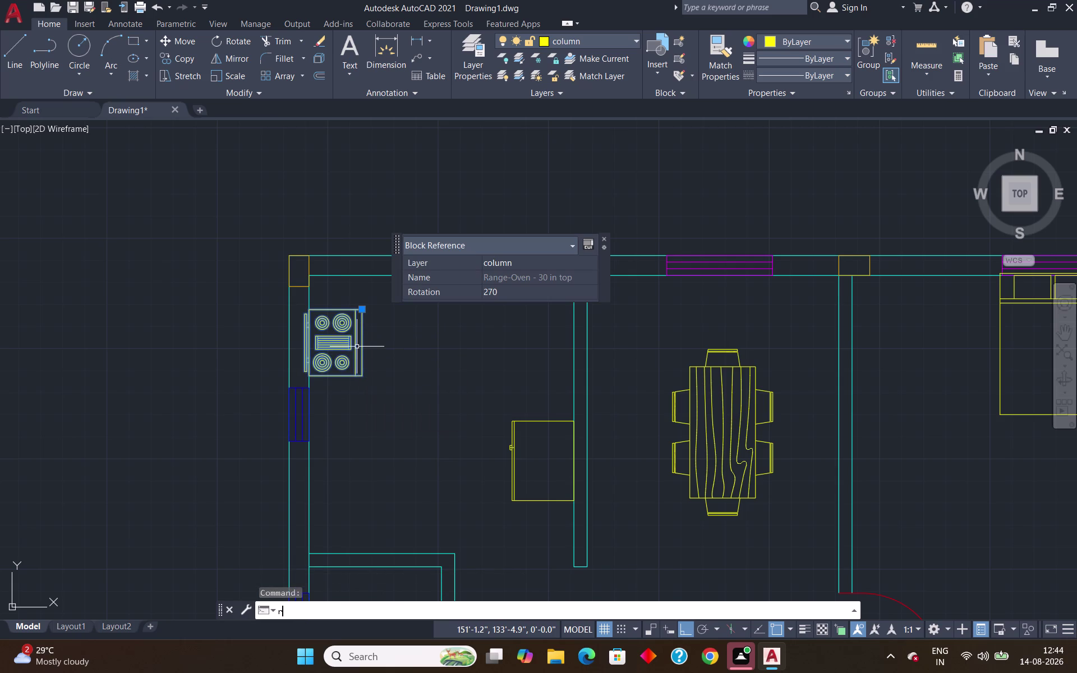
key(Return)
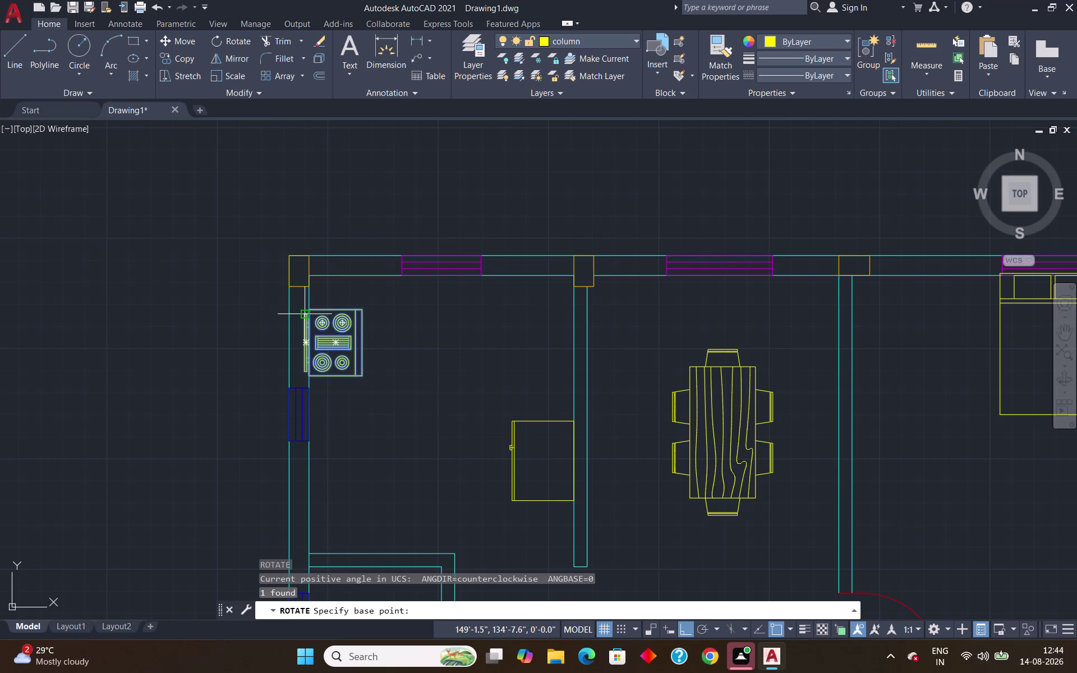
click(311, 310)
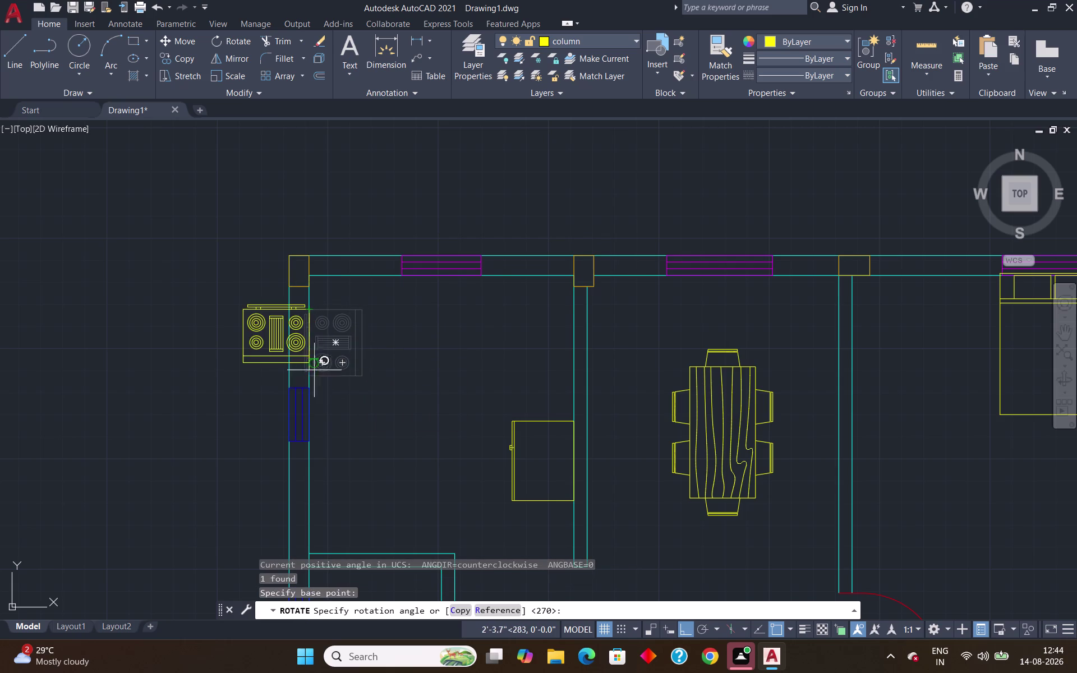
click(233, 308)
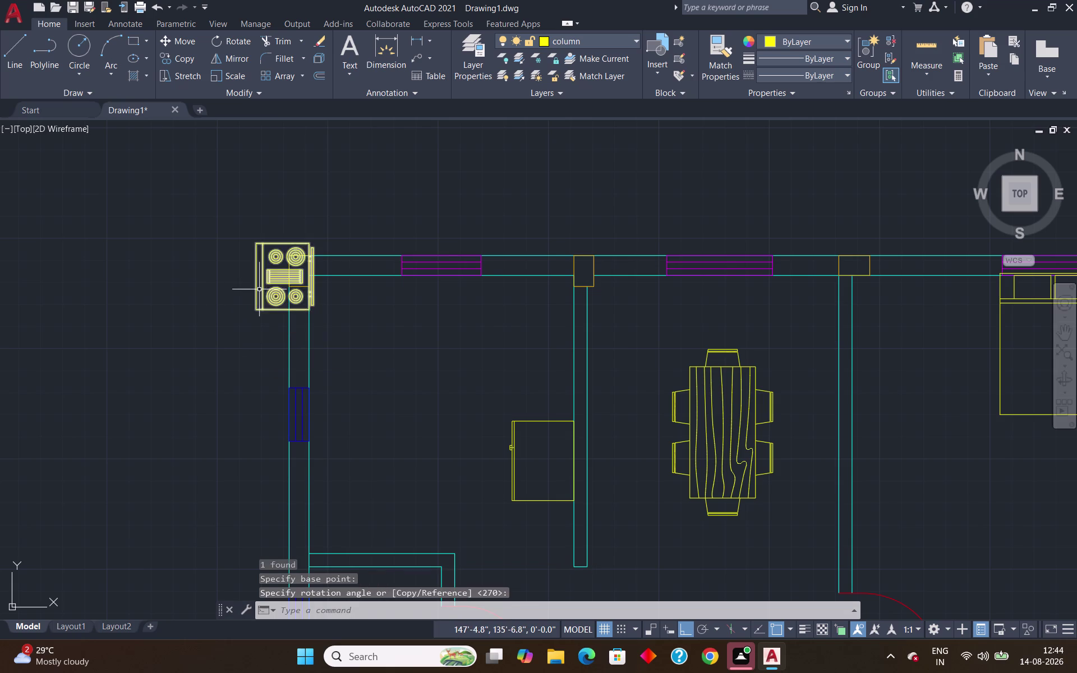
Reposition the oven down along and then inside the kitchen's left wall.
click(280, 283)
key(m)
key(Return)
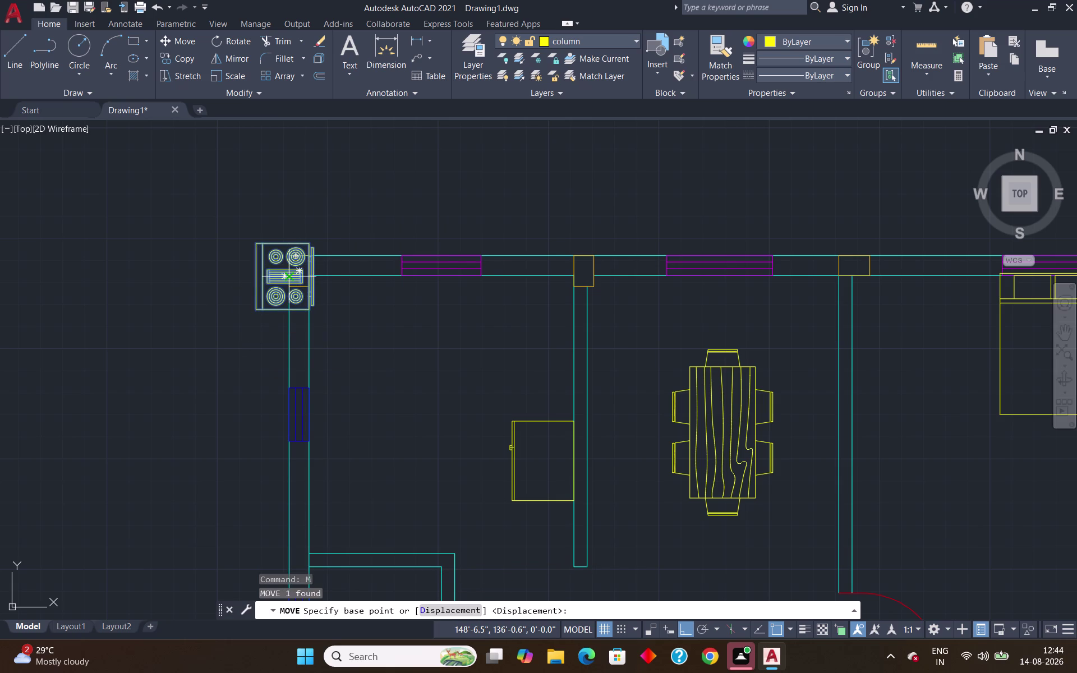
click(280, 282)
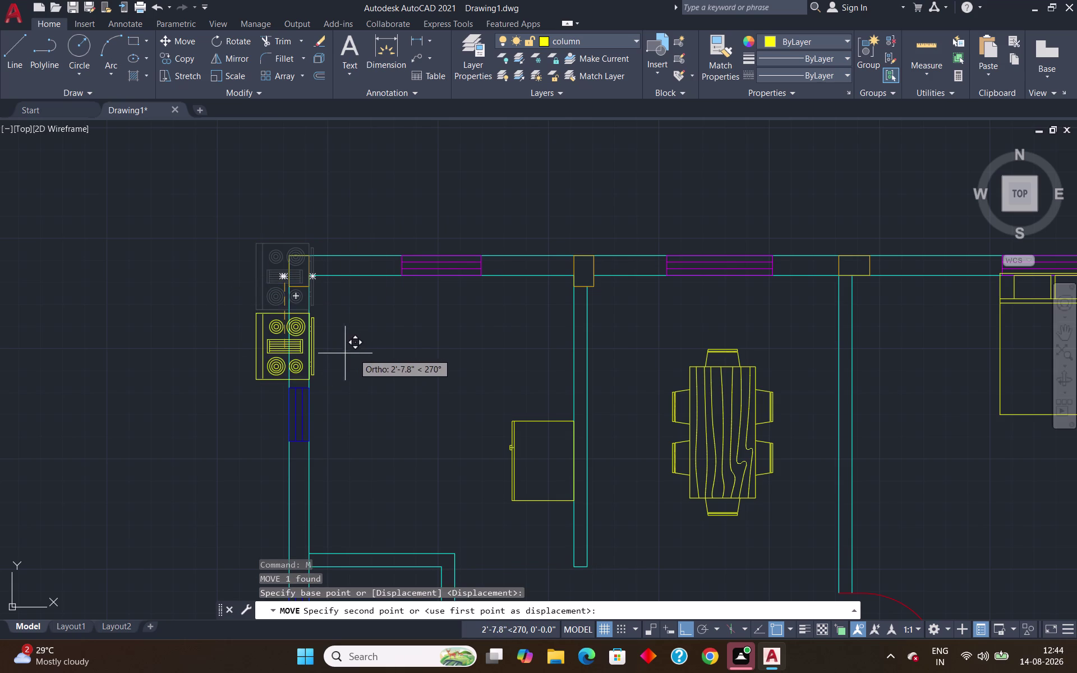
click(363, 365)
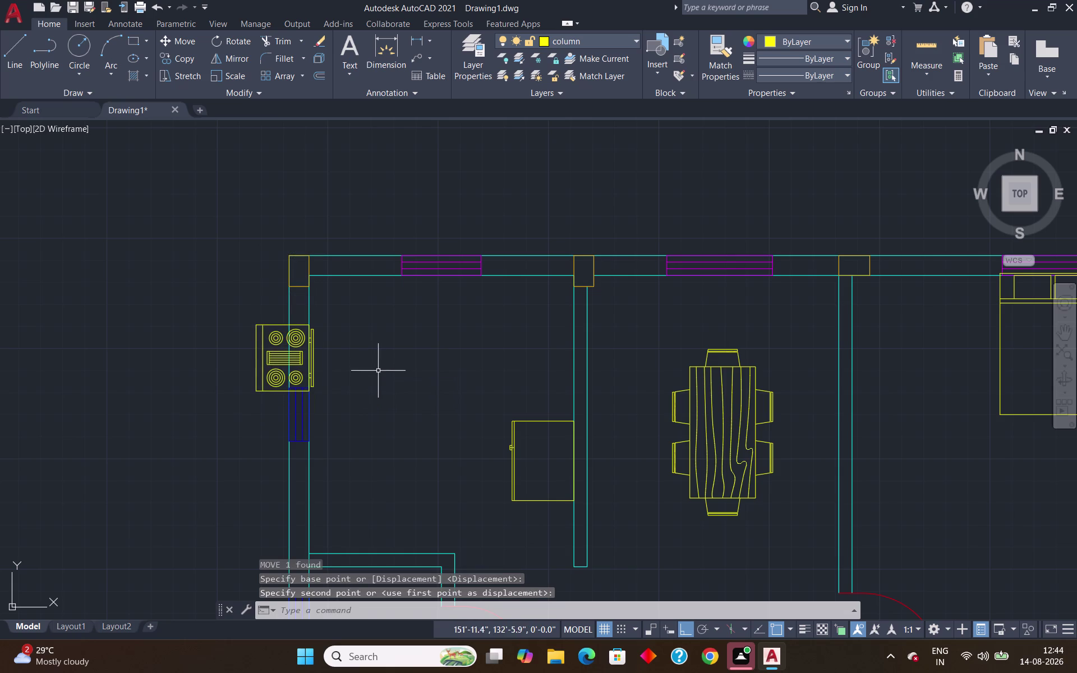
click(286, 361)
key(m)
key(Return)
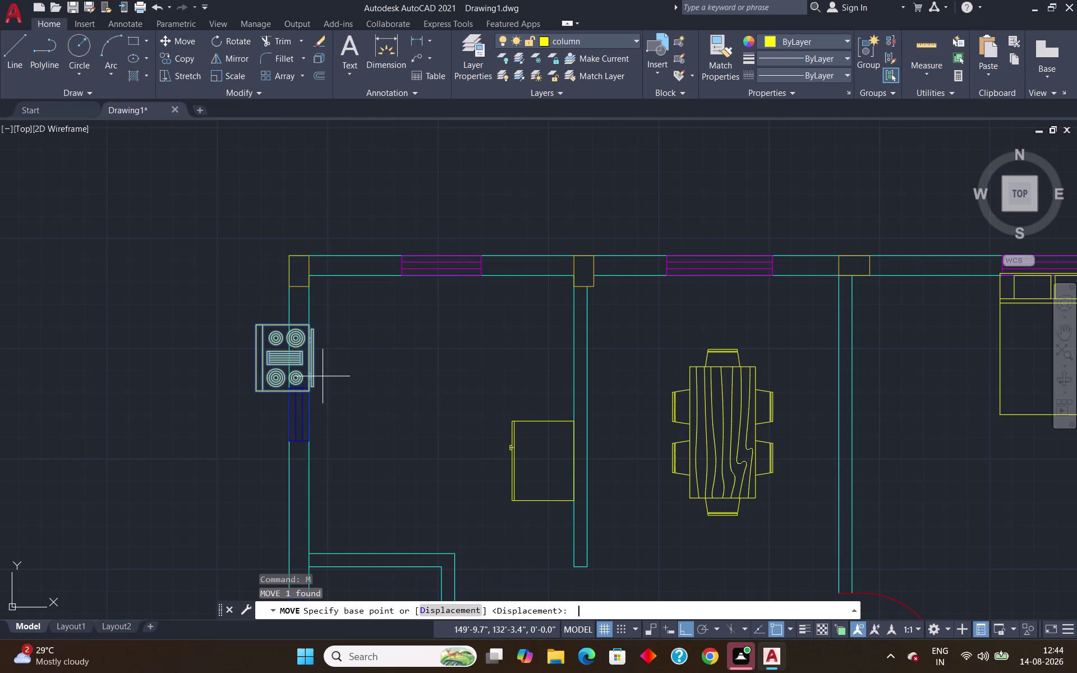
click(259, 330)
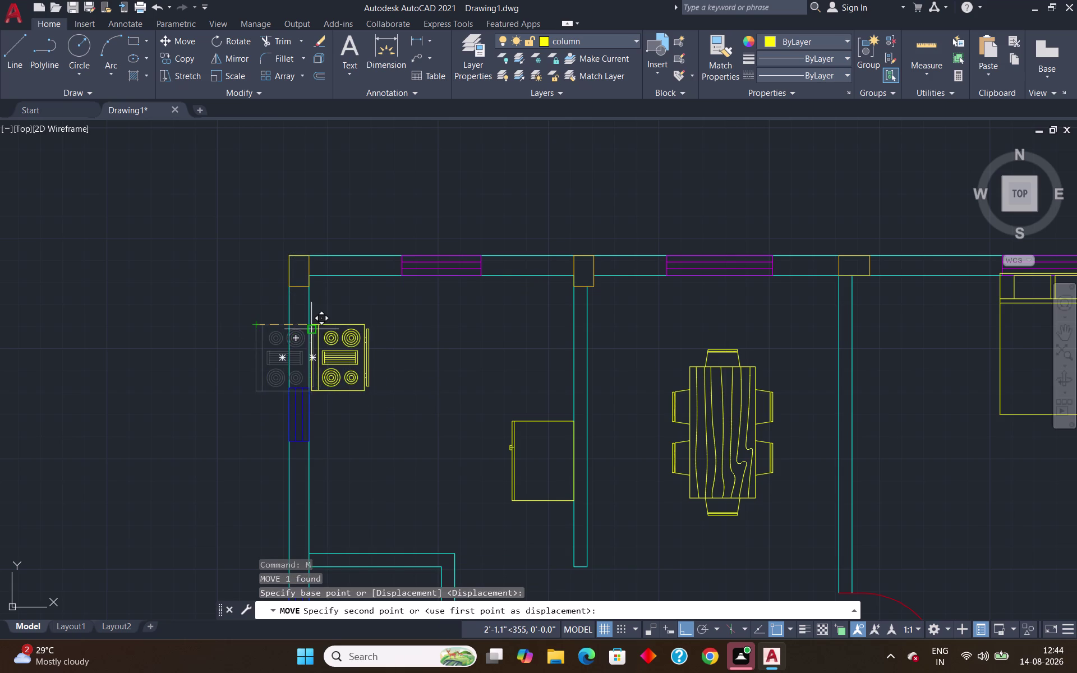
click(308, 320)
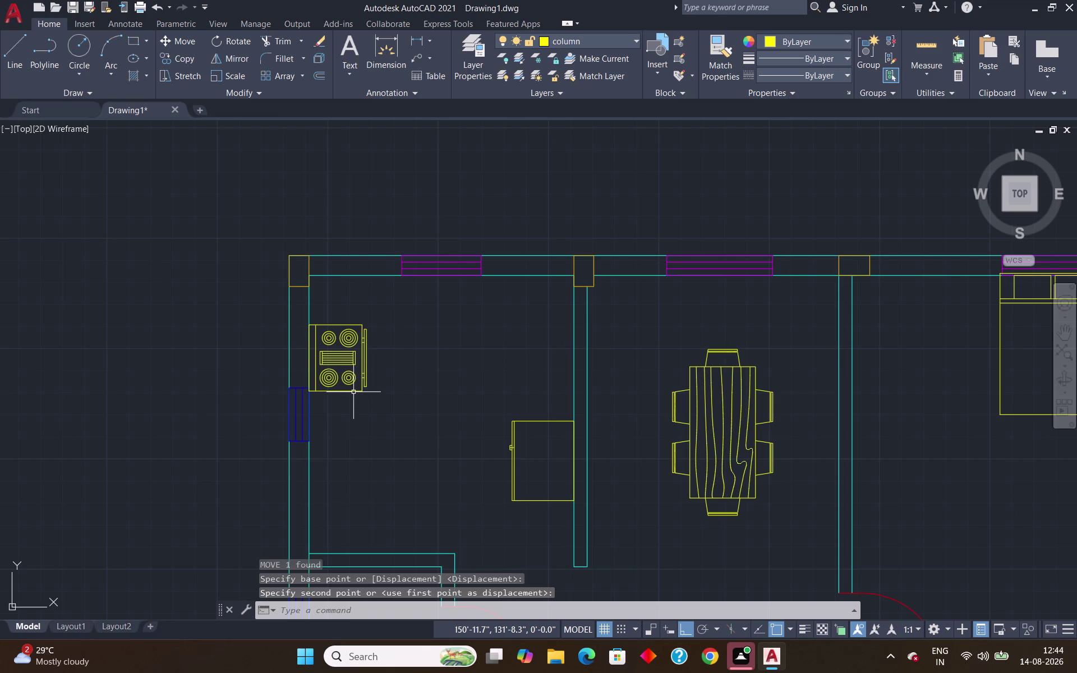
Shift the oven up toward the kitchen's top wall.
click(353, 392)
key(m)
key(Return)
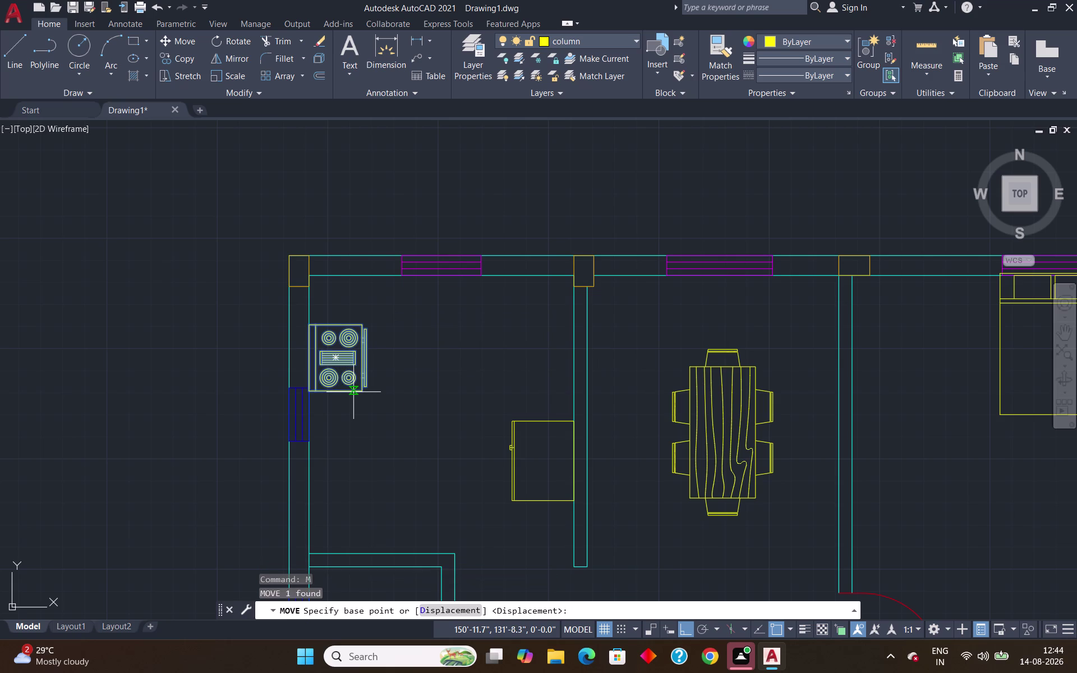
click(334, 356)
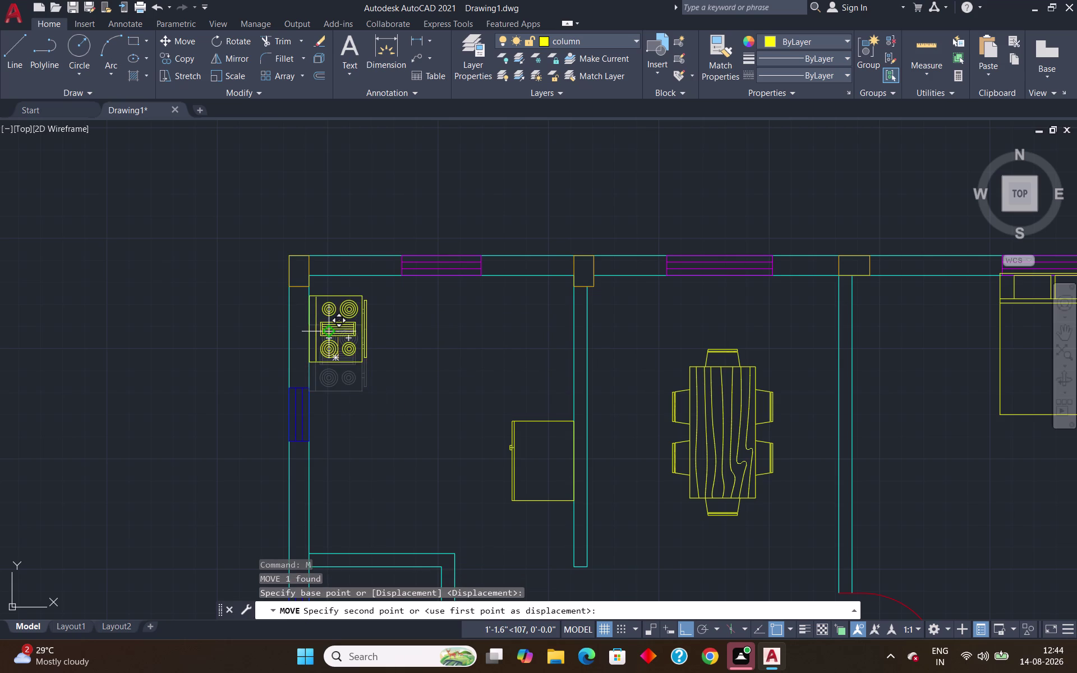
click(333, 342)
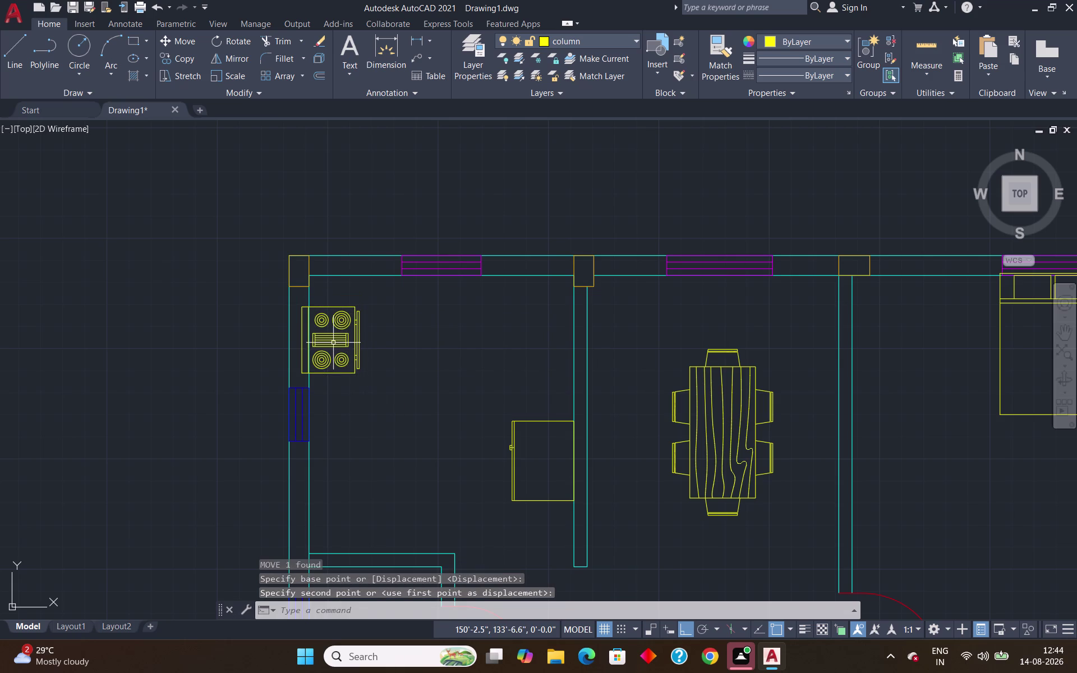
Snap the stove into the kitchen's top-left inner wall corner.
click(301, 311)
key(m)
key(Return)
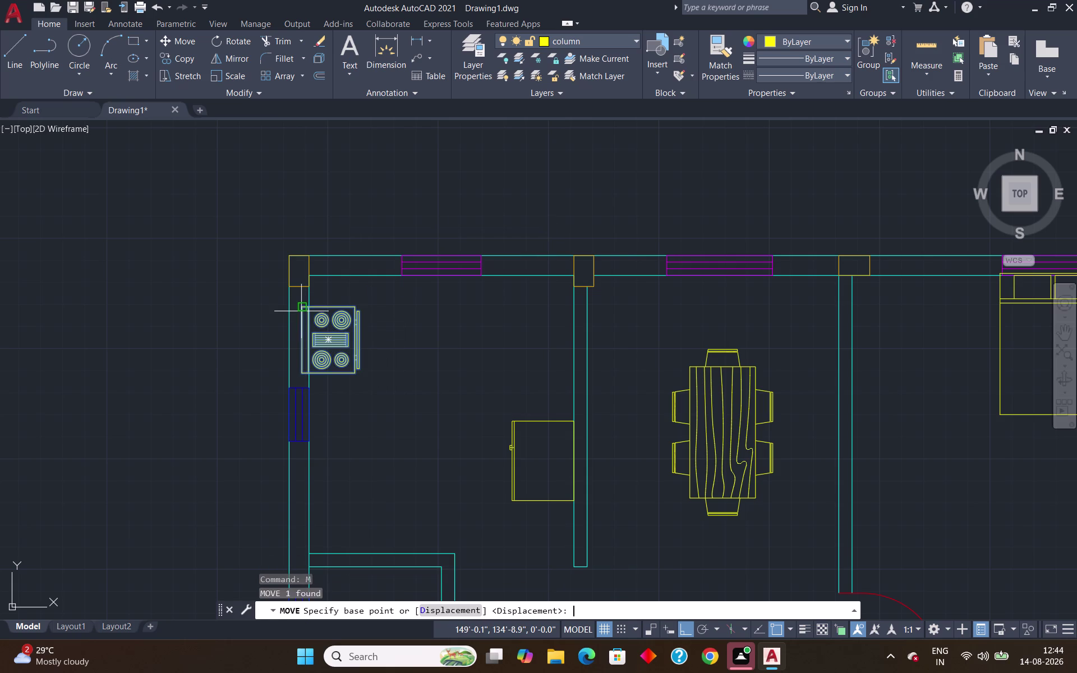
click(302, 311)
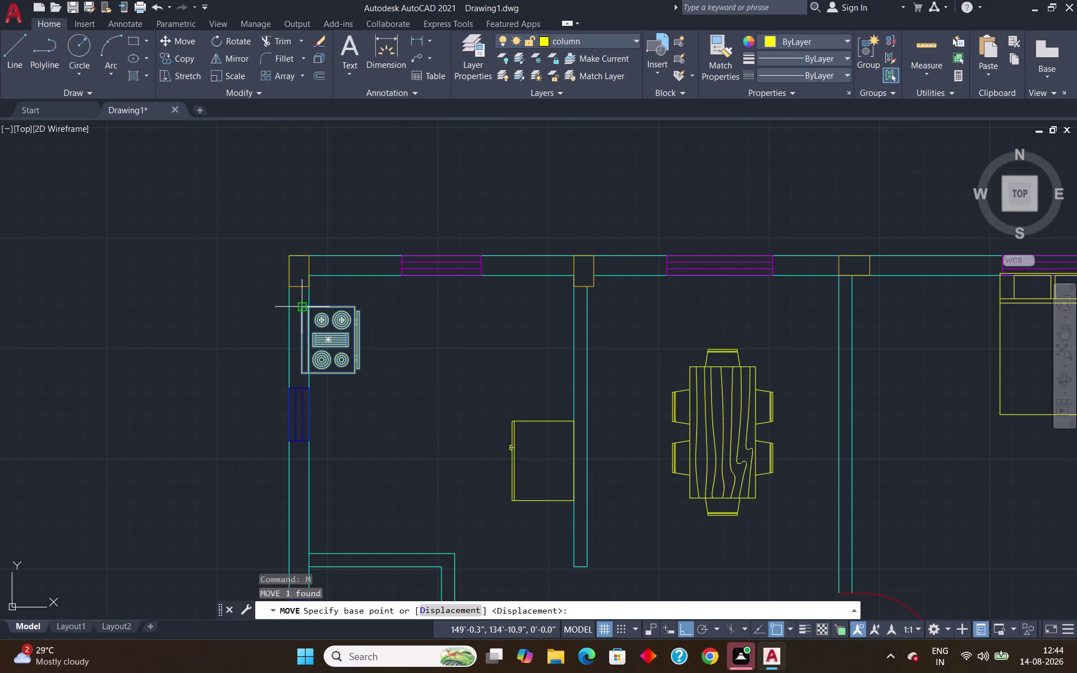
click(302, 305)
click(310, 309)
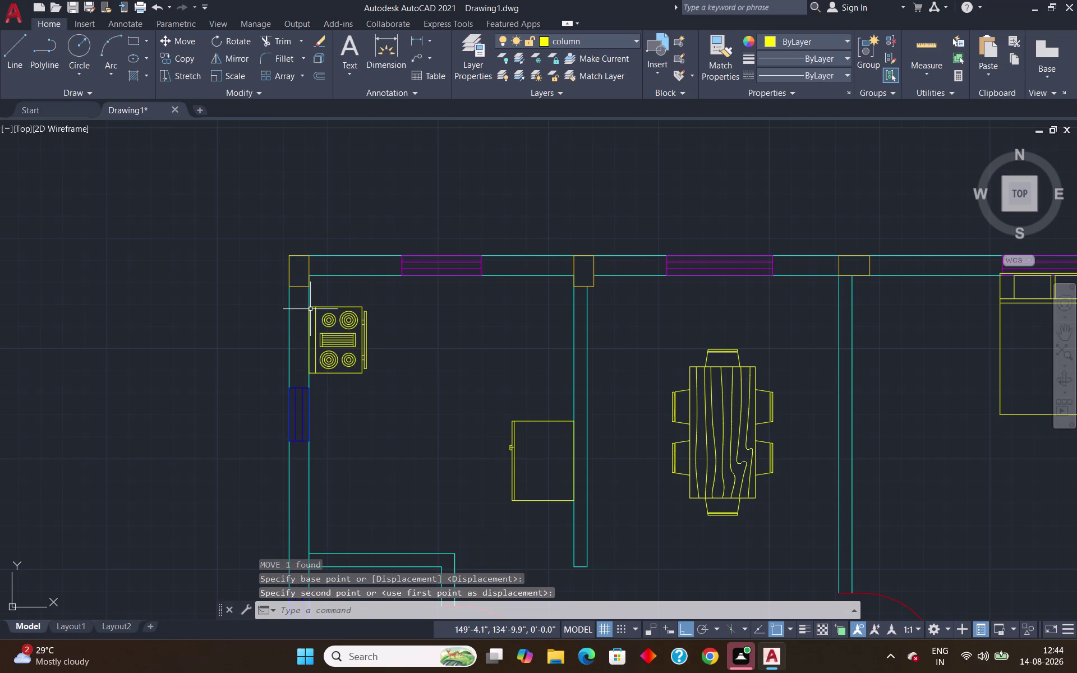
key(Return)
scroll(down, 3)
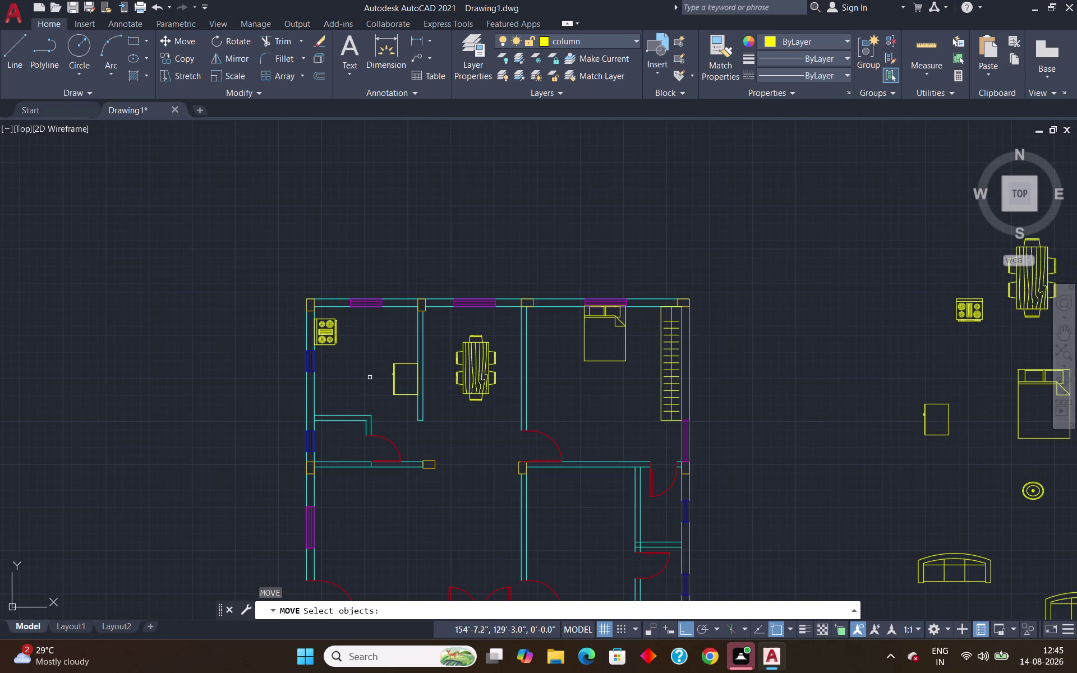
key(Escape)
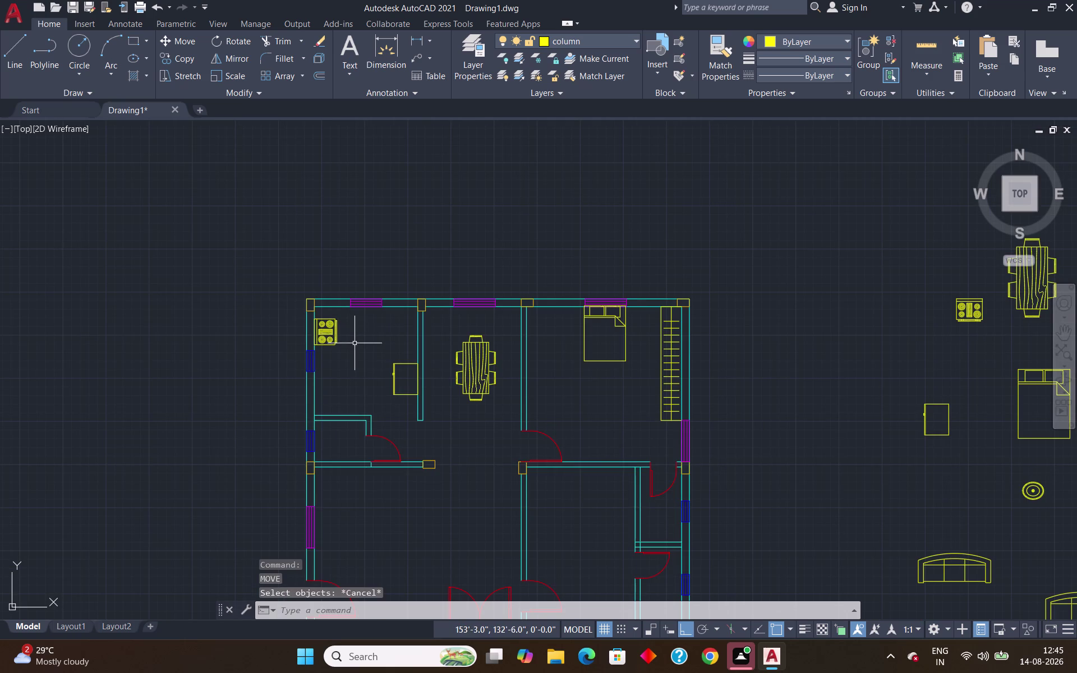
scroll(up, 3)
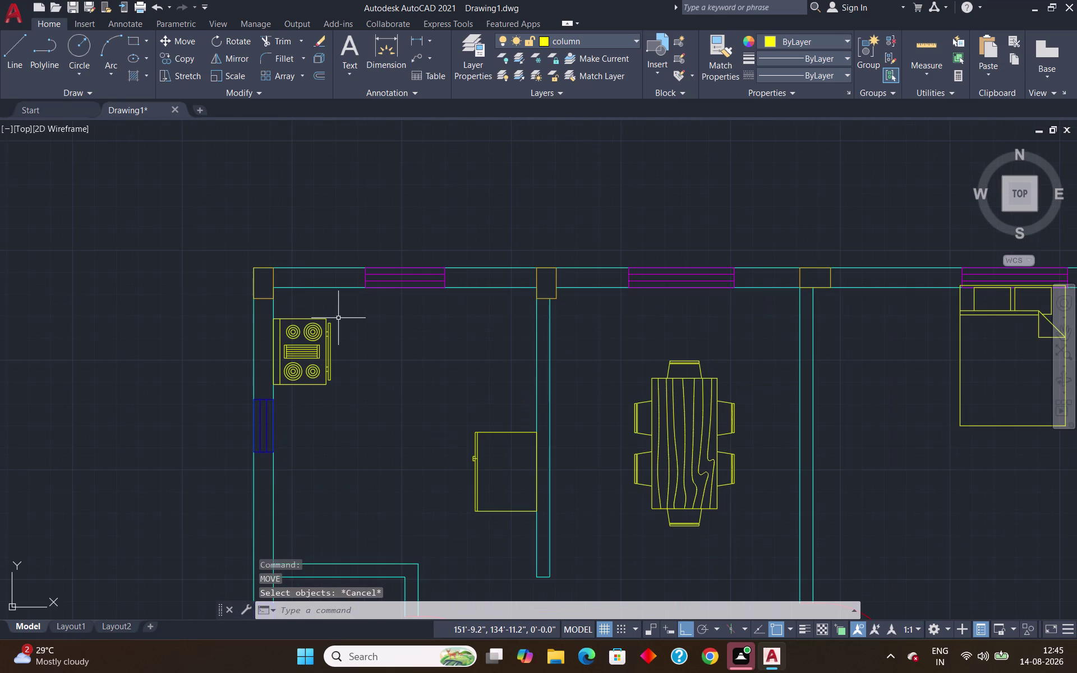
scroll(down, 3)
scroll(up, 3)
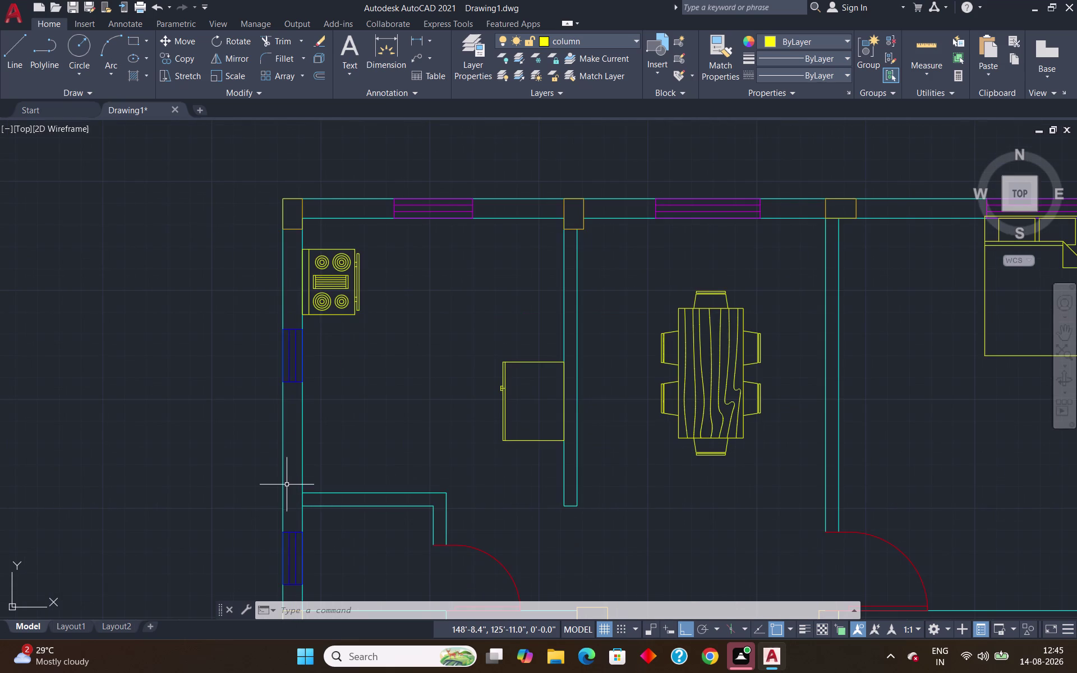
Draw a vertical counter line from the kitchen's top wall down to its lower wall.
key(l)
key(Return)
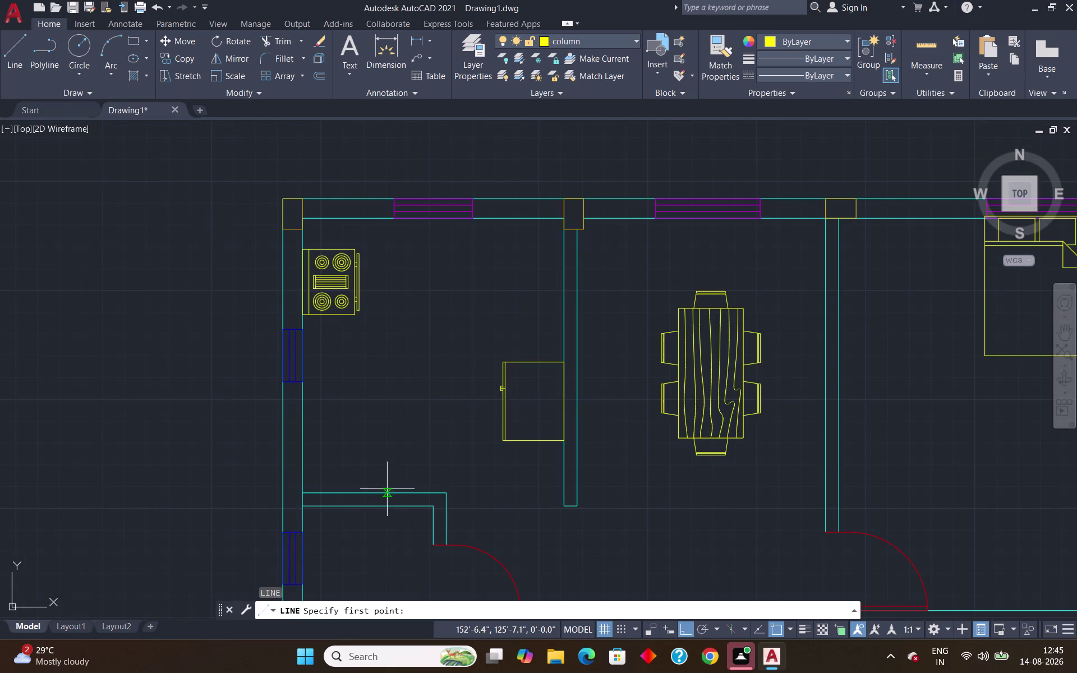
scroll(up, 3)
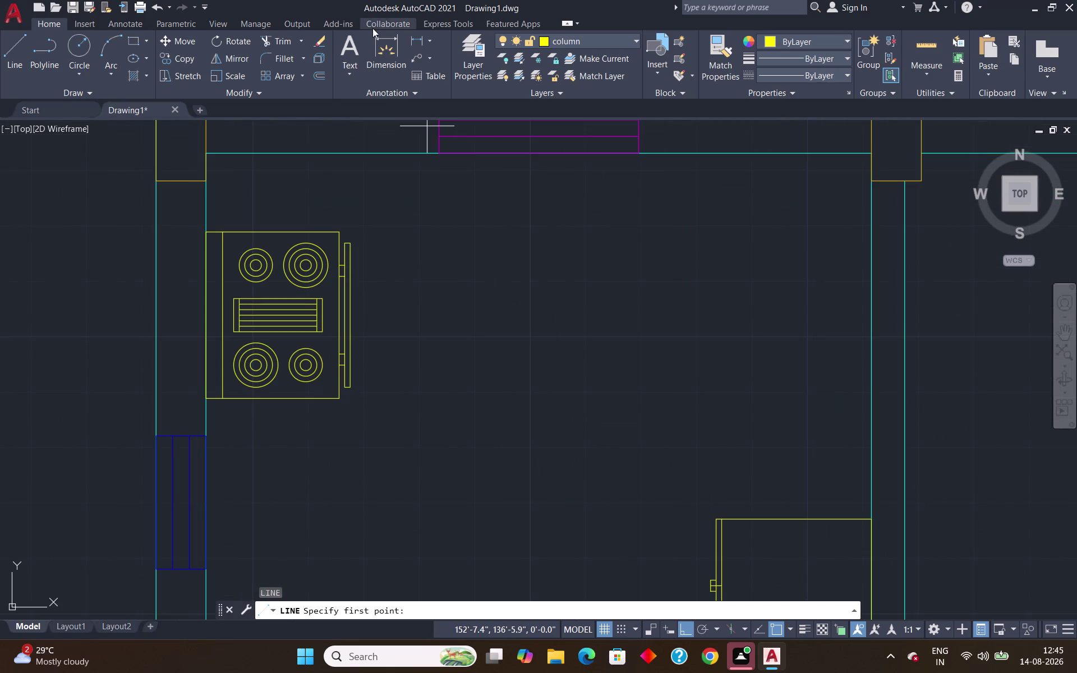
click(367, 153)
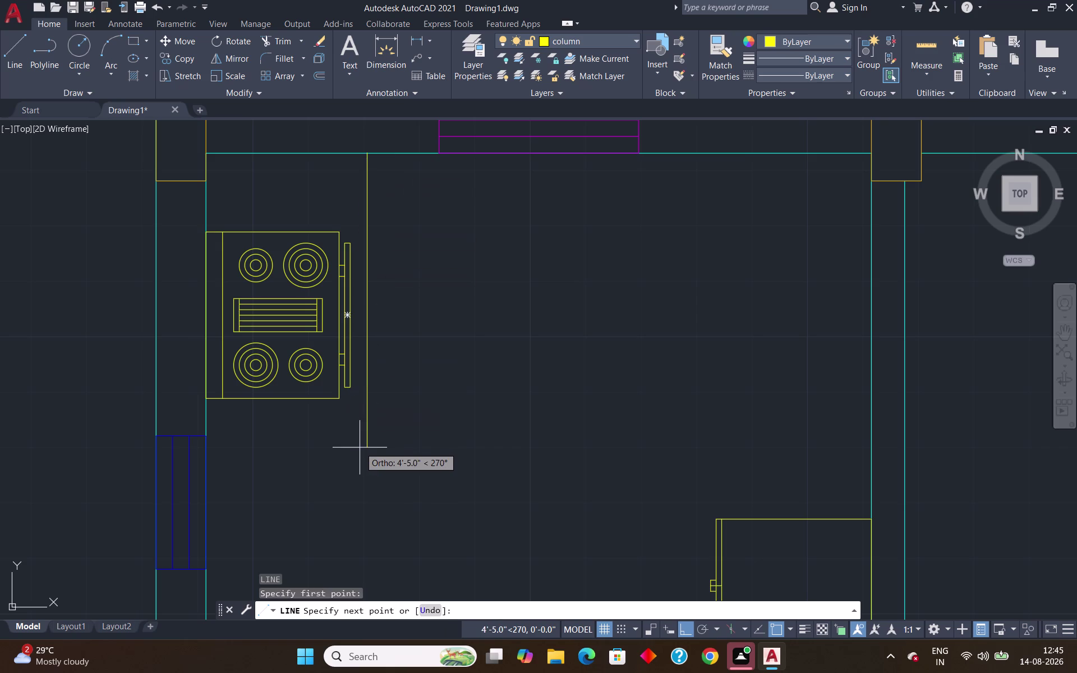
scroll(down, 3)
scroll(up, 3)
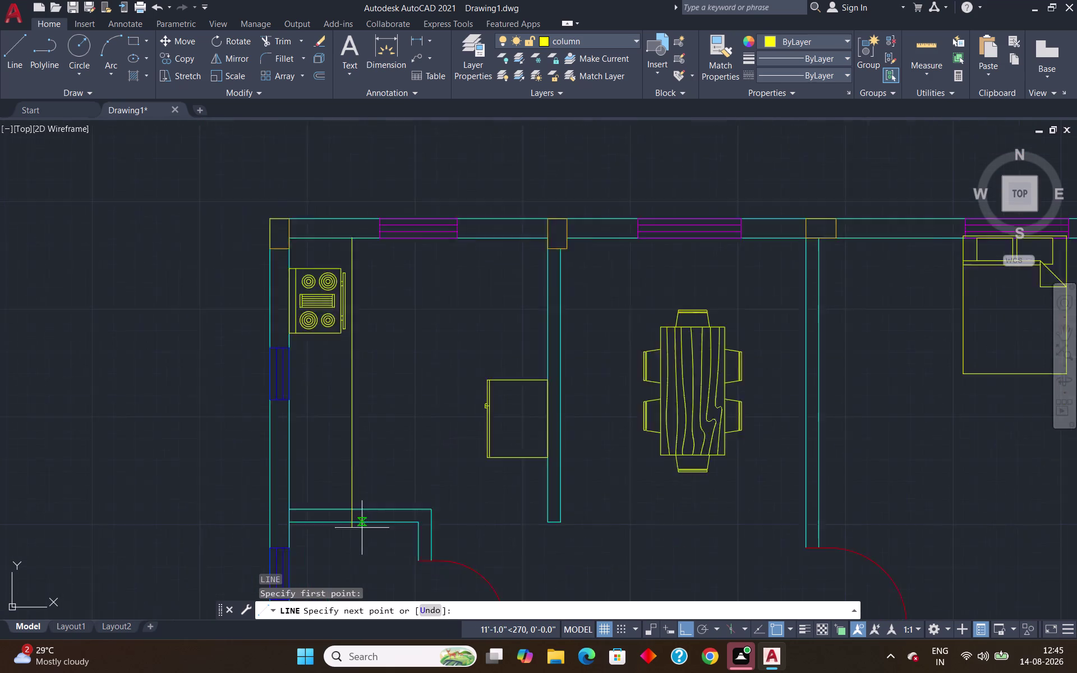
scroll(up, 3)
click(330, 485)
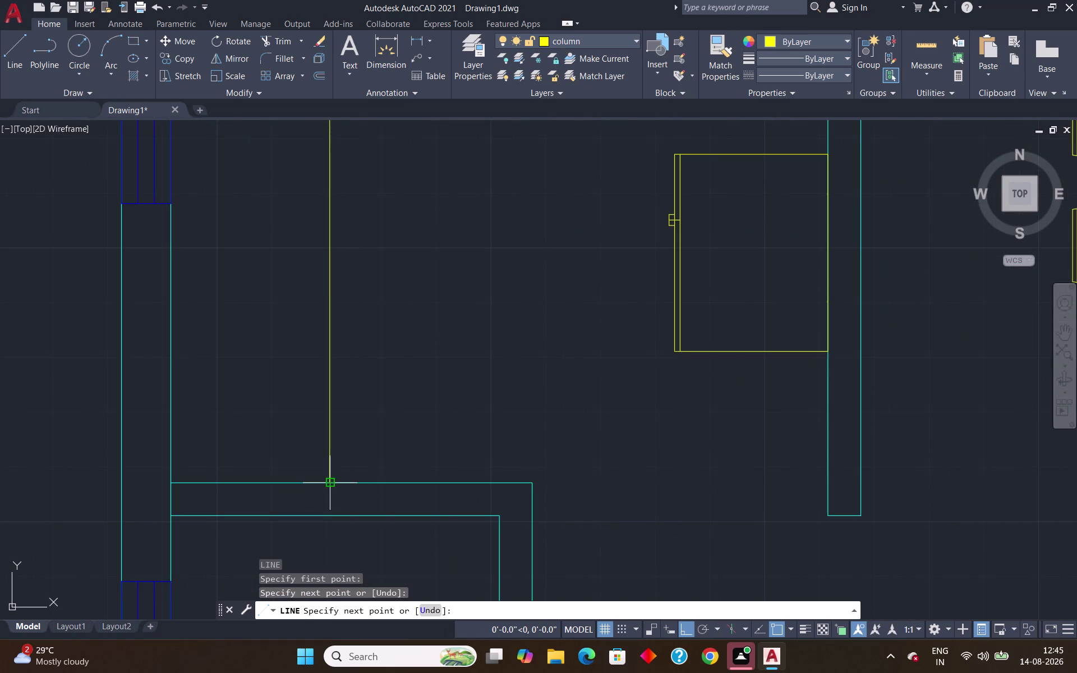
key(Return)
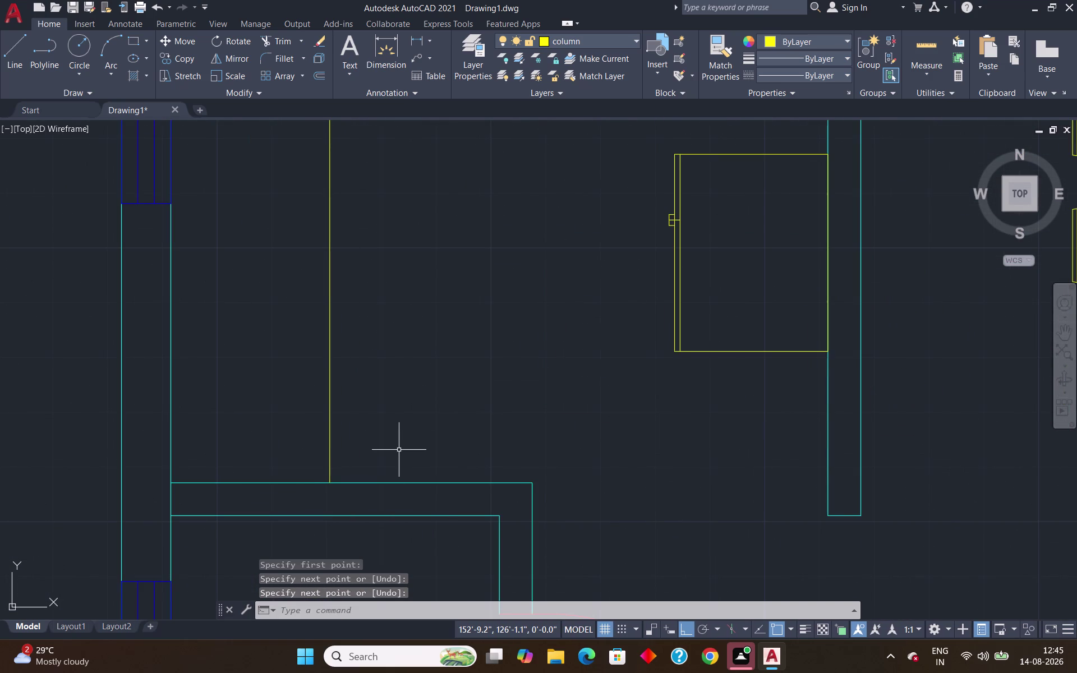
scroll(down, 3)
scroll(down, 3)
scroll(up, 3)
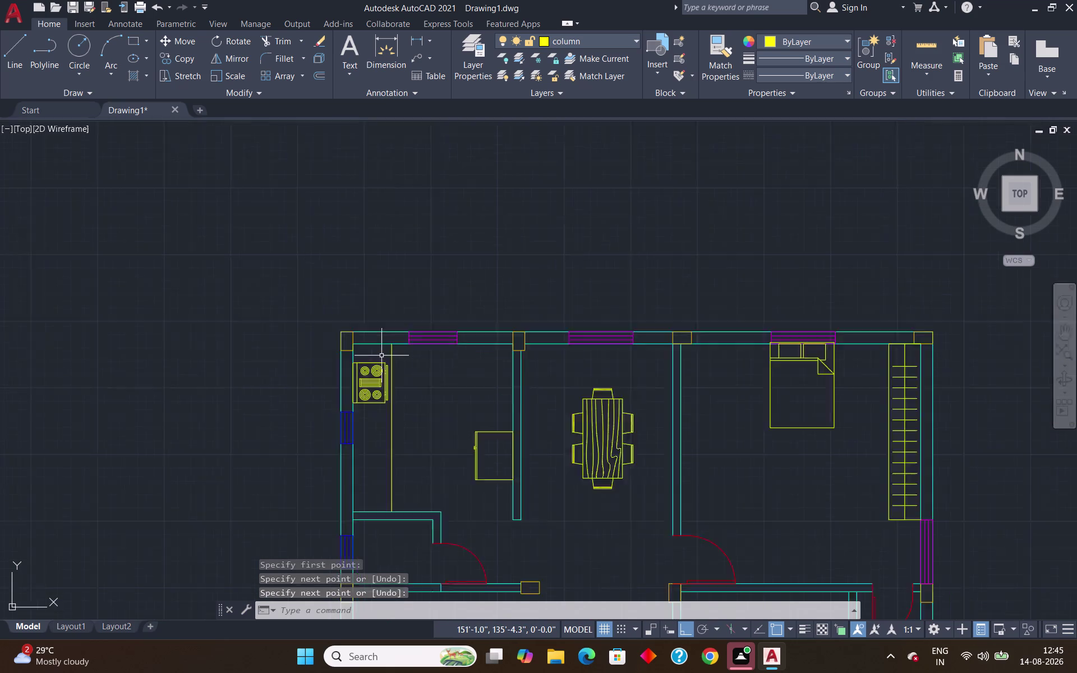
scroll(up, 3)
Draw a horizontal counter edge from the side line across to the right wall.
key(l)
key(Return)
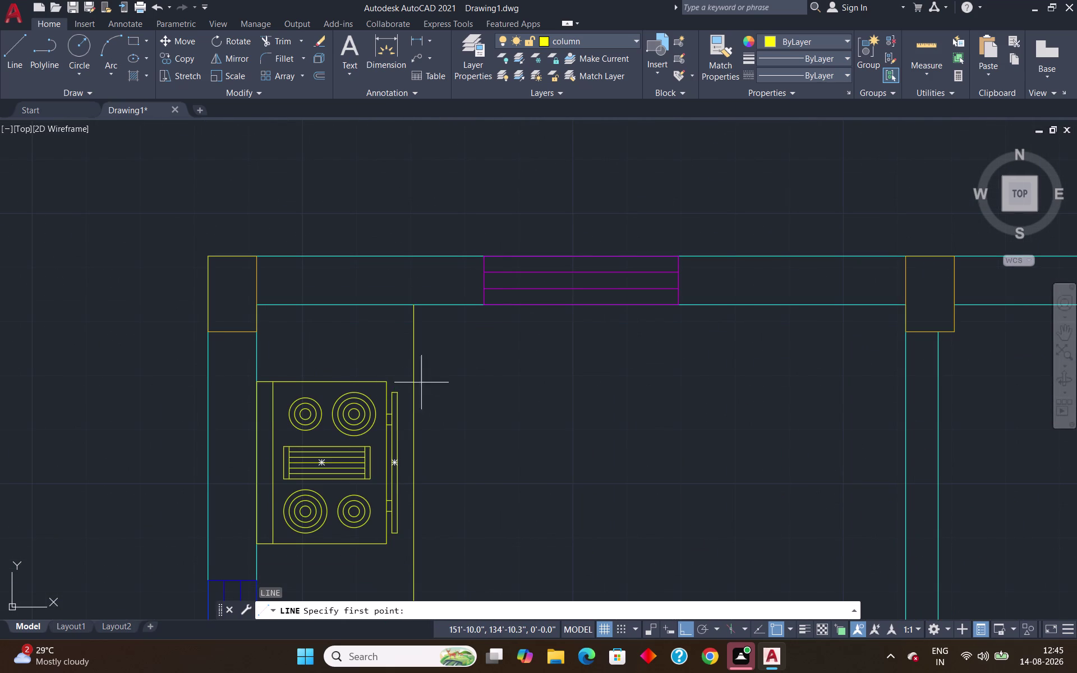
click(414, 370)
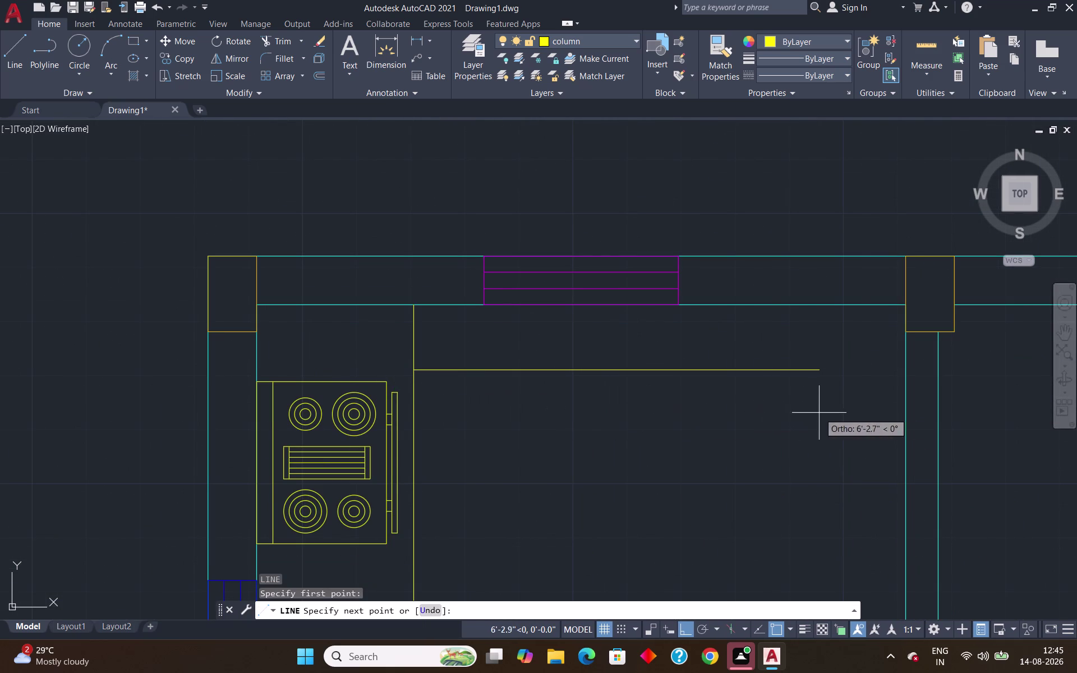
click(906, 369)
key(Return)
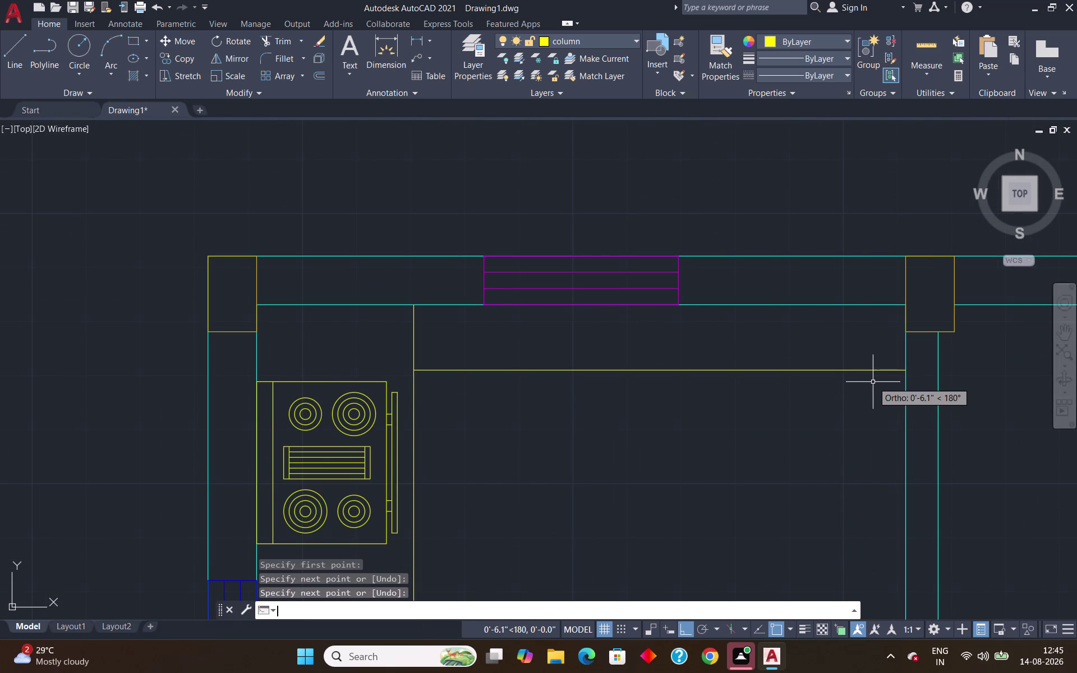
Trim away the side line's stub above the counter edge.
text(tr)
key(Return)
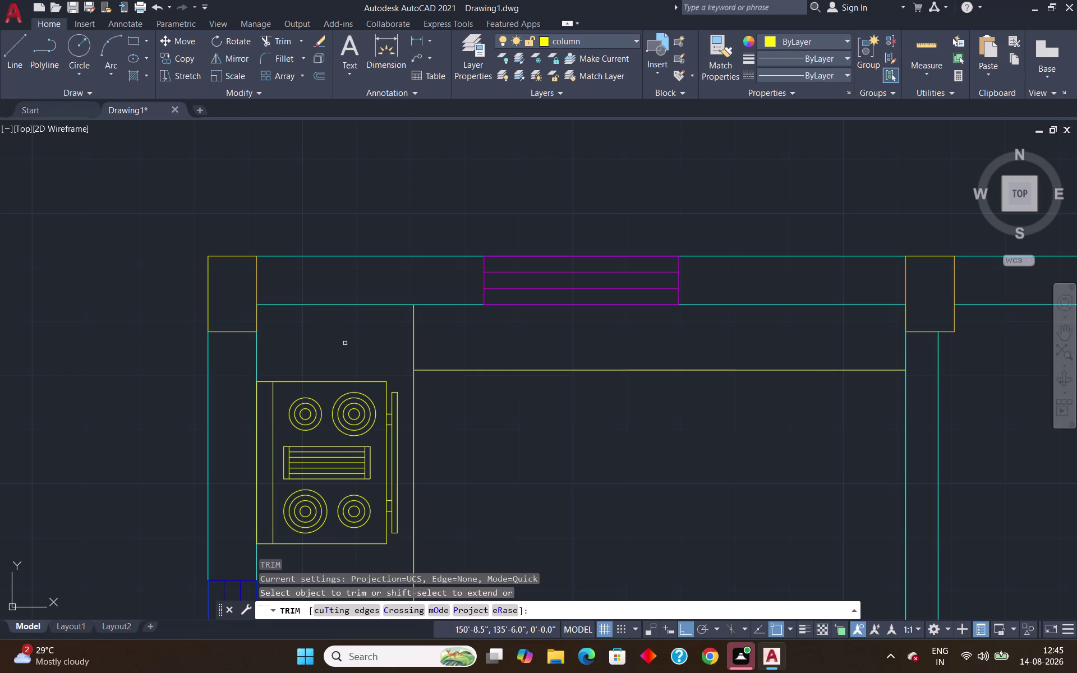
click(415, 339)
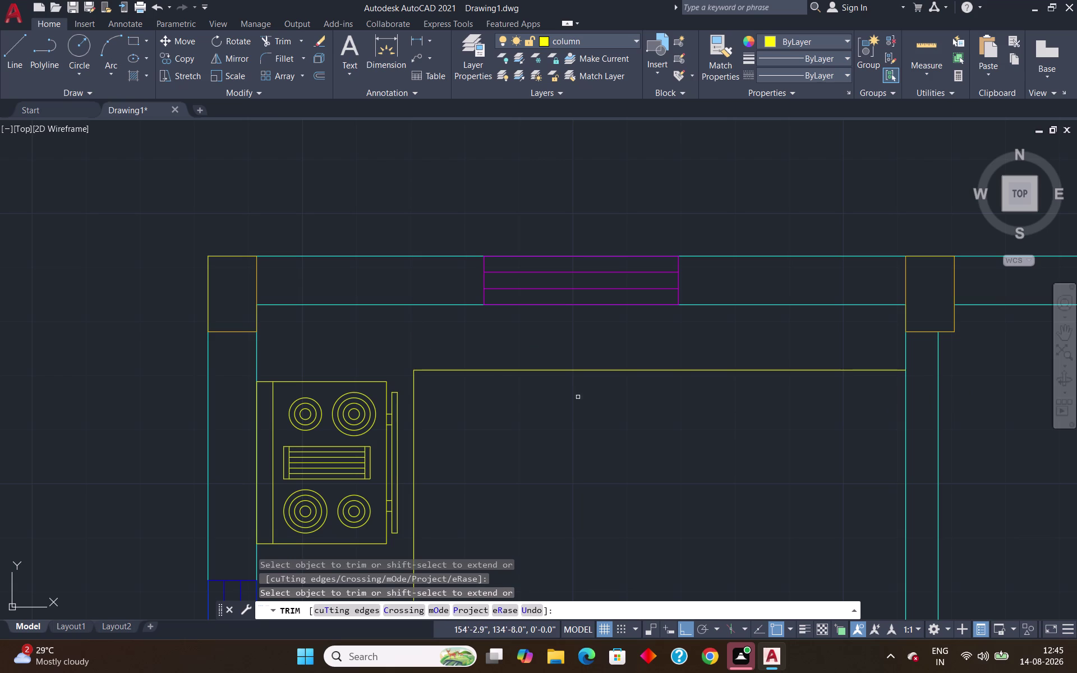
key(Escape)
scroll(down, 3)
scroll(down, 3)
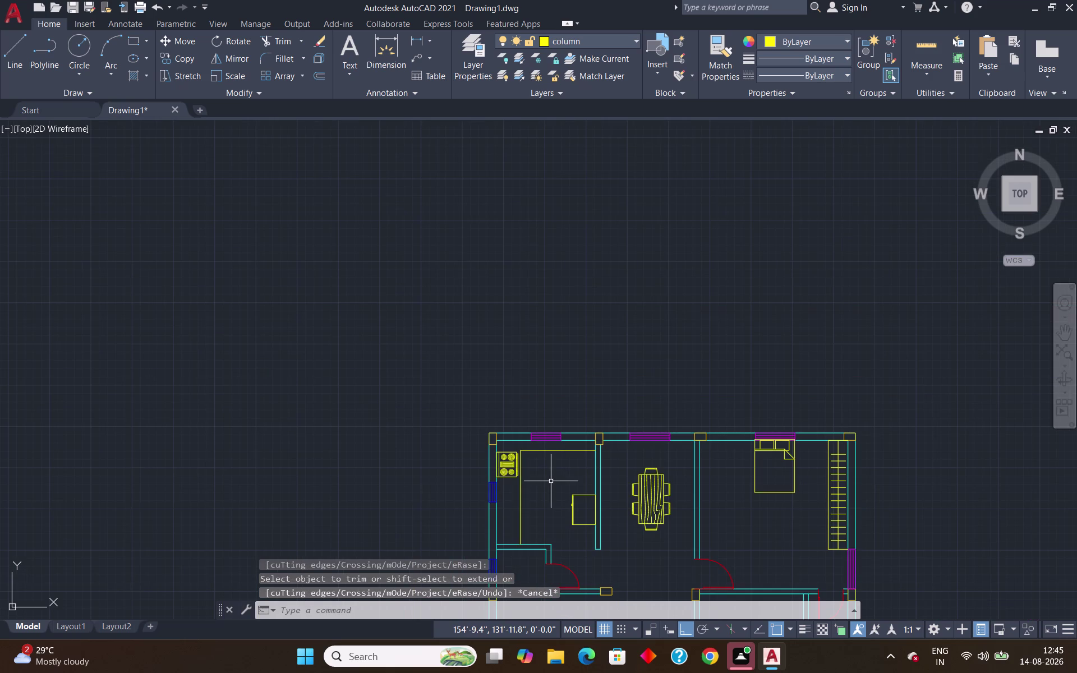
key(Escape)
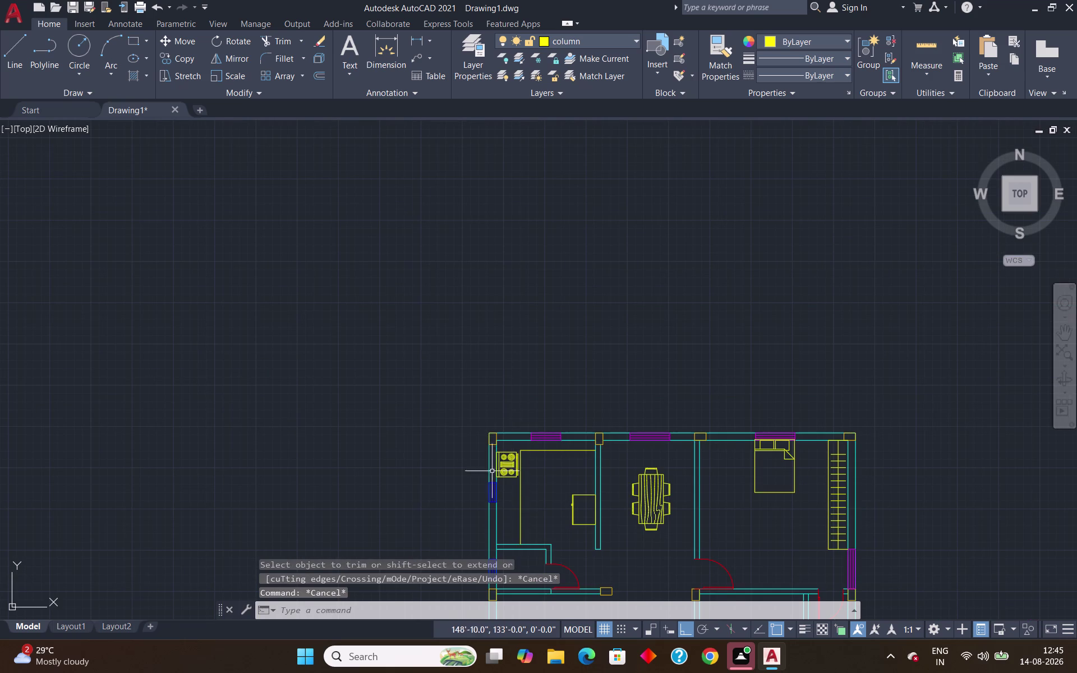
Begin scaling the stove block, then abandon it at its original size.
scroll(up, 3)
click(551, 480)
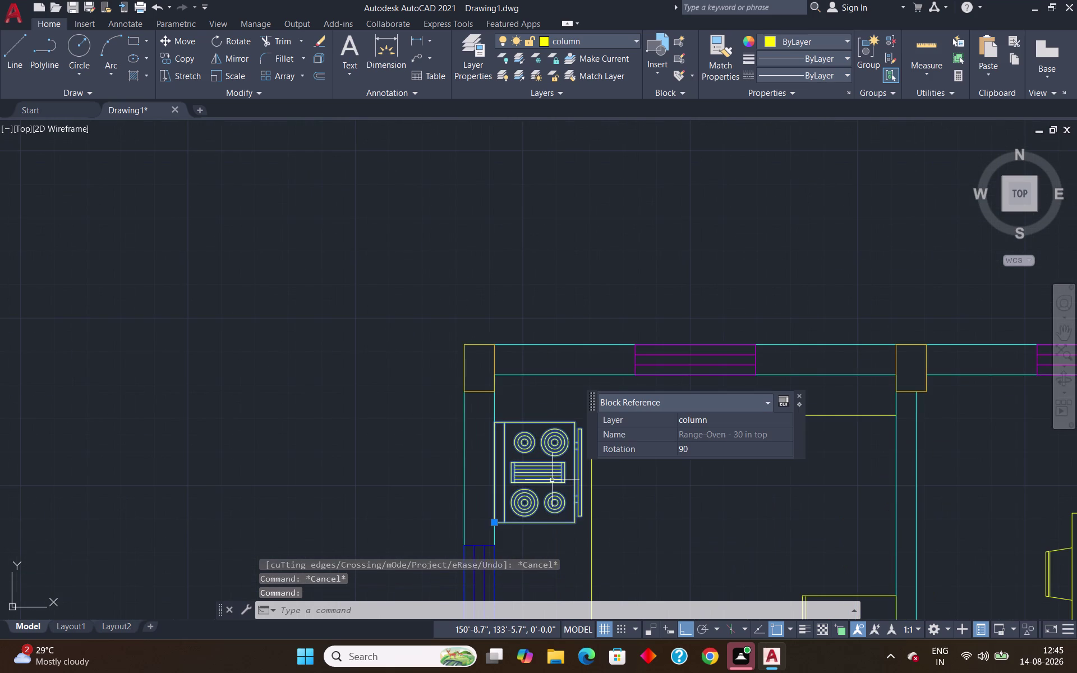
text(scc)
key(Return)
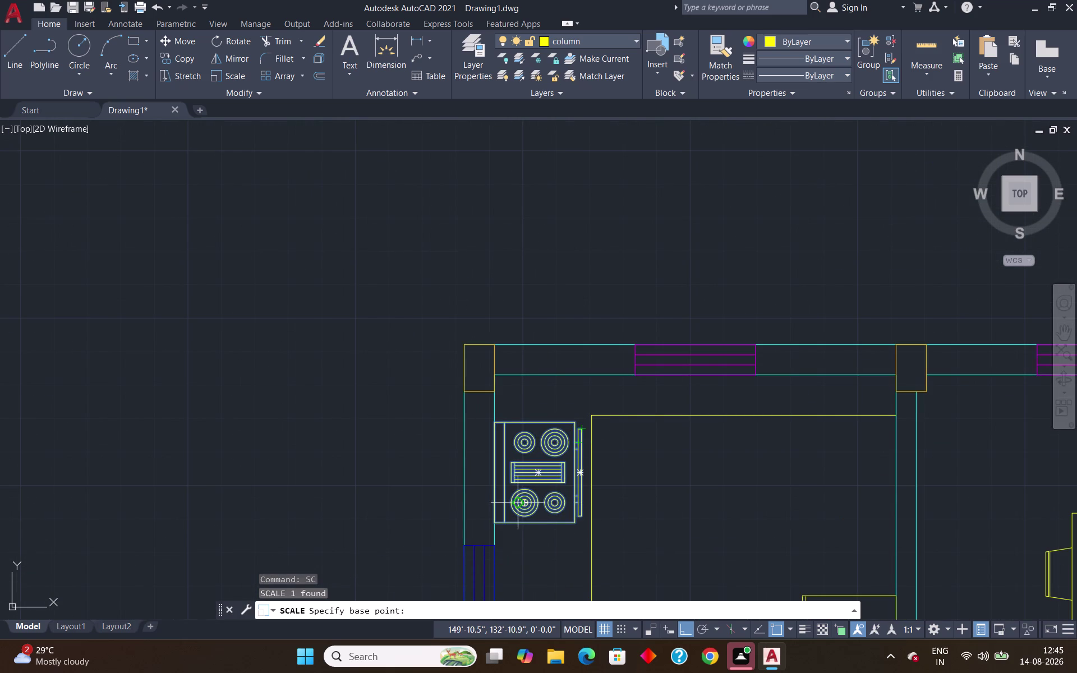
click(573, 427)
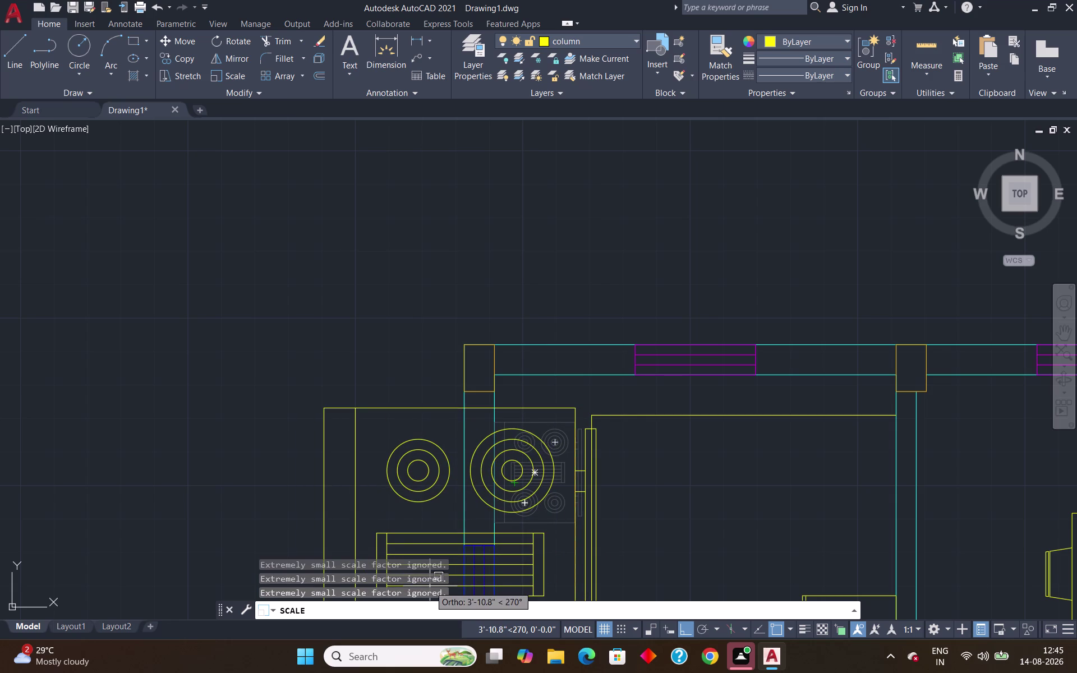
key(Escape)
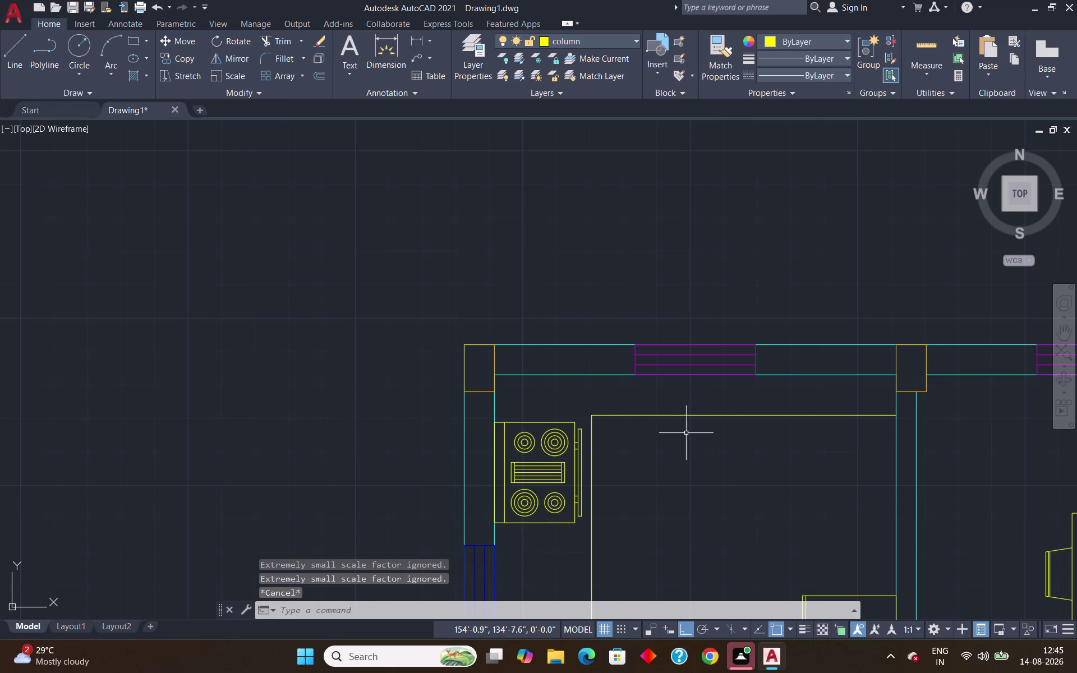
Delete the 7'-7" horizontal counter line and start a new line.
click(672, 415)
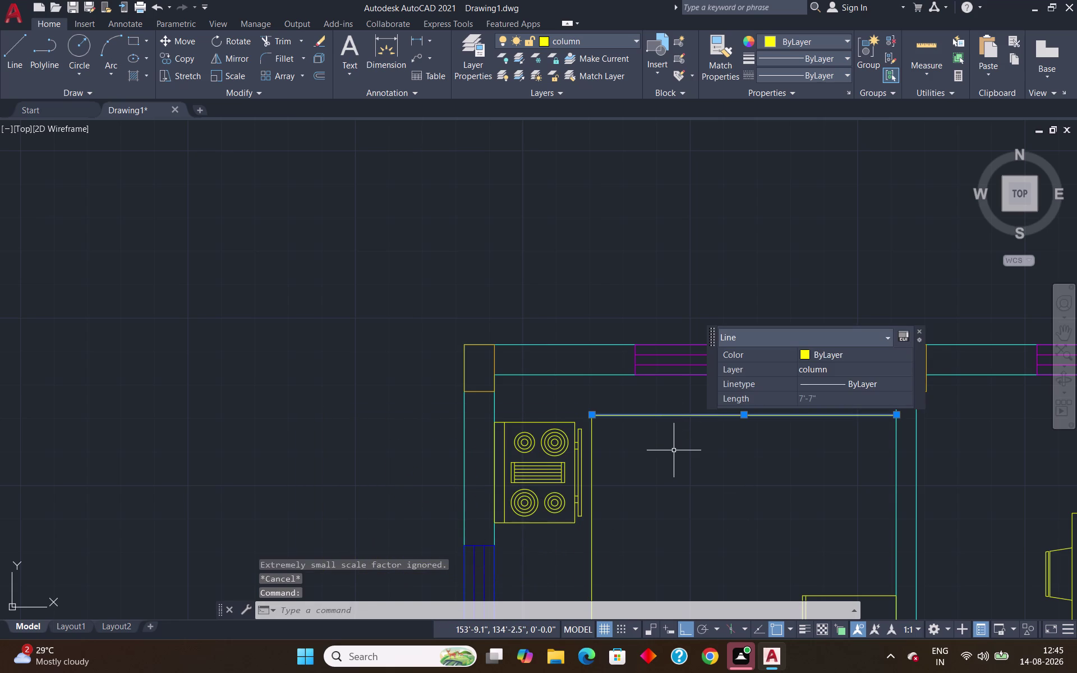
key(Delete)
key(l)
key(Return)
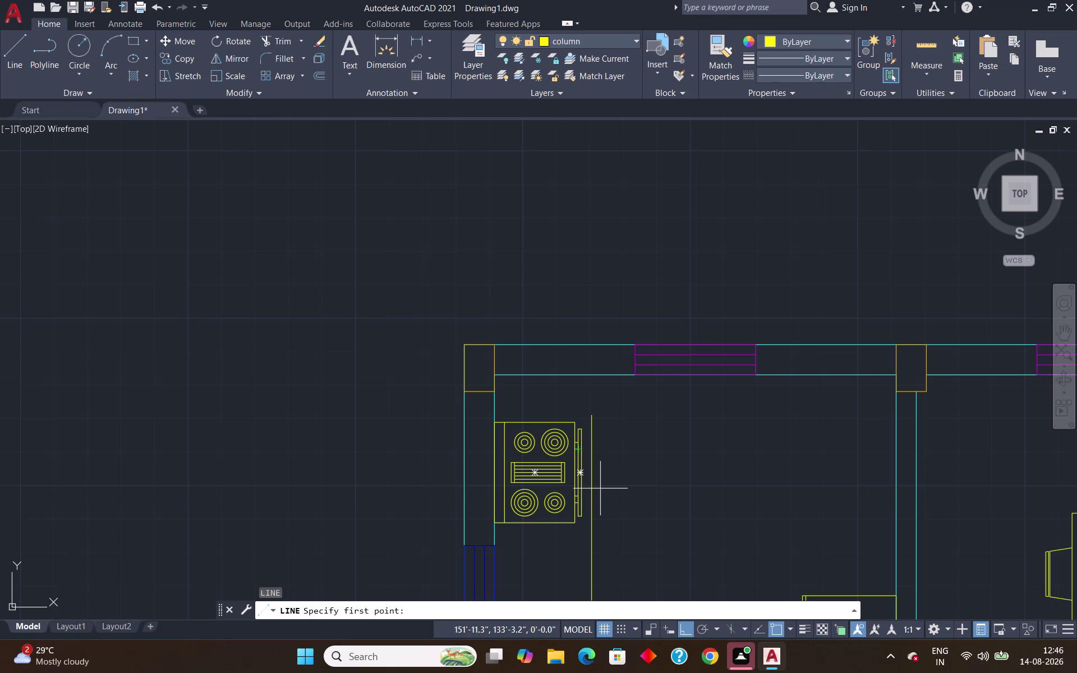
Draw a horizontal counter line from the counter's side line to the right wall.
click(591, 476)
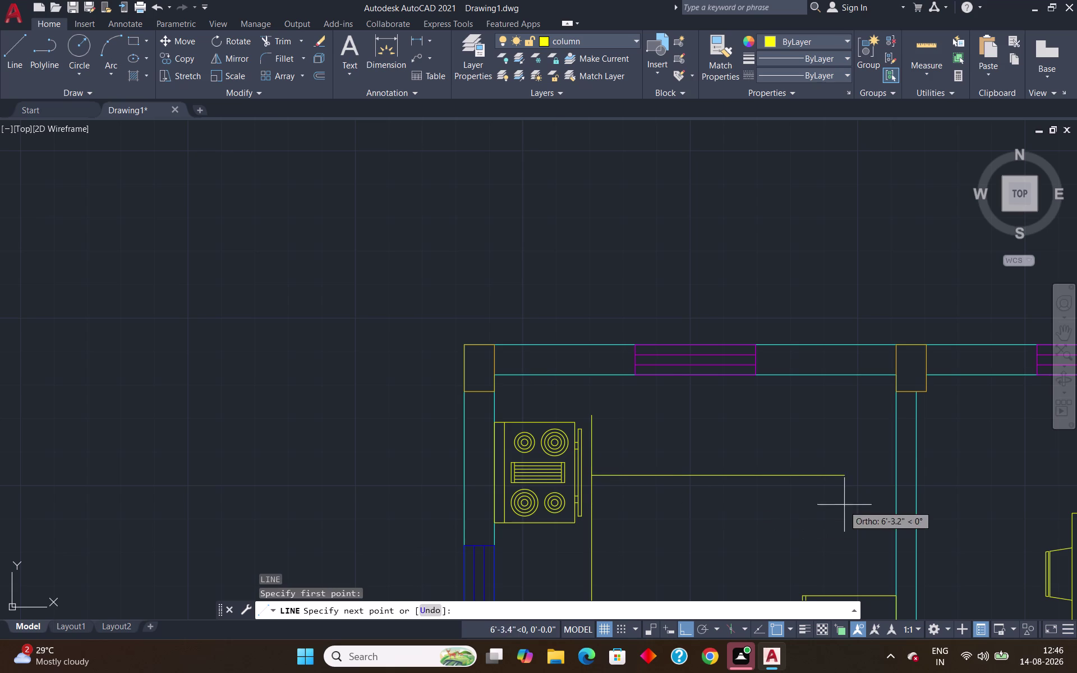
click(897, 476)
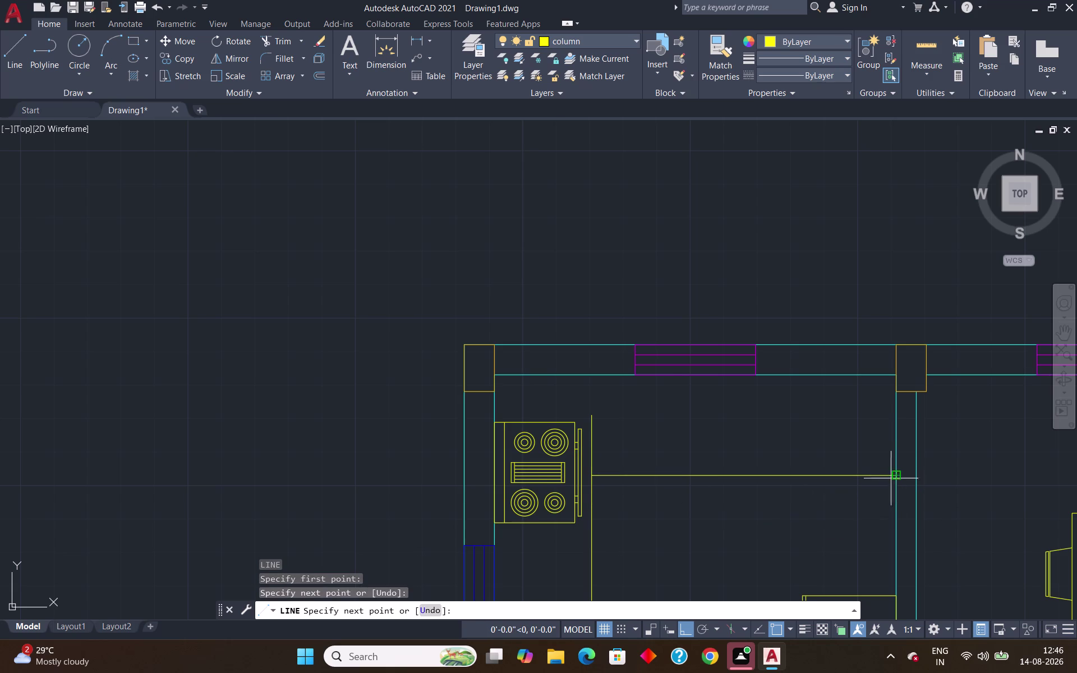
key(Return)
Trim away the leftover stub above the new counter line, then zoom out.
text(tr)
key(Return)
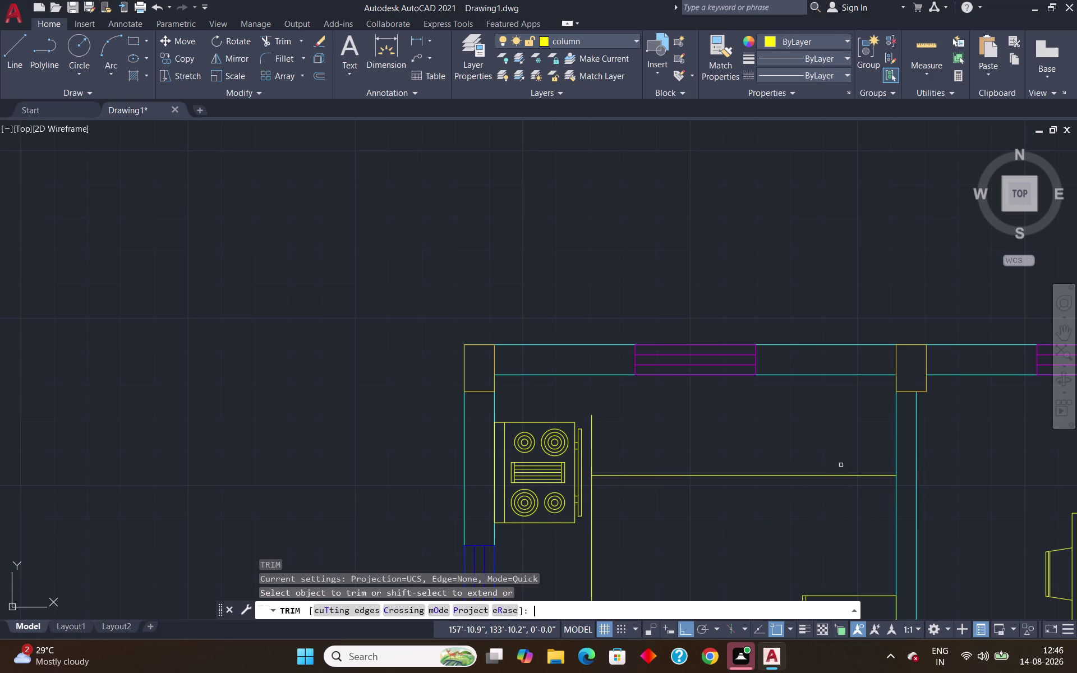
click(594, 433)
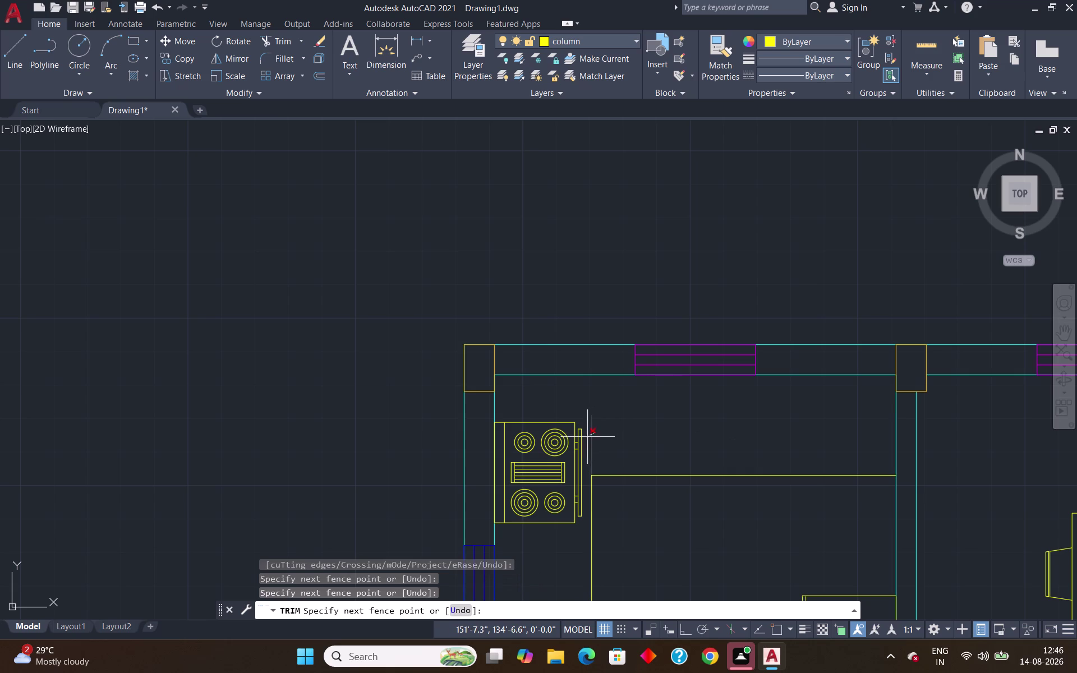
click(587, 436)
key(Escape)
scroll(down, 3)
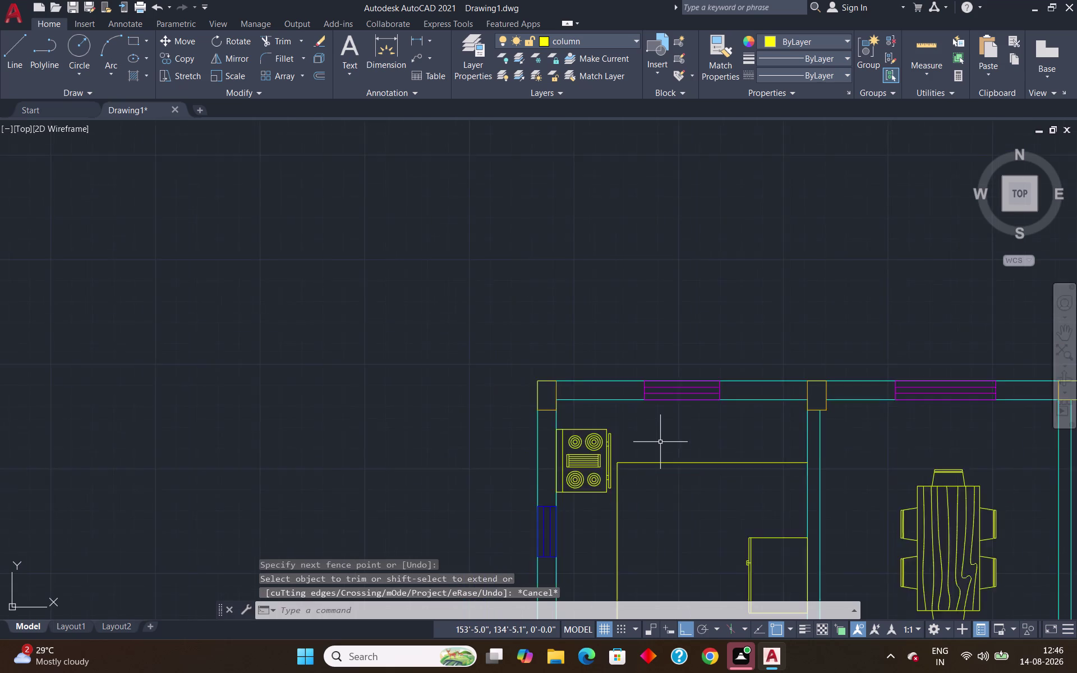
scroll(down, 3)
scroll(down, 3)
scroll(up, 3)
scroll(down, 3)
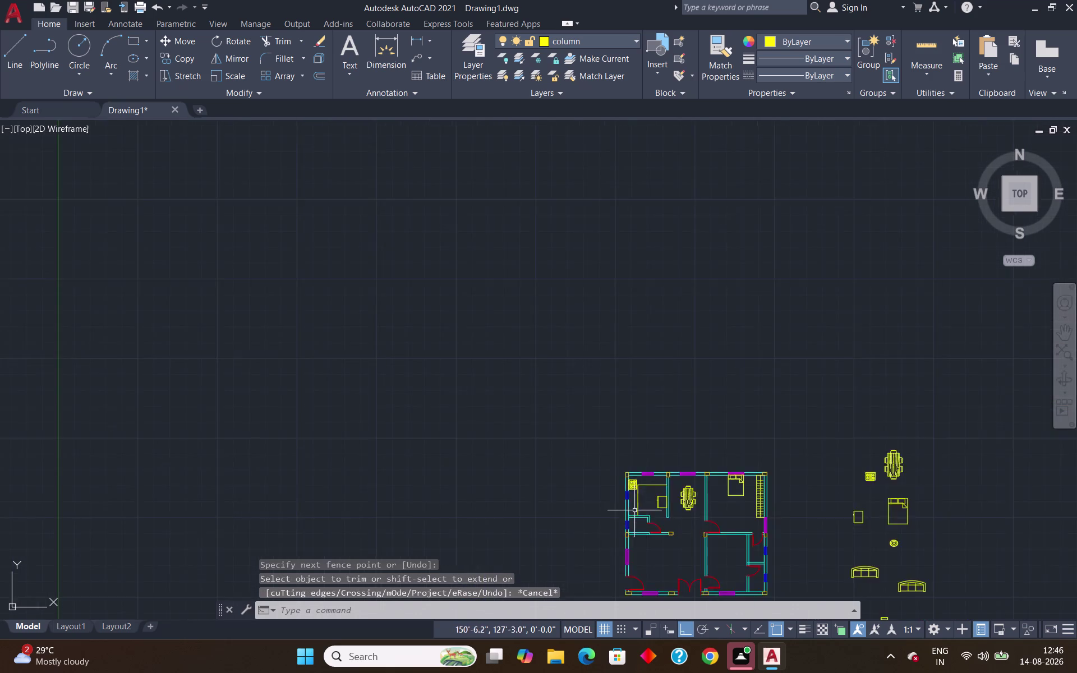
Rotate the oval-top sink block 90° about its centre.
scroll(down, 3)
middle_drag(725, 542, 680, 442)
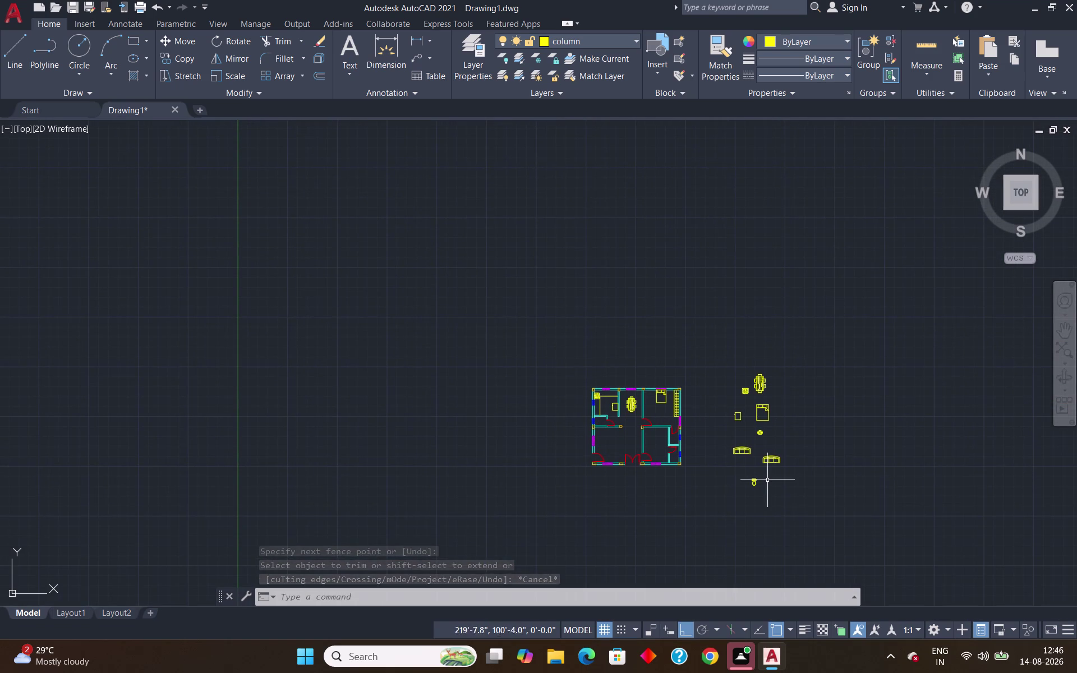
scroll(up, 3)
click(755, 350)
click(731, 380)
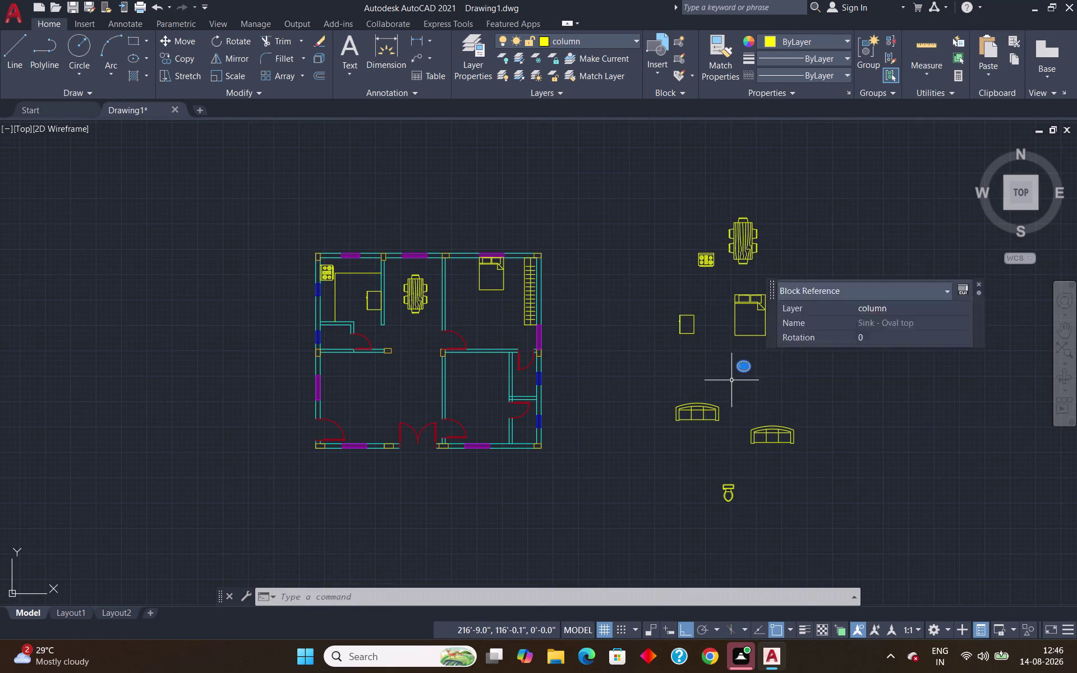
text(r)
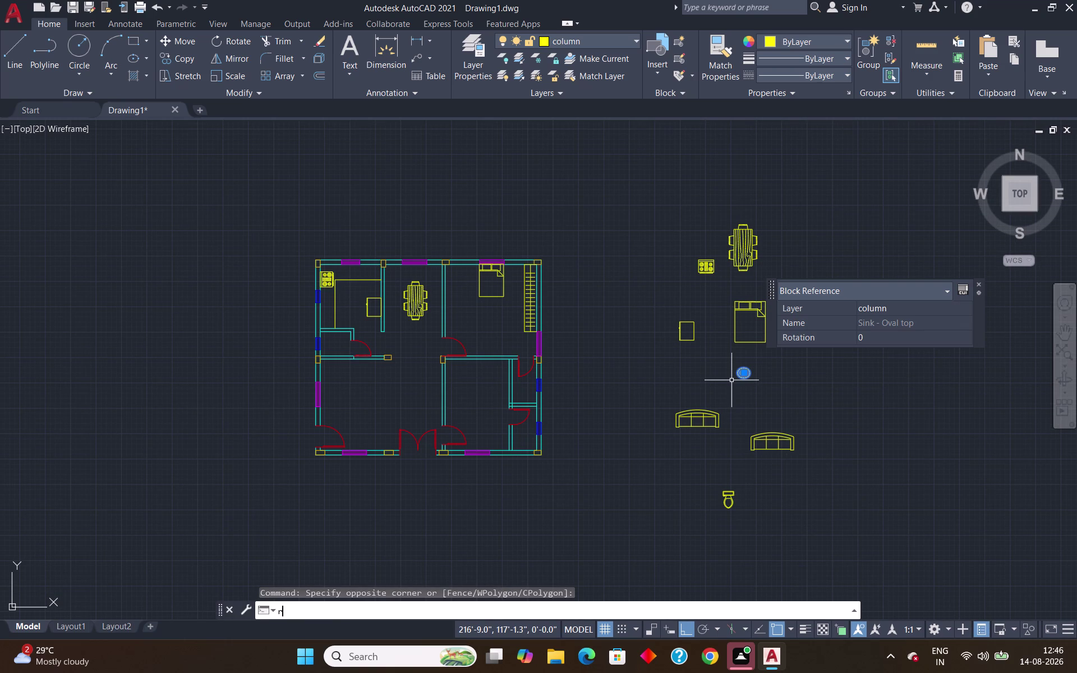
text(io)
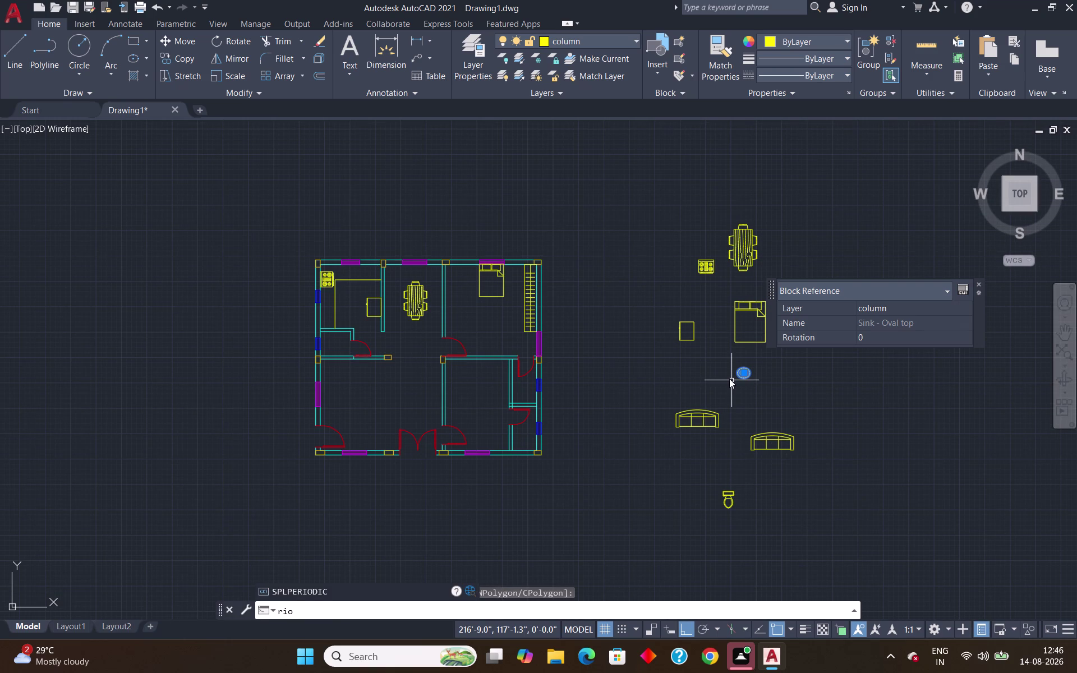
key(BackSpace)
key(BackSpace)
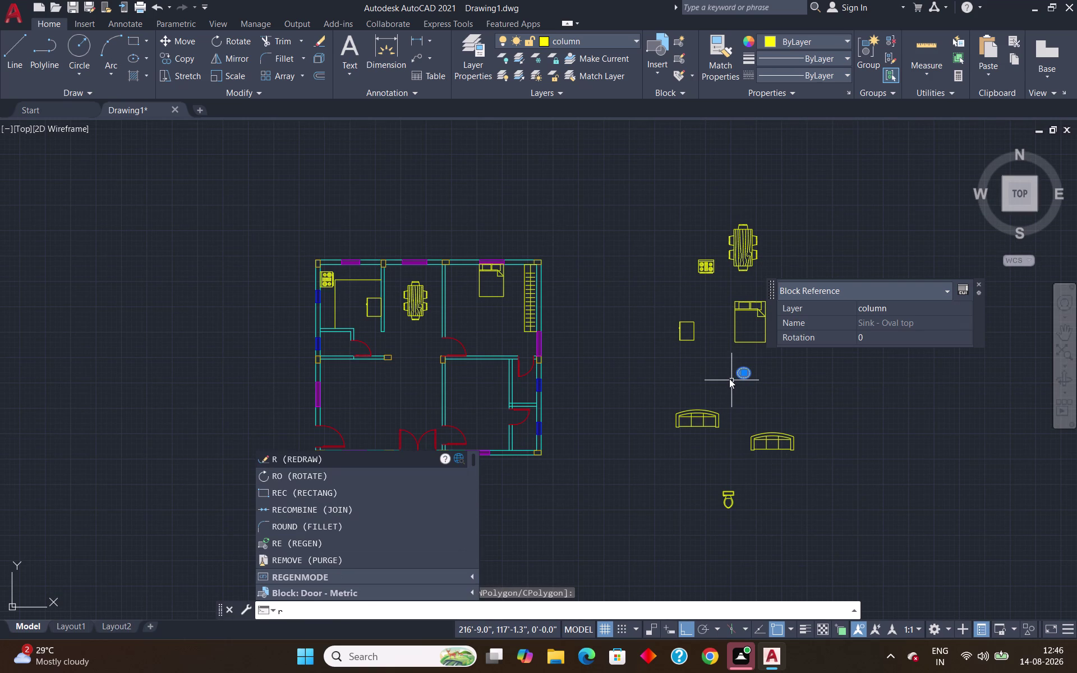
key(o)
key(Return)
scroll(up, 3)
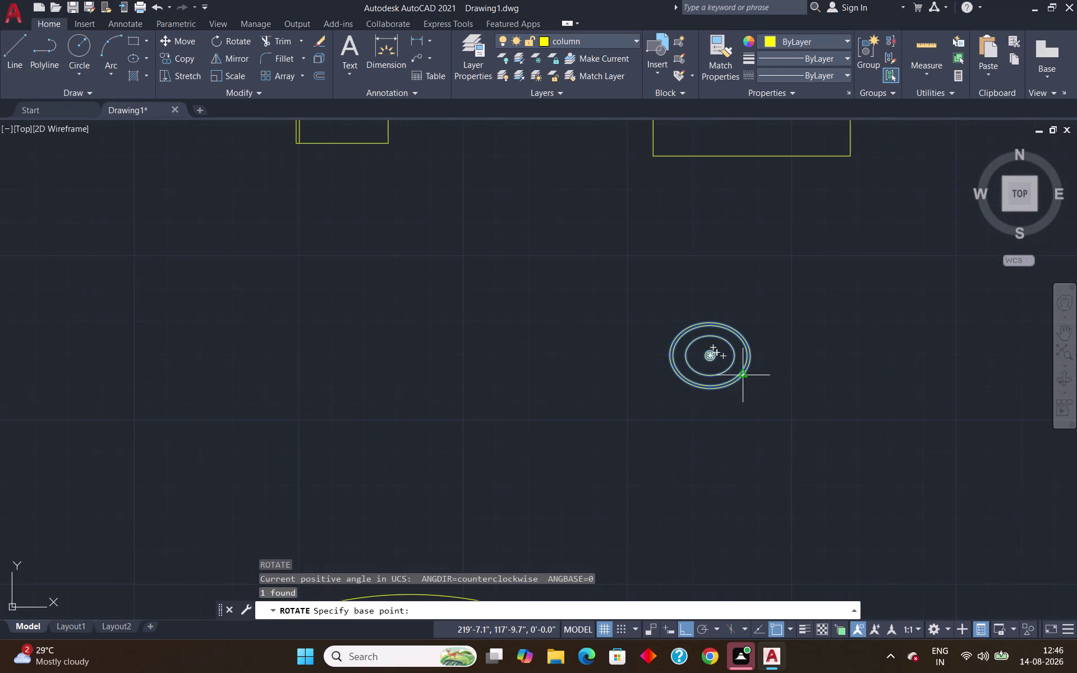
click(669, 361)
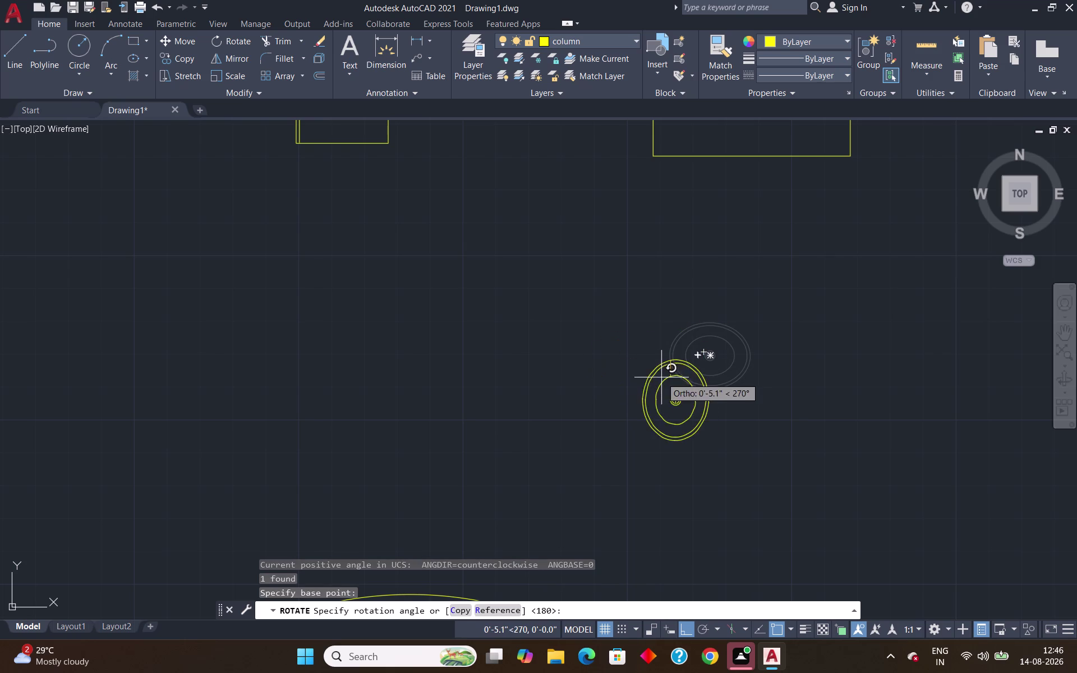
click(647, 283)
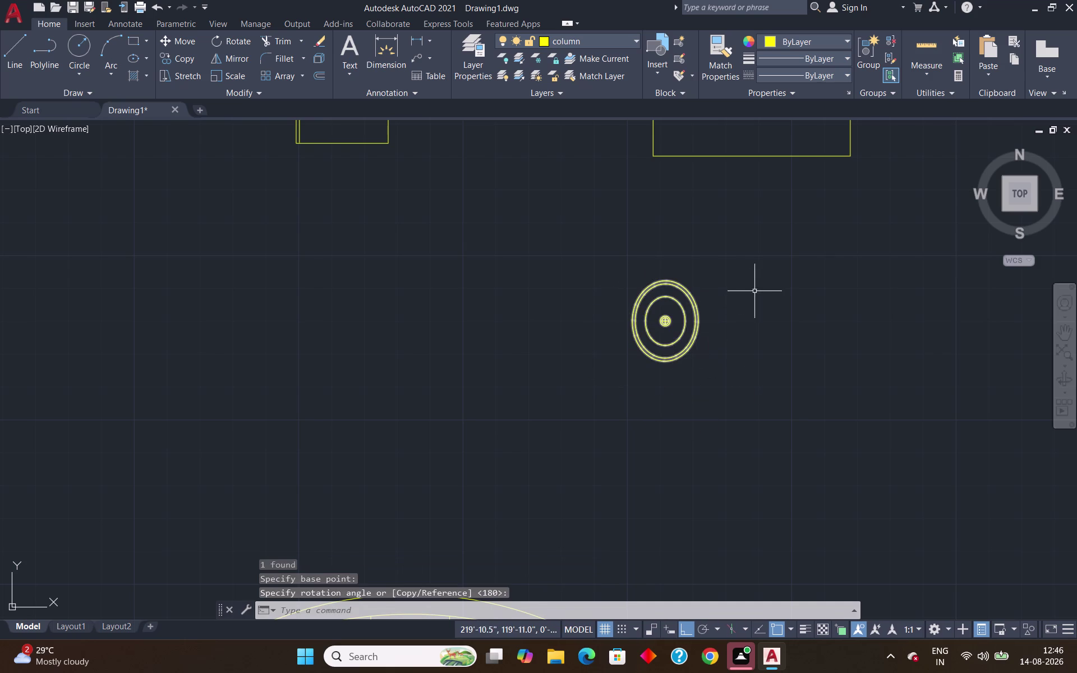
Copy the rotated sink from its centre into the plan beside the left wall.
click(741, 278)
click(608, 362)
key(c)
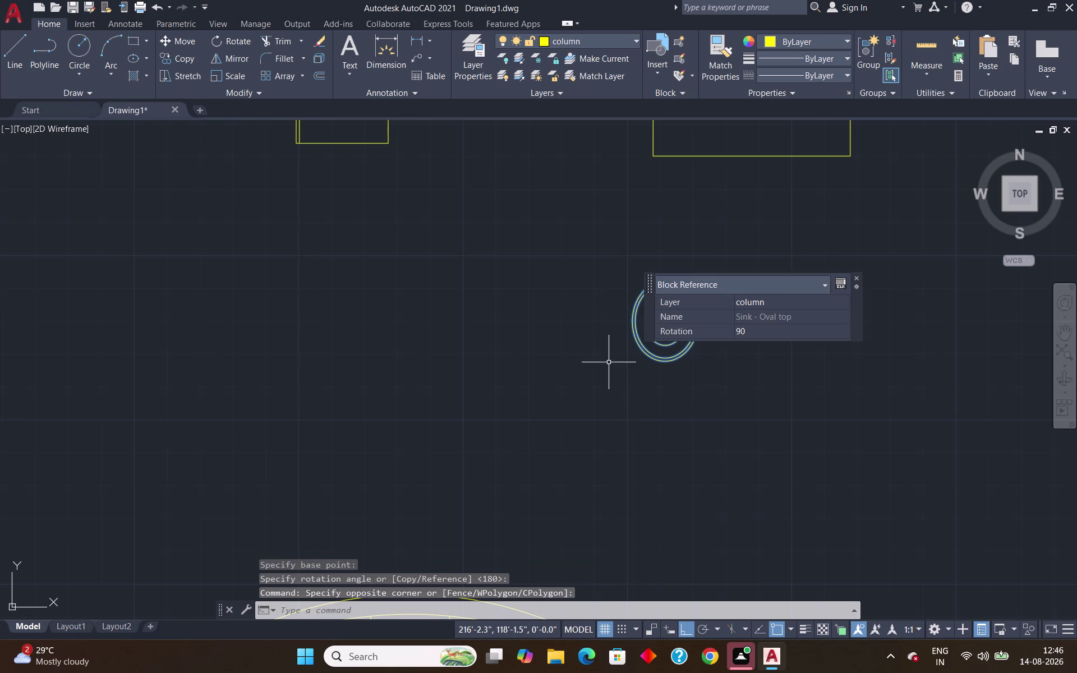
key(o)
key(Return)
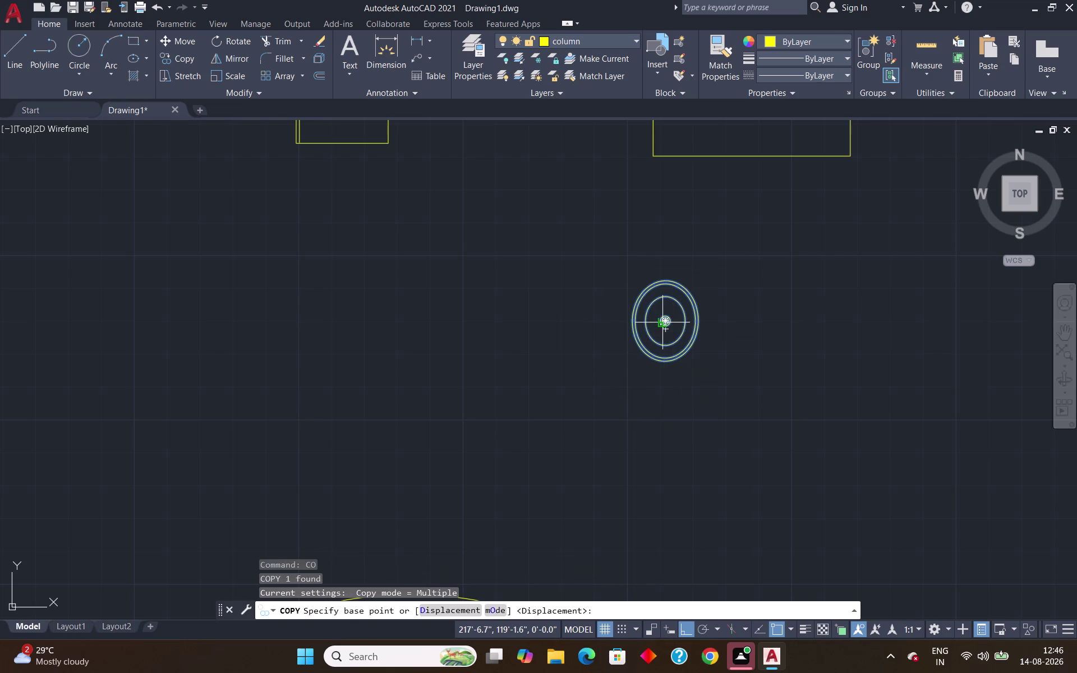
click(662, 321)
scroll(down, 3)
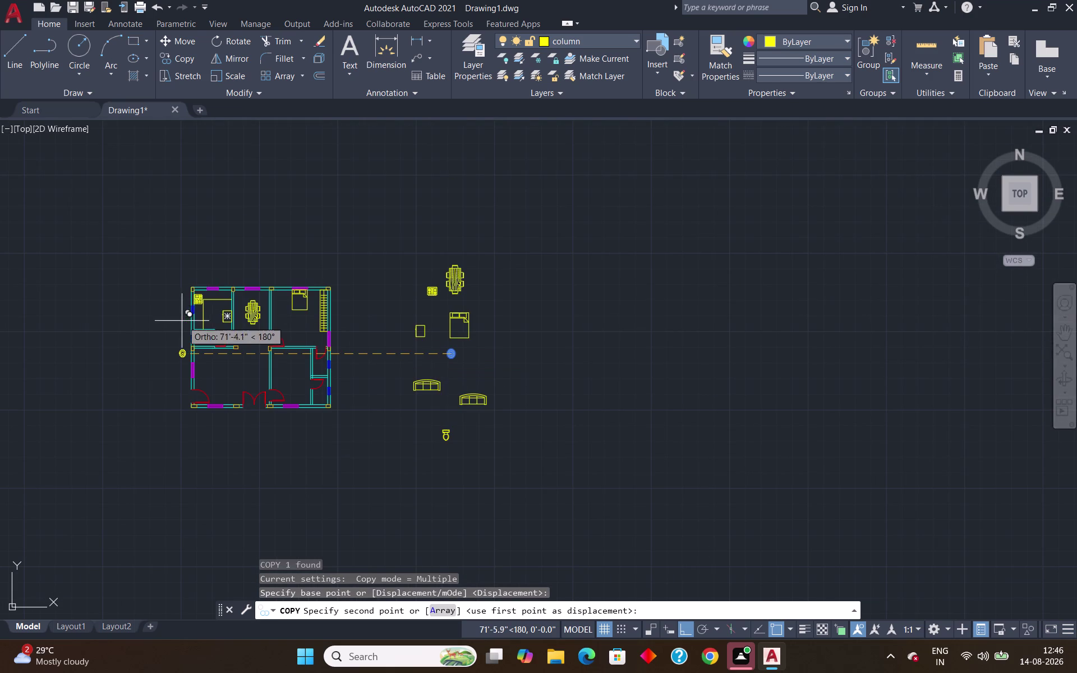
scroll(up, 3)
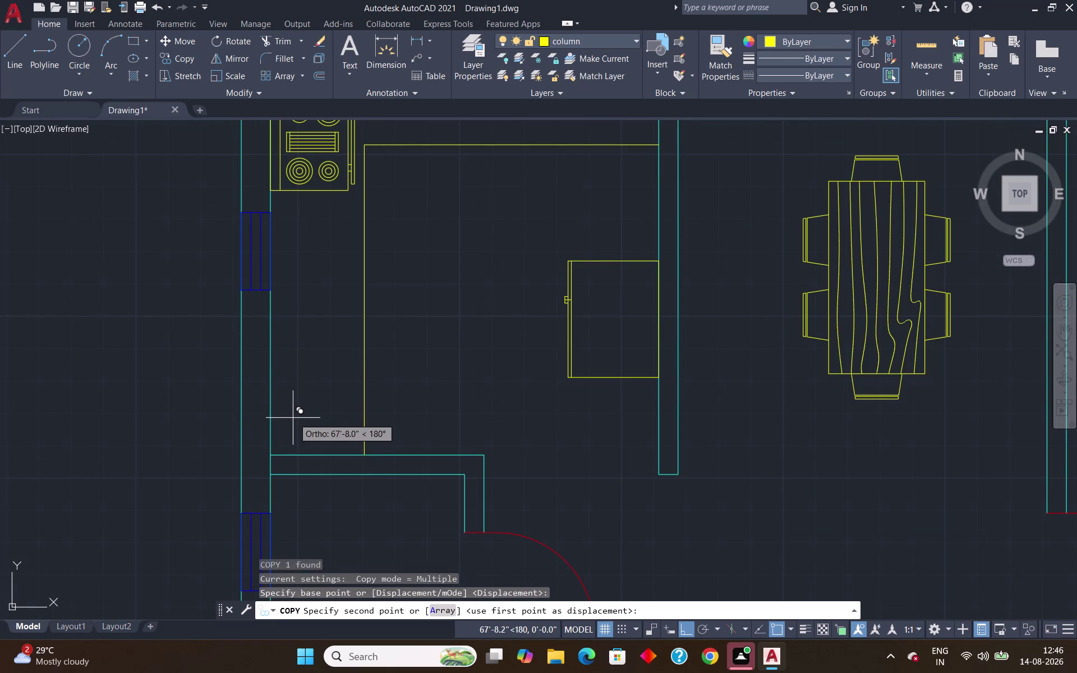
click(300, 415)
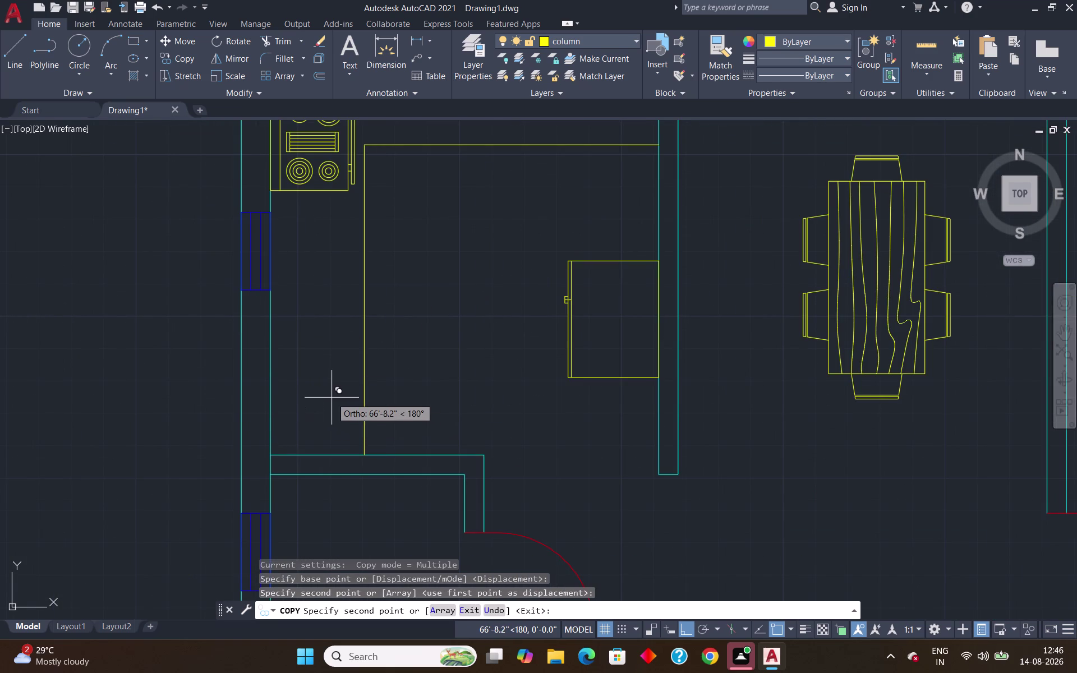
key(Escape)
scroll(down, 3)
scroll(down, 3)
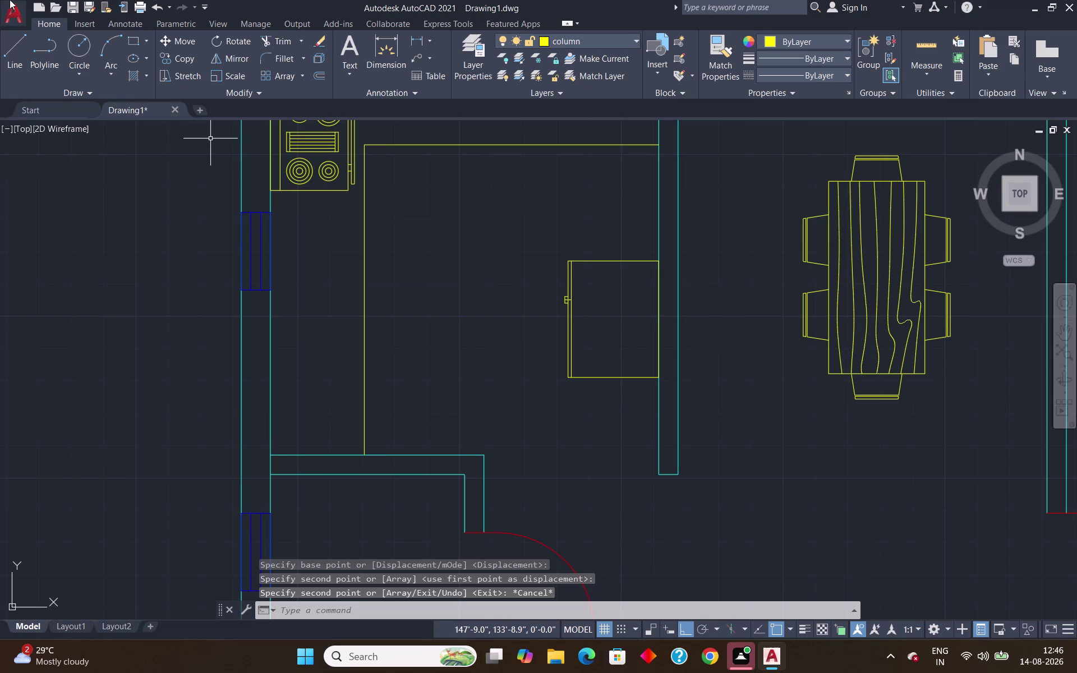
key(Escape)
key(Escape)
key(Escape)
scroll(down, 3)
scroll(down, 3)
scroll(down, 3)
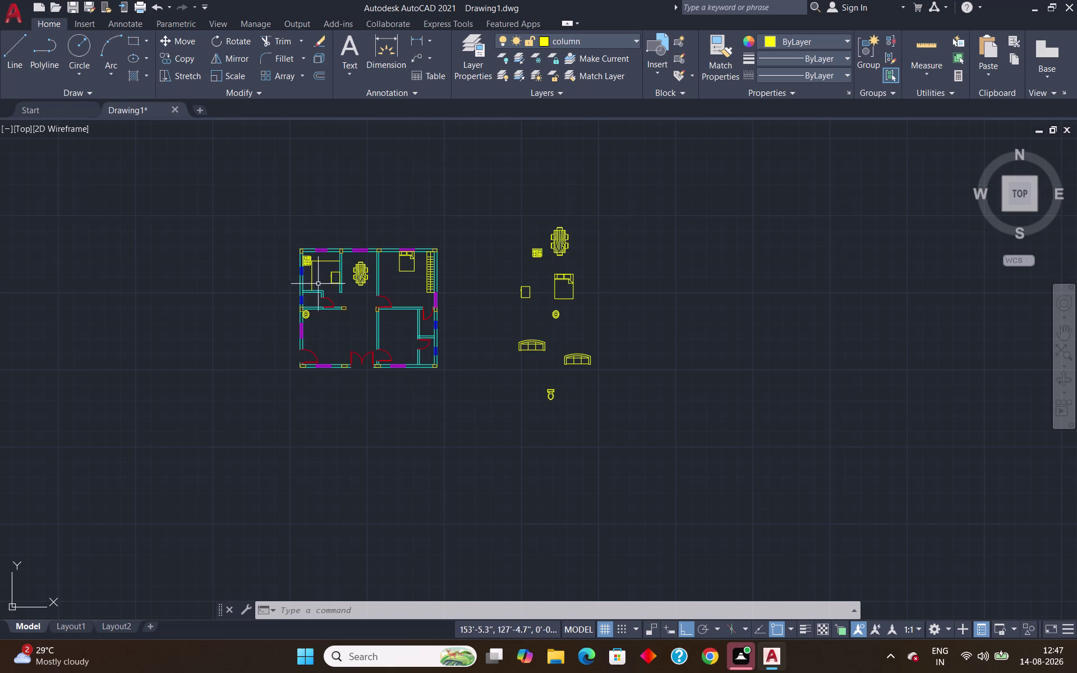
scroll(up, 3)
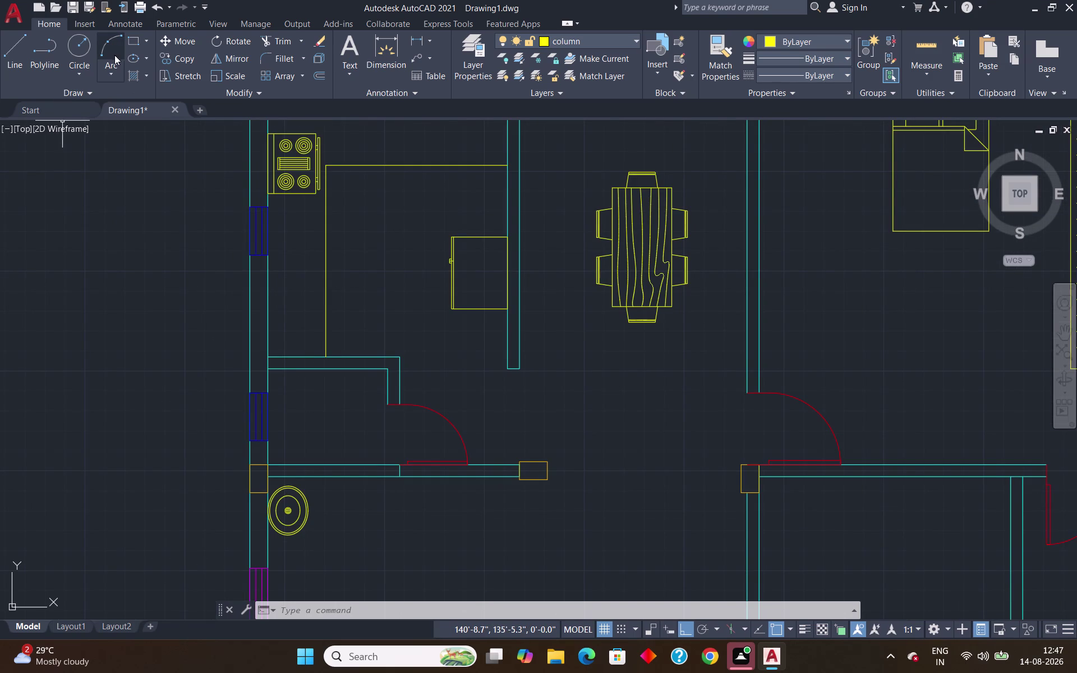
Draw a small rectangle against the kitchen's left wall.
click(133, 37)
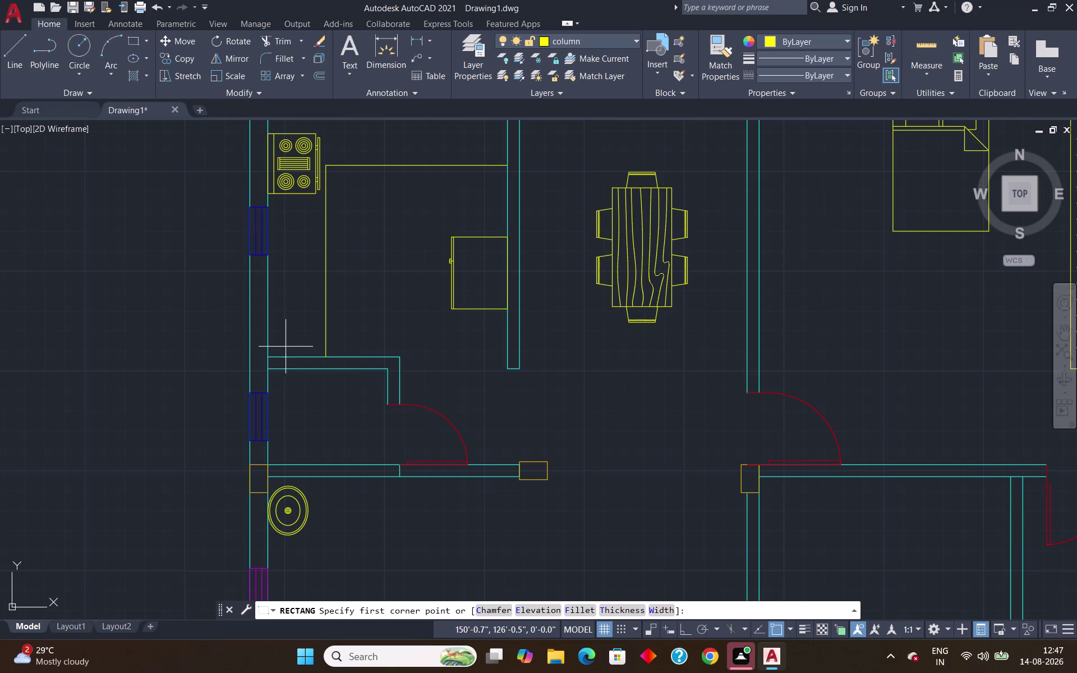
click(272, 354)
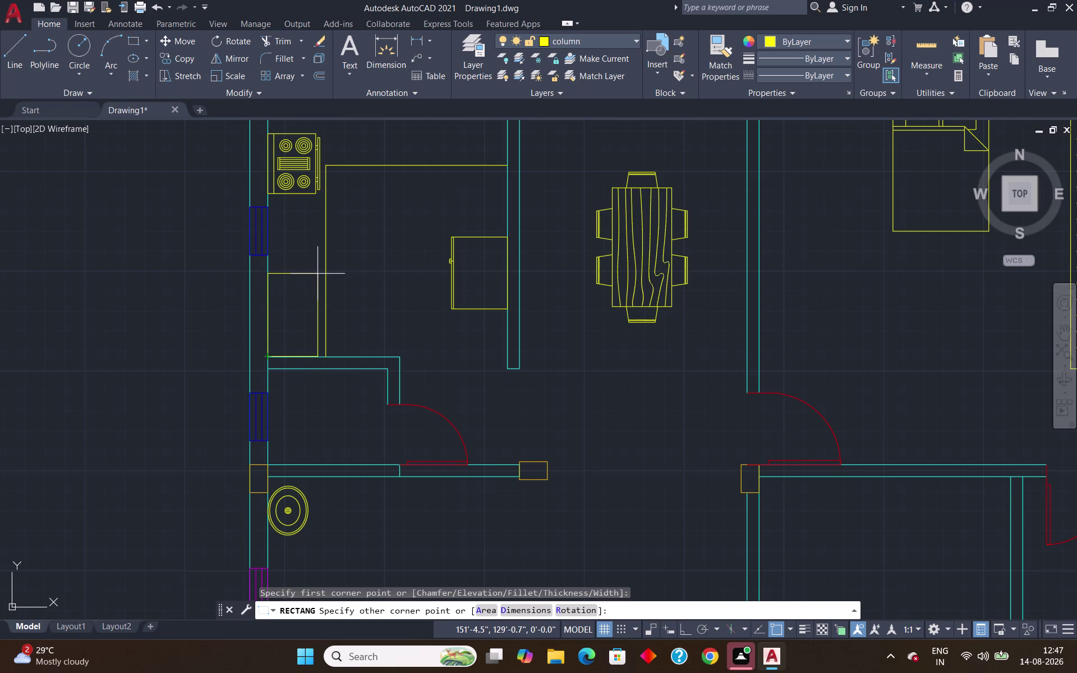
click(318, 273)
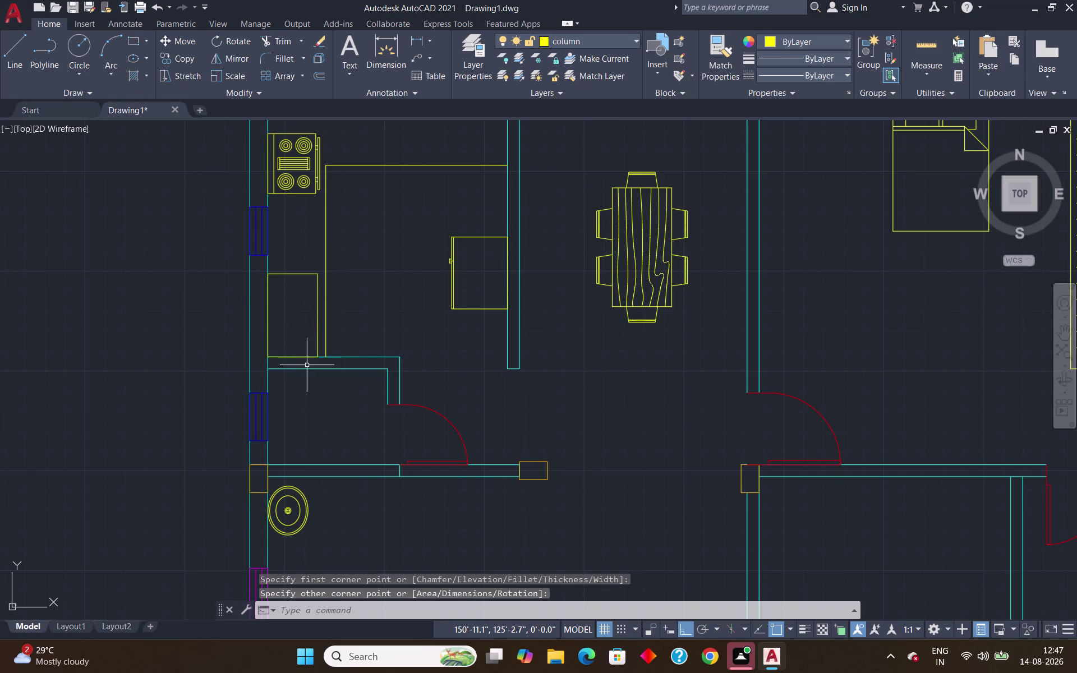
Split the rectangle with a horizontal line between its side midpoints.
key(l)
key(Return)
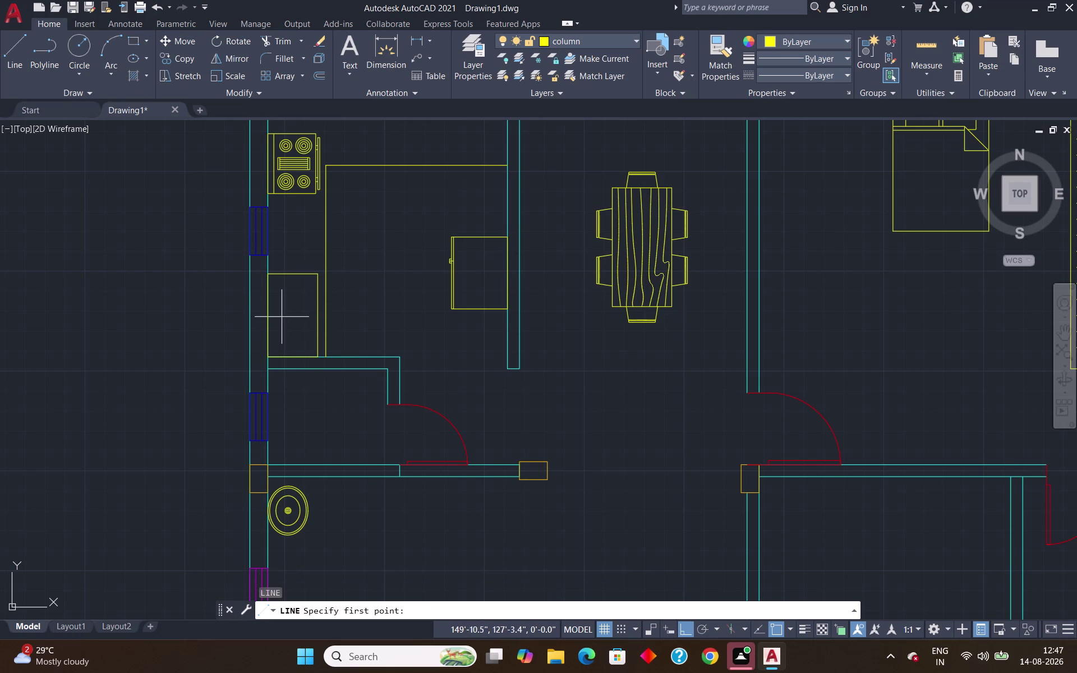
scroll(up, 3)
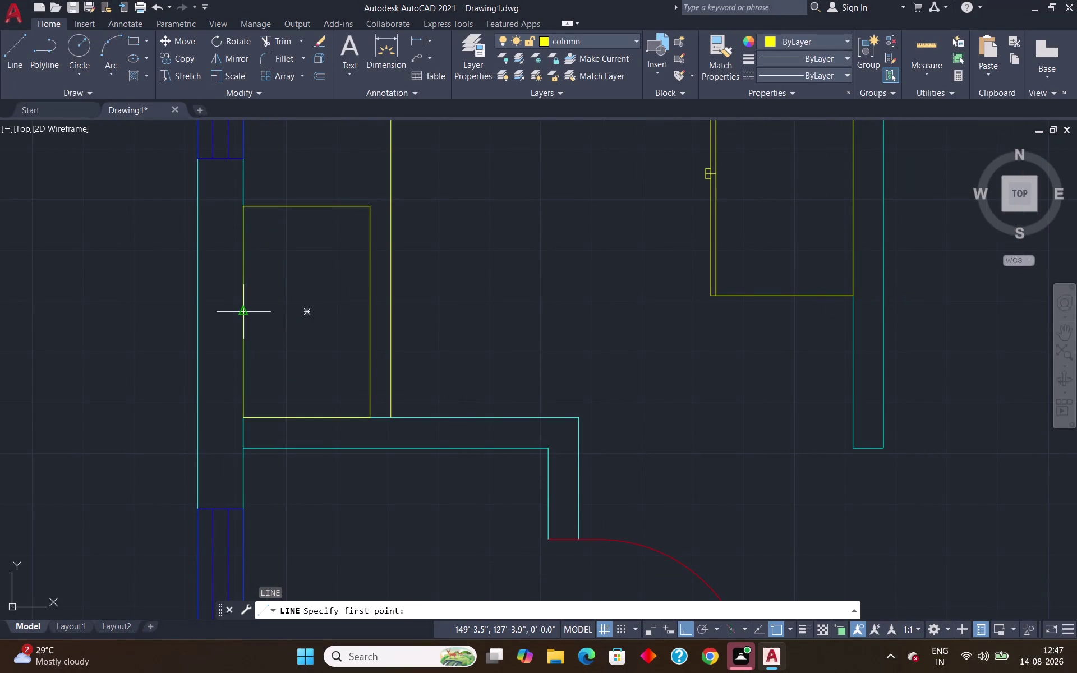
click(245, 316)
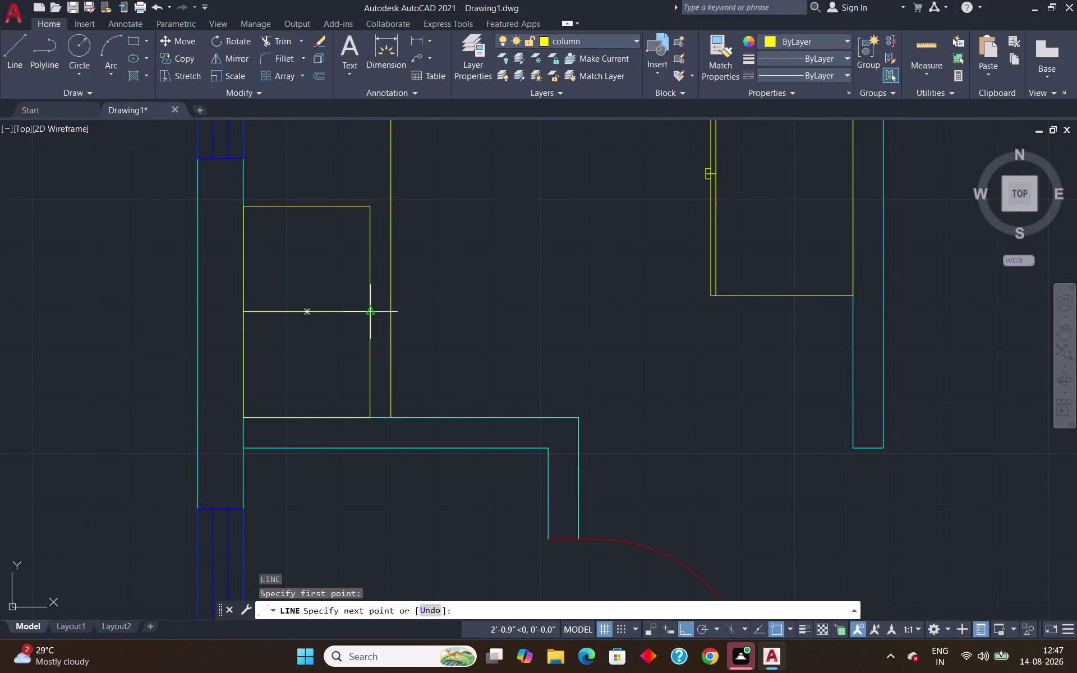
click(373, 315)
key(Return)
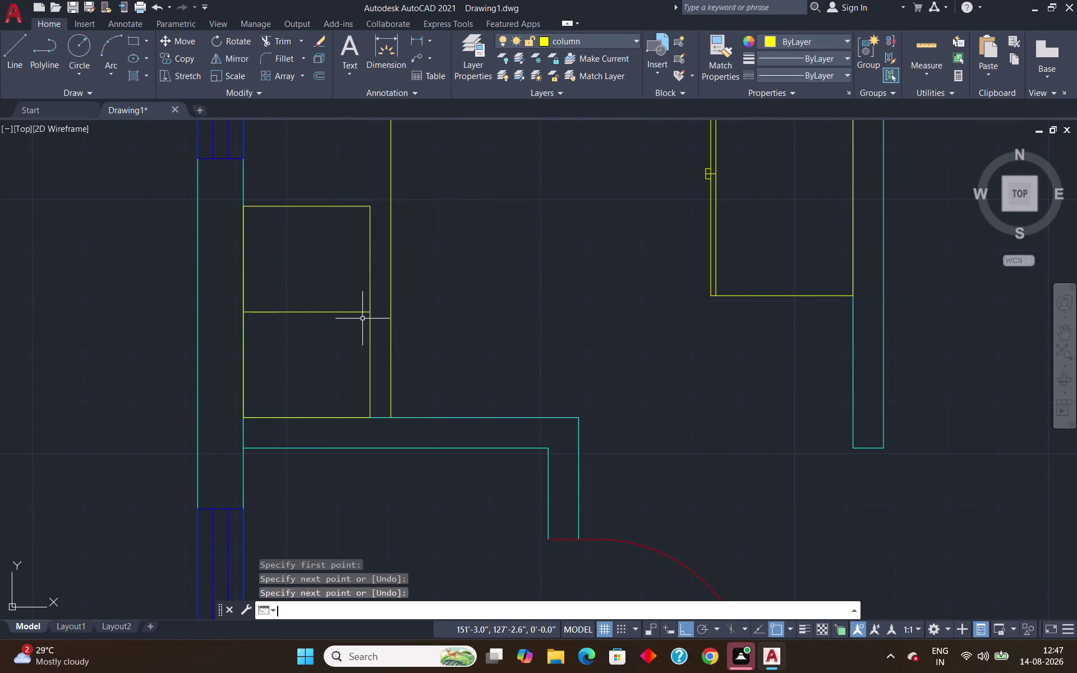
key(o)
key(Return)
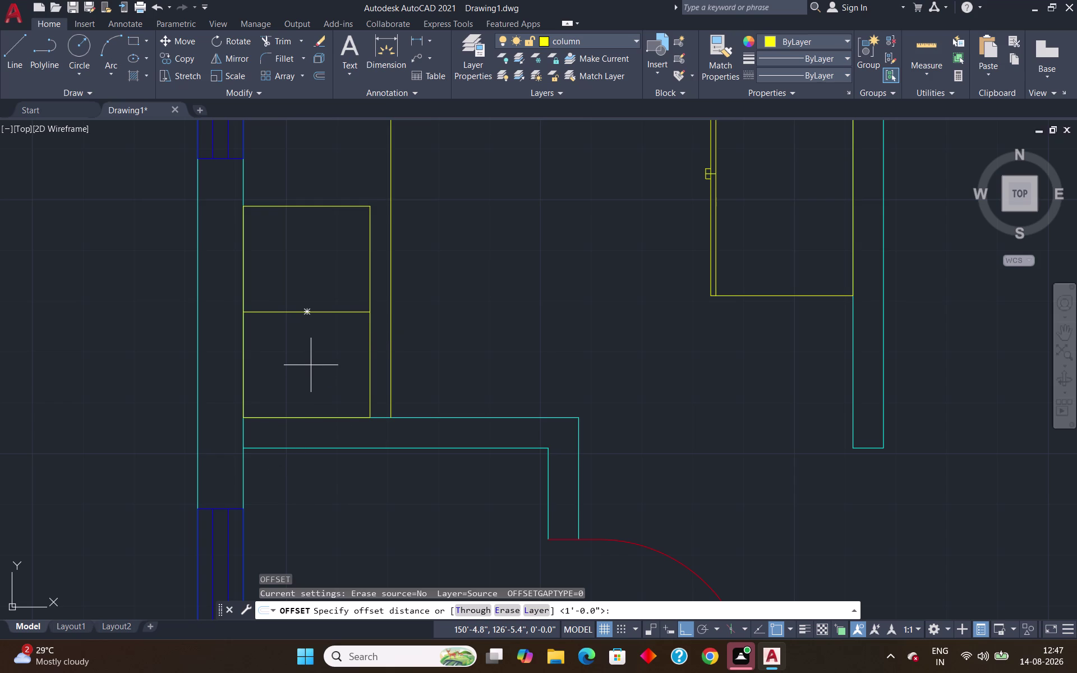
Offset the middle line downward at 1" spacing, adding several parallel lines.
text(1")
key(Return)
click(312, 313)
click(306, 331)
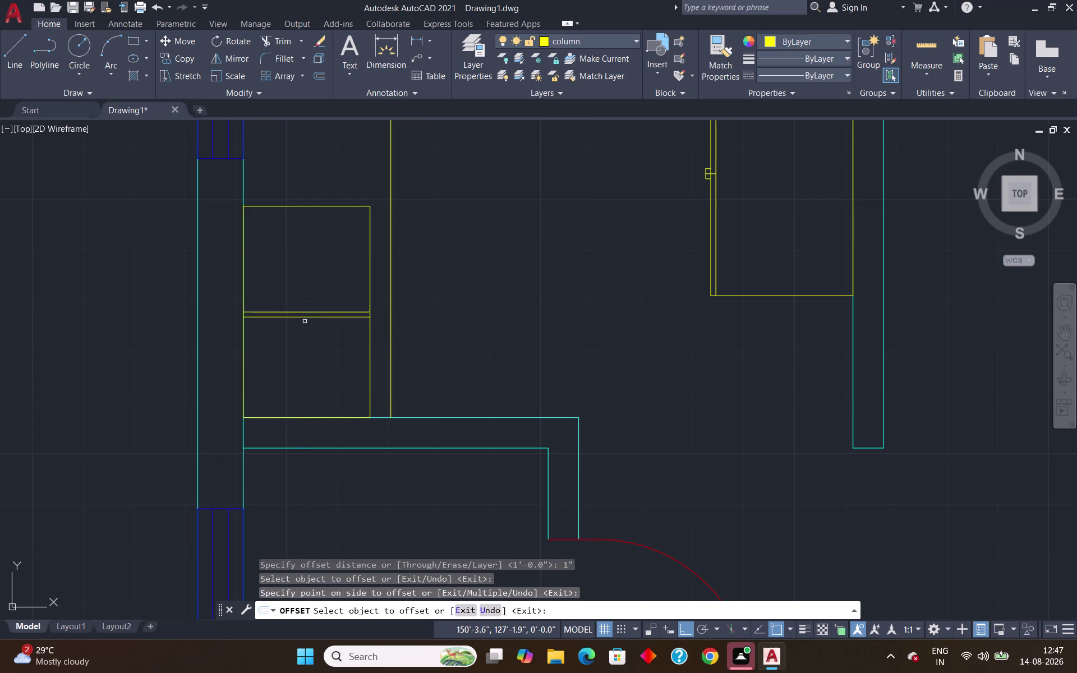
click(303, 316)
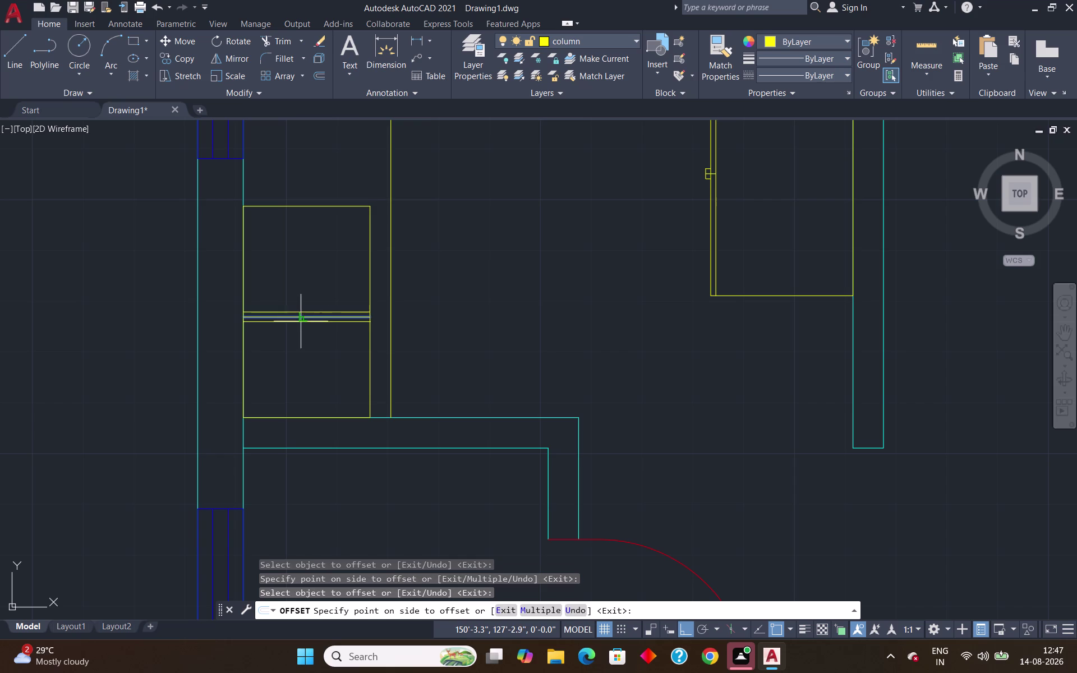
click(300, 327)
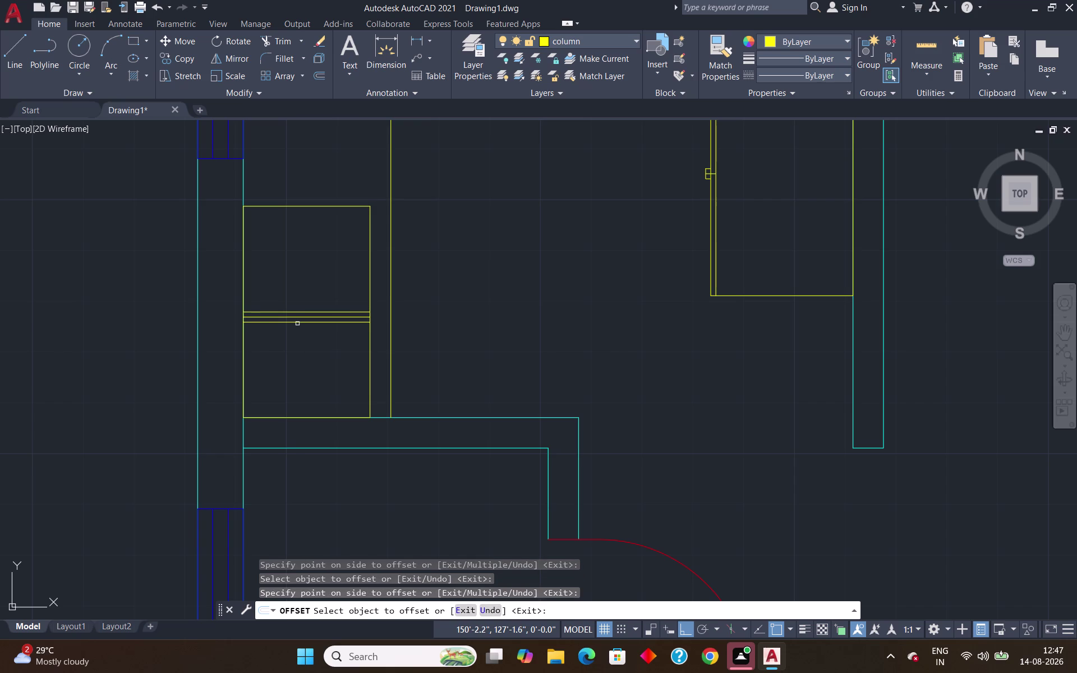
click(297, 323)
click(294, 339)
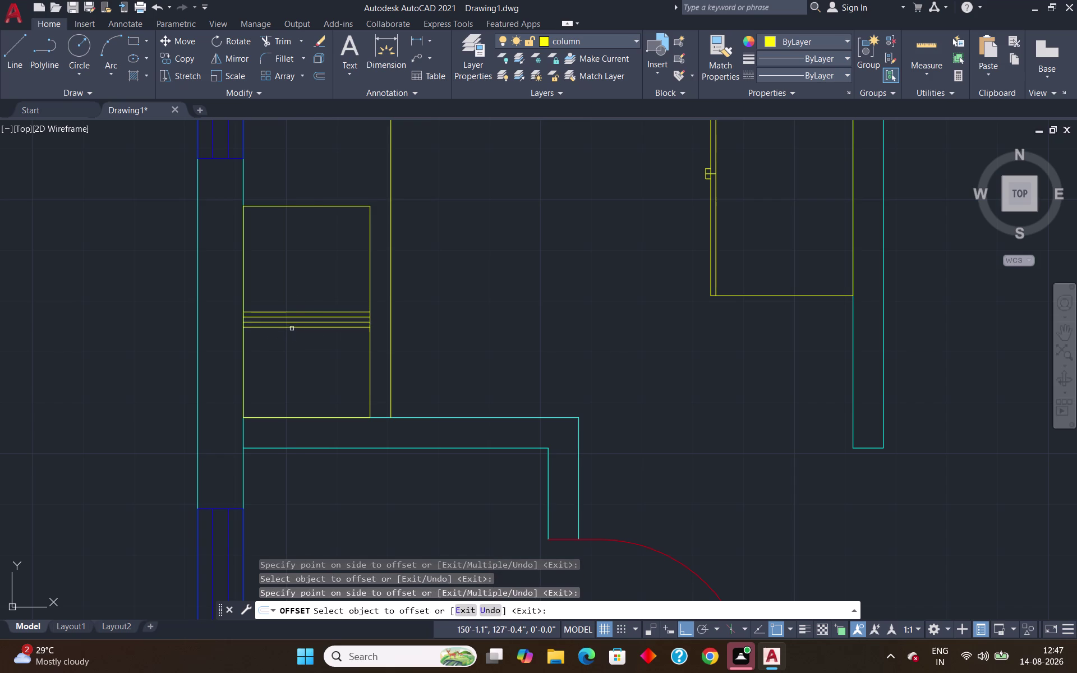
click(291, 326)
click(294, 359)
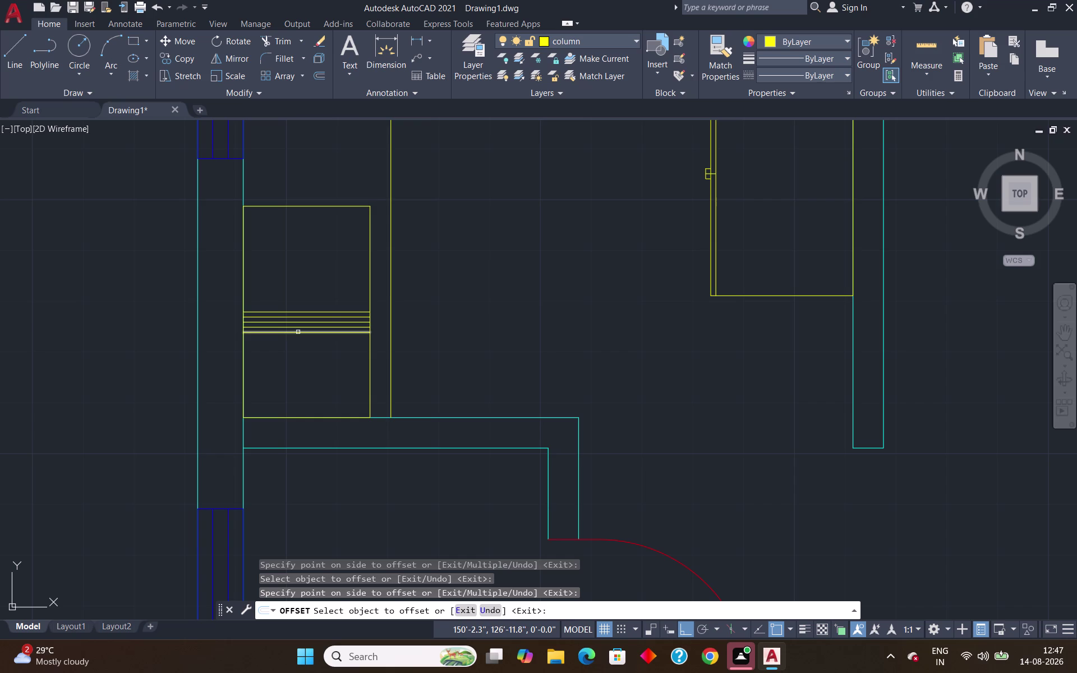
click(297, 332)
click(295, 354)
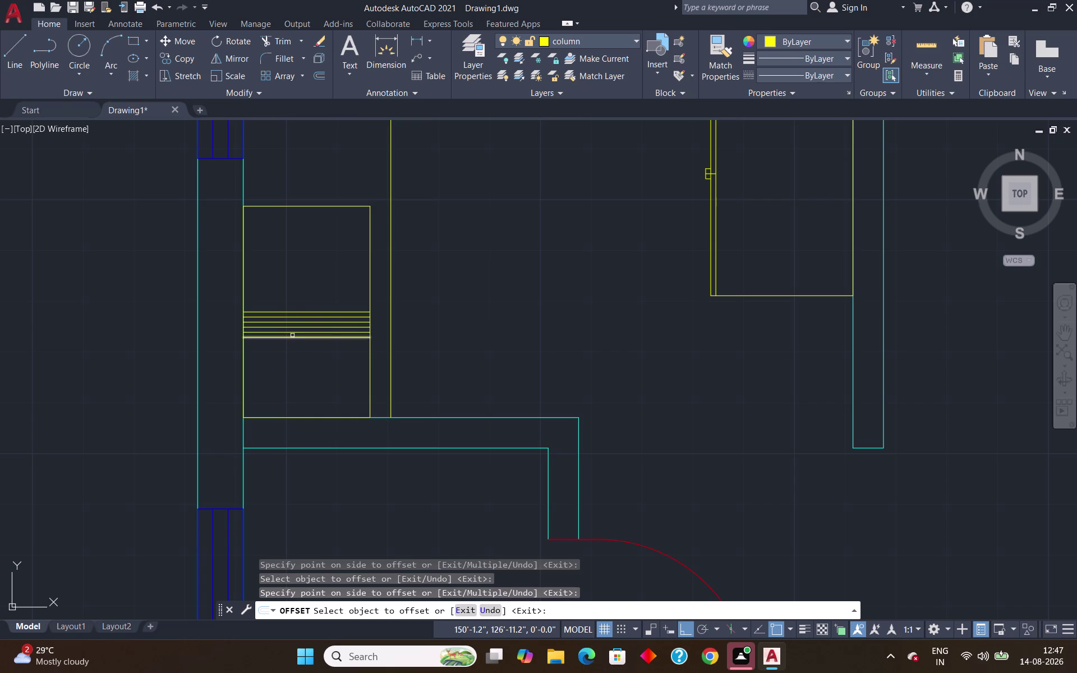
click(293, 335)
click(291, 356)
click(292, 343)
click(292, 355)
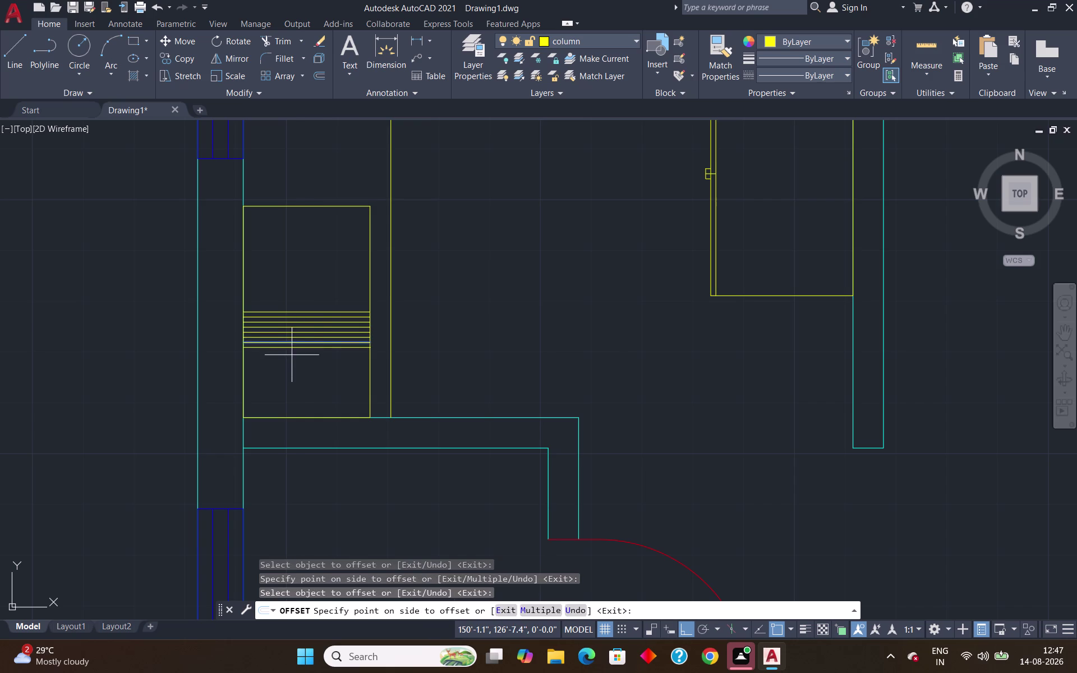
Keep offsetting the lowest line downward to extend the 1" line stack.
click(291, 347)
click(288, 364)
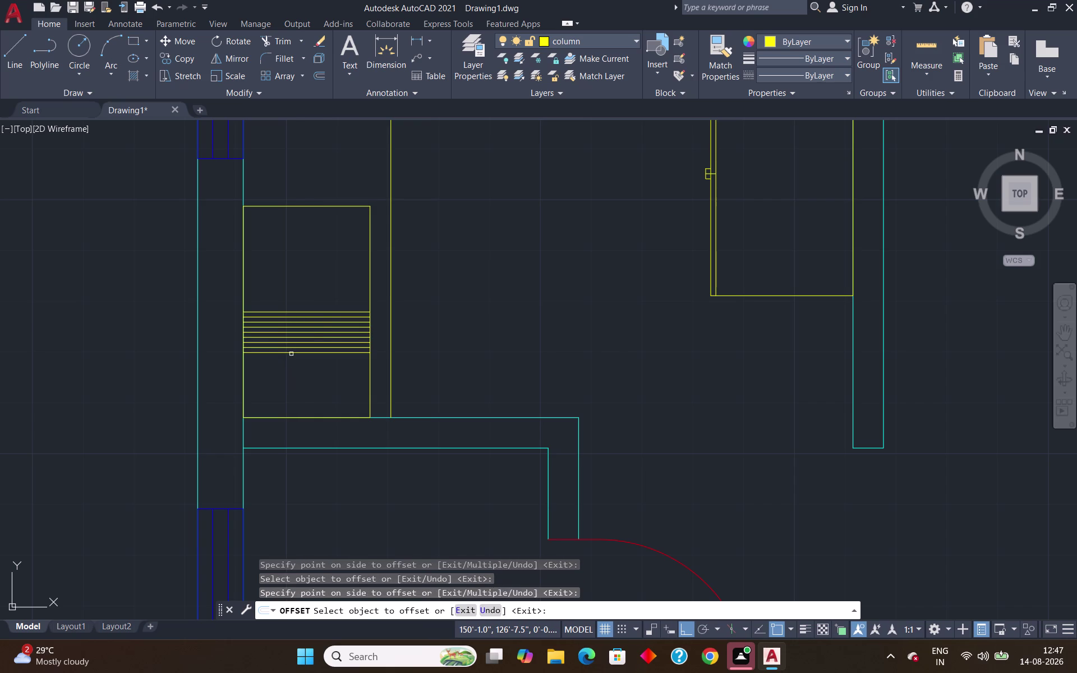
click(291, 354)
click(290, 365)
click(291, 356)
click(286, 375)
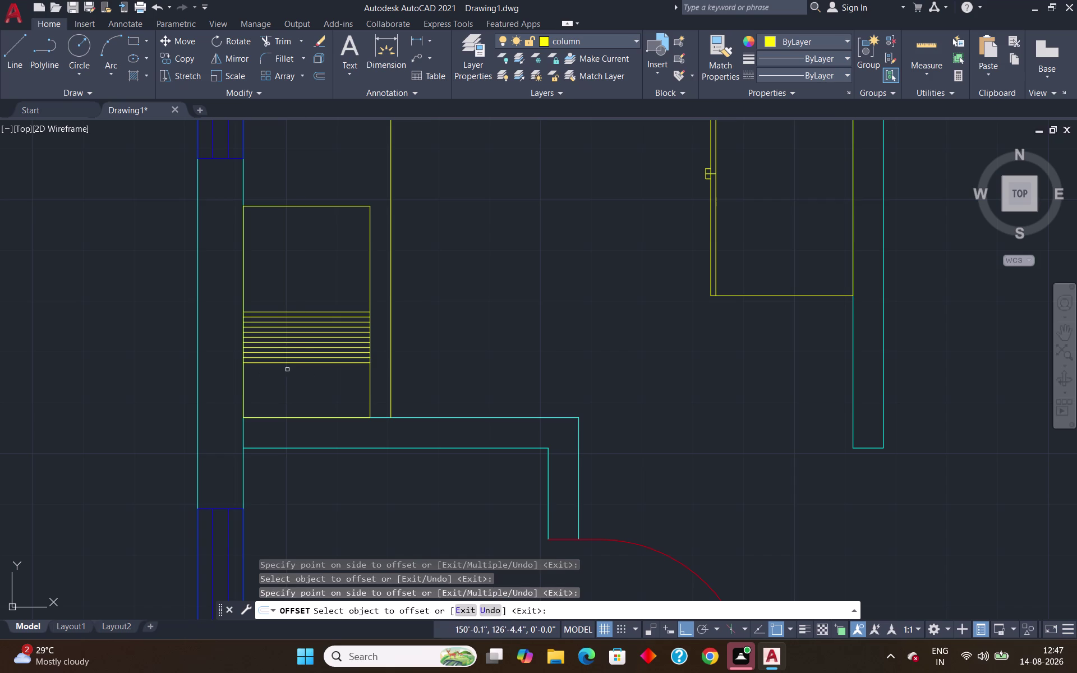
click(287, 363)
click(289, 373)
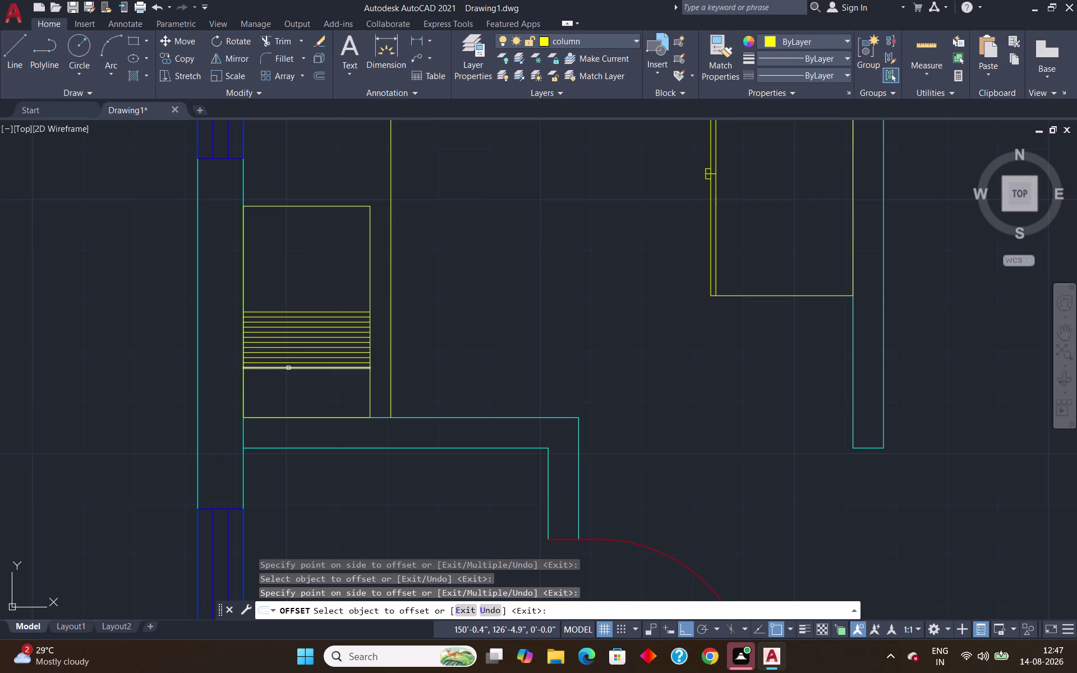
click(288, 368)
click(290, 367)
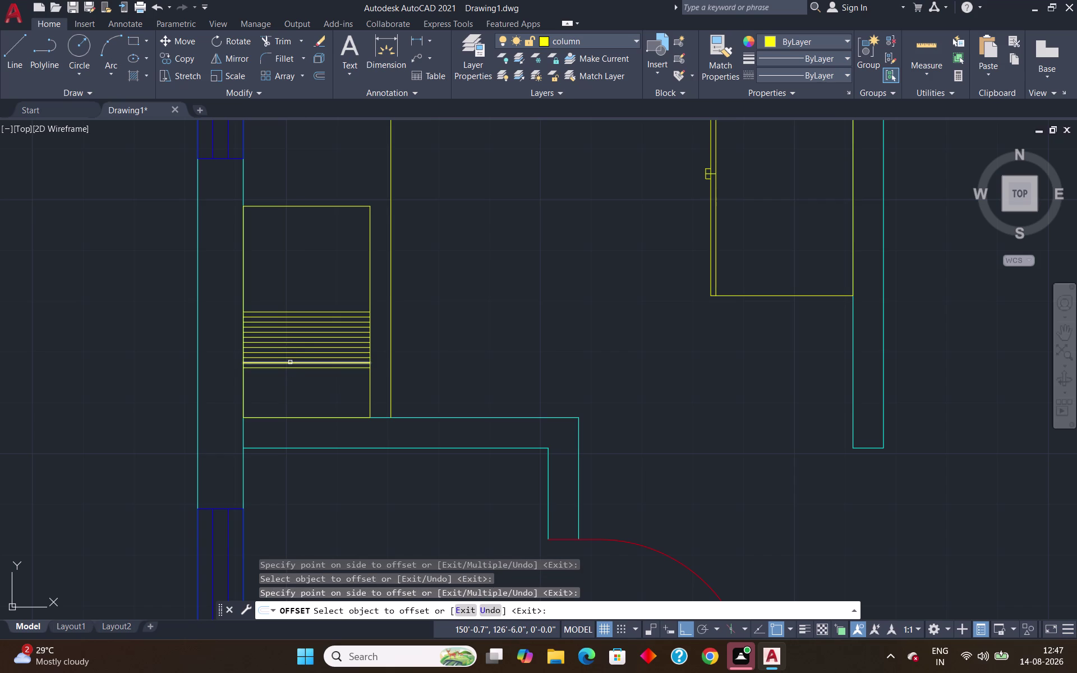
click(290, 362)
click(288, 378)
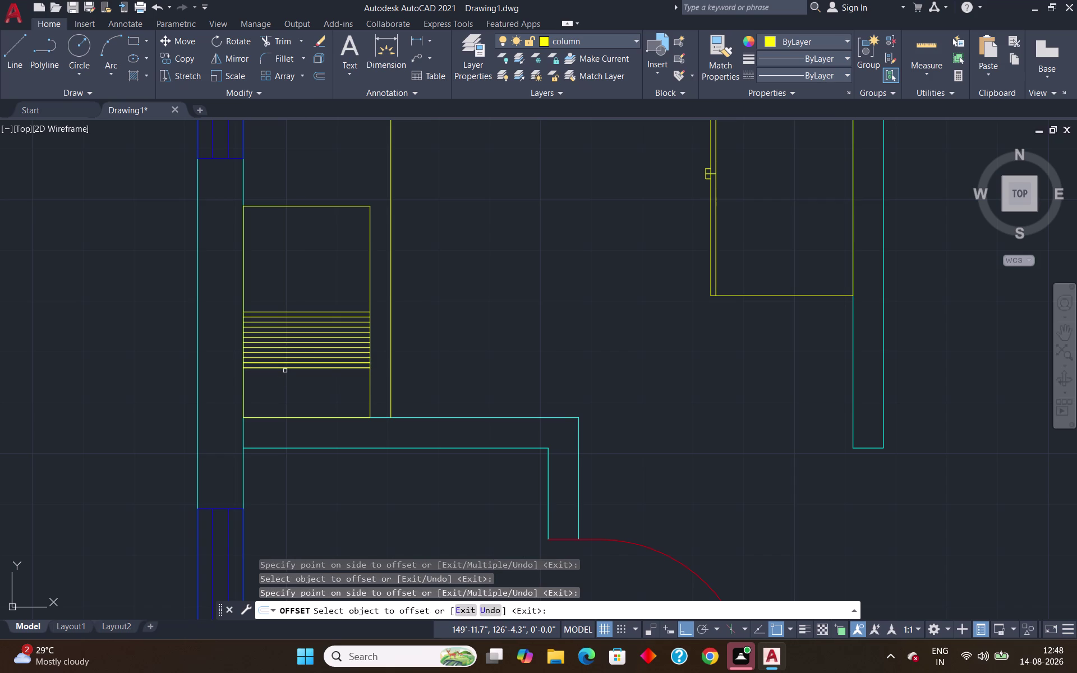
click(284, 366)
click(280, 381)
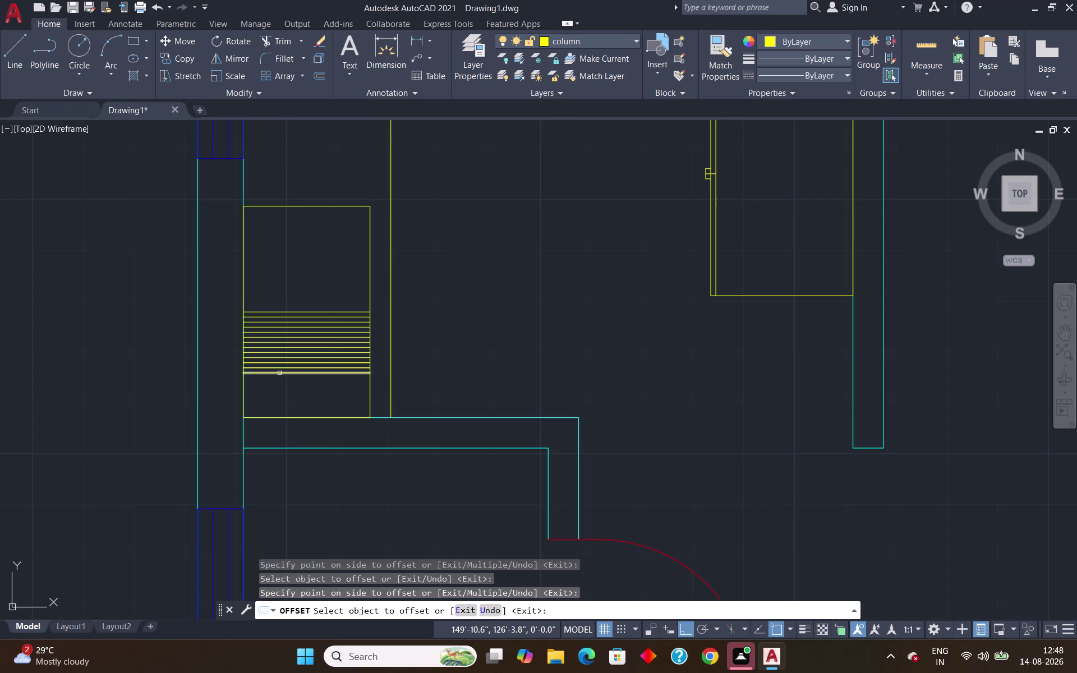
click(280, 372)
click(277, 394)
click(276, 380)
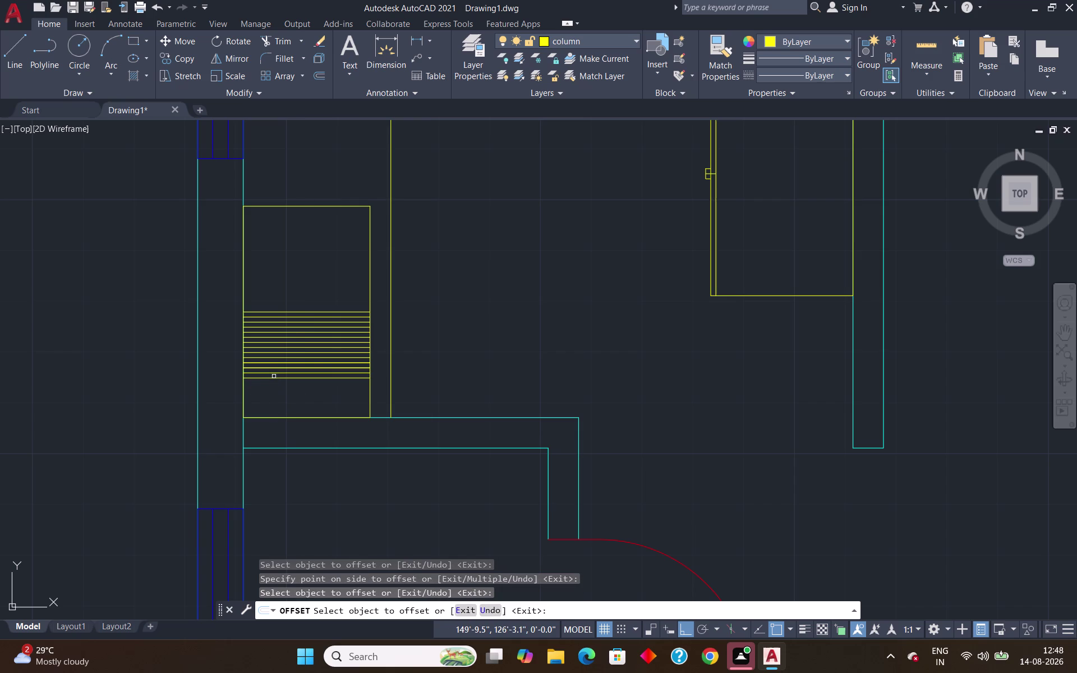
click(271, 377)
click(271, 394)
click(274, 384)
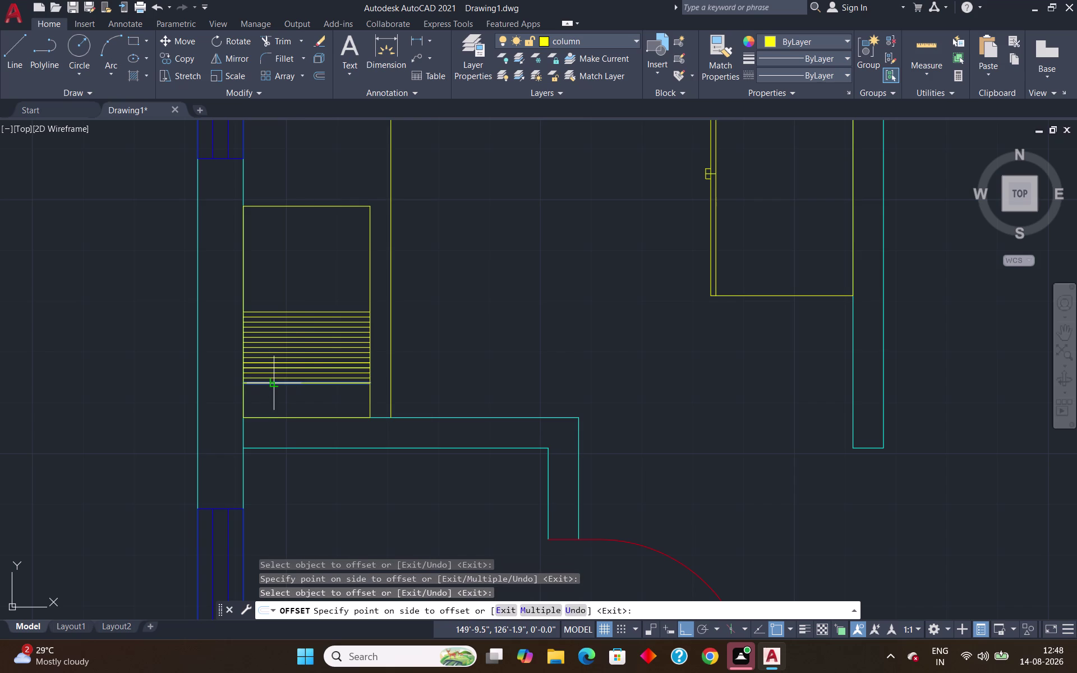
click(272, 390)
click(283, 384)
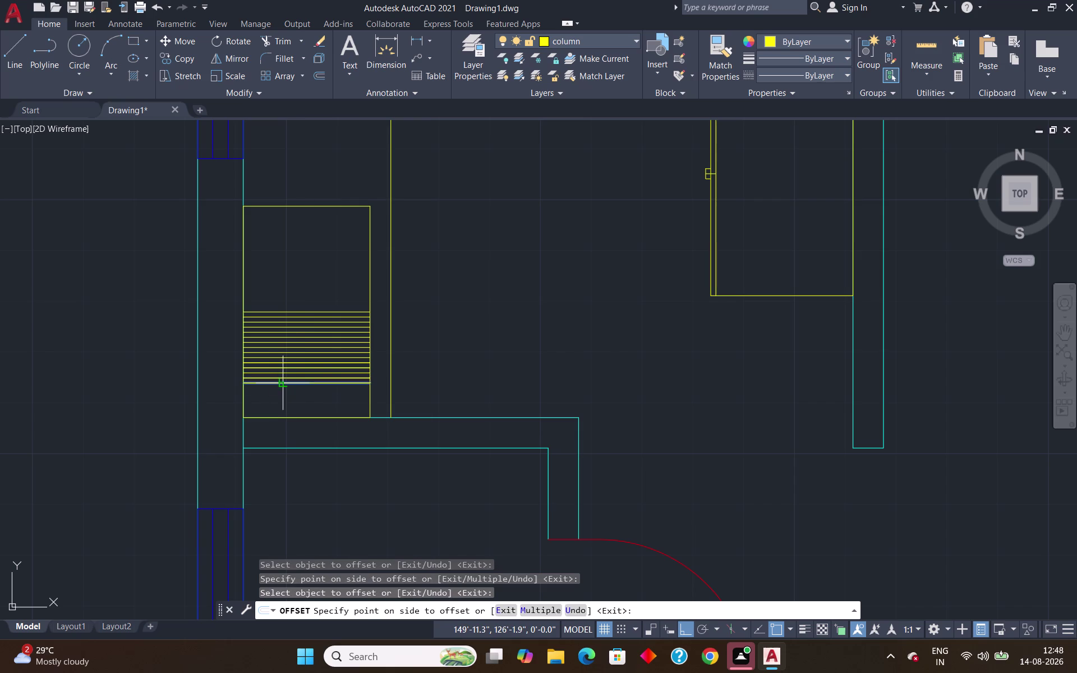
click(275, 399)
click(282, 387)
click(280, 404)
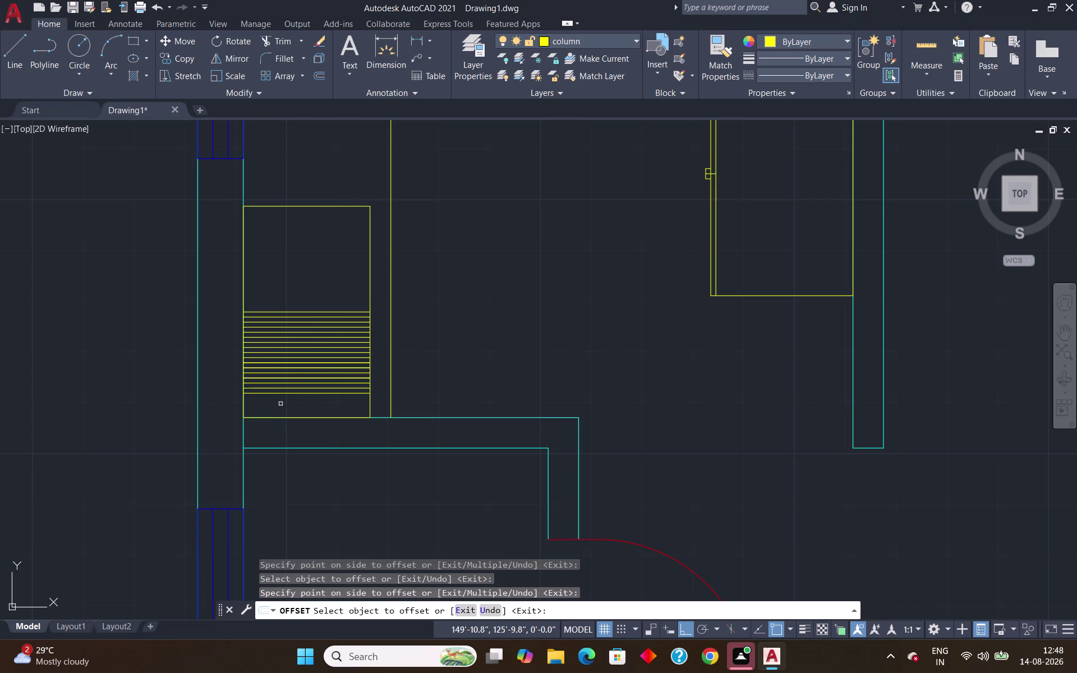
click(279, 393)
click(277, 400)
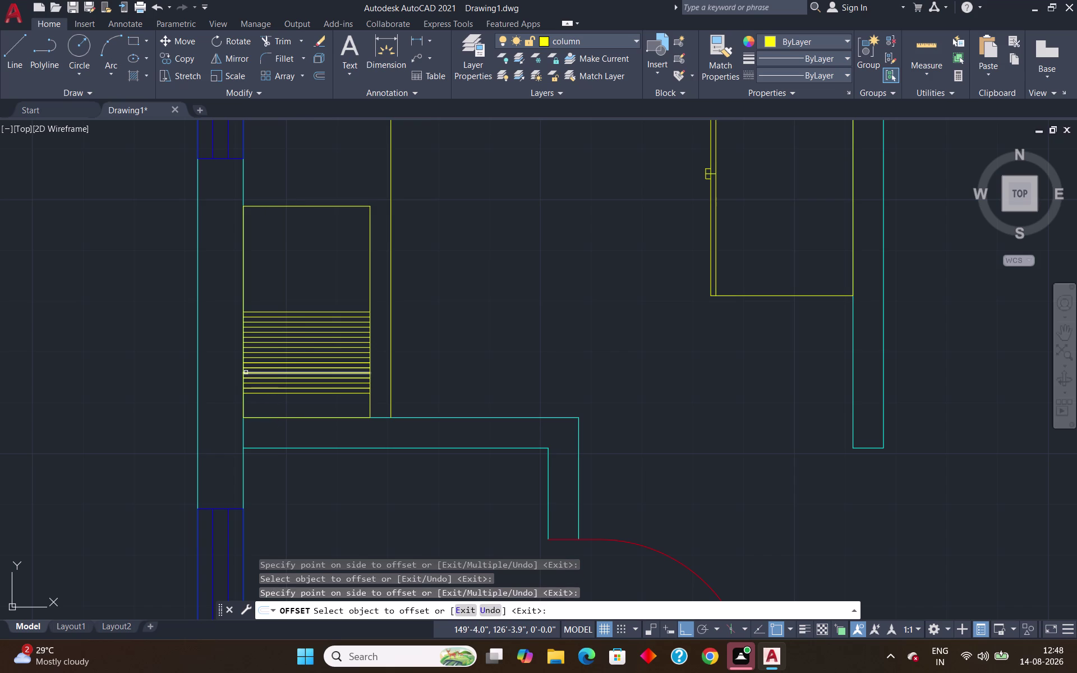
scroll(up, 3)
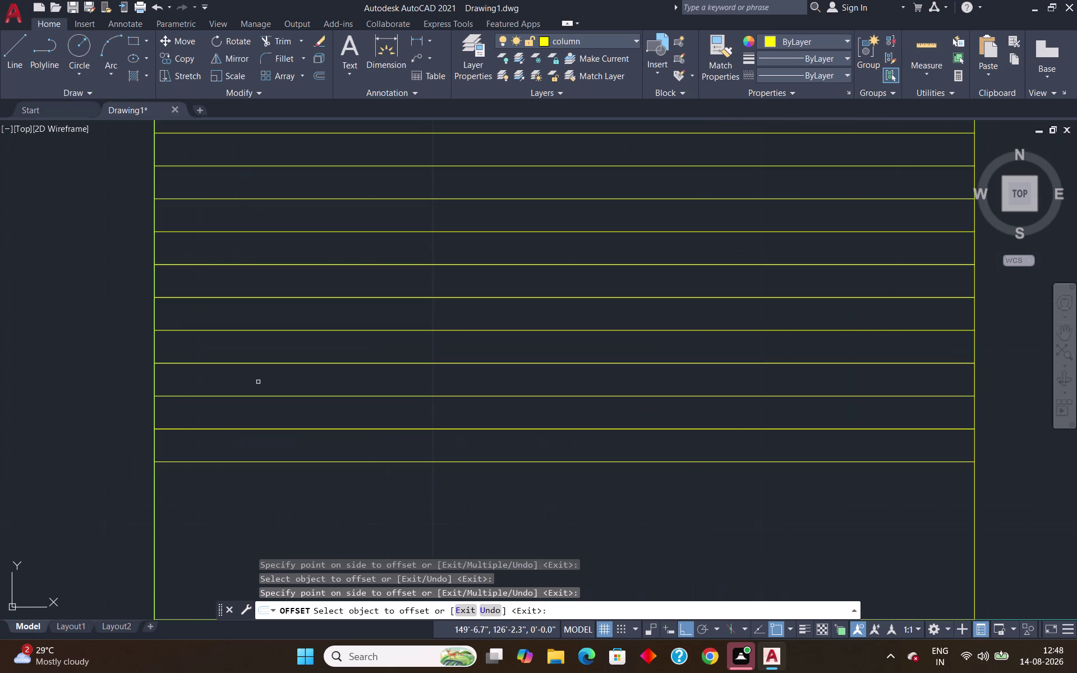
Offset the remaining lines down until the stack reaches the rectangle's bottom edge.
click(216, 461)
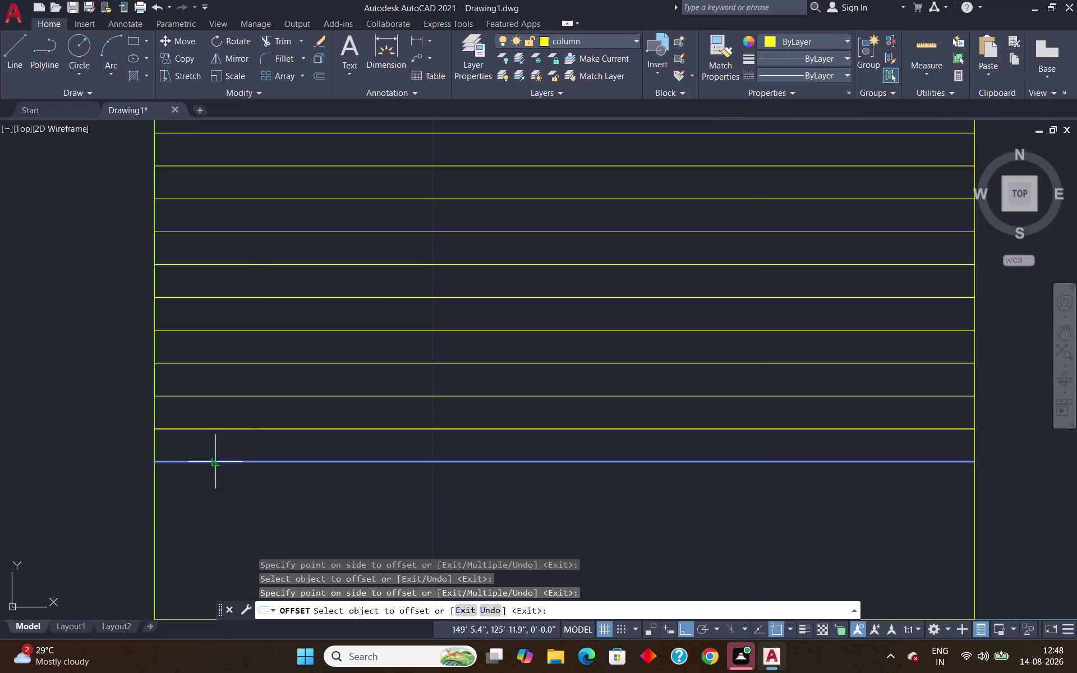
click(199, 540)
scroll(down, 3)
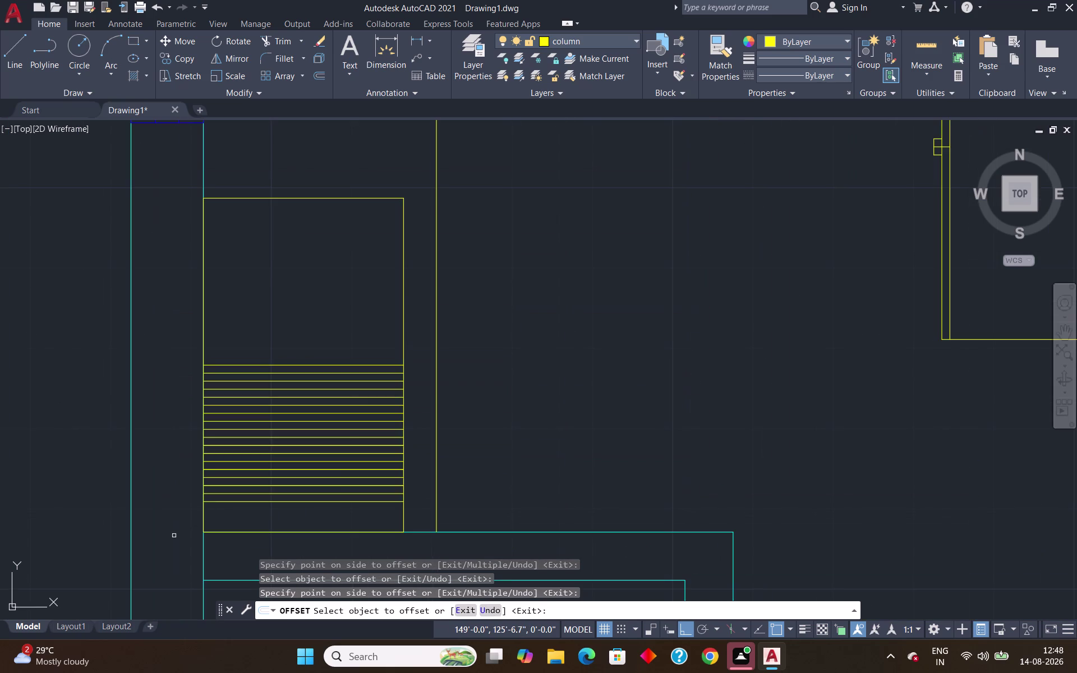
scroll(up, 3)
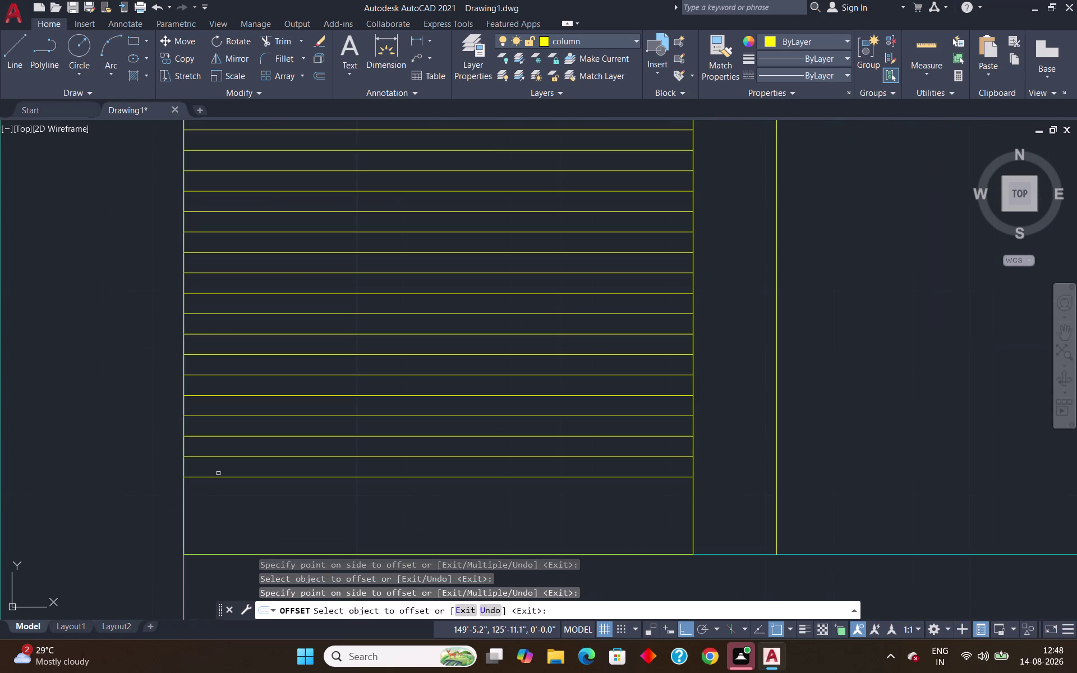
click(219, 476)
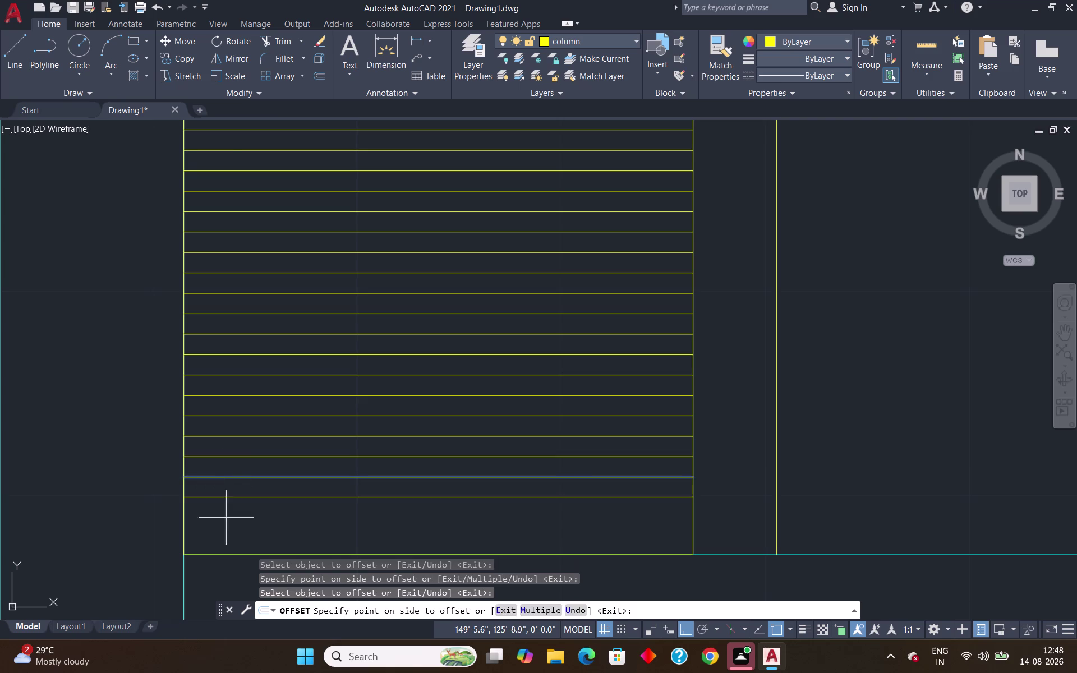
click(226, 523)
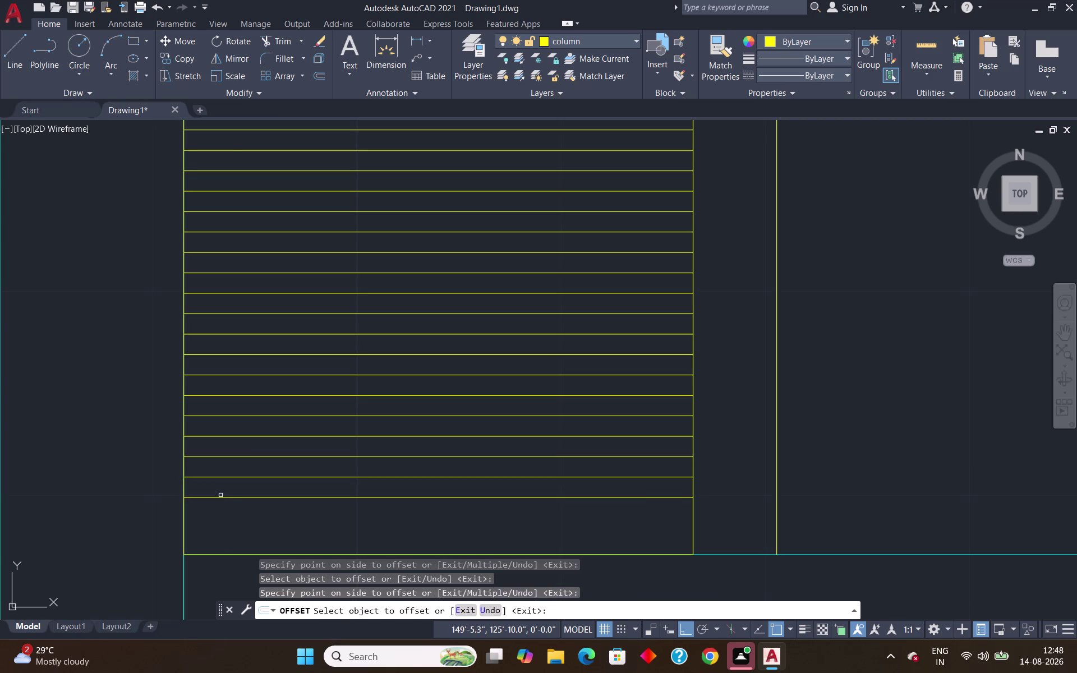
click(220, 498)
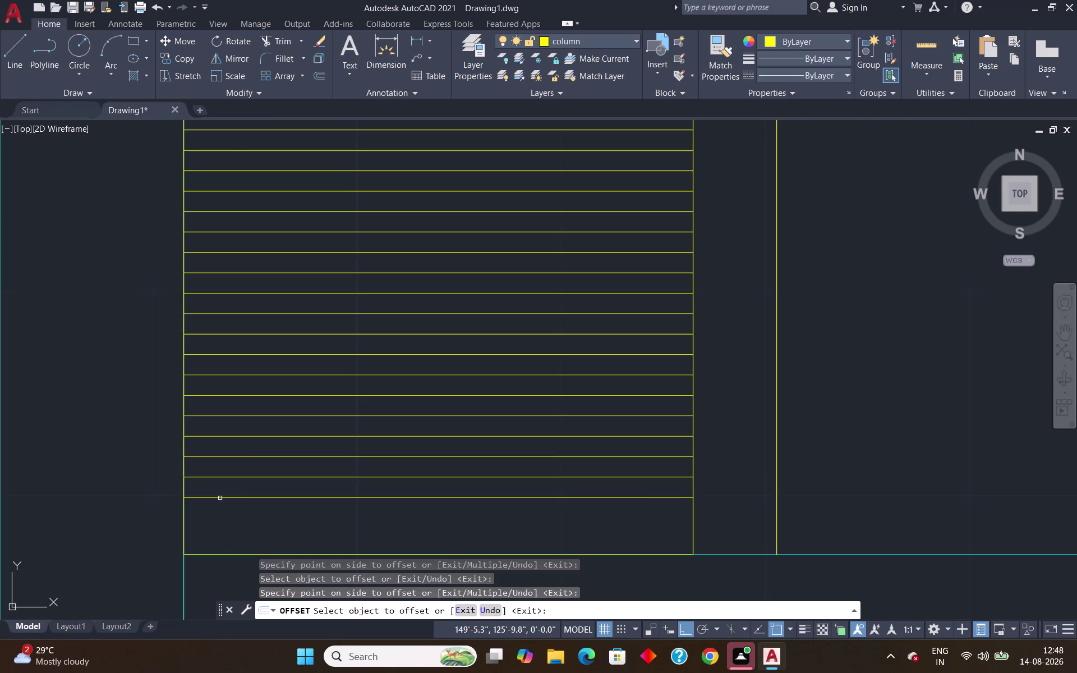
click(222, 499)
click(218, 497)
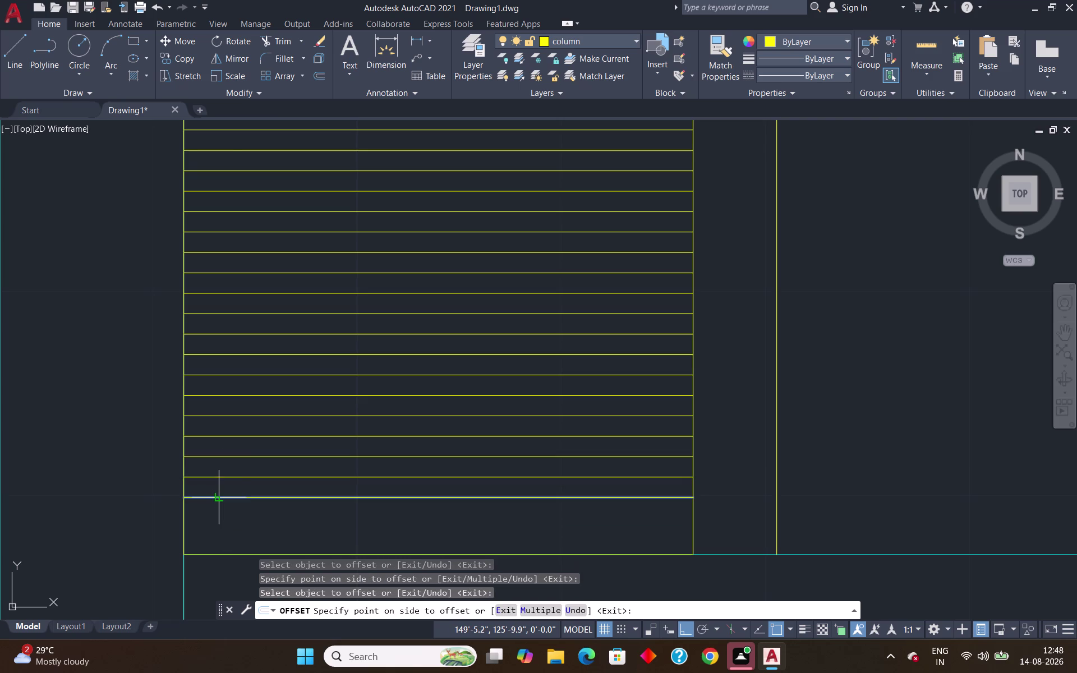
click(215, 511)
click(214, 518)
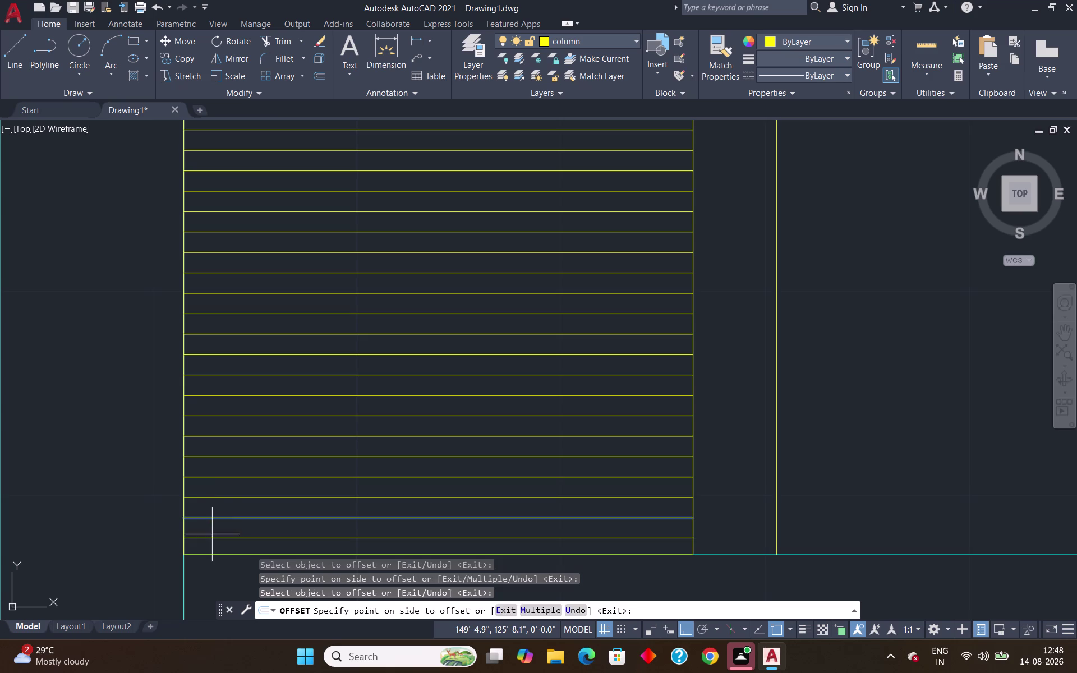
click(212, 534)
key(Escape)
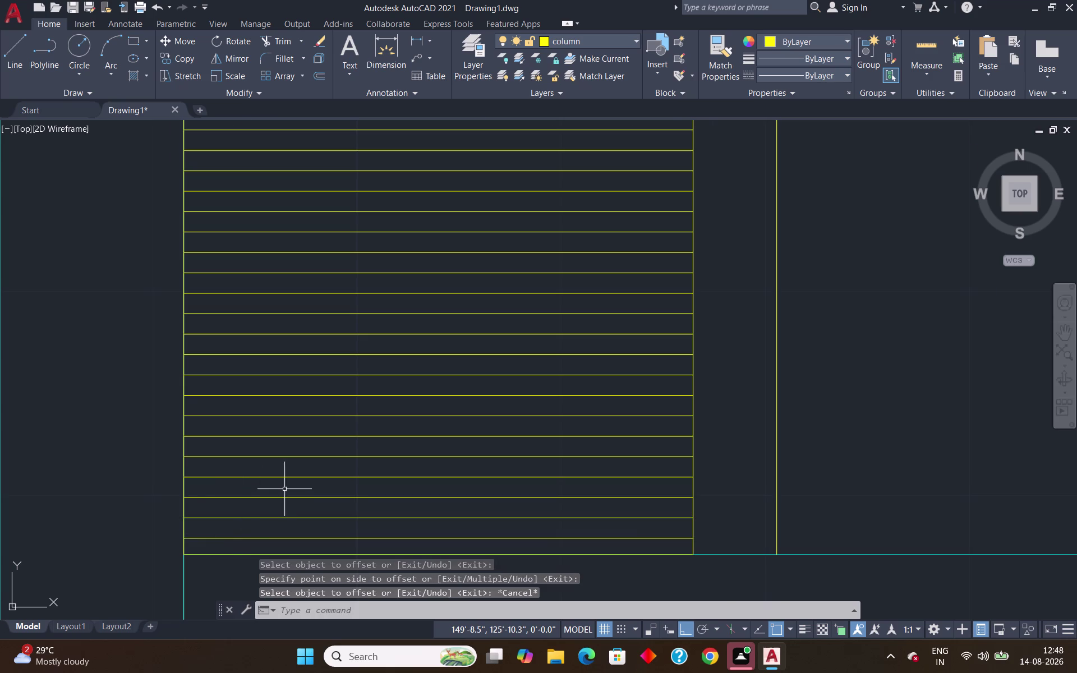
Start a rectangle, cancel it, and restart the offset command.
scroll(down, 3)
scroll(up, 3)
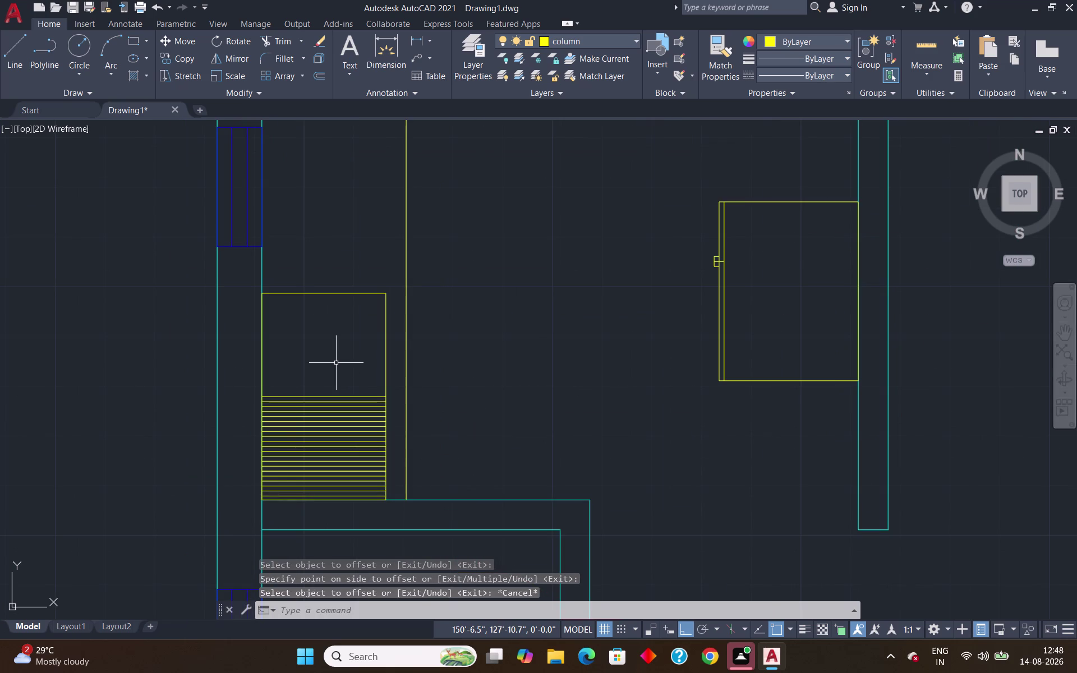
scroll(up, 3)
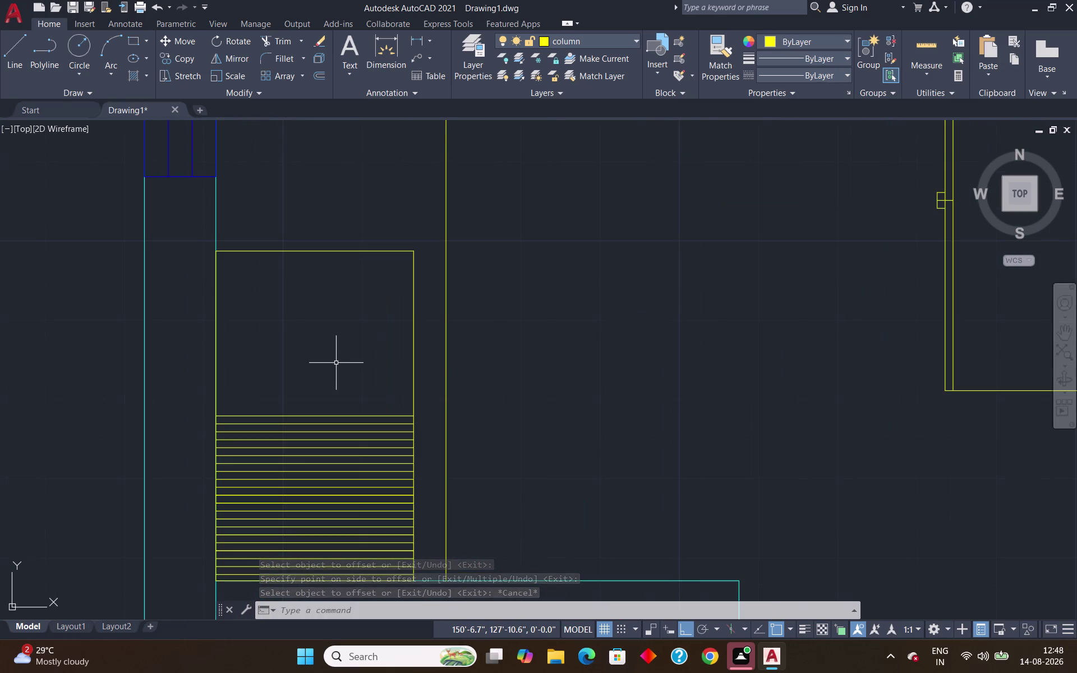
text(re)
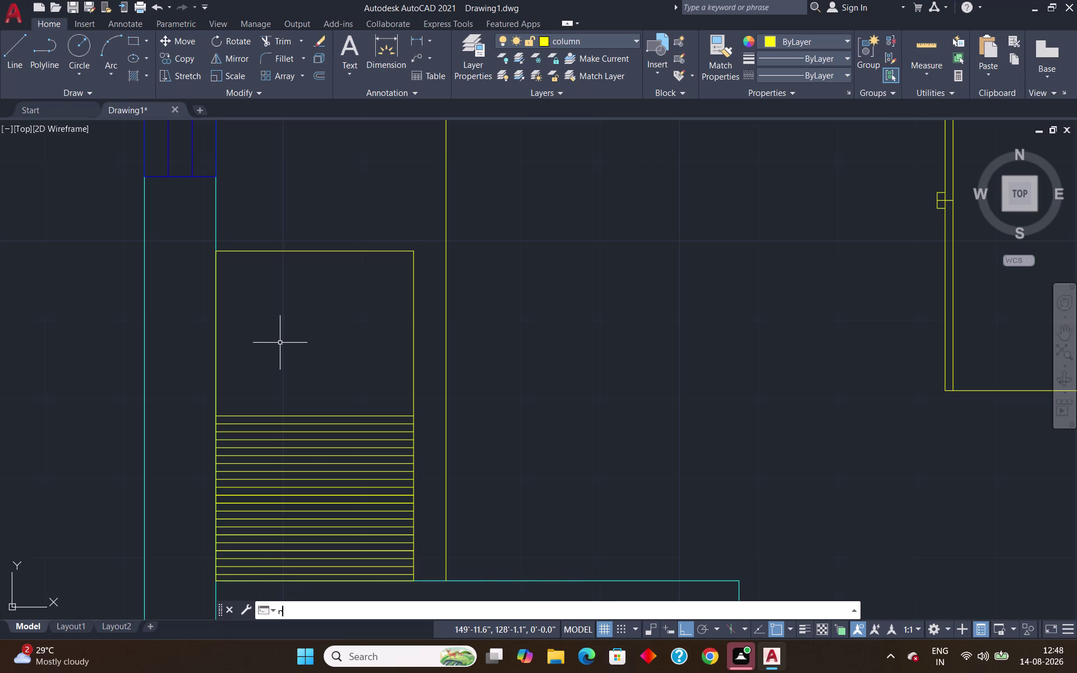
text(c)
key(Return)
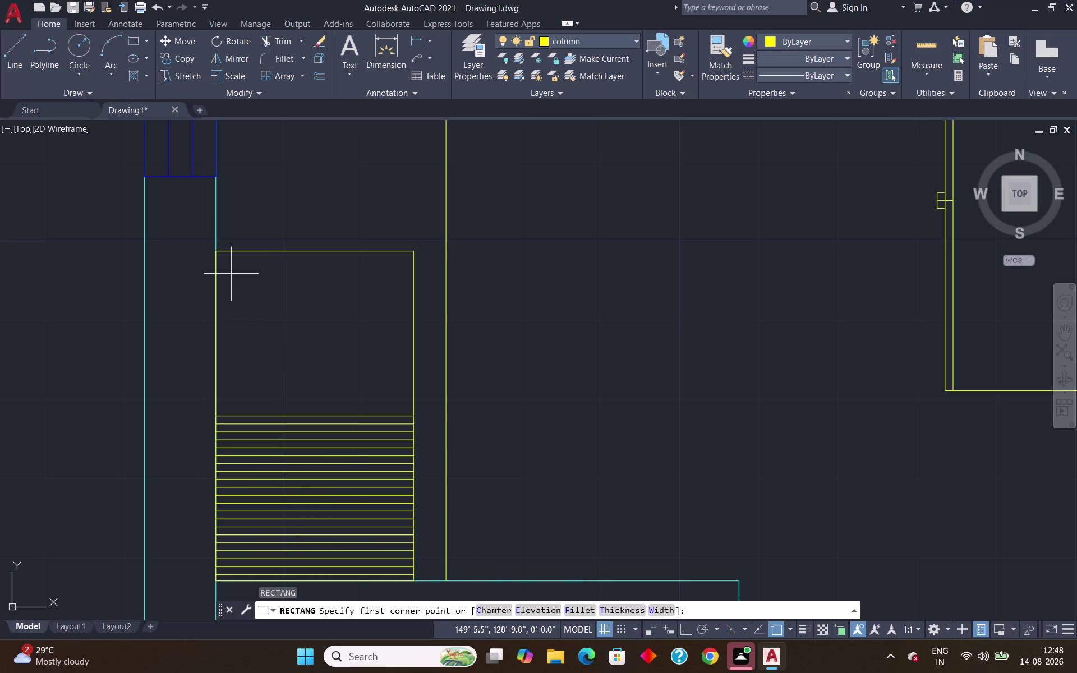
key(Escape)
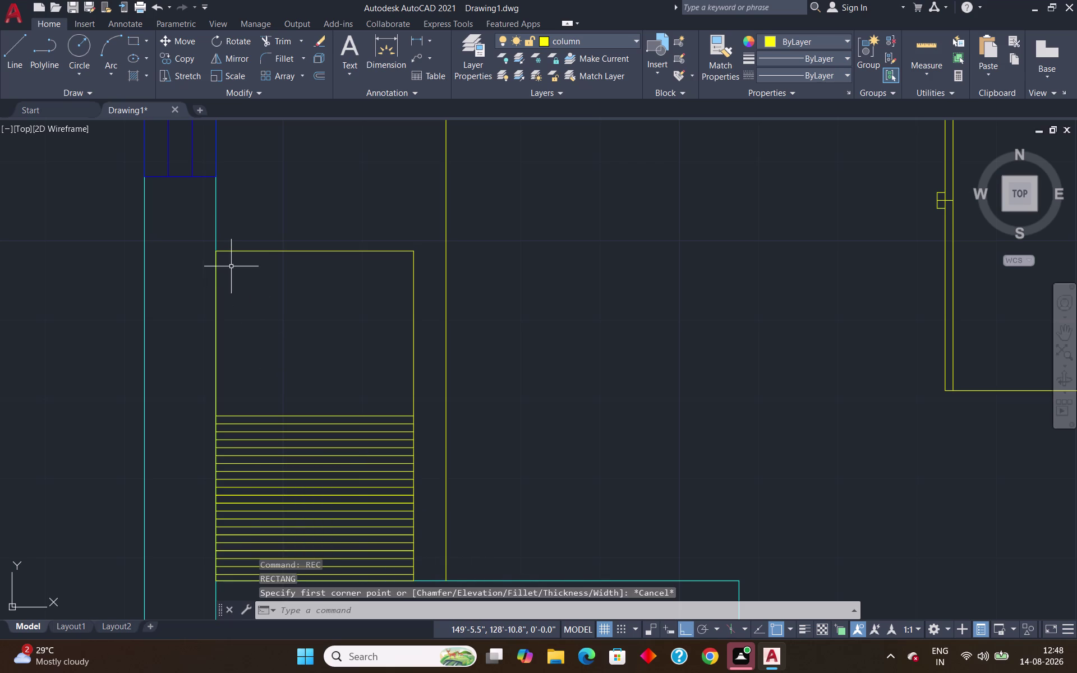
key(o)
key(Return)
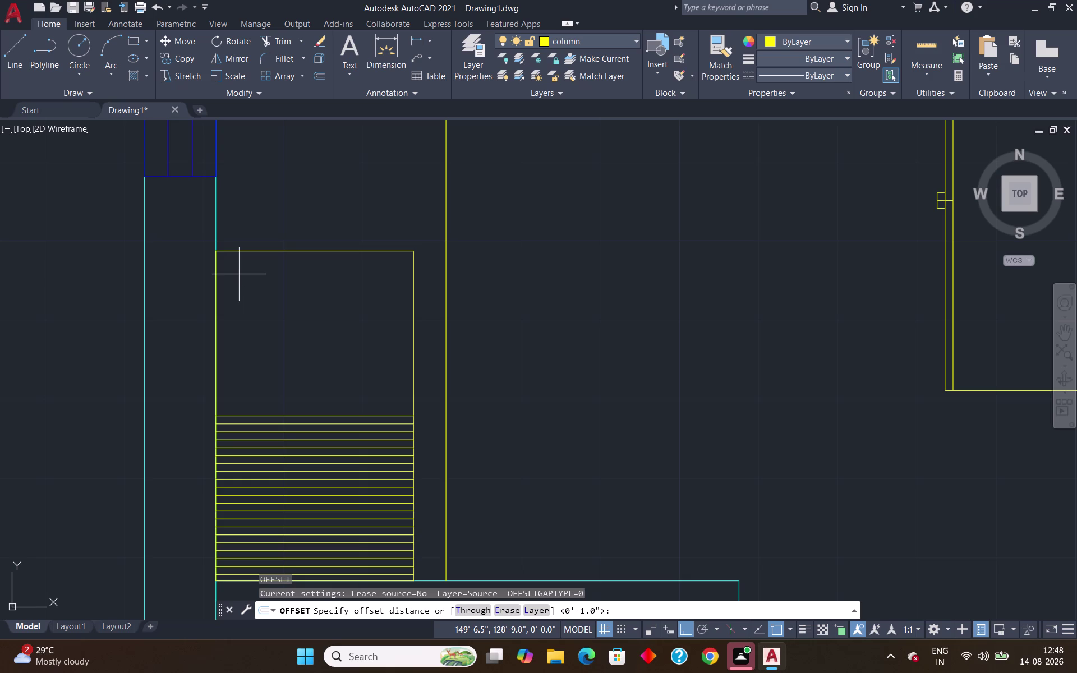
Try a tracked line from the rectangle's top-left corner at a 4-inch offset, then cancel it.
key(Escape)
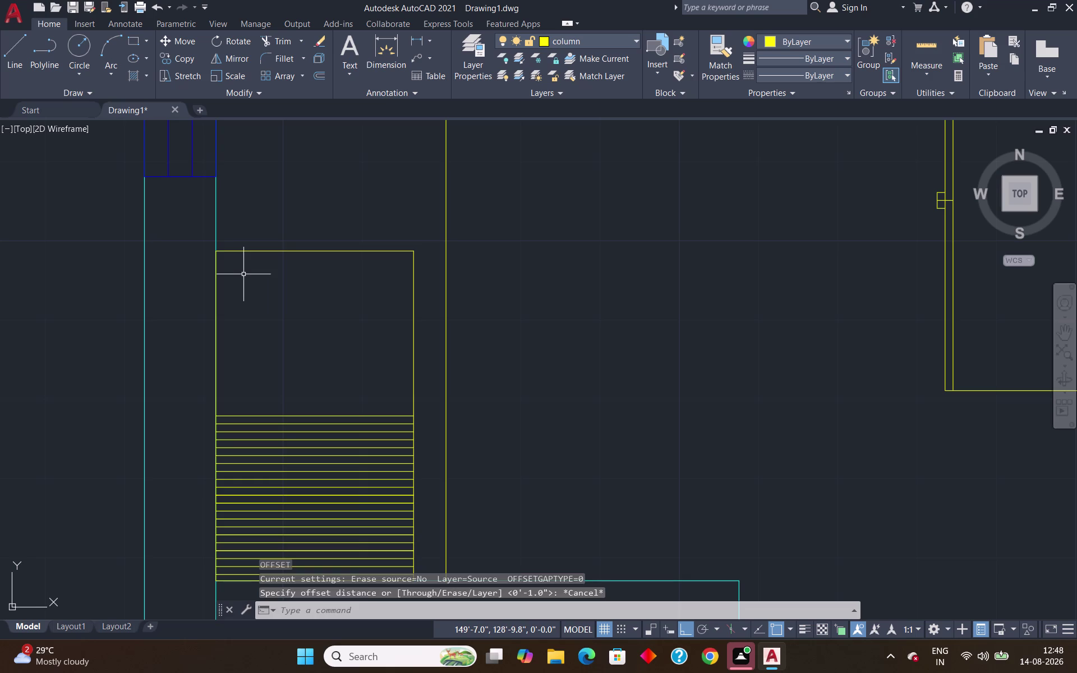
key(l)
key(Return)
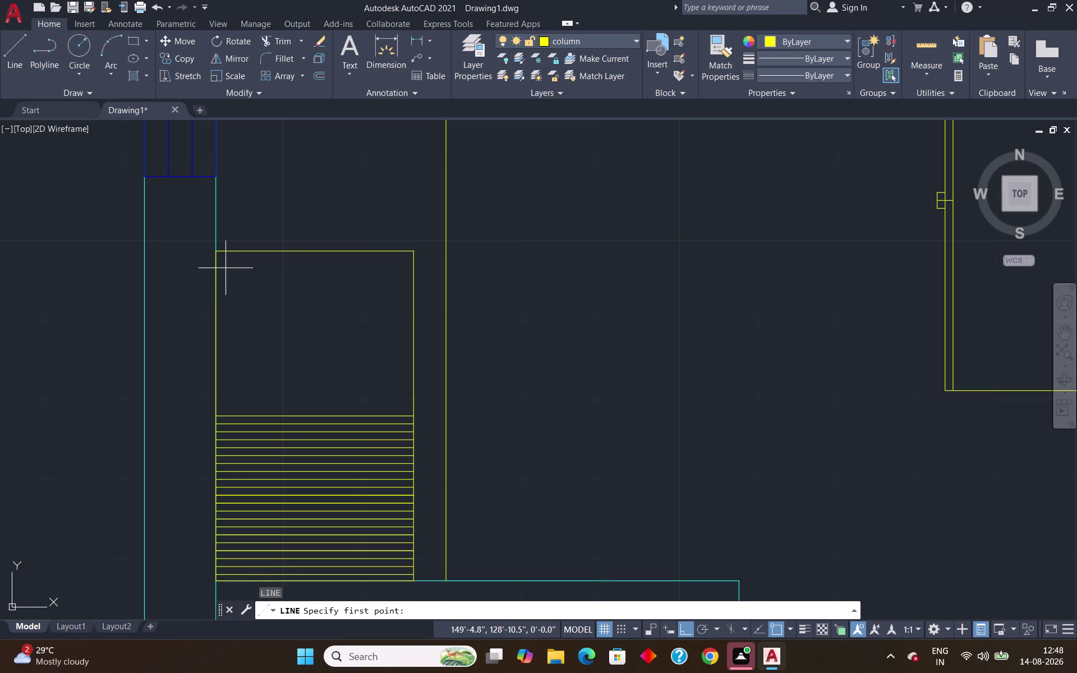
key(Escape)
key(l)
key(Return)
text(t)
text(k)
key(Return)
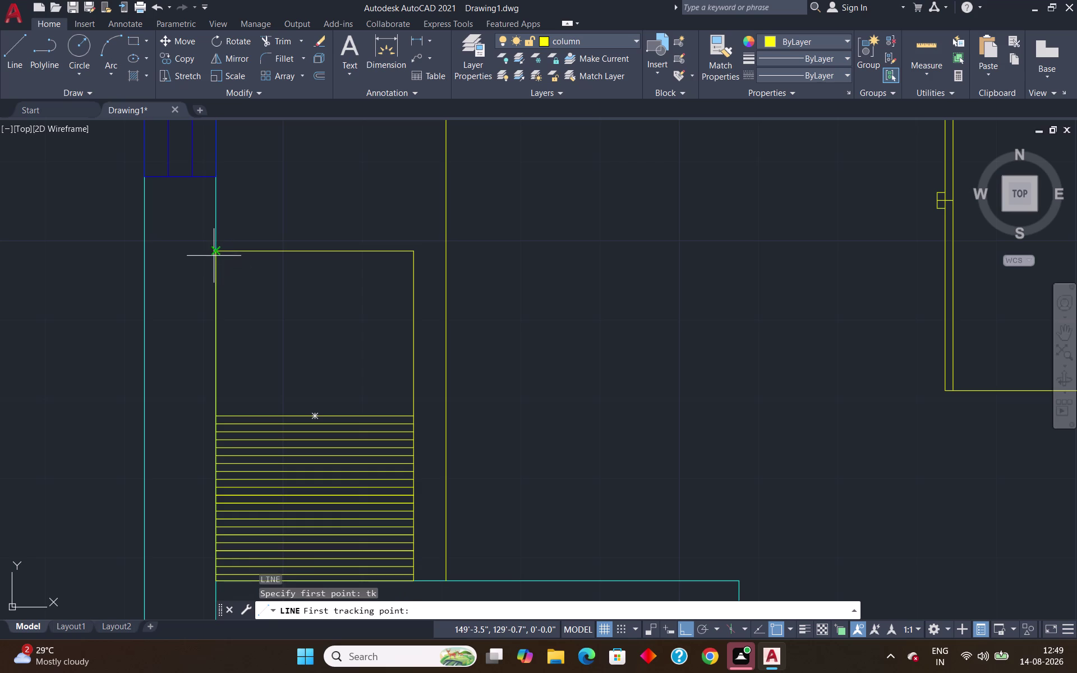
click(219, 253)
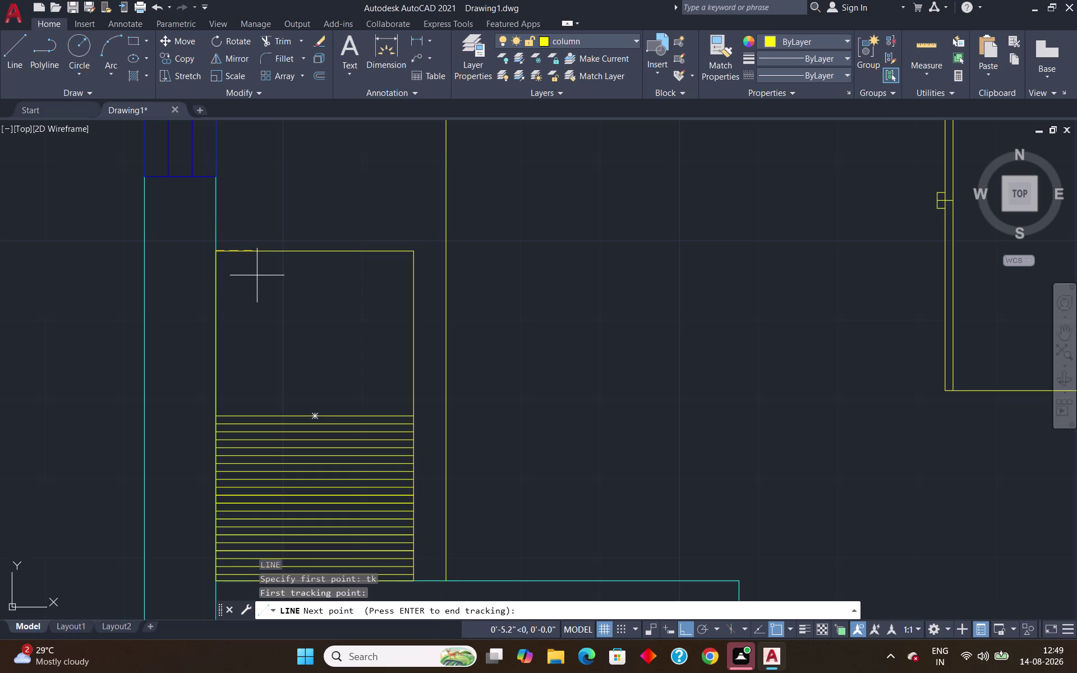
text(4")
key(Return)
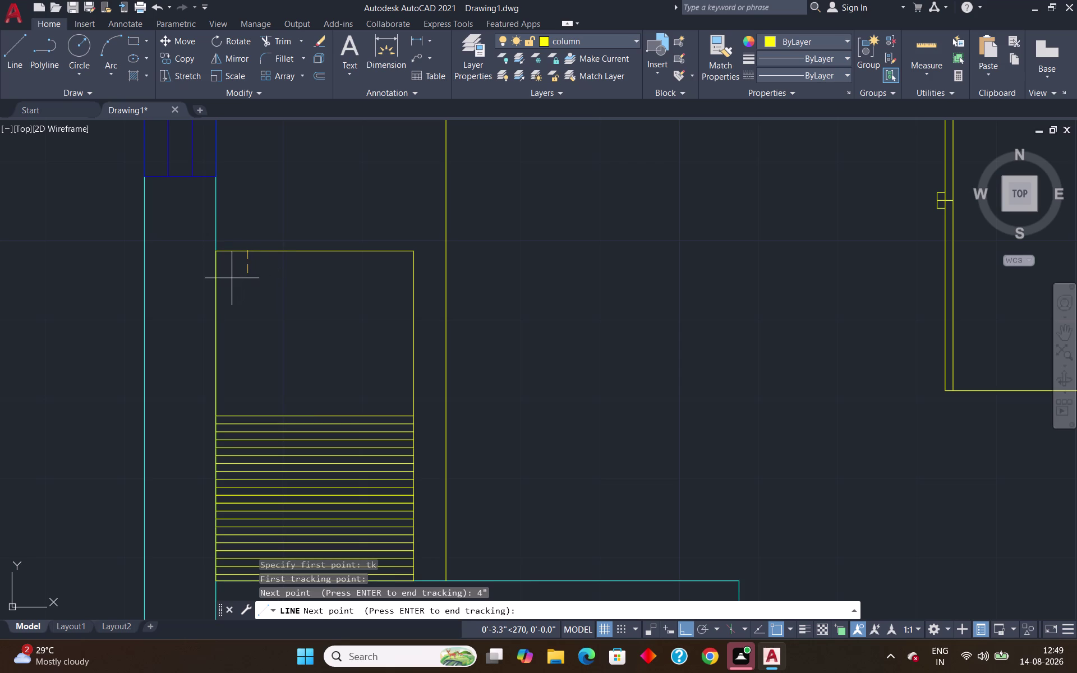
key(Escape)
Retry the tracked line with a 2-inch offset, then cancel the misplaced attempt.
key(l)
key(Return)
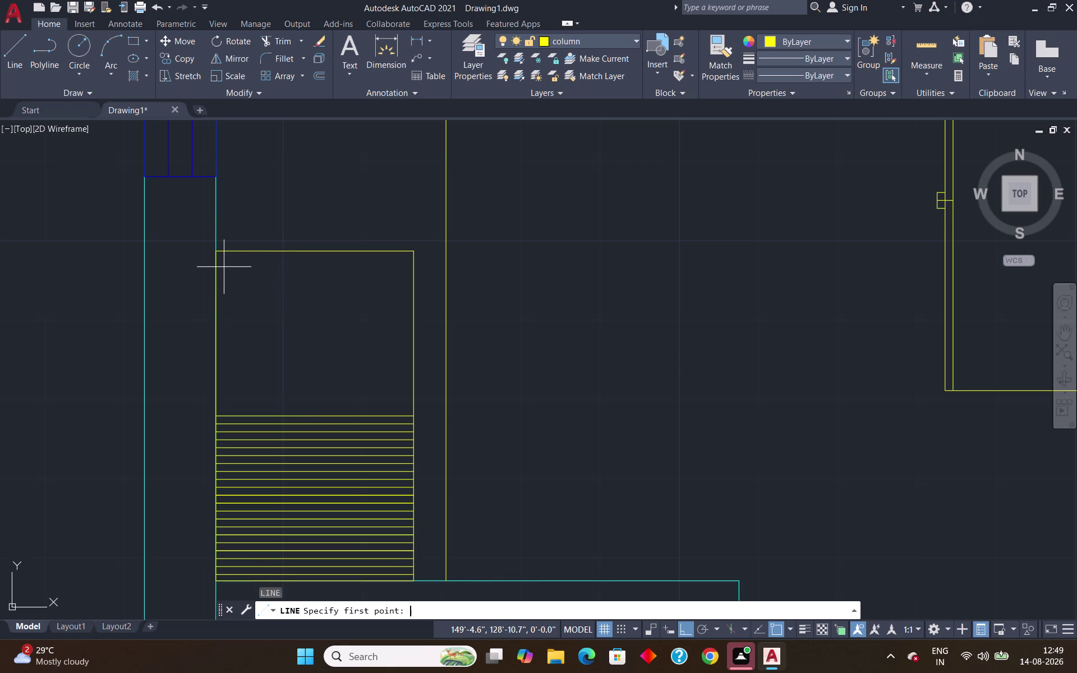
text(tk)
key(Return)
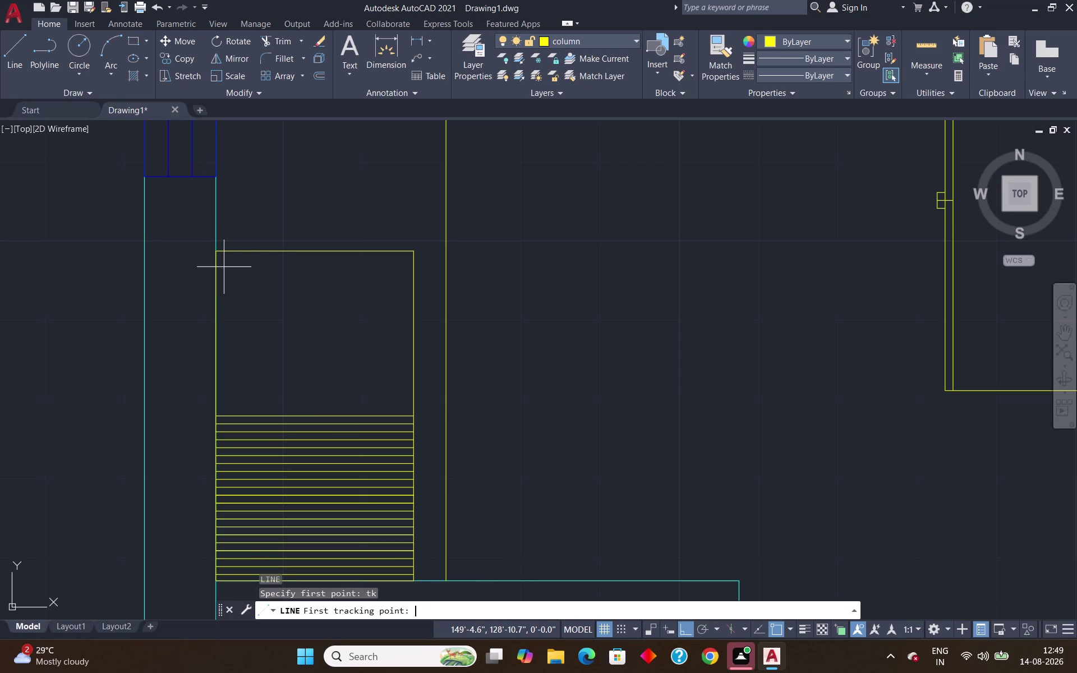
key(2)
key(shift+quotedbl)
key(Return)
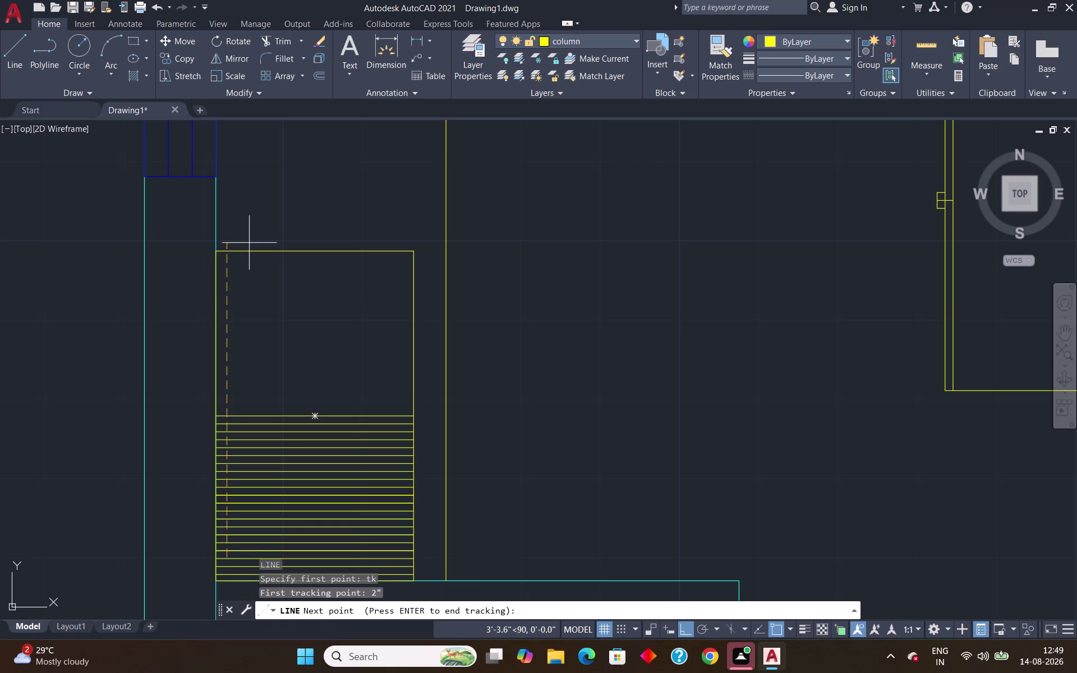
key(Escape)
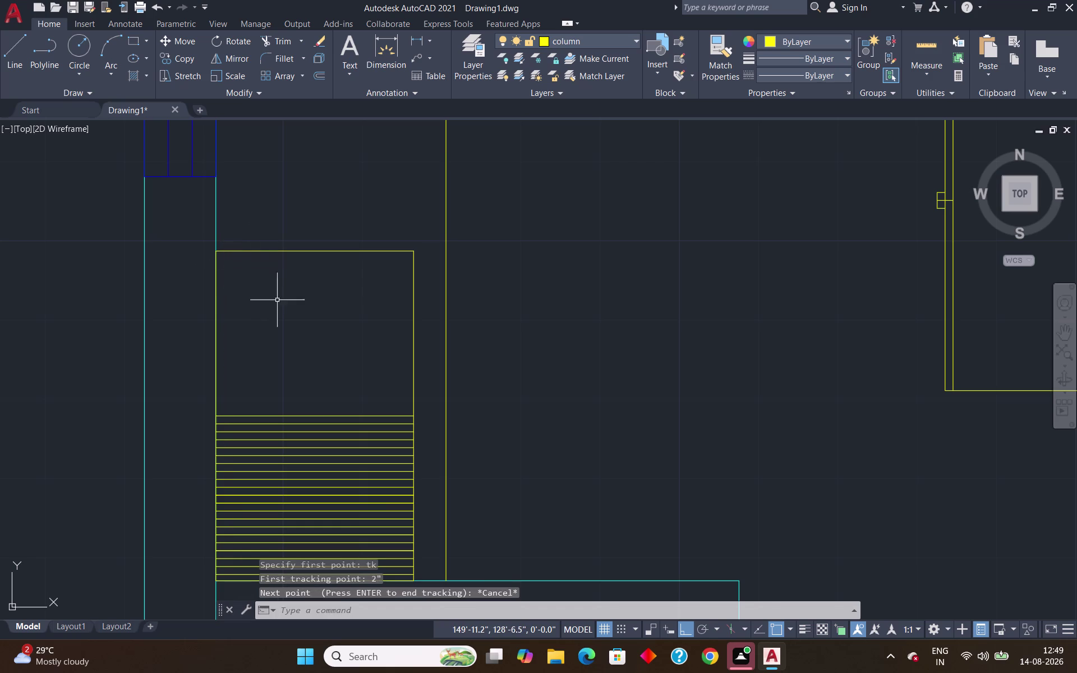
Draw a vertical line starting 2 inches right of the top-left corner, down to the hatched area.
key(l)
key(Return)
text(t)
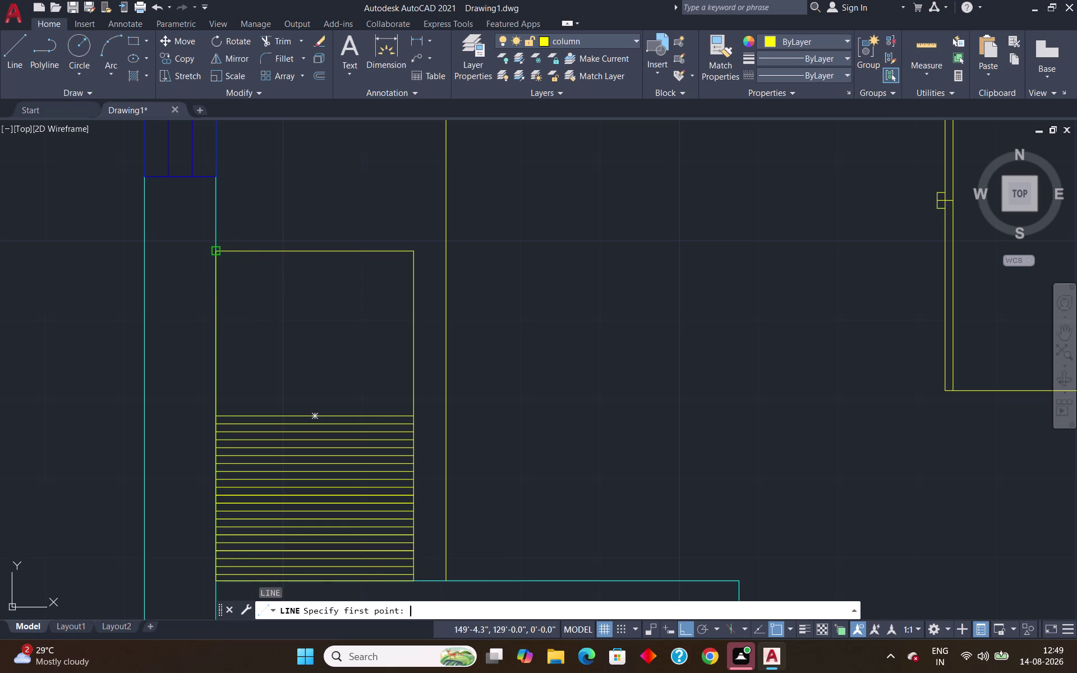
text(k)
key(Return)
click(217, 251)
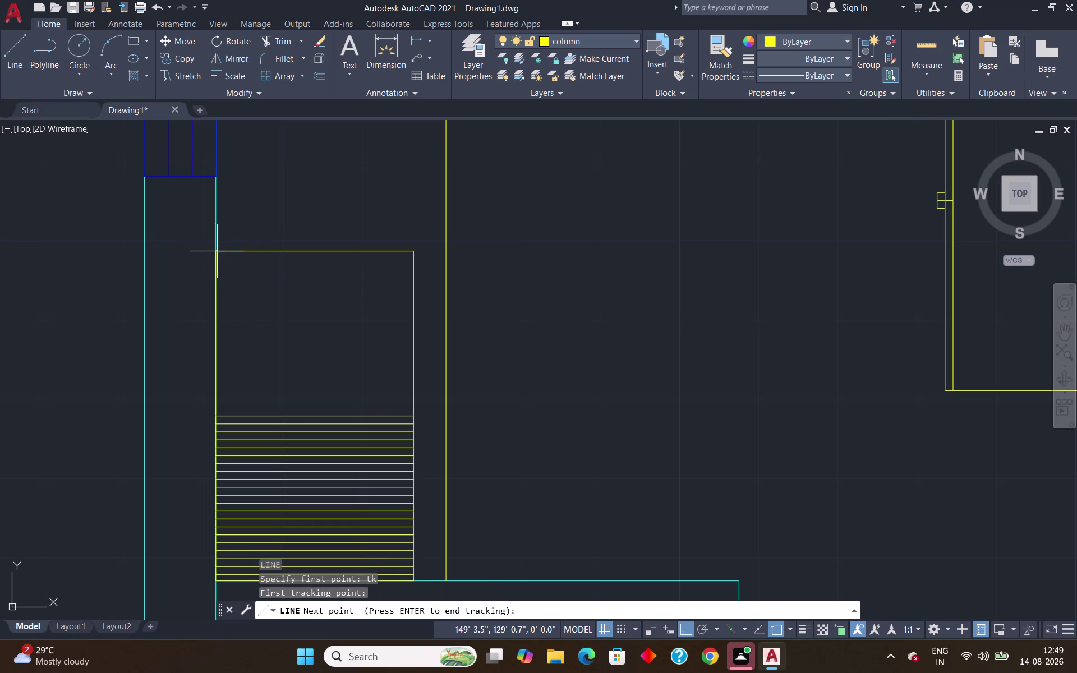
text(2)
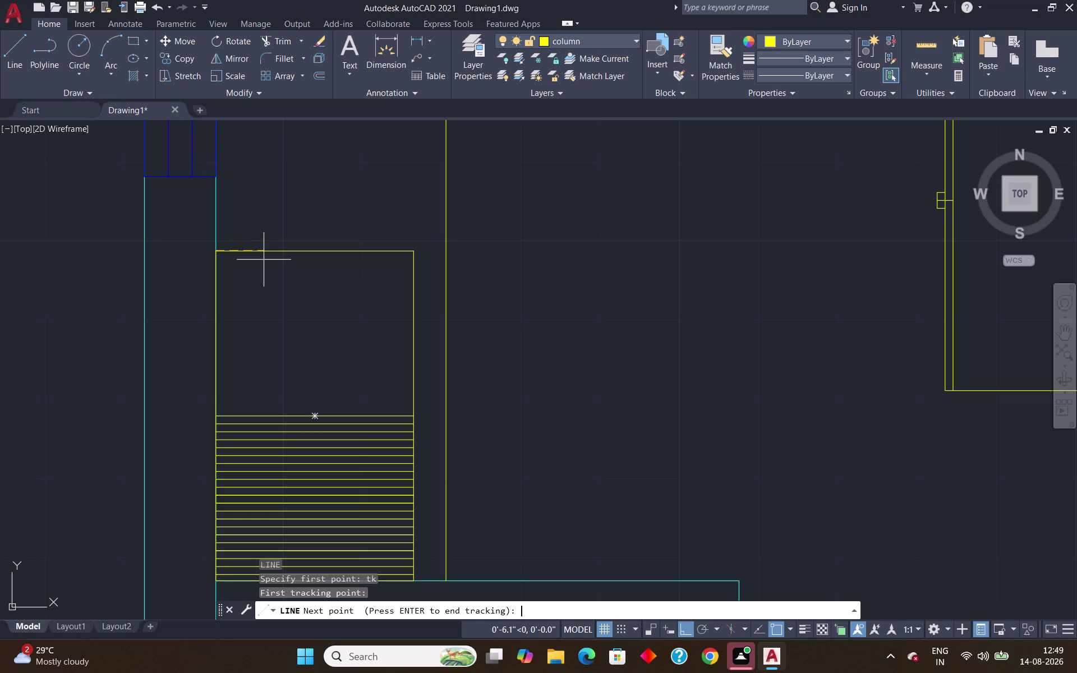
text(")
key(Return)
key(Return)
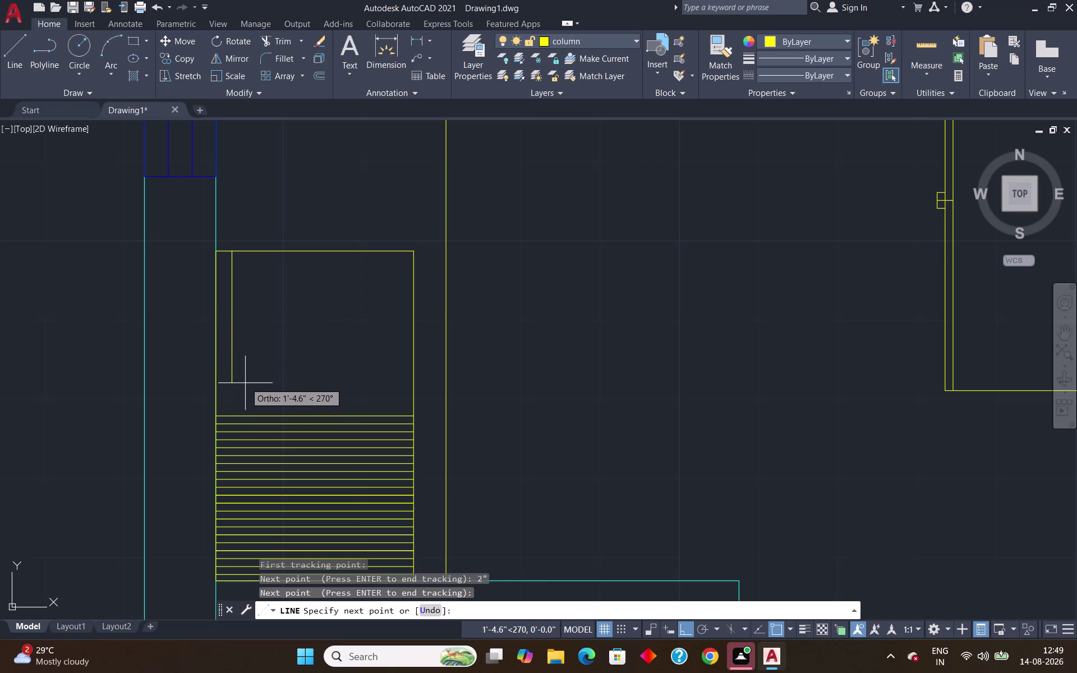
click(245, 383)
key(Escape)
key(l)
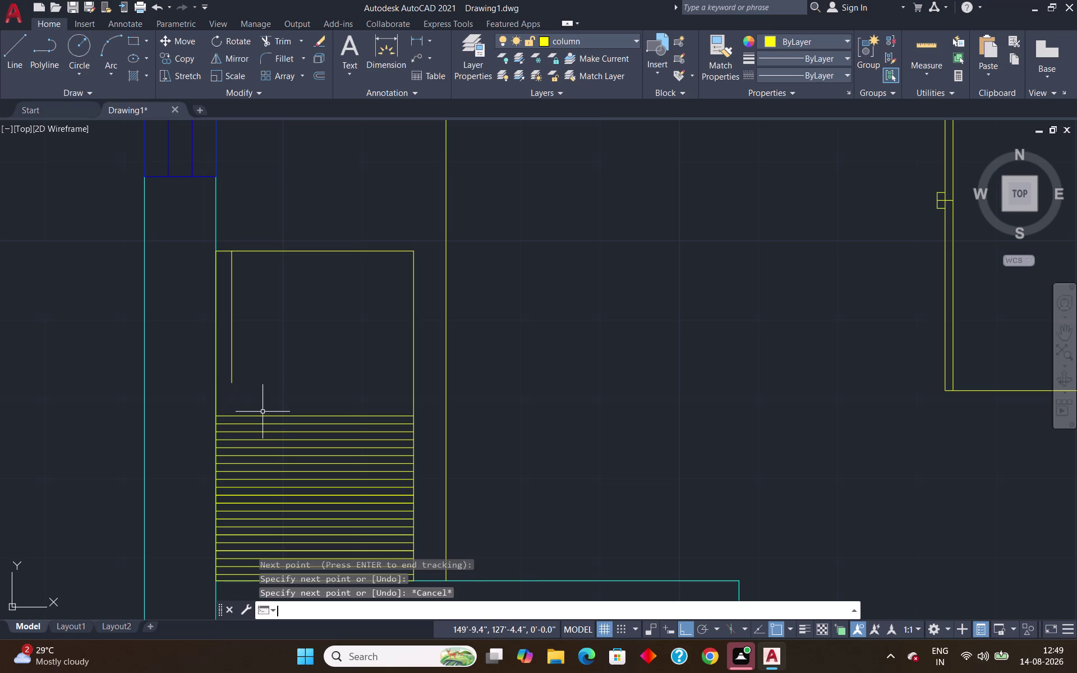
key(Return)
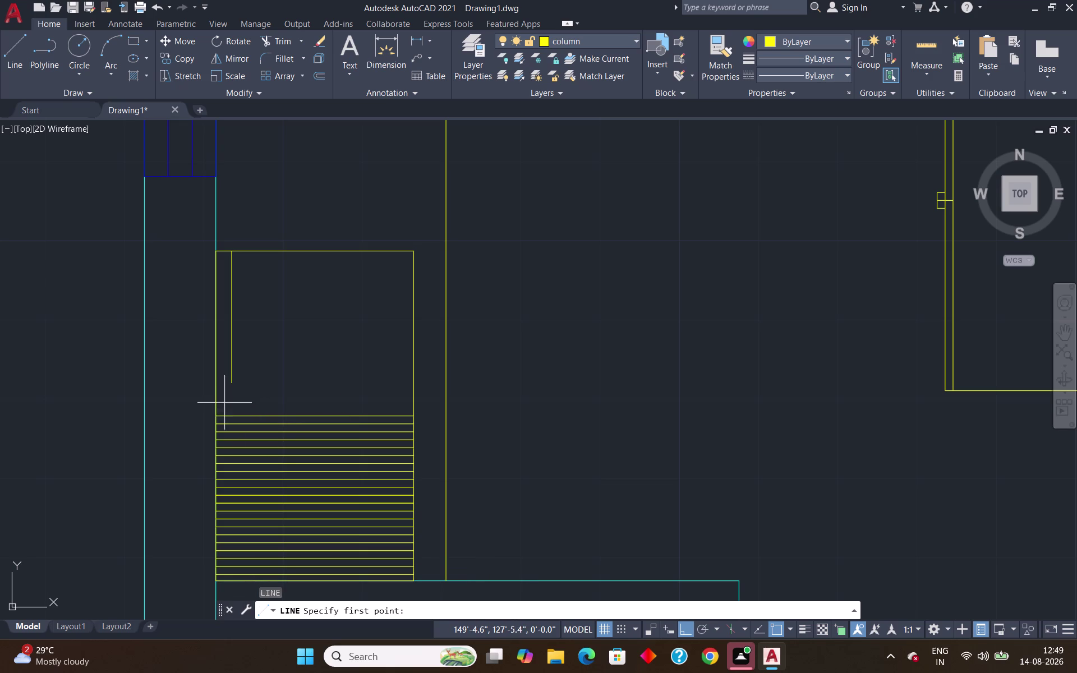
scroll(up, 3)
scroll(down, 3)
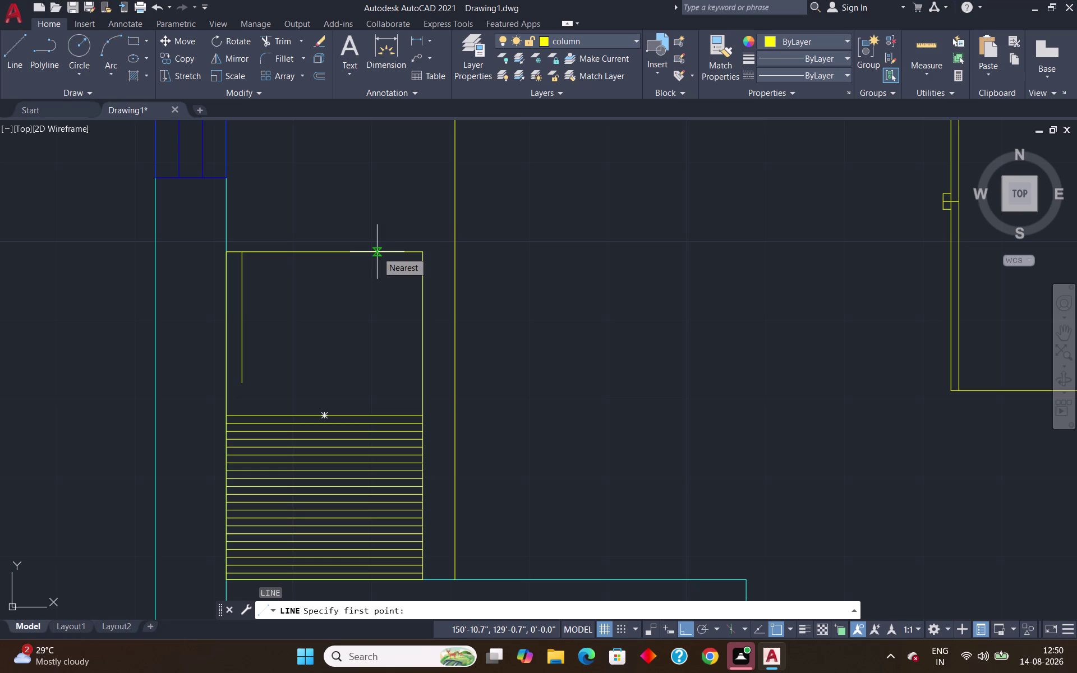
text(tk)
key(Return)
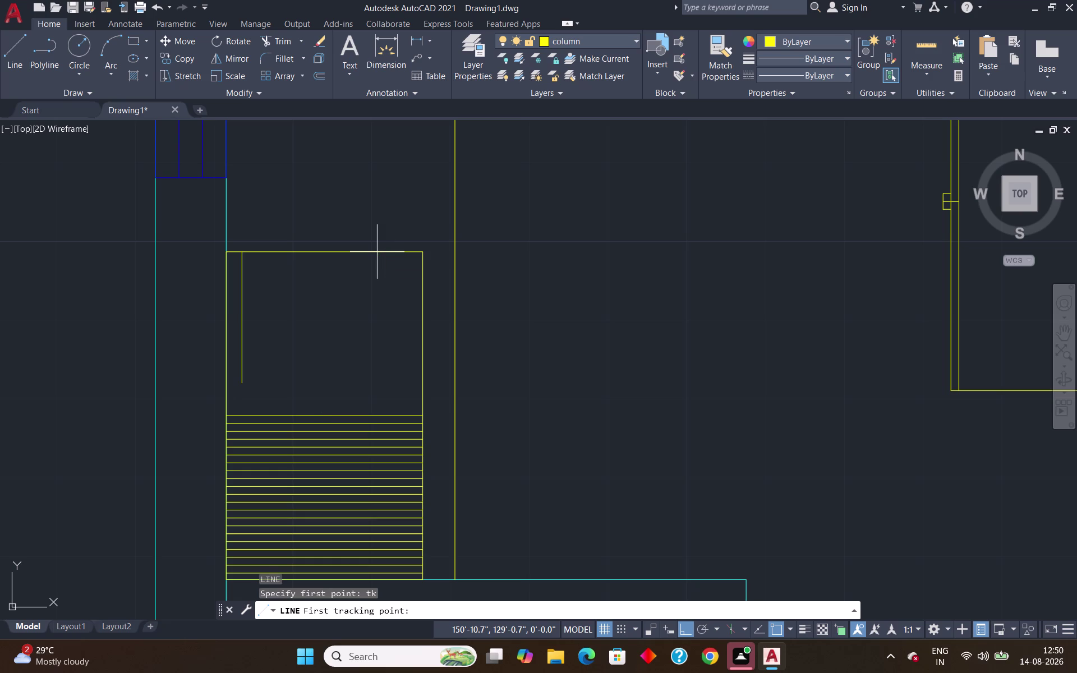
click(377, 252)
click(418, 250)
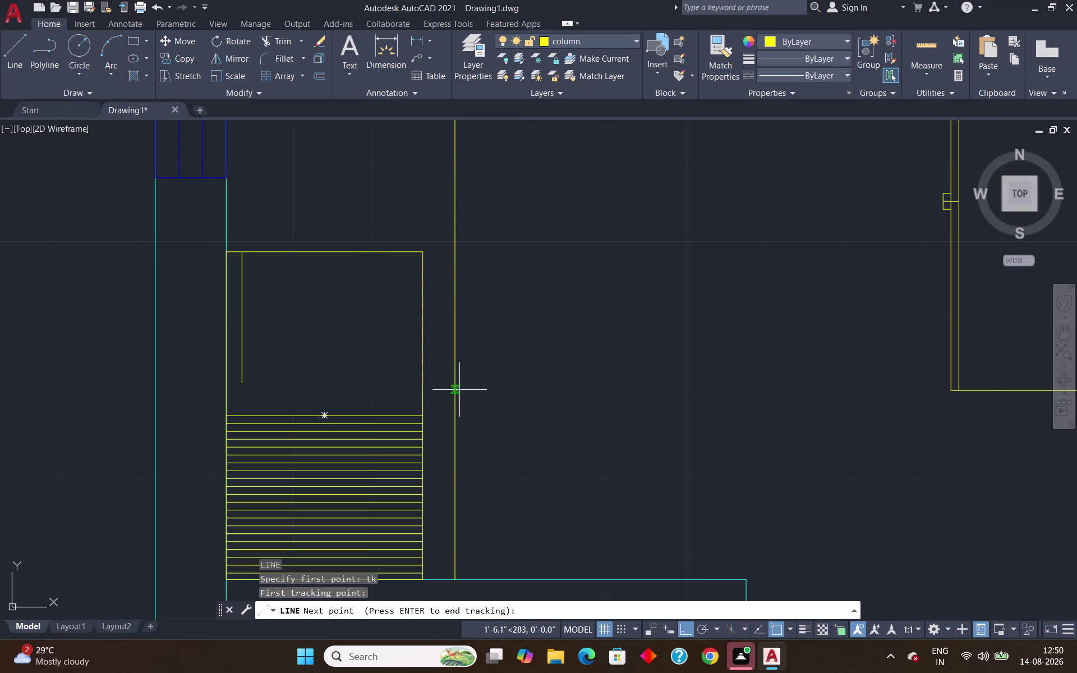
text(2')
key(Return)
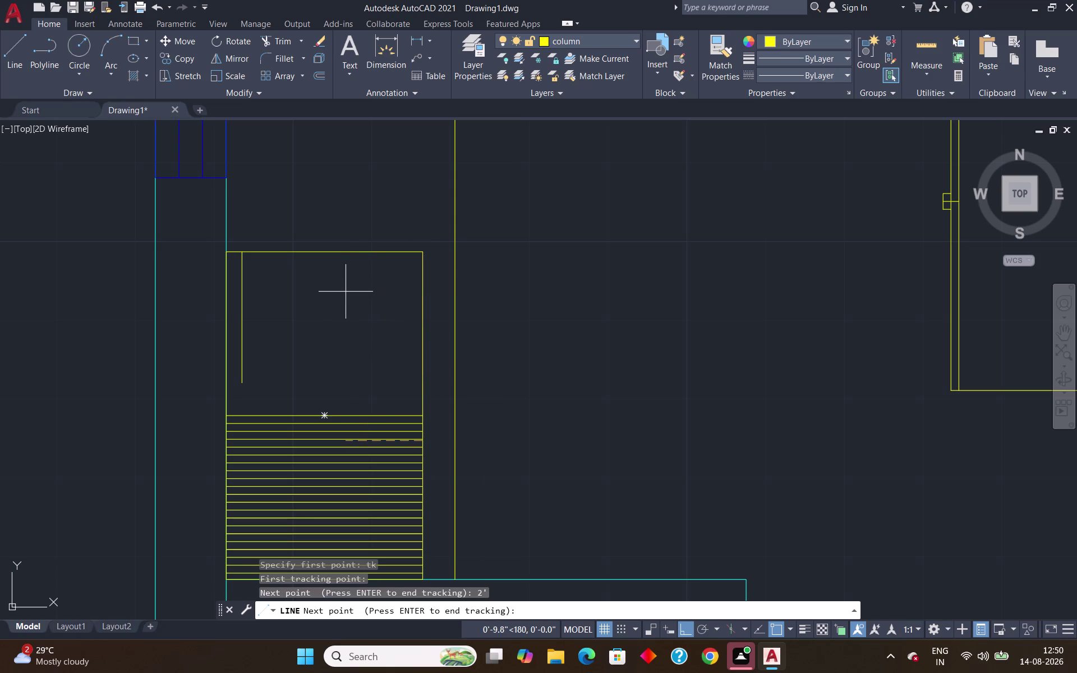
key(Escape)
scroll(down, 3)
scroll(up, 3)
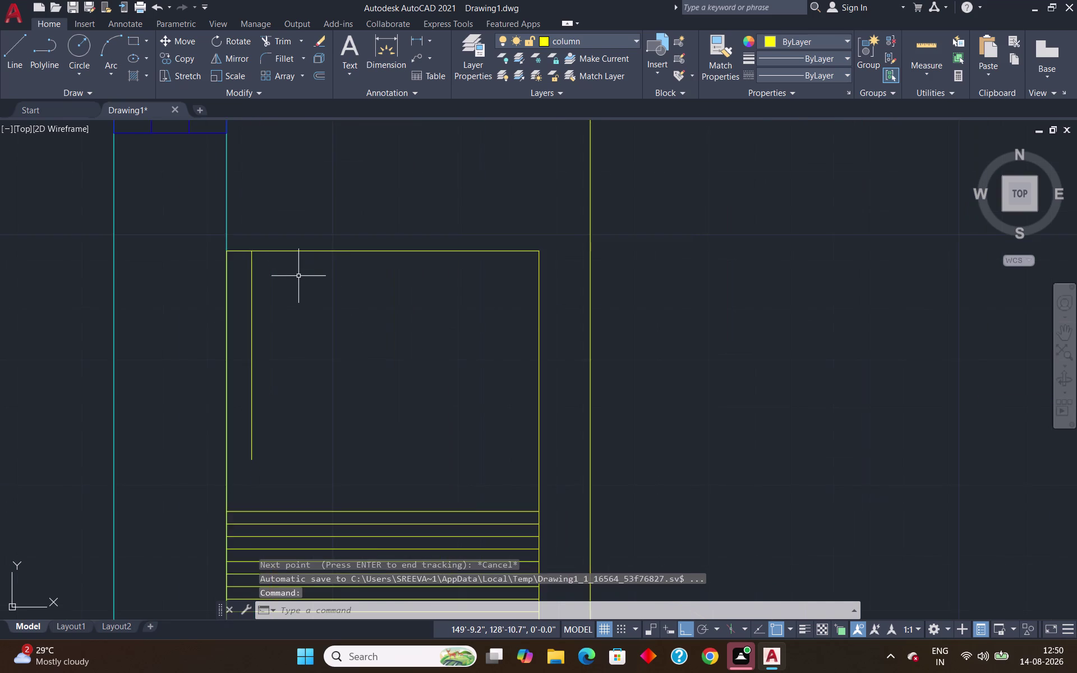
scroll(up, 3)
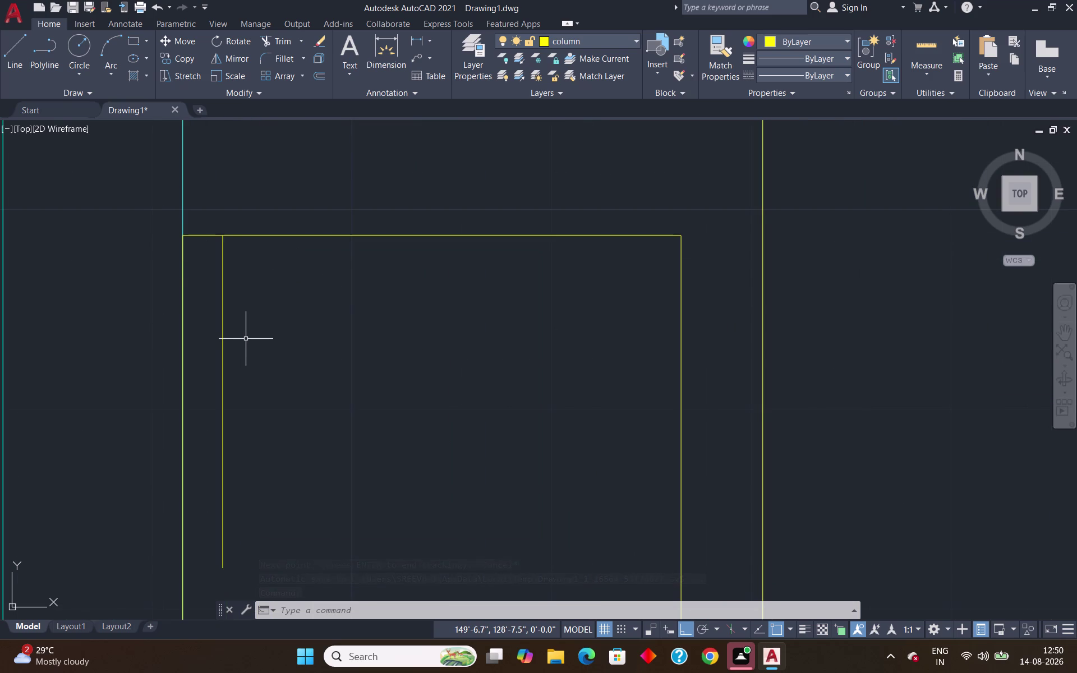
Track 2 inches down from the inner line's top junction and draw across to the right edge.
key(l)
key(Return)
text(t)
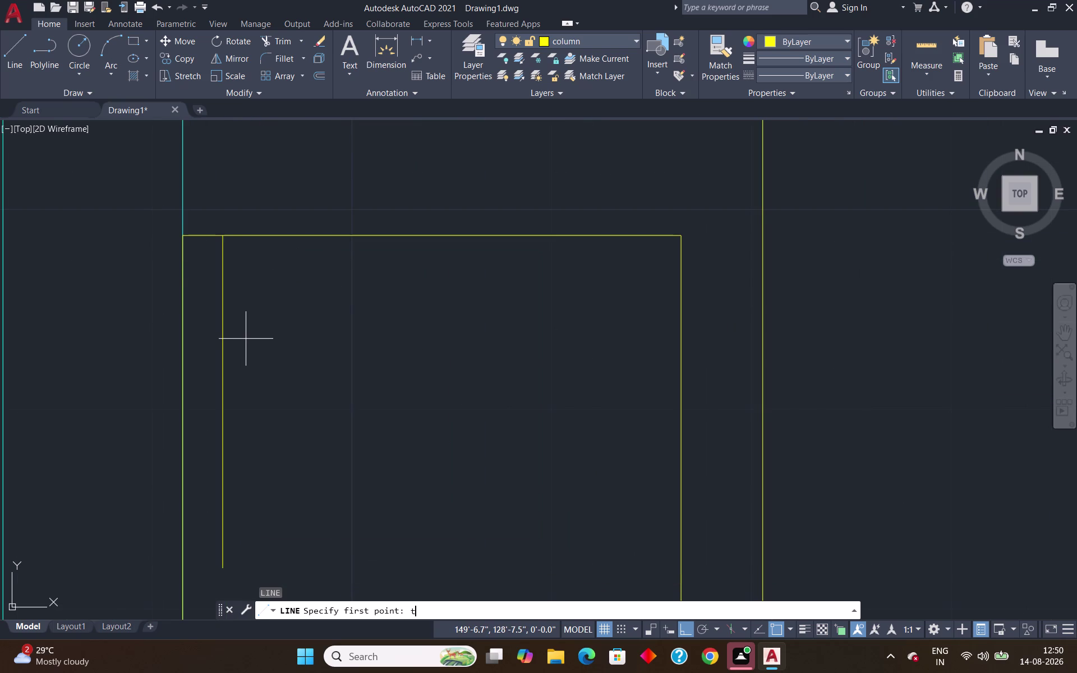
text(k)
key(Return)
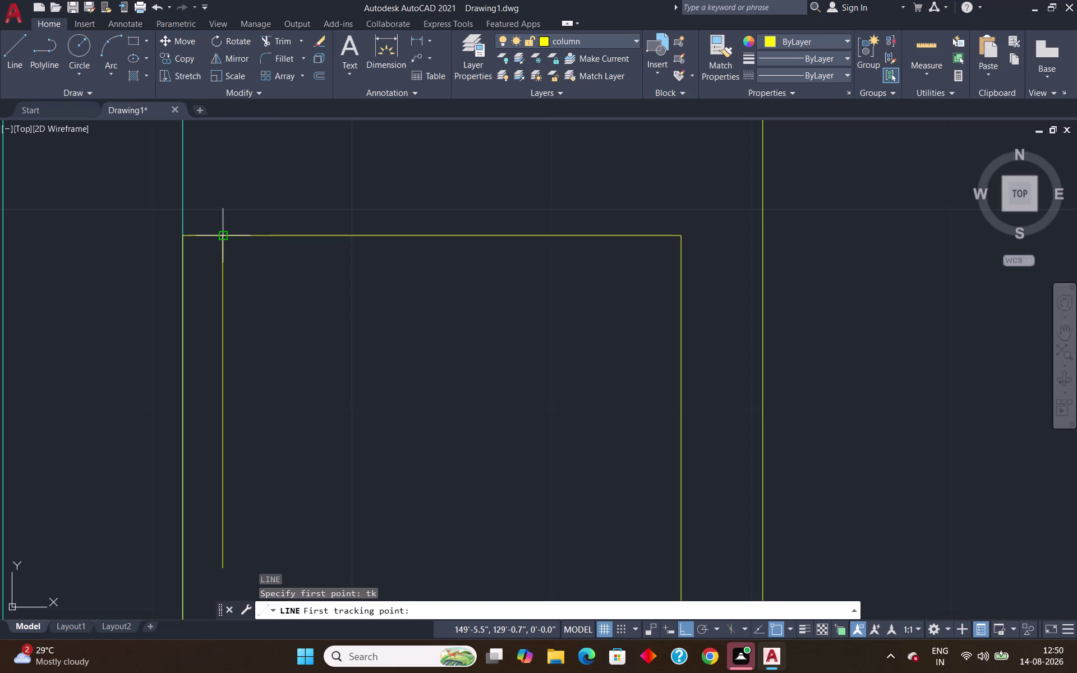
click(221, 236)
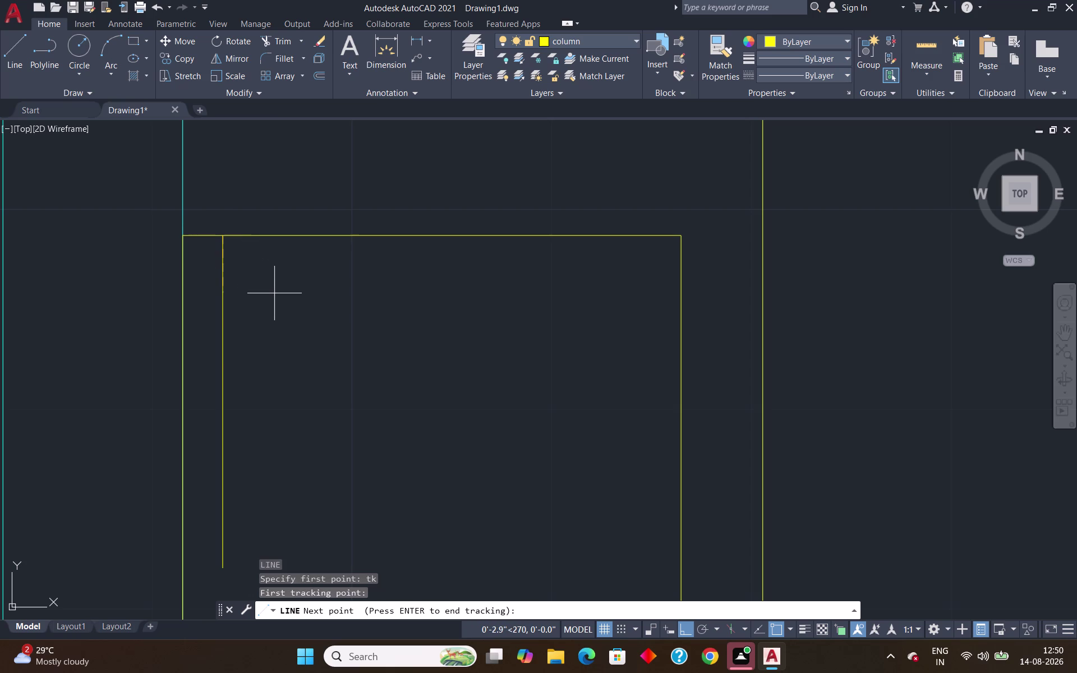
text(2")
key(Return)
key(Return)
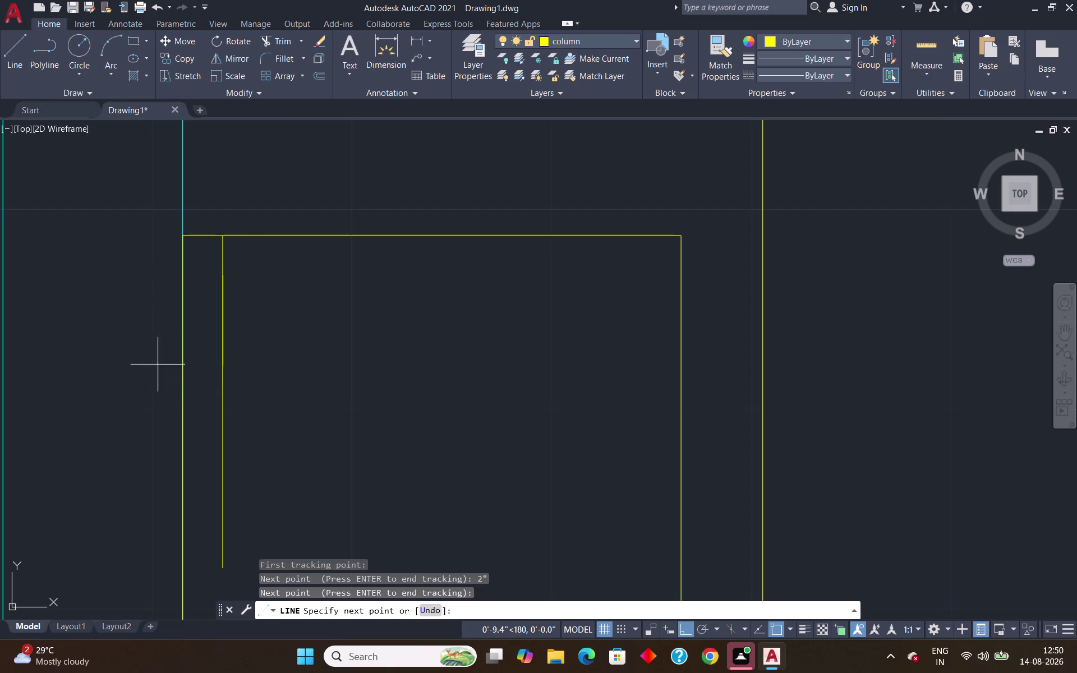
click(684, 273)
key(Return)
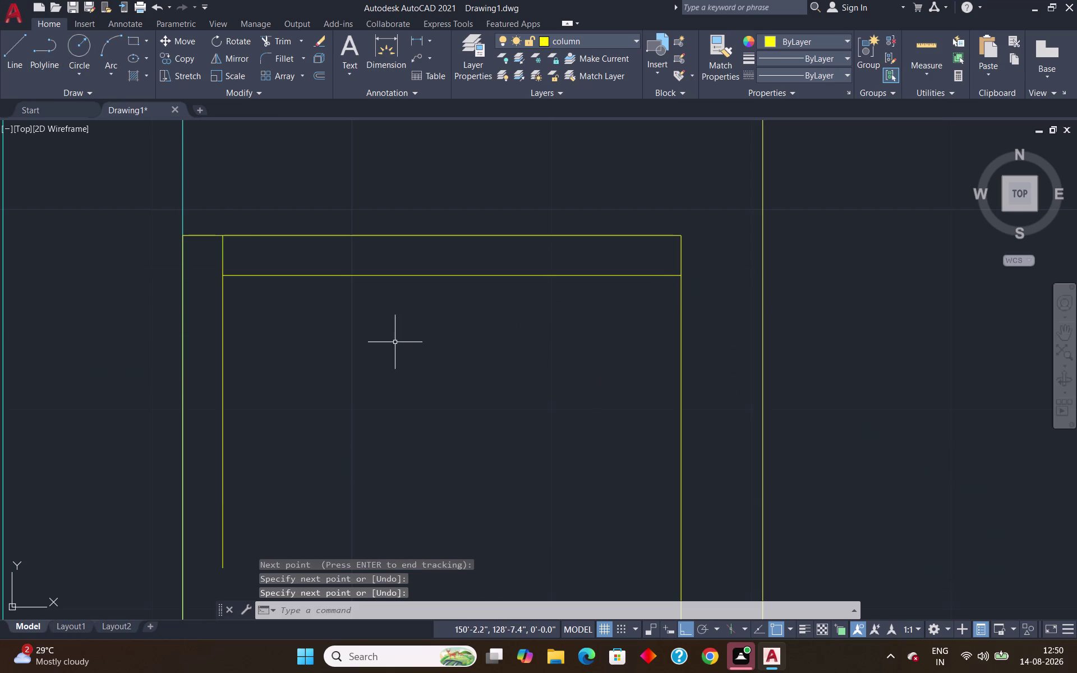
scroll(down, 3)
scroll(up, 3)
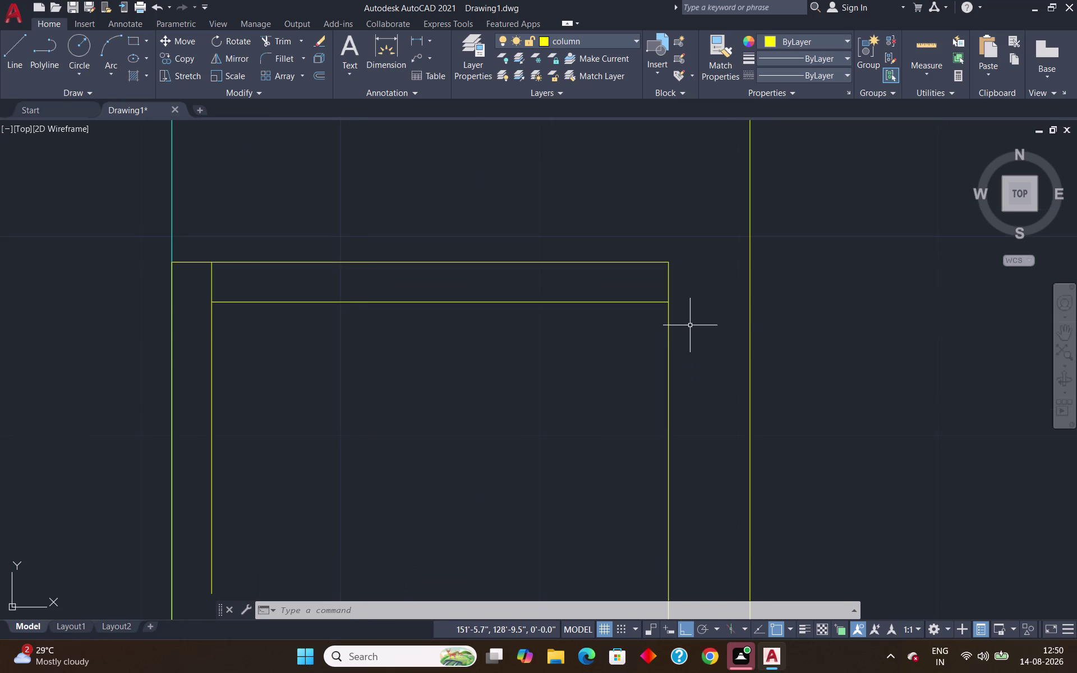
Start a line 2 inches left of the horizontal line's right end, running to the top edge.
key(l)
key(Return)
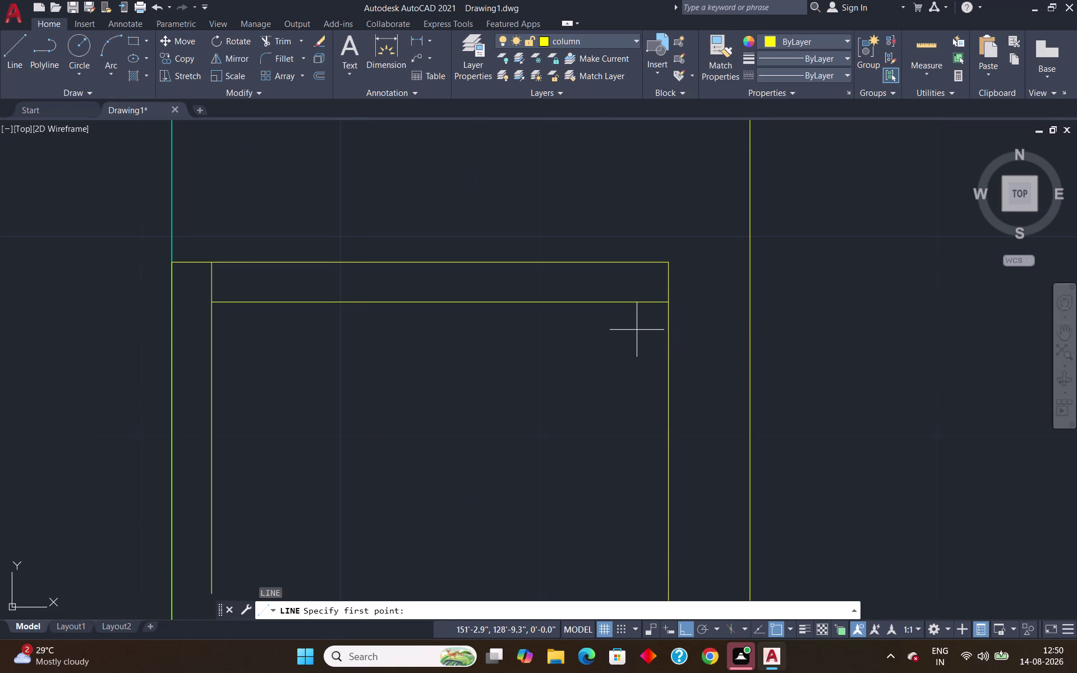
key(t)
key(k)
key(Return)
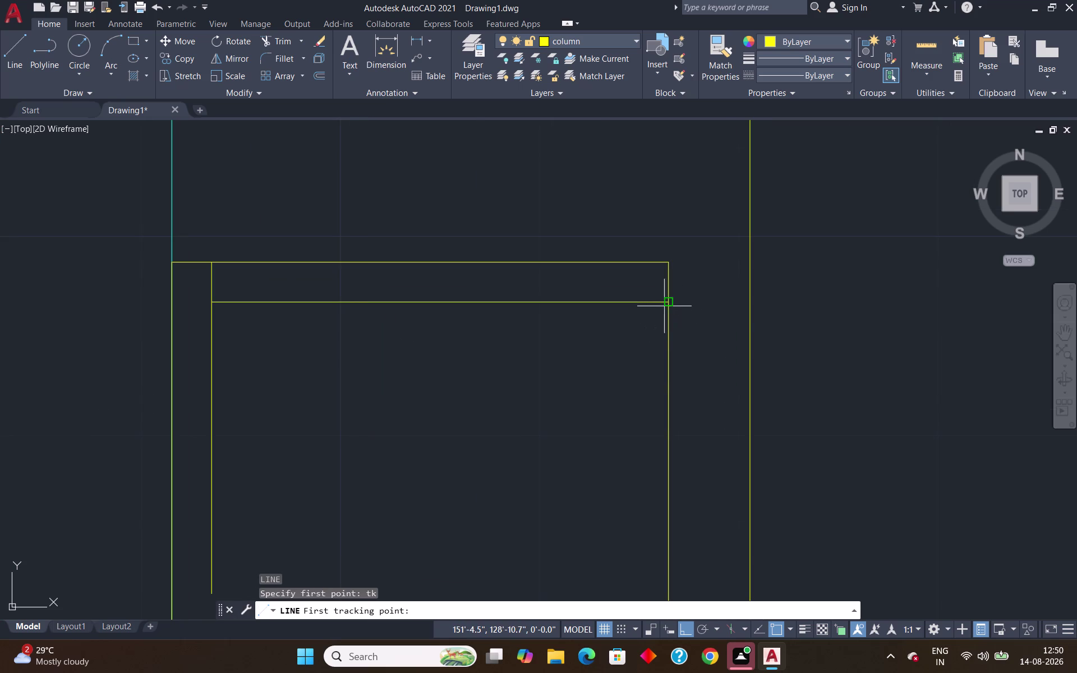
click(667, 306)
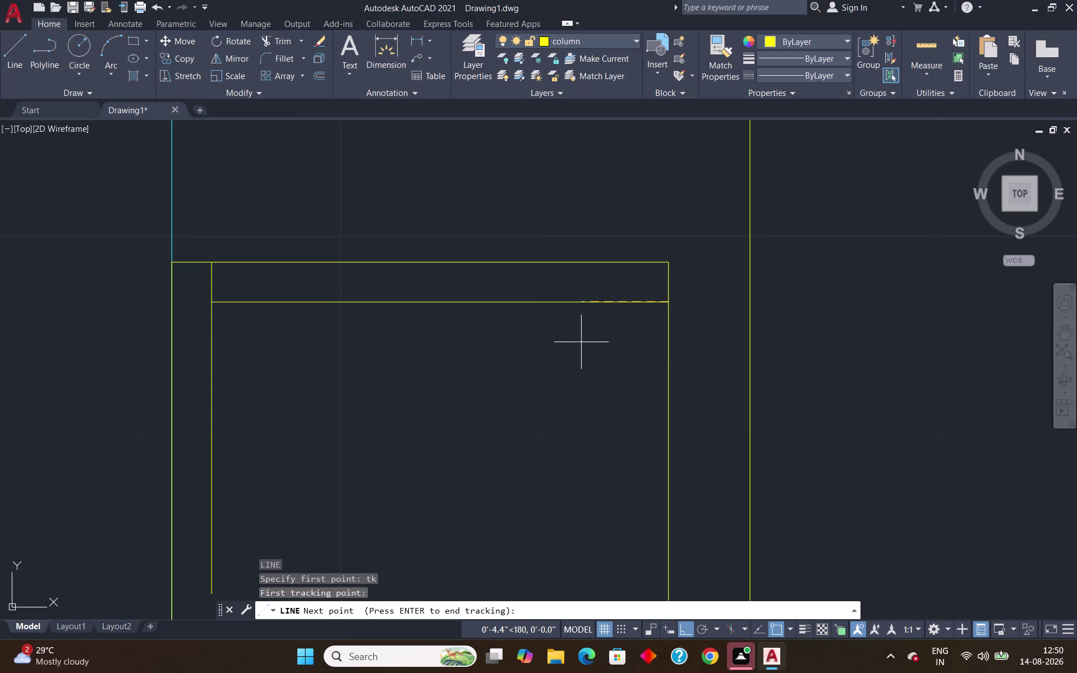
text(2")
key(Return)
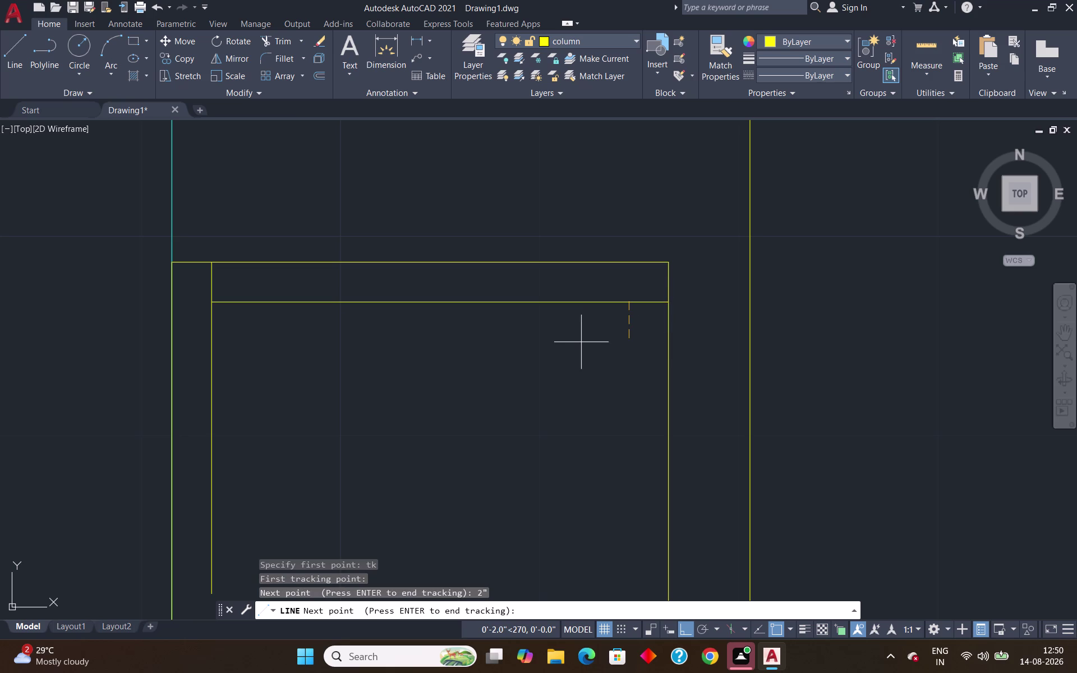
key(Return)
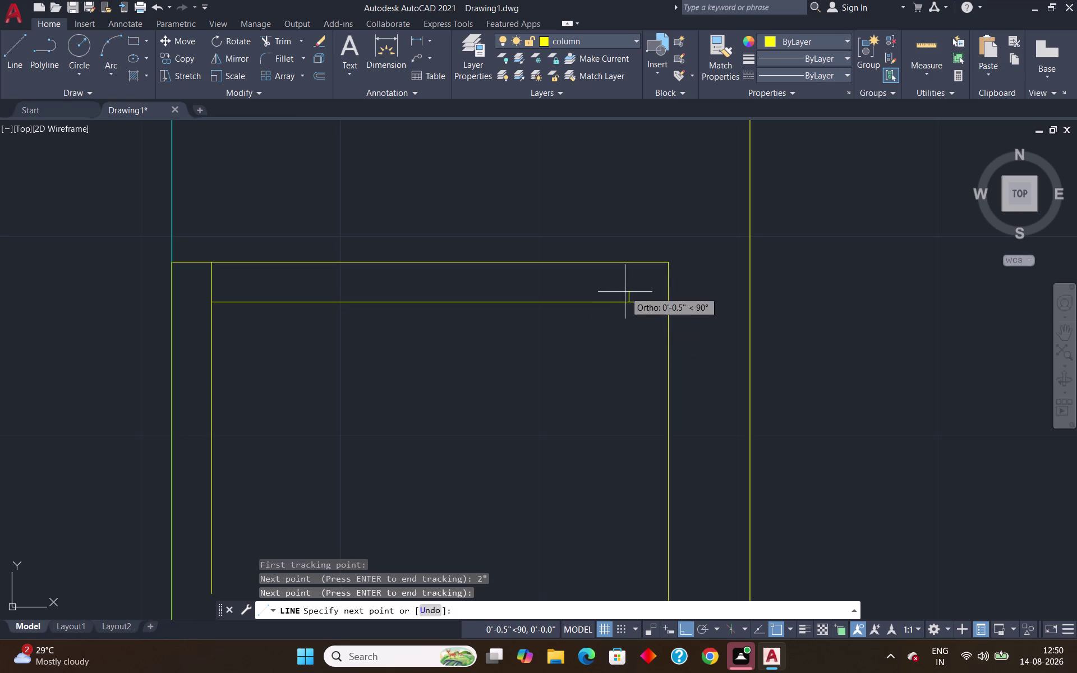
click(631, 261)
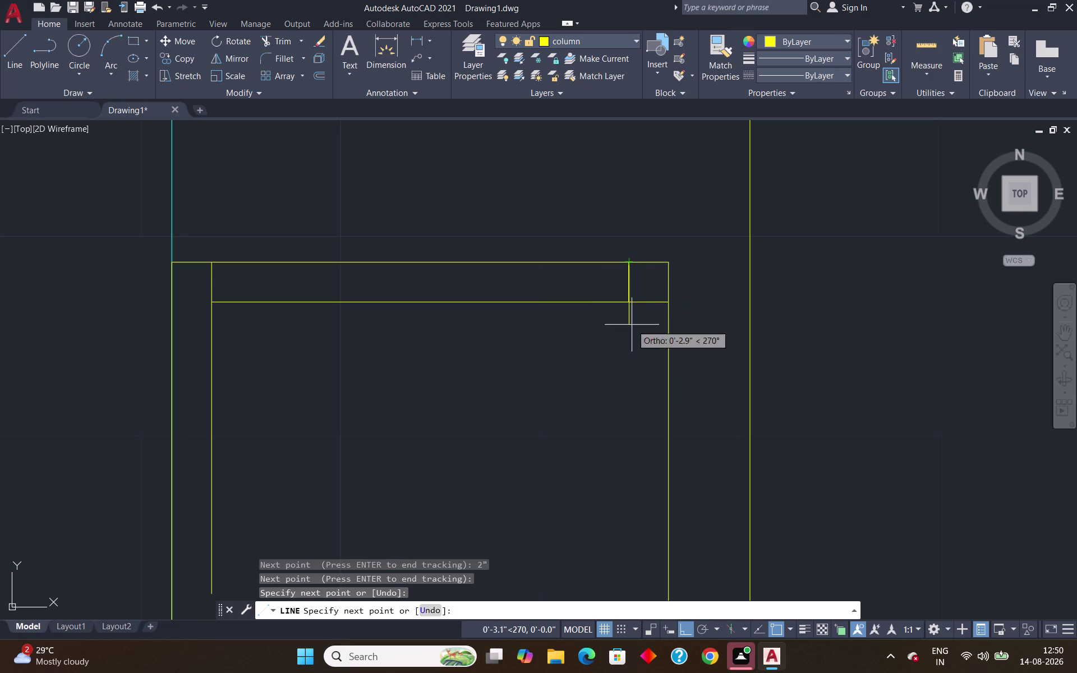
Place the inner vertical line's lower end point and finish the line.
scroll(down, 3)
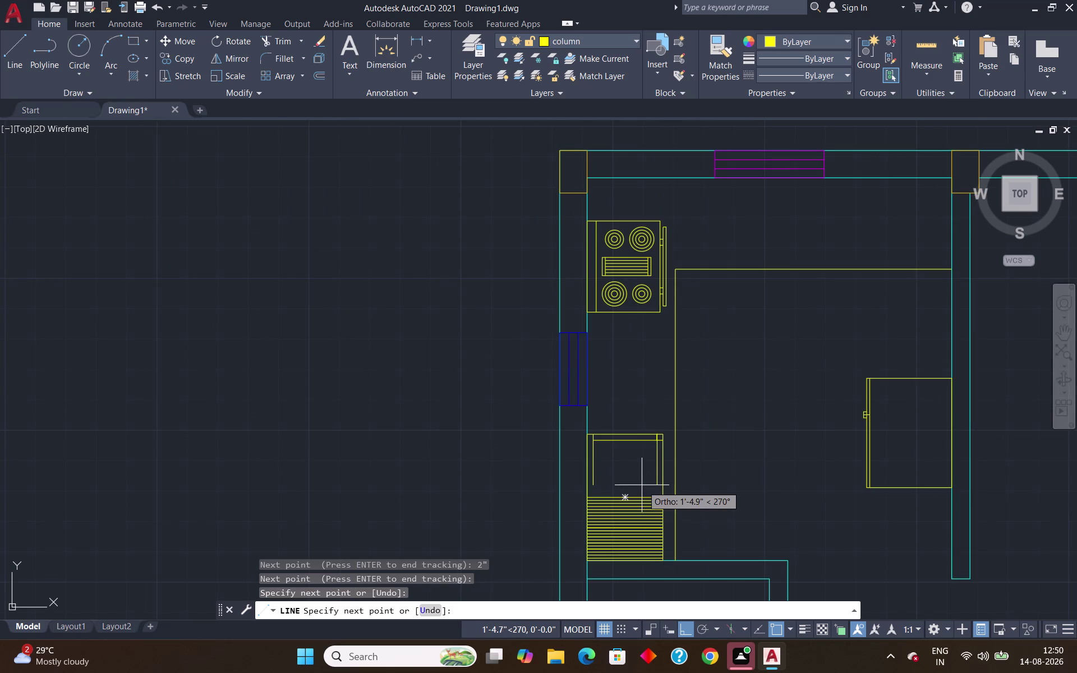
scroll(up, 3)
scroll(up, 3)
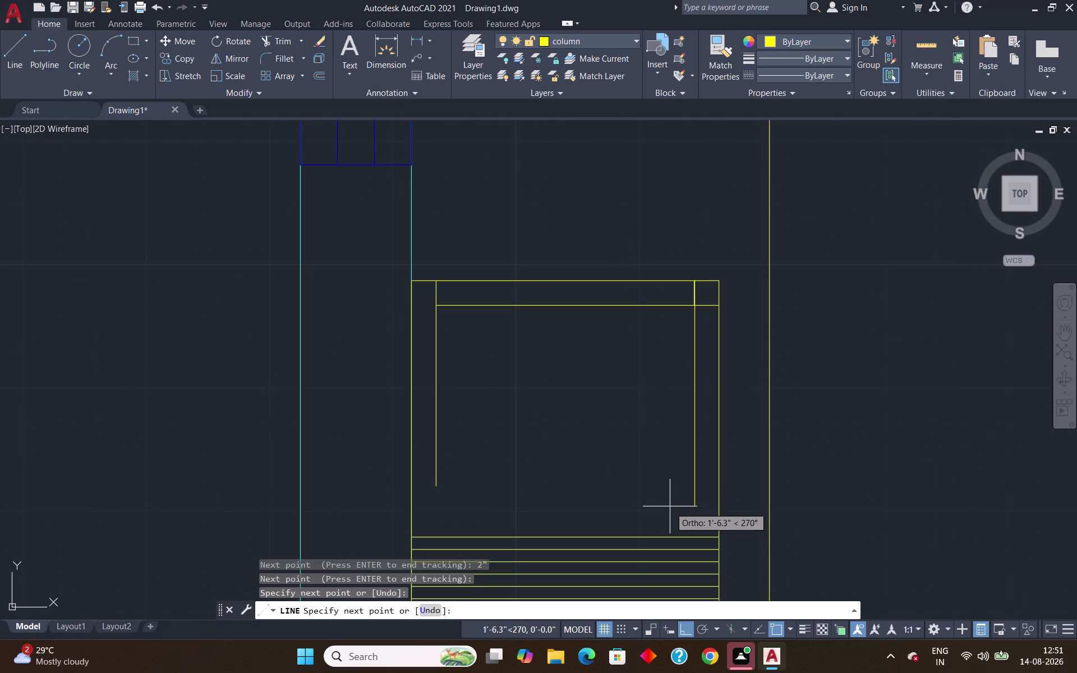
click(680, 516)
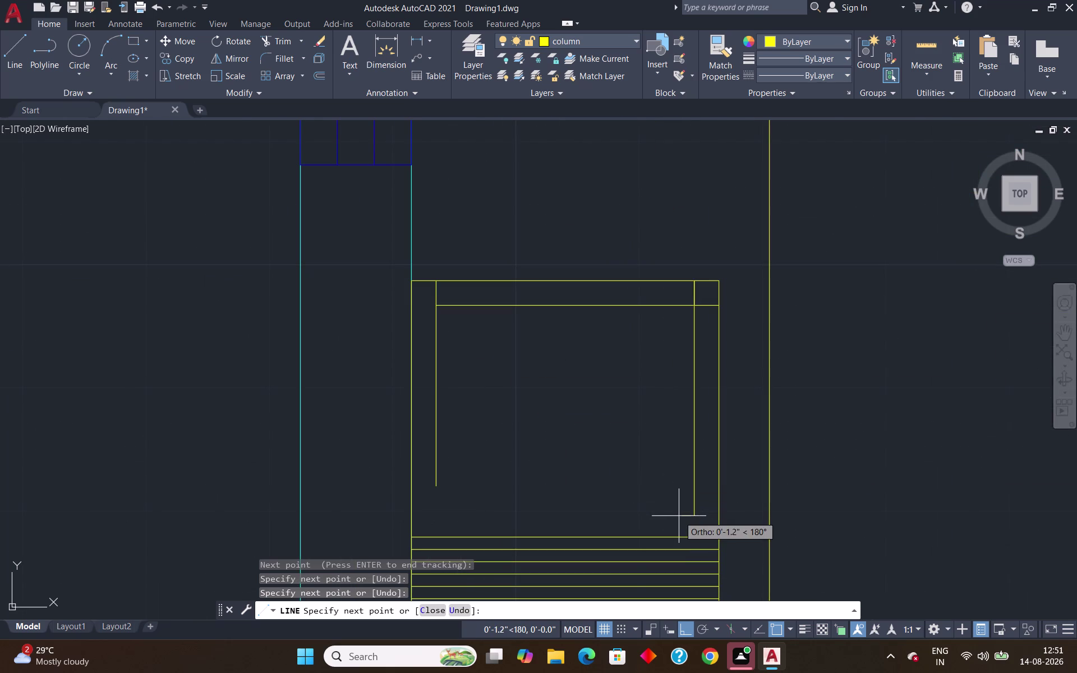
key(Return)
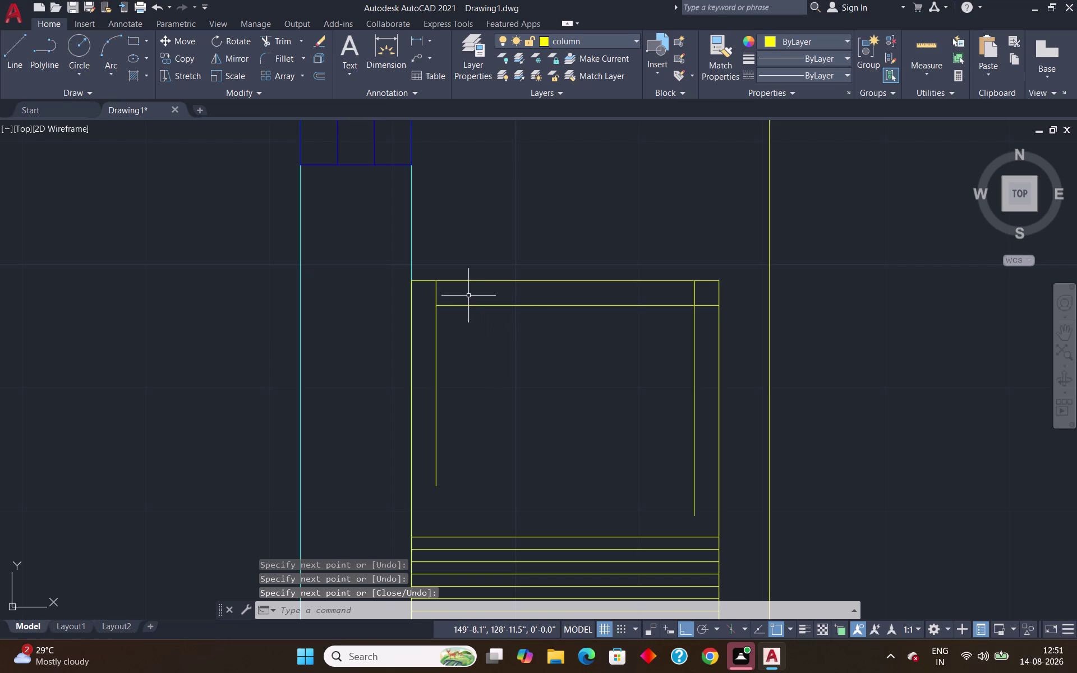
scroll(up, 3)
scroll(down, 3)
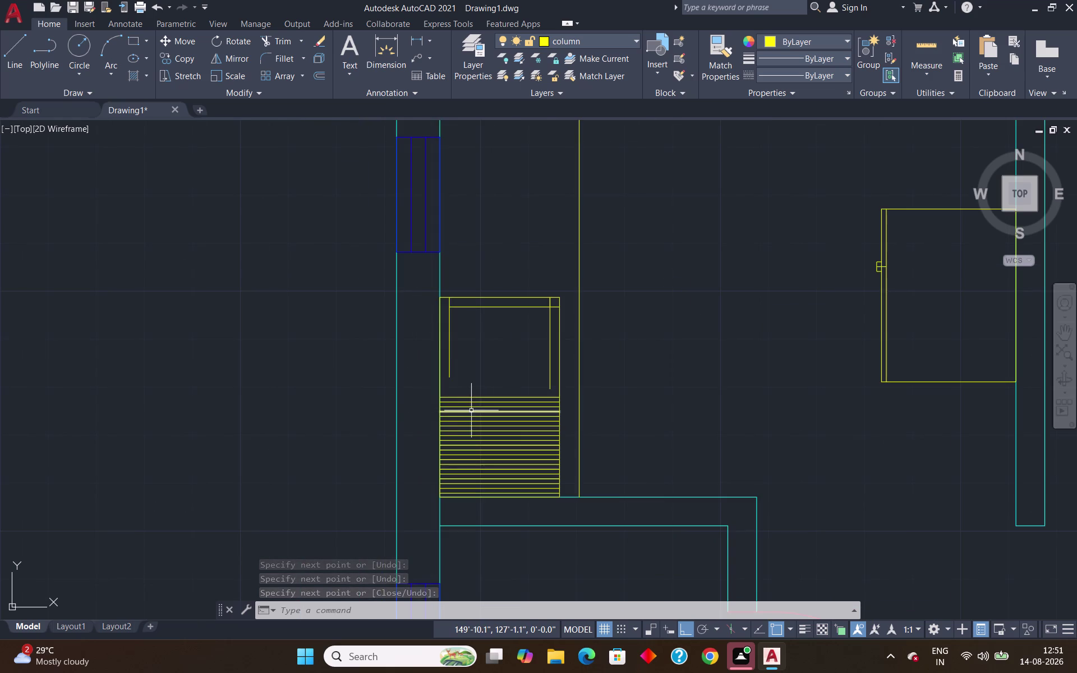
Start a line on the top stripe edge, then cancel it.
scroll(up, 3)
key(l)
key(Return)
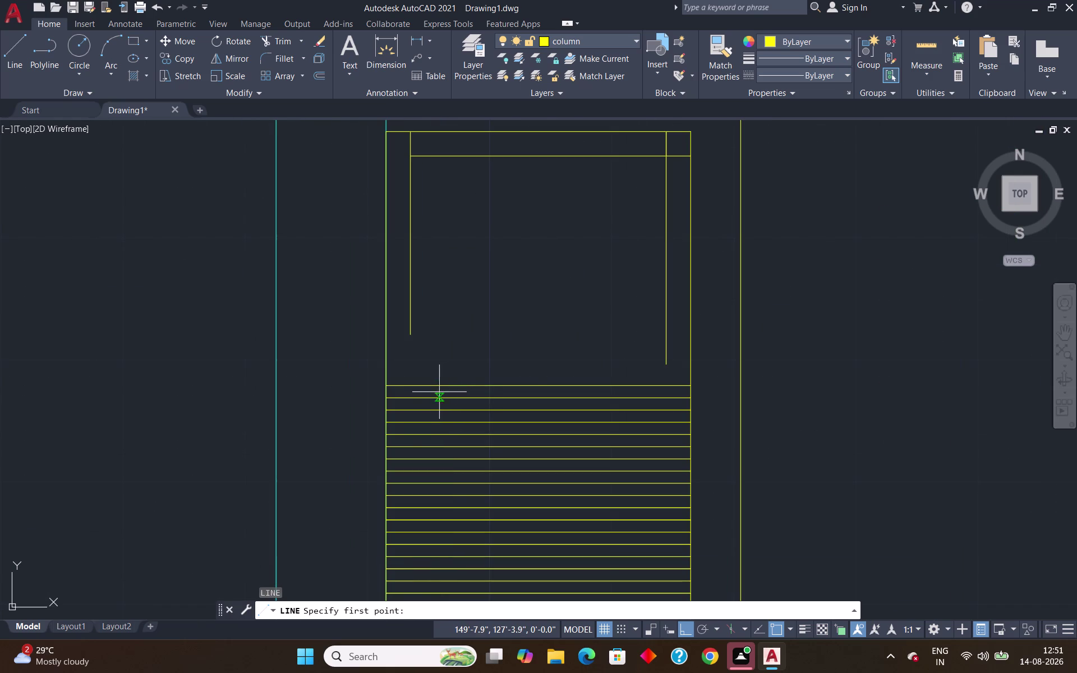
click(388, 388)
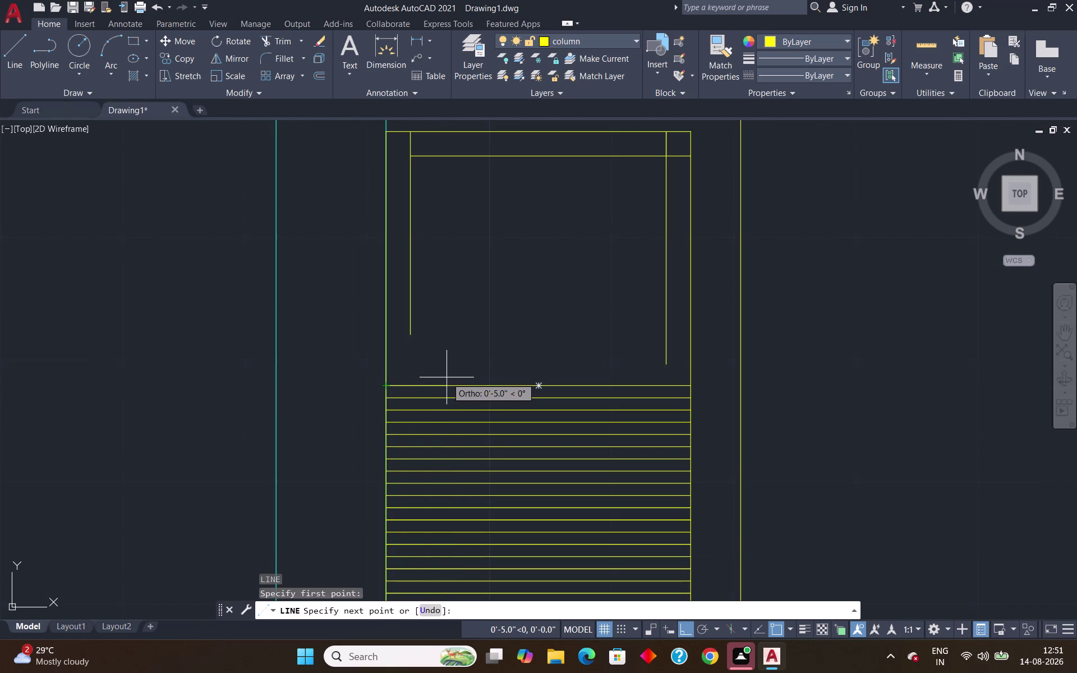
key(2)
key(BackSpace)
key(BackSpace)
key(BackSpace)
key(Escape)
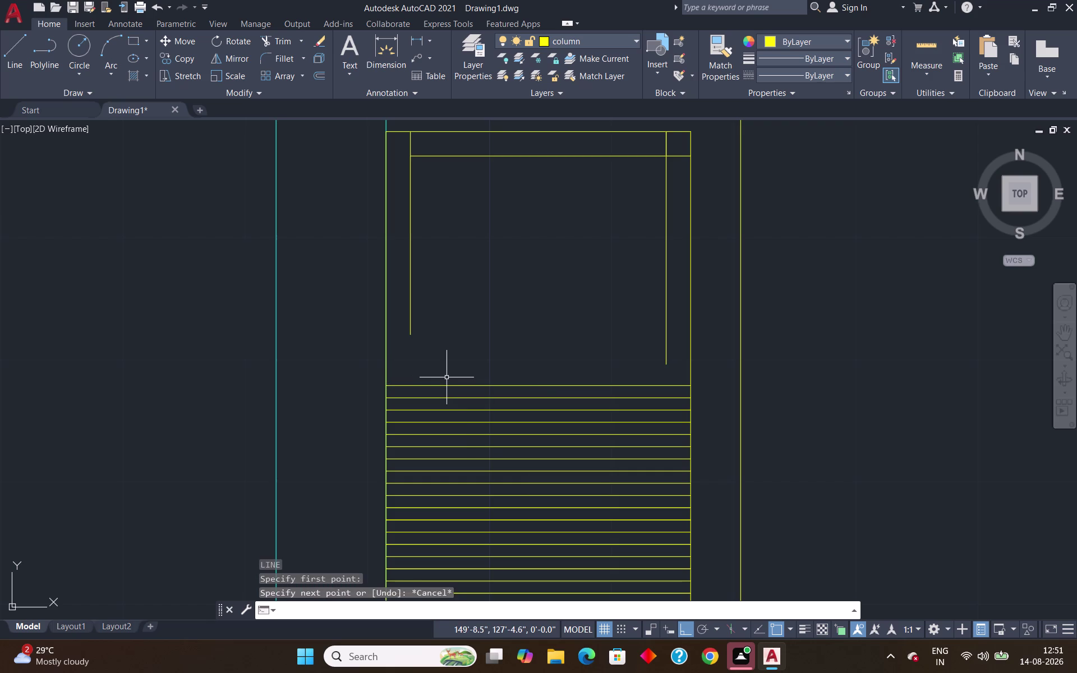
Attempt a line tracked 2 inches from the inner line's end, then cancel.
key(l)
key(Return)
text(tk)
key(Return)
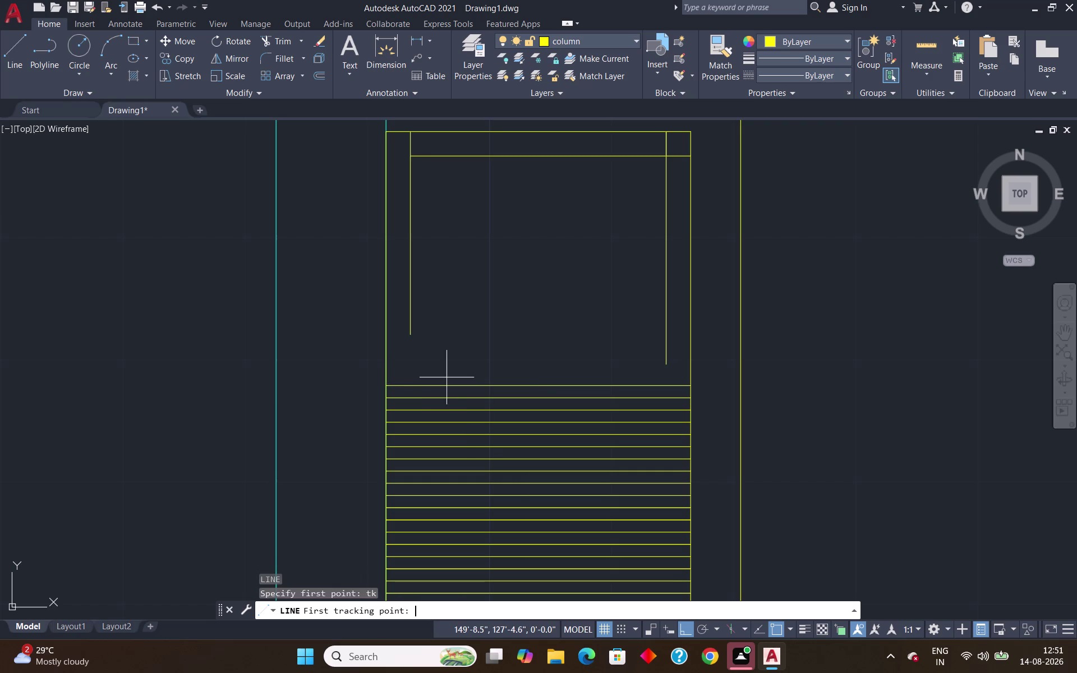
click(384, 383)
text(2")
key(Return)
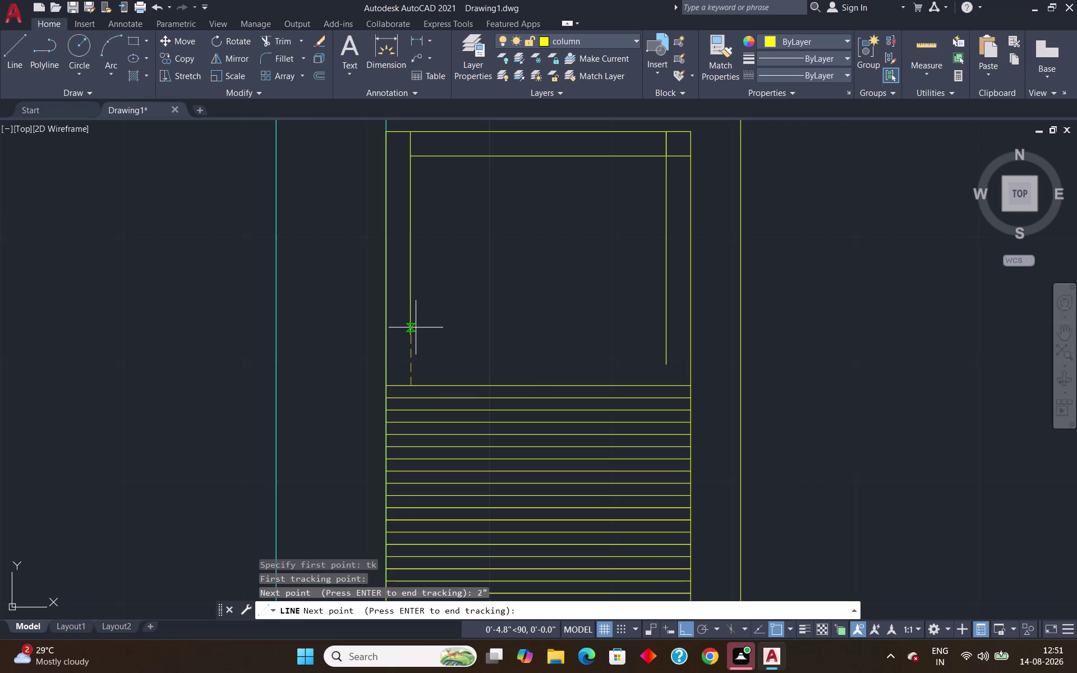
click(409, 335)
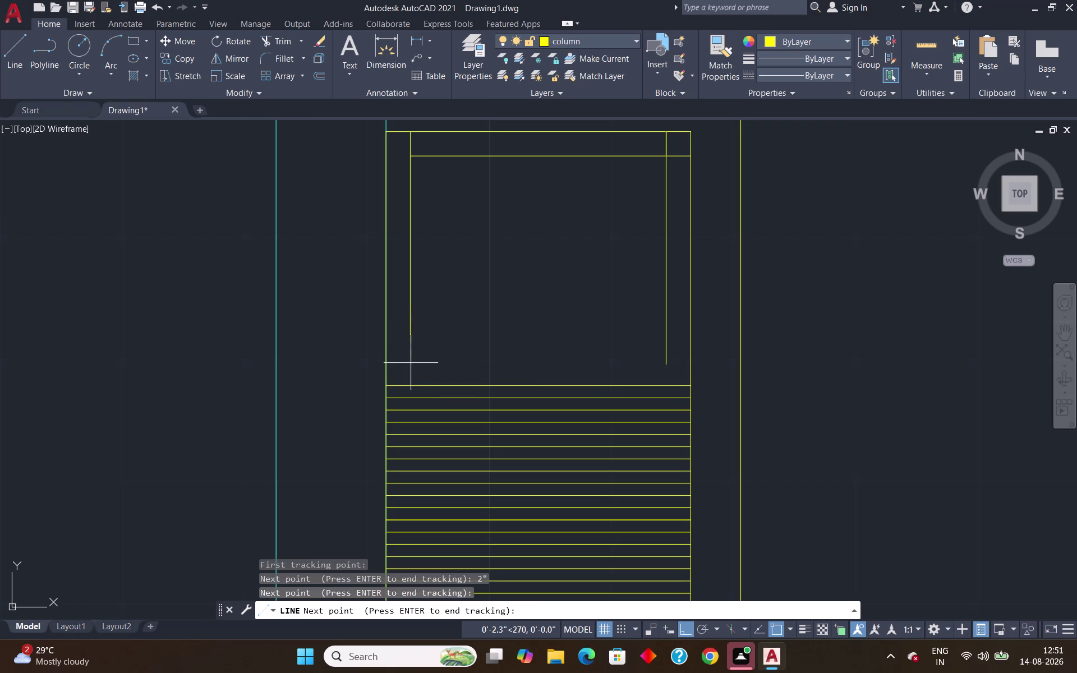
key(Escape)
Attempt a line tracked 2 inches from the top stripe's left end, ending without drawing.
key(l)
key(Return)
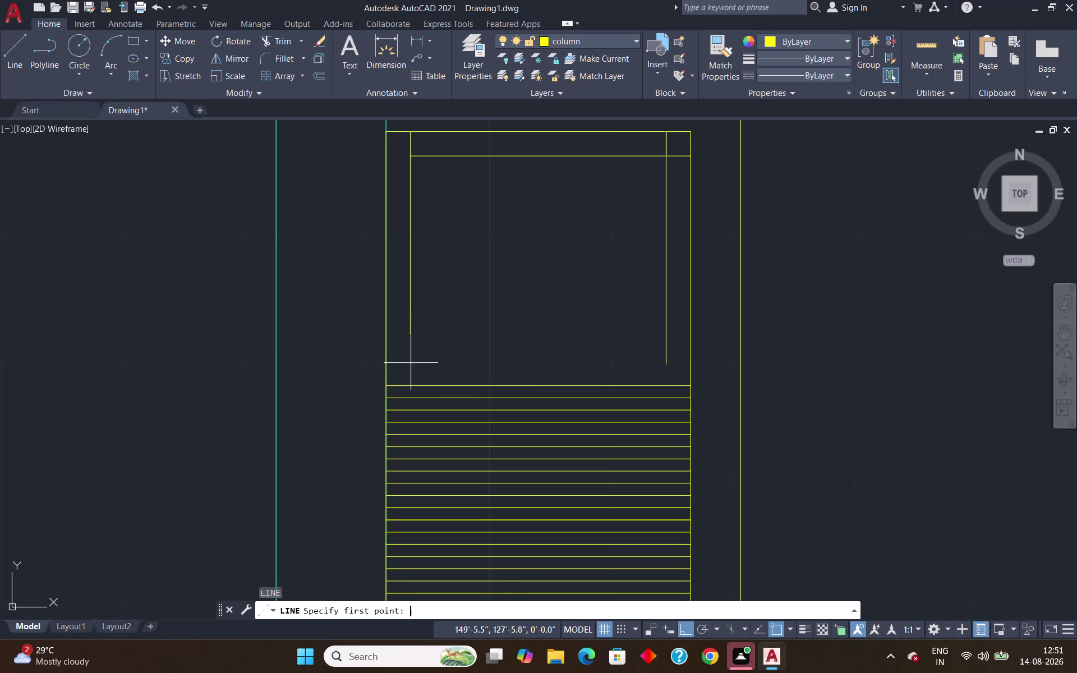
text(tk)
key(Return)
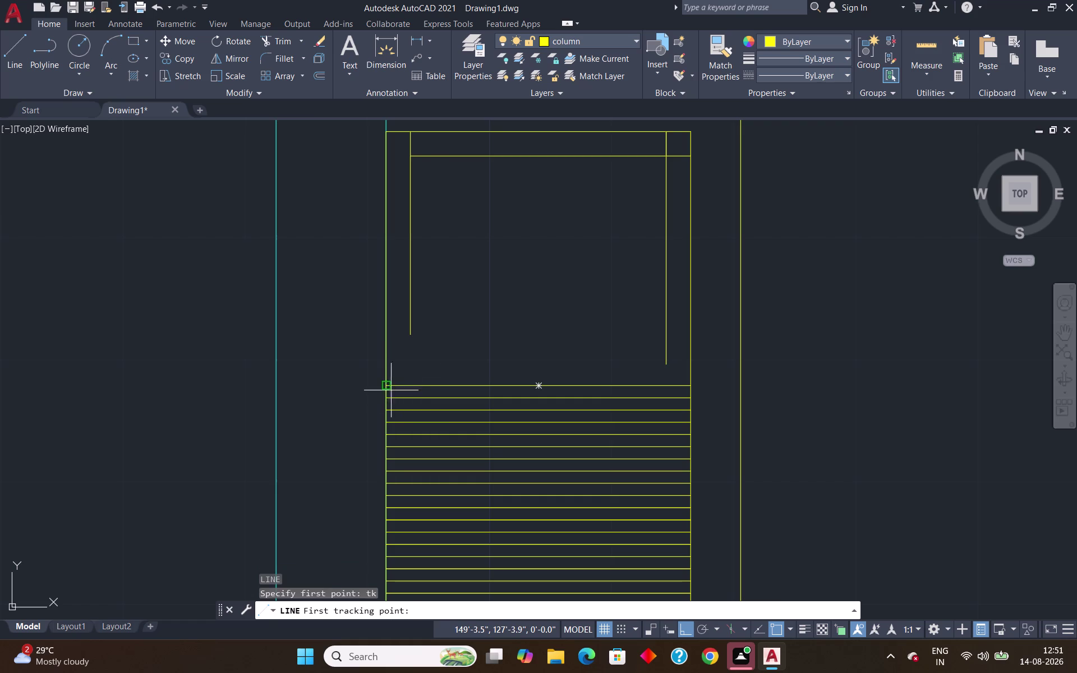
click(388, 388)
text(2)
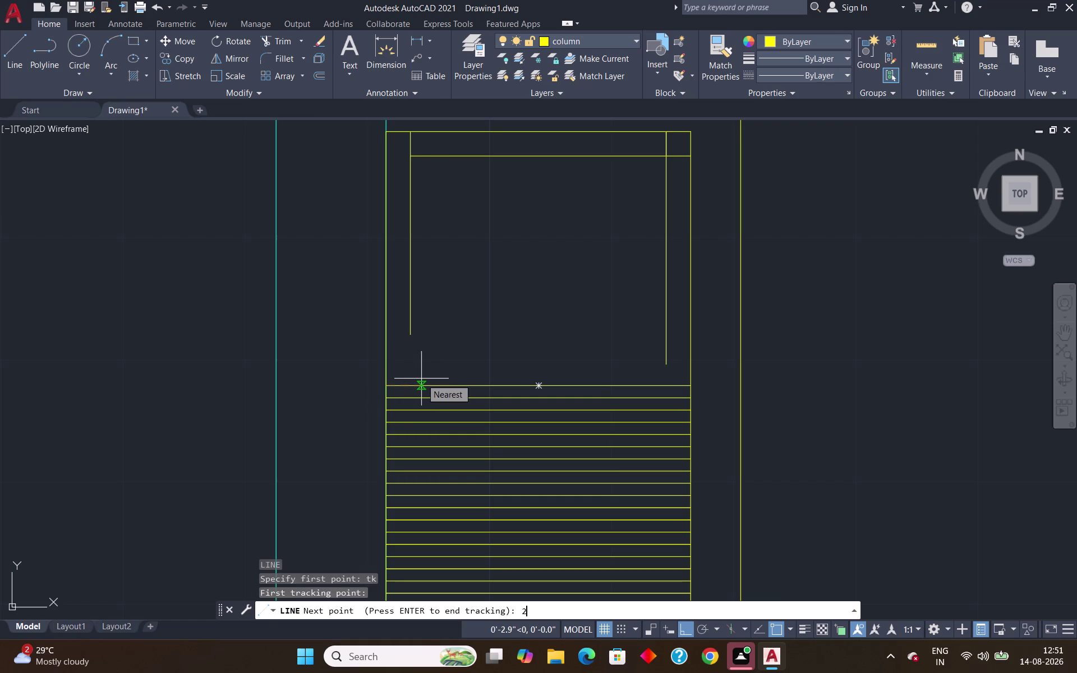
text(")
key(Return)
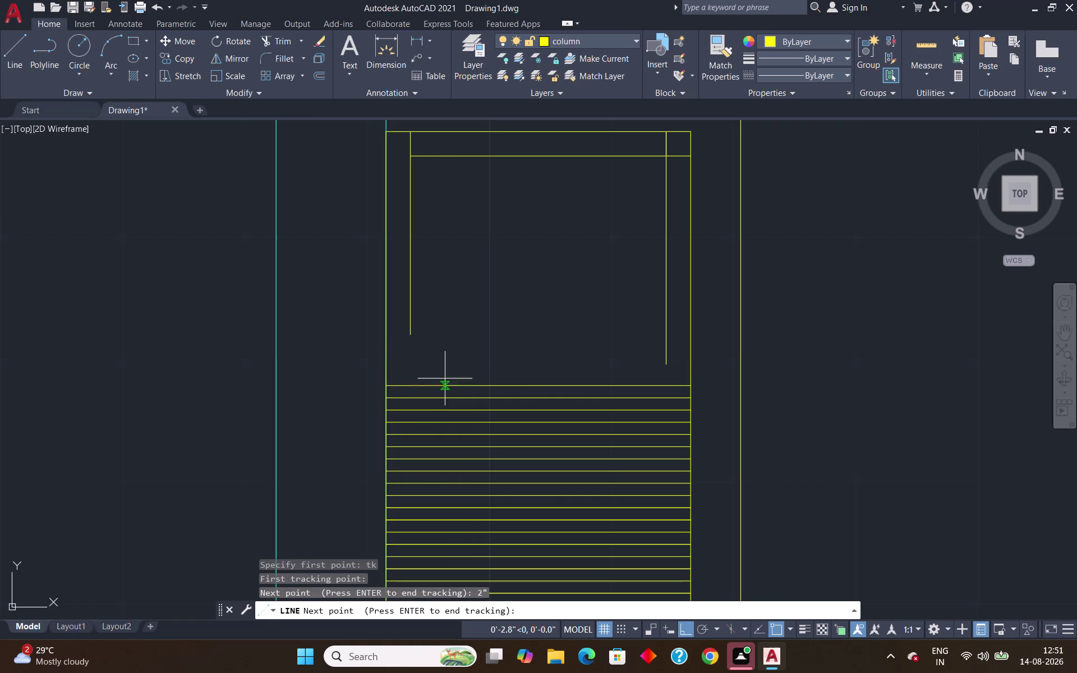
key(Return)
click(414, 335)
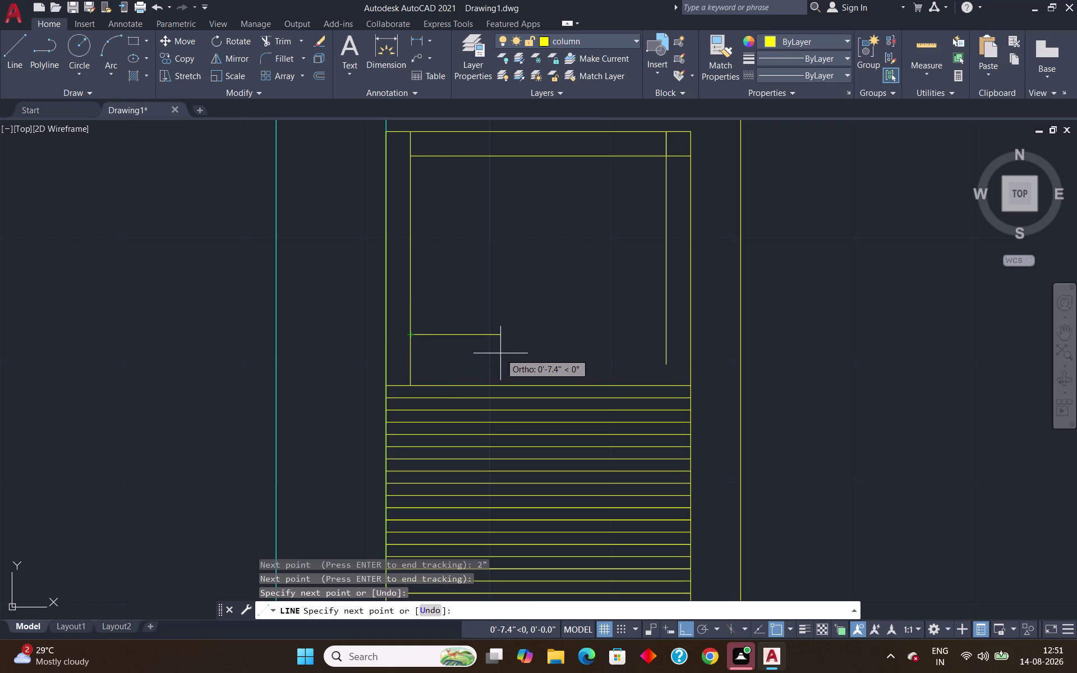
key(Return)
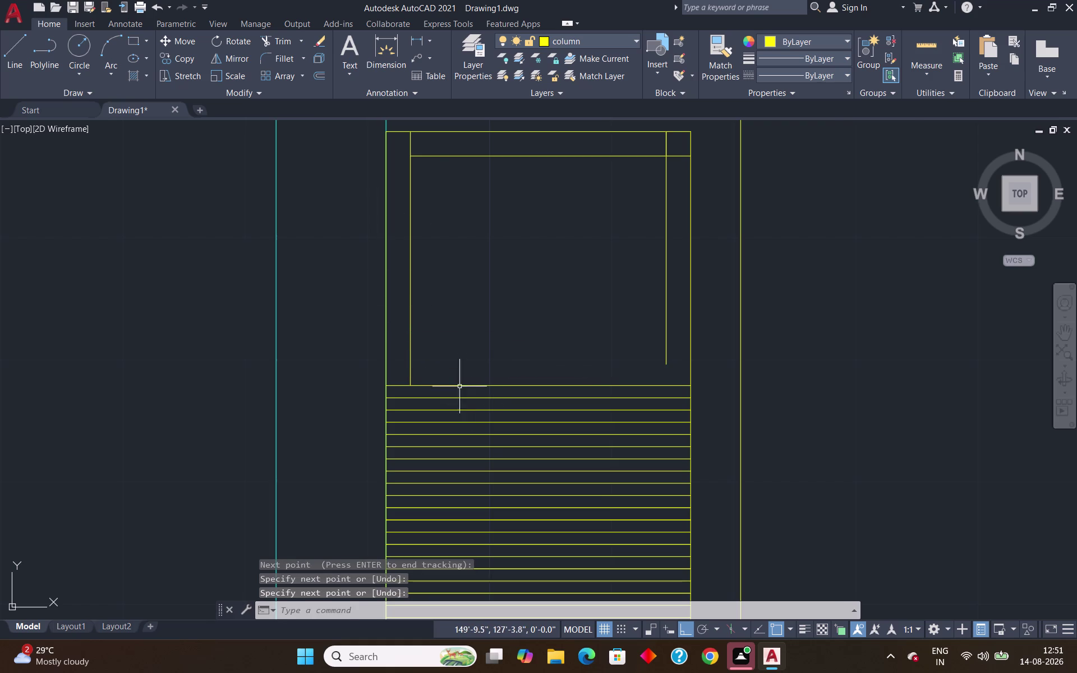
scroll(up, 3)
Draw a horizontal line 2 inches above the inner line's lower end, to the right inner edge.
key(l)
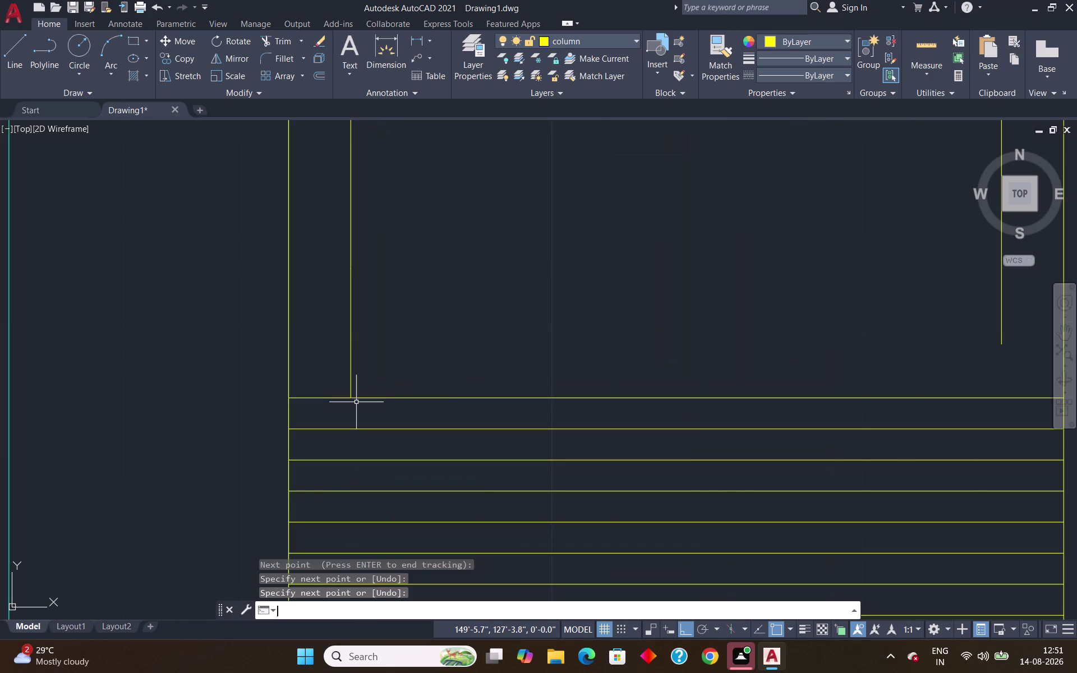
key(Return)
text(tk)
key(Return)
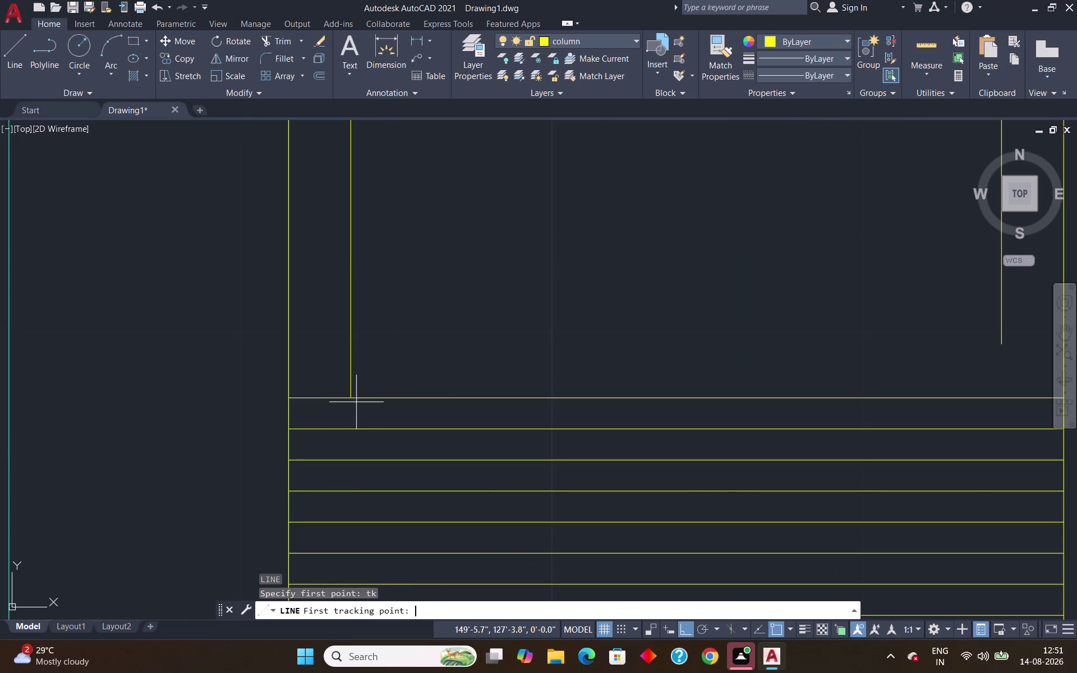
click(352, 397)
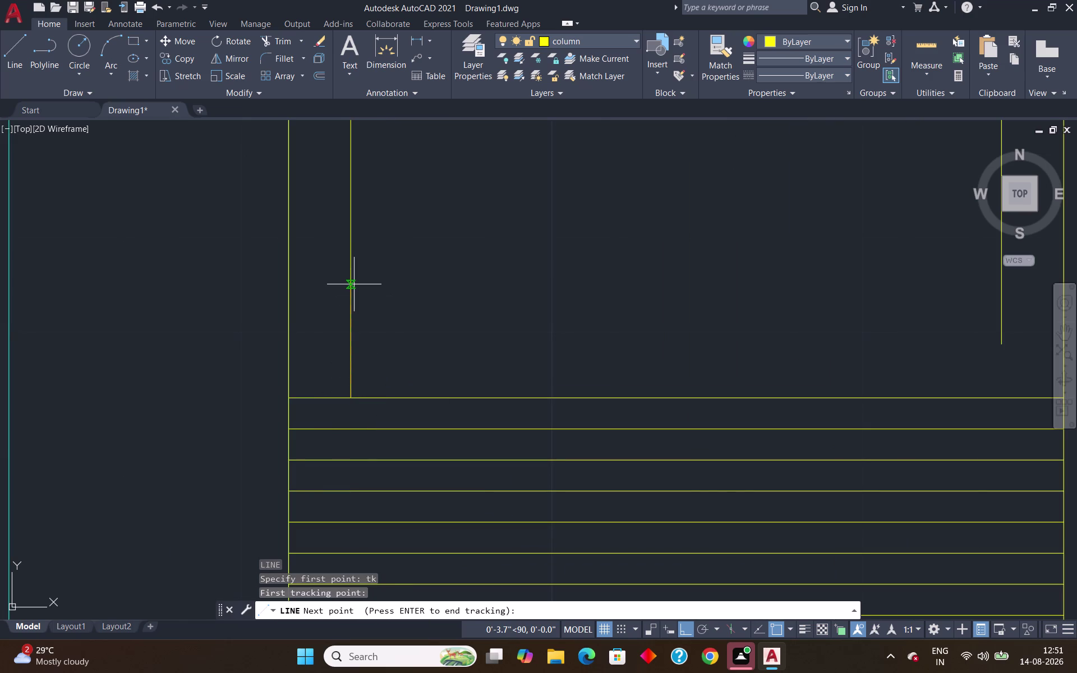
text(2")
key(Return)
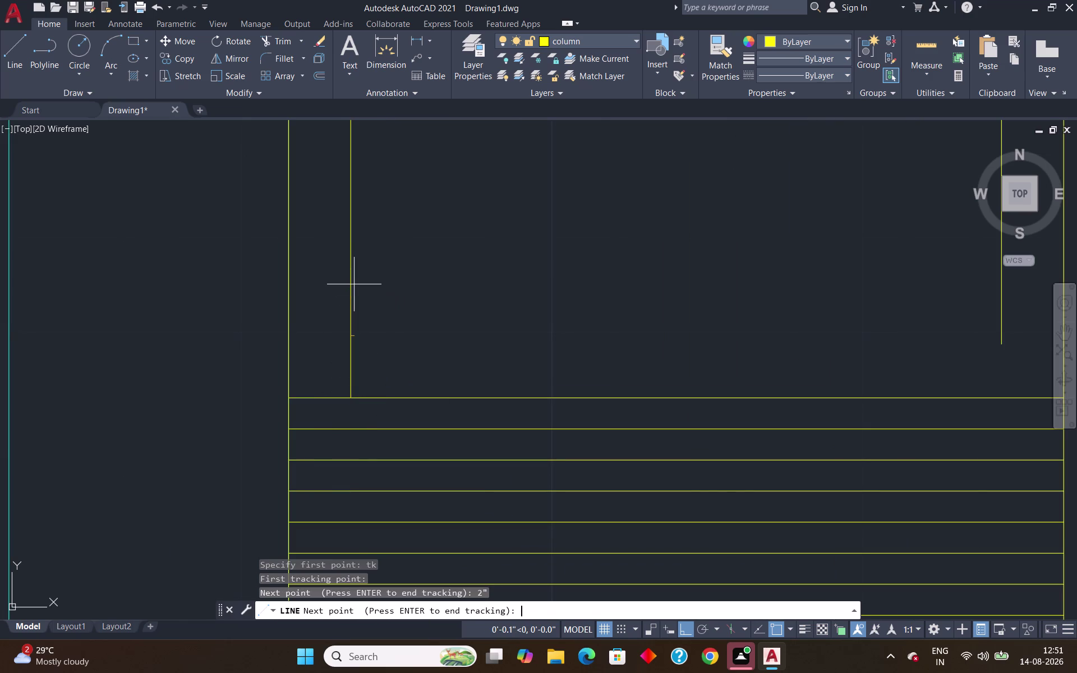
key(Return)
scroll(down, 3)
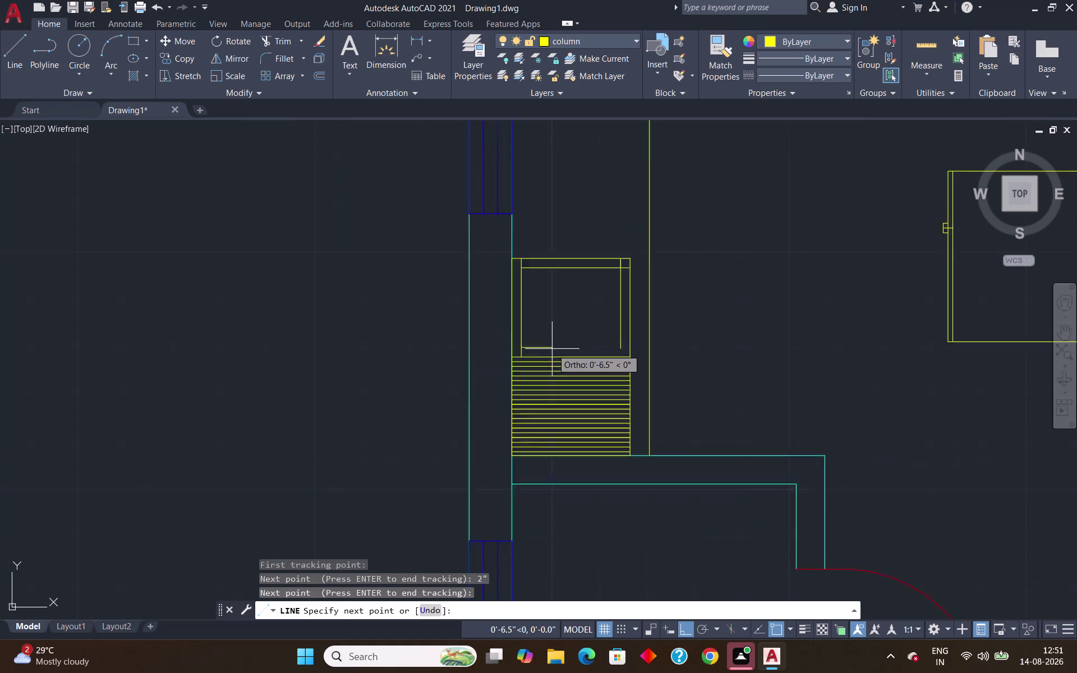
scroll(down, 3)
scroll(up, 3)
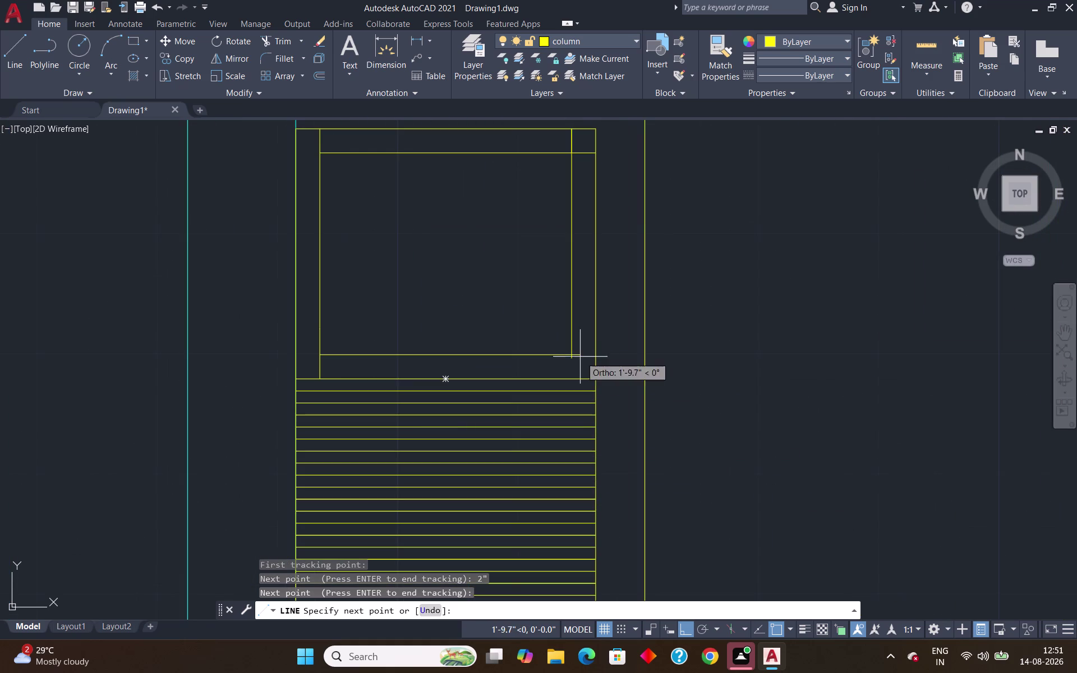
click(574, 353)
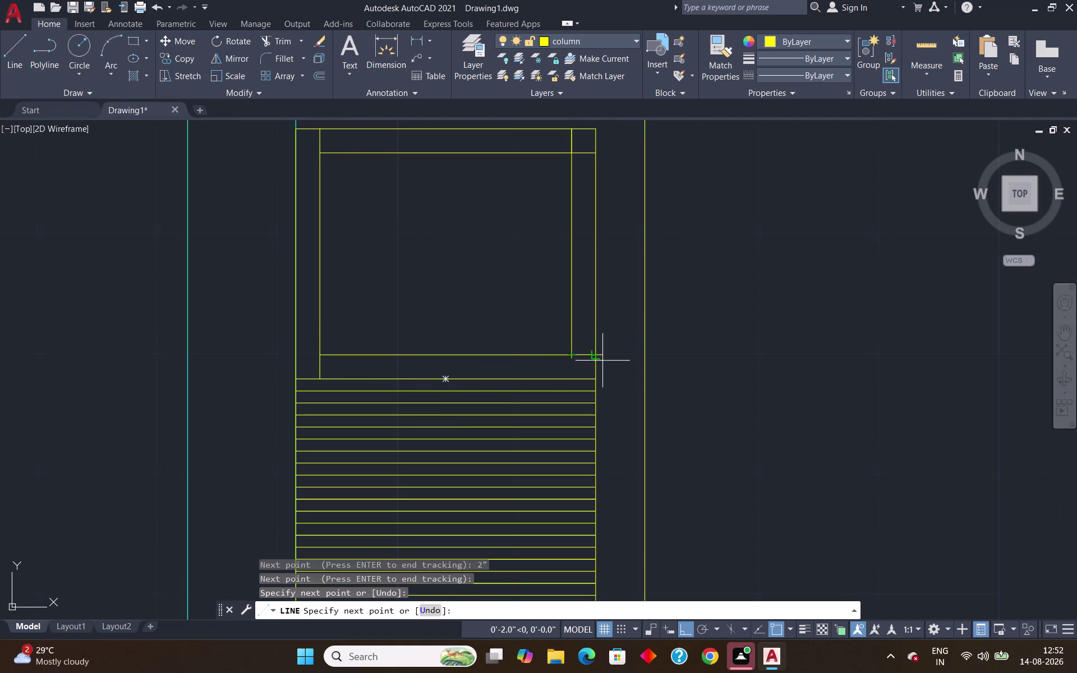
key(Return)
Start trimming the excess line ends with TR.
text(t)
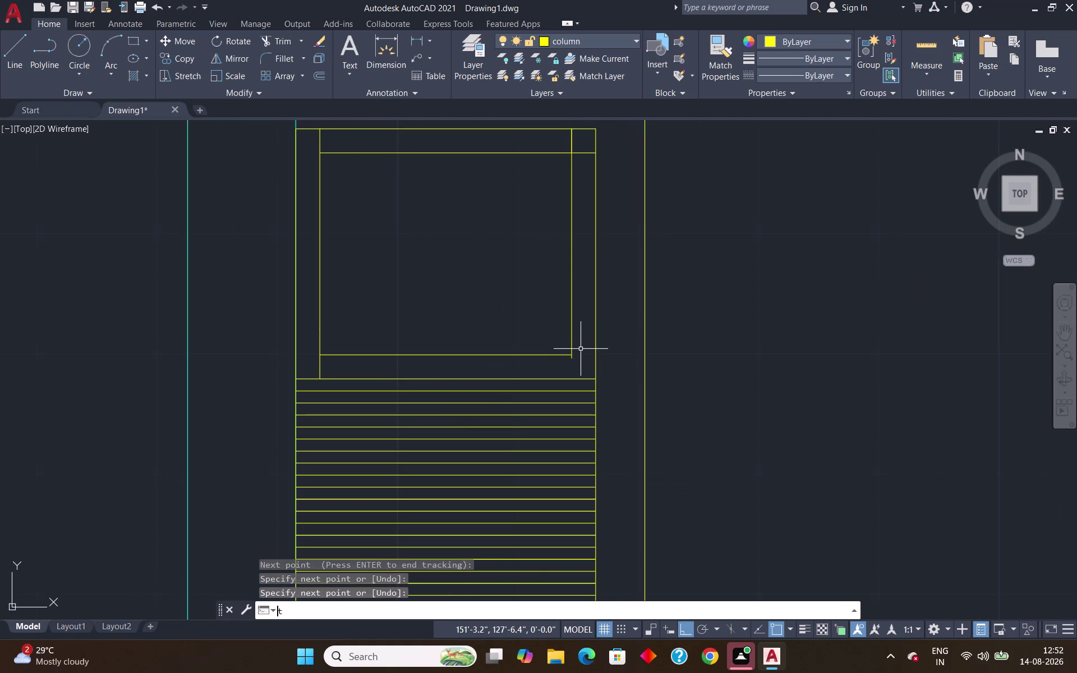
text(r)
key(Return)
scroll(up, 3)
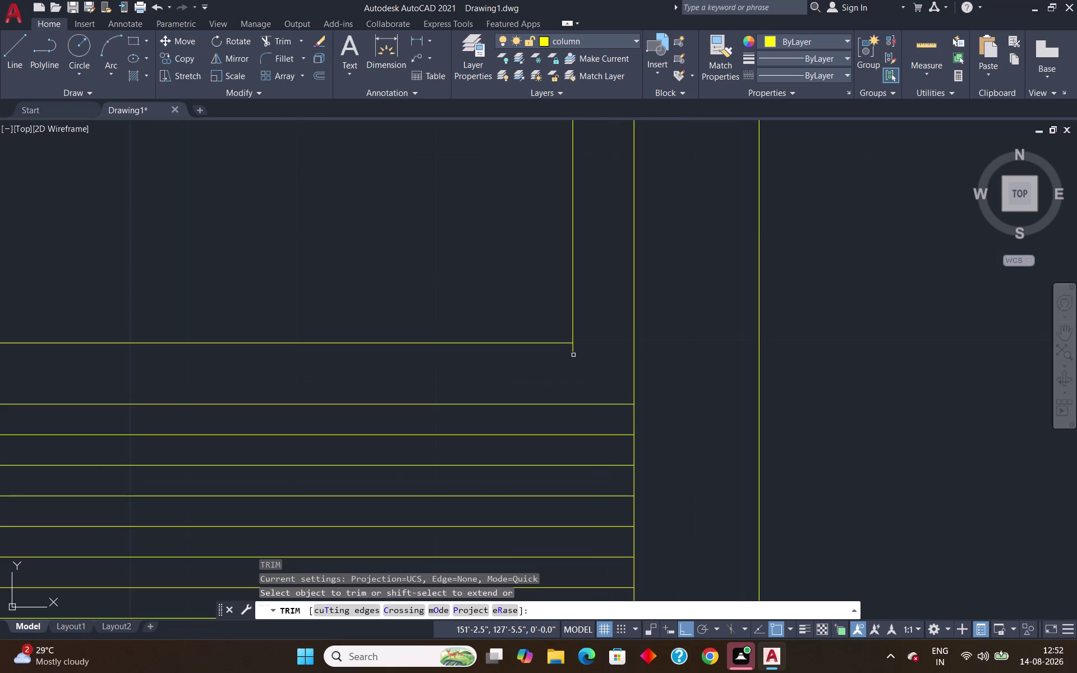
click(573, 349)
scroll(down, 3)
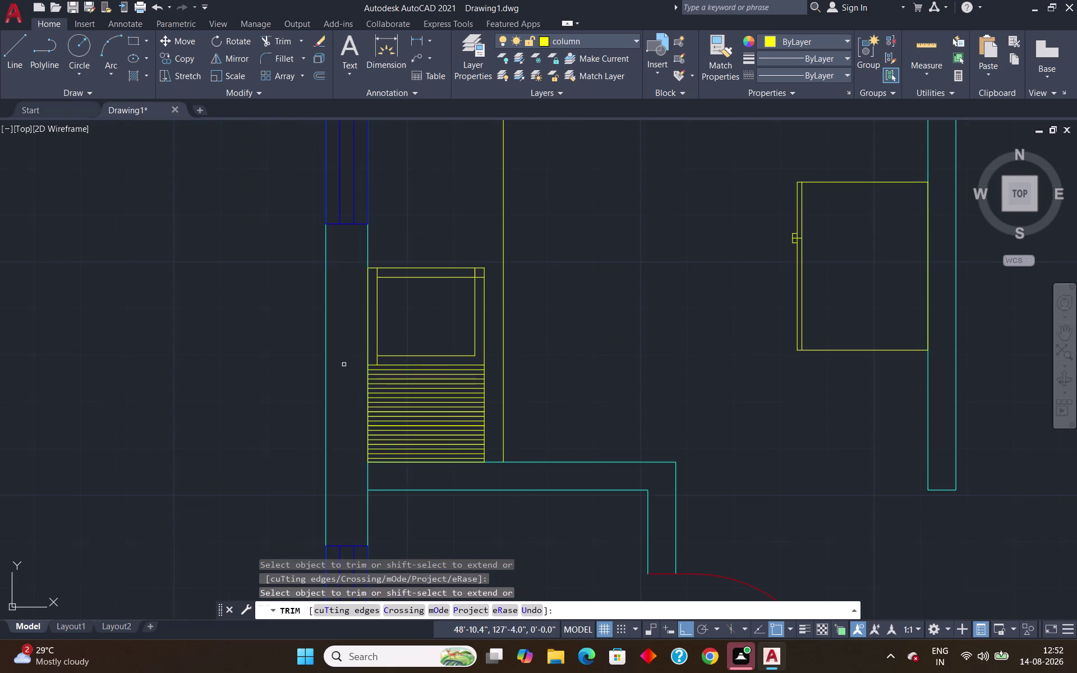
scroll(up, 3)
click(376, 378)
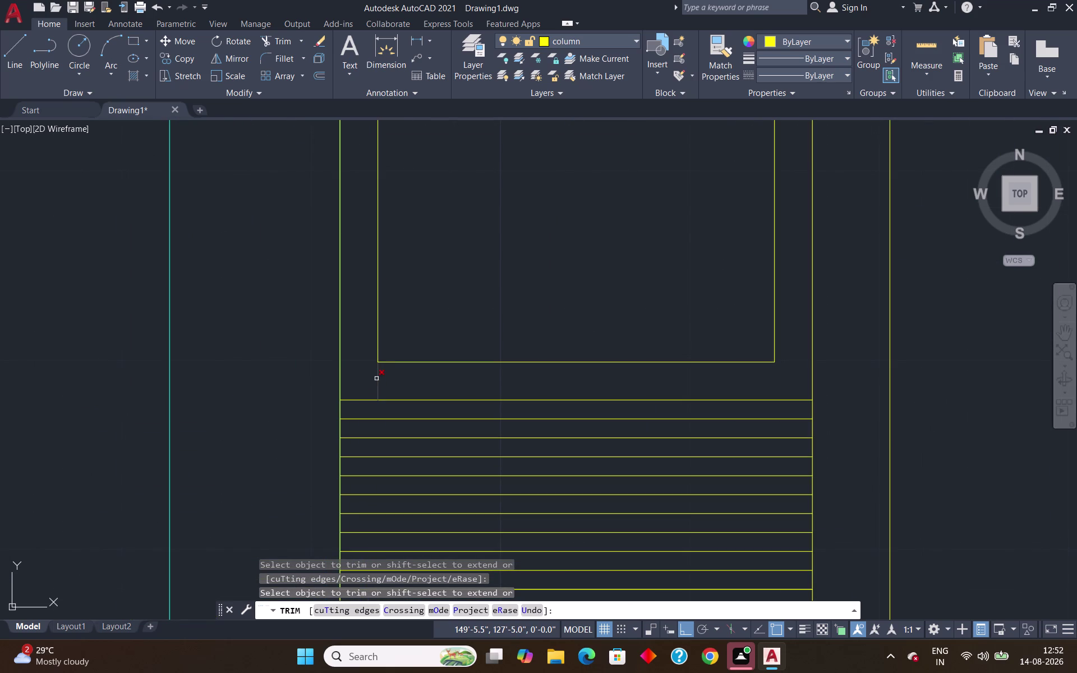
scroll(down, 3)
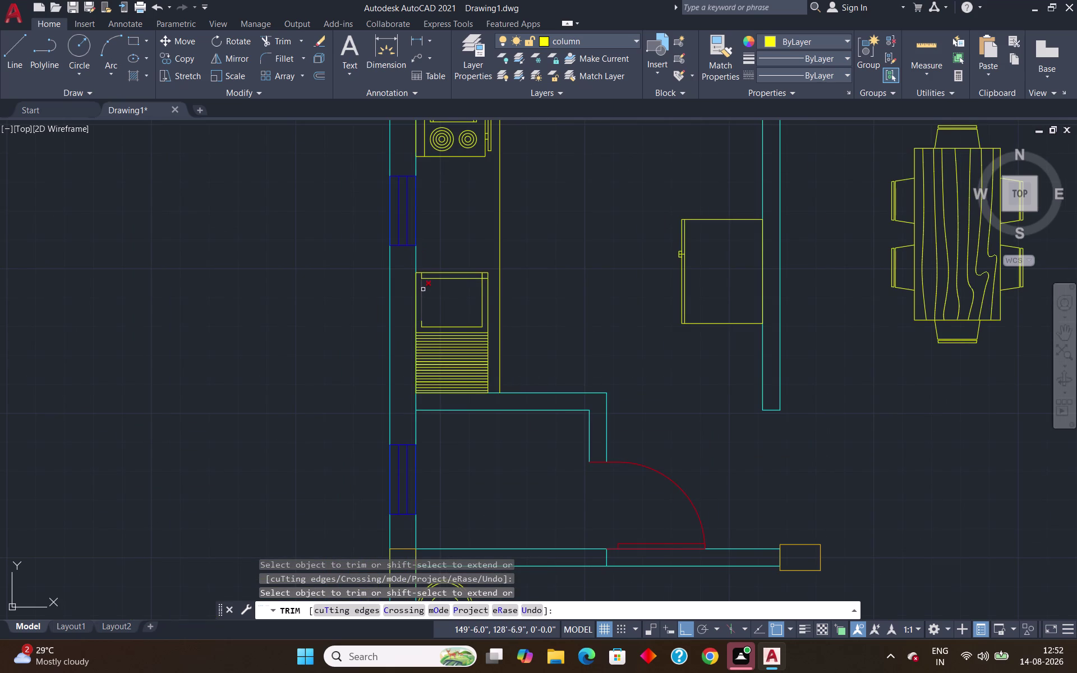
scroll(up, 3)
click(404, 275)
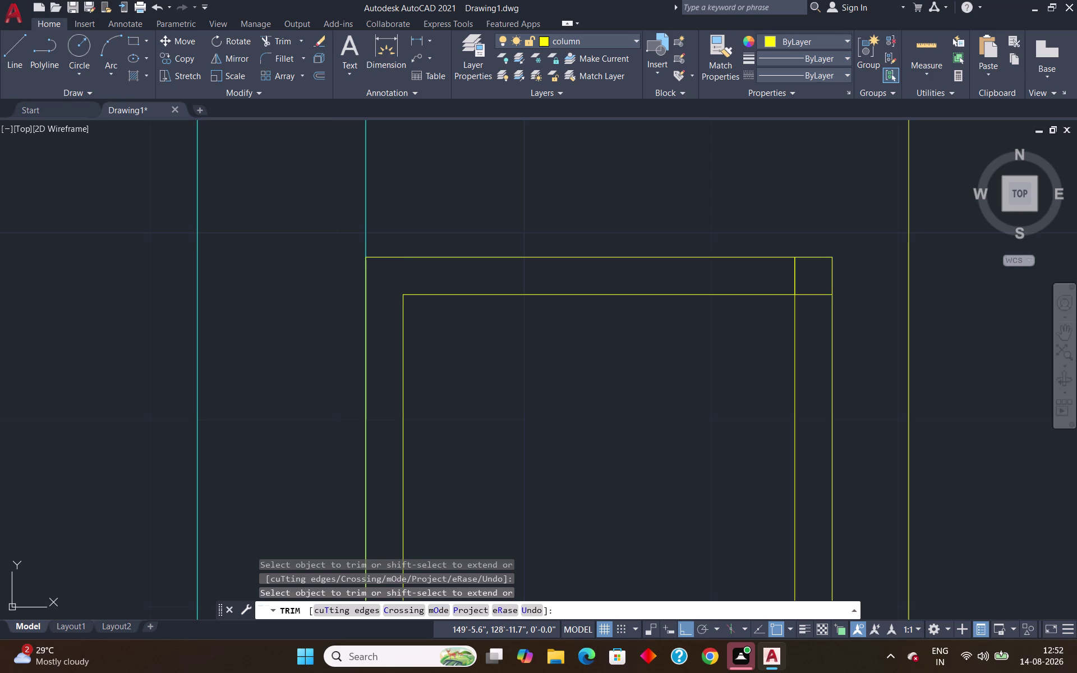
click(792, 283)
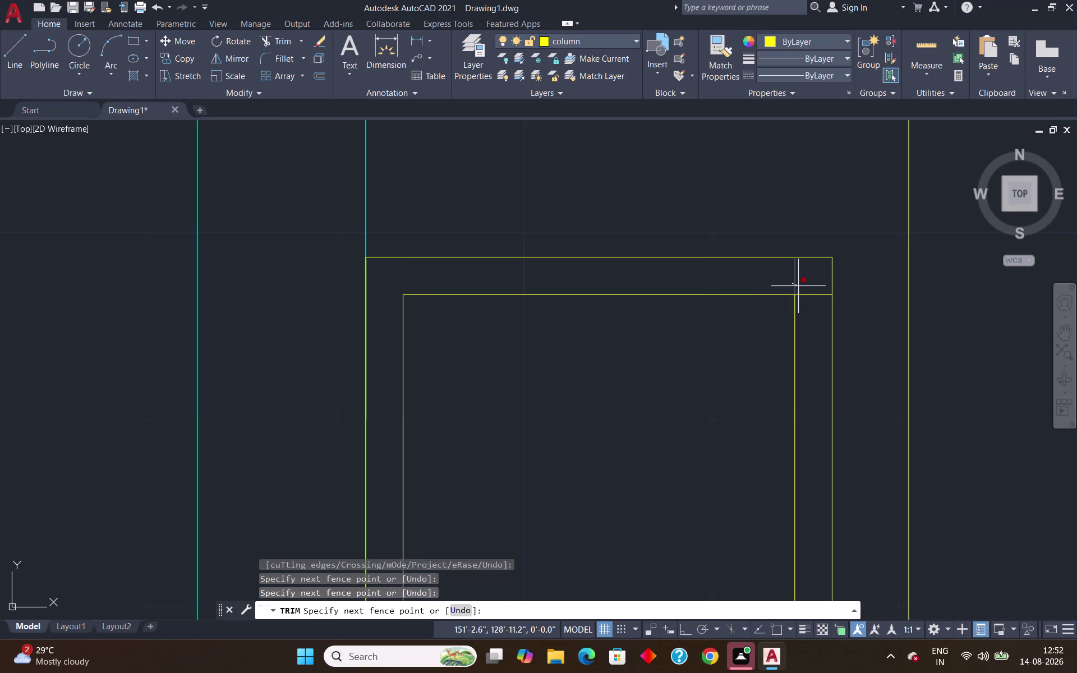
drag(806, 290, 814, 308)
click(806, 296)
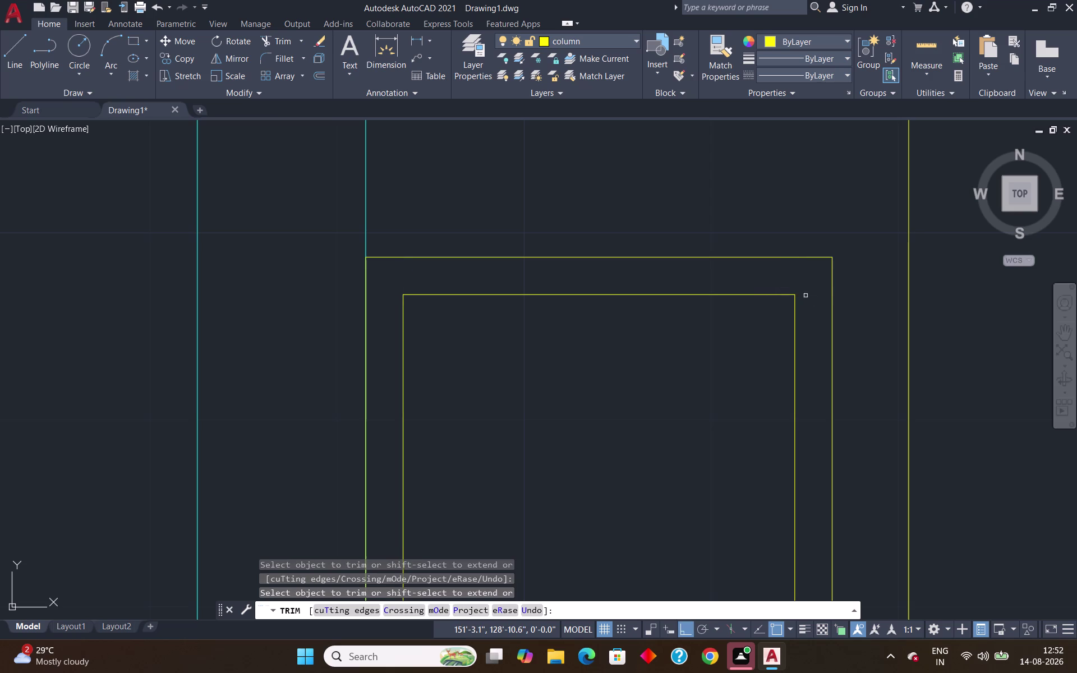
key(Escape)
scroll(down, 3)
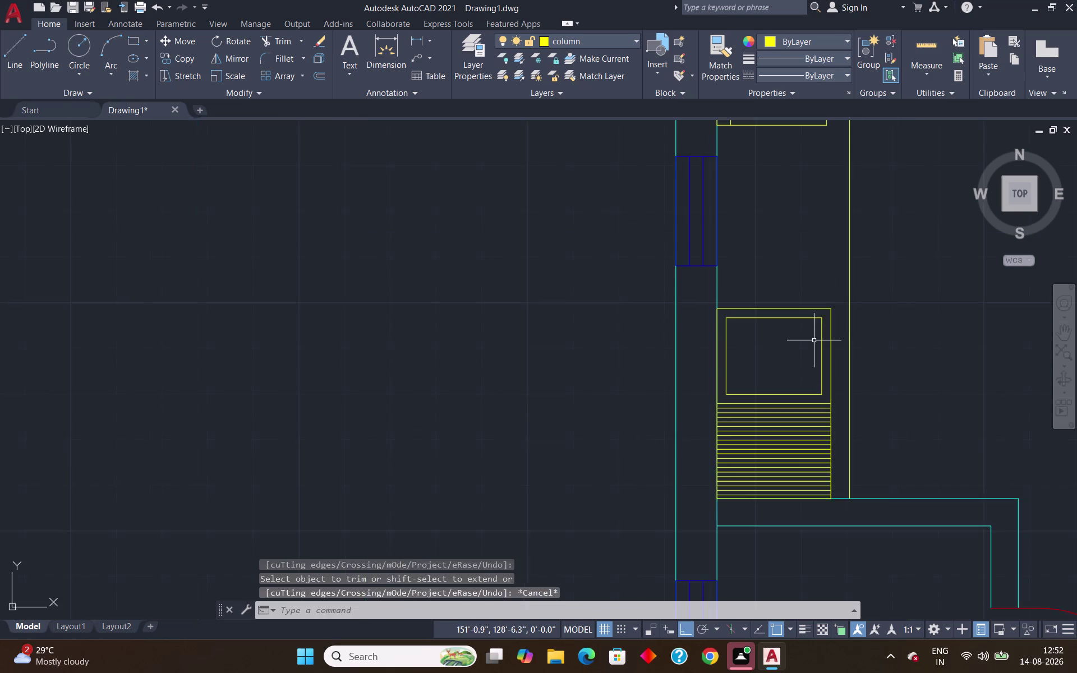
scroll(up, 3)
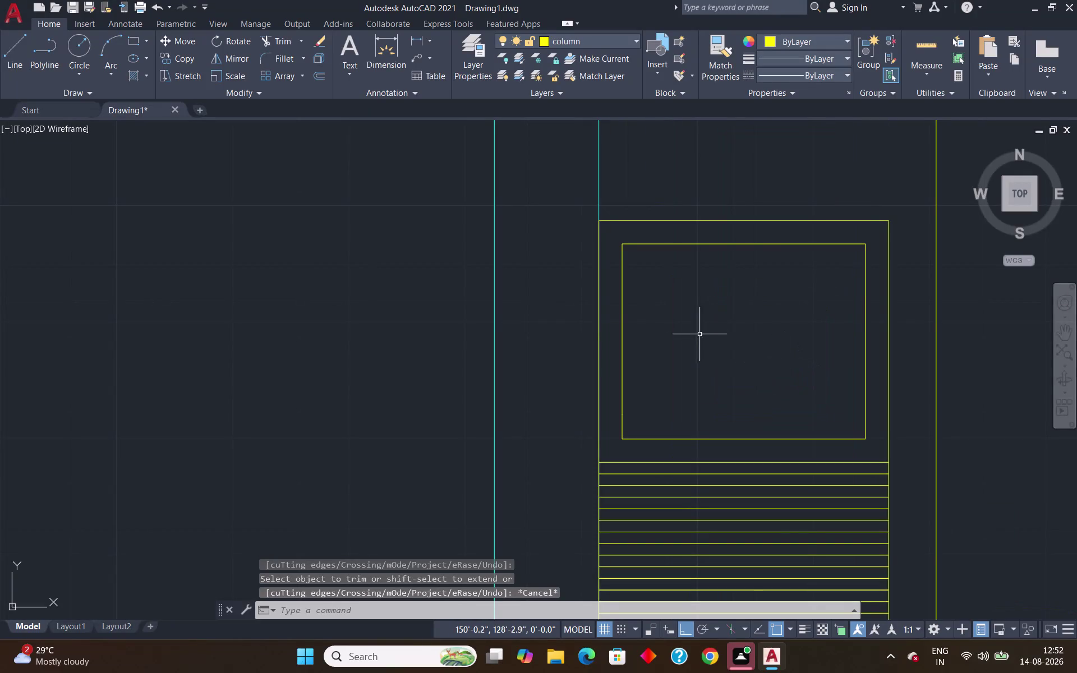
scroll(down, 3)
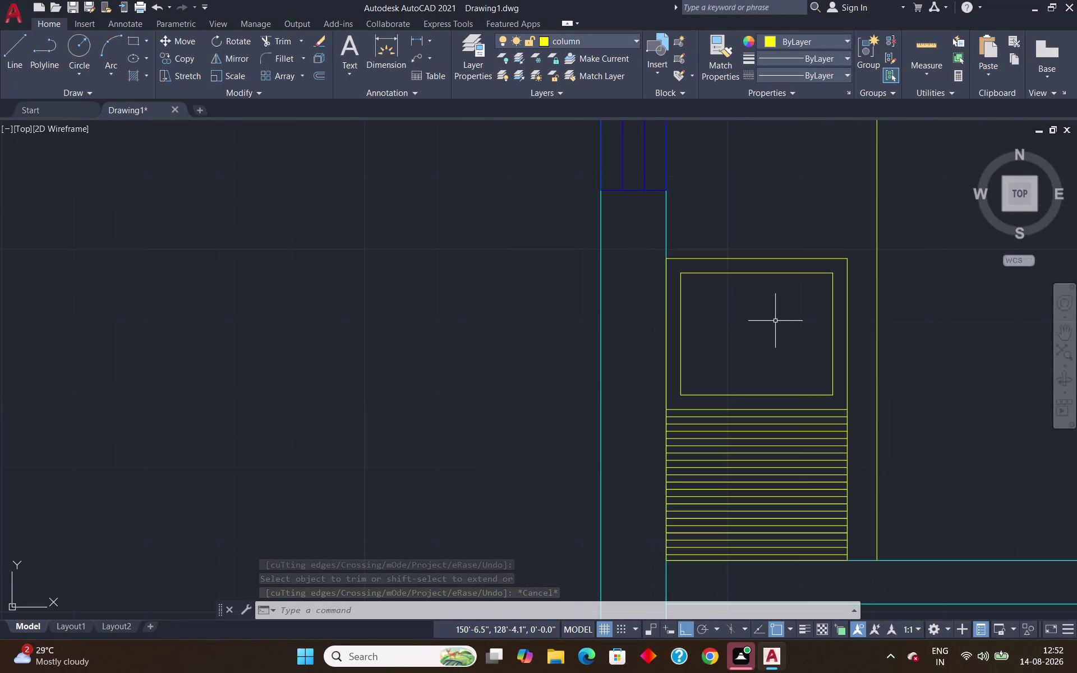
scroll(up, 3)
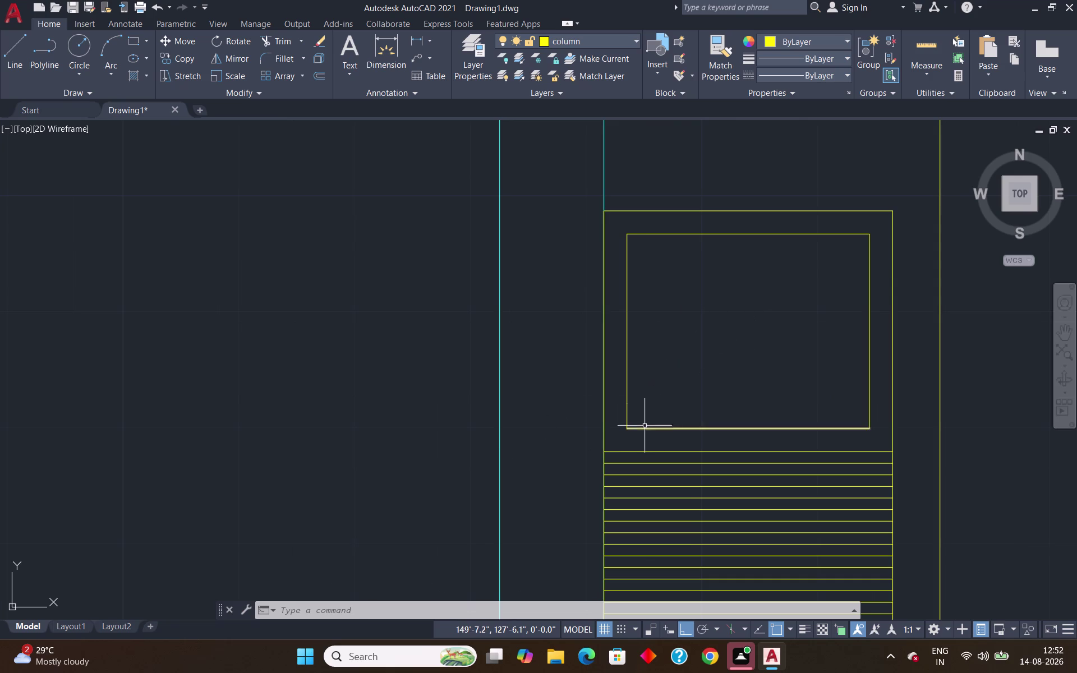
Fillet the inner rectangle's lower-left corner with a 2" radius.
key(f)
key(Return)
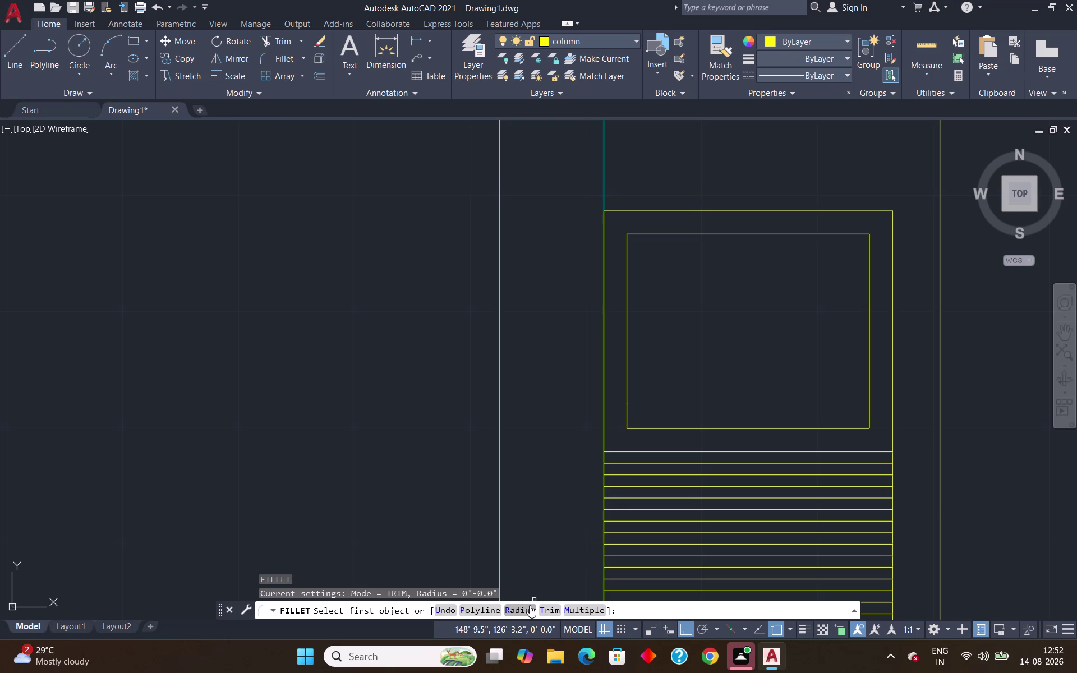
click(627, 415)
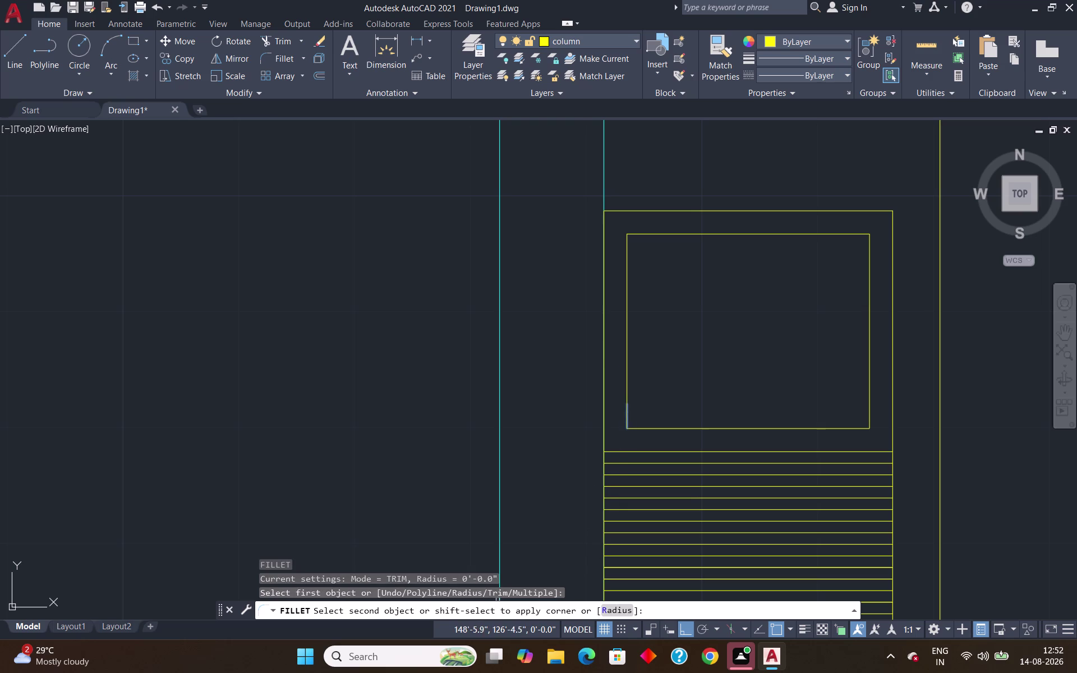
click(619, 608)
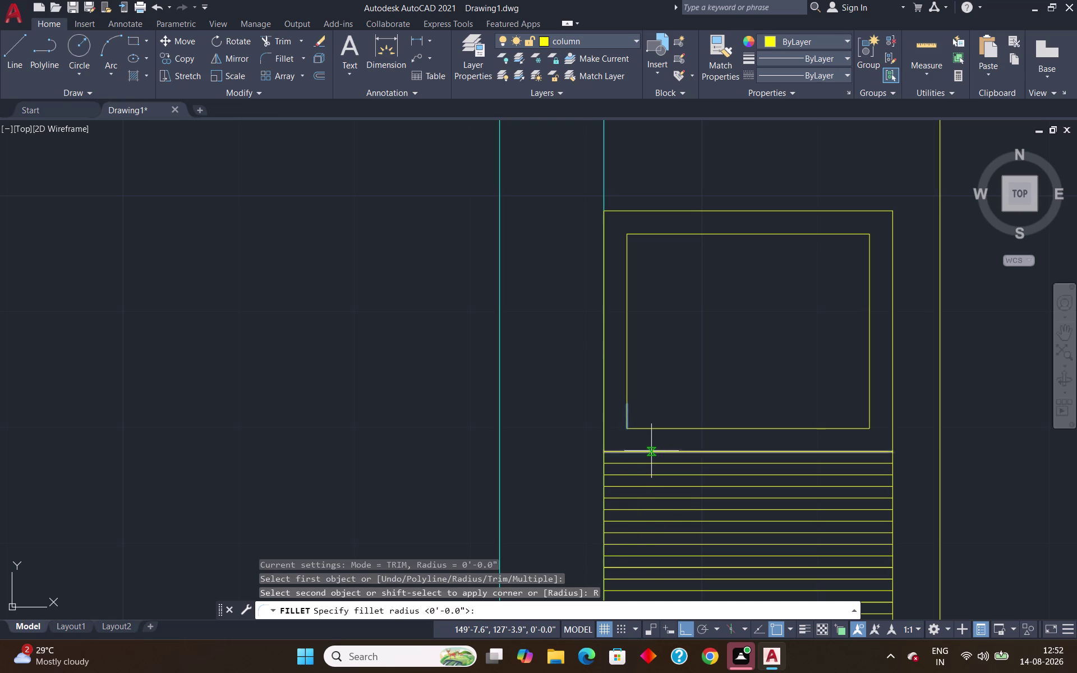
key(2)
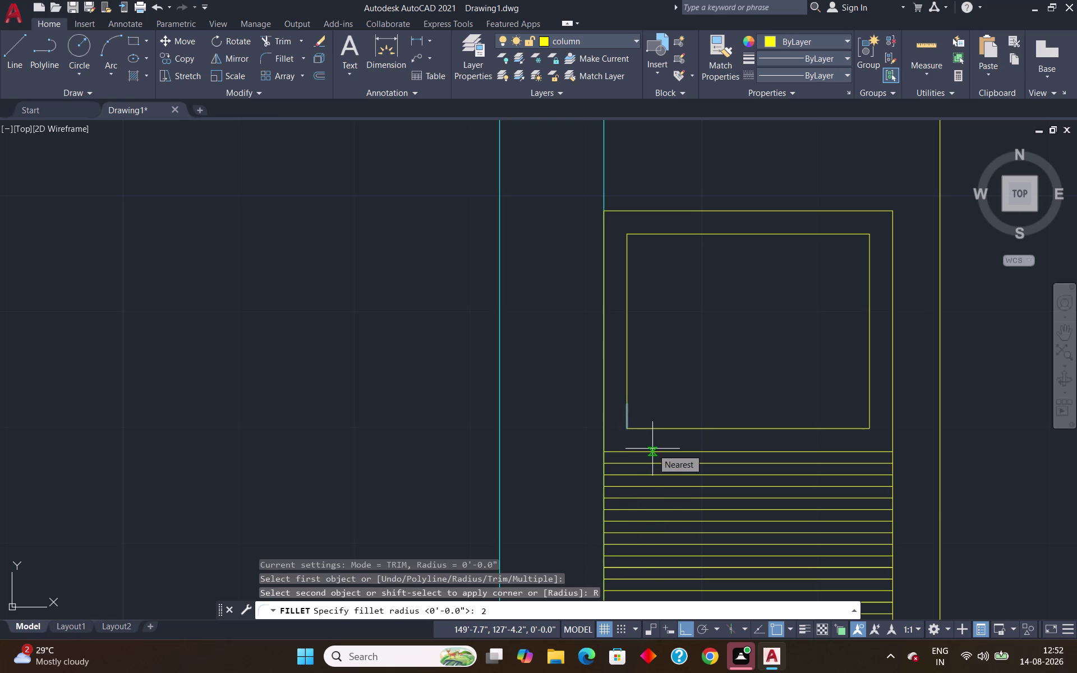
key(shift+quotedbl)
key(Return)
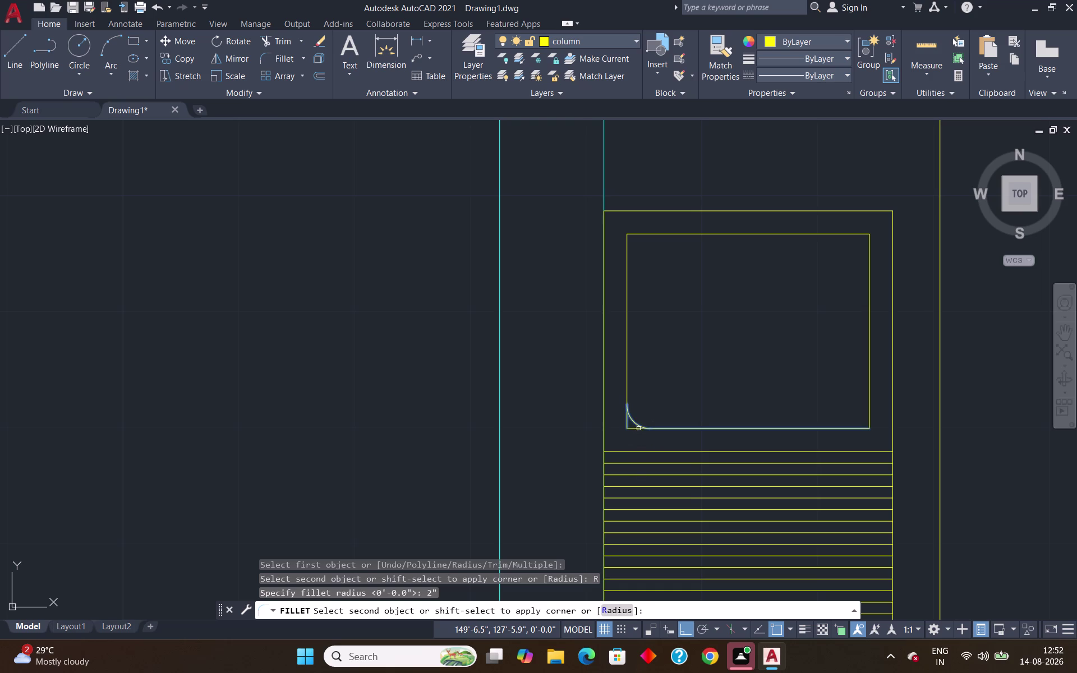
click(638, 428)
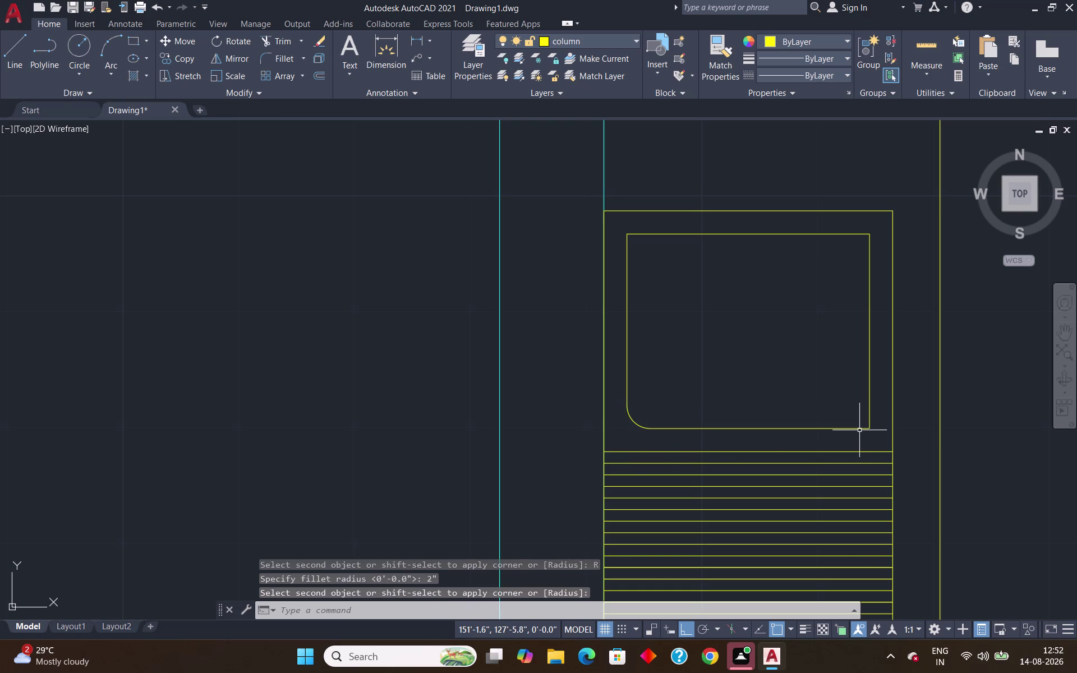
Fillet the lower-right corner with the same 2" radius.
key(f)
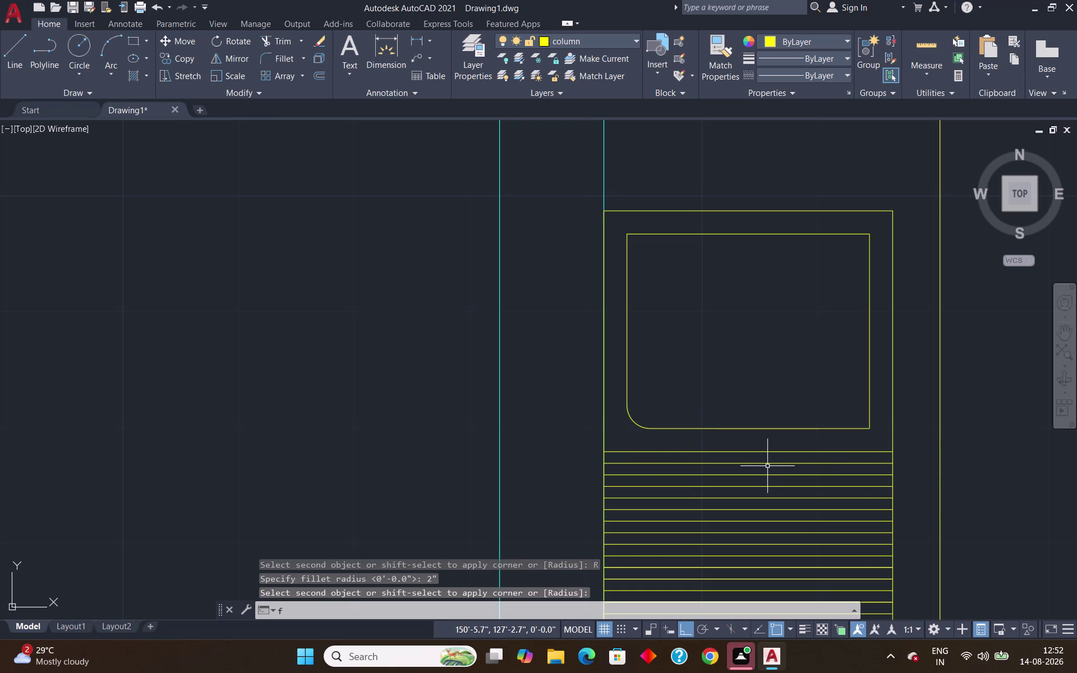
key(Return)
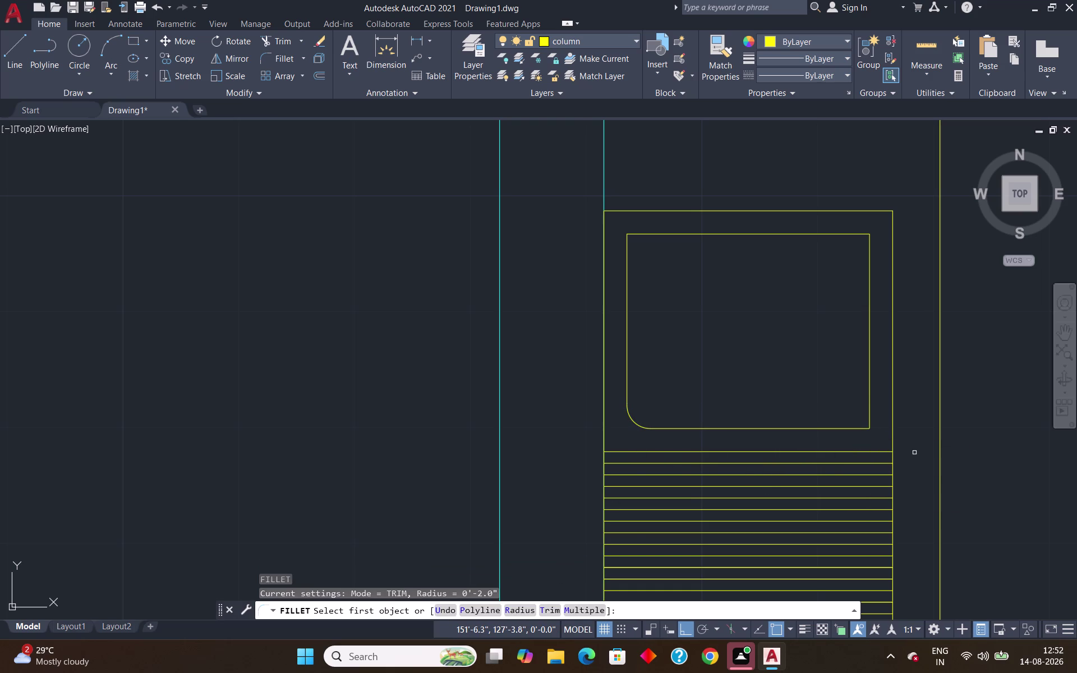
click(855, 428)
click(610, 607)
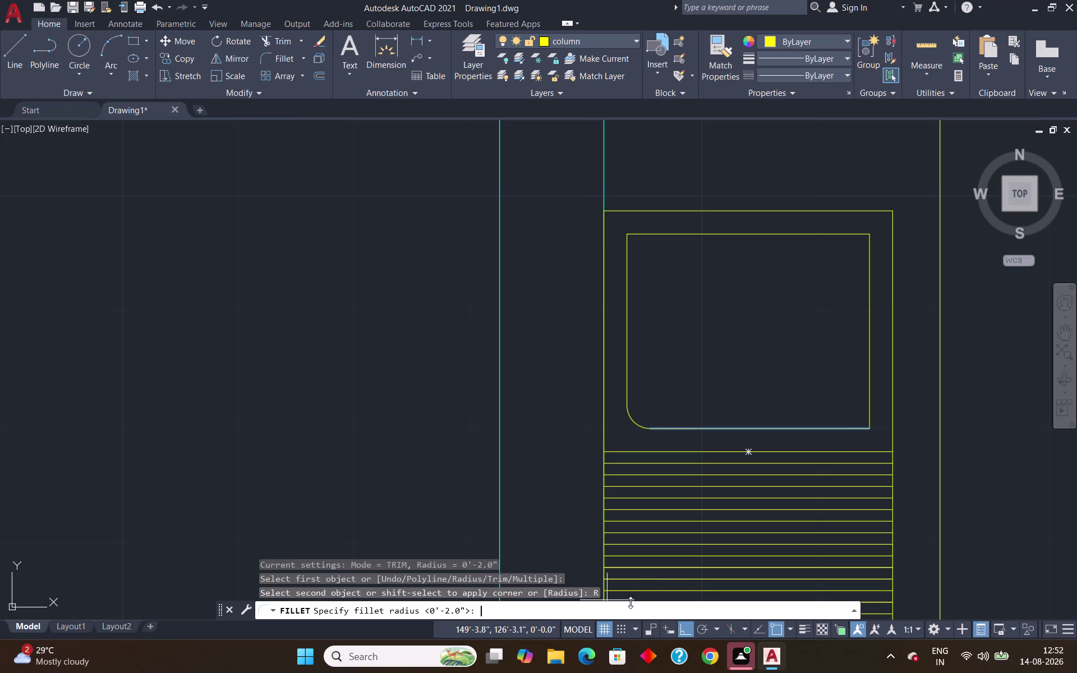
key(Return)
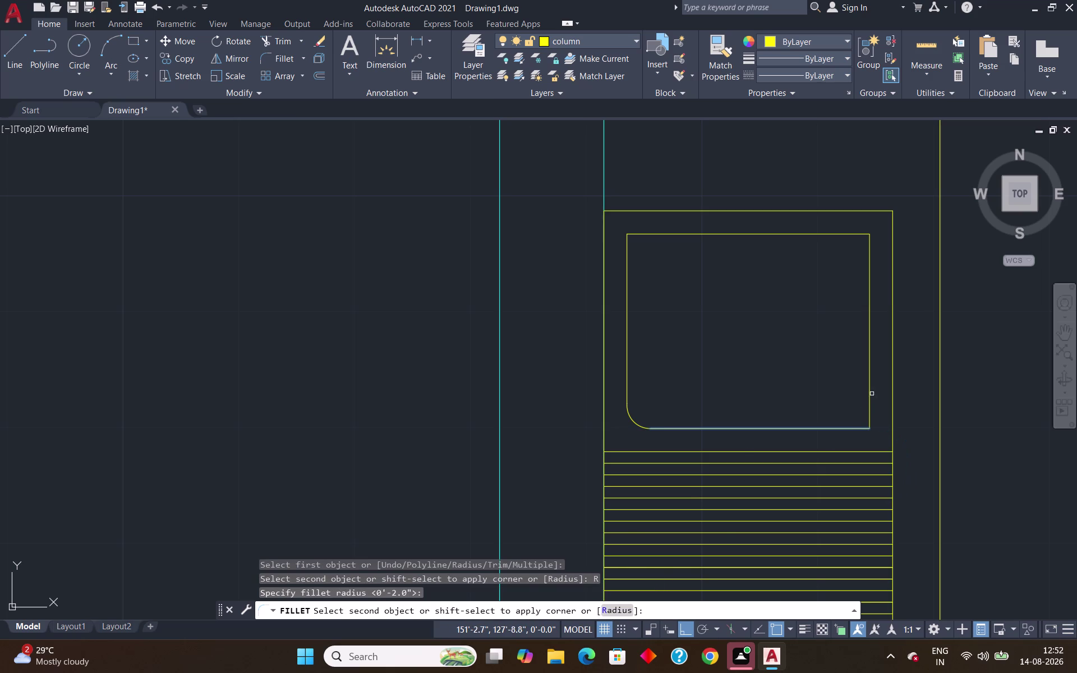
click(868, 407)
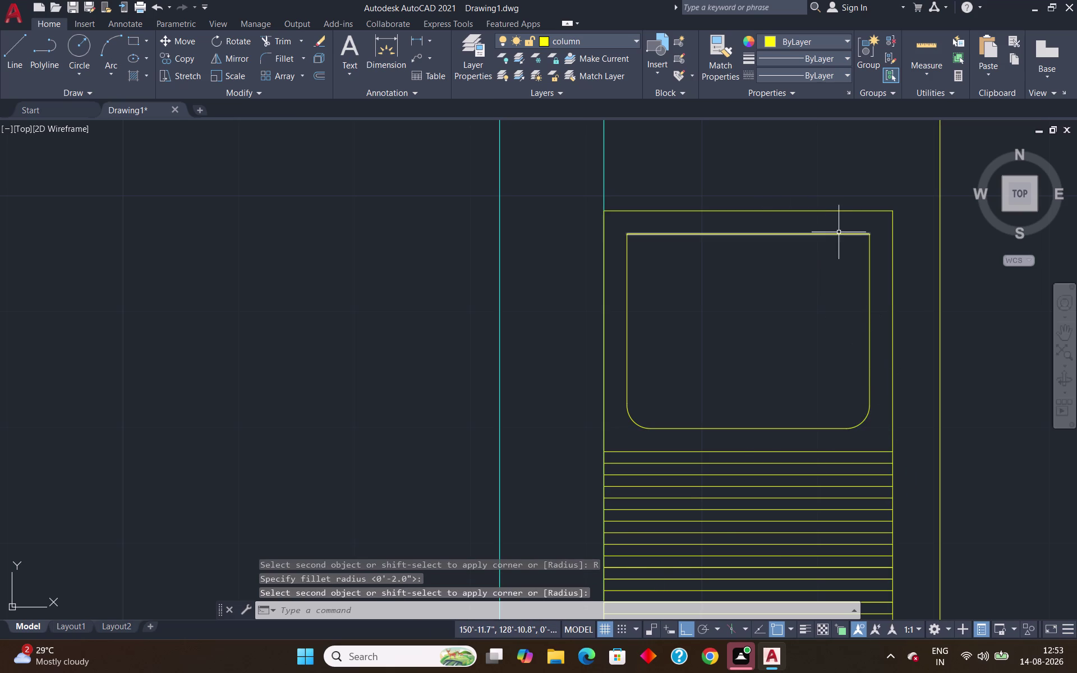
Fillet the upper-left and upper-right corners at 2" using Multiple mode.
key(f)
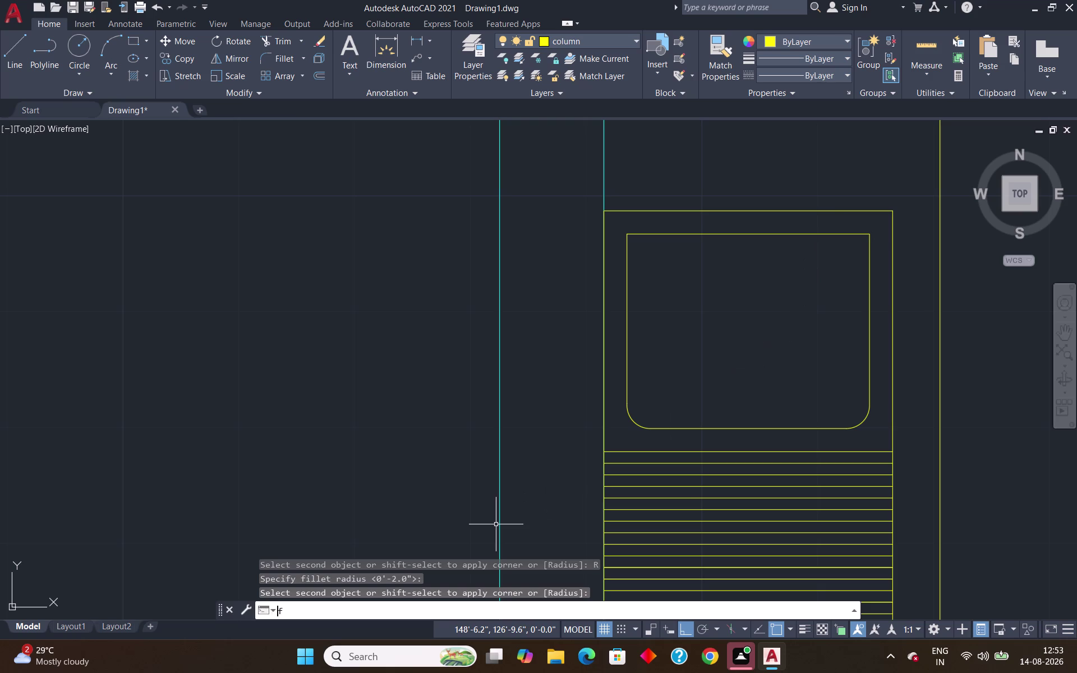
key(Return)
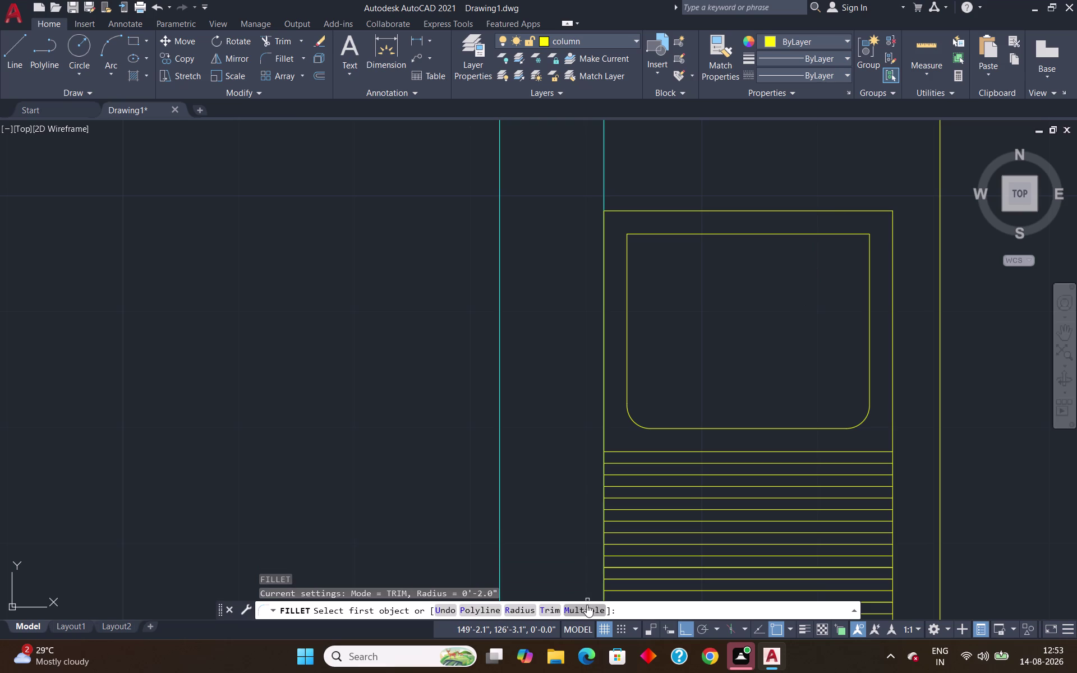
click(586, 604)
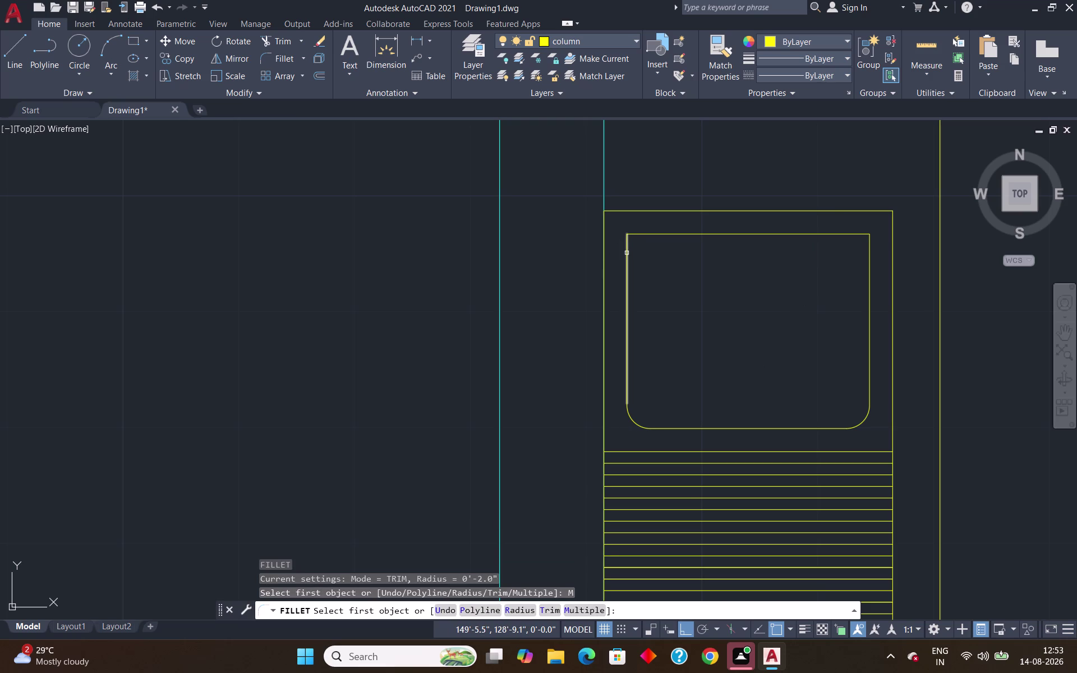
click(626, 253)
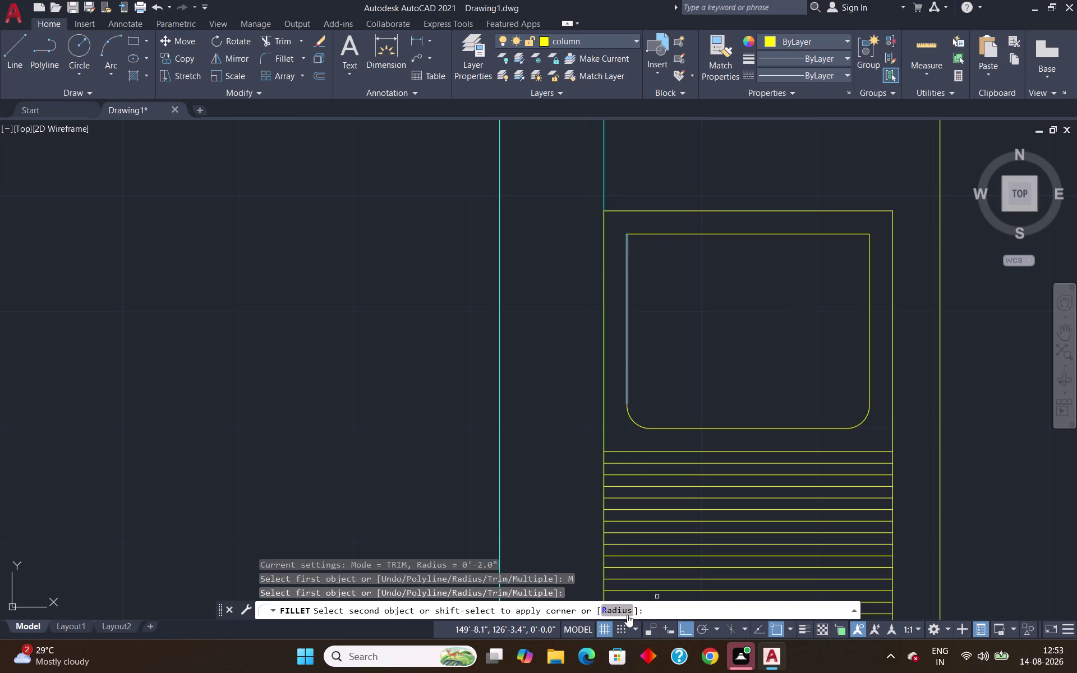
click(626, 611)
key(Return)
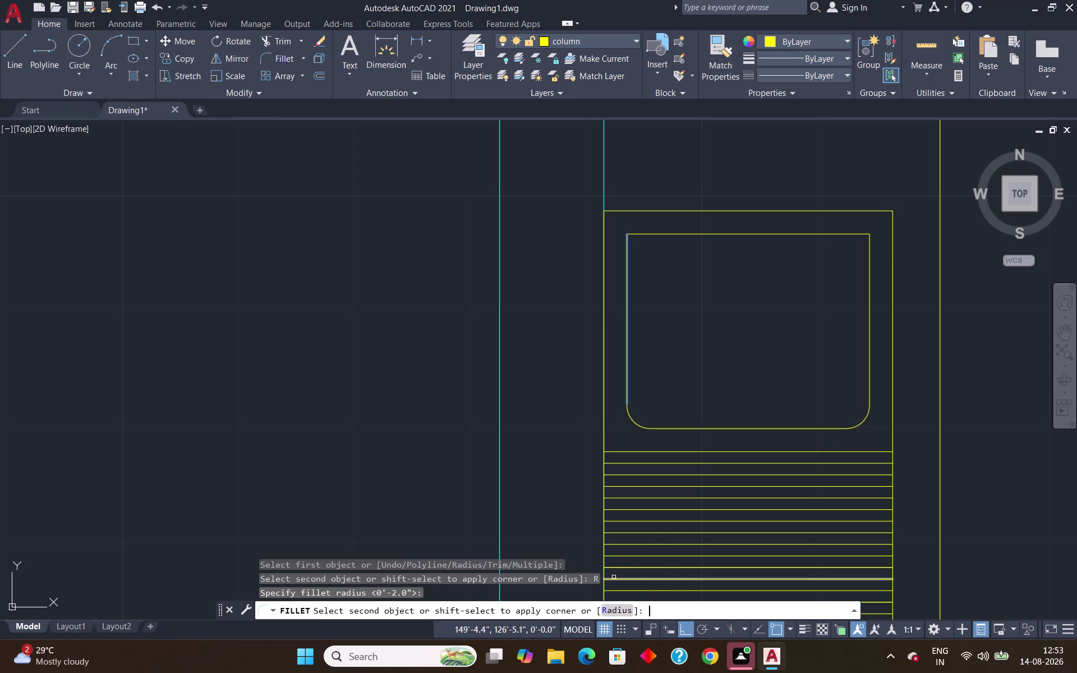
click(663, 234)
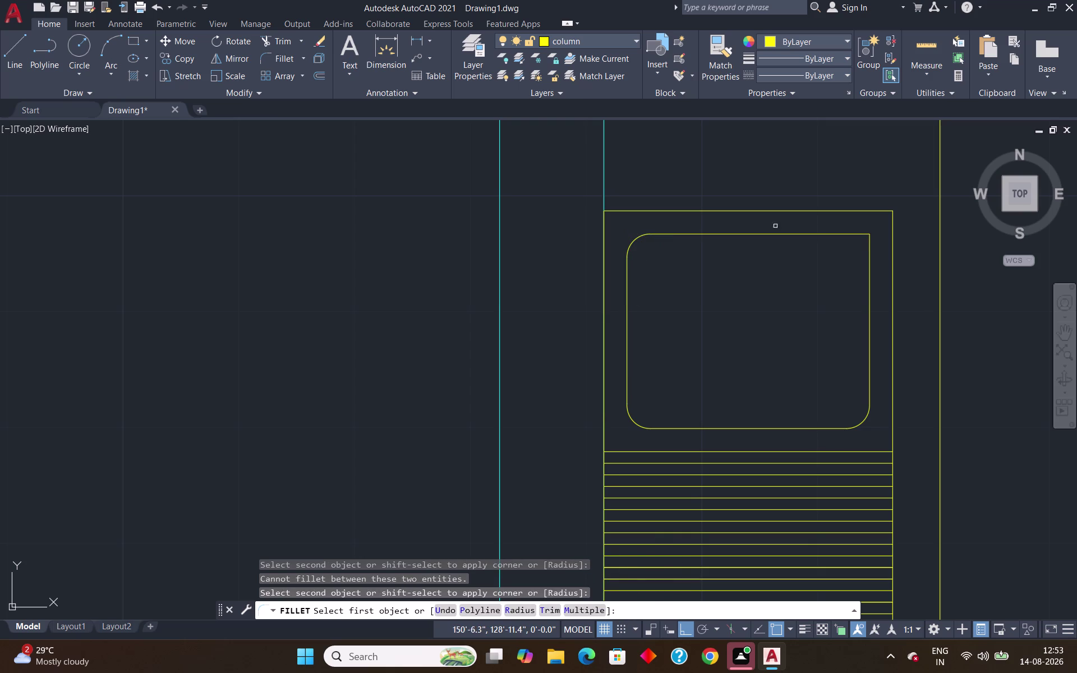
click(850, 234)
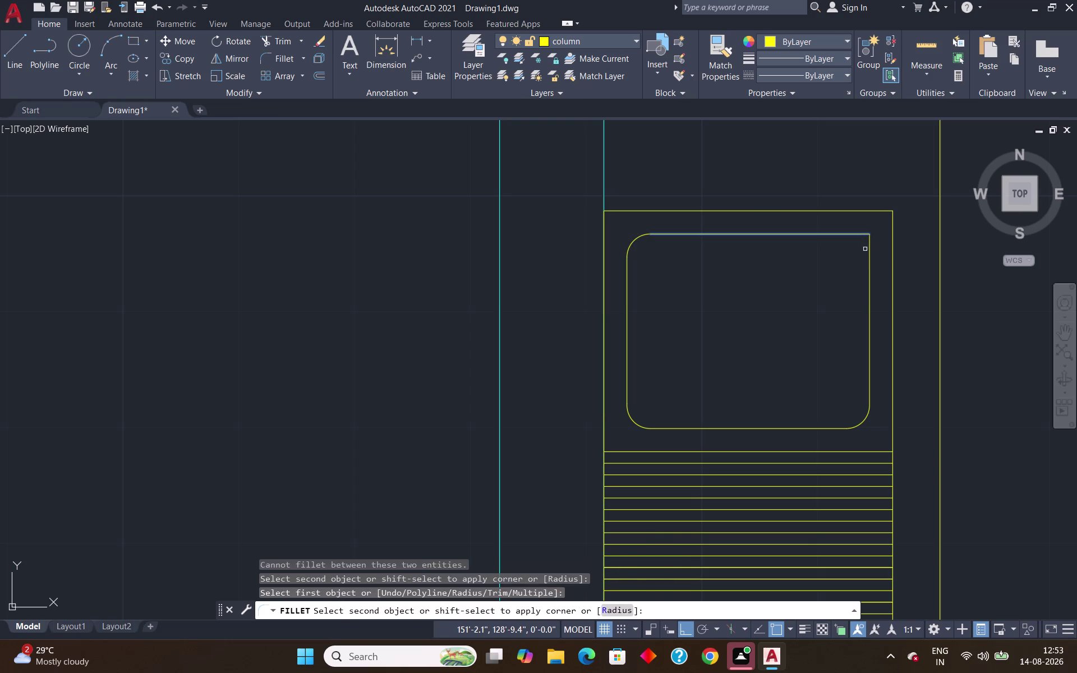
click(869, 260)
key(Return)
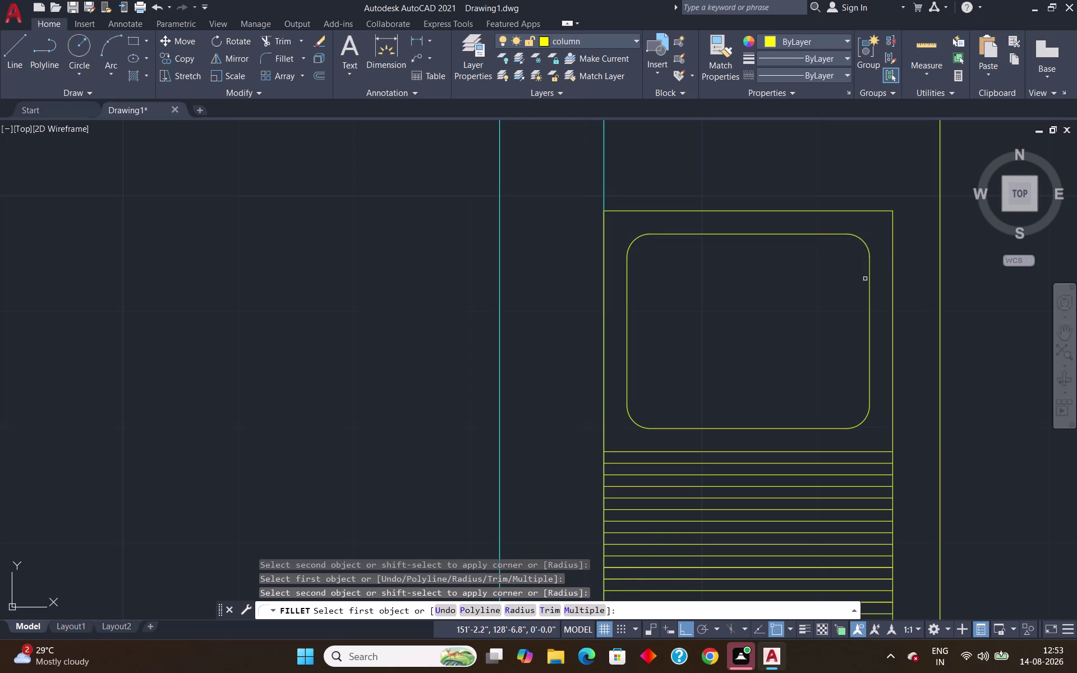
Start a circle command and cancel it with Esc.
scroll(down, 3)
scroll(up, 3)
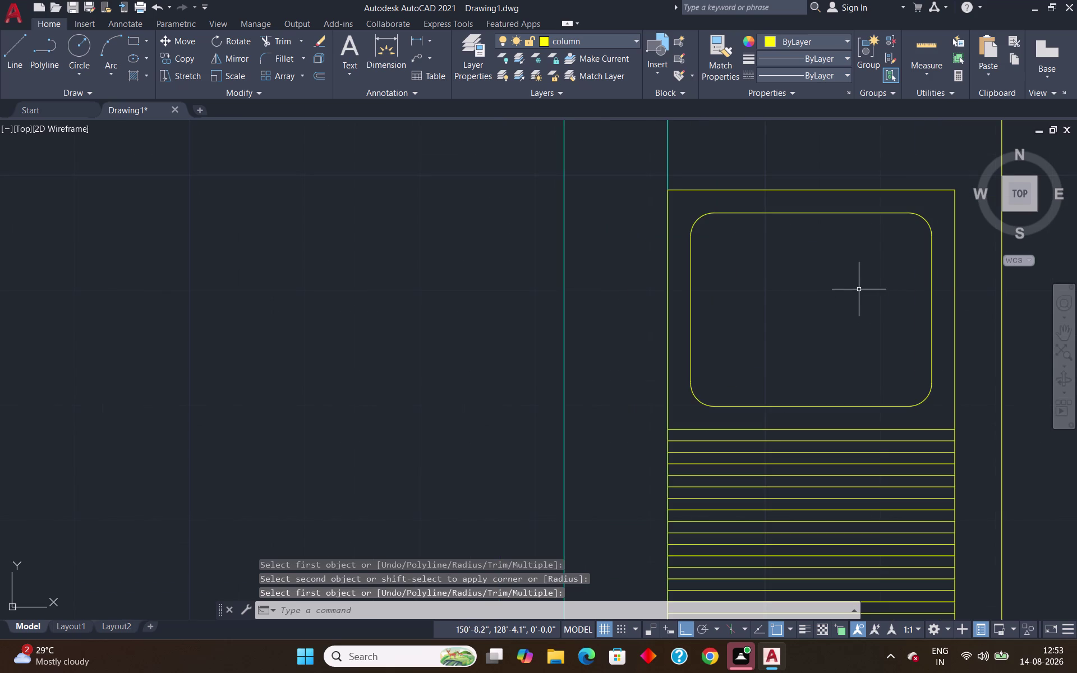
key(c)
key(Return)
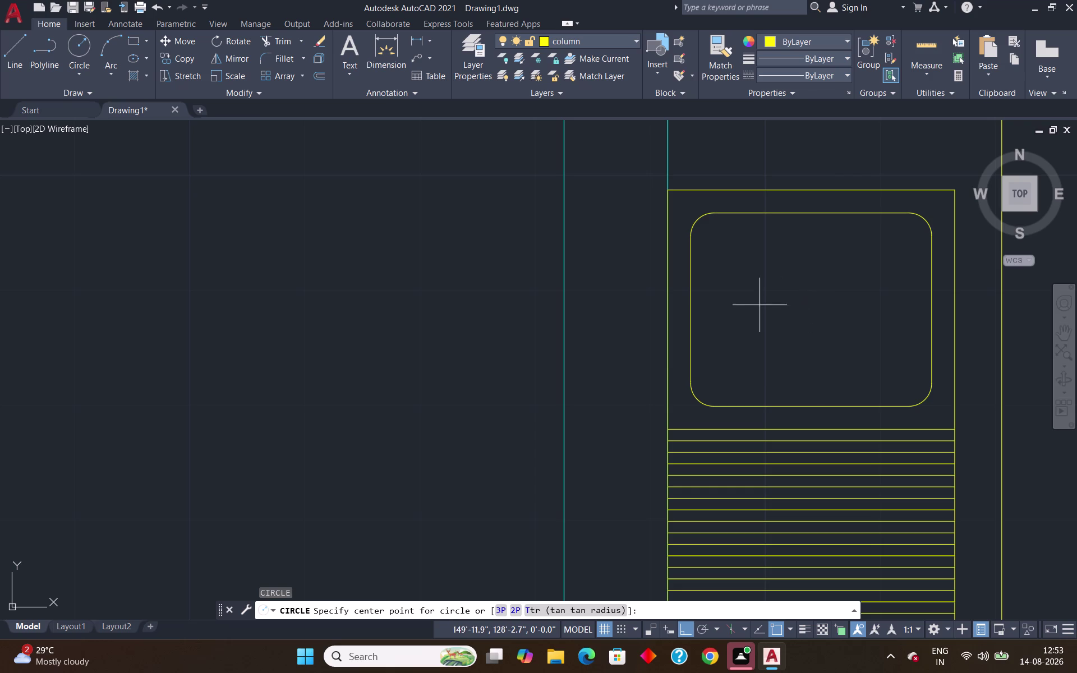
key(Escape)
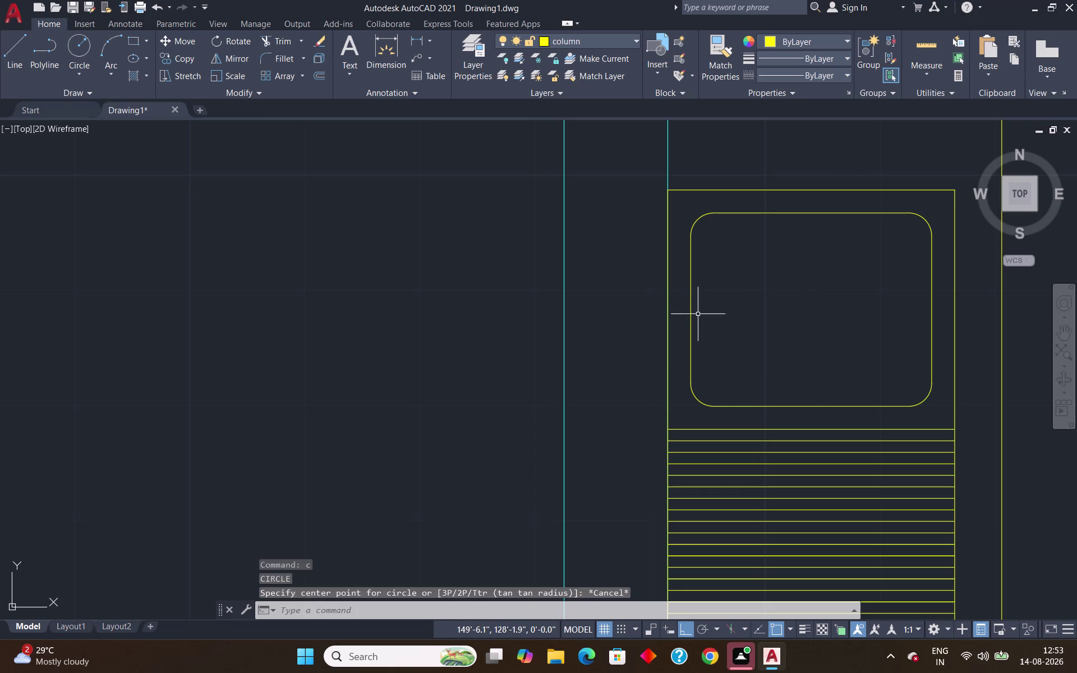
drag(693, 293, 700, 296)
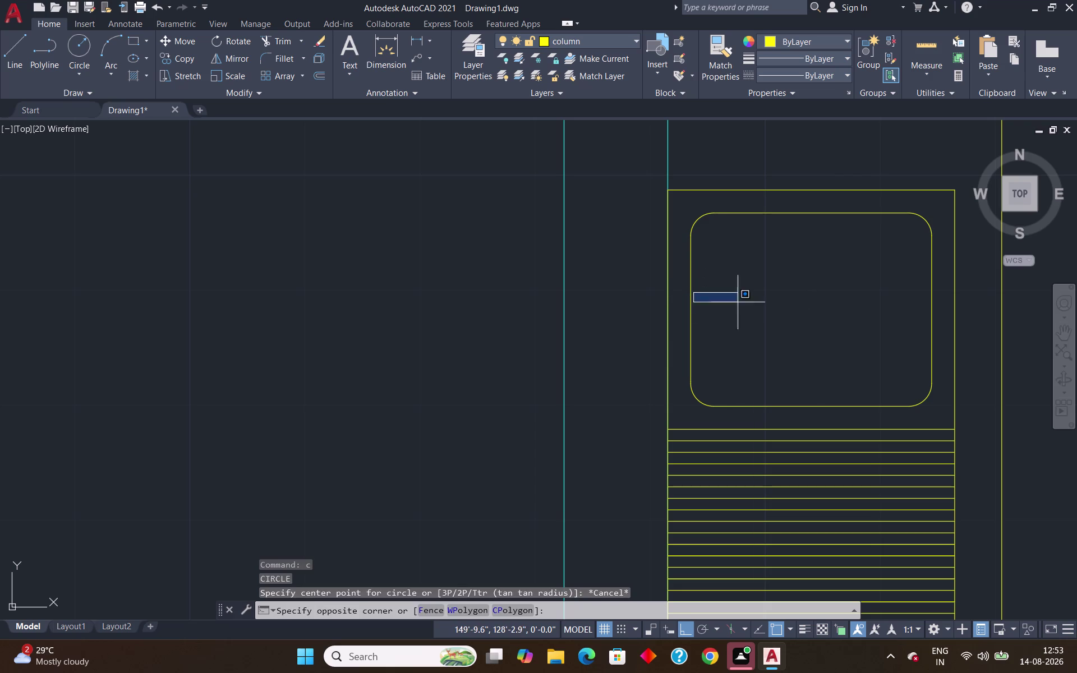
Check the rounded rectangle's size and draw a small drain circle in the sink.
key(Escape)
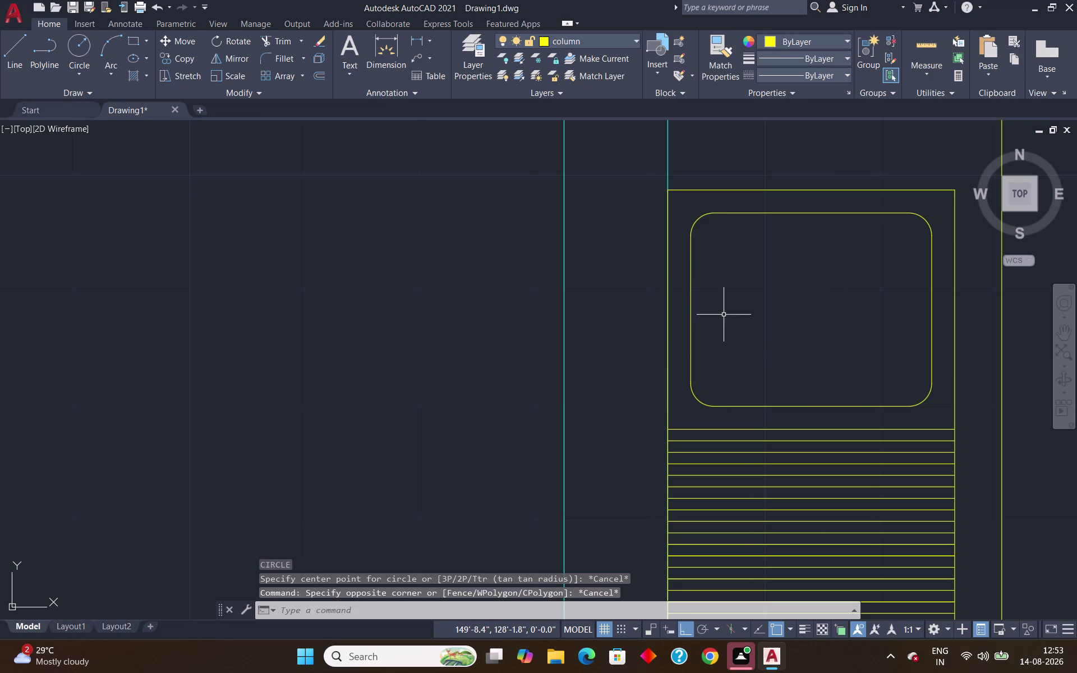
click(928, 54)
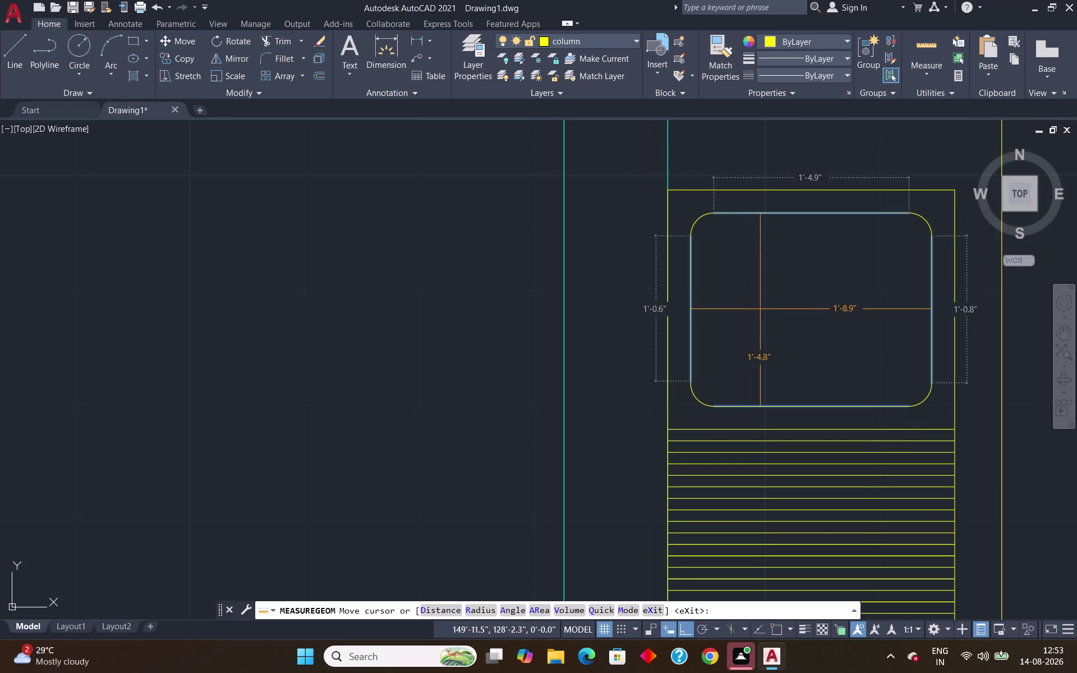
key(Escape)
key(c)
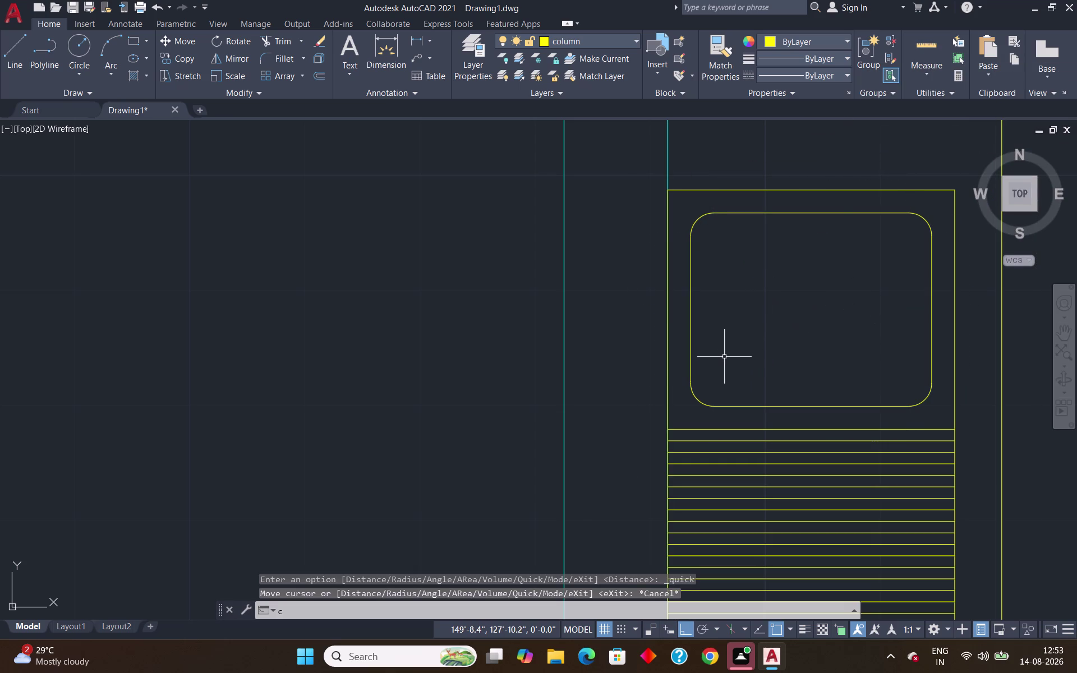
key(Return)
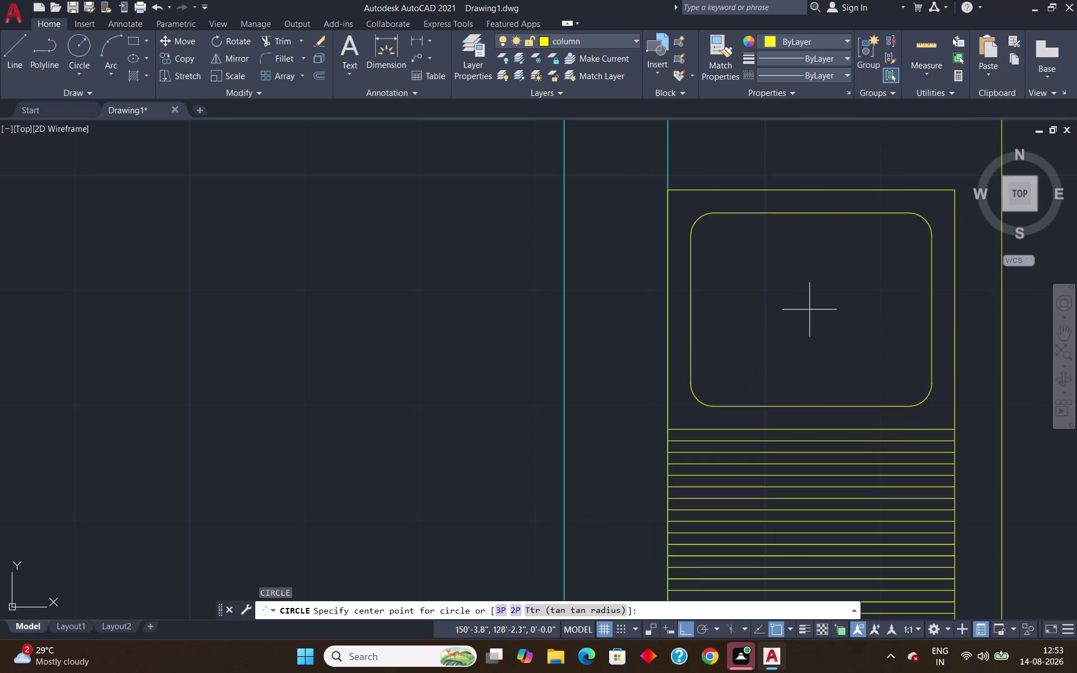
click(811, 308)
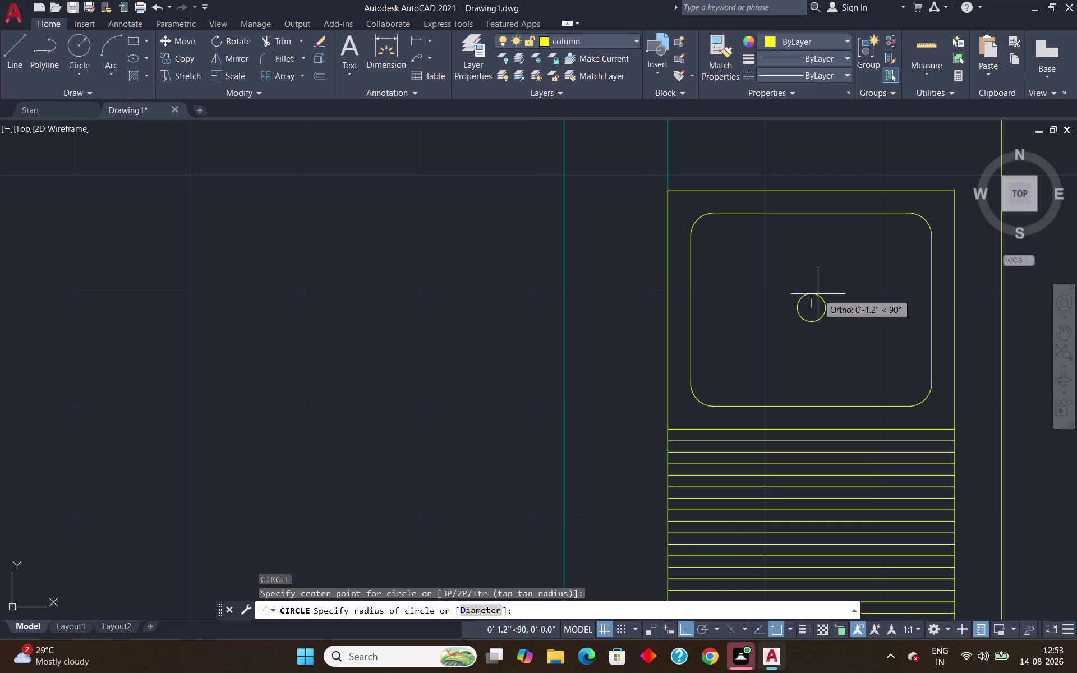
click(817, 294)
key(c)
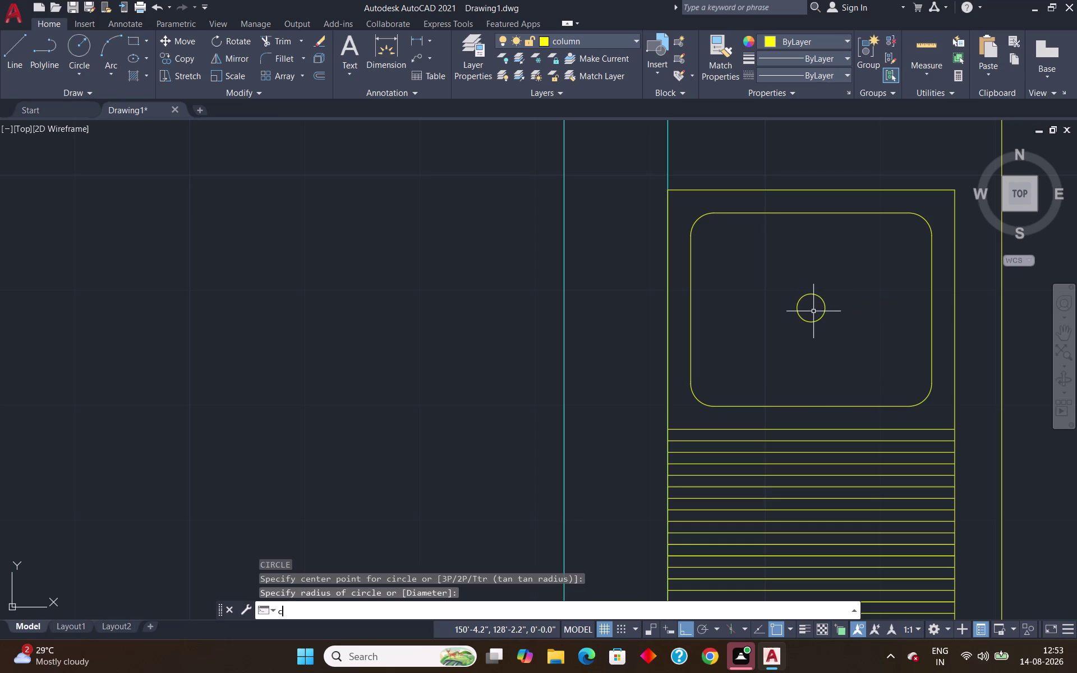
key(Return)
click(811, 309)
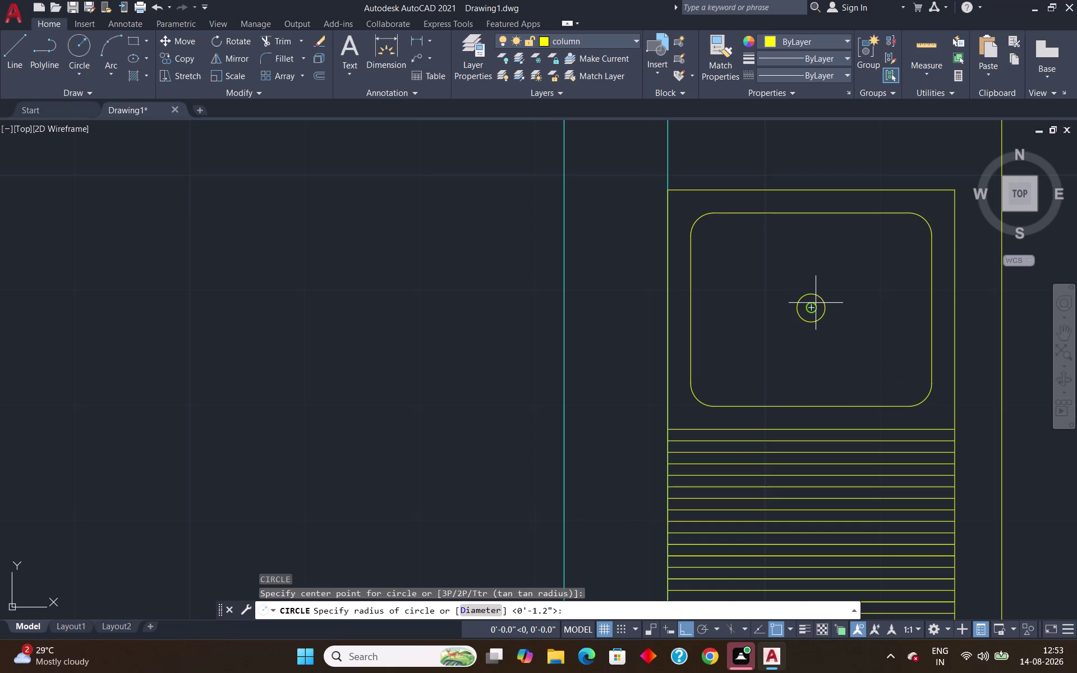
click(813, 299)
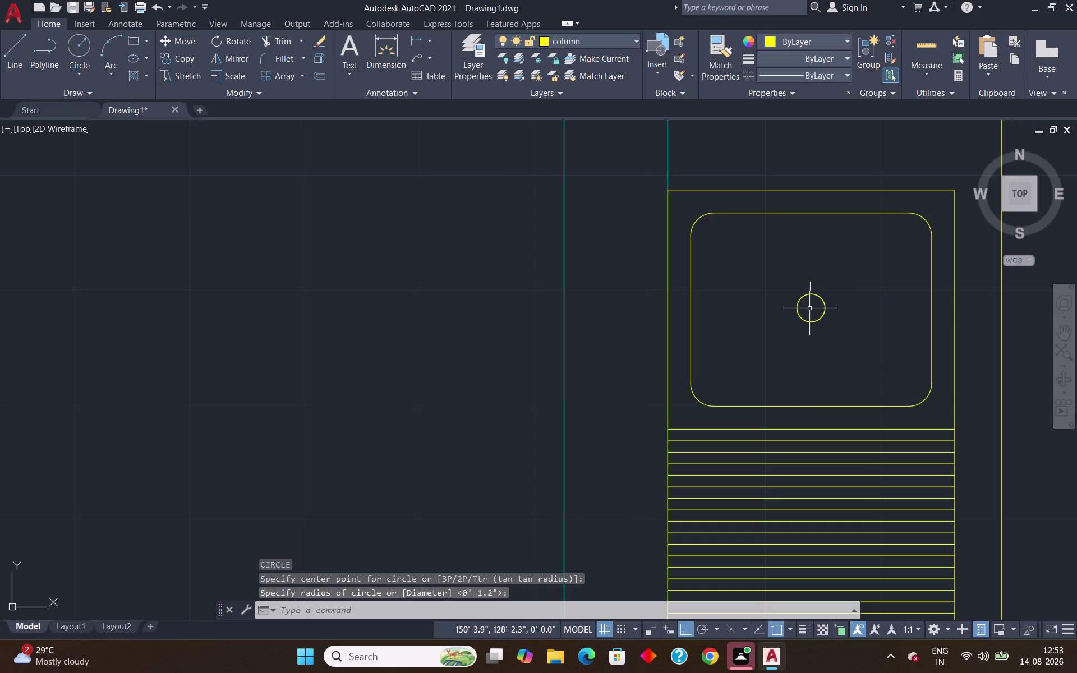
Erase the stray object and draw an inner concentric circle at the fixture's centre.
scroll(up, 3)
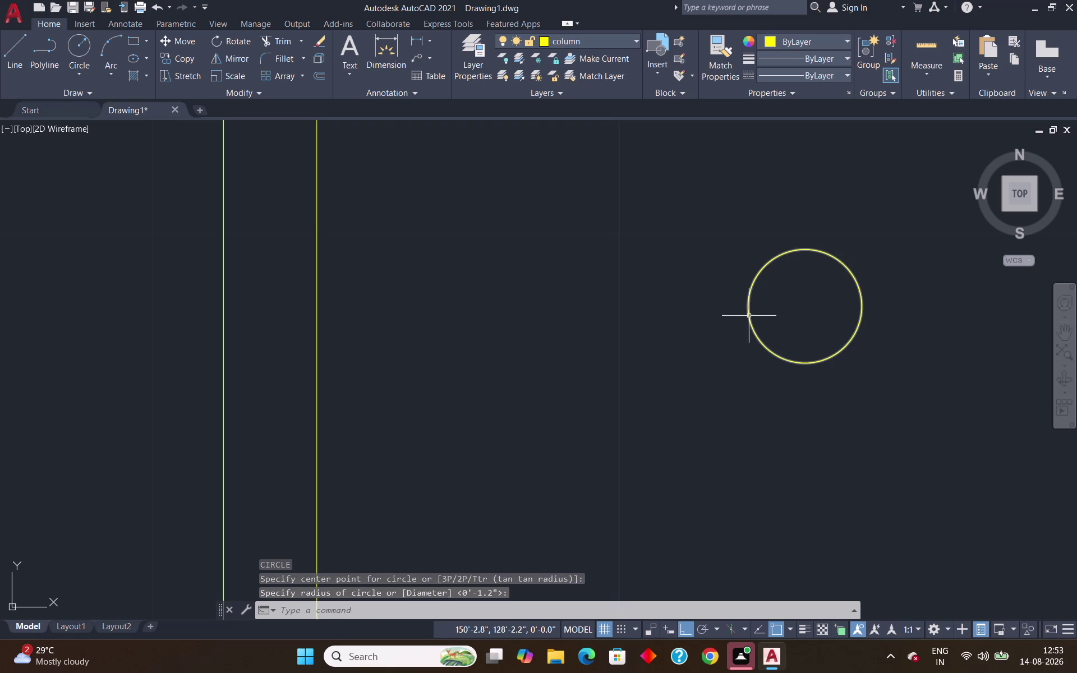
click(747, 316)
key(Delete)
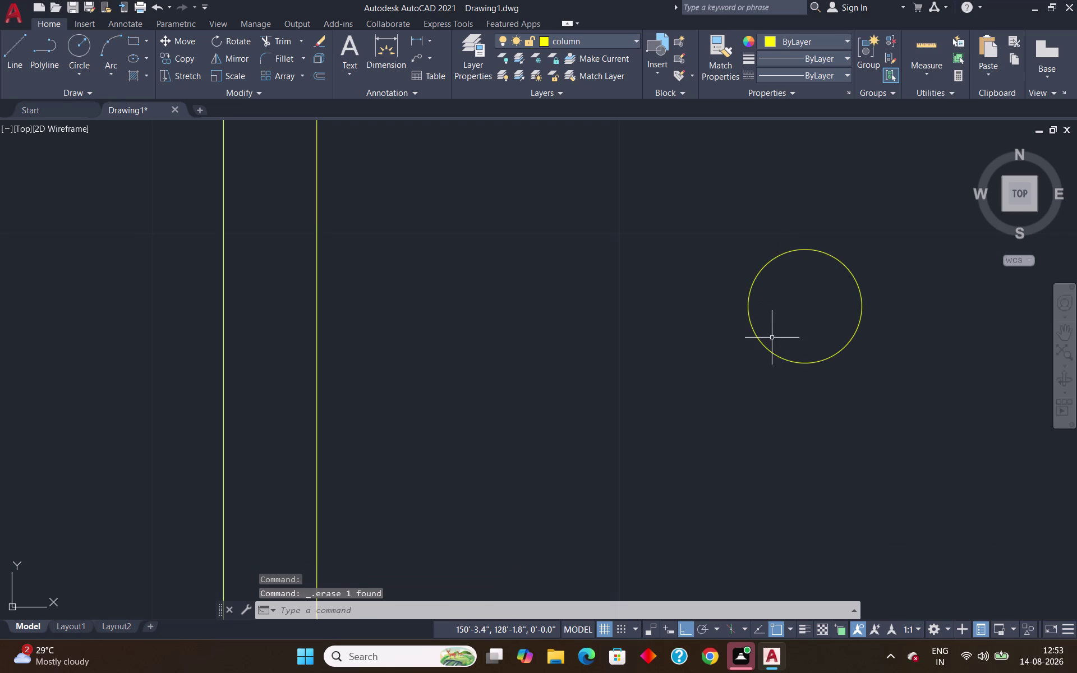
key(c)
key(Return)
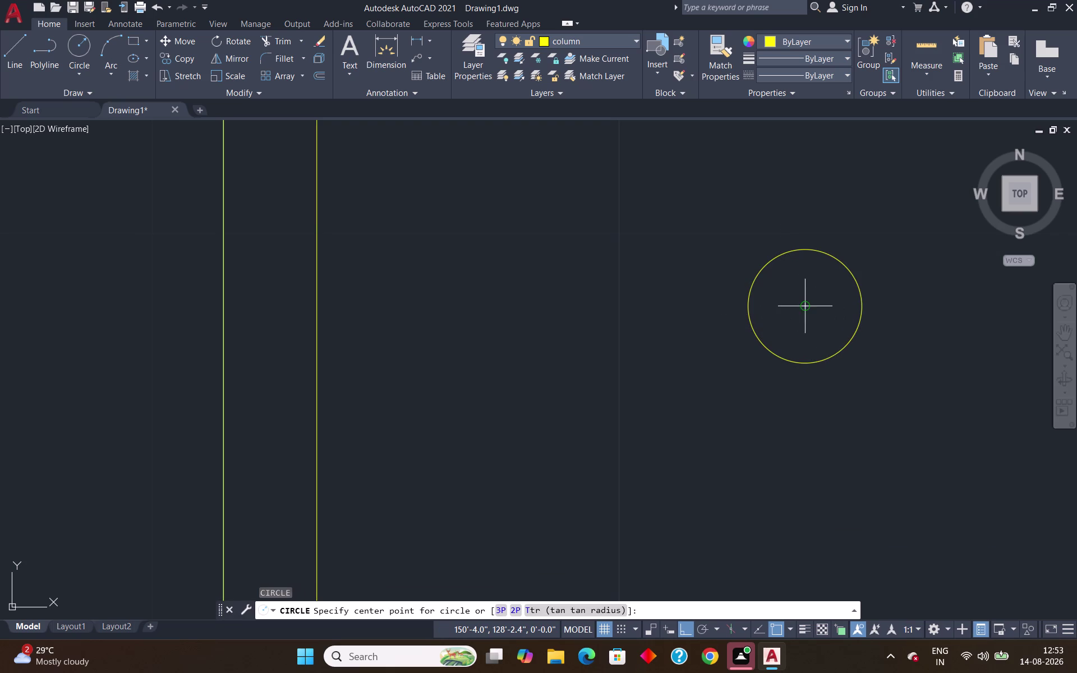
click(808, 307)
click(802, 278)
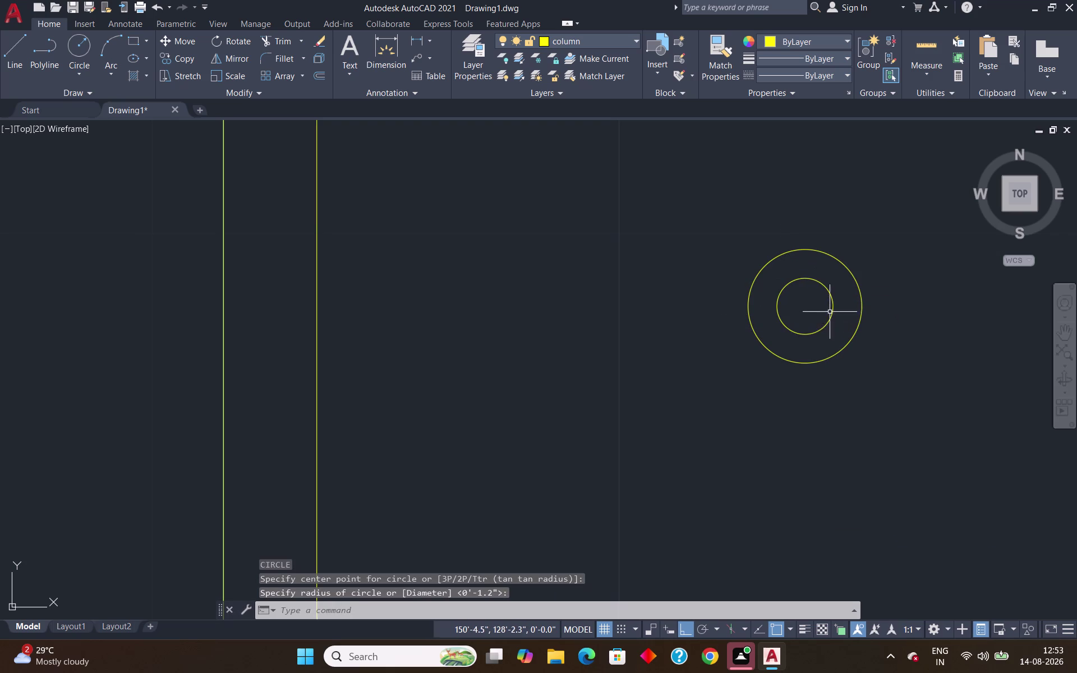
scroll(down, 3)
scroll(down, 3)
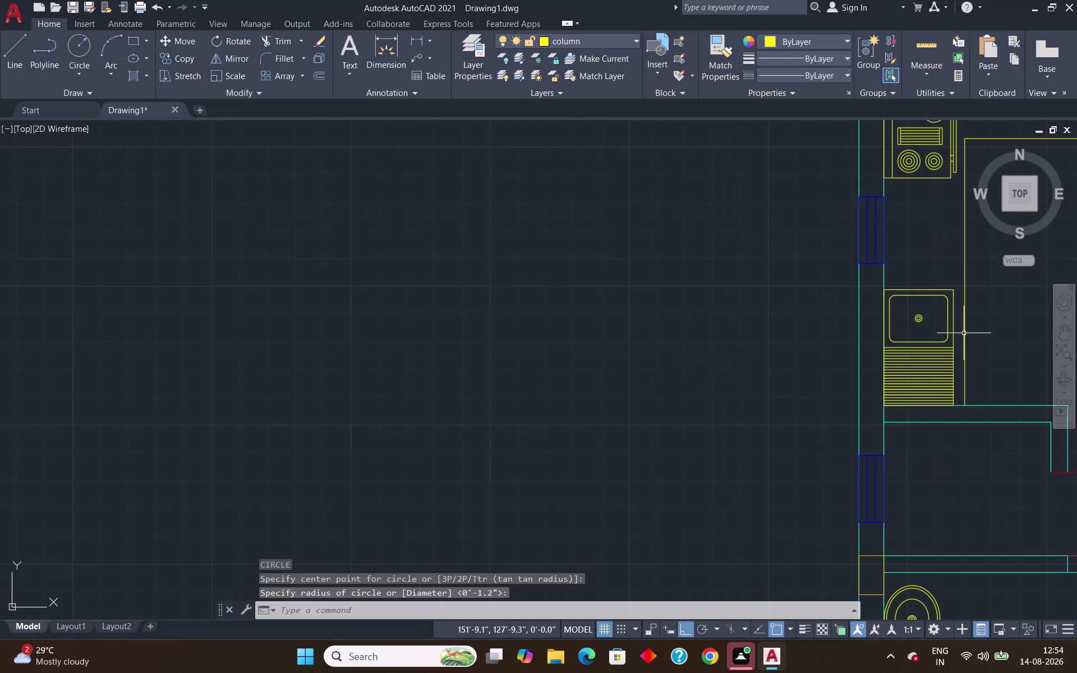
Pan and zoom across the plan to view the spare oval sink and sofas.
middle_drag(972, 358, 341, 226)
scroll(down, 3)
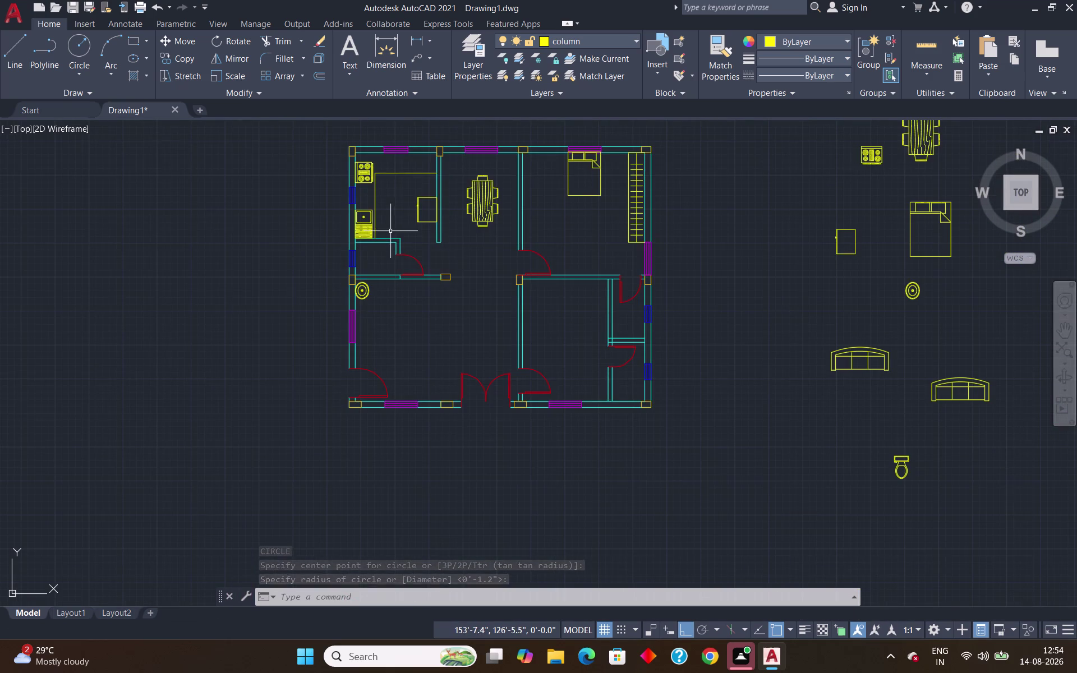
scroll(down, 3)
scroll(up, 3)
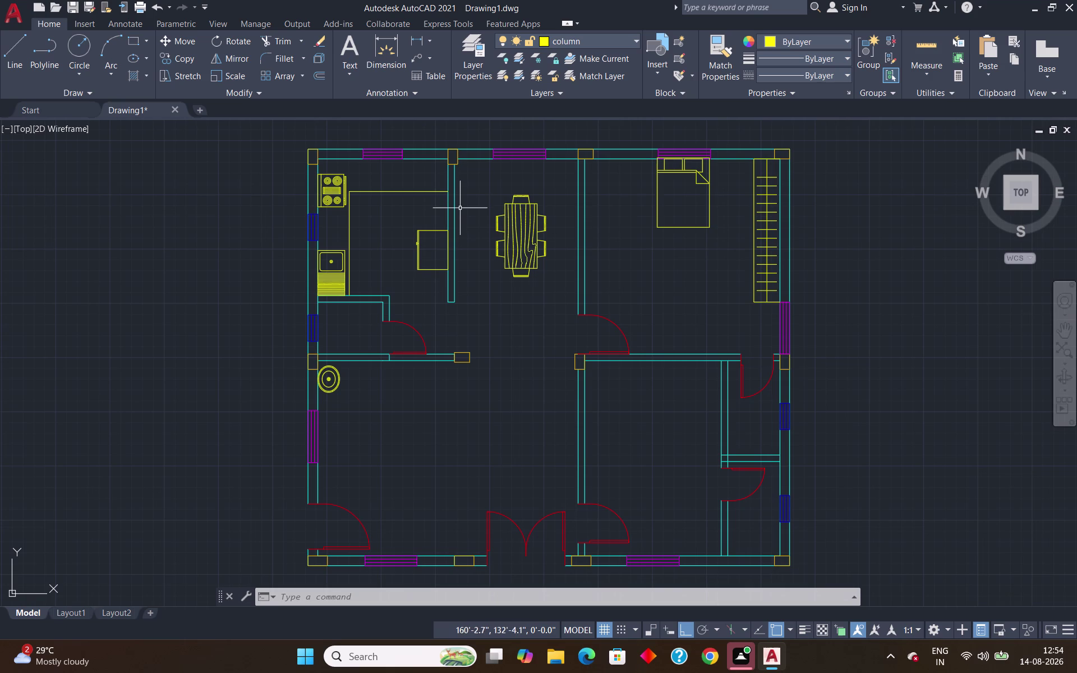
scroll(up, 3)
scroll(down, 3)
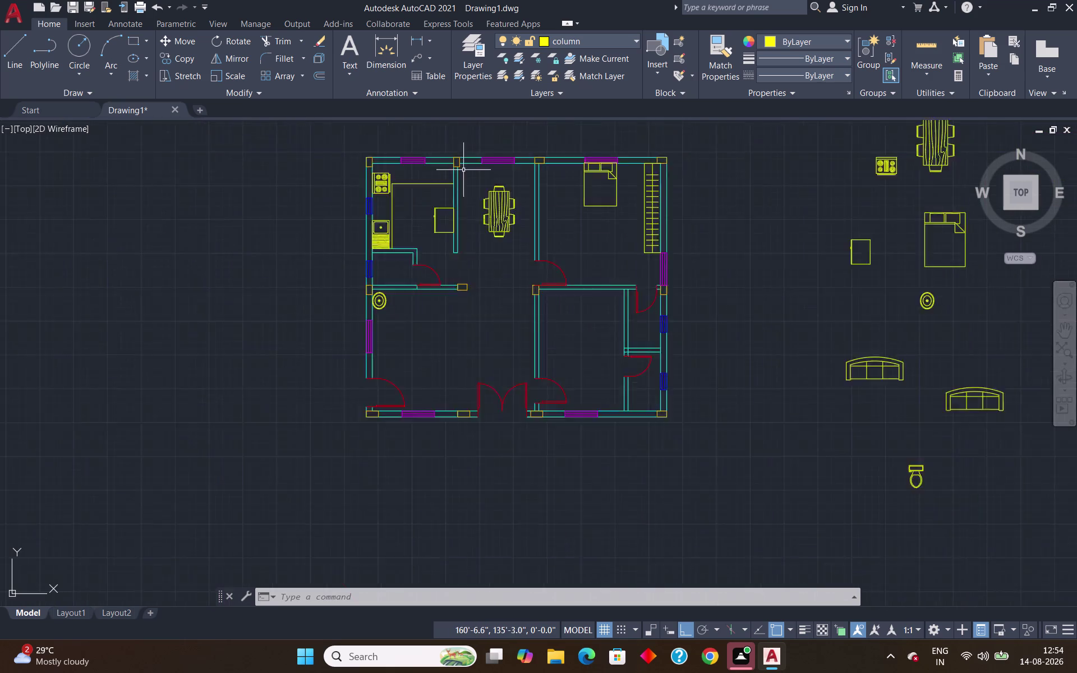
scroll(down, 3)
scroll(up, 3)
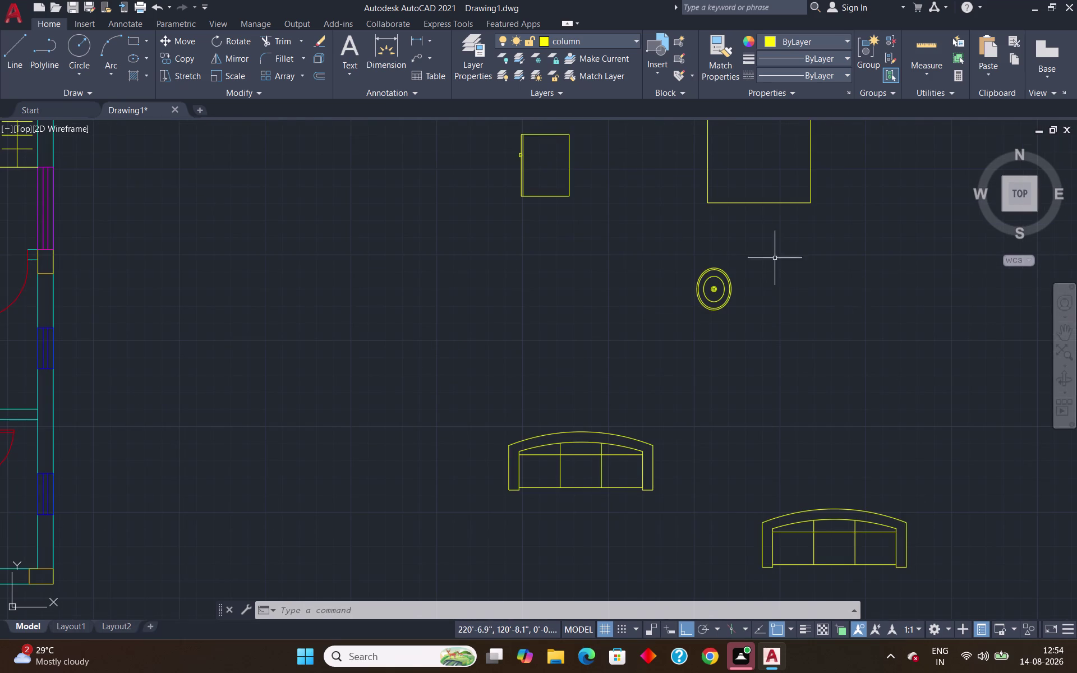
Copy the oval sink block to beside the dining-room wall.
click(771, 263)
click(678, 313)
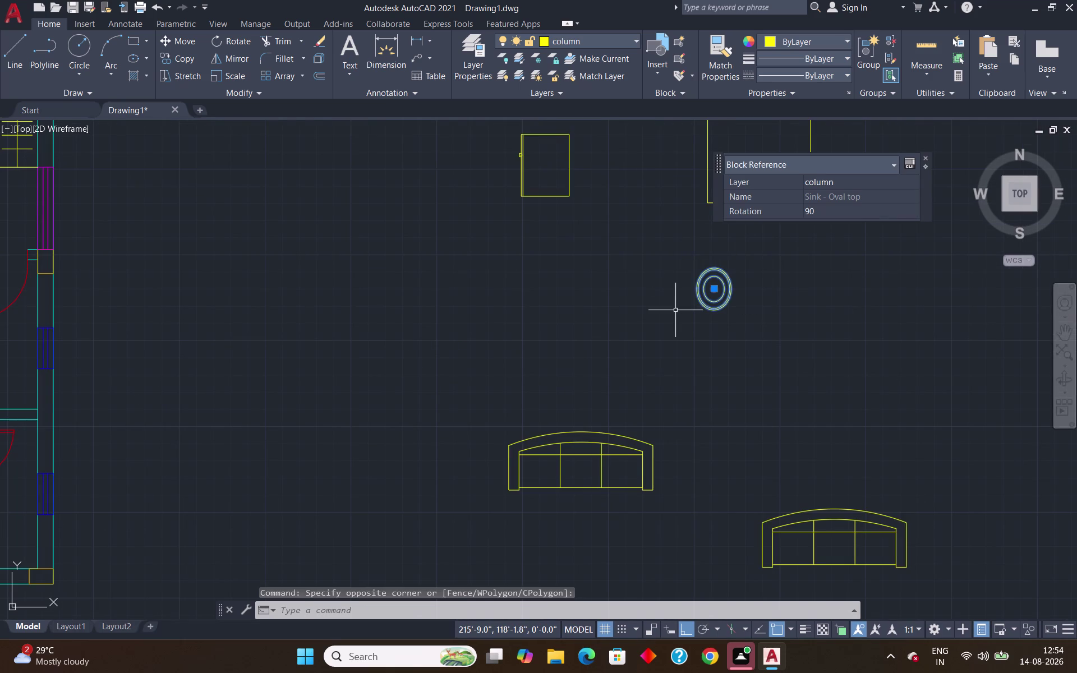
text(co)
key(Return)
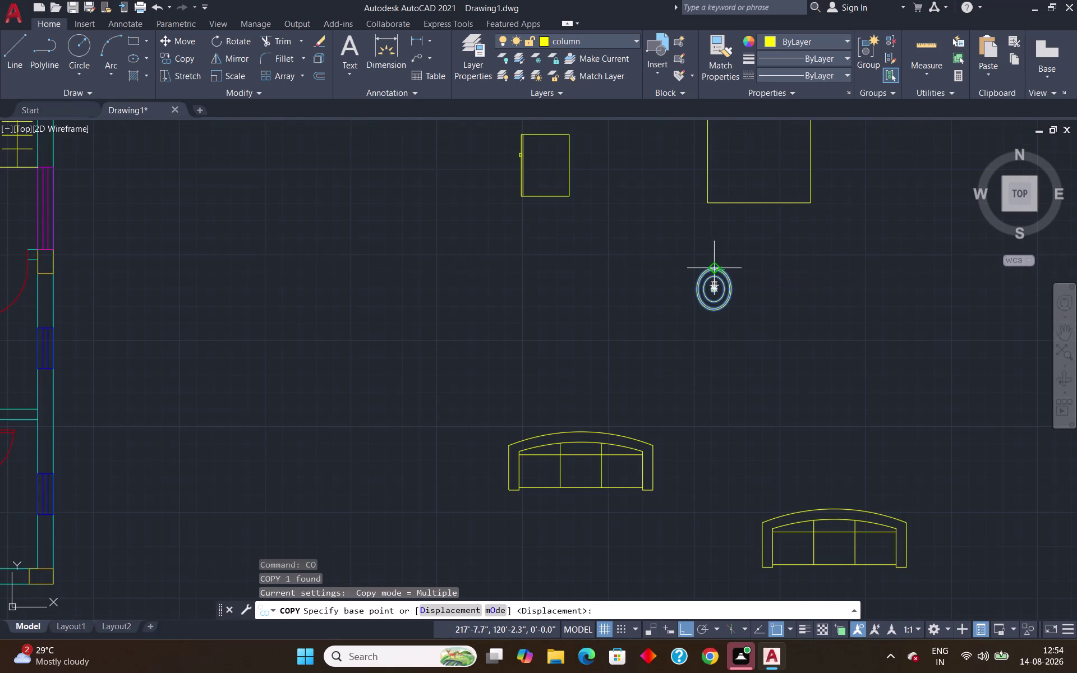
scroll(up, 3)
click(710, 278)
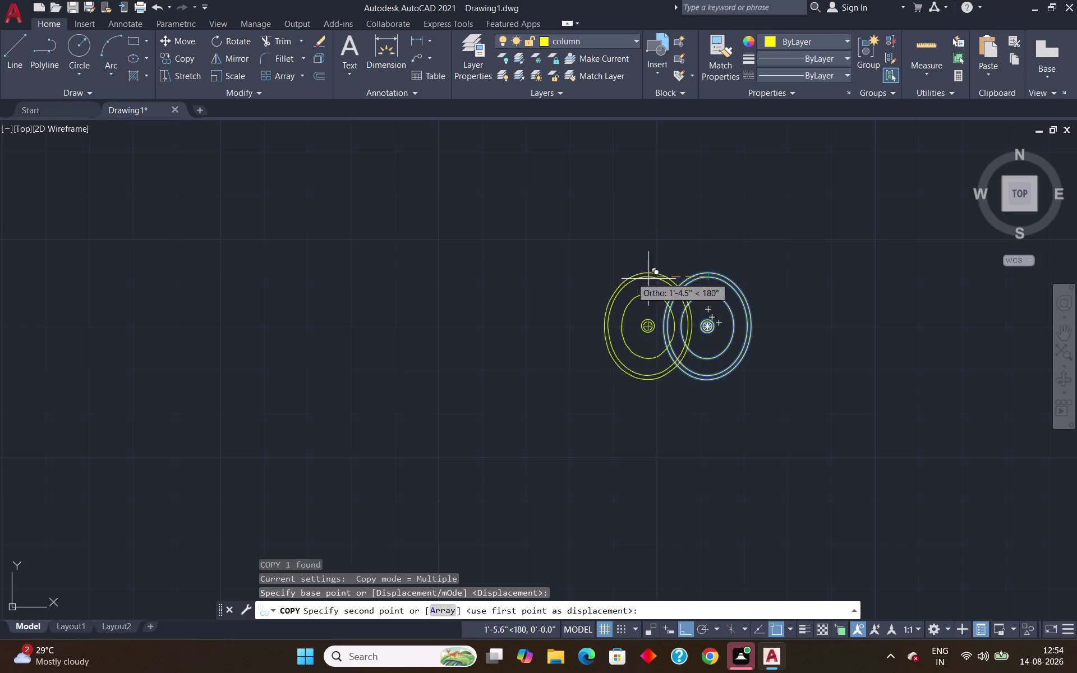
scroll(down, 3)
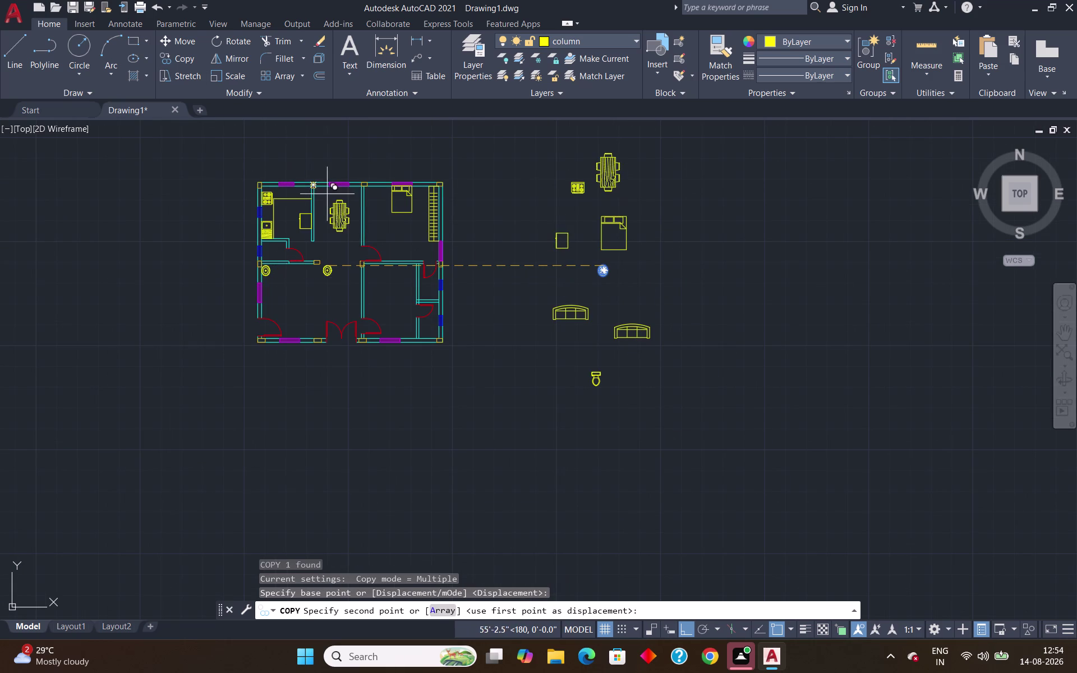
scroll(up, 3)
scroll(up, 3)
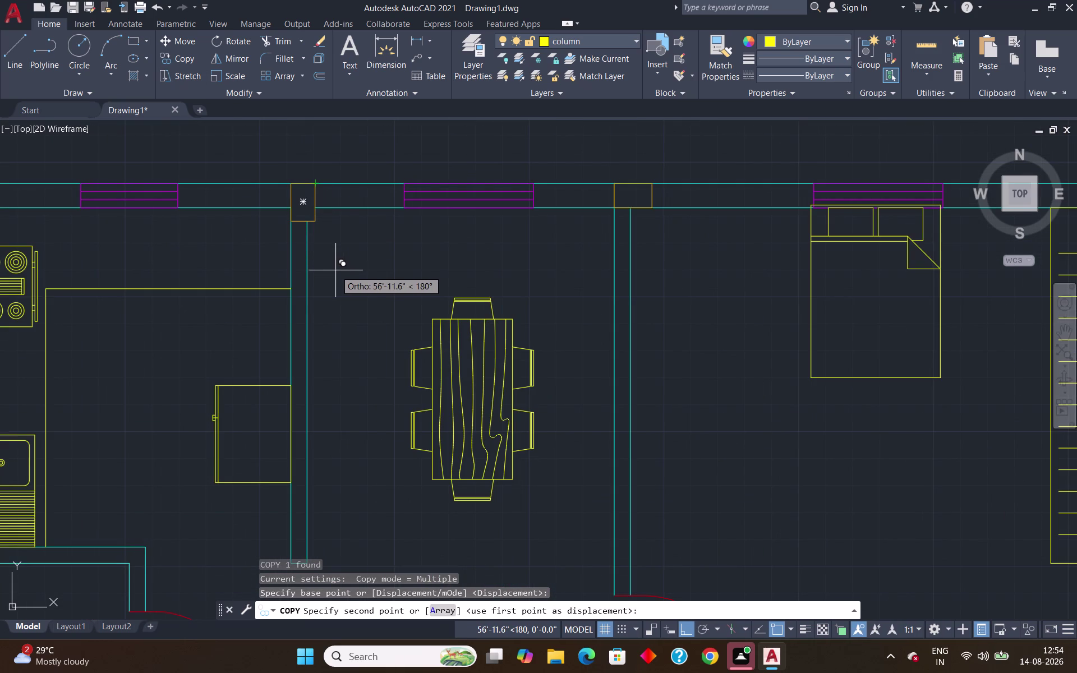
click(343, 209)
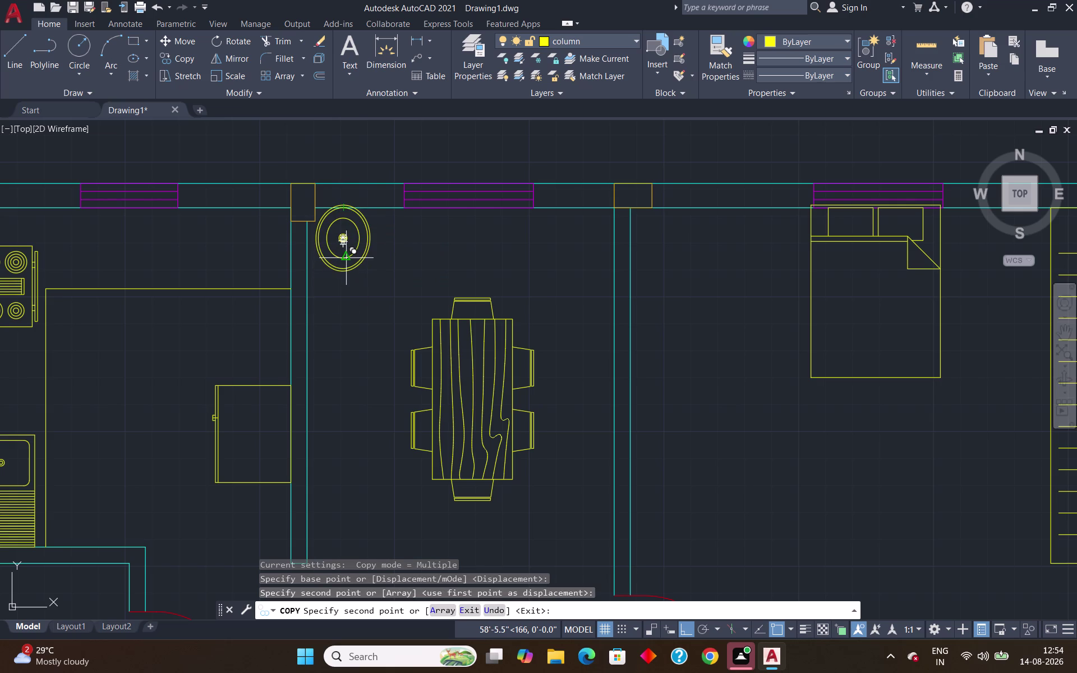
key(Return)
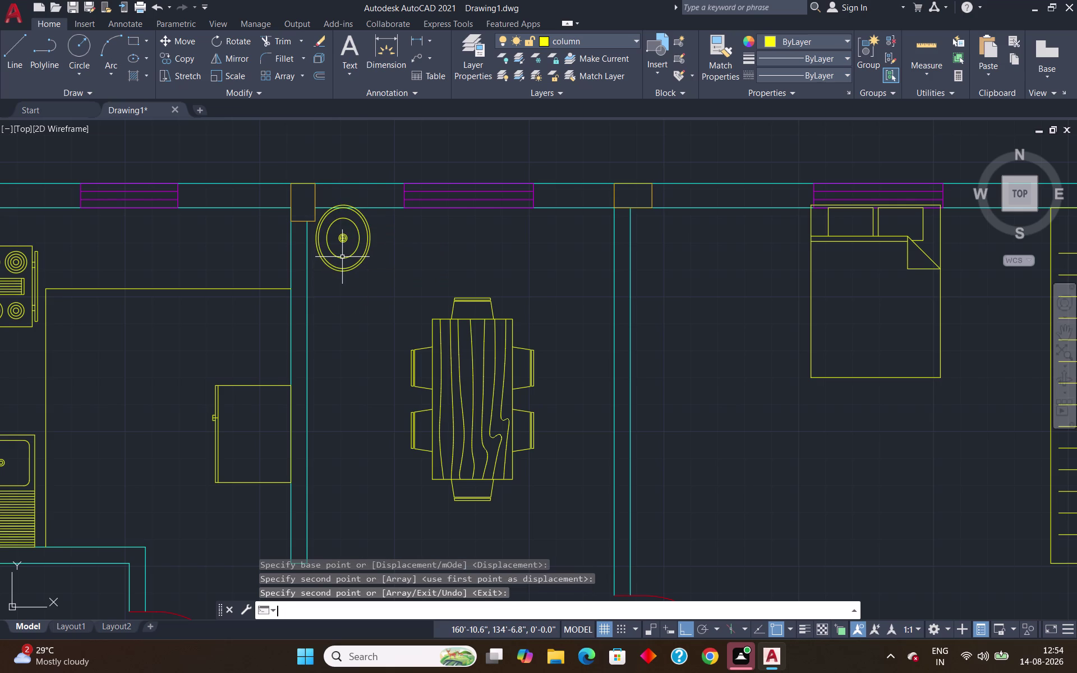
Move the sink copy lower along the dining wall.
click(344, 237)
key(m)
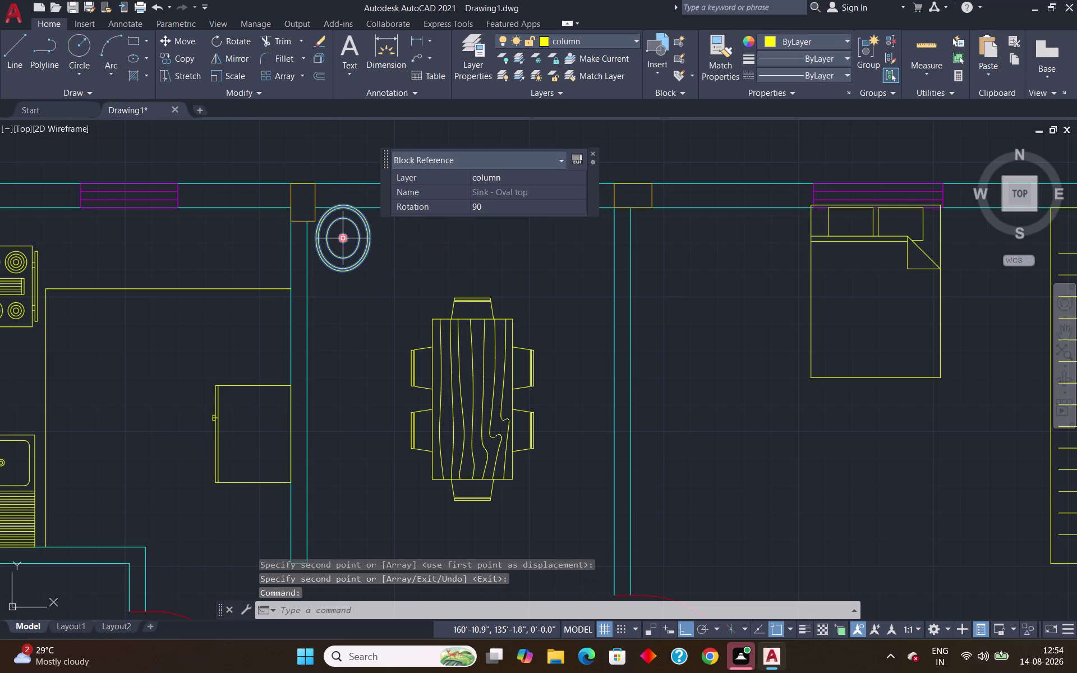
key(Return)
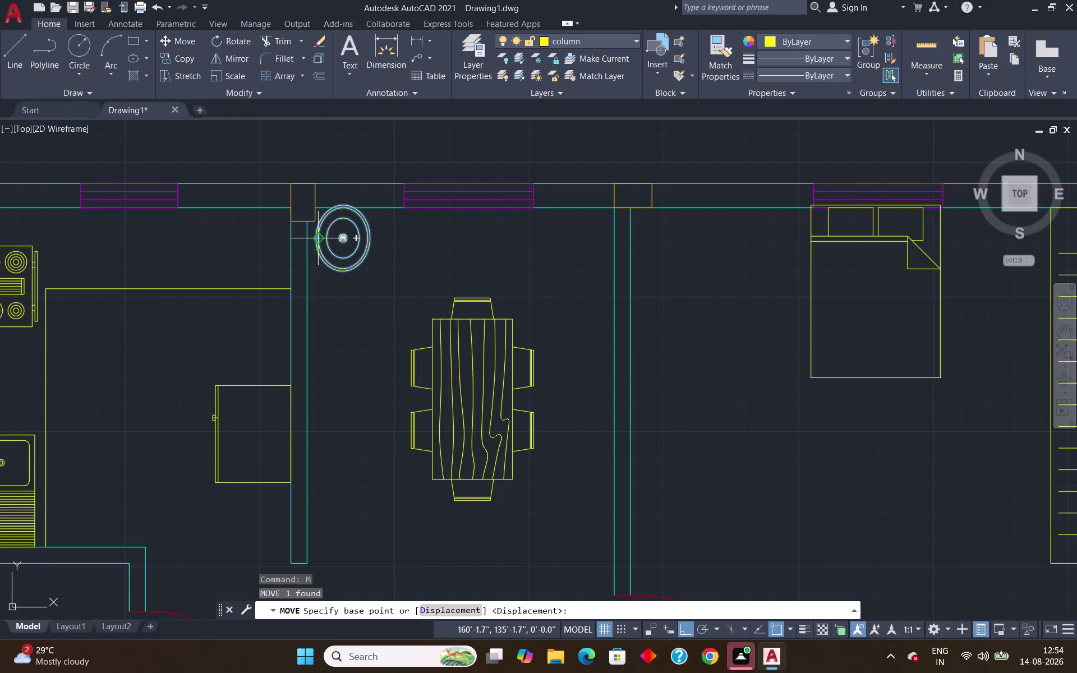
click(317, 236)
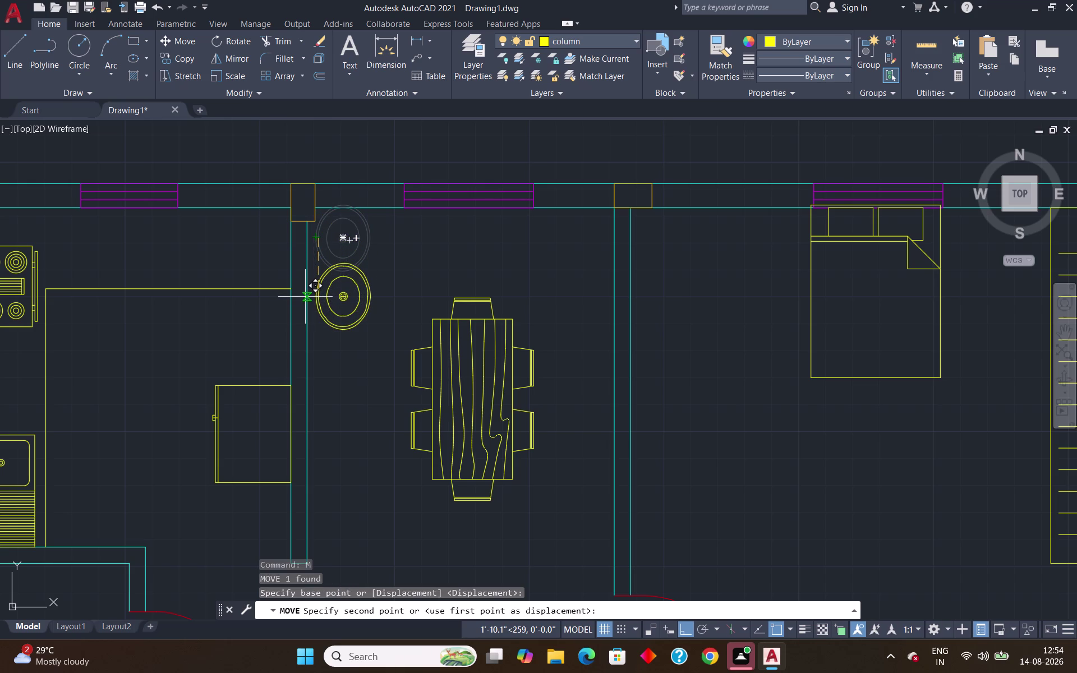
click(305, 297)
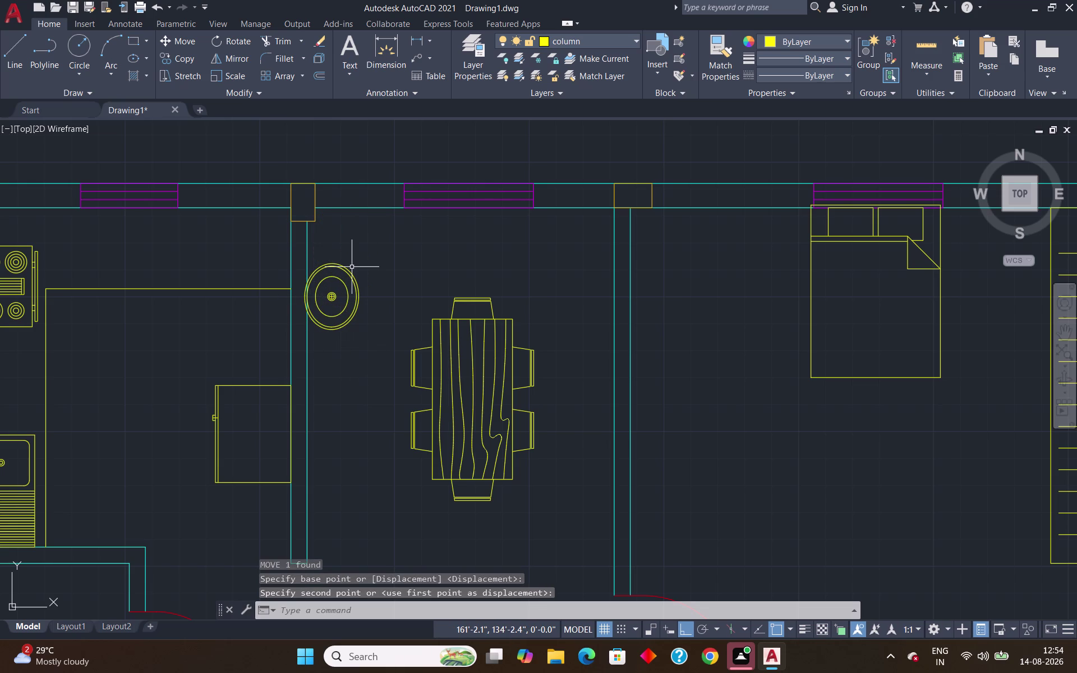
scroll(down, 3)
scroll(up, 3)
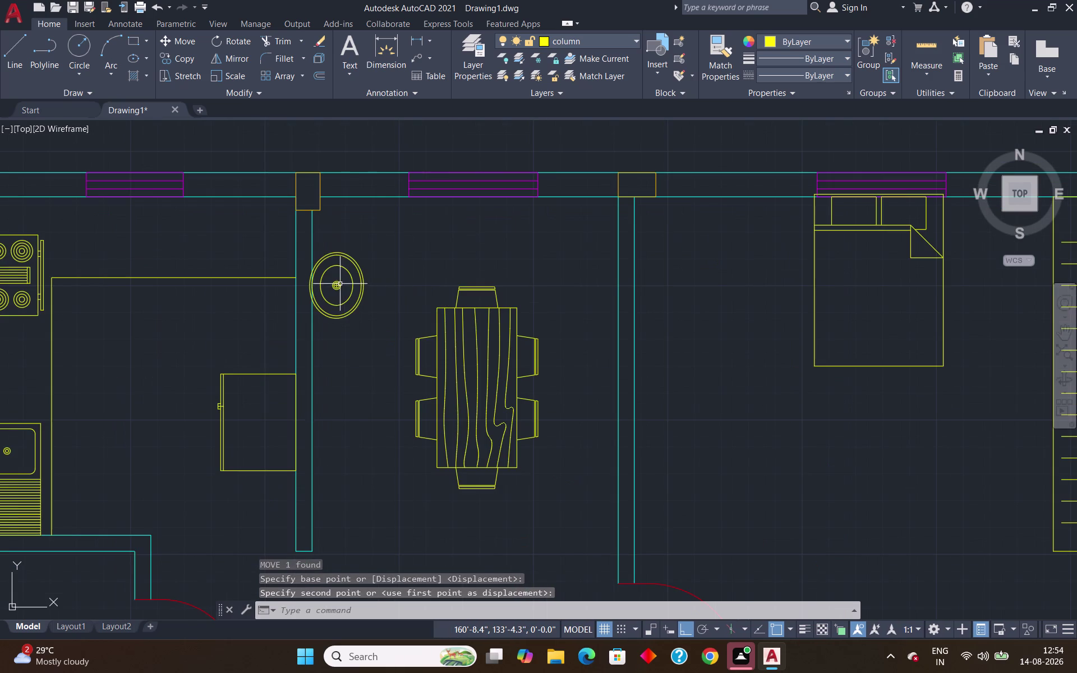
Nudge the sink copy up against the wall near the top.
click(336, 282)
key(m)
key(Return)
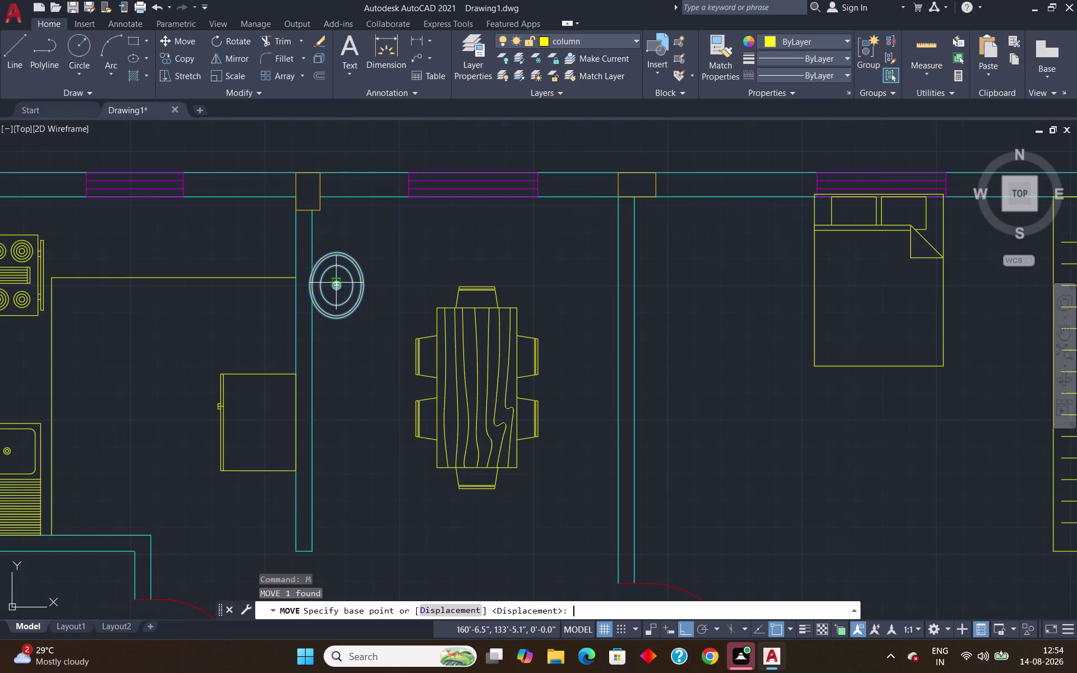
click(307, 293)
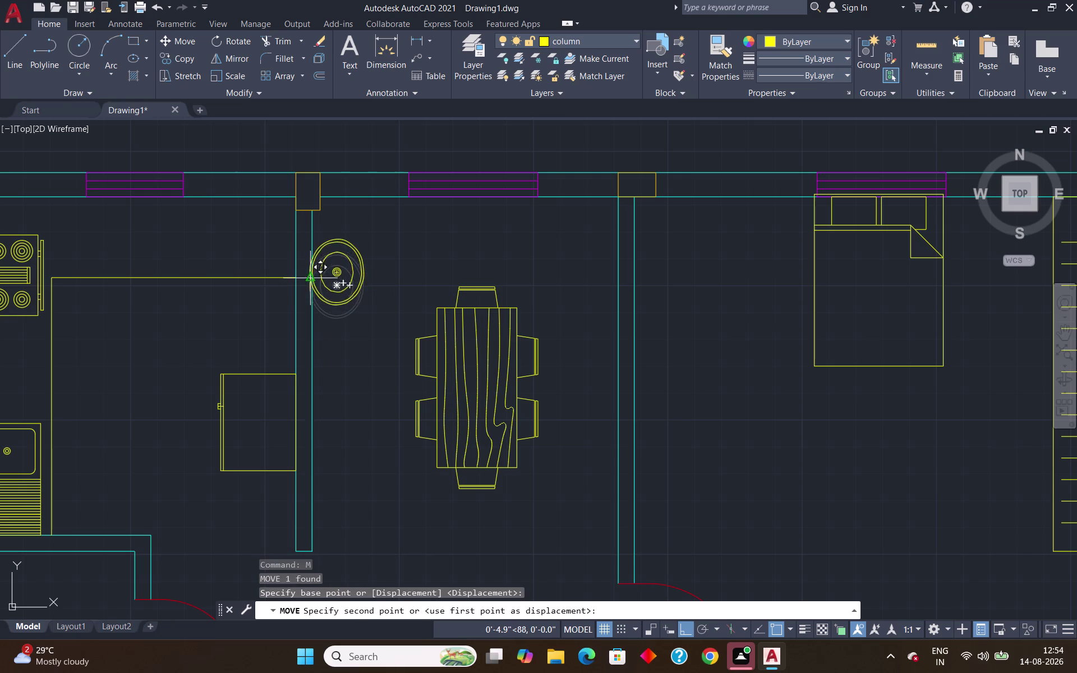
click(309, 260)
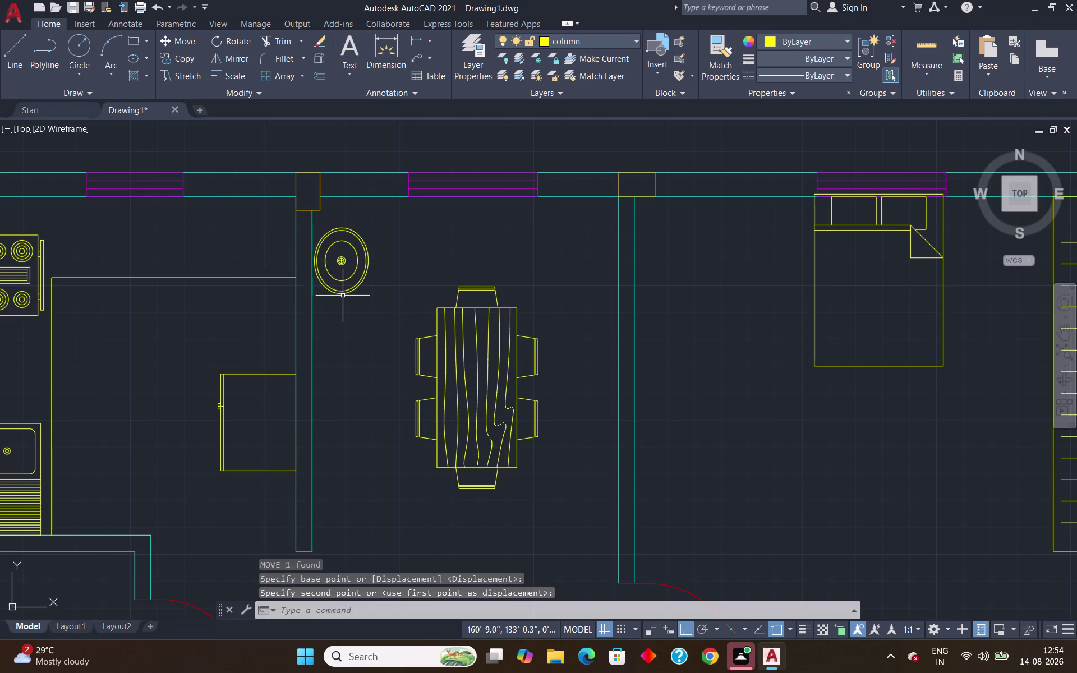
key(Return)
scroll(down, 3)
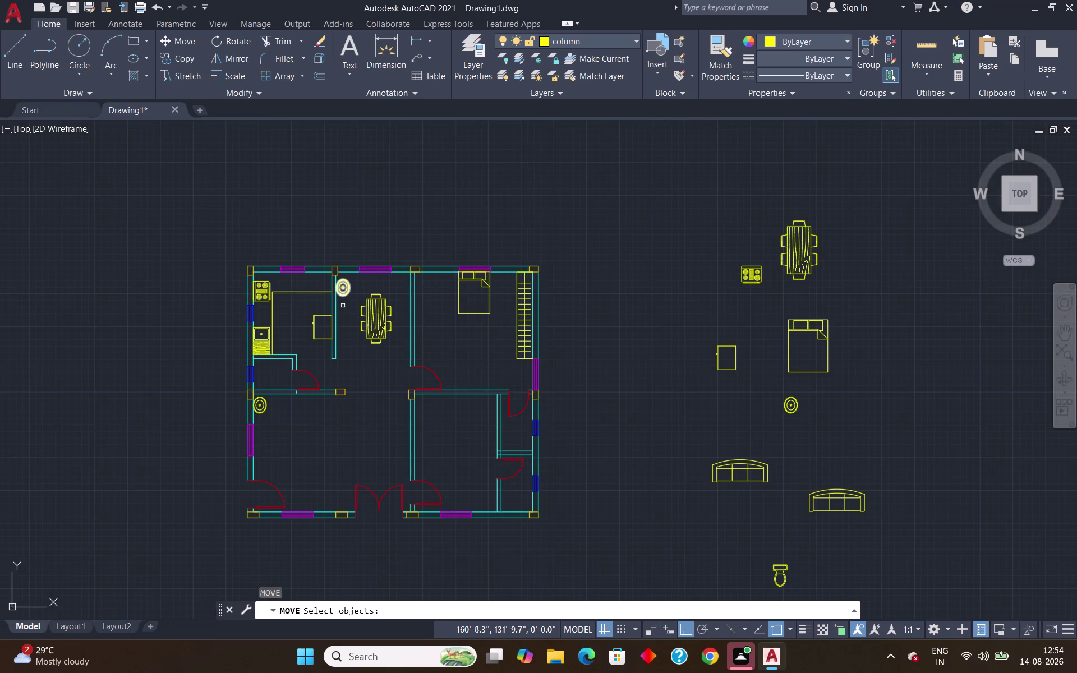
Cancel the repeated move and zoom toward the spare bed, sink and sofa blocks.
key(Escape)
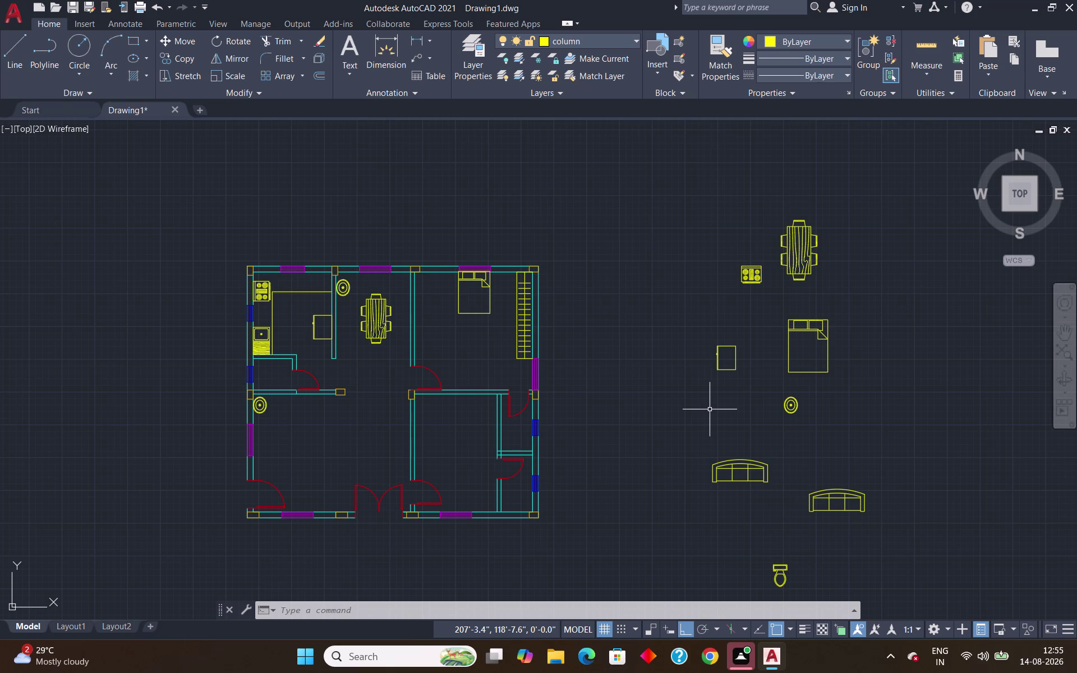
scroll(up, 3)
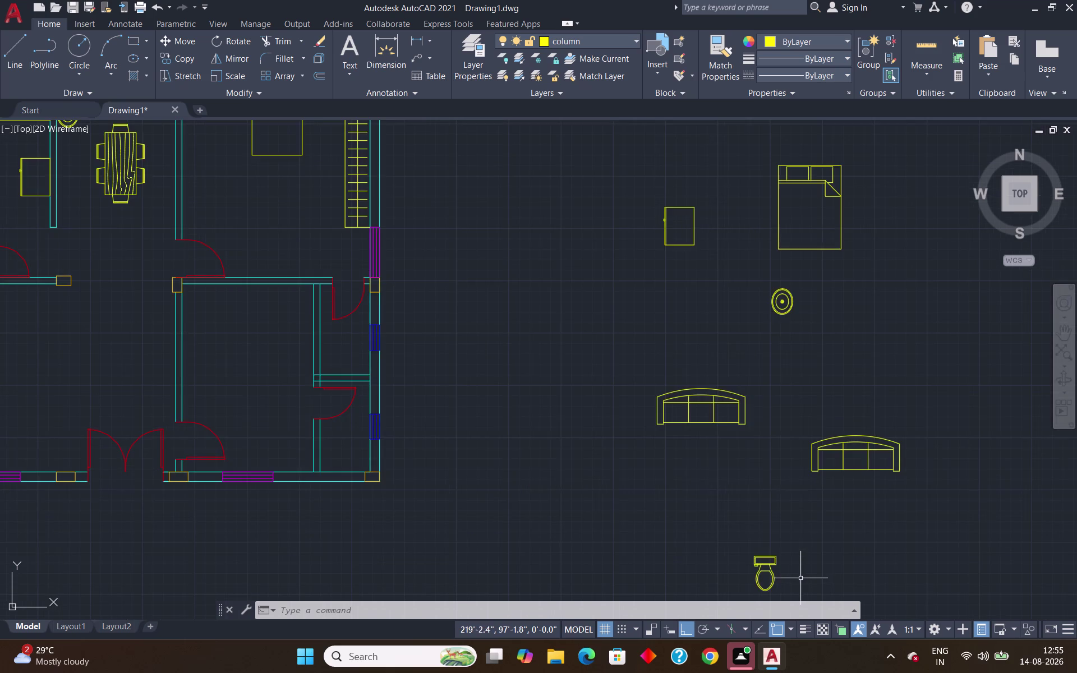
scroll(down, 3)
scroll(down, 3)
scroll(up, 3)
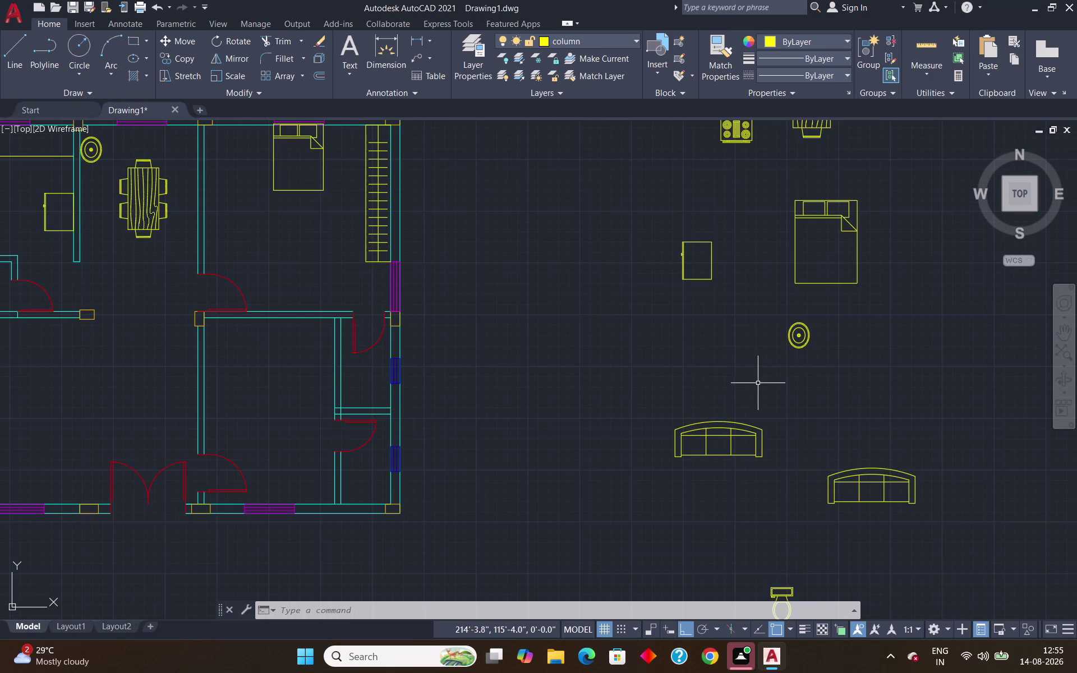
Rotate the 7' roundback sofa 90° so it stands upright.
click(759, 386)
click(685, 482)
text(co)
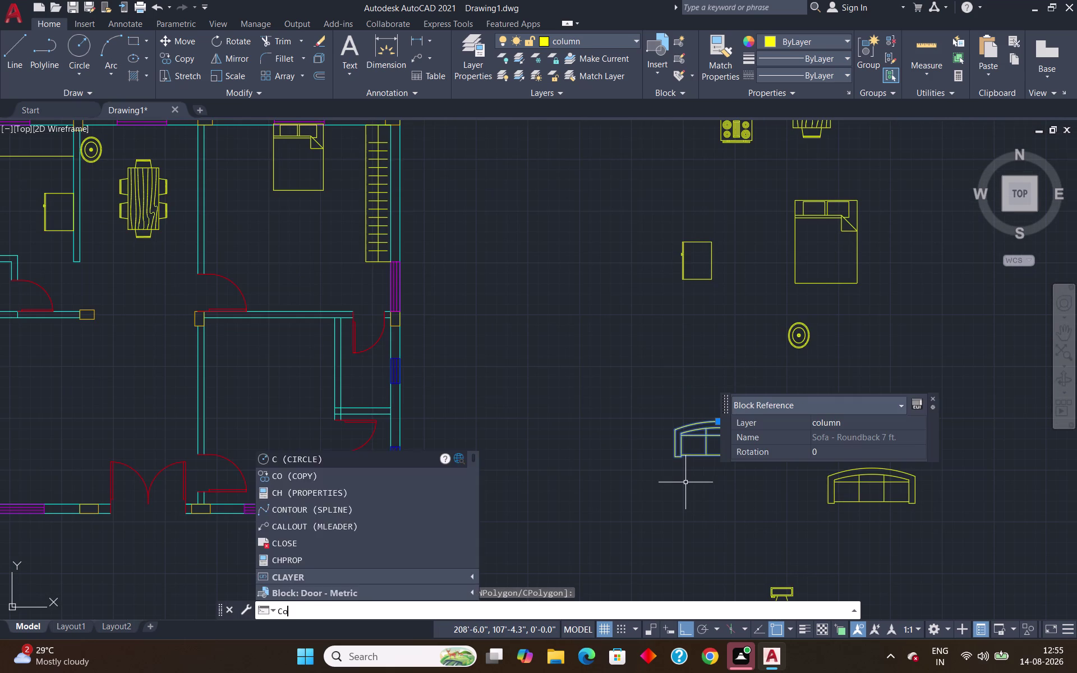
key(Return)
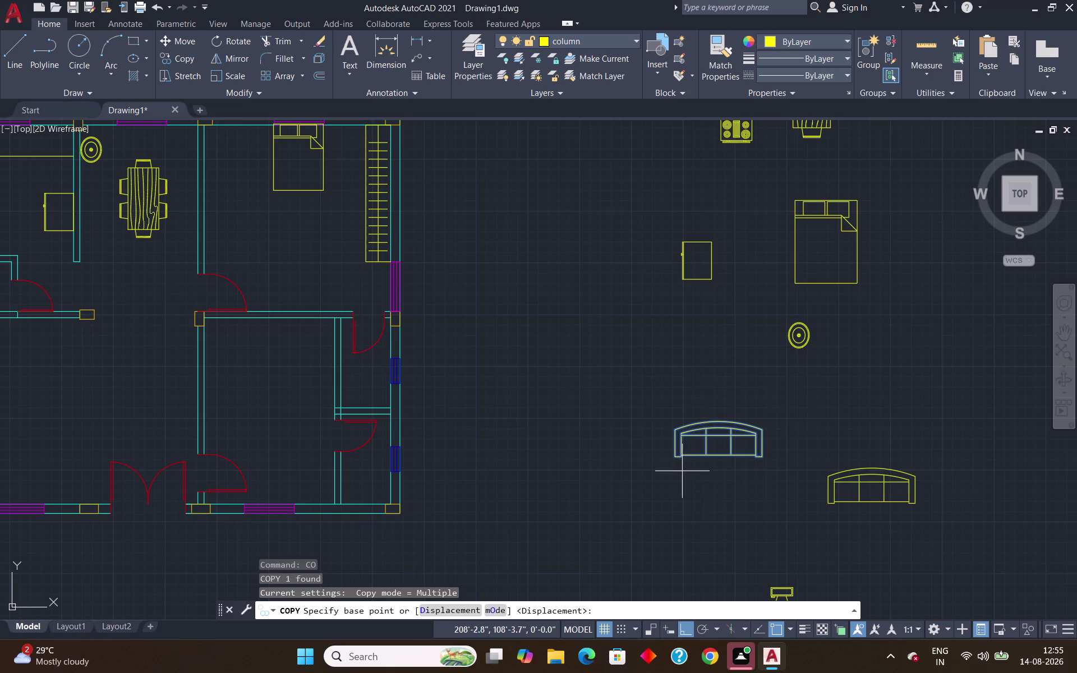
key(Escape)
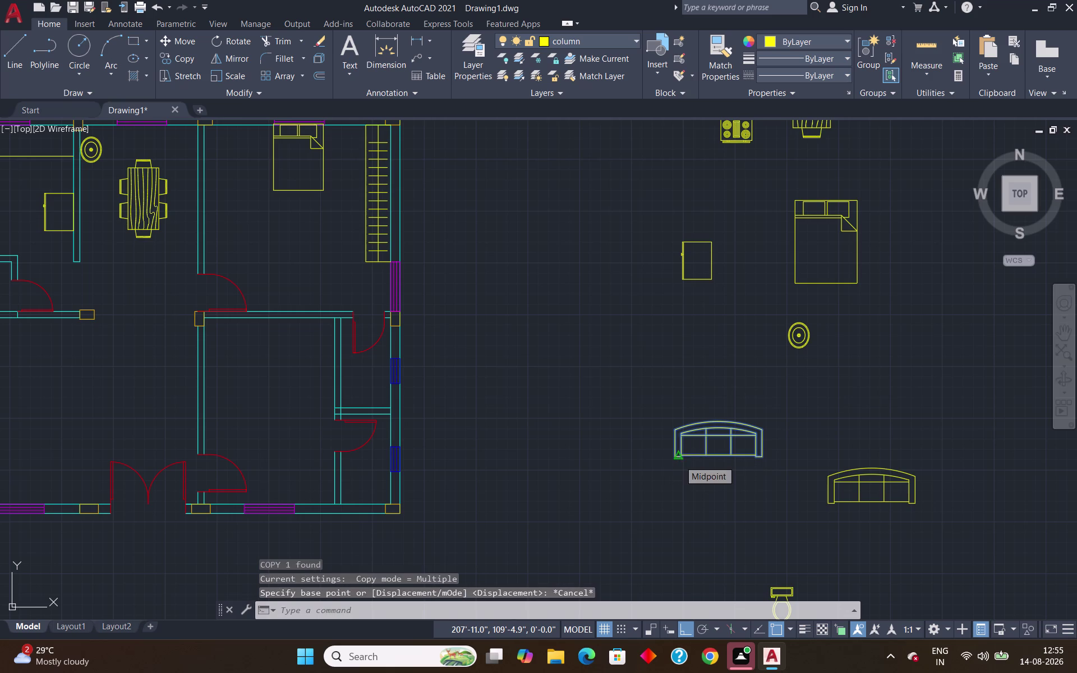
click(732, 402)
click(673, 482)
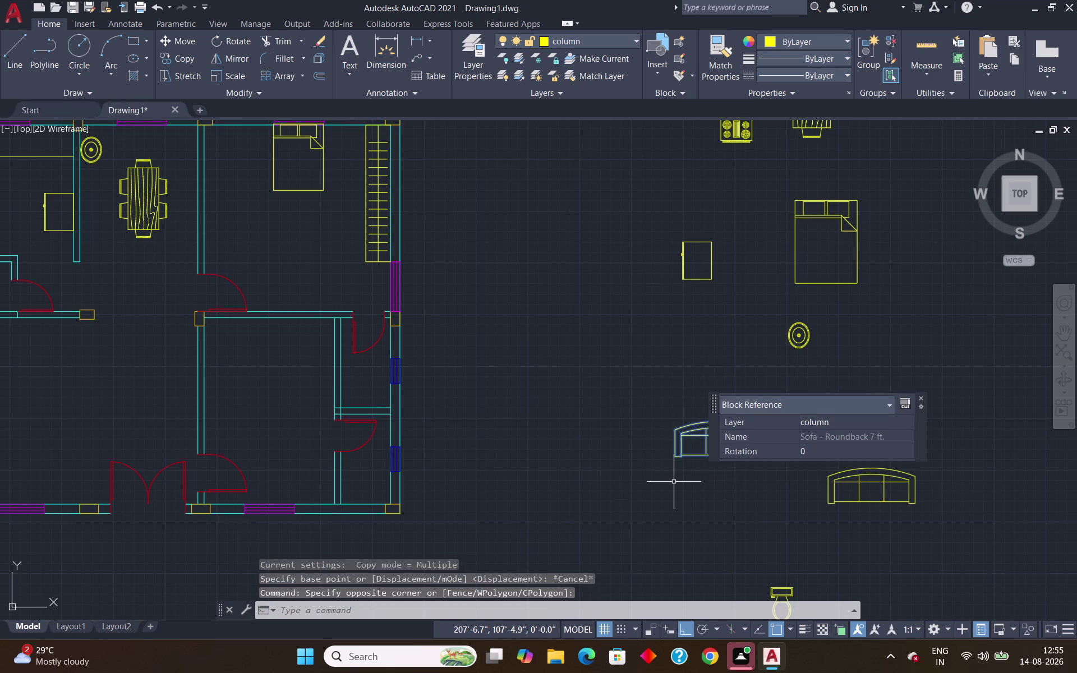
text(ro)
key(Return)
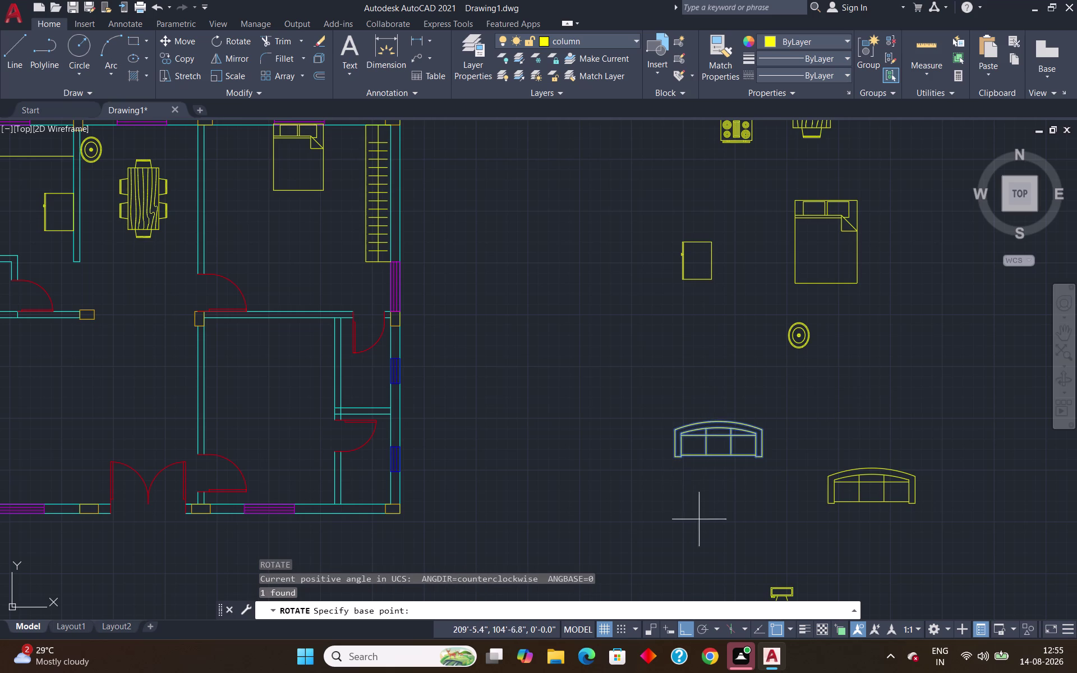
click(677, 458)
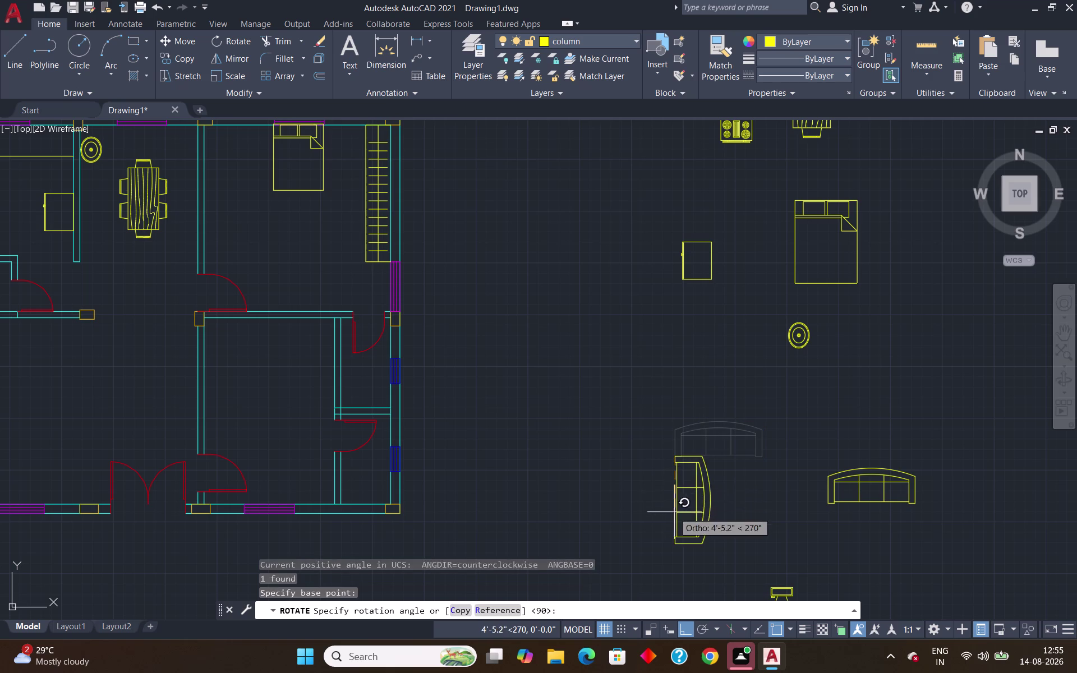
click(714, 336)
Begin copying the upright sofa from a base point on the sofa.
click(720, 345)
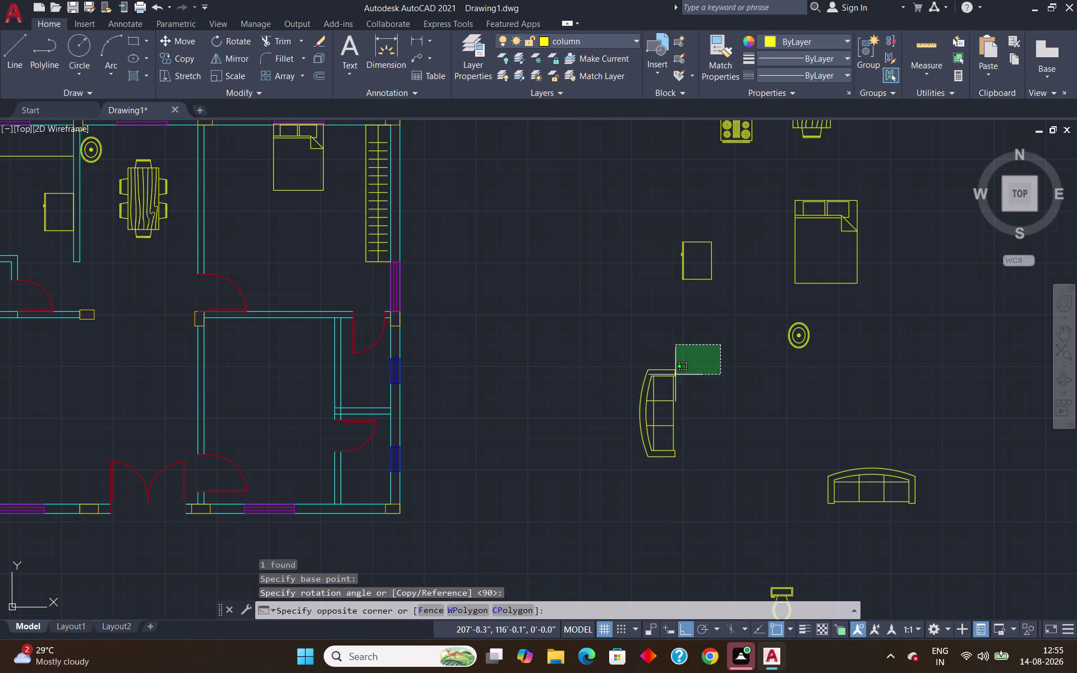
click(617, 456)
text(co)
key(Return)
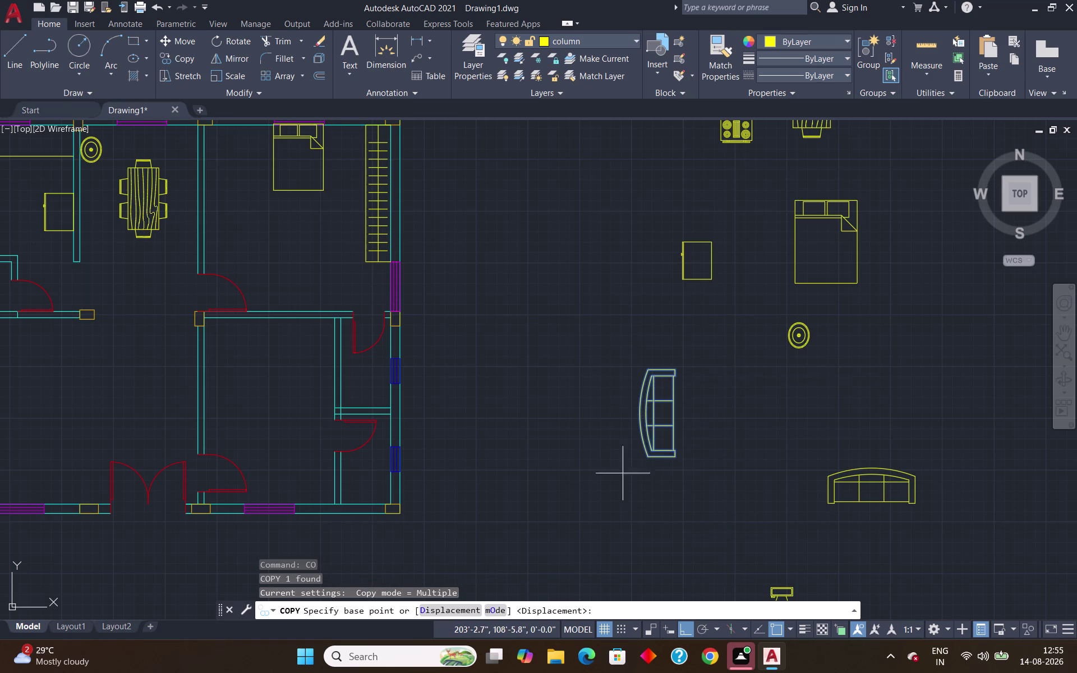
click(678, 454)
scroll(down, 3)
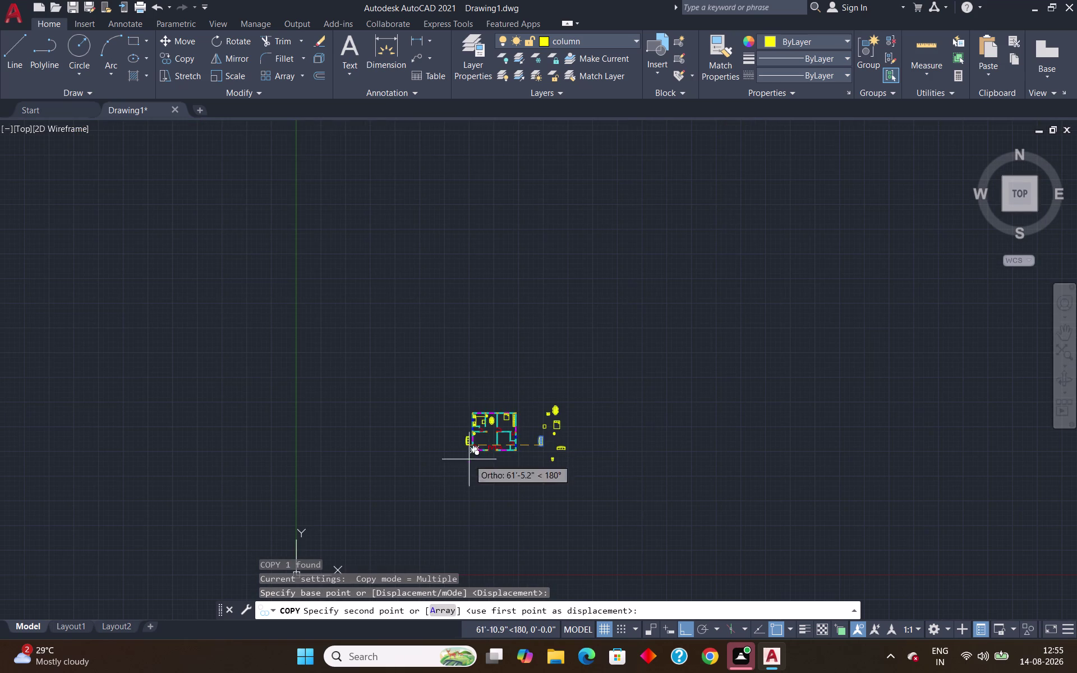
scroll(up, 3)
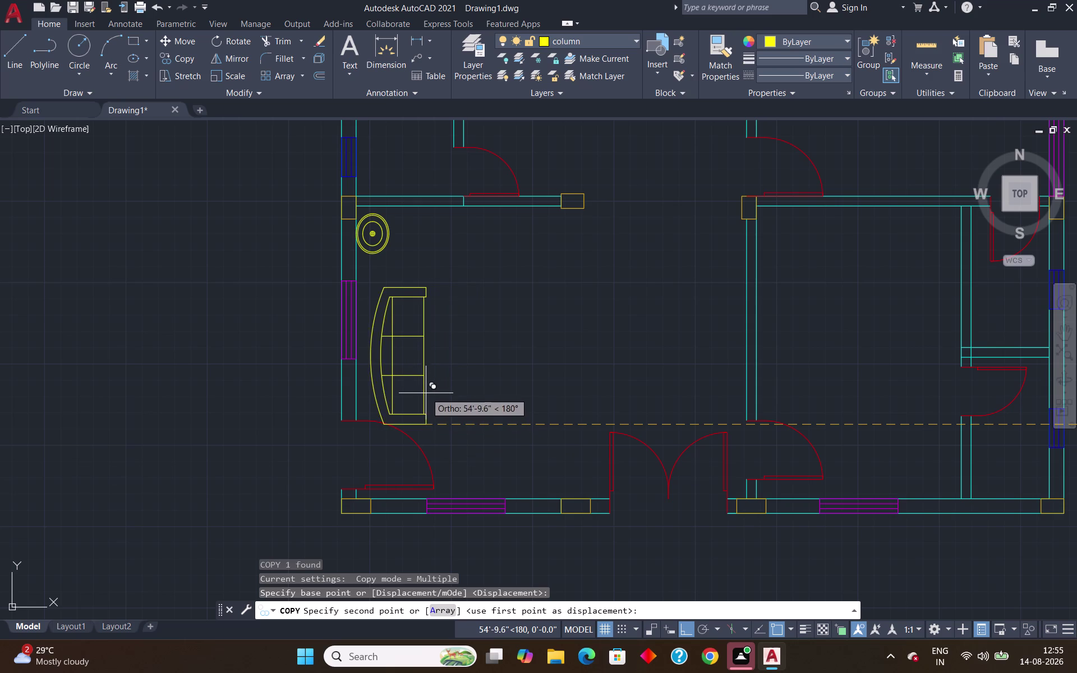
Place the sofa copy against the living room's left wall and delete the nearby round object.
click(423, 326)
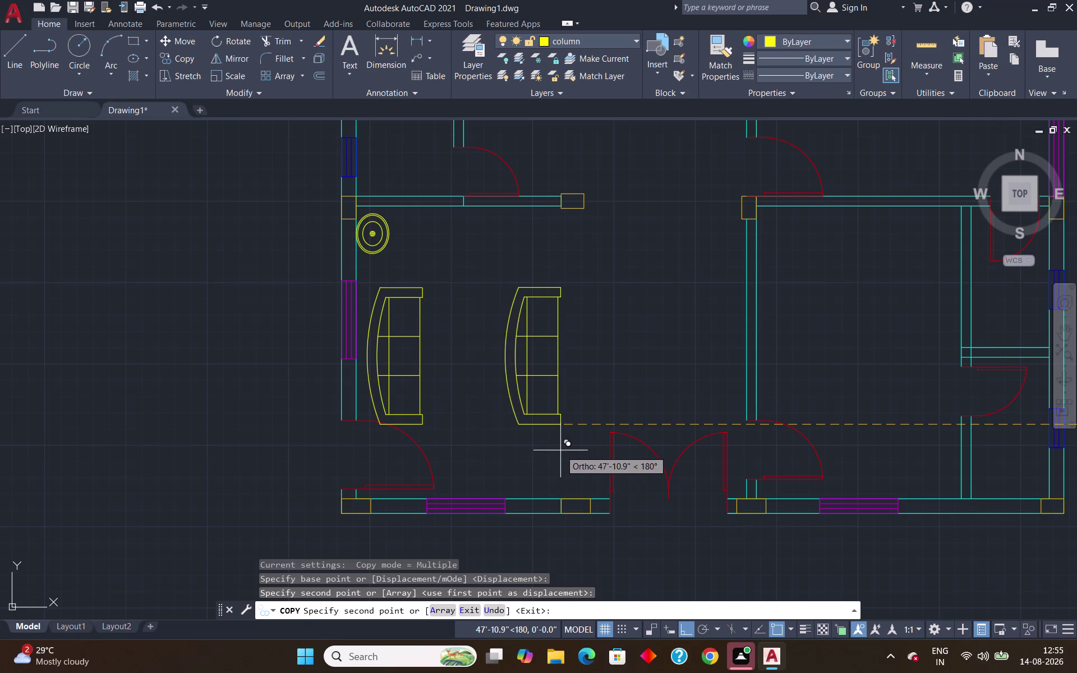
key(Escape)
scroll(down, 3)
scroll(up, 3)
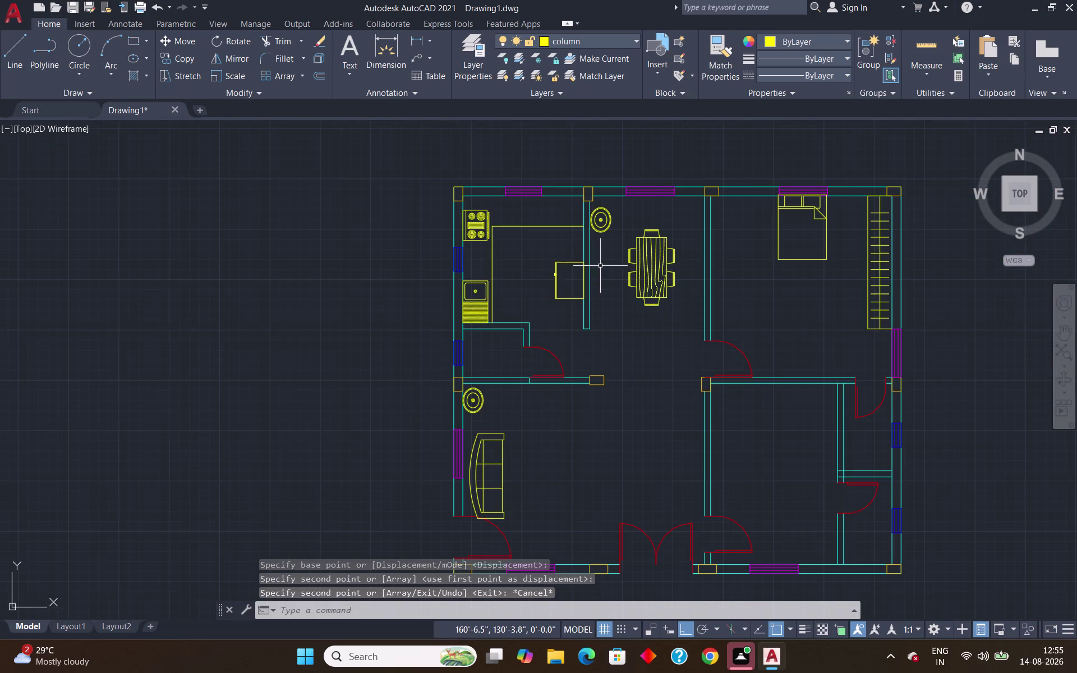
click(470, 403)
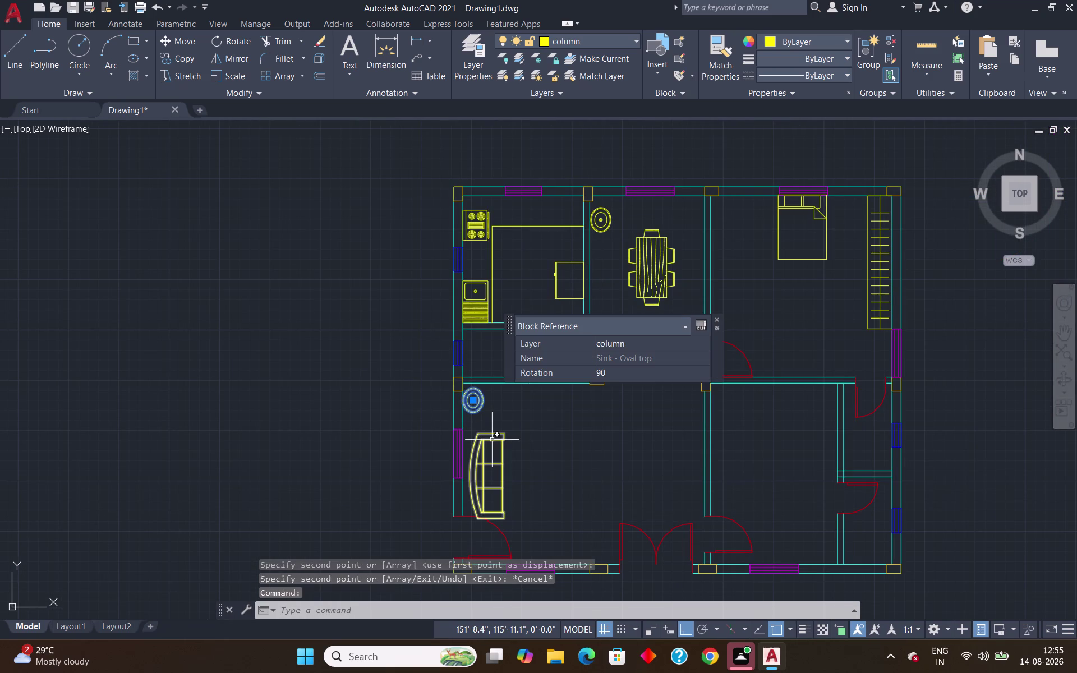
key(Delete)
scroll(down, 3)
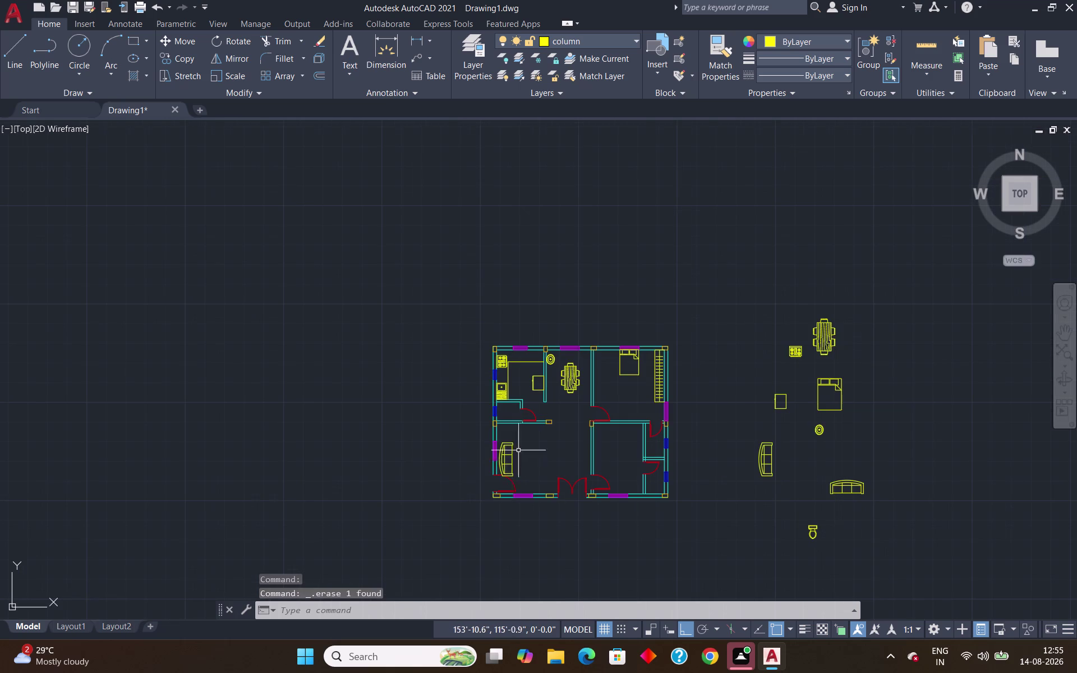
Move the living-room sofa up along the left wall from its back midpoint.
scroll(up, 3)
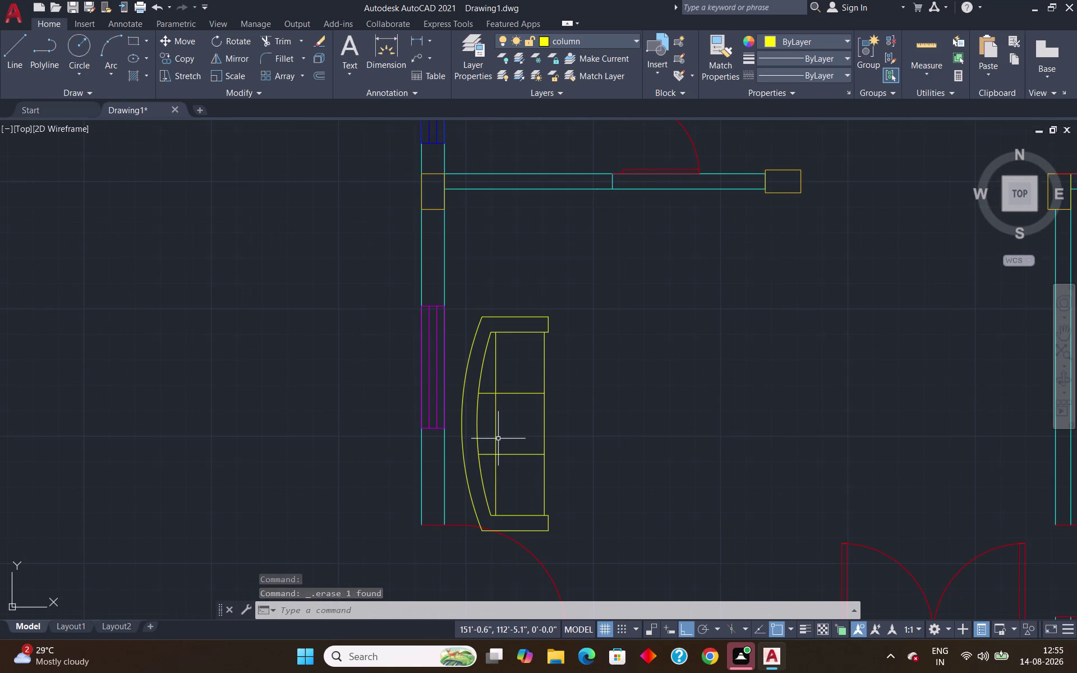
click(493, 434)
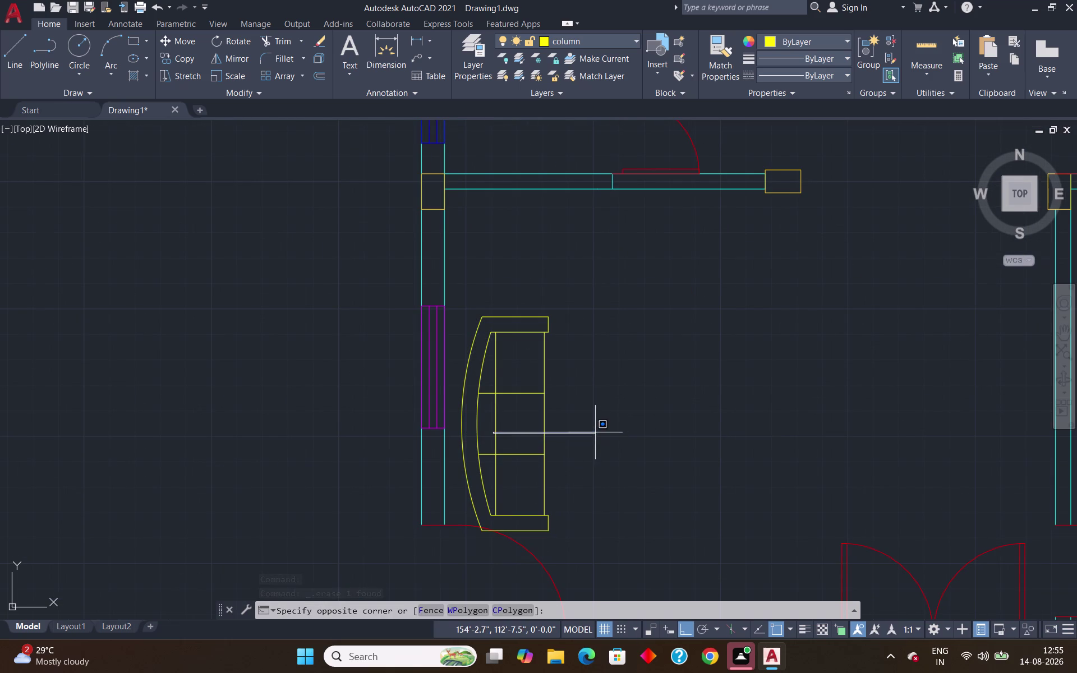
click(595, 436)
click(668, 390)
click(509, 455)
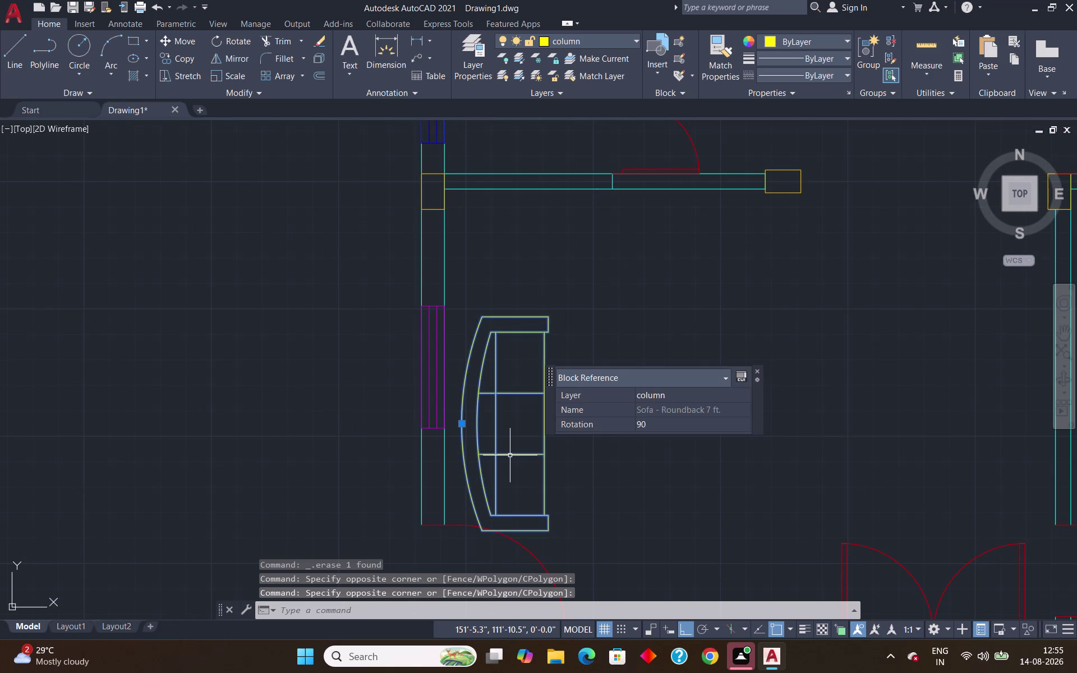
key(m)
key(Return)
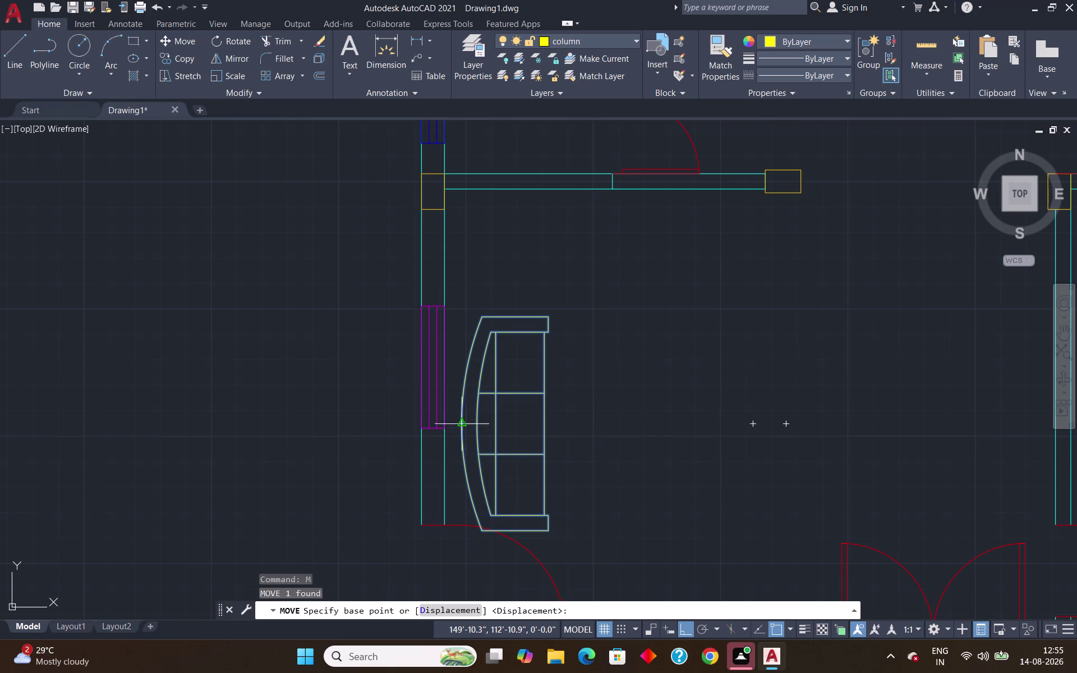
click(460, 431)
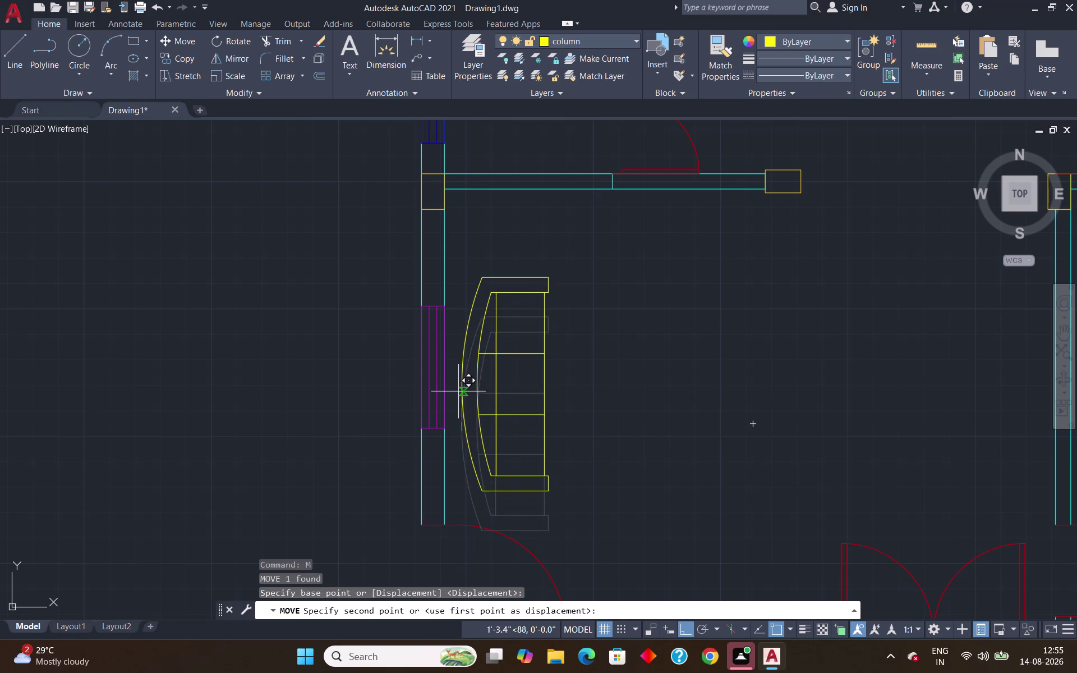
click(460, 383)
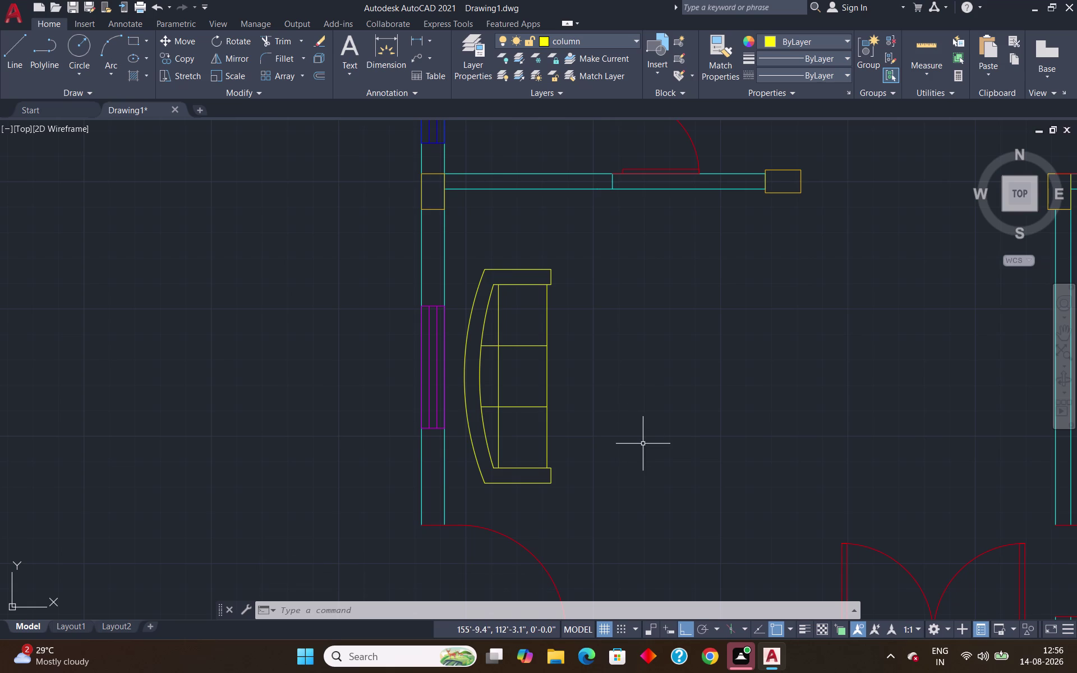
scroll(down, 3)
click(599, 451)
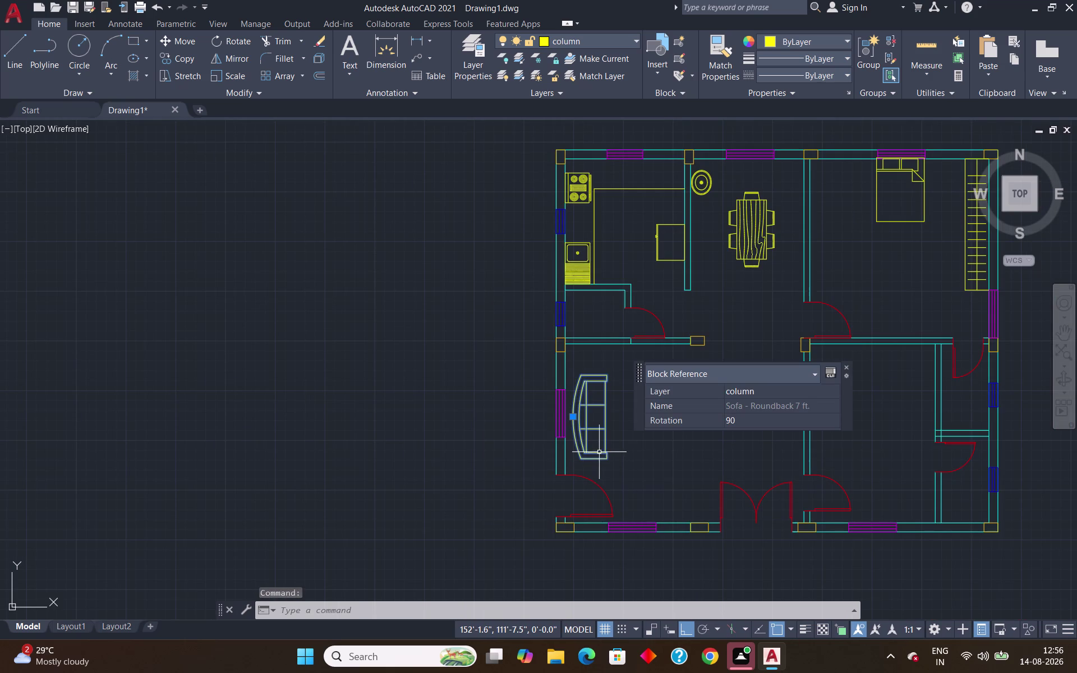
text(sc)
key(Return)
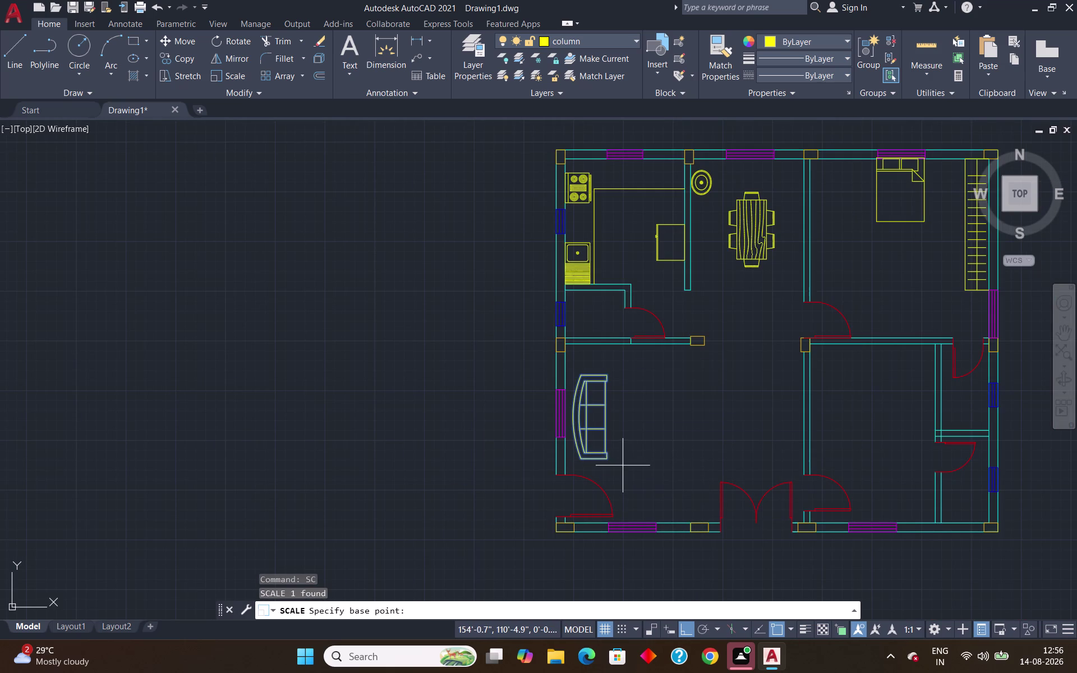
Scale the sofa by reference from a 5' length to 4'.
scroll(up, 3)
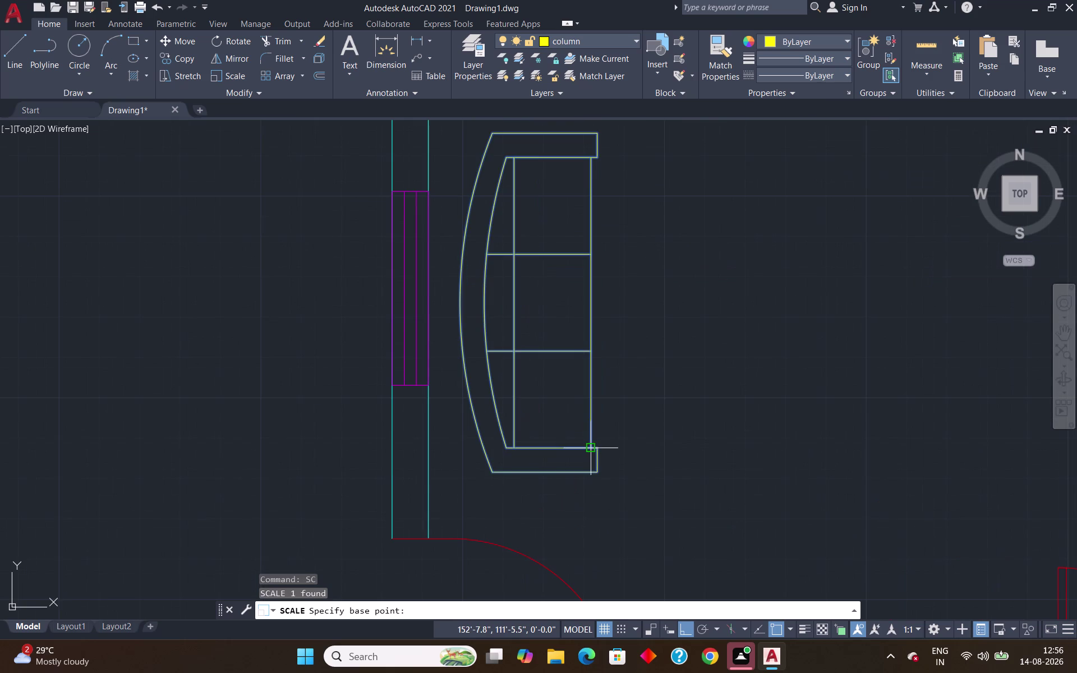
click(586, 447)
click(491, 604)
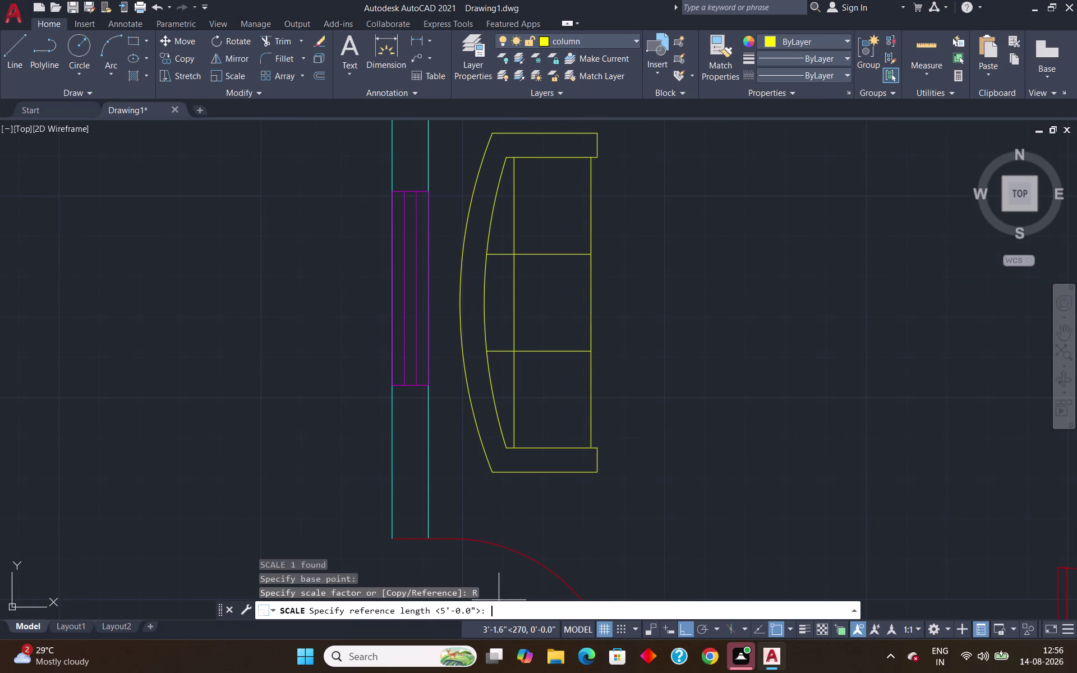
click(589, 448)
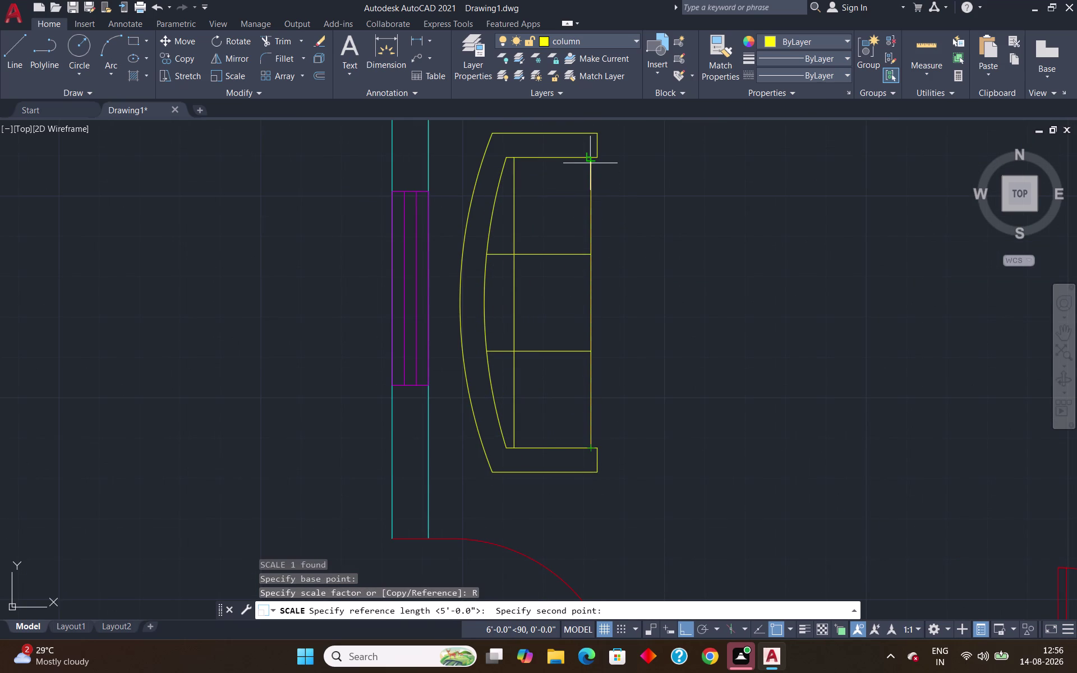
click(592, 159)
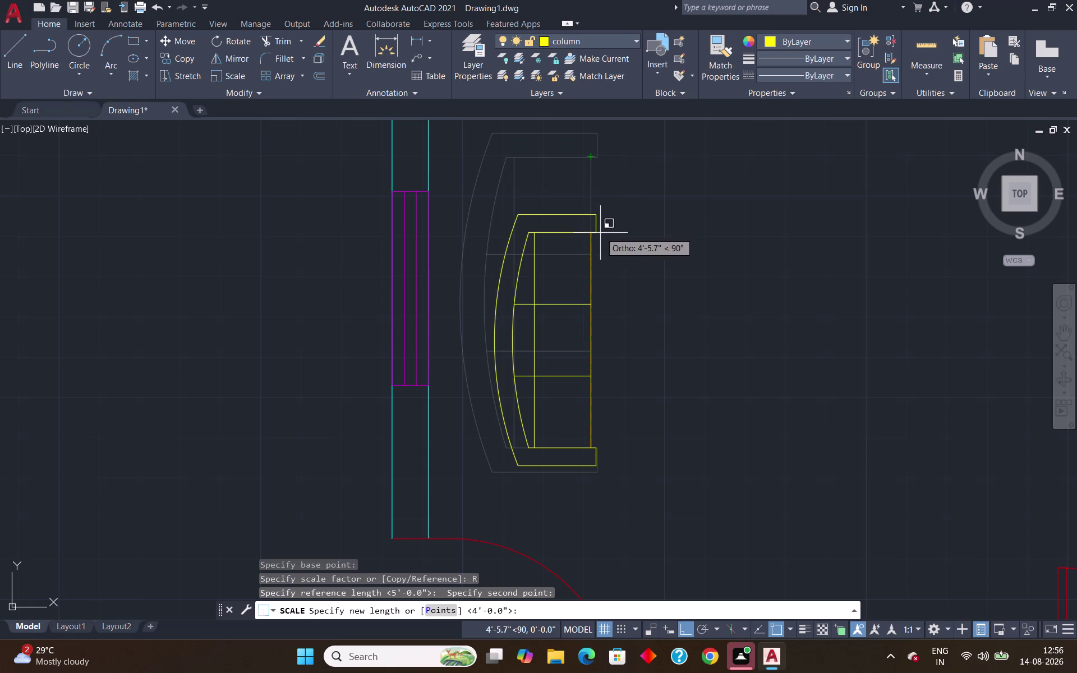
click(558, 208)
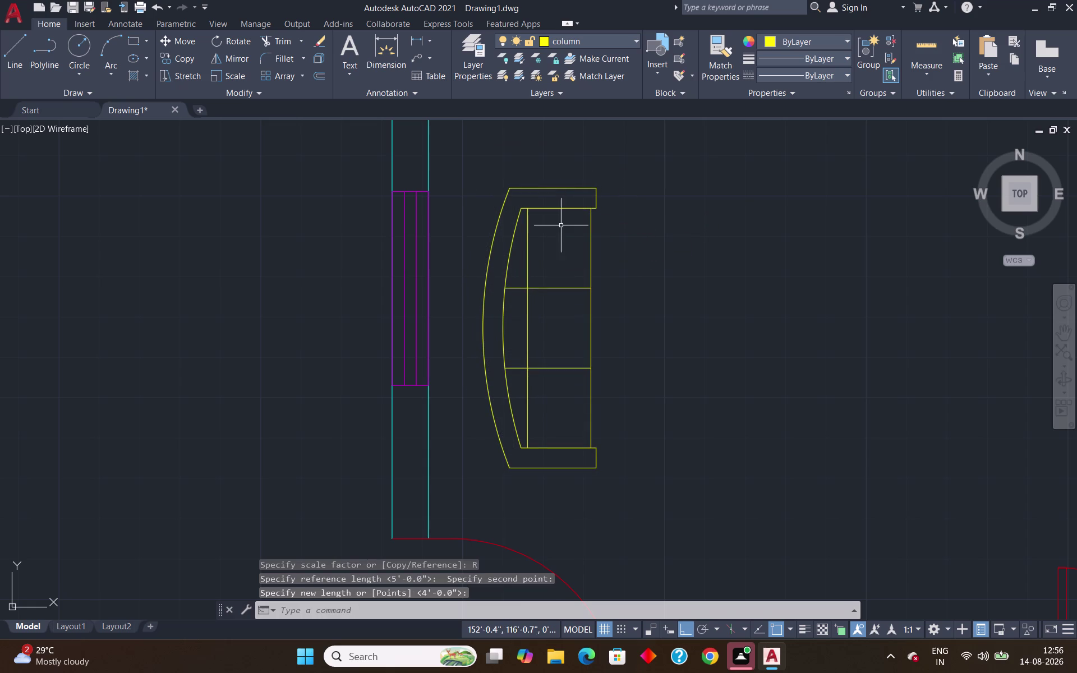
Select the resized sofa and begin moving it from its front midpoint.
click(643, 241)
click(545, 293)
key(m)
key(Return)
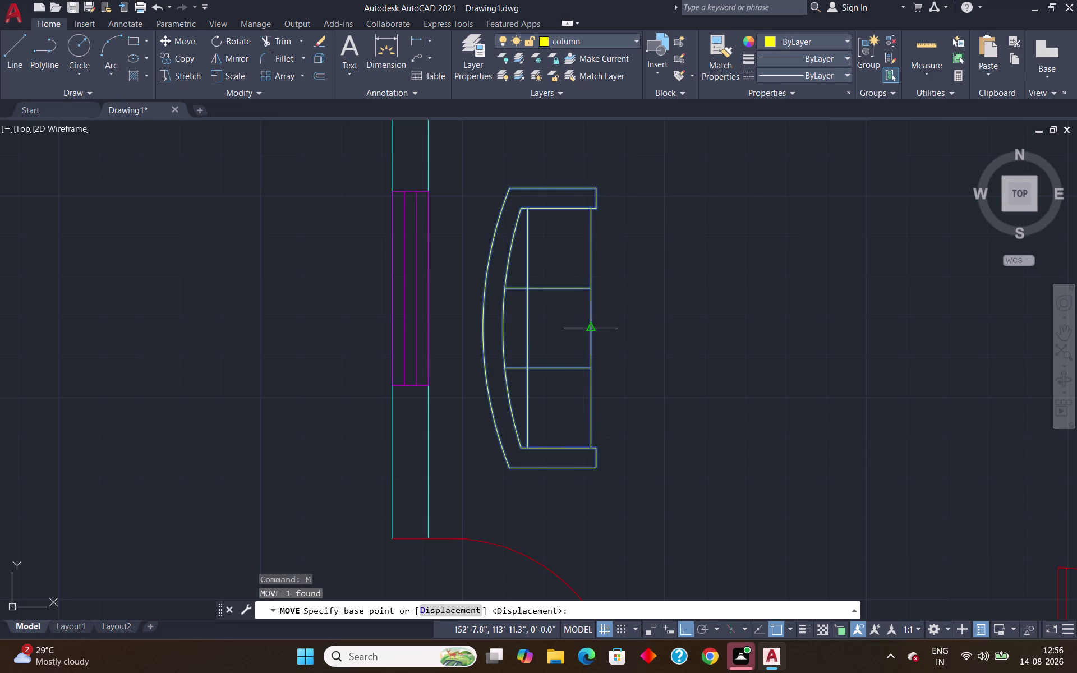
click(481, 328)
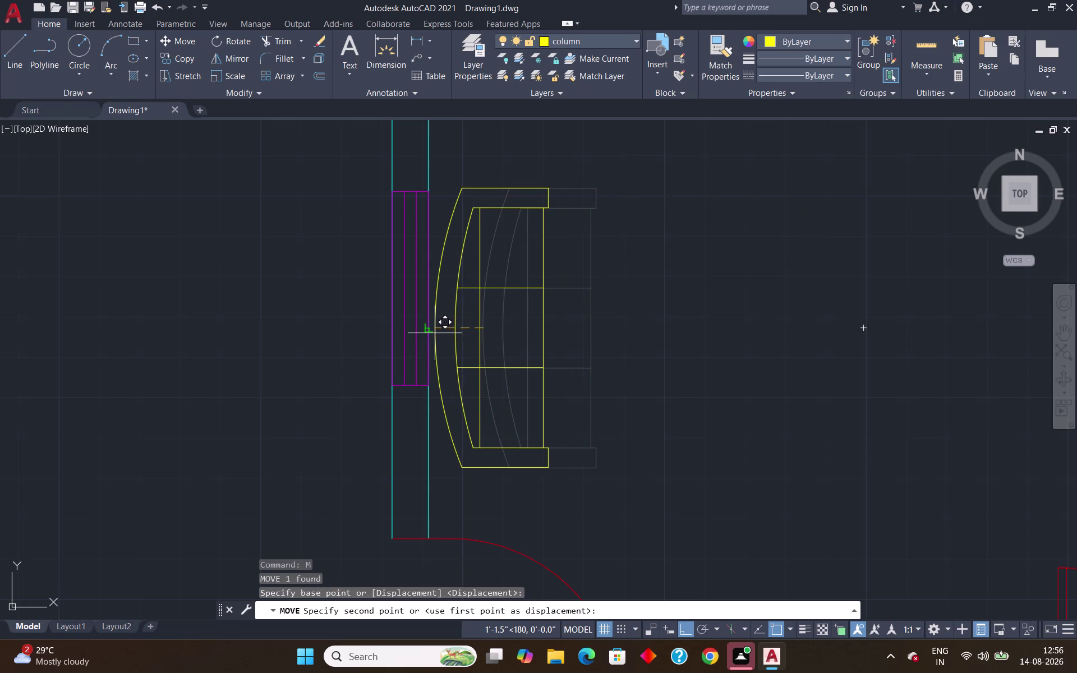
Place the 7 ft roundback sofa flush against the living room's left wall, then select it.
click(434, 333)
scroll(down, 3)
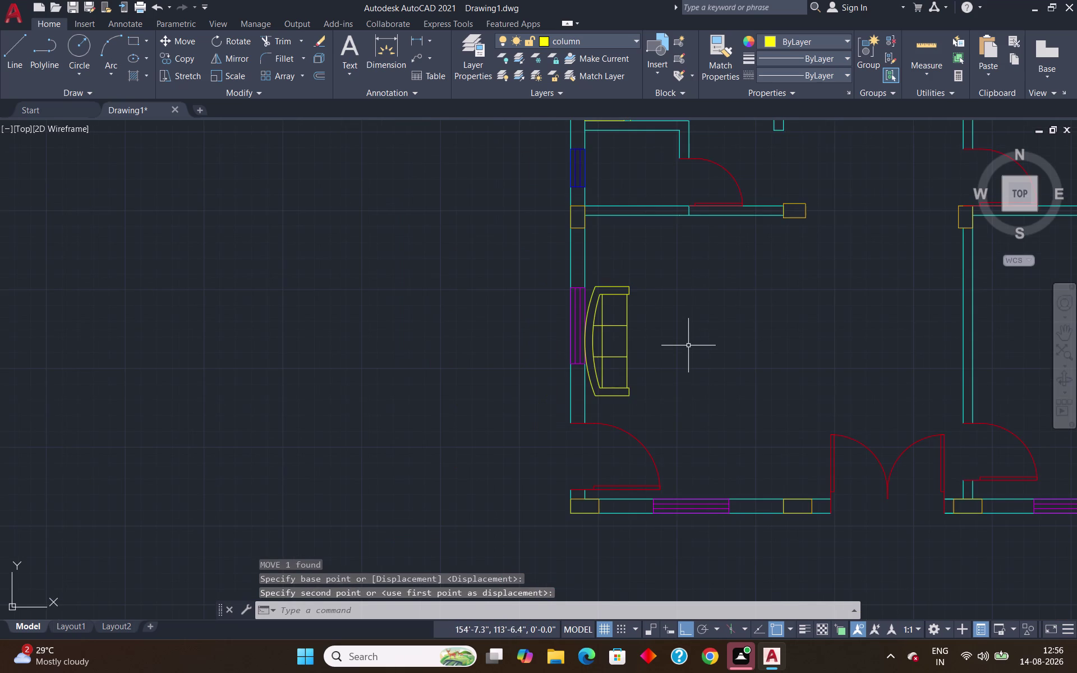
scroll(down, 3)
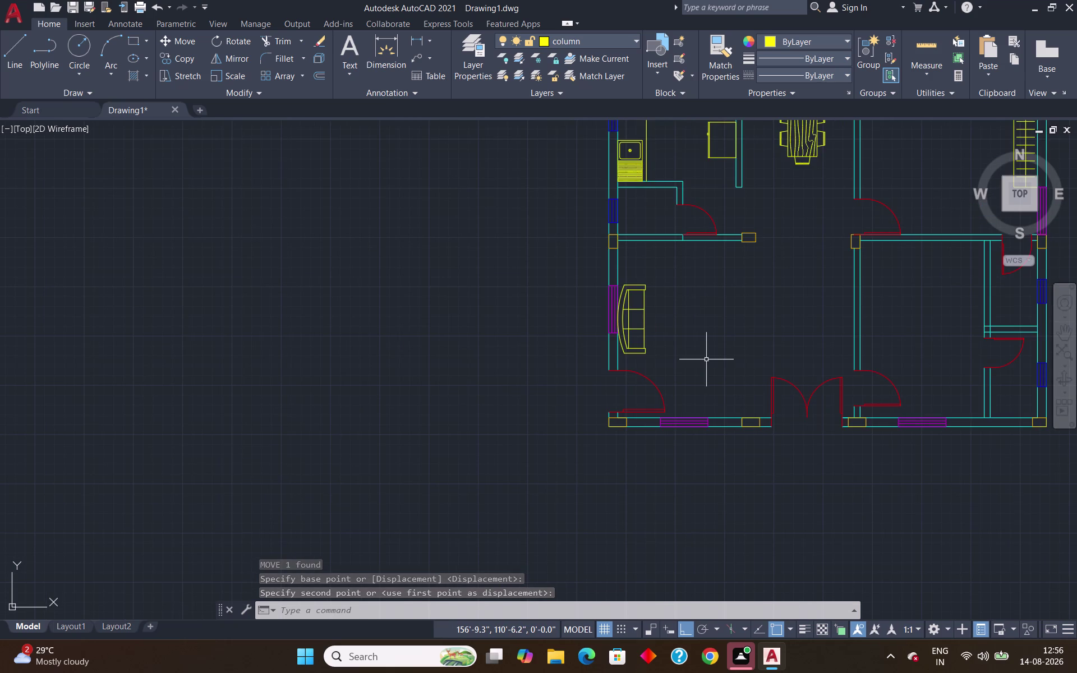
middle_drag(706, 359, 558, 355)
scroll(down, 3)
scroll(up, 3)
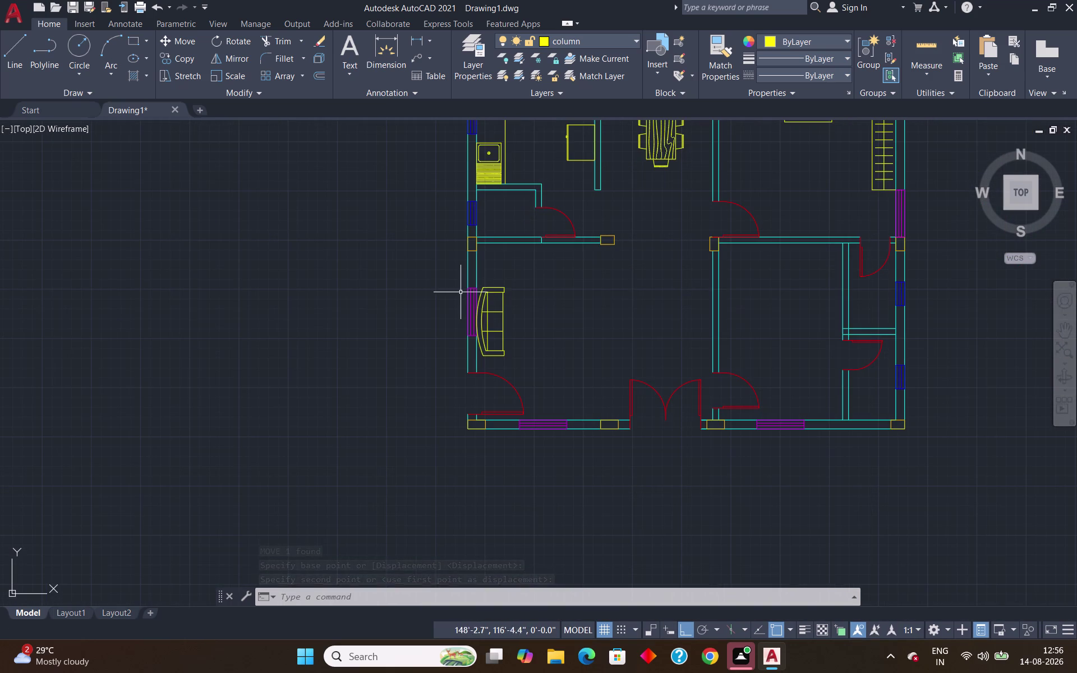
click(487, 304)
Copy the roundback sofa to an empty spot left of the plan with CO.
key(c)
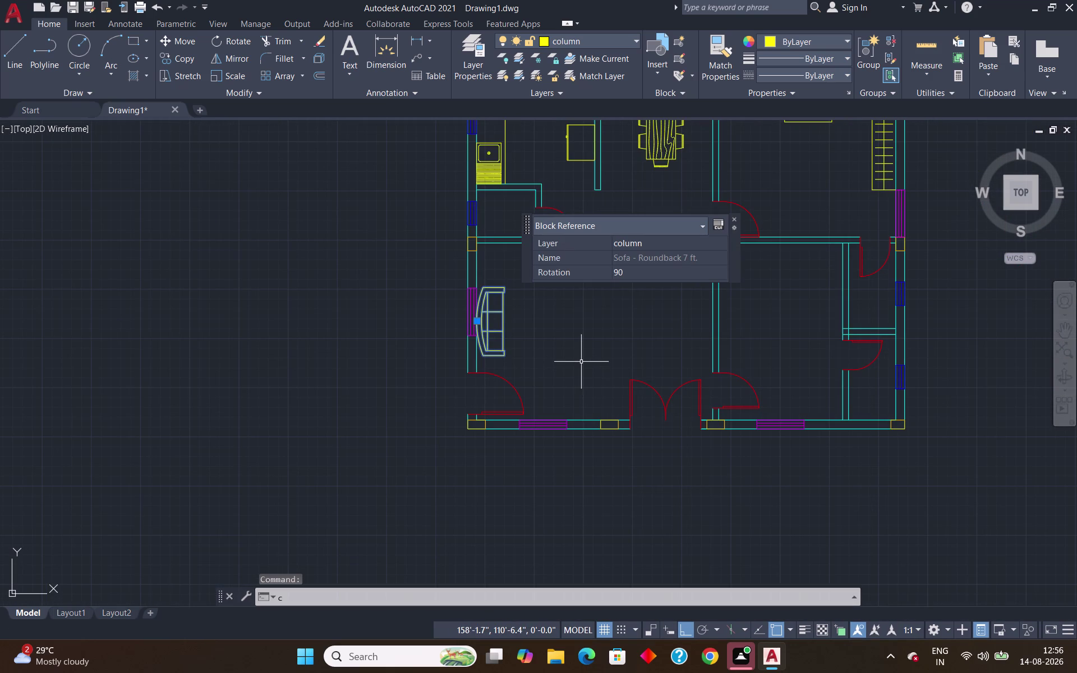
key(o)
key(Return)
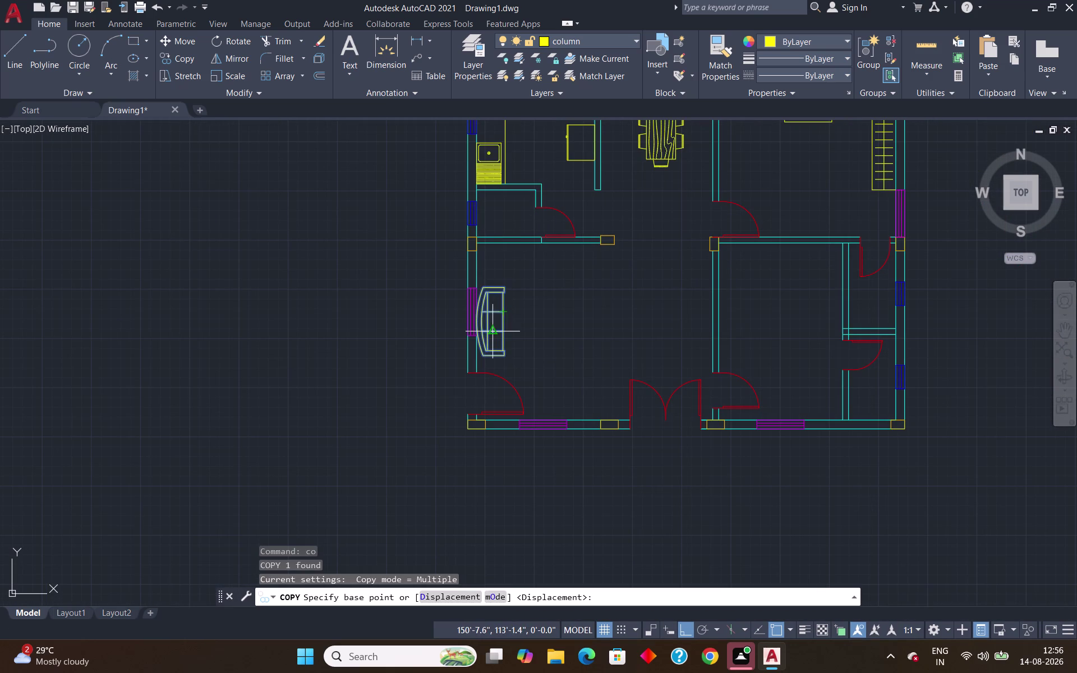
click(505, 314)
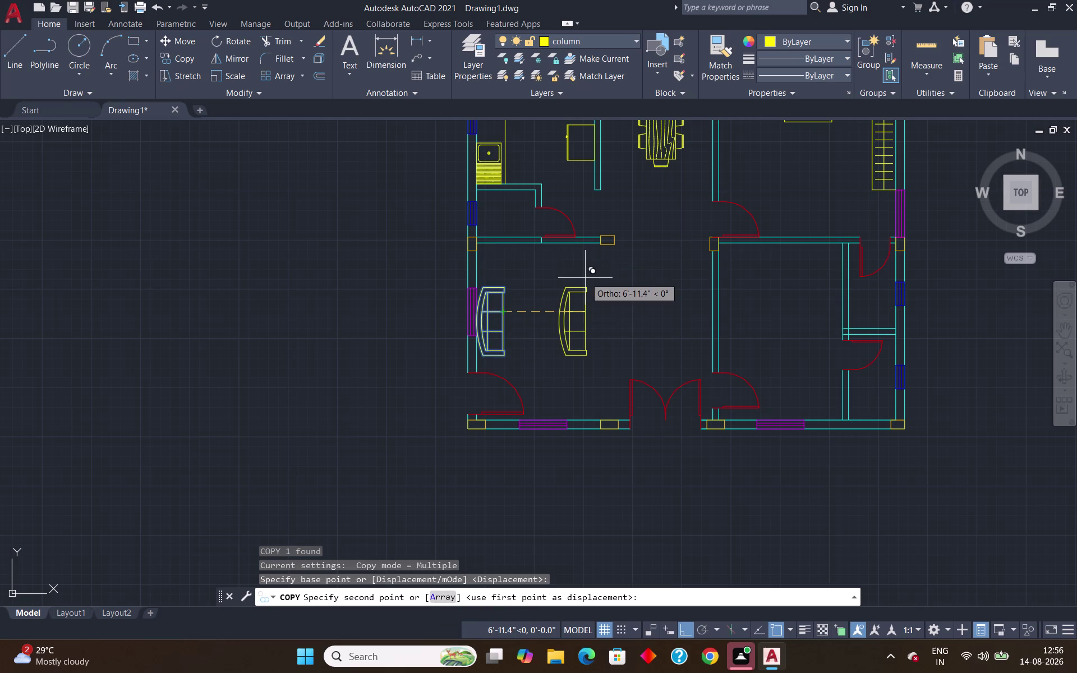
click(299, 302)
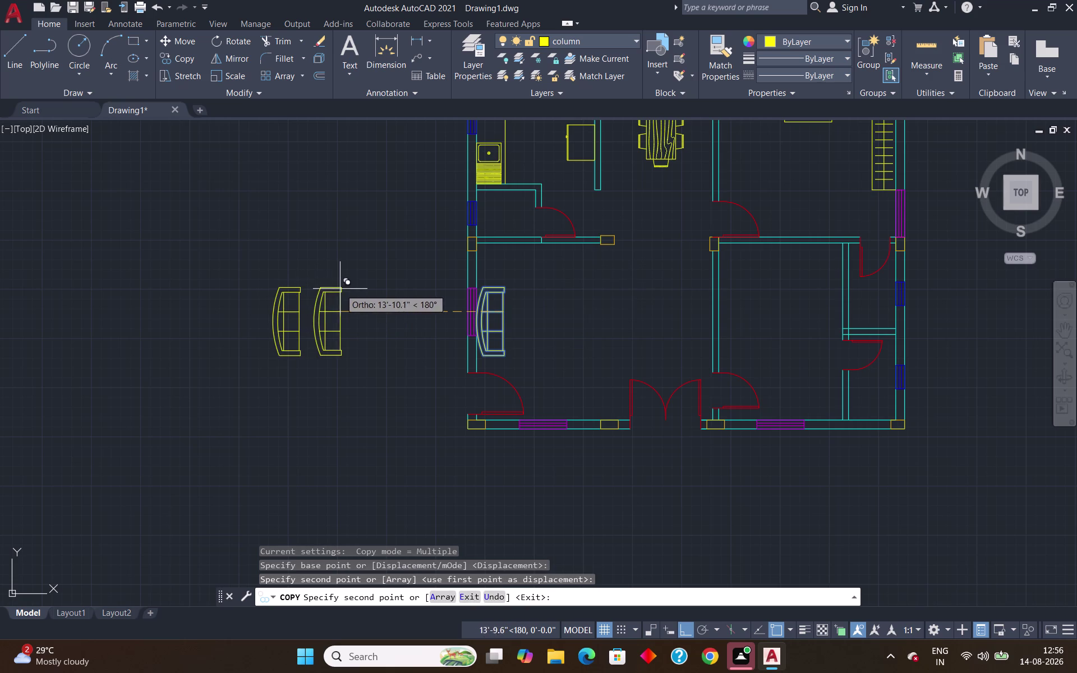
key(Escape)
Rotate the copied sofa 90° so it lies horizontally, then window-select it.
click(299, 316)
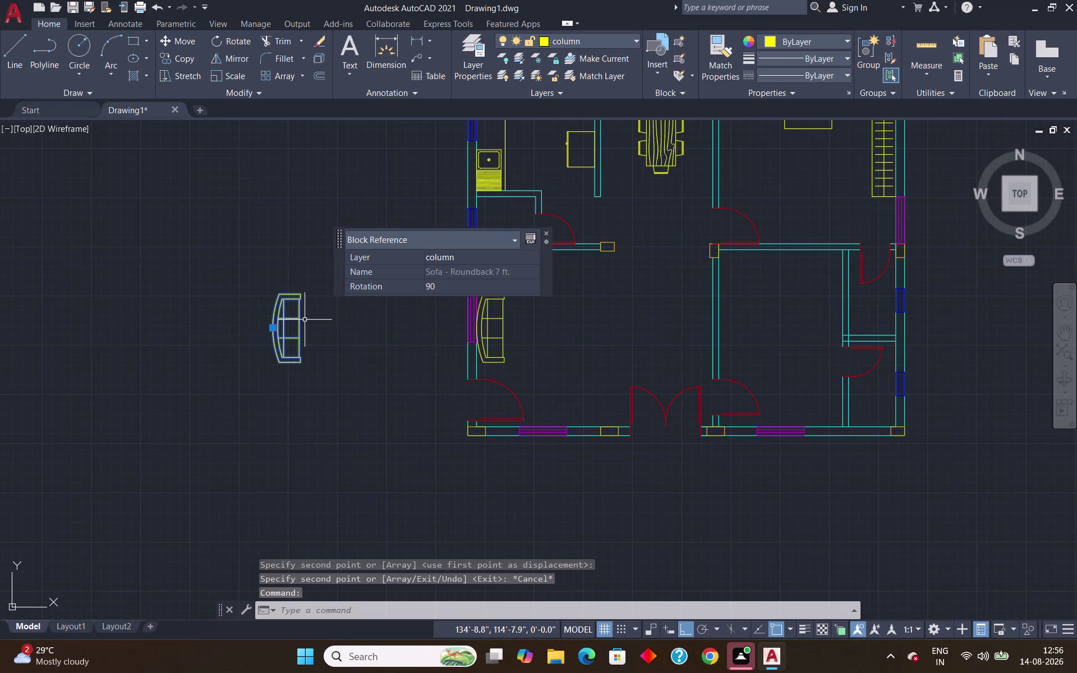
text(ro)
key(Return)
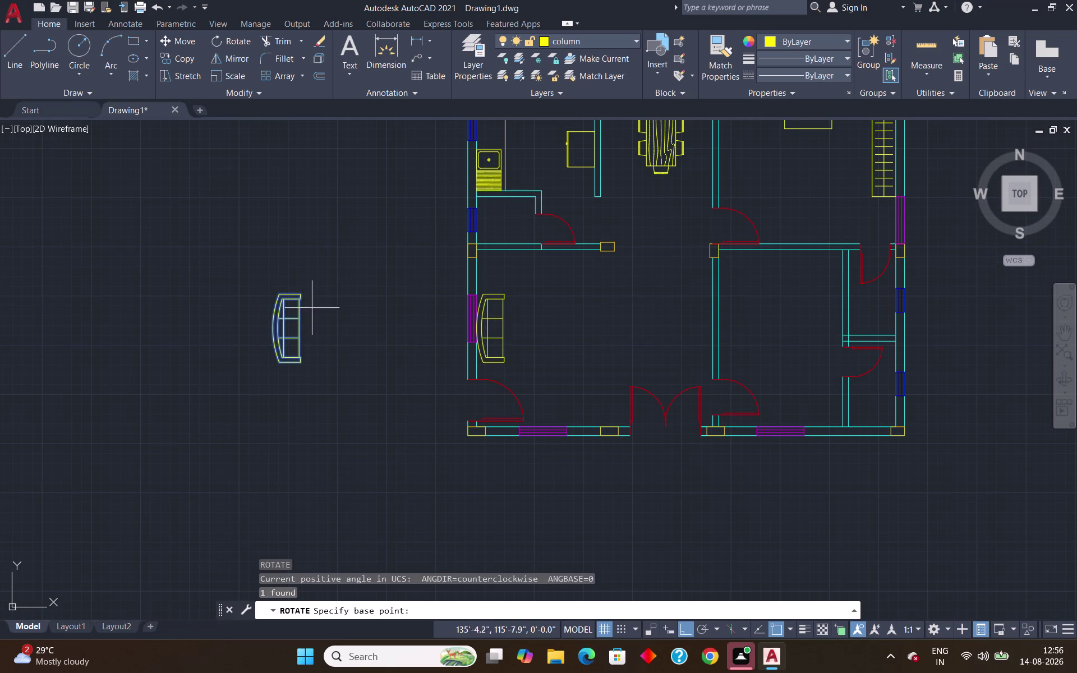
click(302, 295)
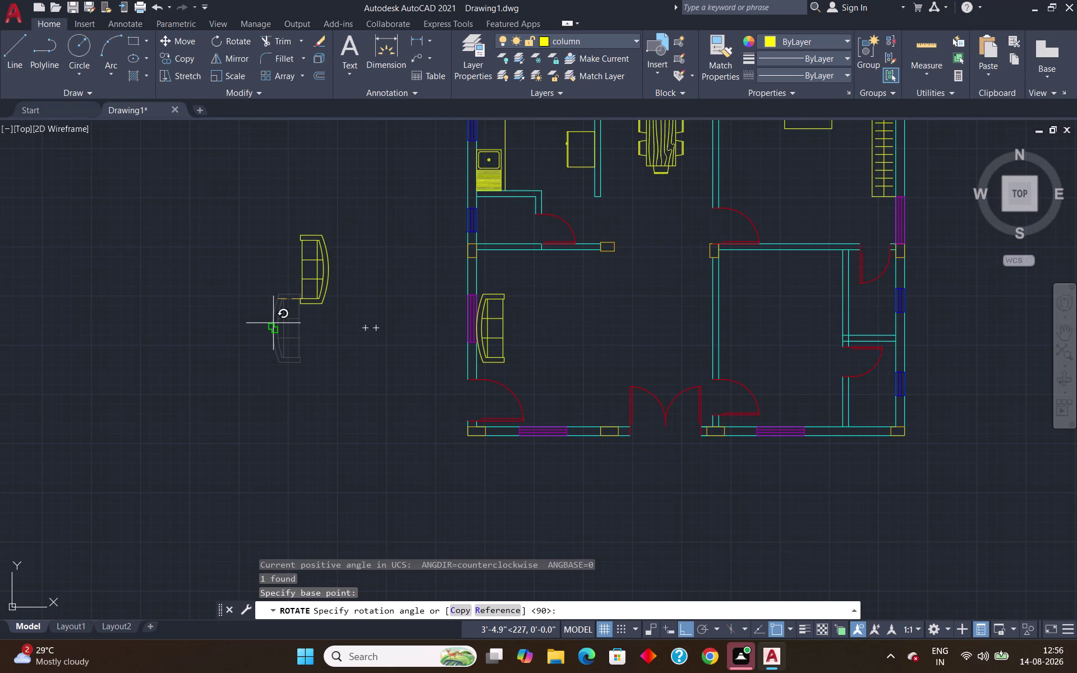
click(321, 343)
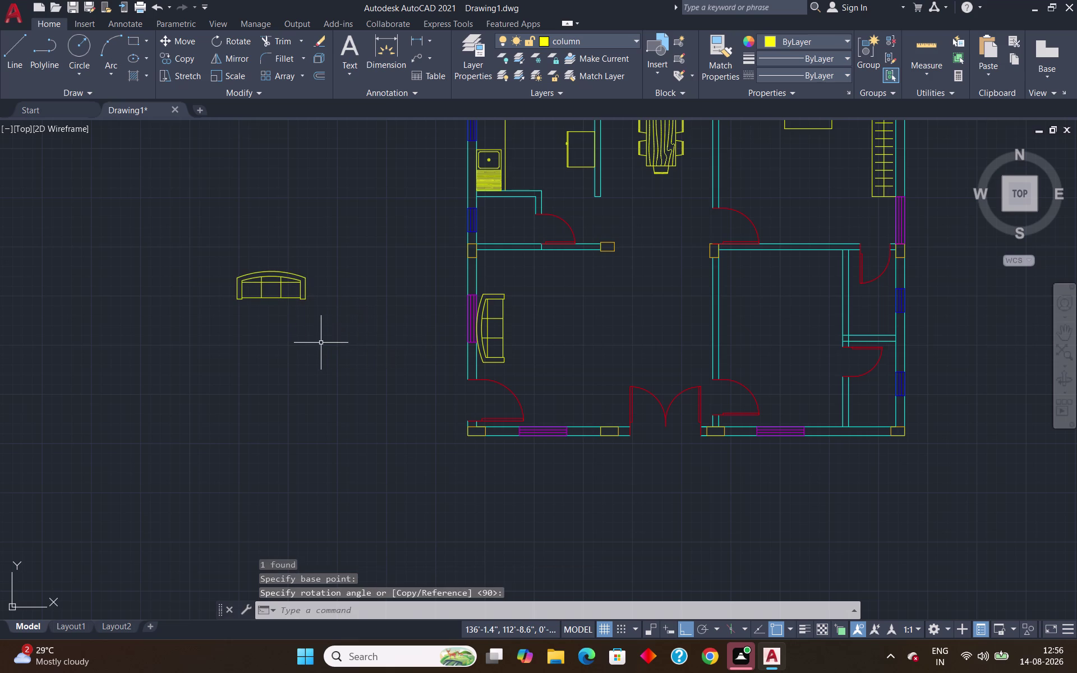
click(346, 258)
click(226, 337)
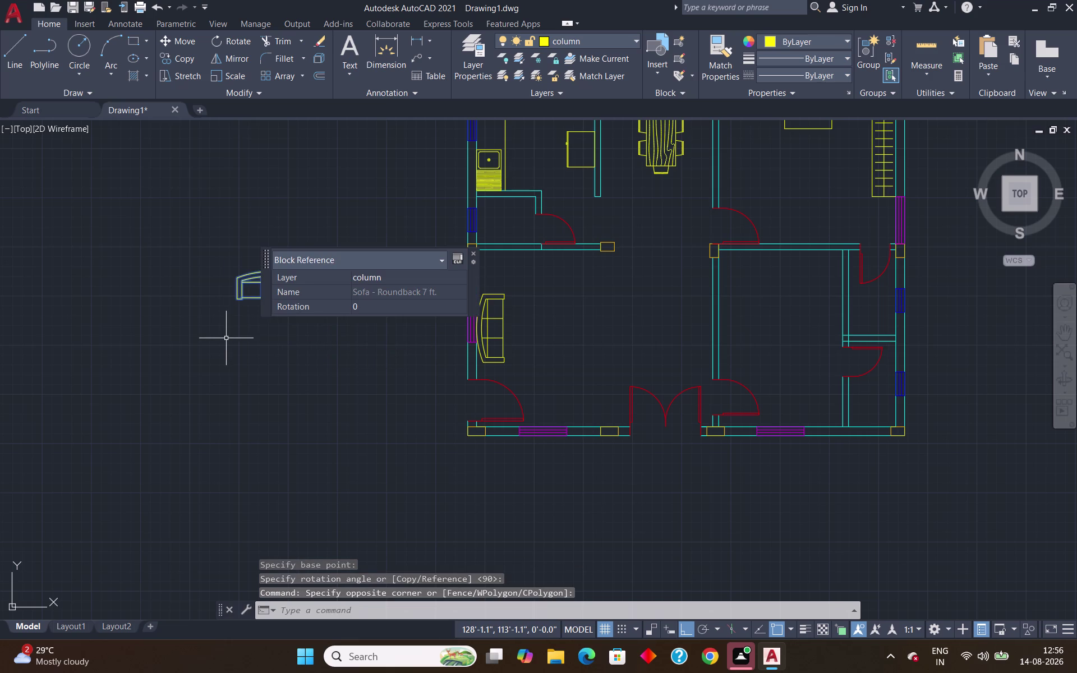
text(co)
key(Return)
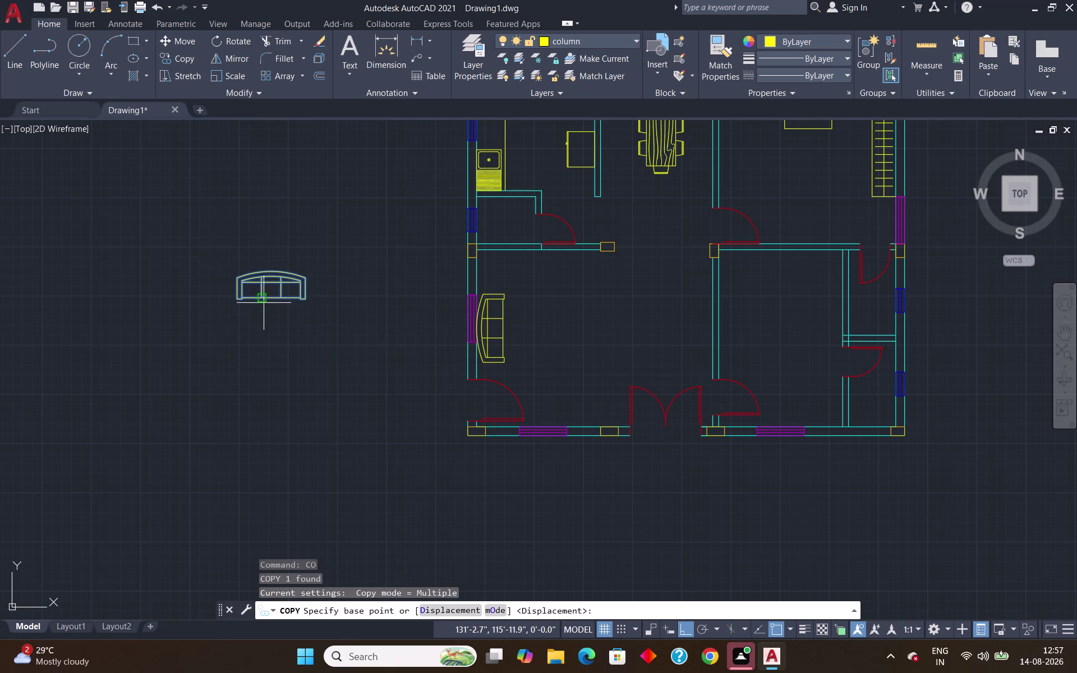
Move the horizontal sofa into the living room just below its top partition wall.
scroll(up, 3)
key(Escape)
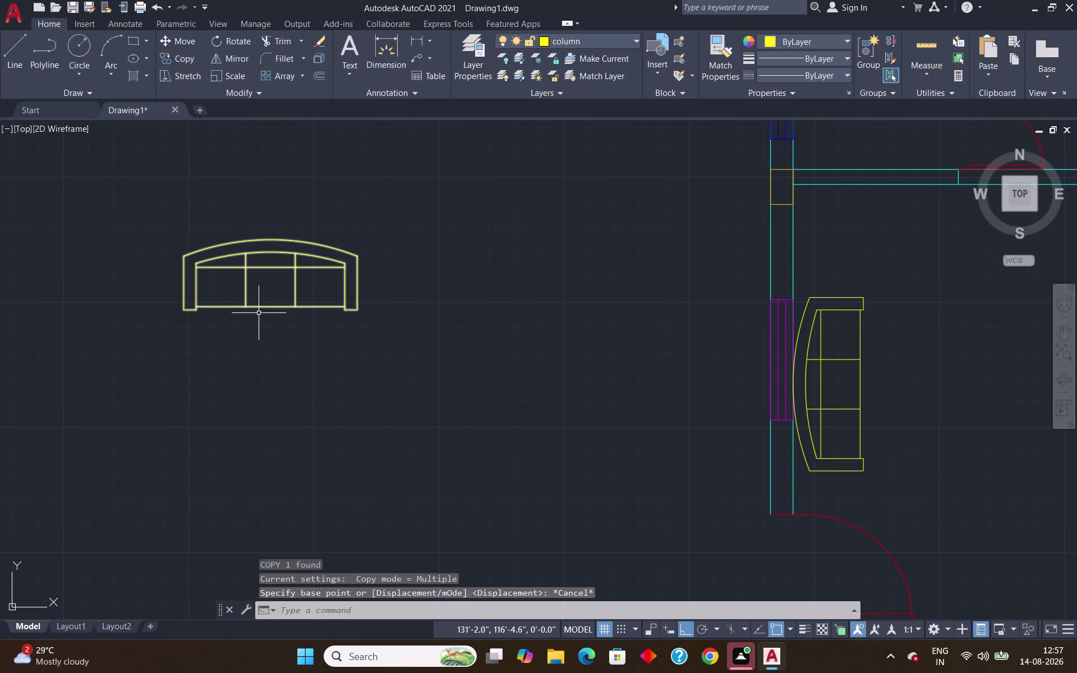
click(425, 238)
click(266, 335)
key(m)
key(Return)
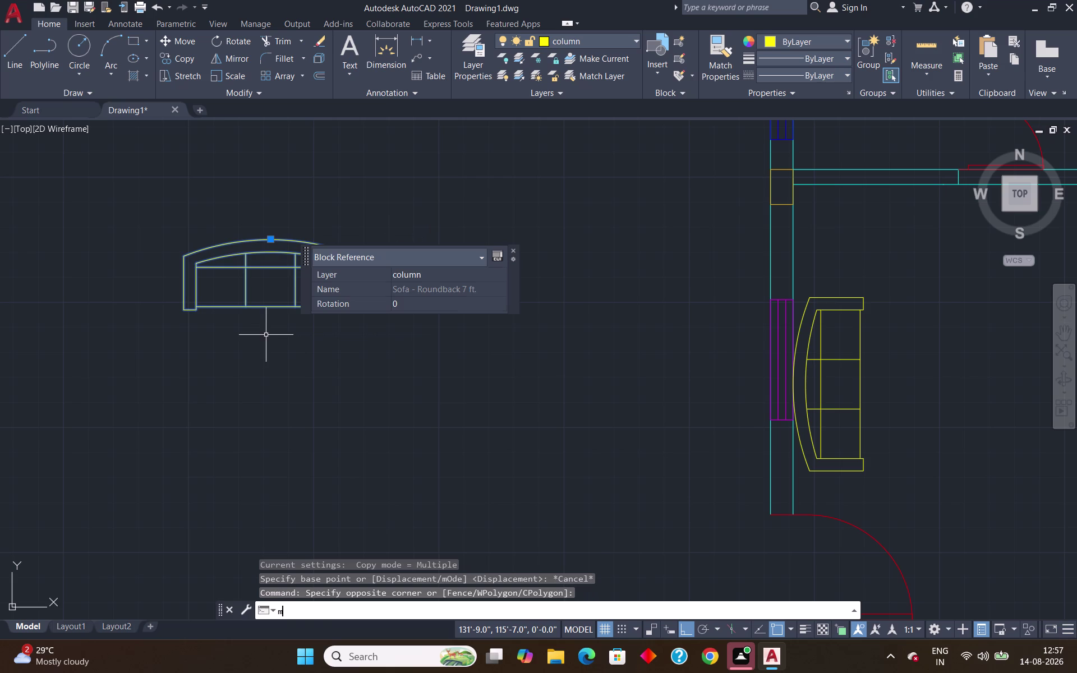
click(271, 240)
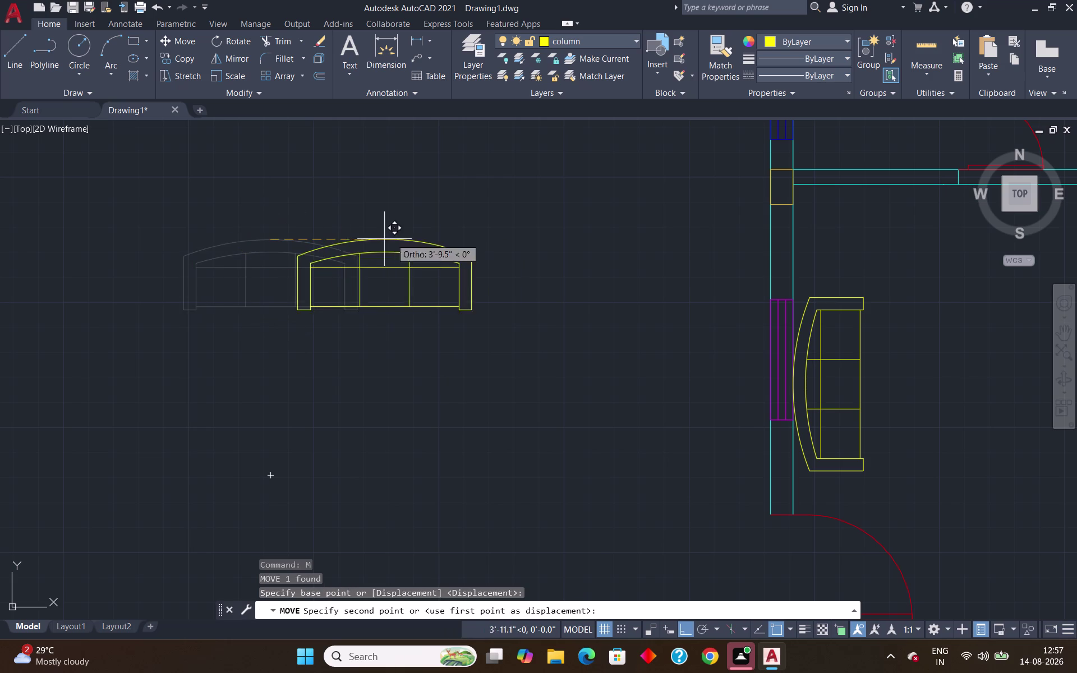
scroll(down, 3)
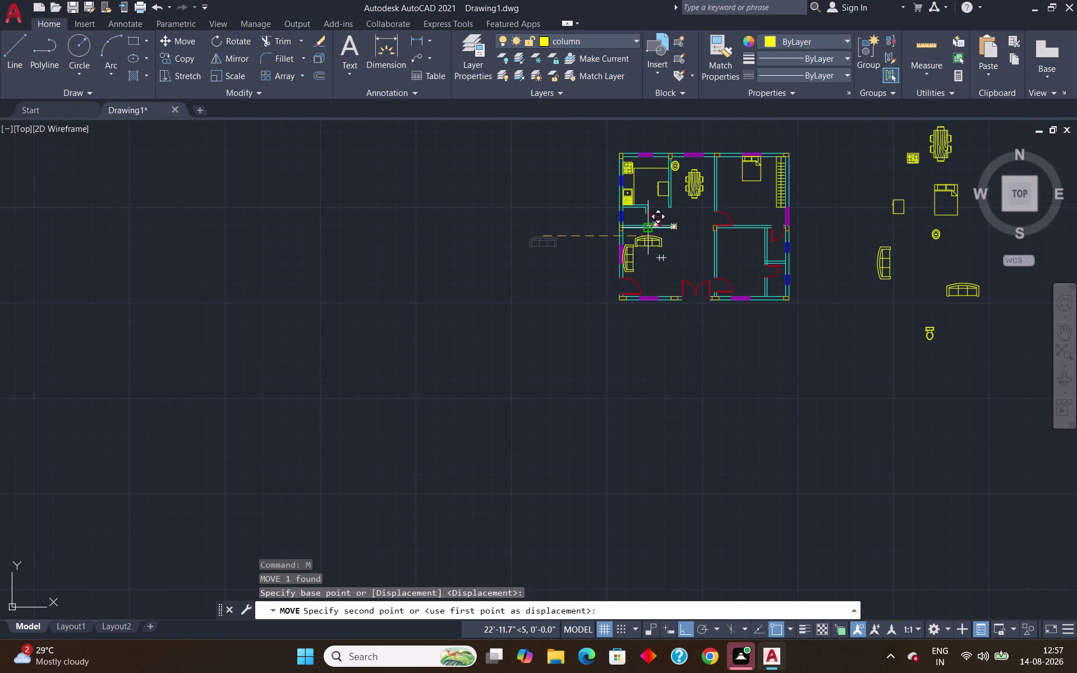
scroll(up, 3)
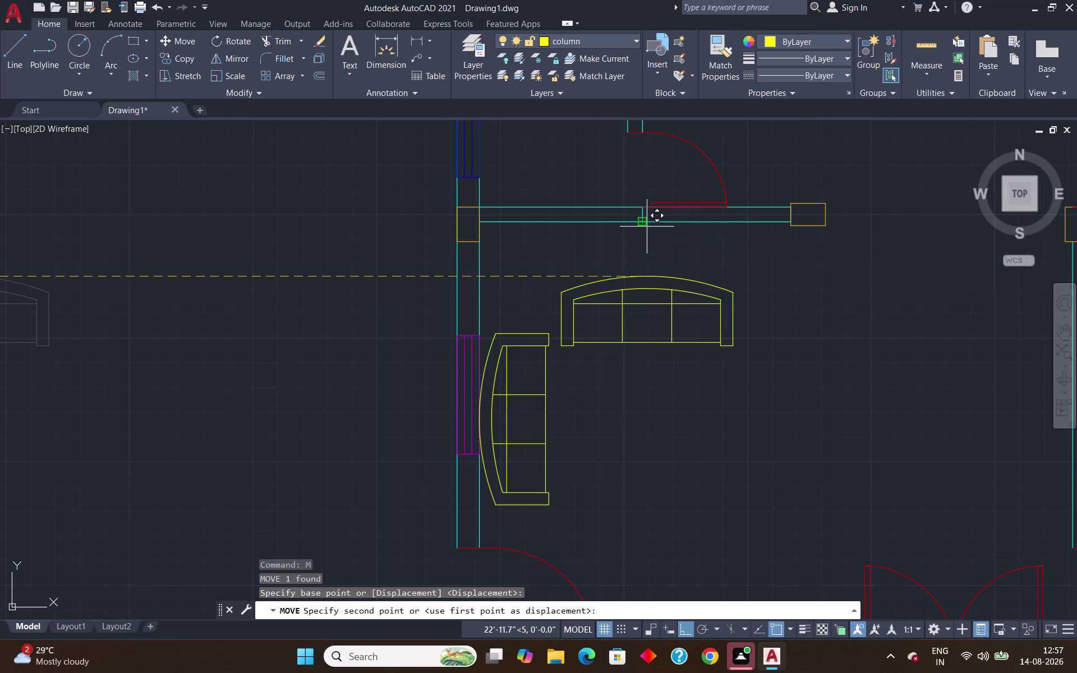
click(646, 225)
scroll(down, 3)
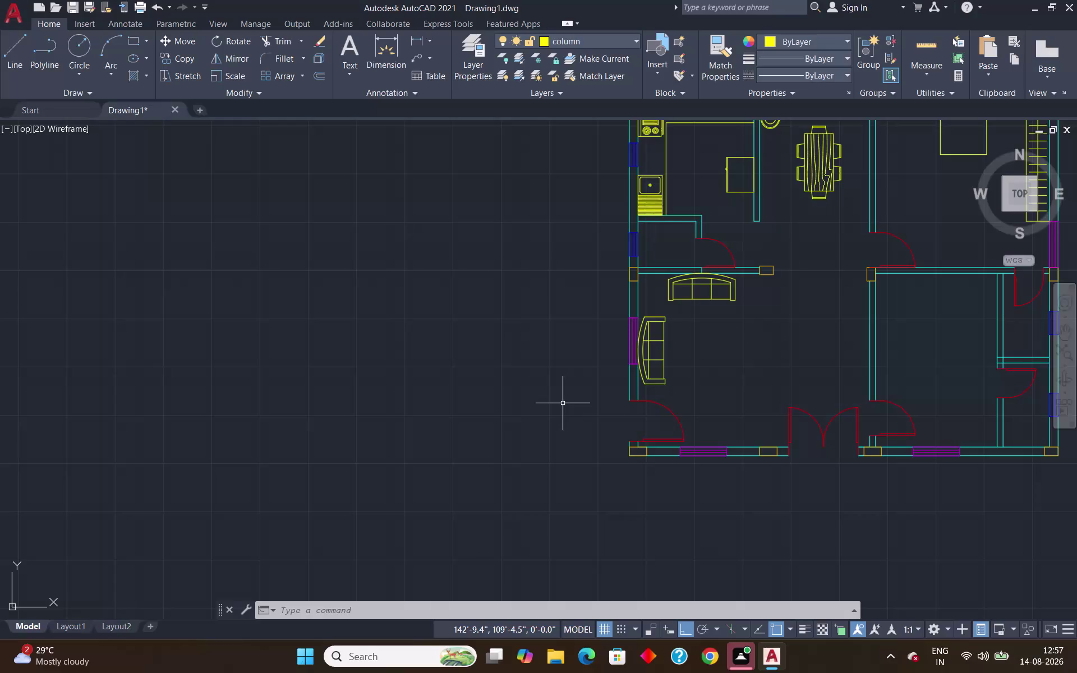
Draw a small square rectangle with REC as a side table between the sofas.
text(r)
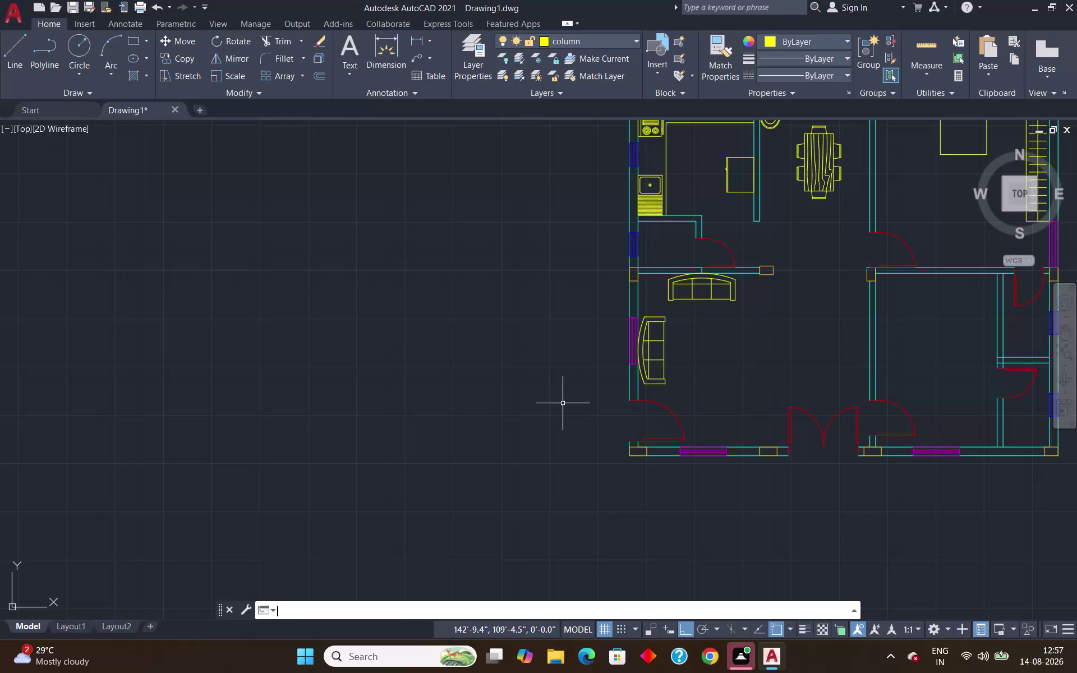
text(ec)
key(Return)
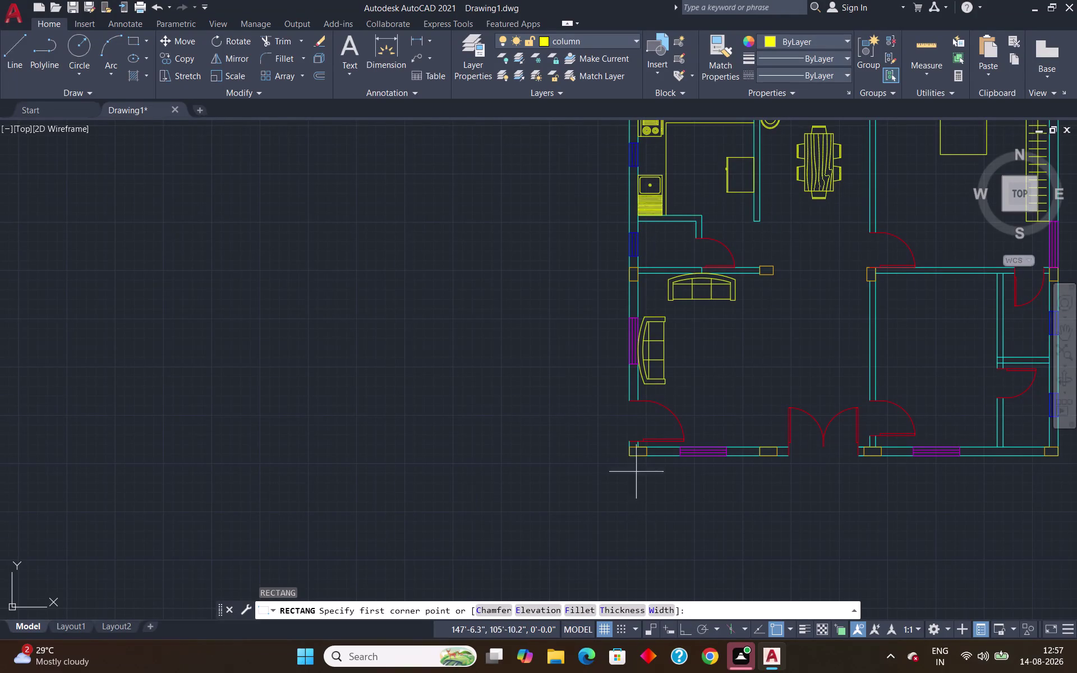
scroll(up, 3)
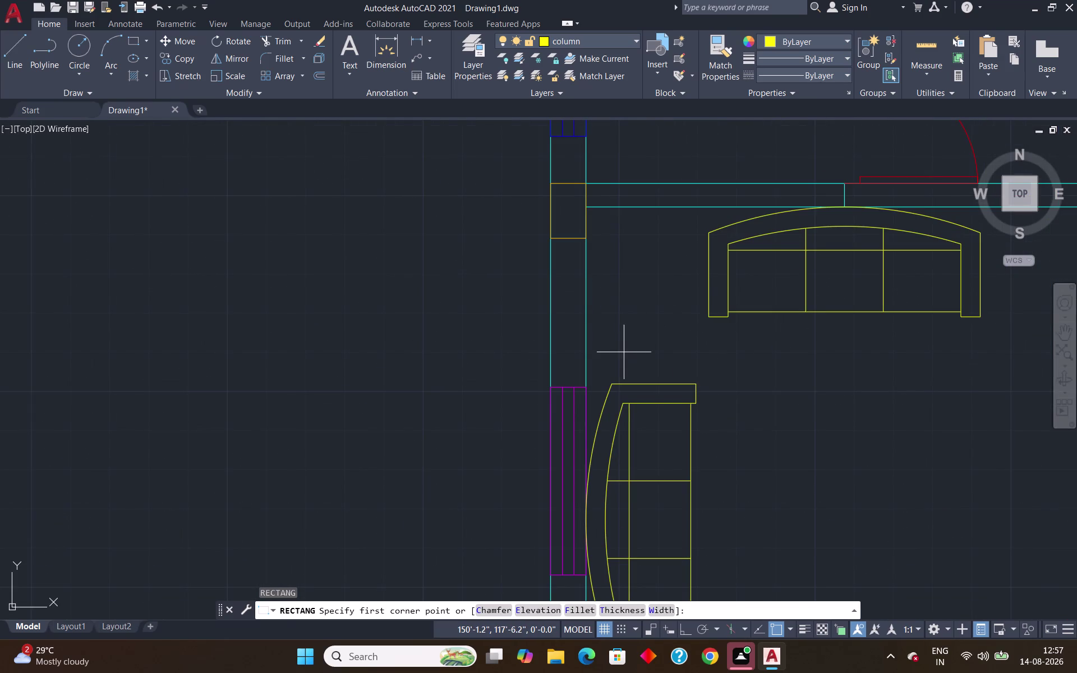
click(622, 349)
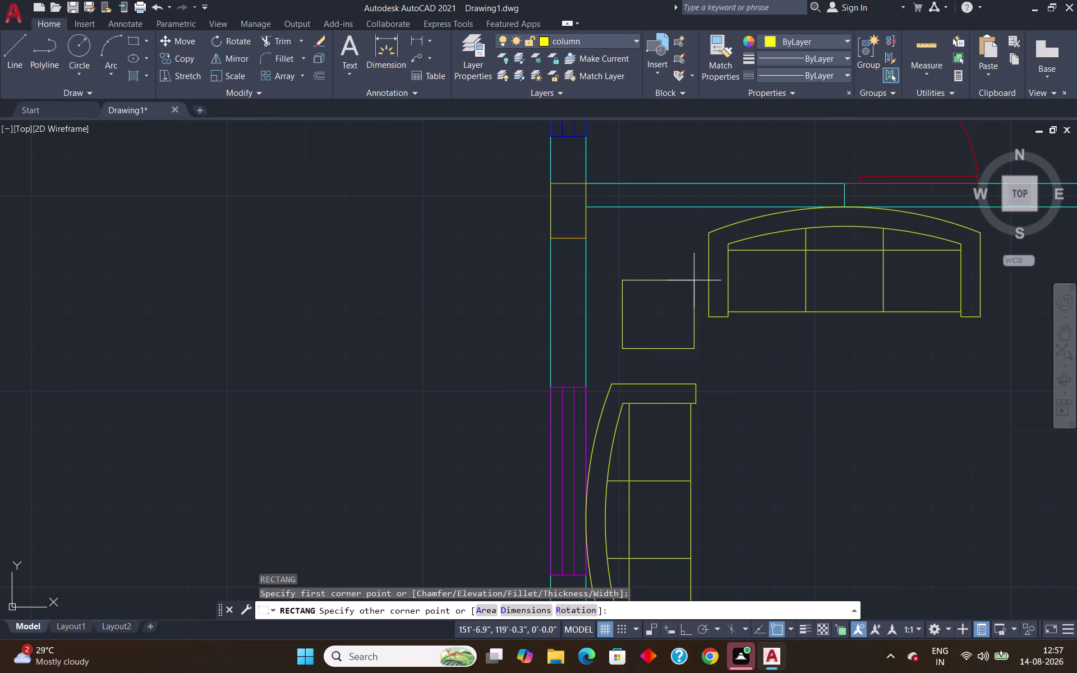
click(694, 280)
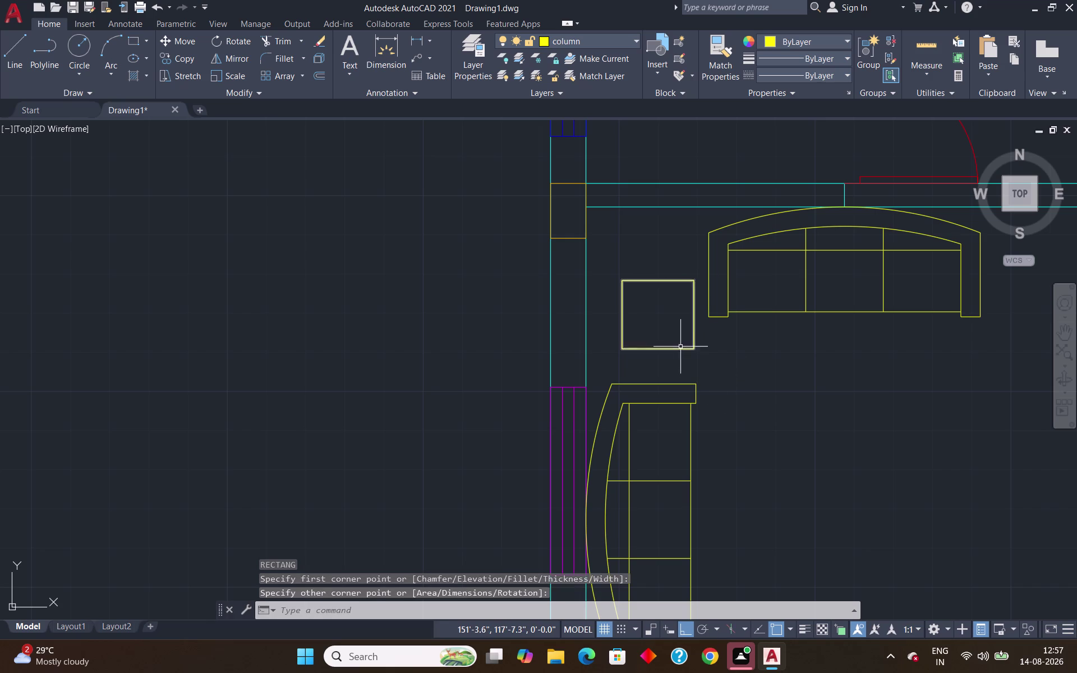
scroll(up, 3)
scroll(down, 3)
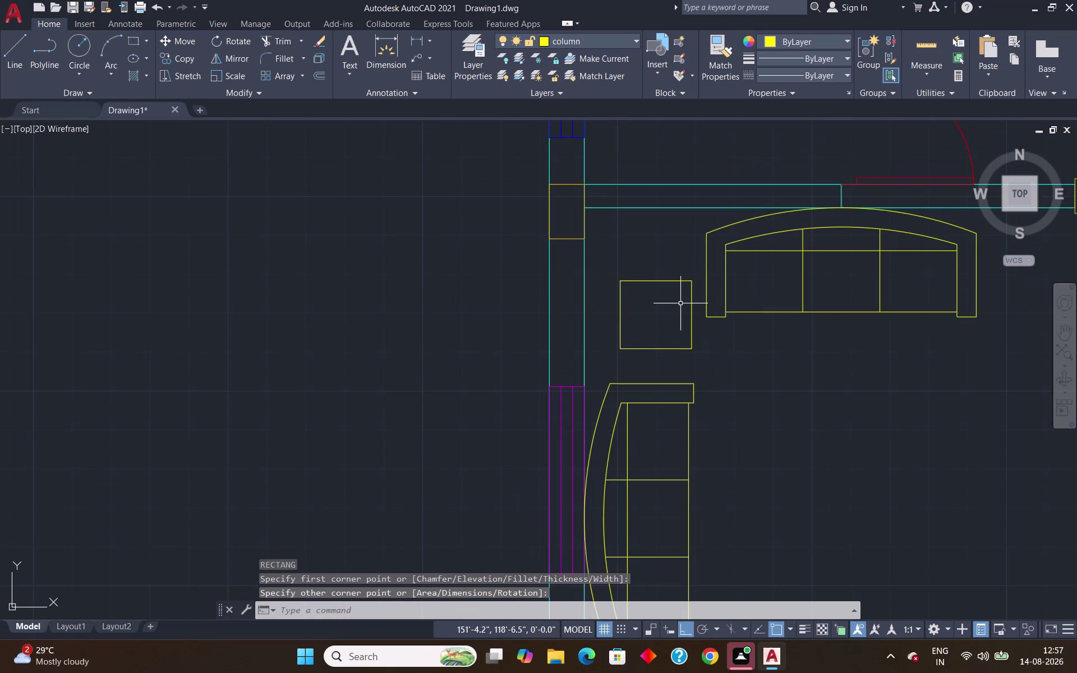
scroll(up, 3)
scroll(down, 3)
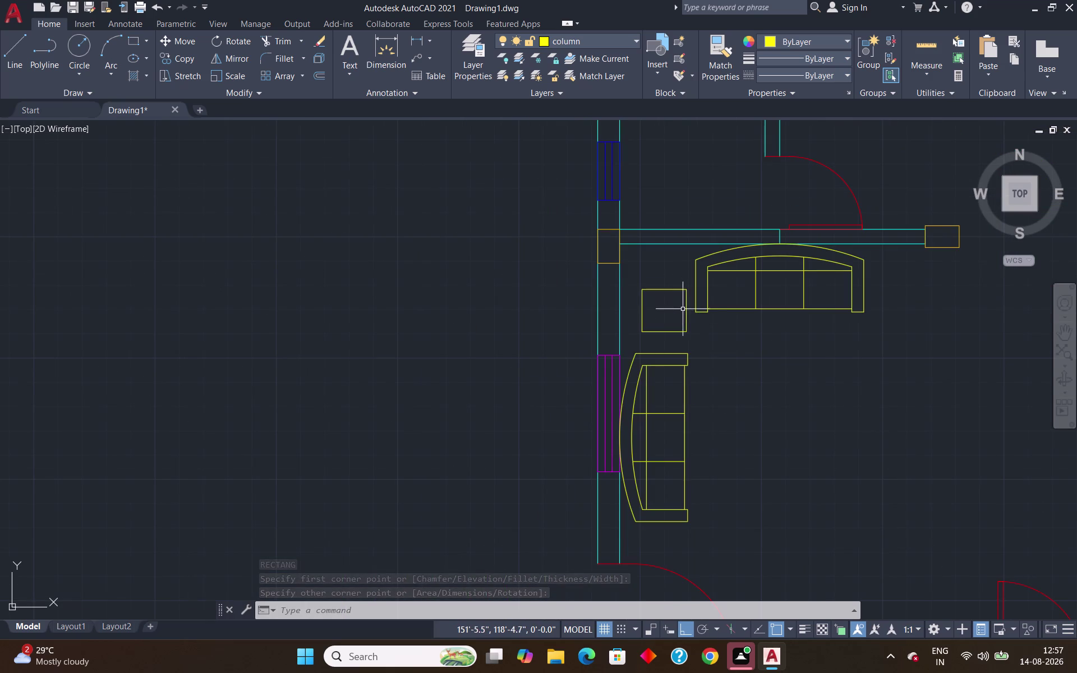